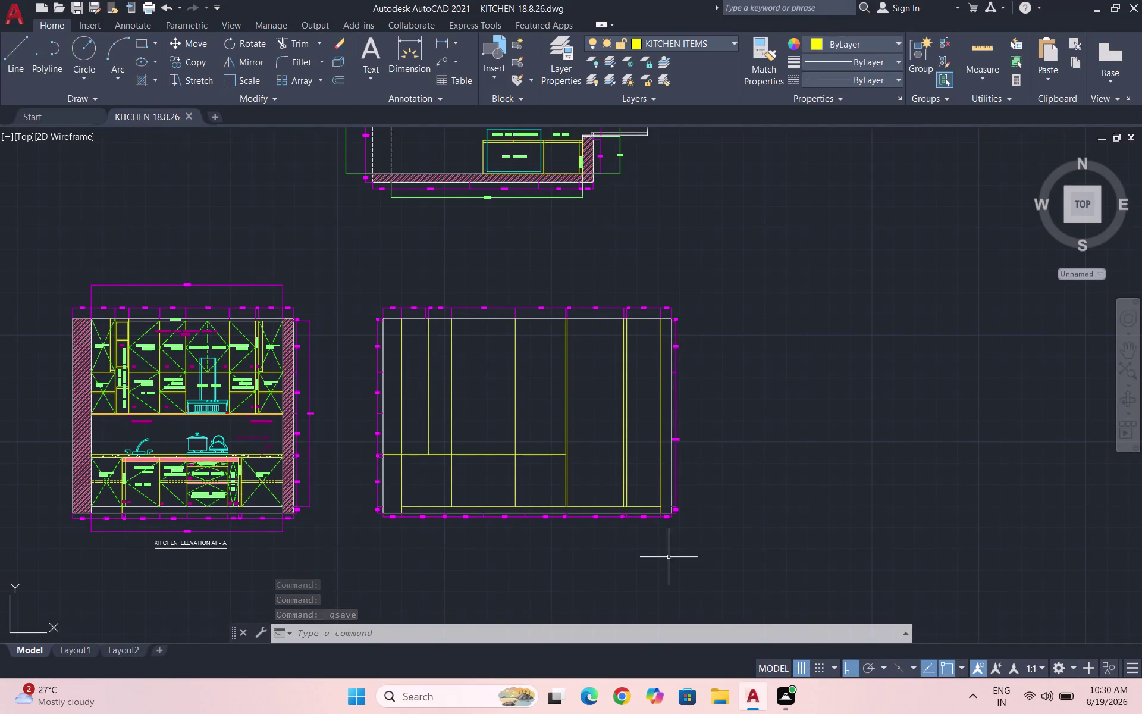
Cancel the running command and start a trim, picking line pieces with a crossing drag.
key(Escape)
scroll(up, 3)
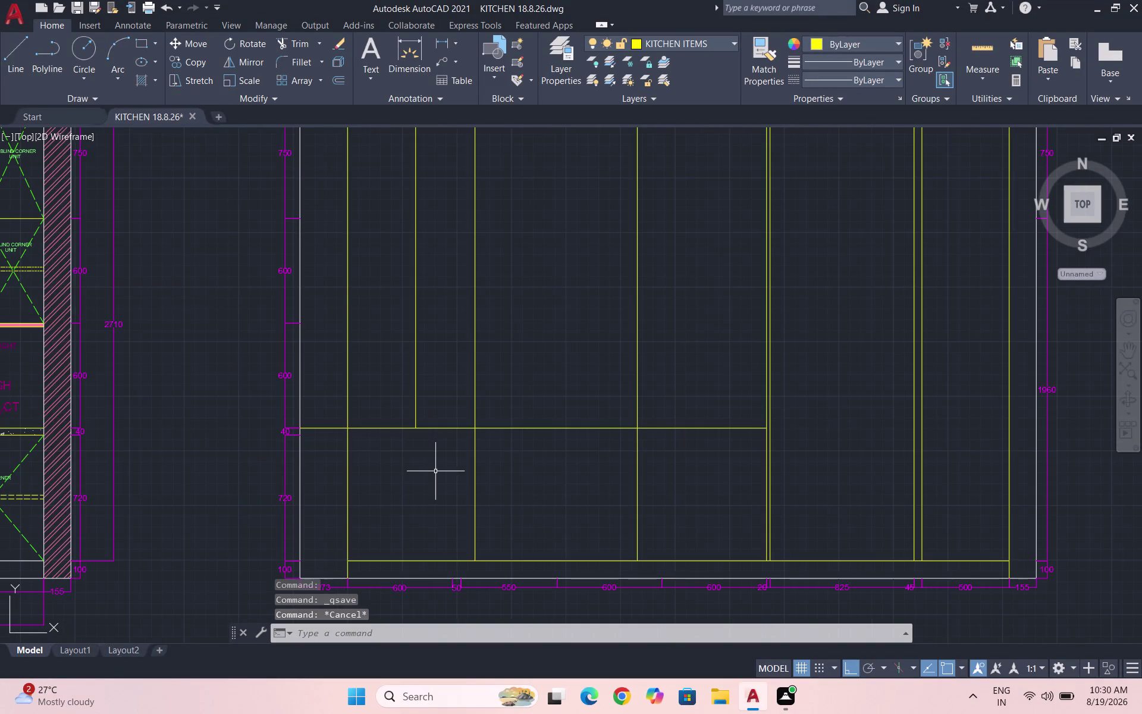
scroll(down, 3)
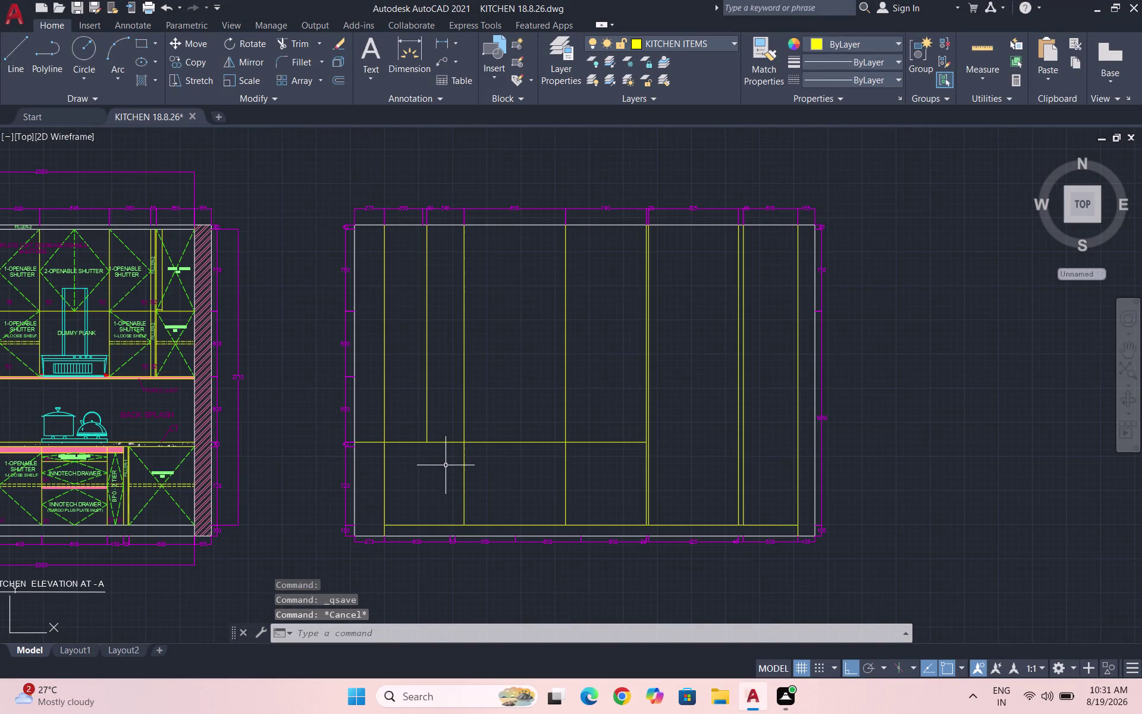
text(TR)
key(Return)
key(Return)
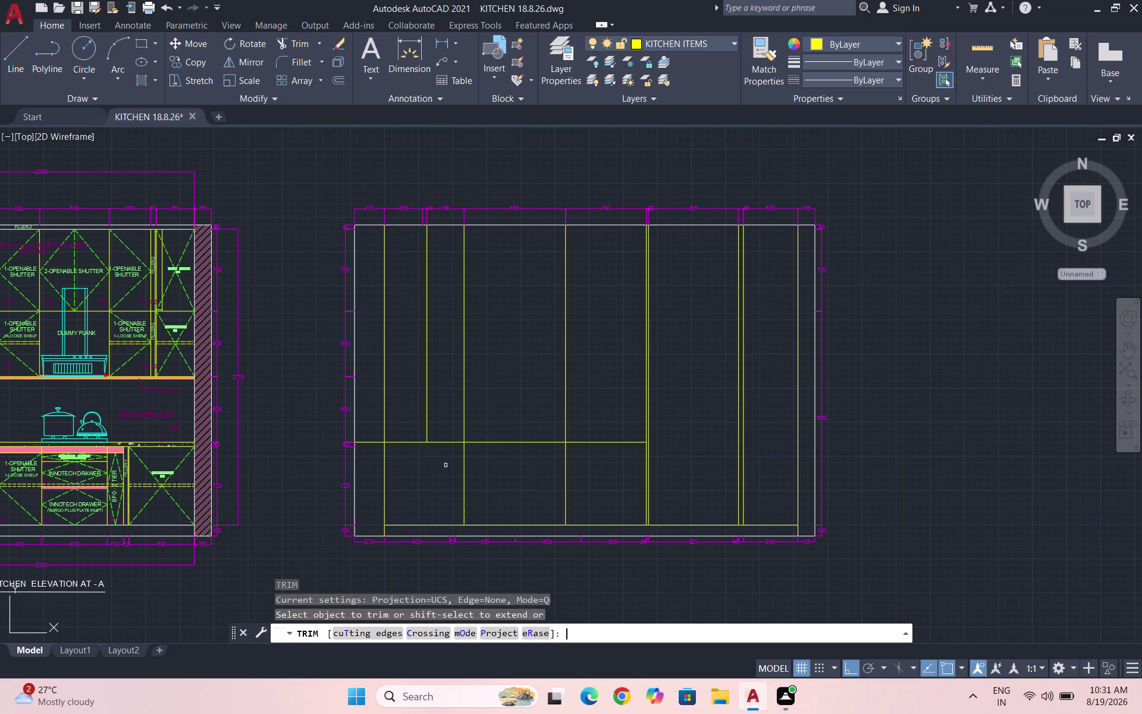
drag(583, 473, 415, 497)
Abandon the trim and save the drawing.
key(Escape)
key(Escape)
key(Escape)
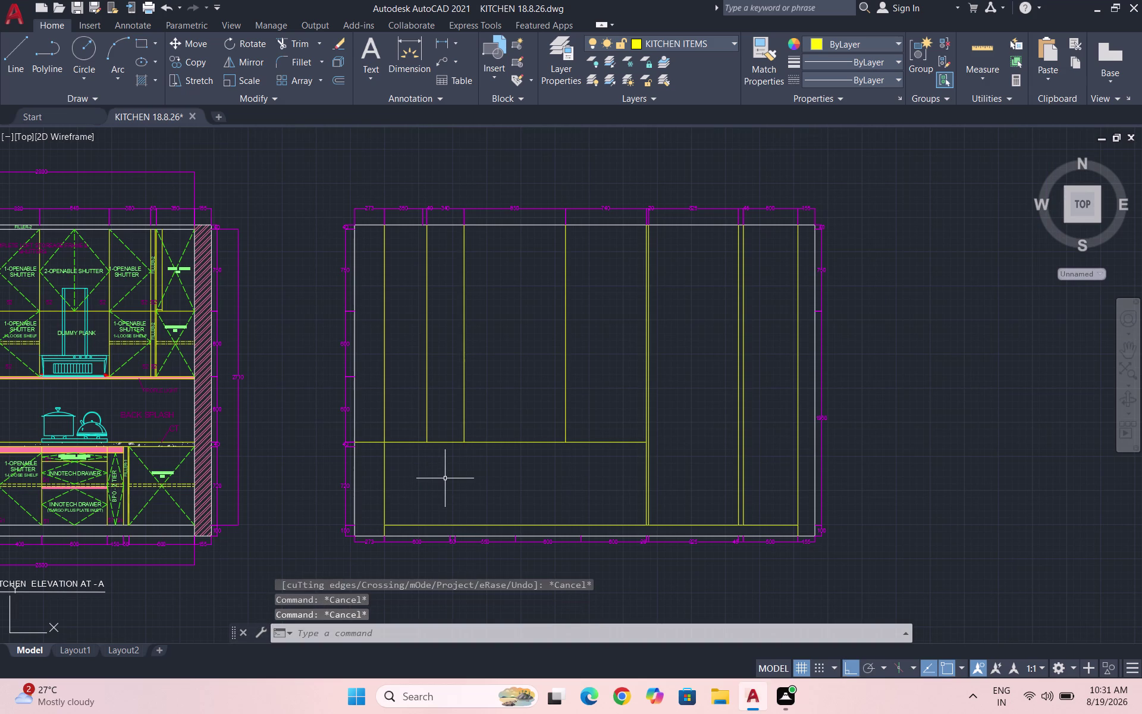
key(ctrl+s)
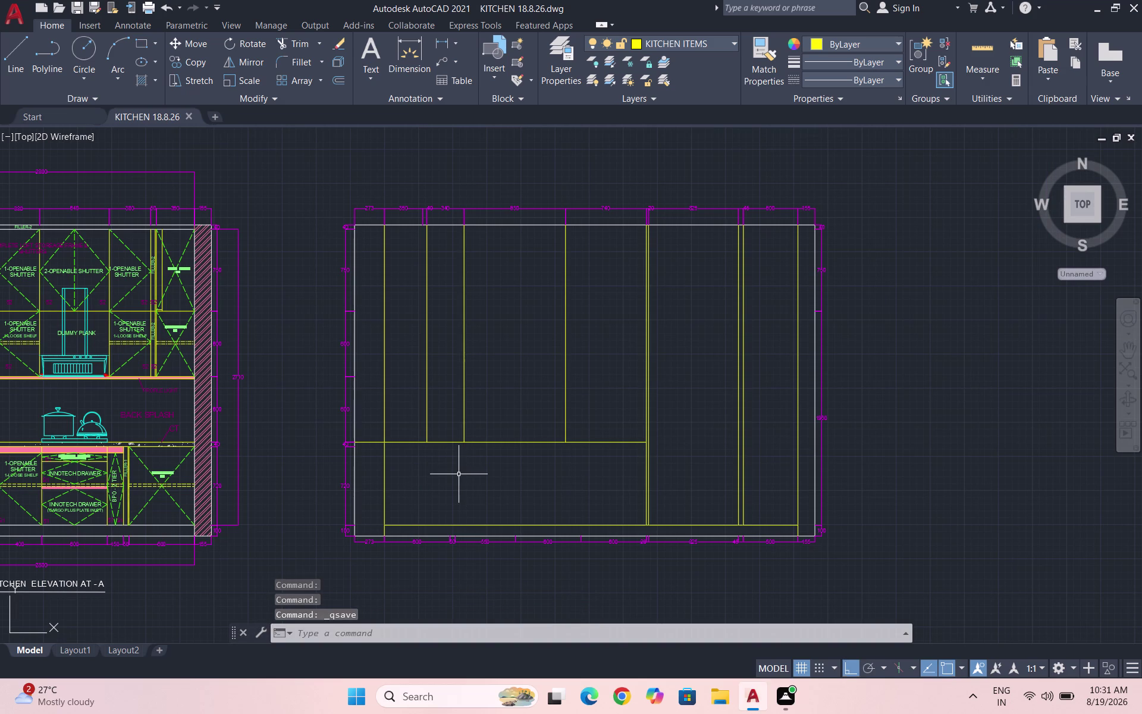
key(Escape)
key(ctrl+s)
Draw a horizontal line from elevation B's right edge to its left edge.
key(l)
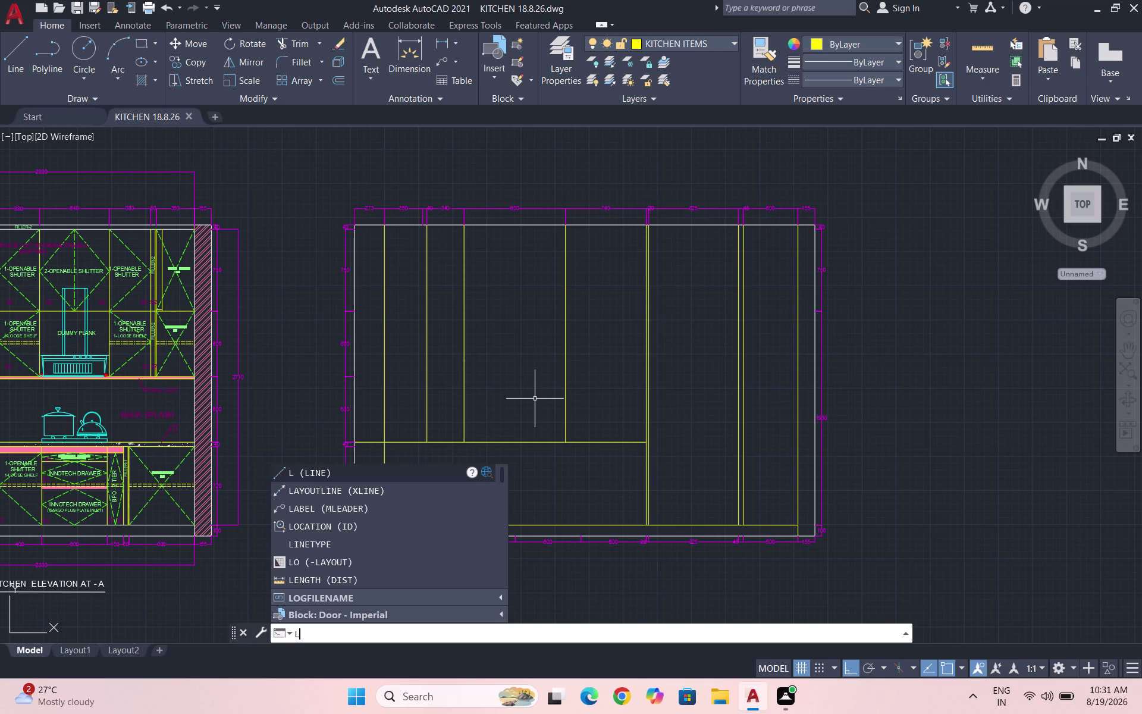
key(Return)
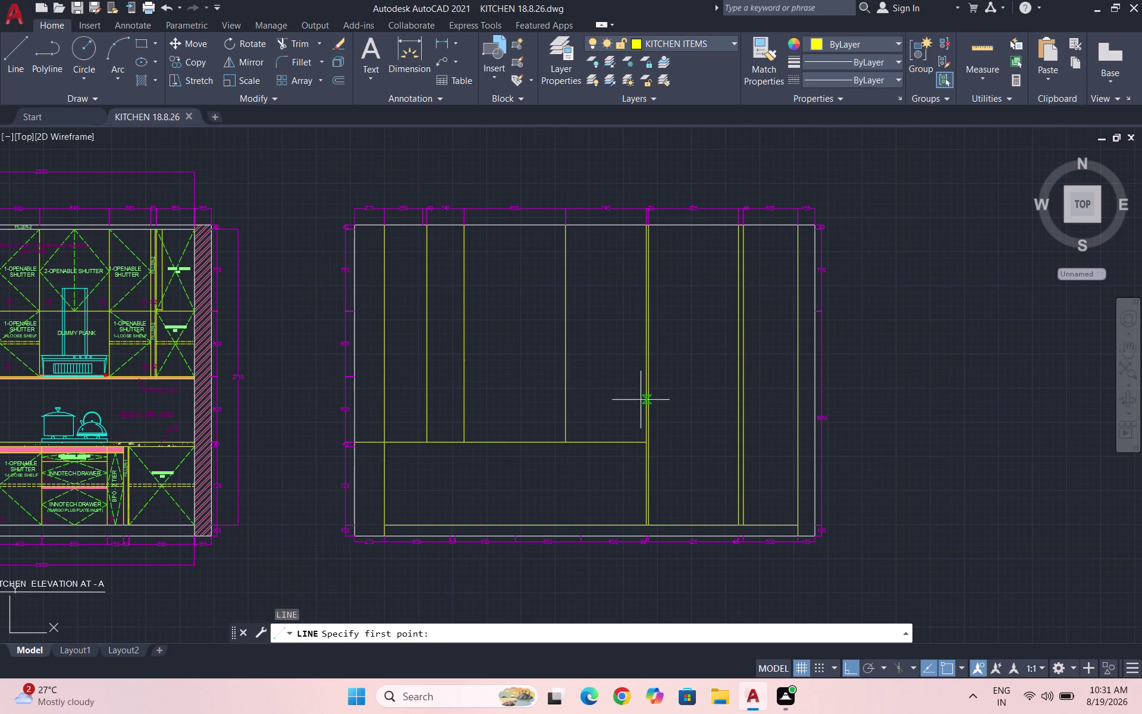
scroll(up, 3)
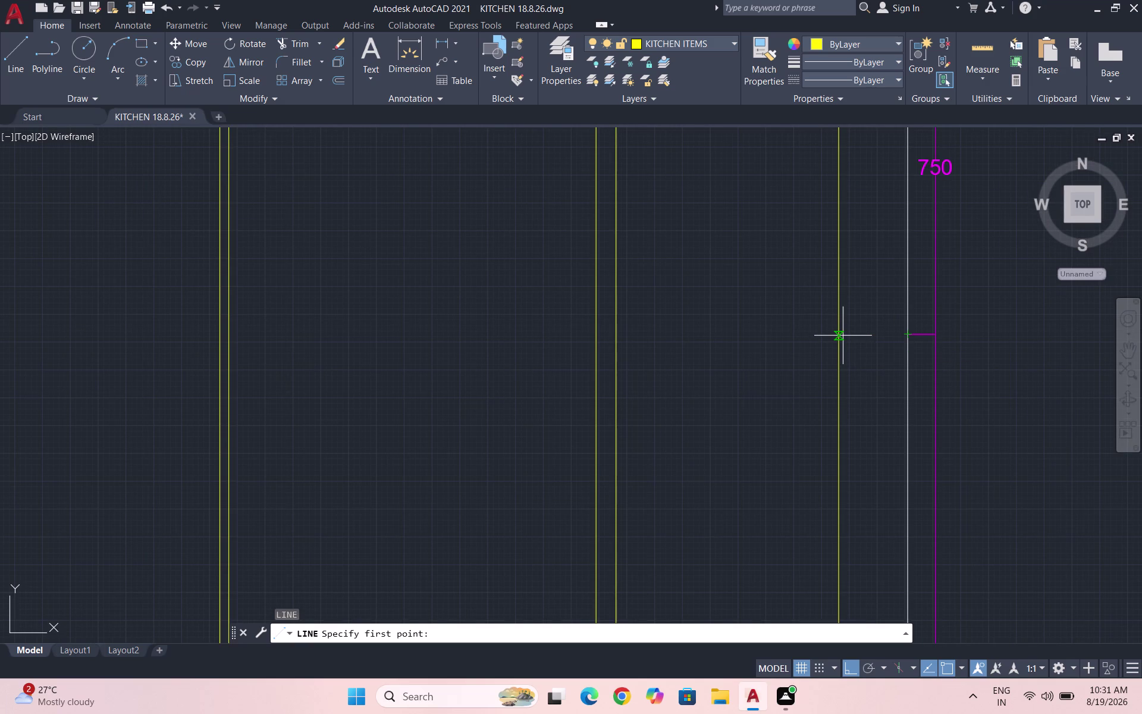
click(908, 336)
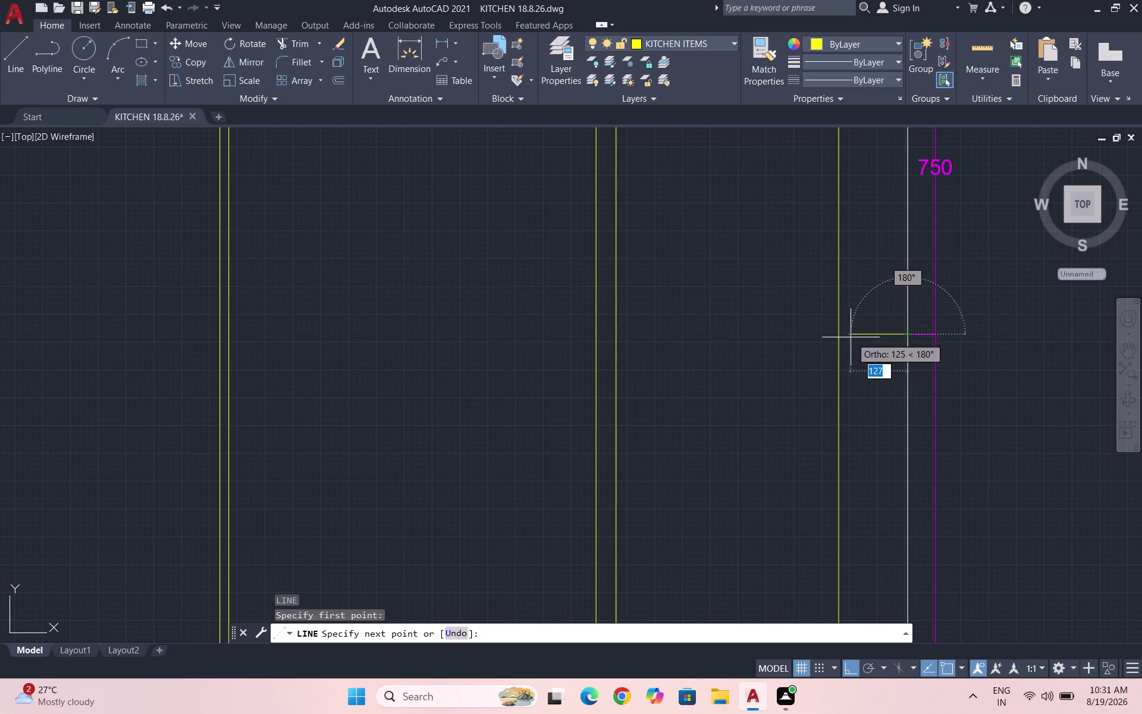
double_click(841, 338)
scroll(down, 3)
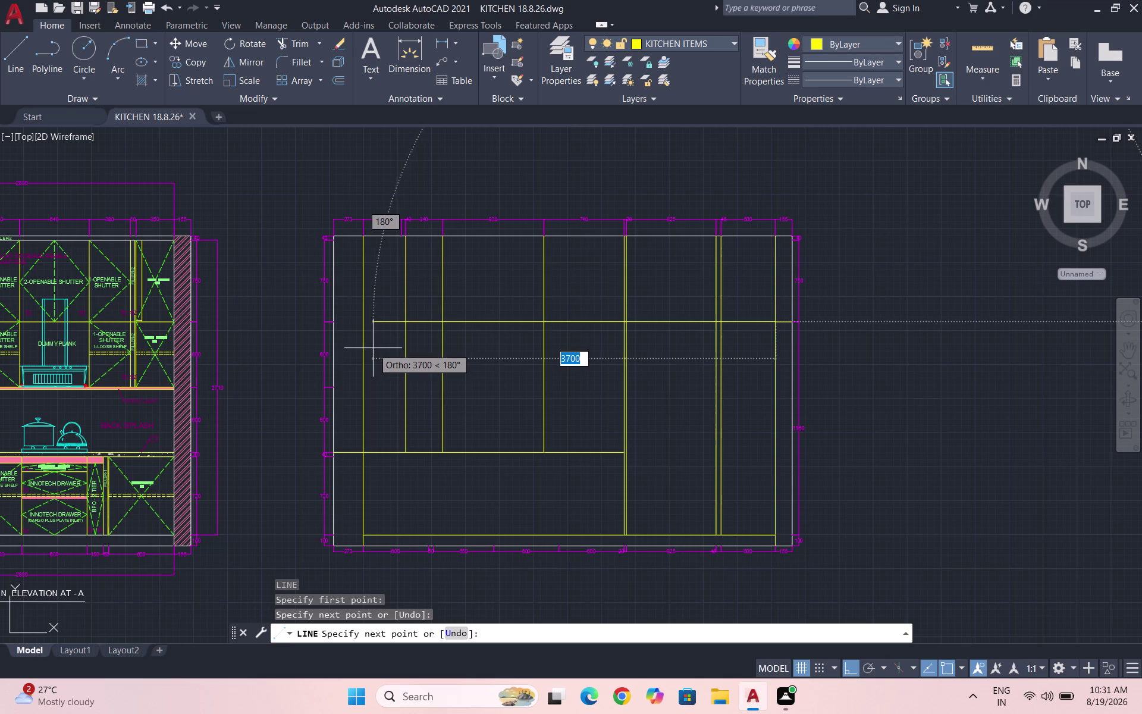
scroll(up, 3)
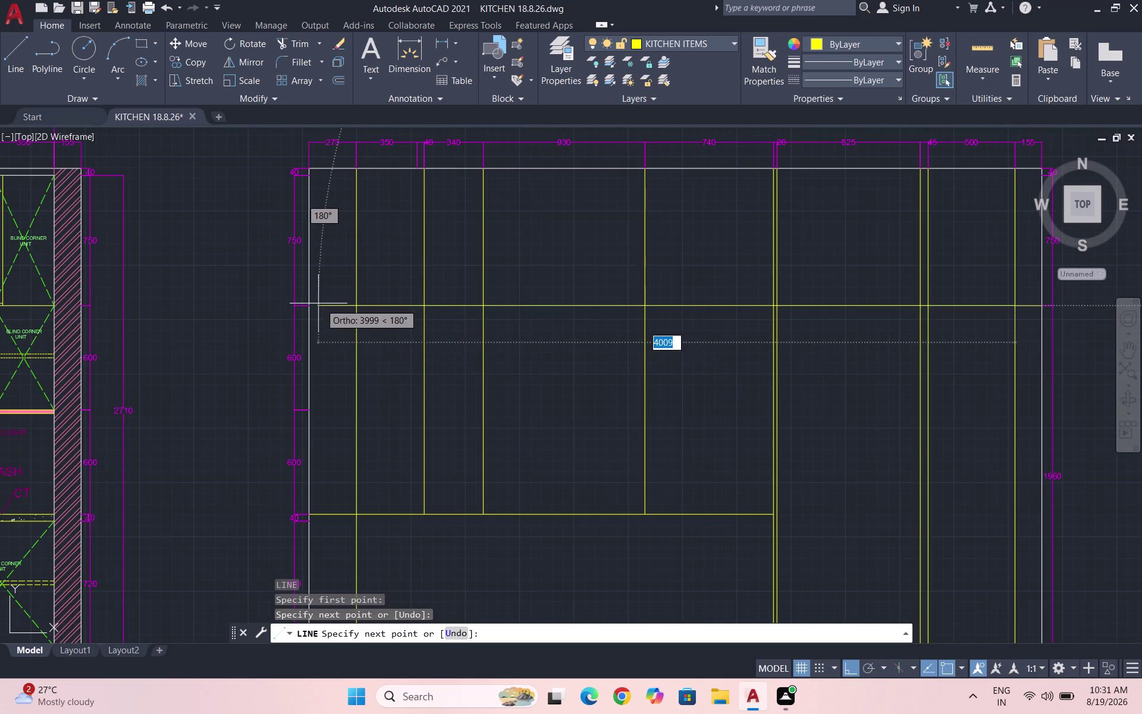
click(356, 308)
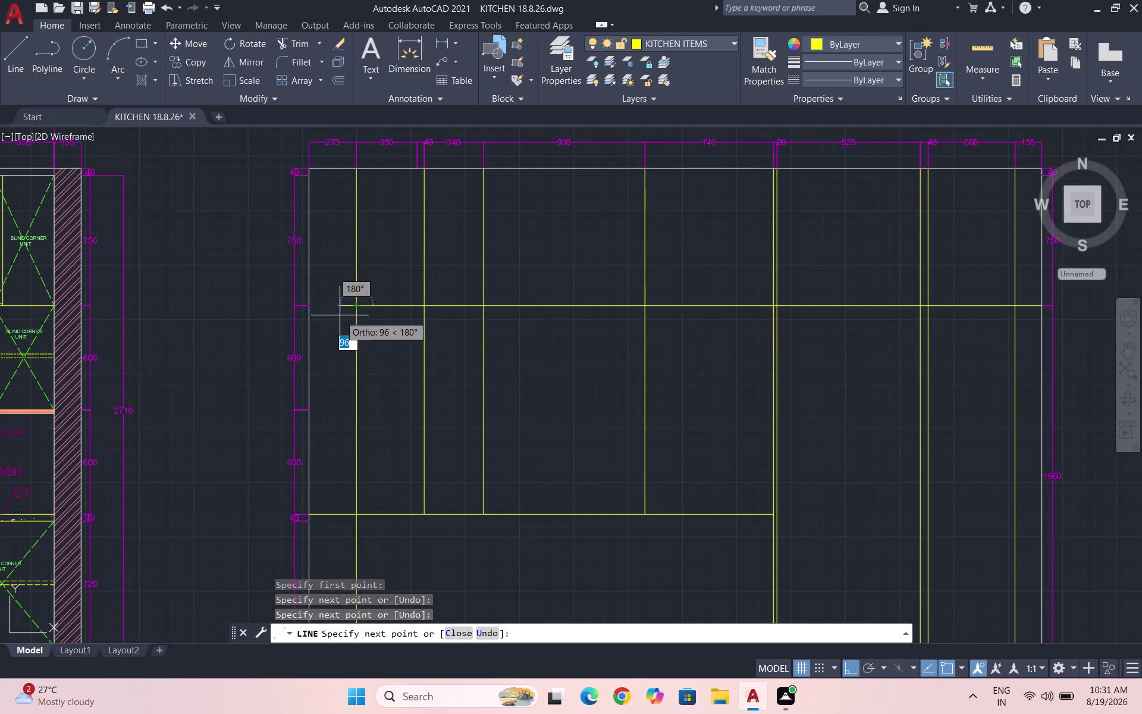
key(Escape)
scroll(down, 3)
scroll(up, 3)
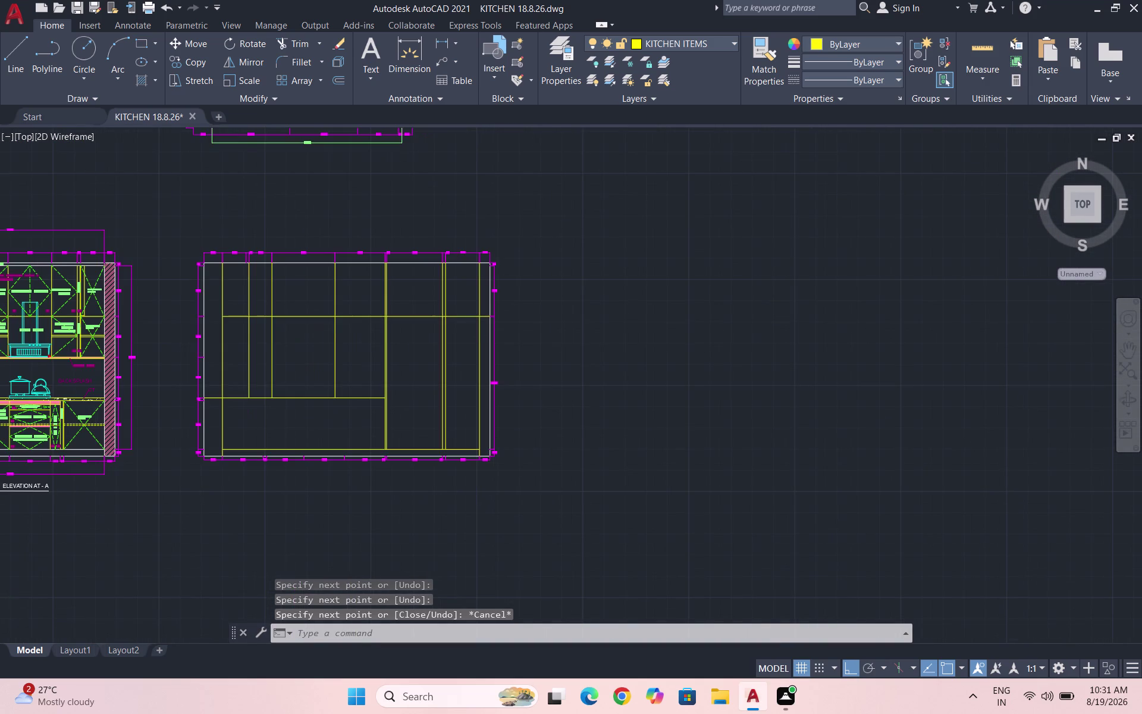
Start a TRIM with the default settings.
key(t)
key(r)
key(Return)
key(Return)
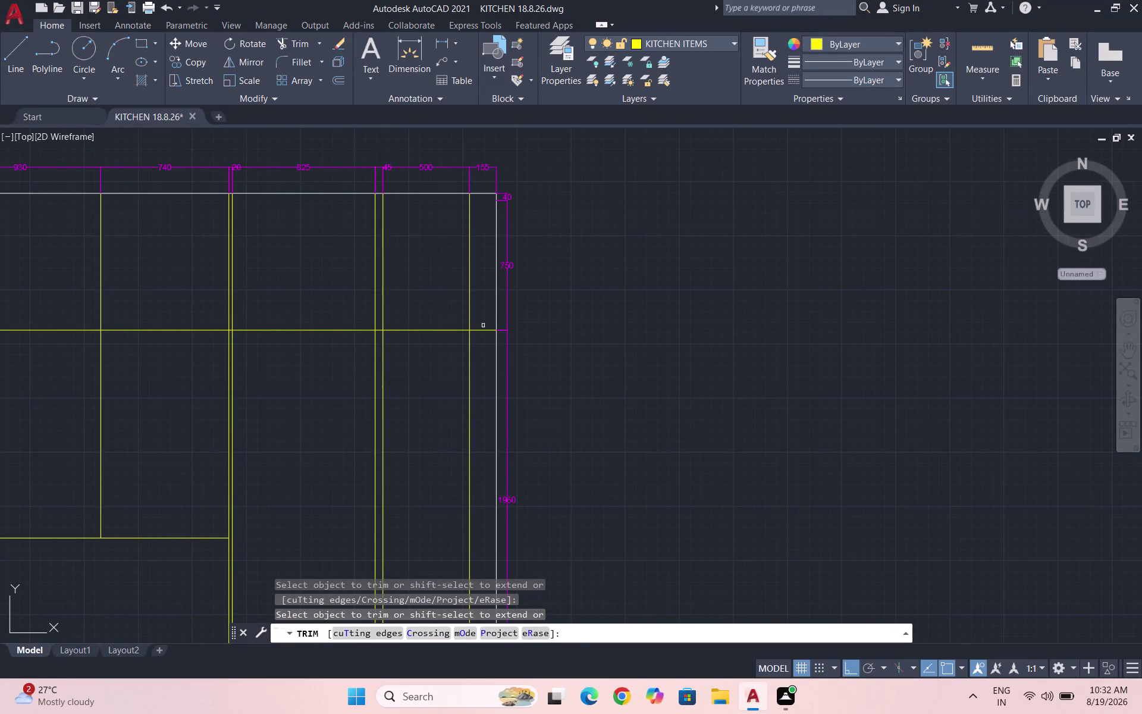
Trim away a line piece at the right end and end trimming.
click(482, 332)
key(Escape)
scroll(down, 3)
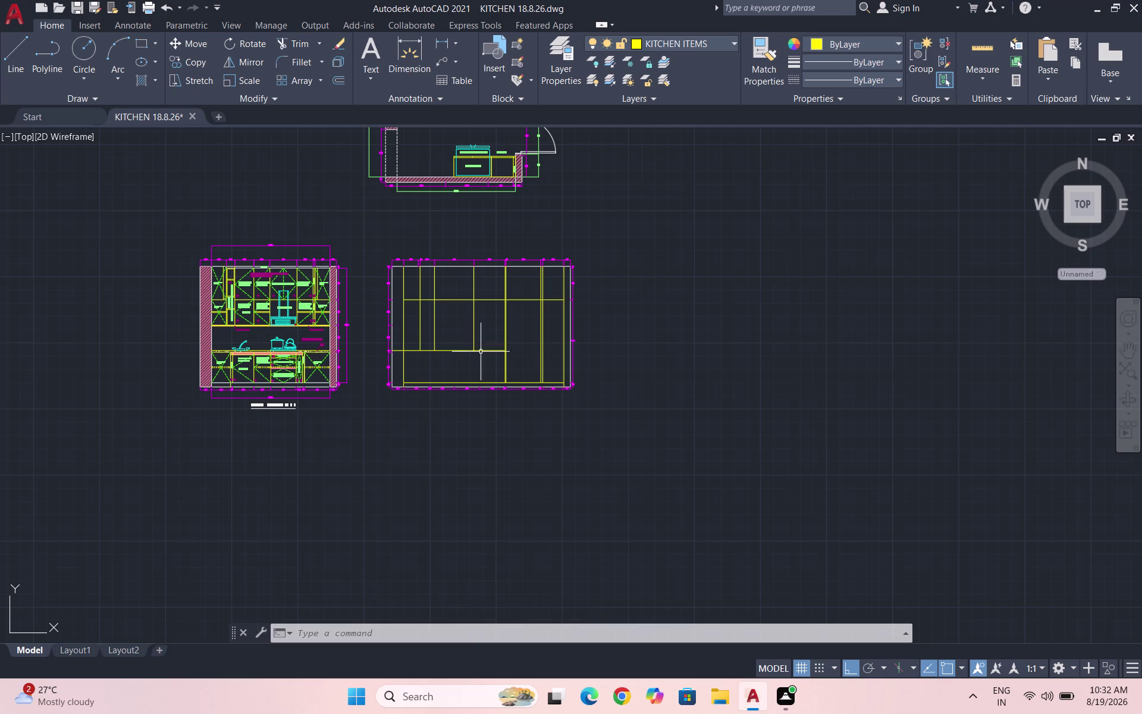
scroll(up, 3)
scroll(up, 3)
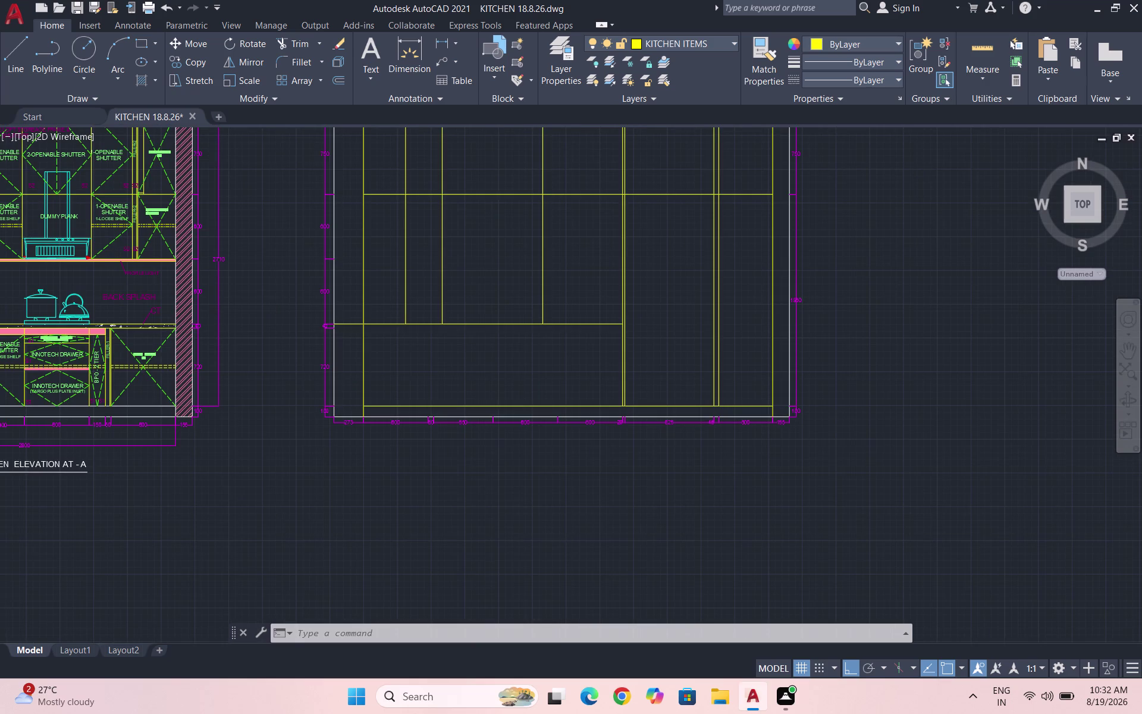
Draw a line 40 below the horizontal, from the left edge to the 600 divider.
key(l)
key(Return)
scroll(up, 3)
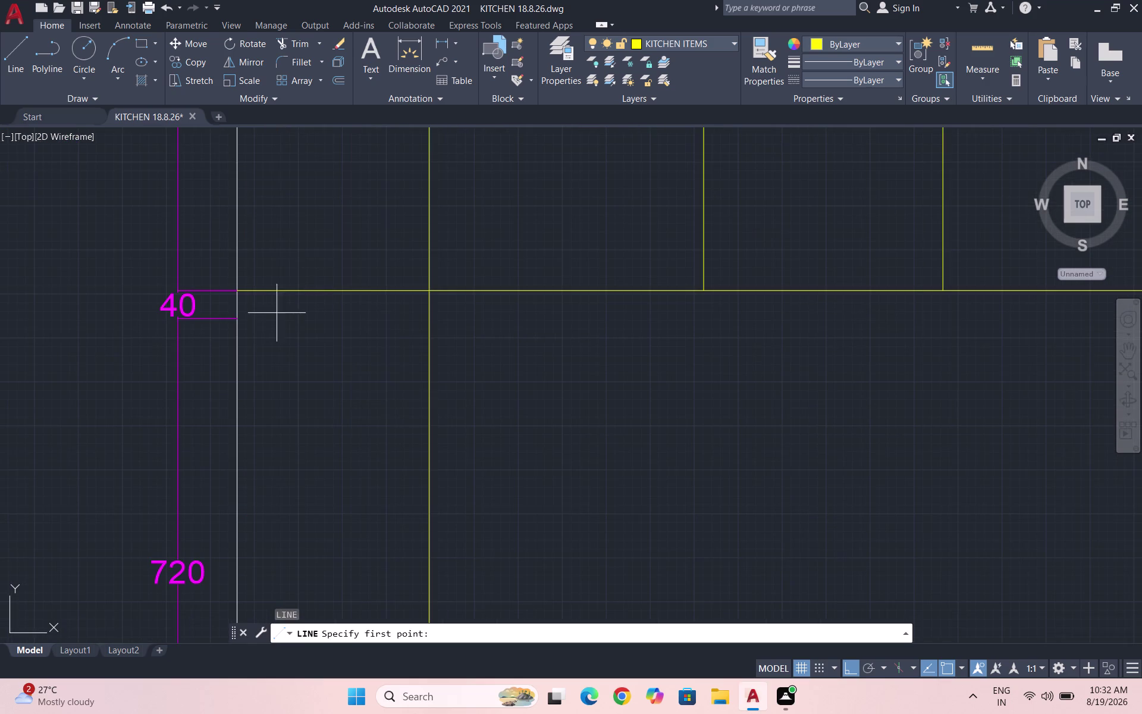
click(232, 319)
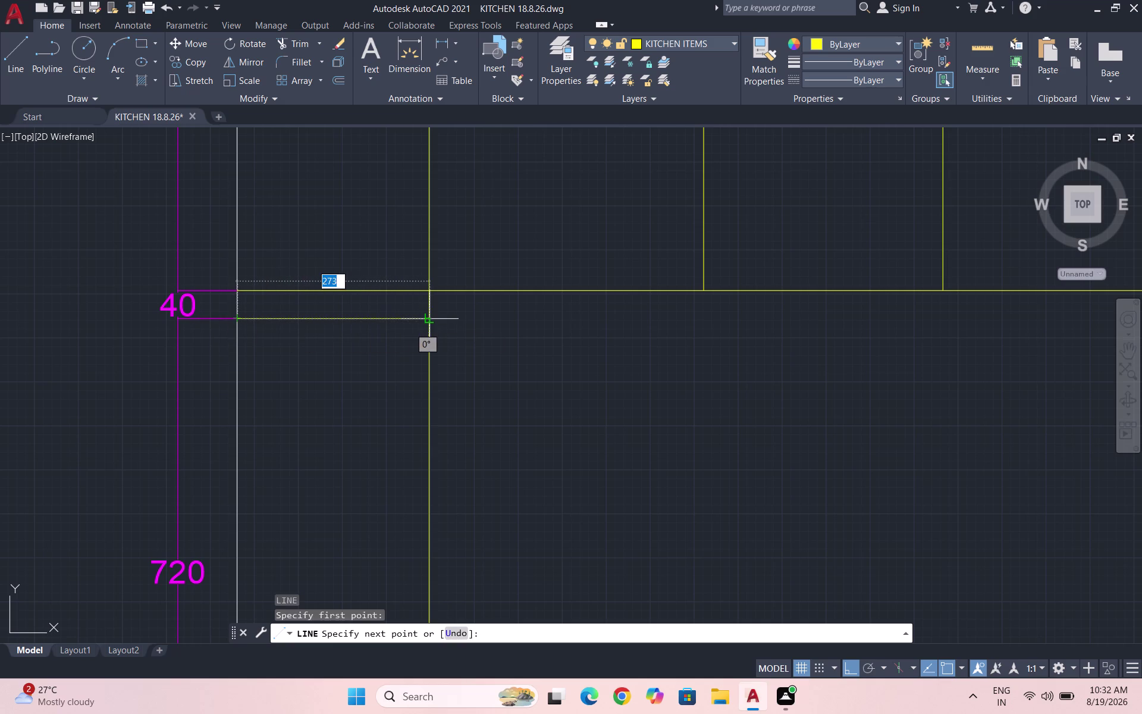
double_click(428, 319)
scroll(down, 3)
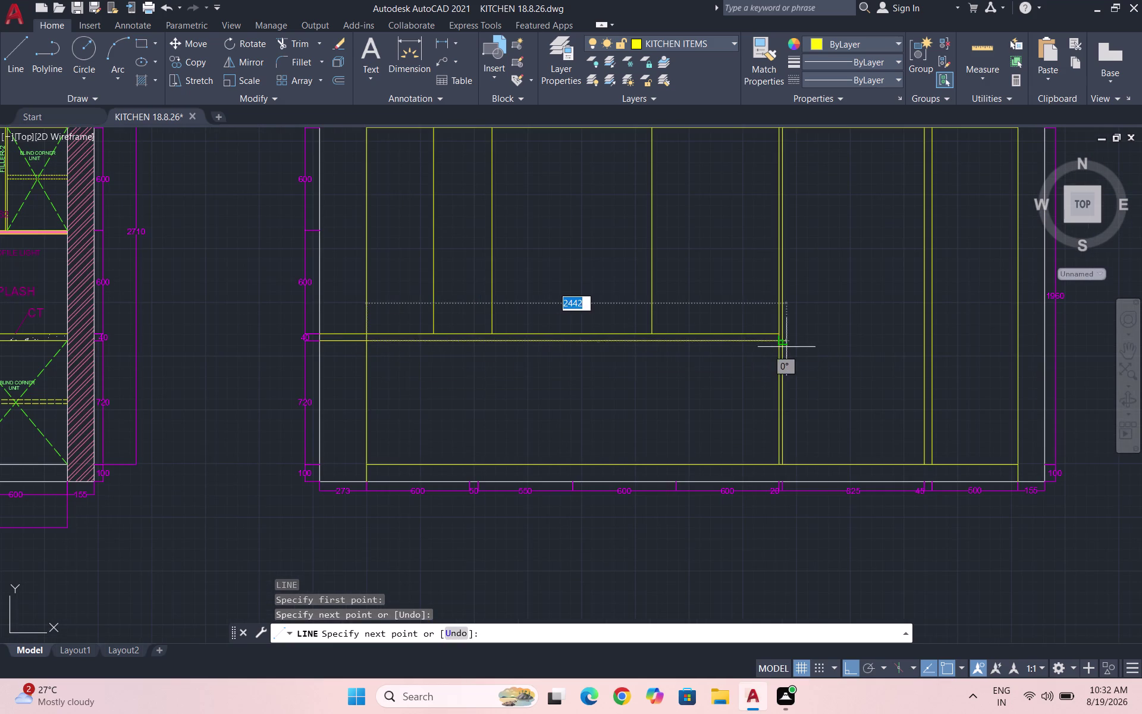
scroll(up, 3)
click(812, 327)
key(Escape)
scroll(down, 3)
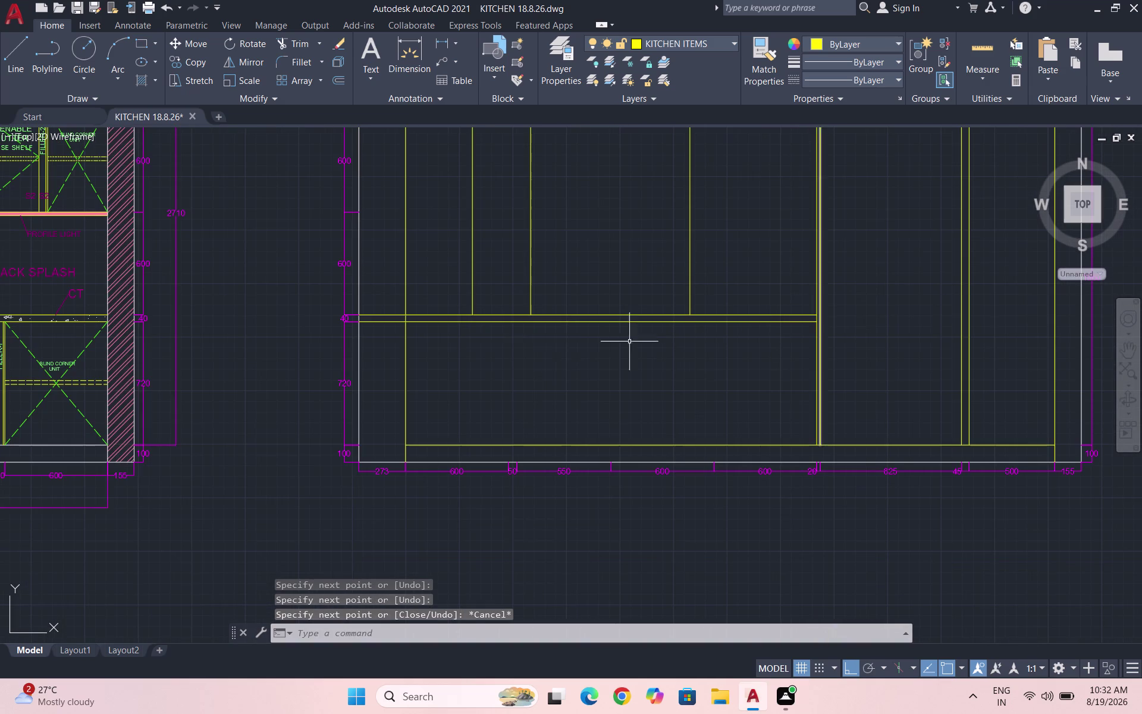
Trim the band's stub past the left inner vertical.
text(TR)
key(Return)
key(Return)
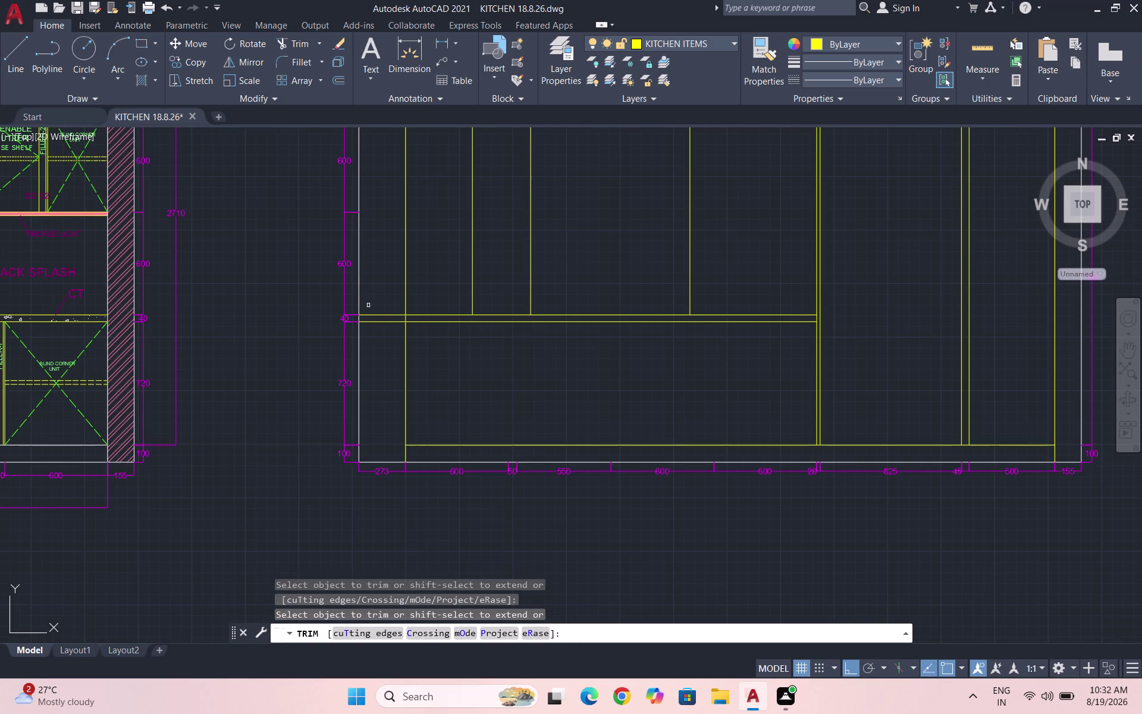
drag(385, 311, 386, 349)
key(Escape)
key(Escape)
key(Escape)
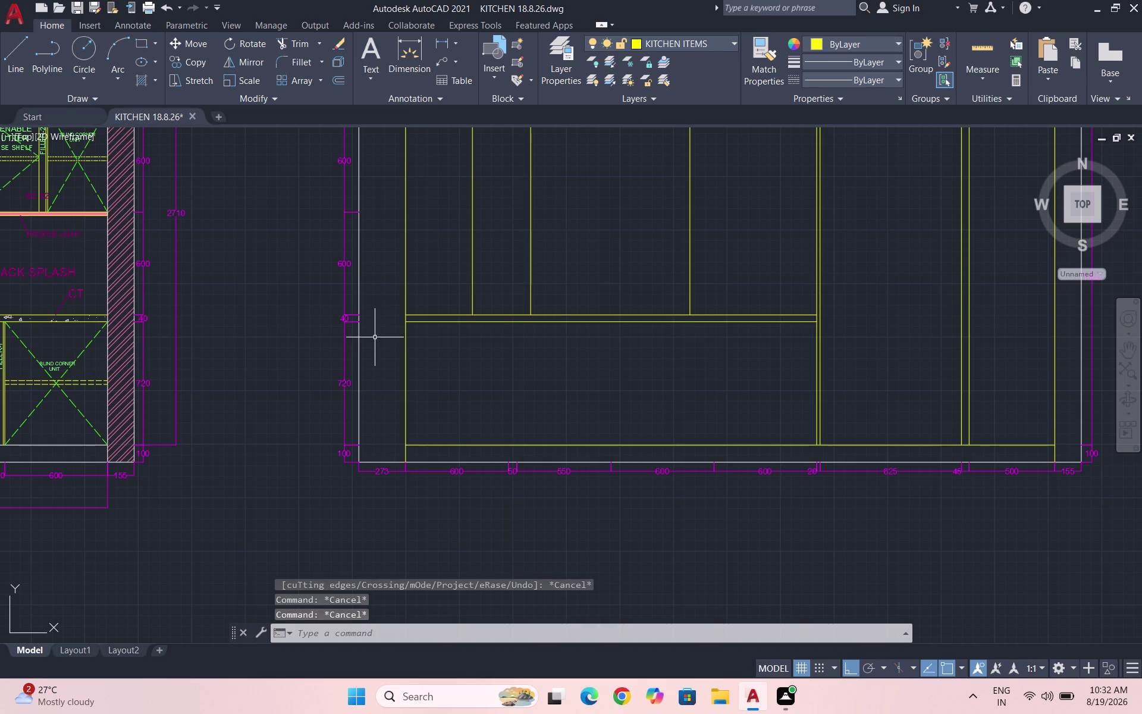
scroll(down, 3)
scroll(up, 3)
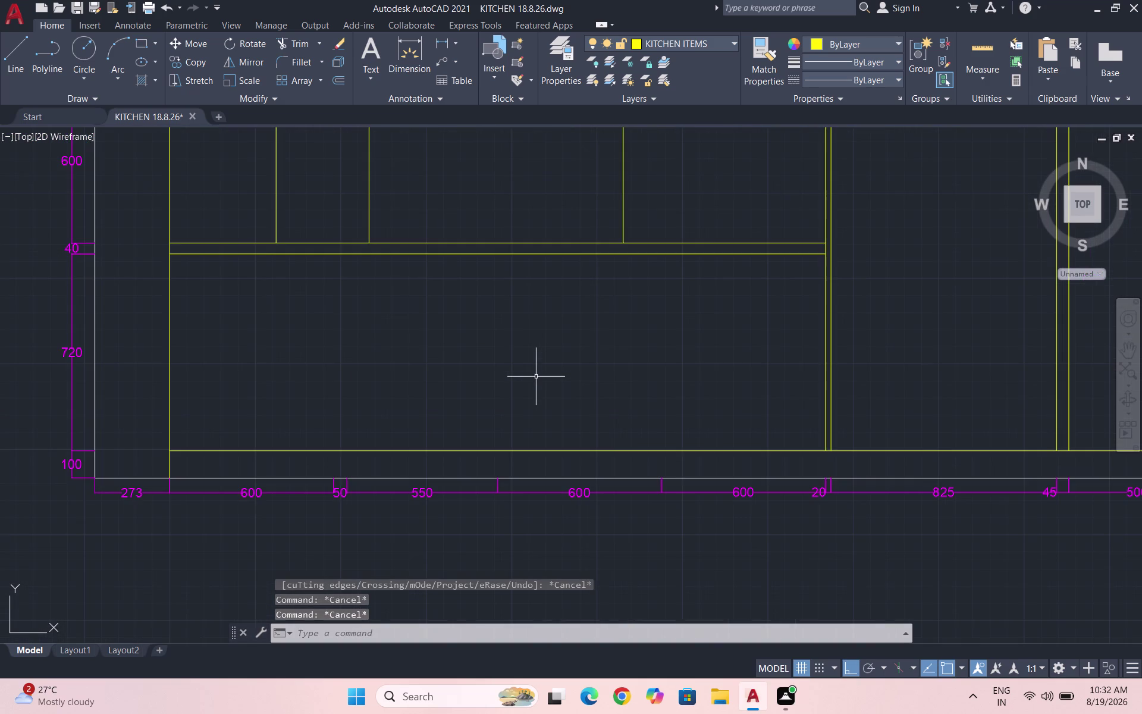
Draw a vertical divider from the base line up to just under the 40 band.
key(l)
key(Return)
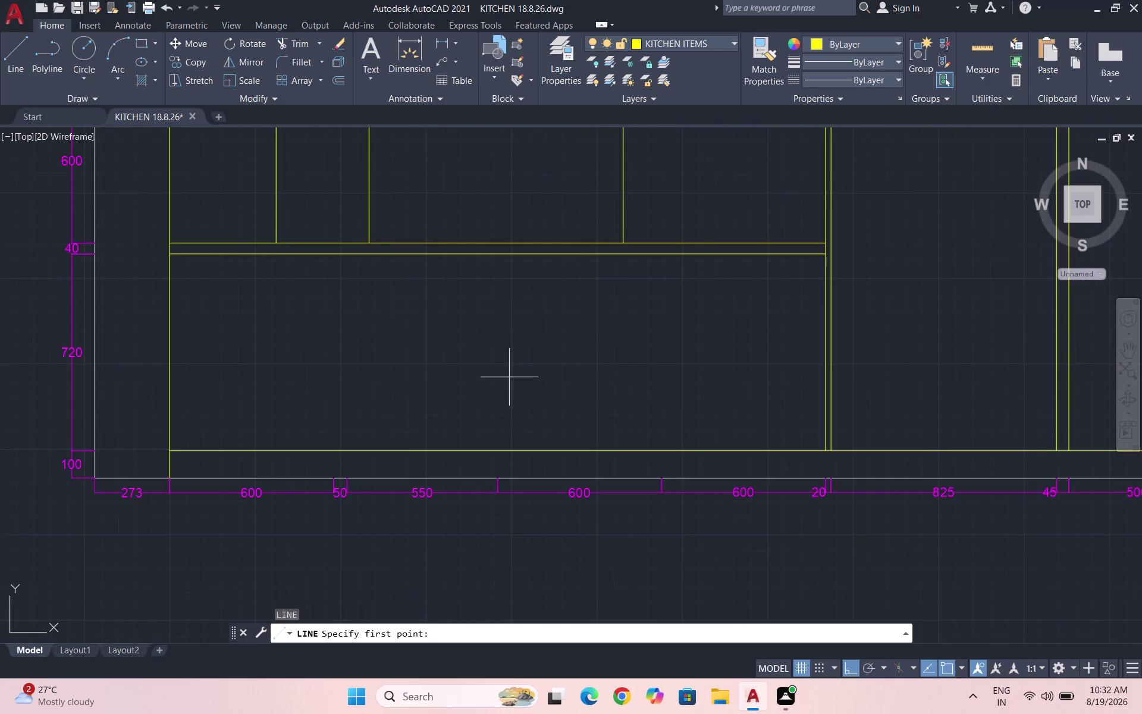
click(334, 451)
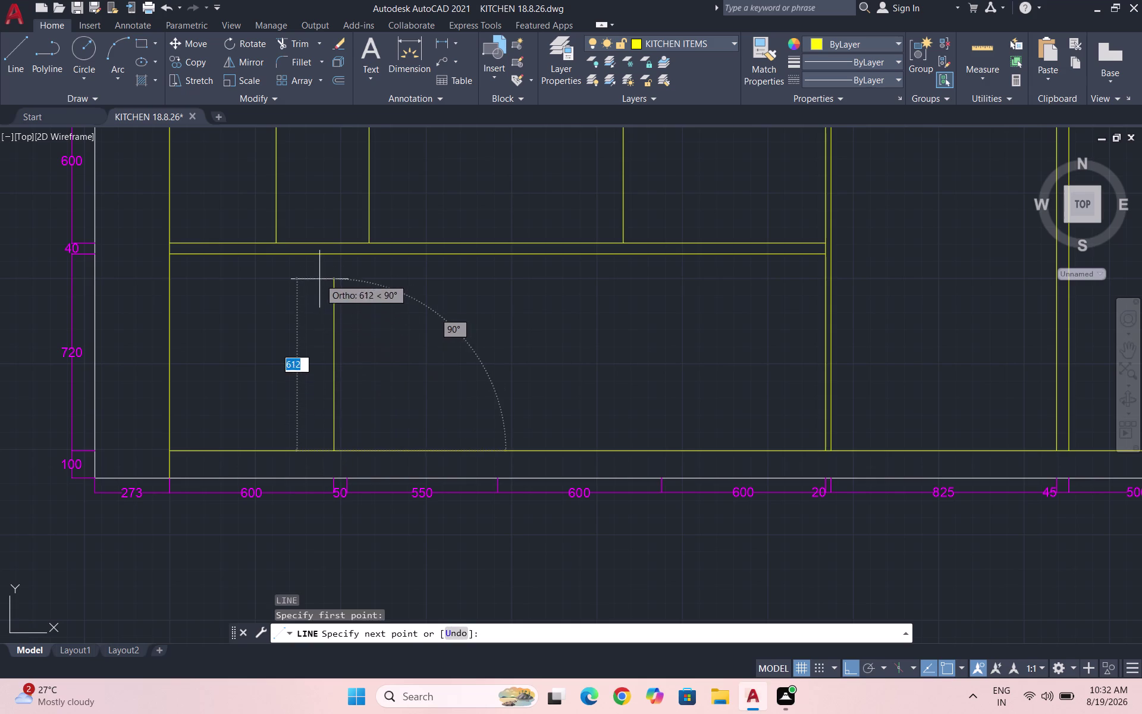
click(335, 258)
key(Escape)
Draw a second divider 50 across and a short line beside it.
key(space)
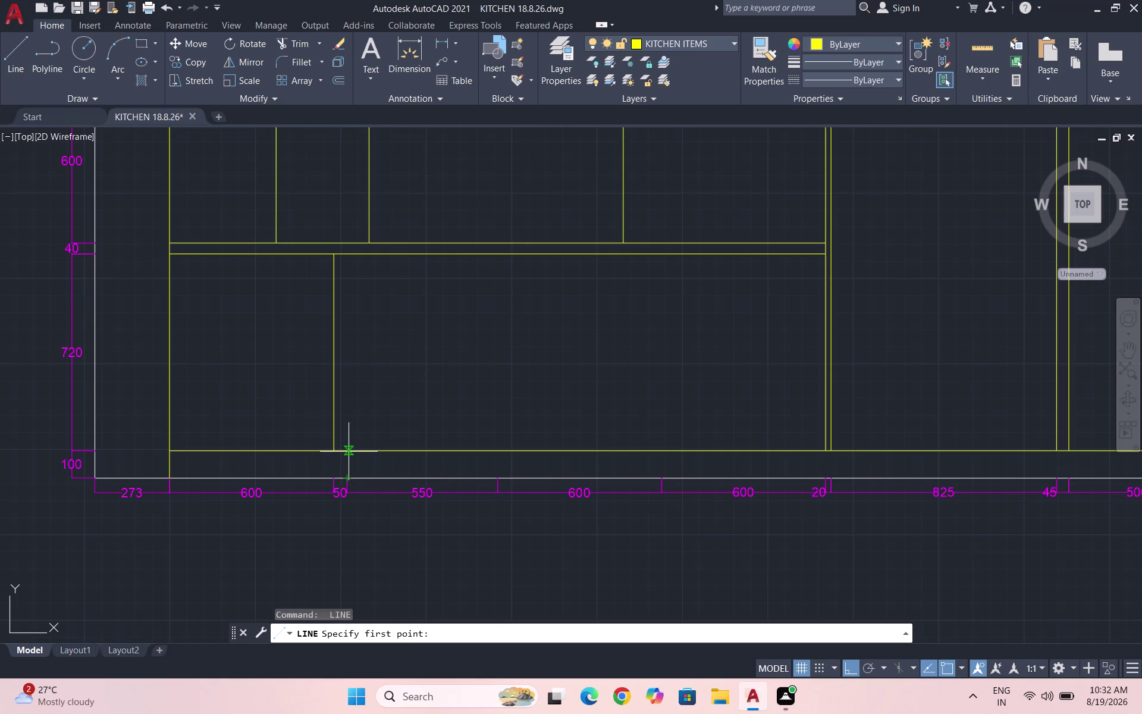
click(348, 479)
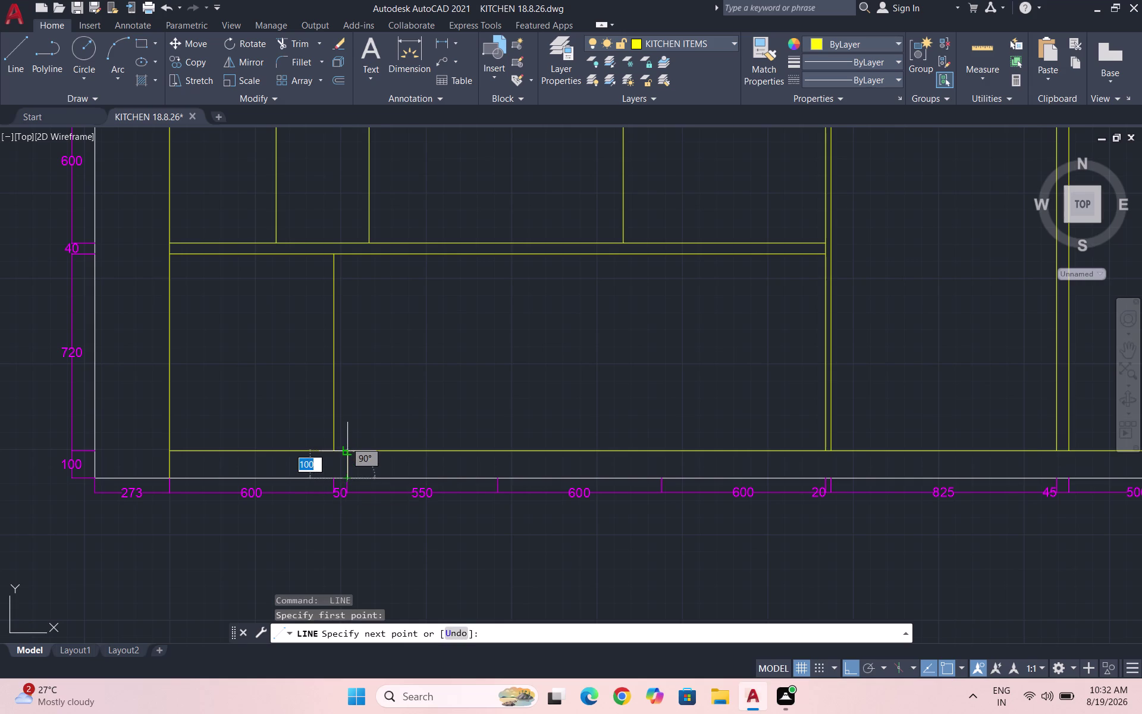
click(346, 448)
click(347, 250)
key(space)
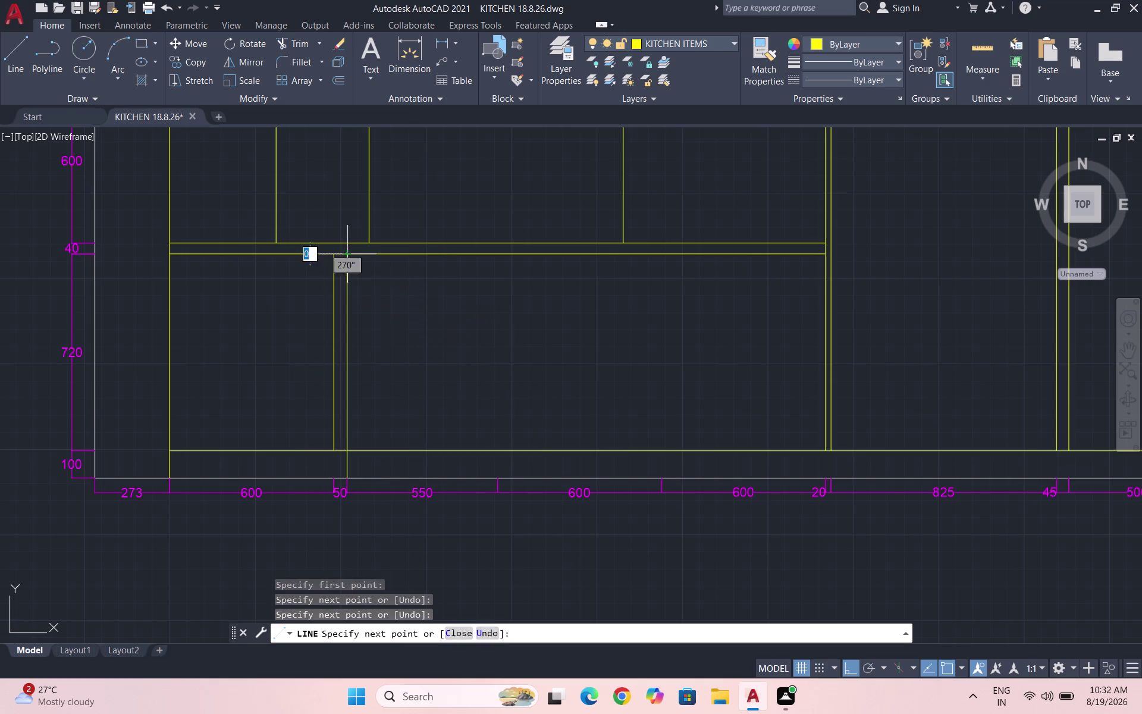
scroll(up, 3)
key(space)
click(324, 374)
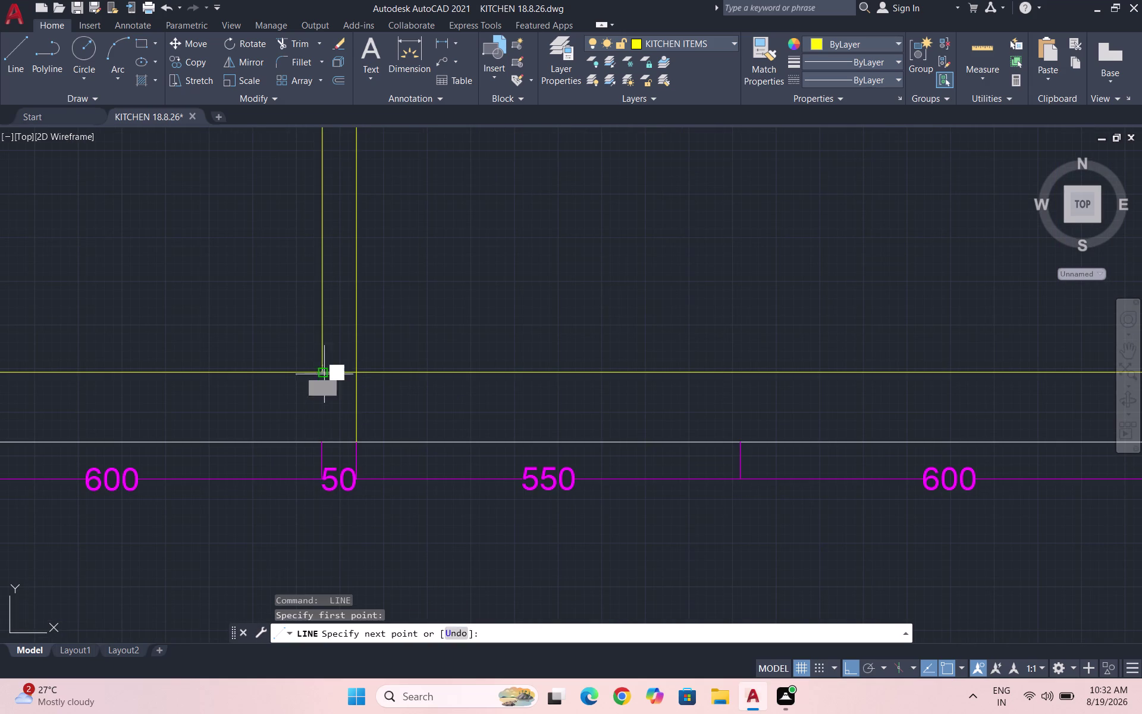
click(322, 441)
key(space)
scroll(down, 3)
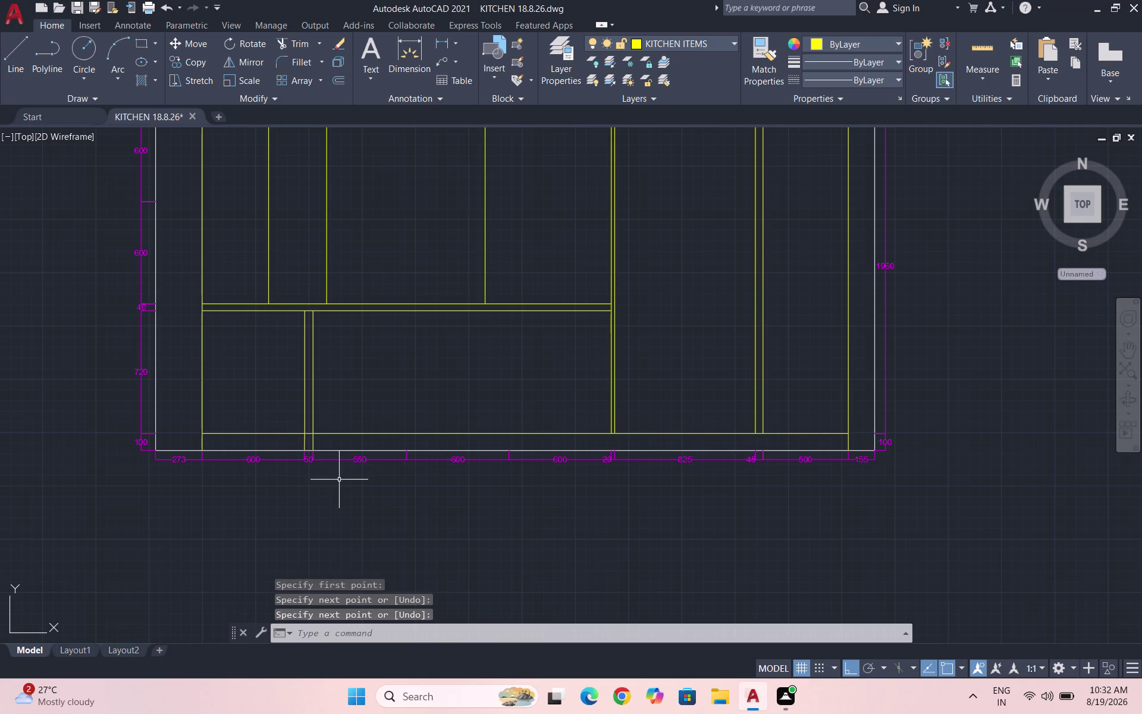
Attempt a line from the bottom rail, then cancel it.
key(space)
scroll(up, 3)
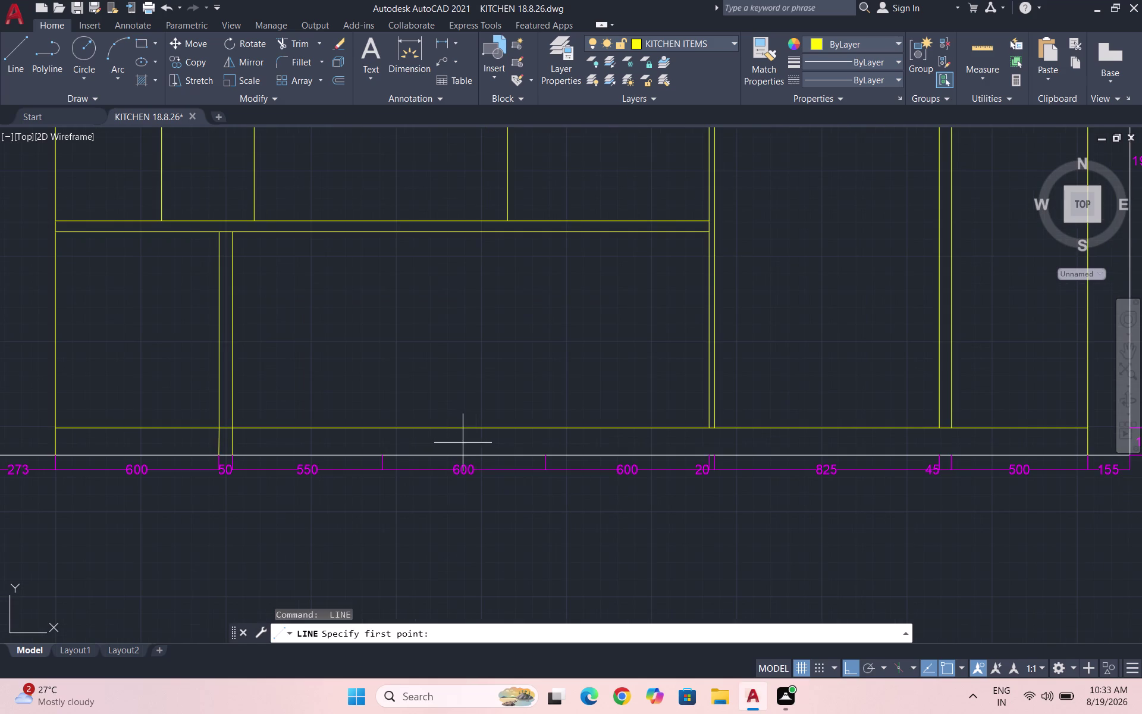
click(381, 451)
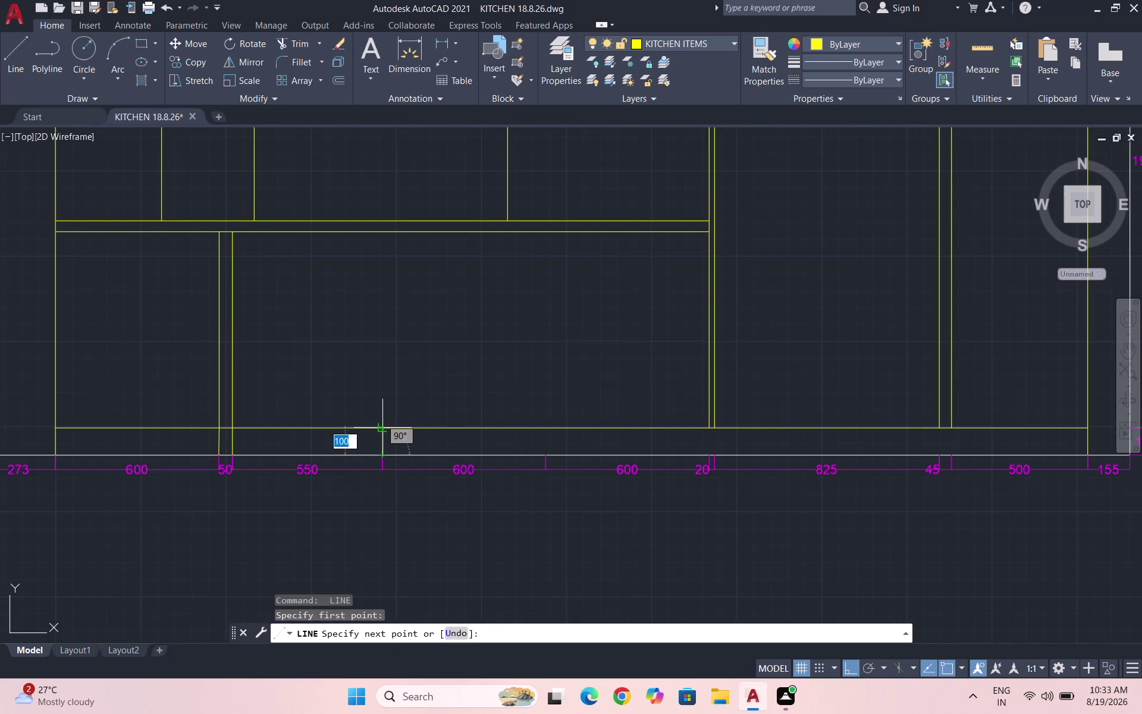
click(381, 429)
key(space)
click(377, 433)
key(space)
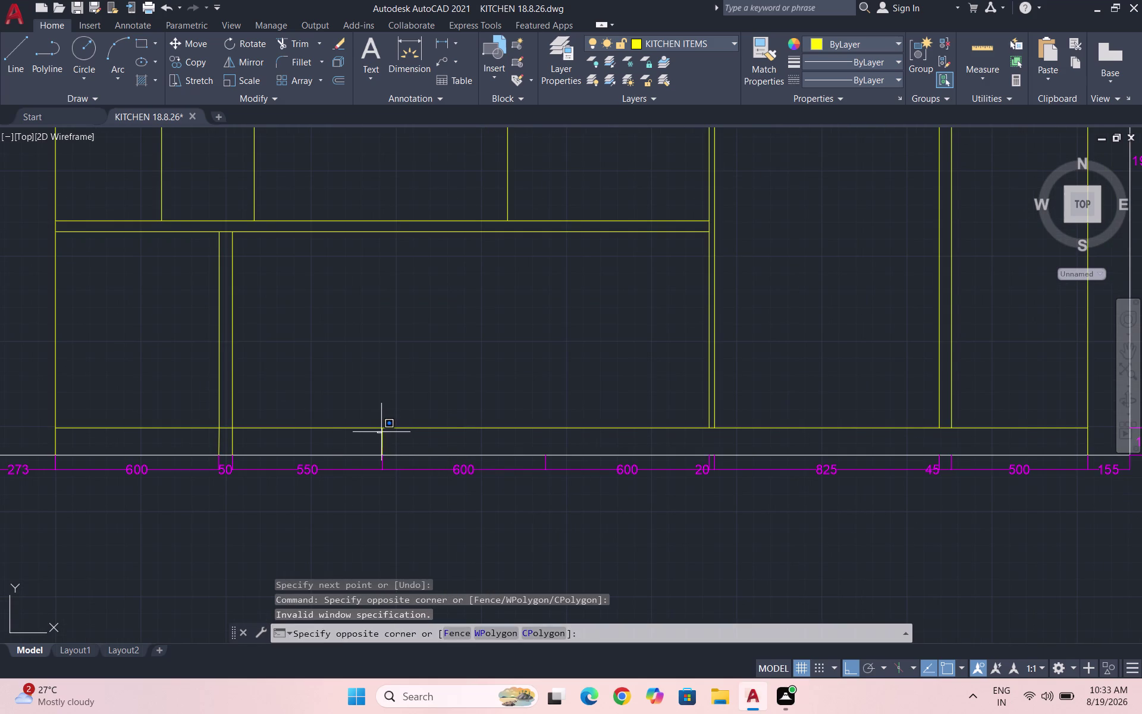
key(space)
key(space)
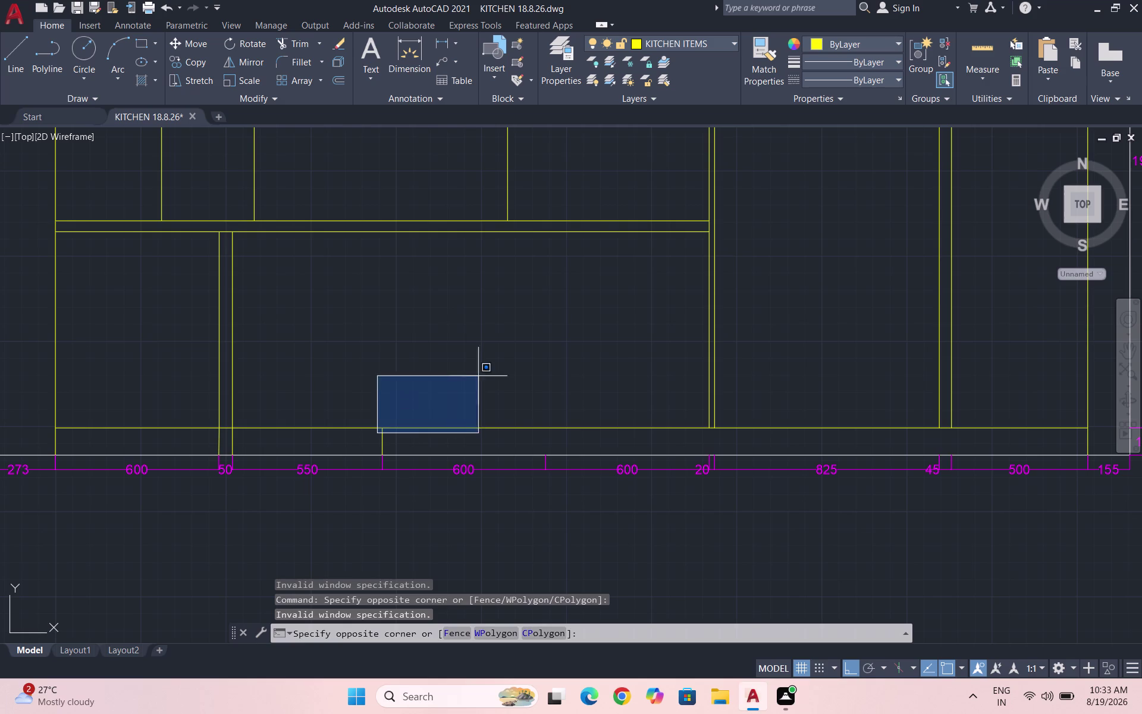
key(Escape)
Draw the first partition line from the bottom rail up to the upper band.
key(l)
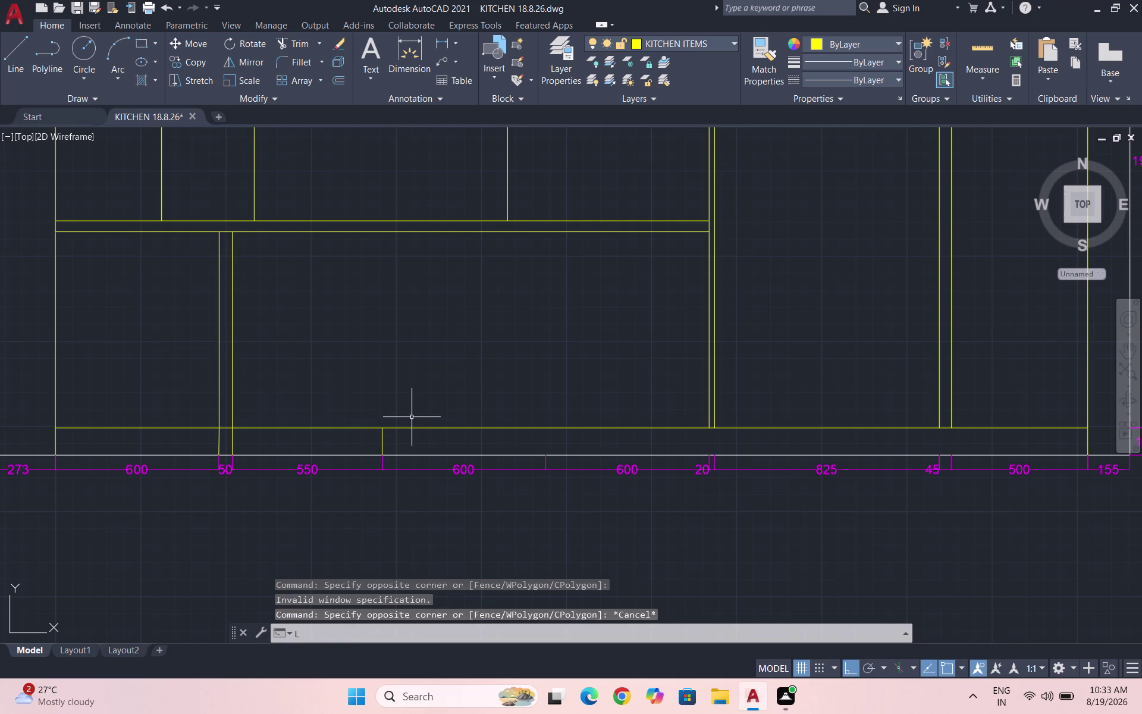
key(Return)
click(379, 430)
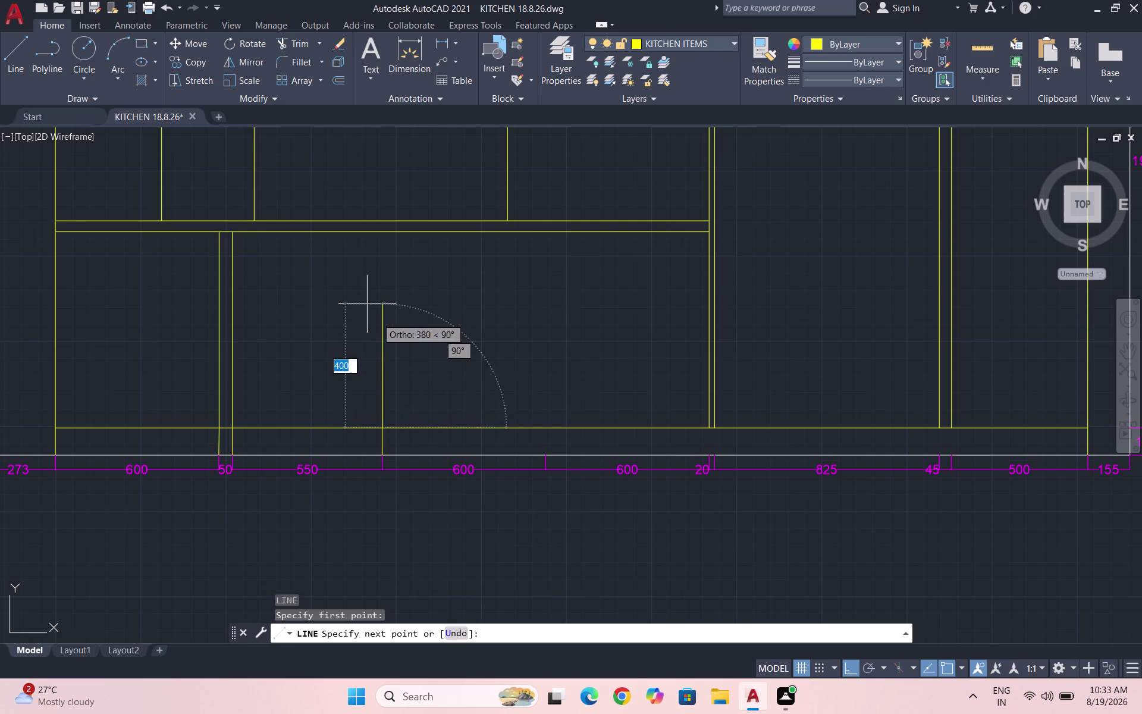
click(385, 232)
key(space)
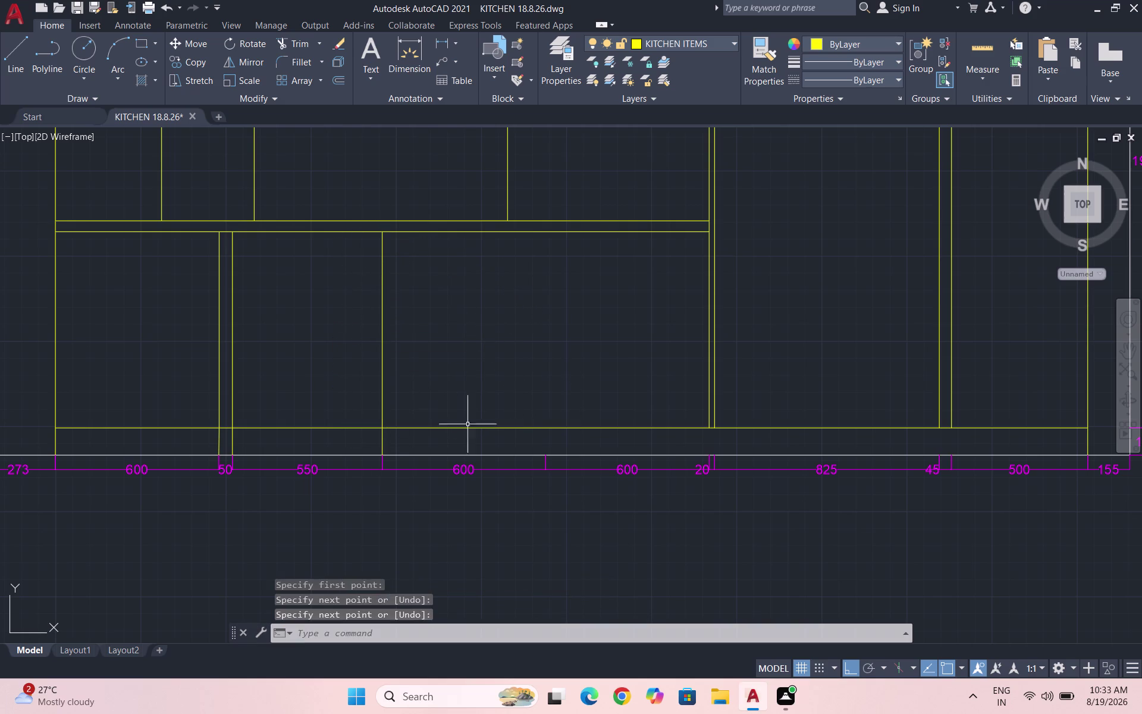
Attempt the second partition line from the bottom rail, then cancel it.
key(space)
click(541, 453)
click(545, 429)
key(space)
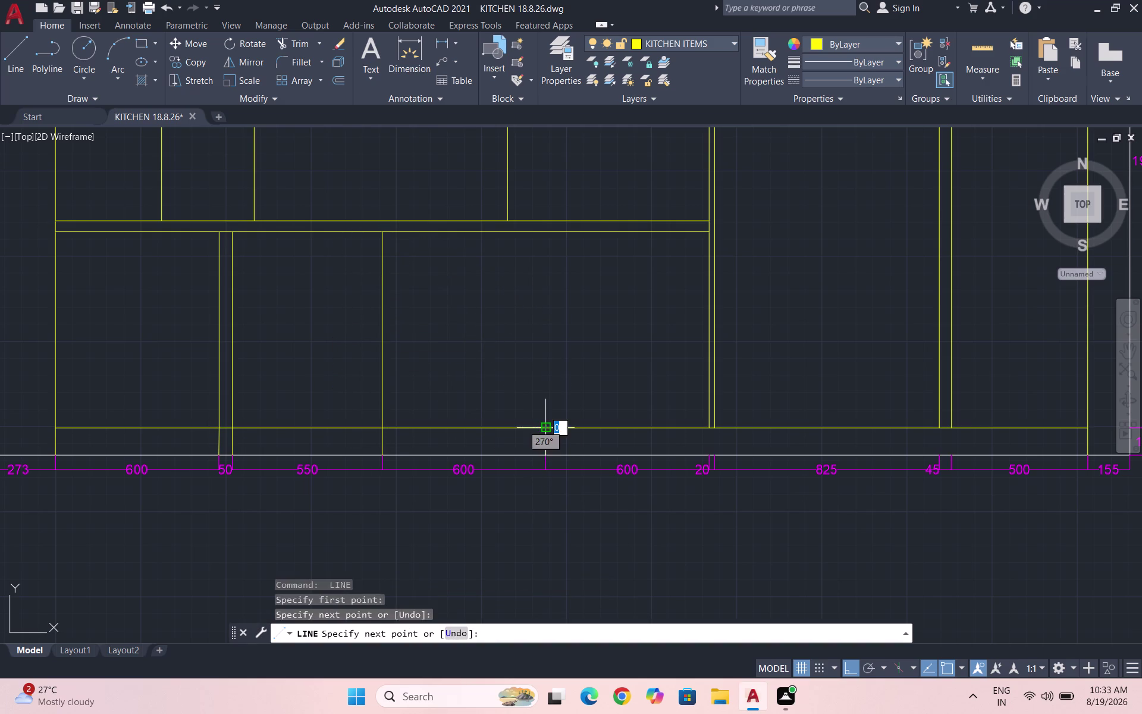
key(space)
drag(544, 428, 549, 423)
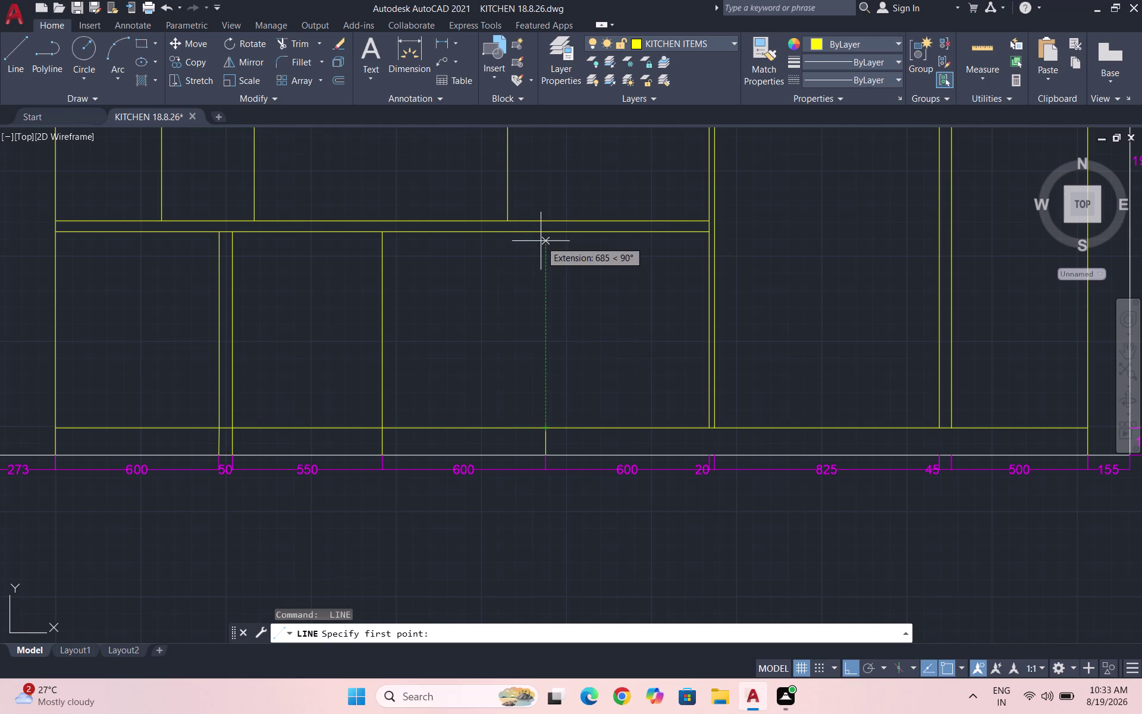
key(space)
key(space)
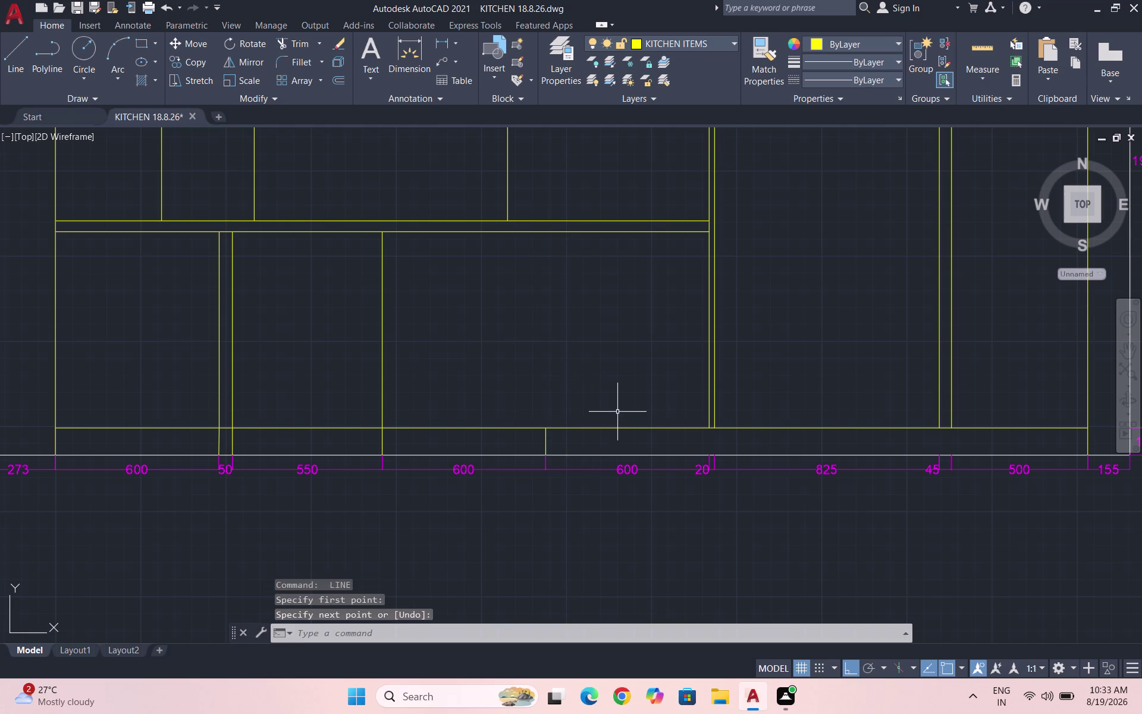
key(Escape)
Draw the second partition line from the bottom rail up to the upper band.
key(space)
click(546, 425)
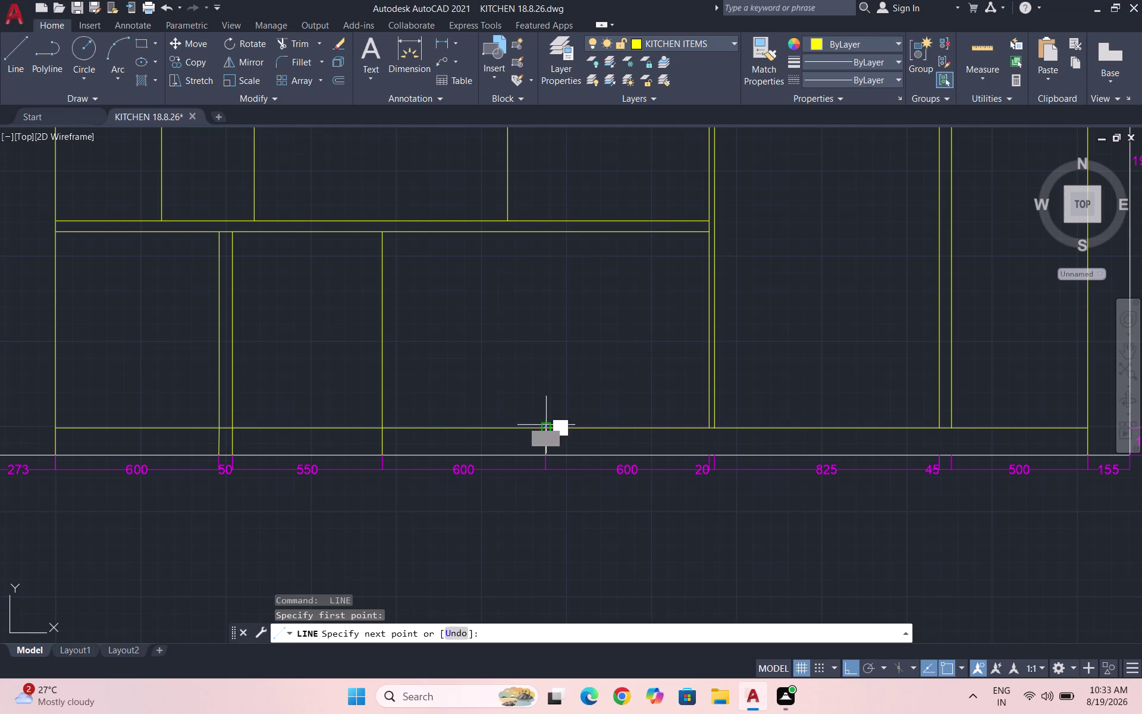
click(546, 232)
key(space)
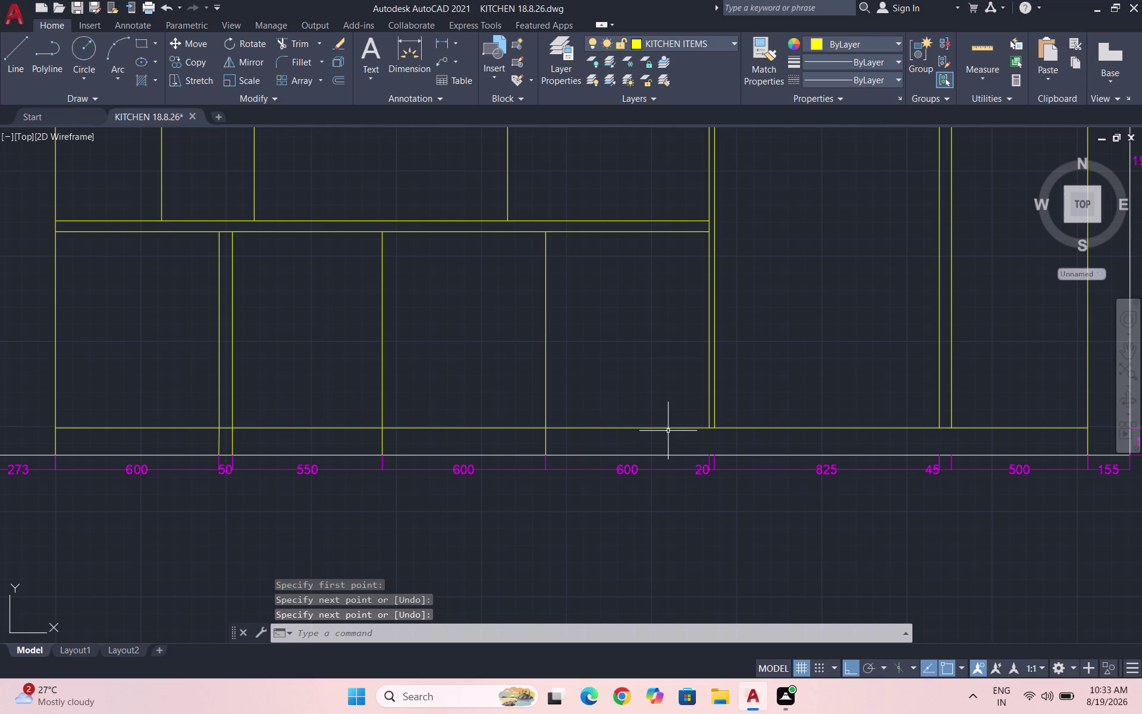
Clear leftover commands and save the drawing.
key(Escape)
key(Escape)
key(Escape)
key(ctrl+s)
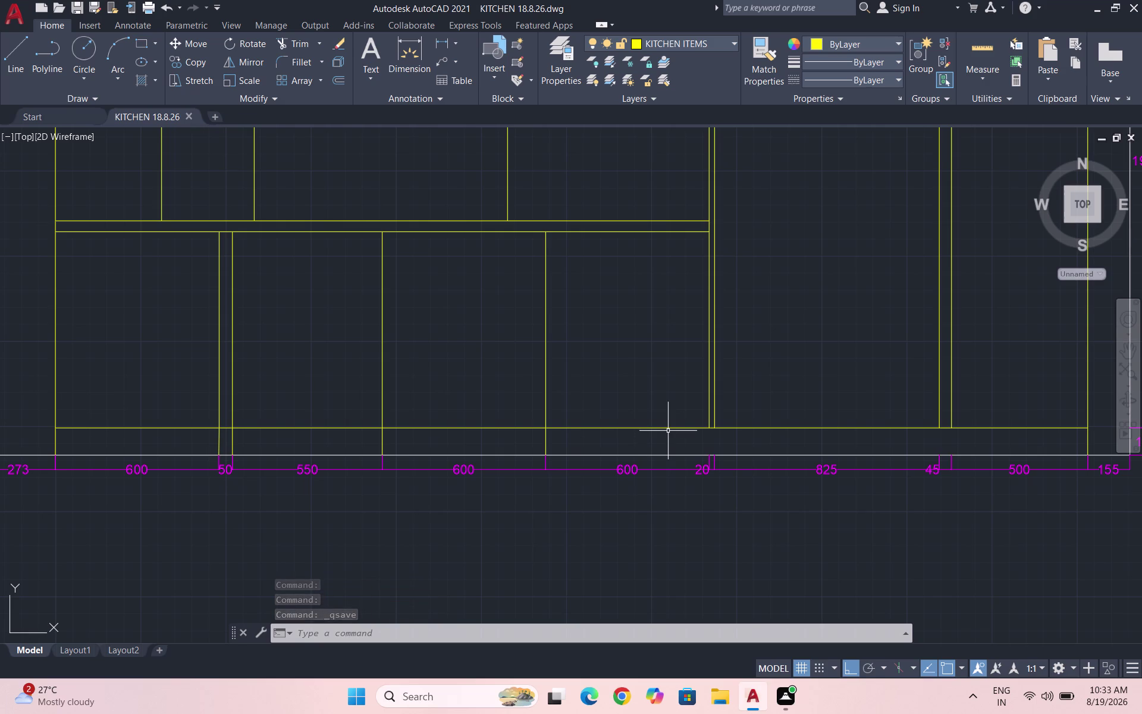
scroll(down, 3)
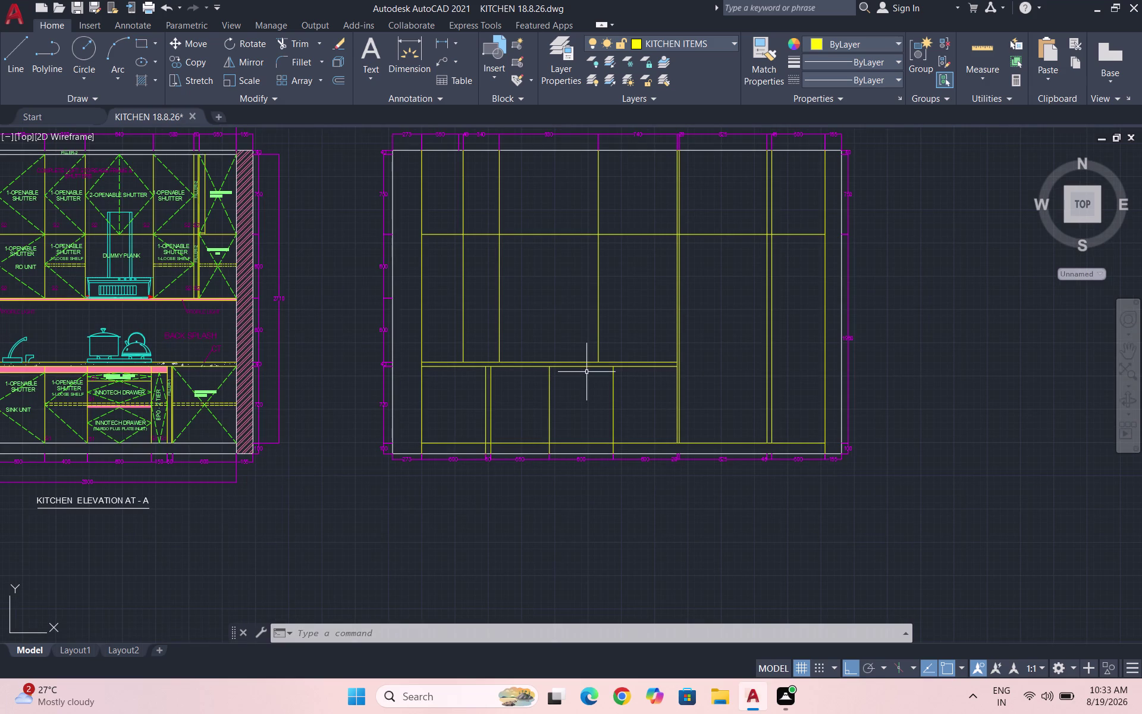
Draw a horizontal line from elevation B's left outer edge to the tall unit's side.
key(l)
key(Return)
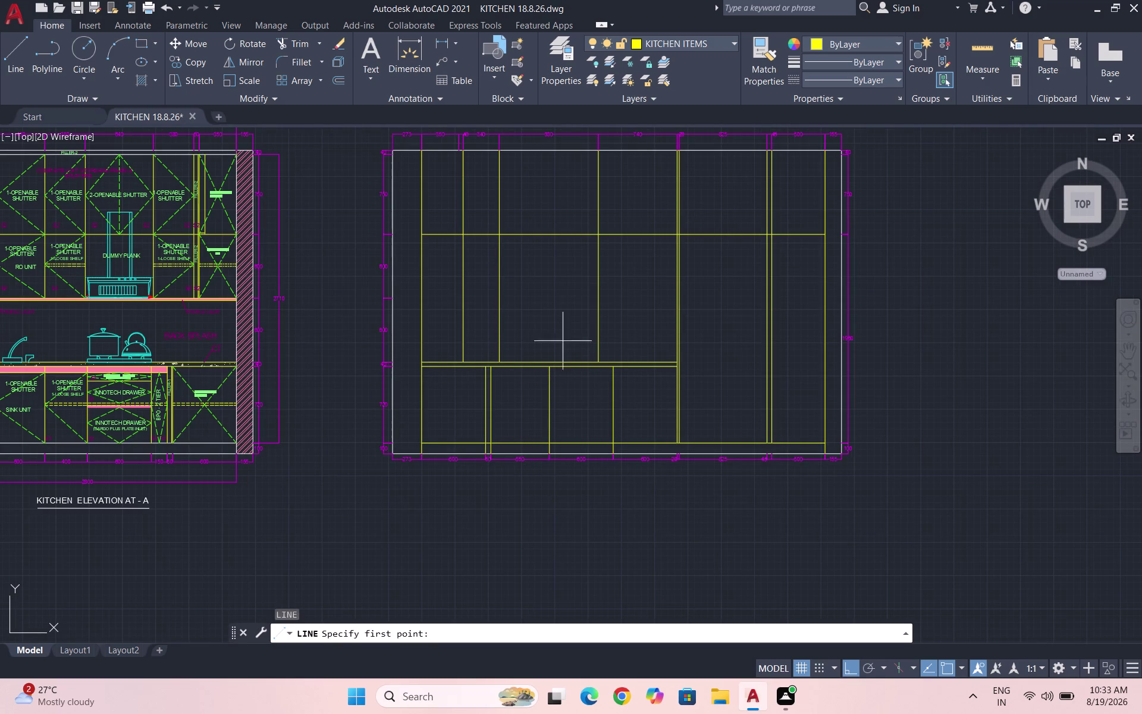
scroll(up, 3)
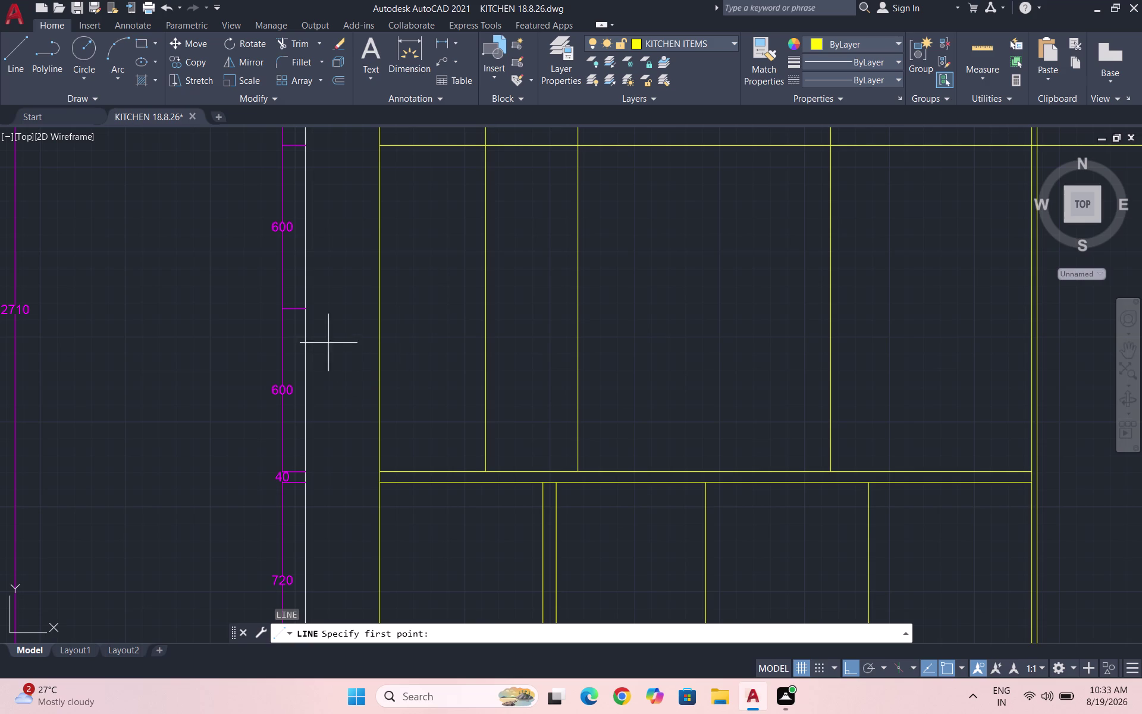
click(302, 308)
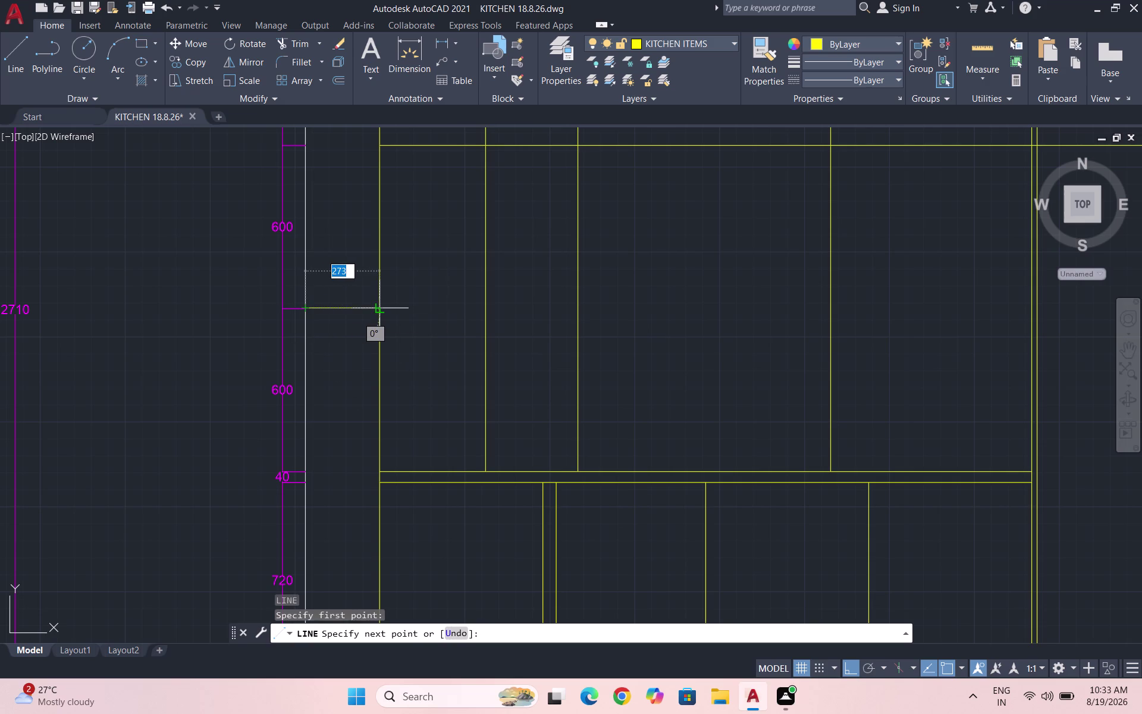
click(380, 309)
click(386, 310)
scroll(down, 3)
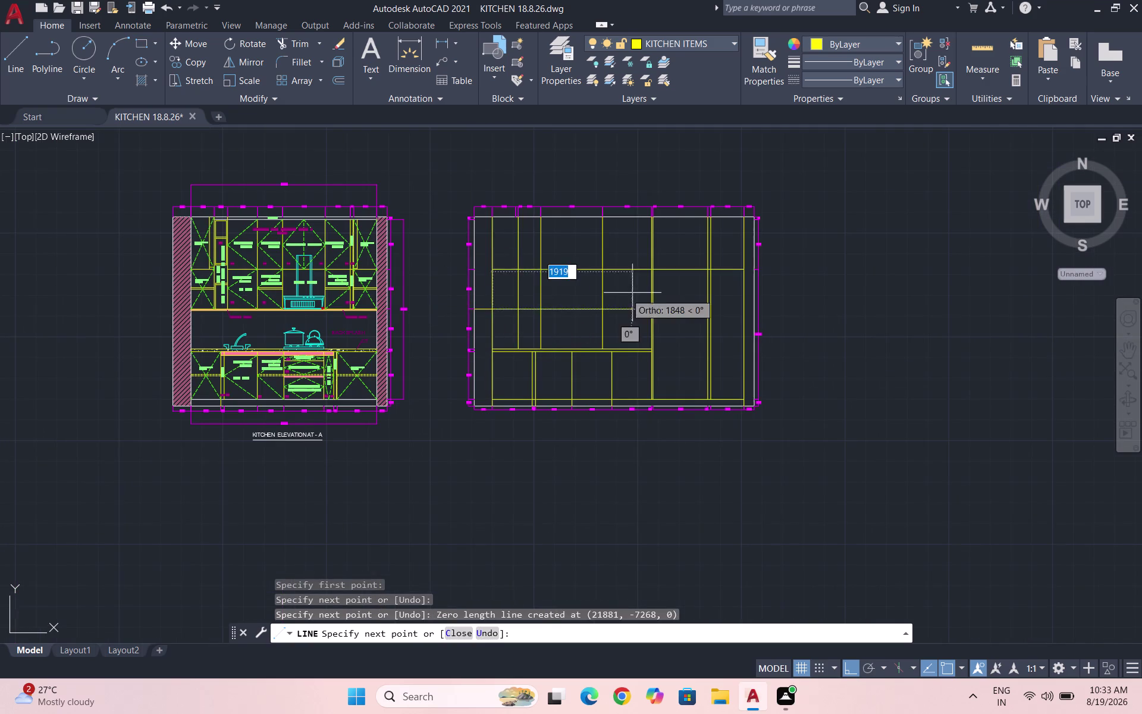
scroll(up, 3)
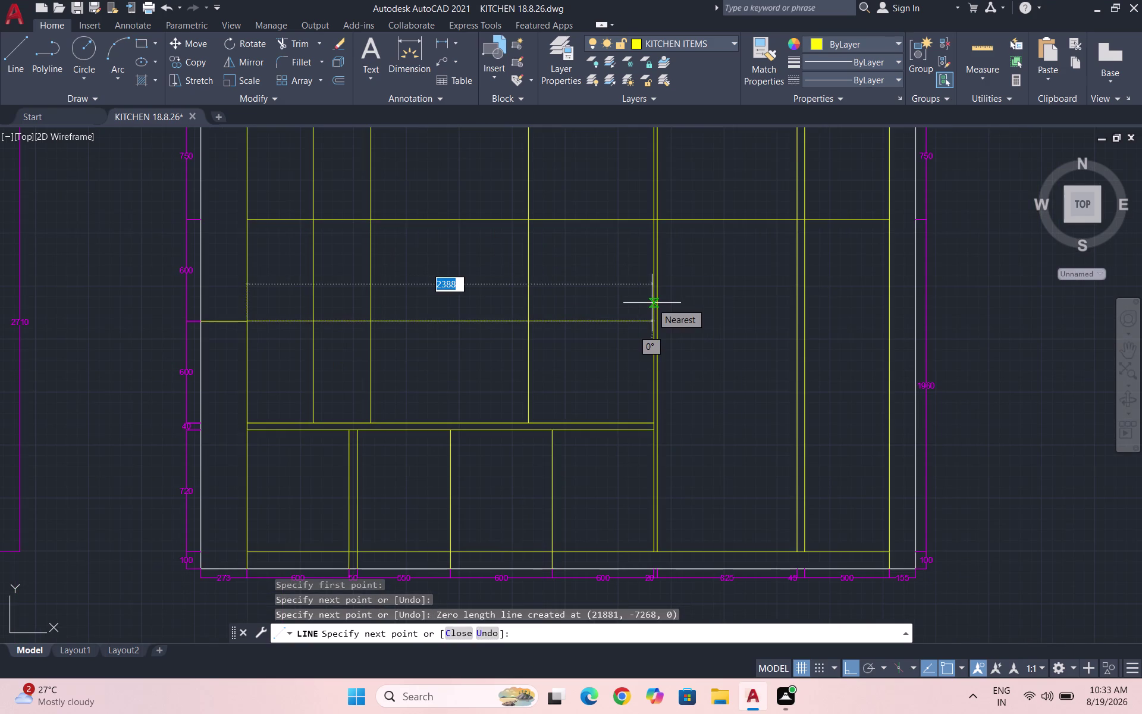
scroll(up, 3)
click(654, 353)
key(Escape)
scroll(down, 3)
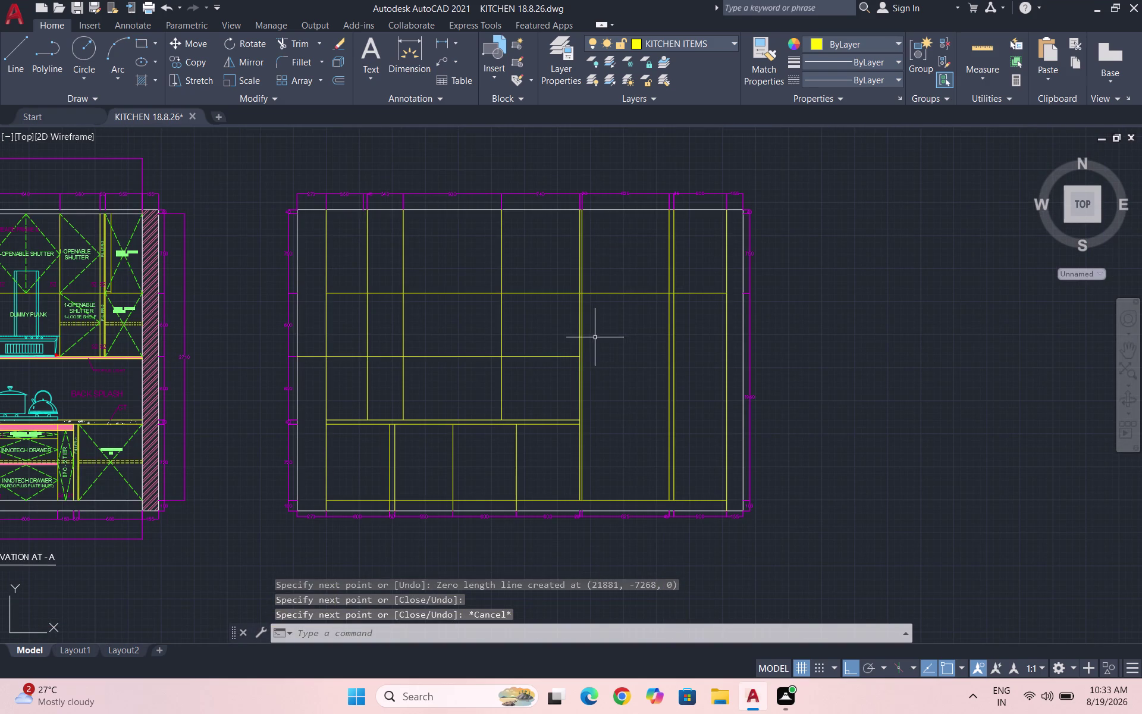
Trim the horizontal line between the two uprights of the tall opening.
scroll(up, 3)
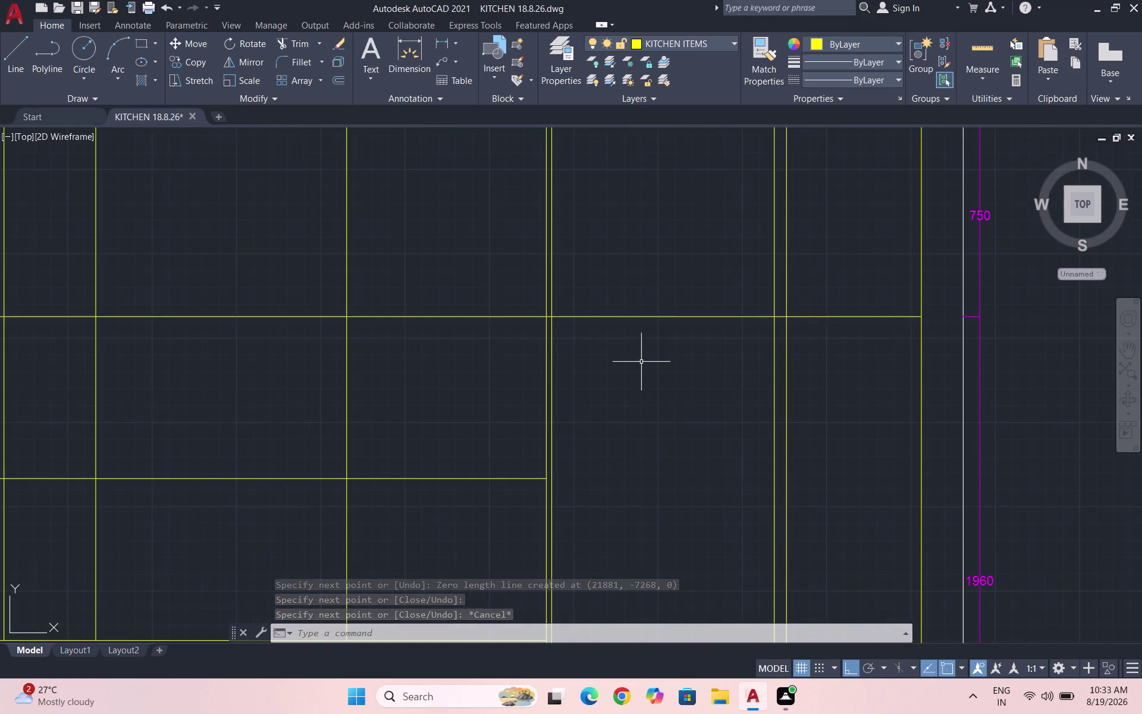
text(TR)
key(Return)
key(Return)
drag(647, 339, 623, 276)
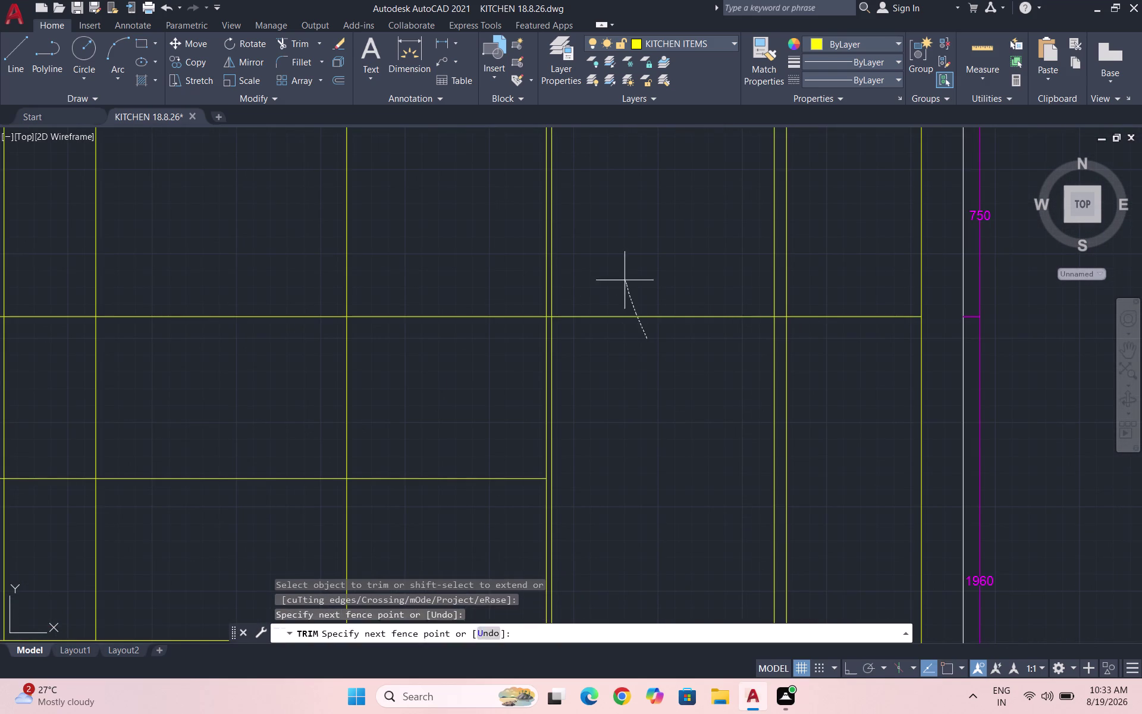
drag(623, 276, 621, 274)
key(Escape)
key(Escape)
key(Escape)
Start a line from the left upright across the opening, then cancel it.
key(l)
key(Return)
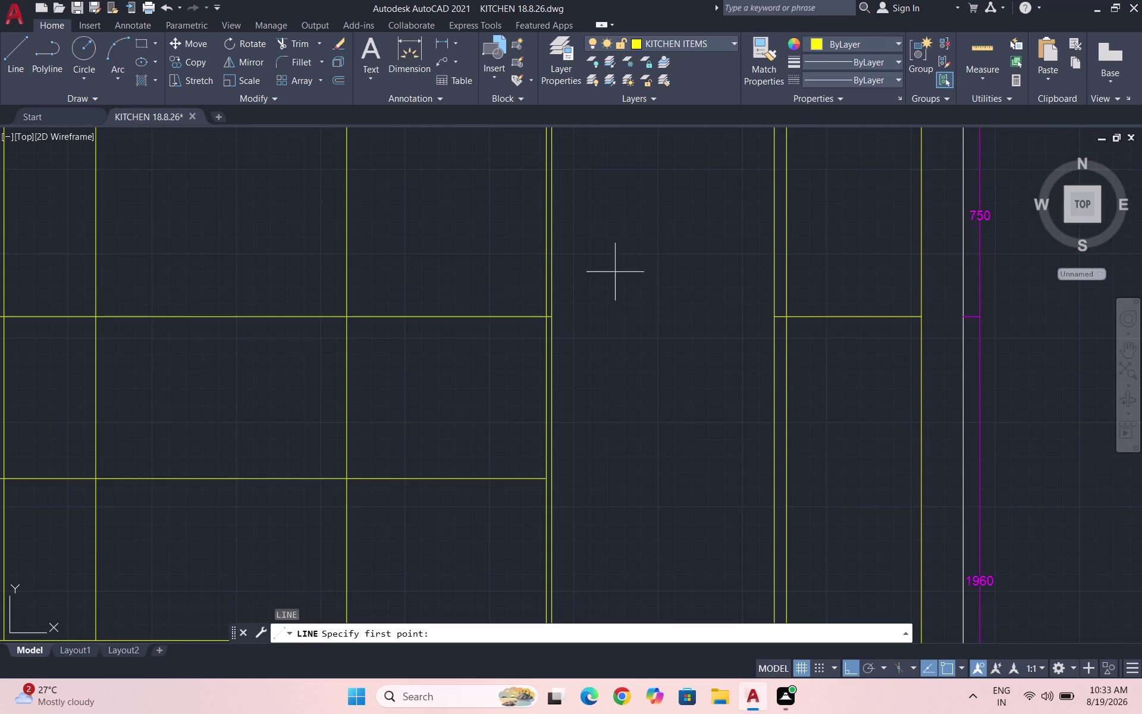
scroll(up, 3)
click(505, 330)
scroll(down, 3)
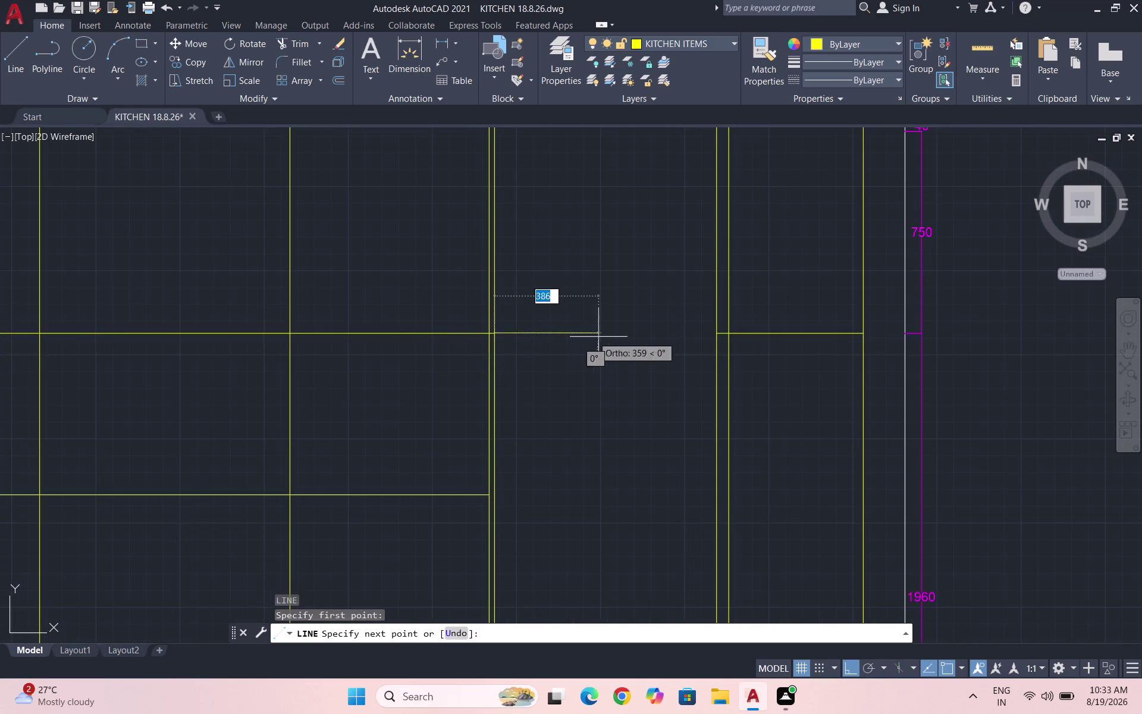
scroll(up, 3)
click(724, 333)
key(Escape)
drag(652, 366, 645, 354)
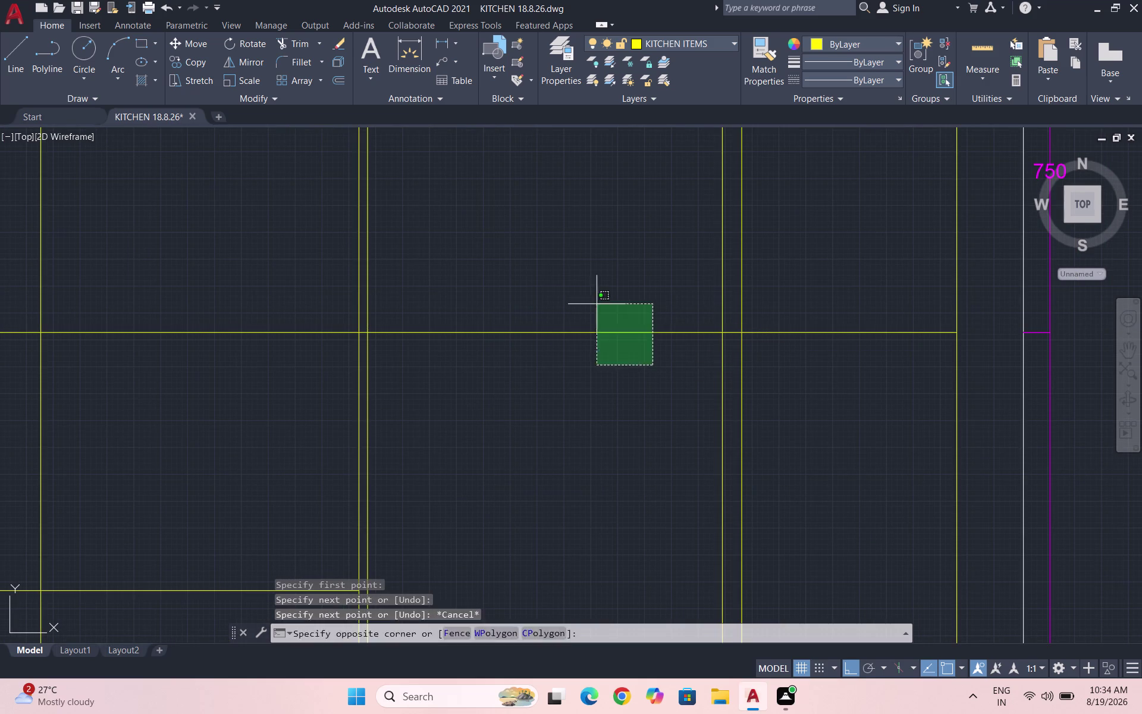
click(584, 298)
Offset the band line 20 units to place a copy just below it.
key(o)
key(Return)
key(2)
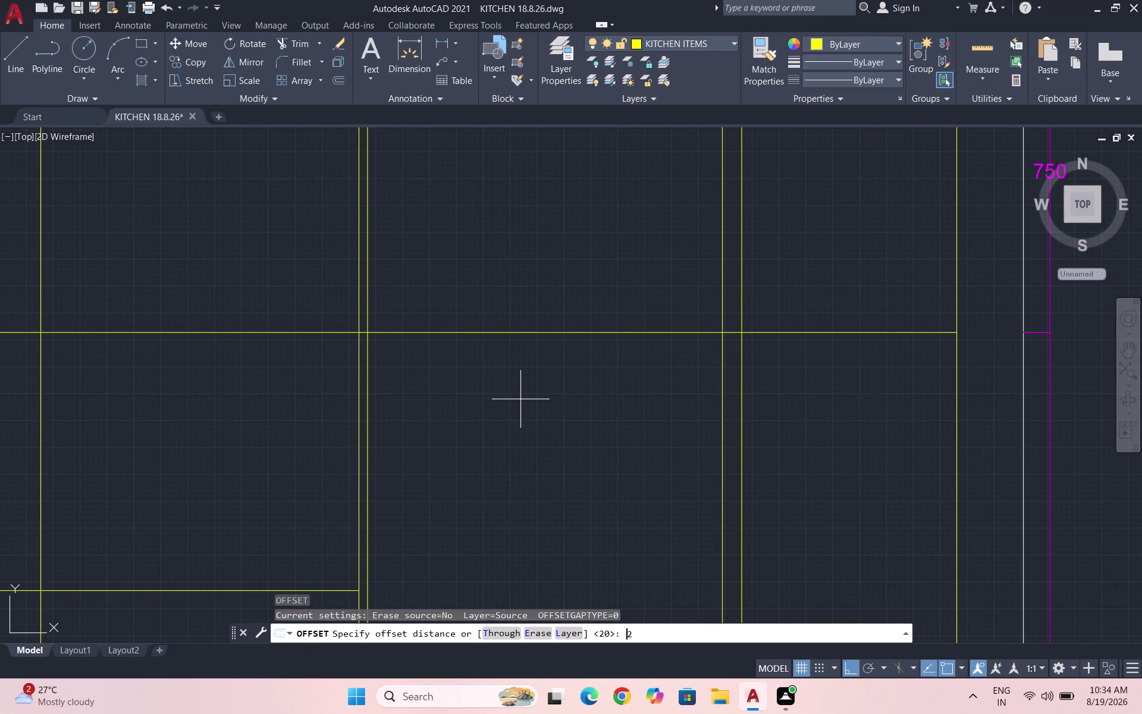
key(0)
key(Return)
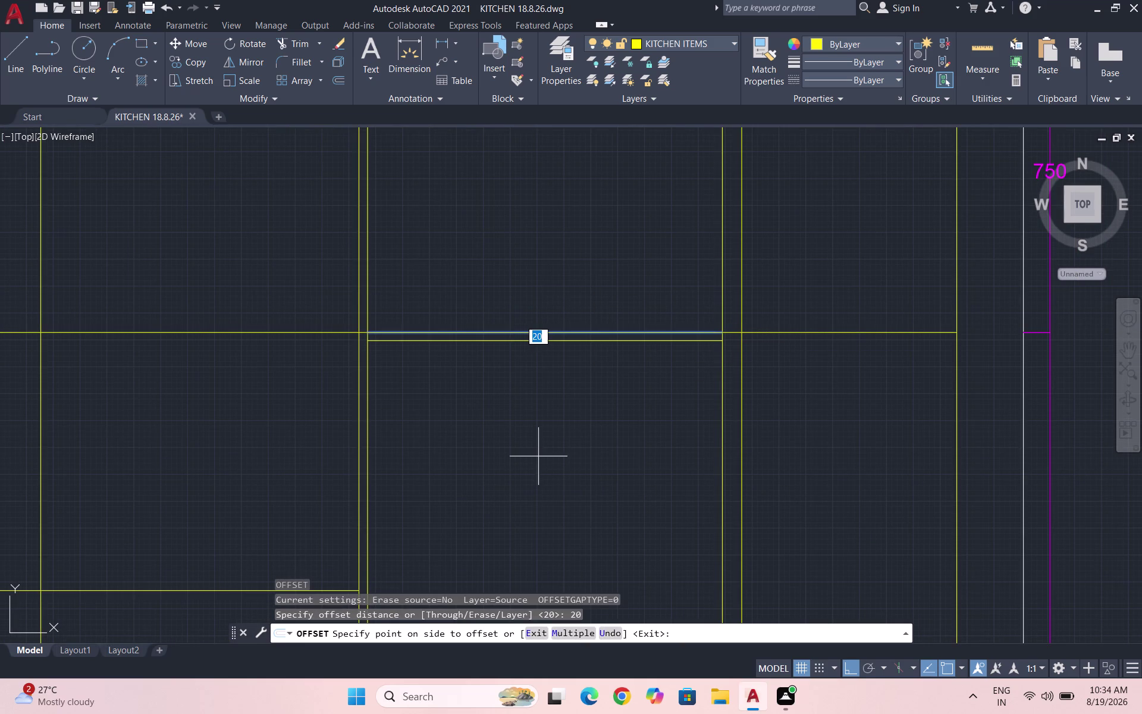
click(538, 456)
key(Escape)
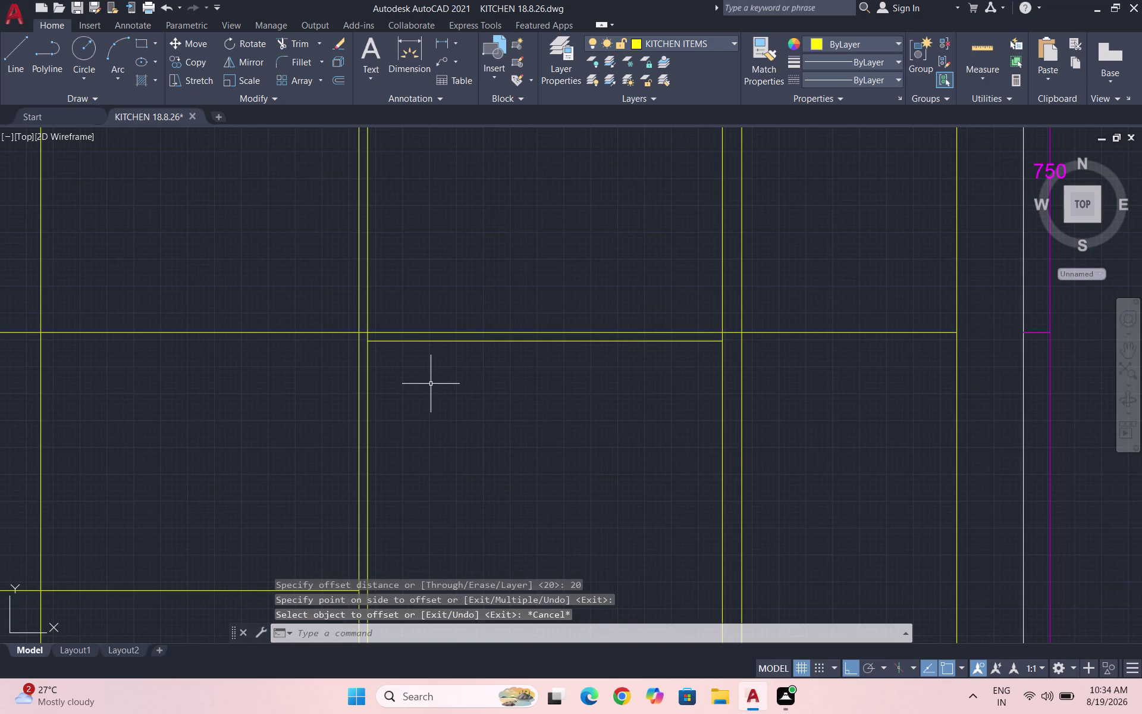
key(Escape)
Start the Extend command with EX, then cancel it.
text(EX)
key(Return)
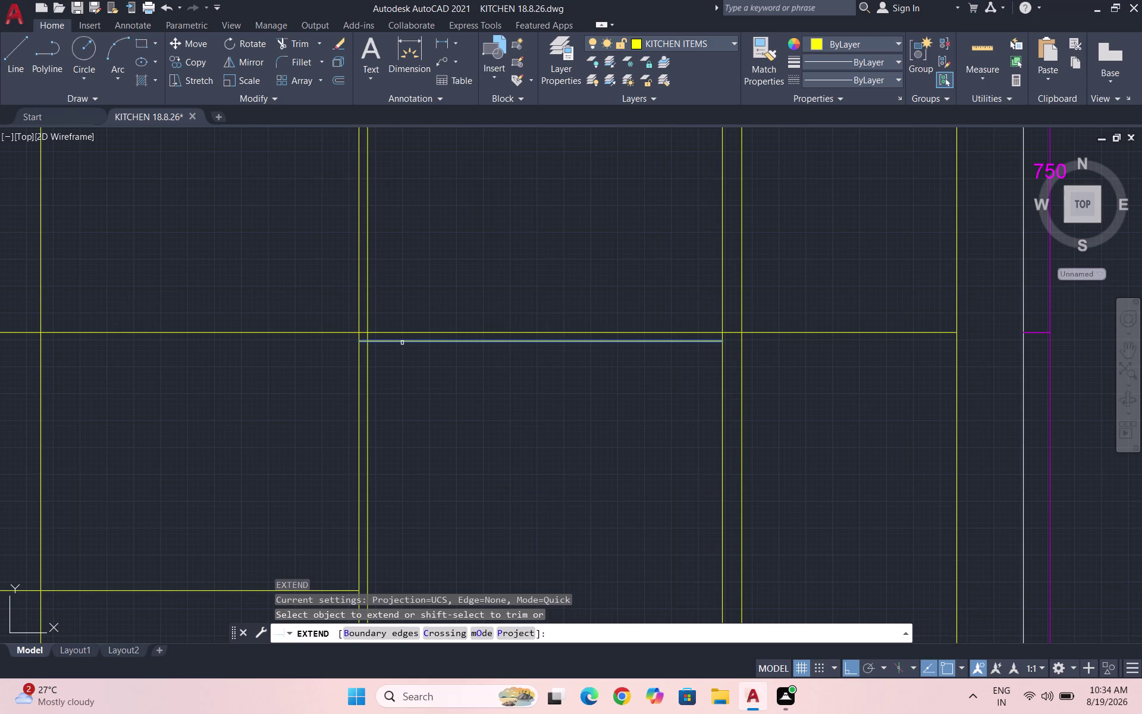
scroll(down, 3)
key(Escape)
scroll(down, 3)
scroll(up, 3)
Offset the upright 20 units to place a copy beside it.
key(o)
key(Return)
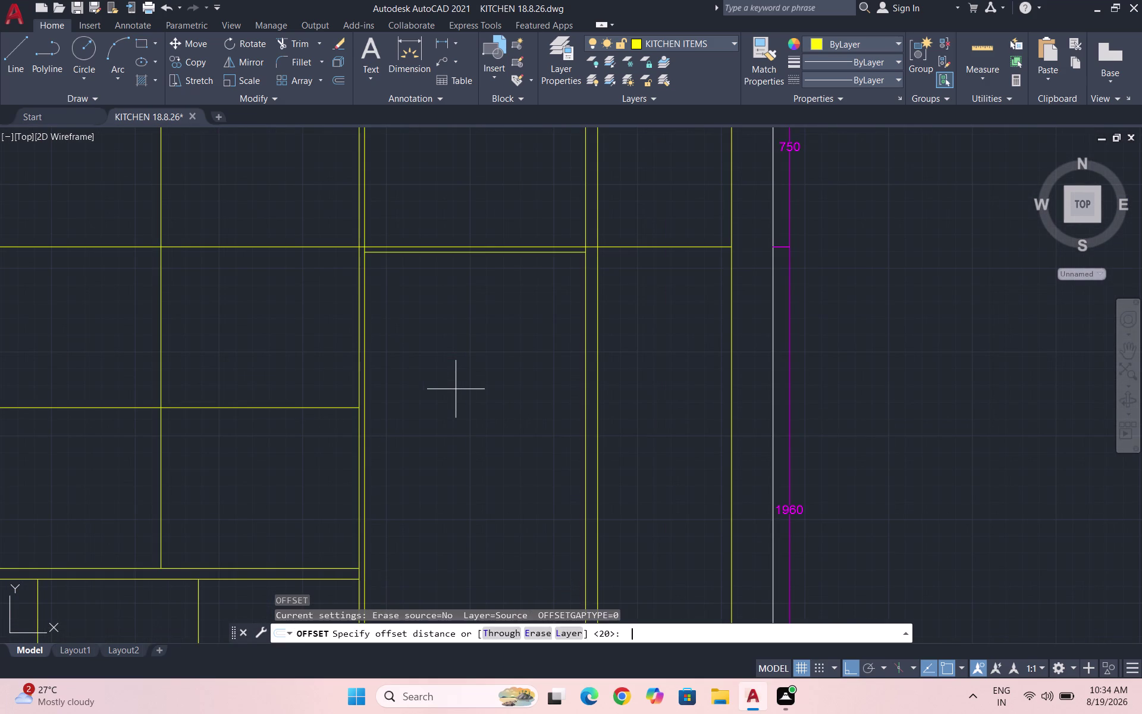
key(Return)
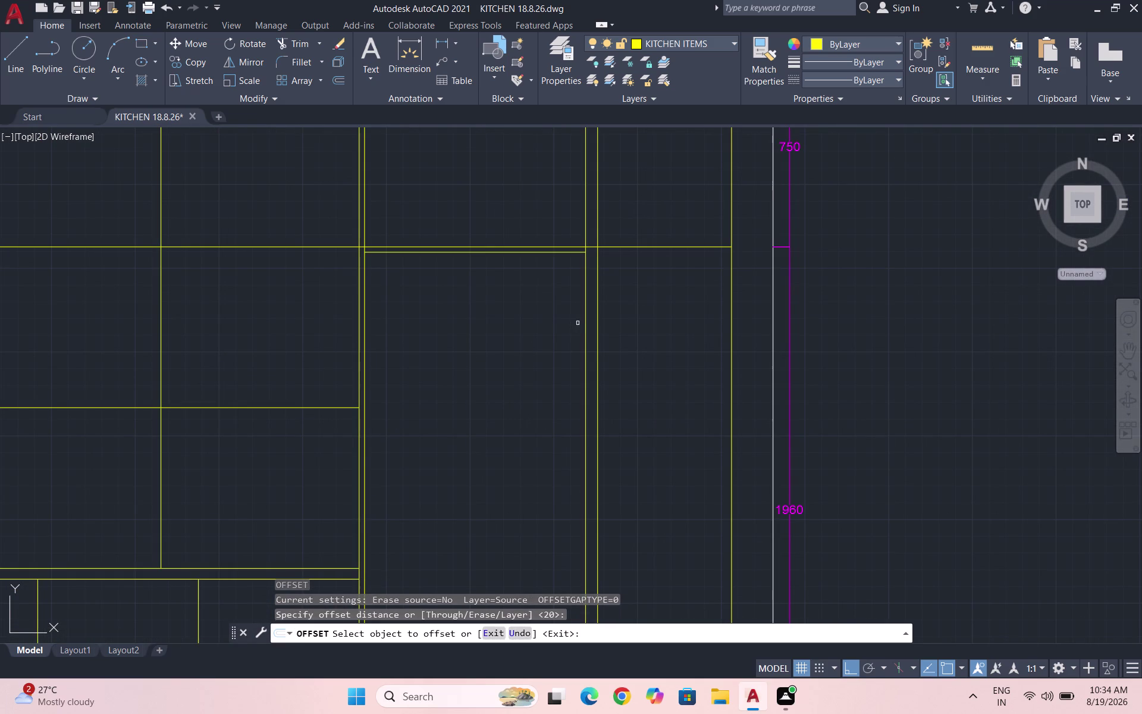
drag(583, 324, 570, 328)
click(547, 338)
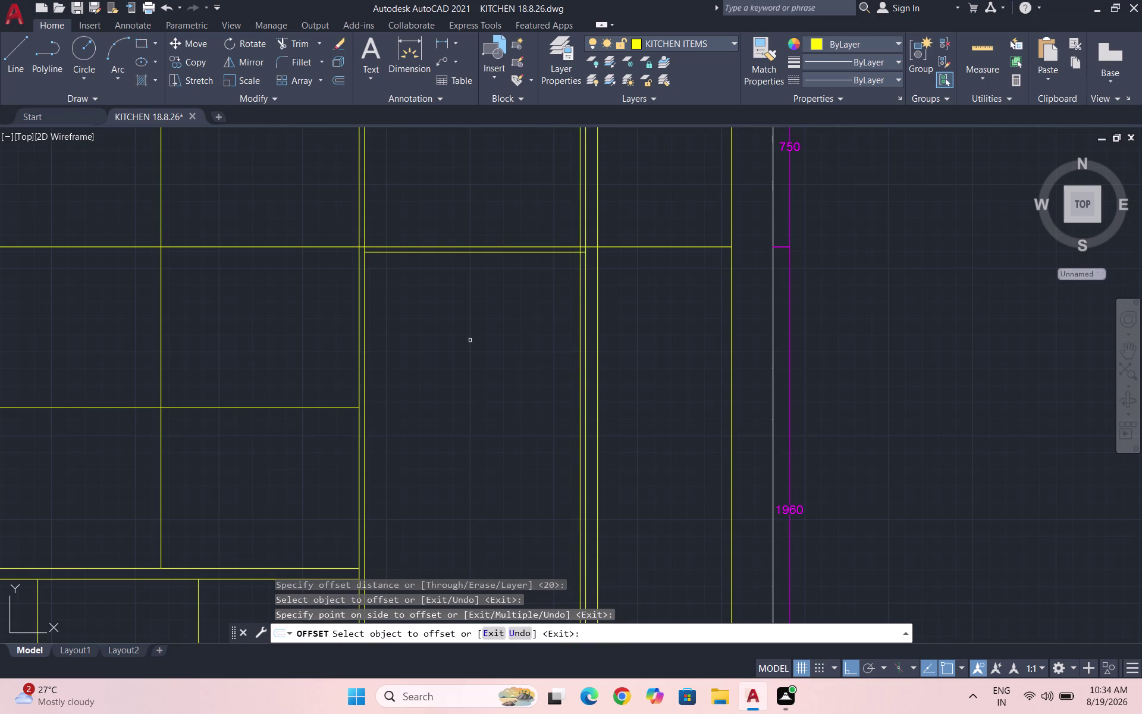
scroll(down, 3)
key(Escape)
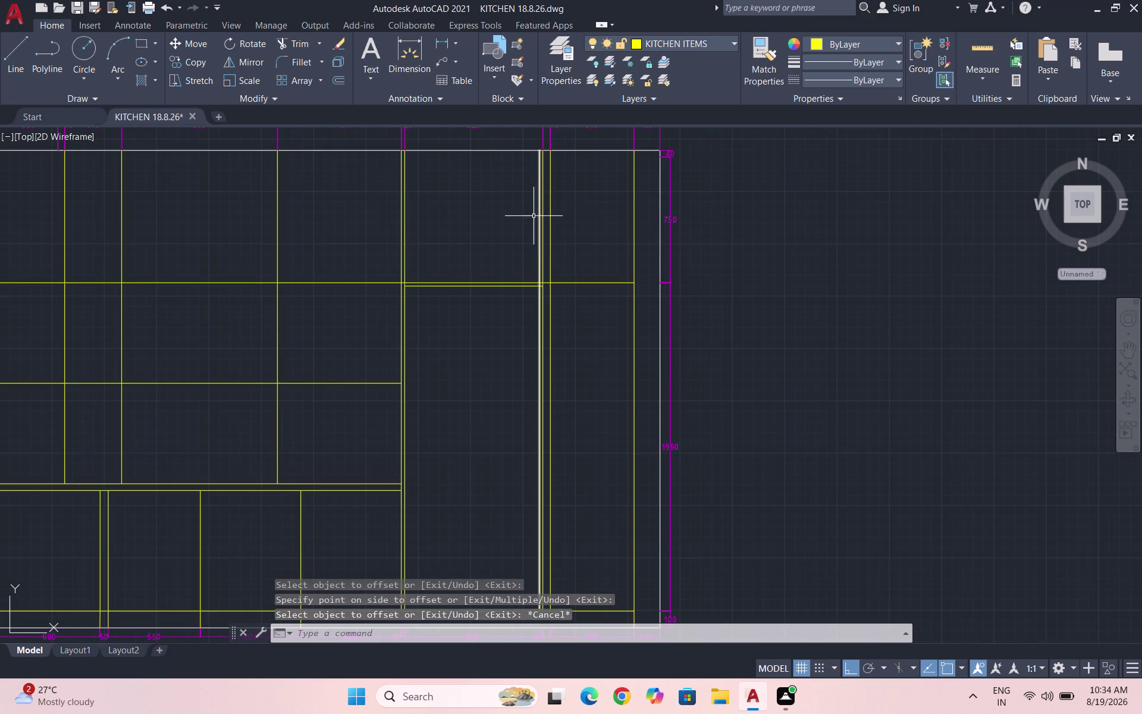
Trim the overshooting line ends at the corner inside the cabinet opening.
text(TR)
key(Return)
key(Return)
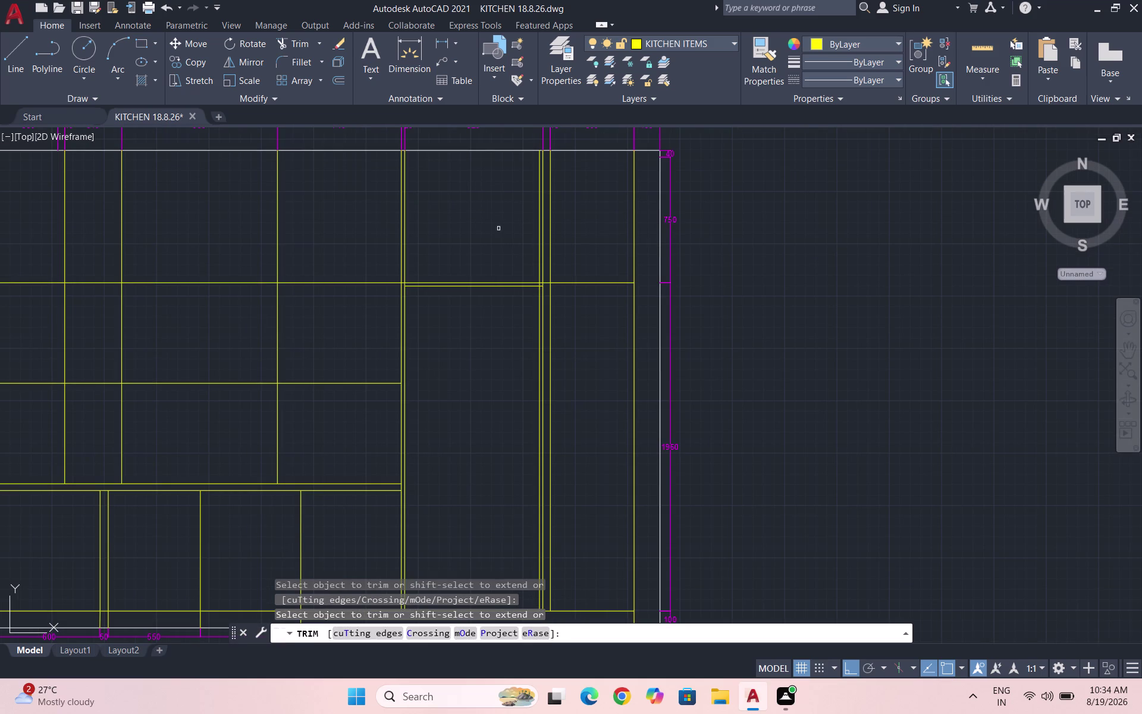
click(539, 260)
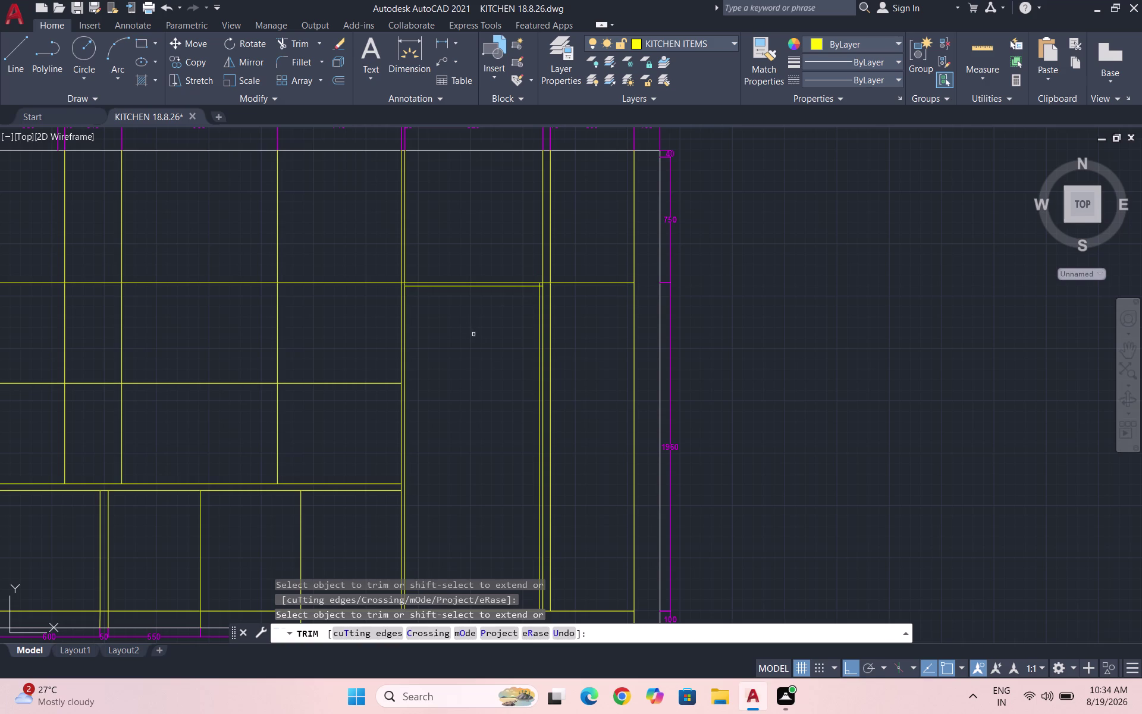
scroll(up, 3)
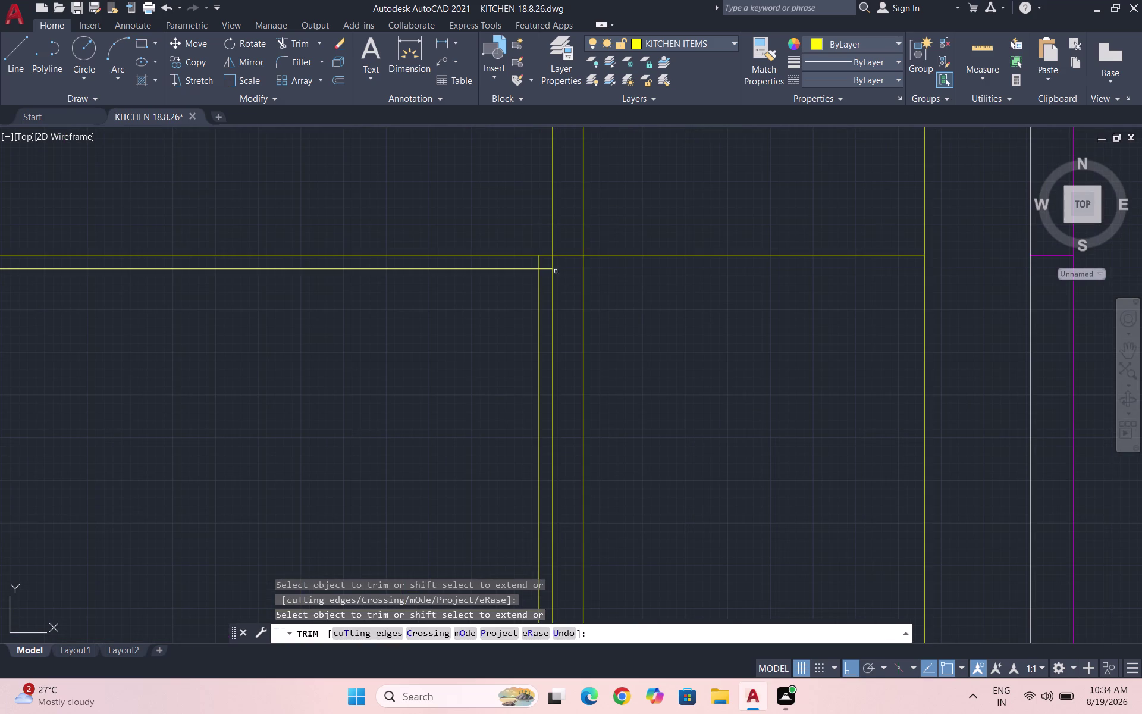
click(539, 261)
click(547, 269)
Trim the line end at the opening's top corner and end trimming.
scroll(down, 3)
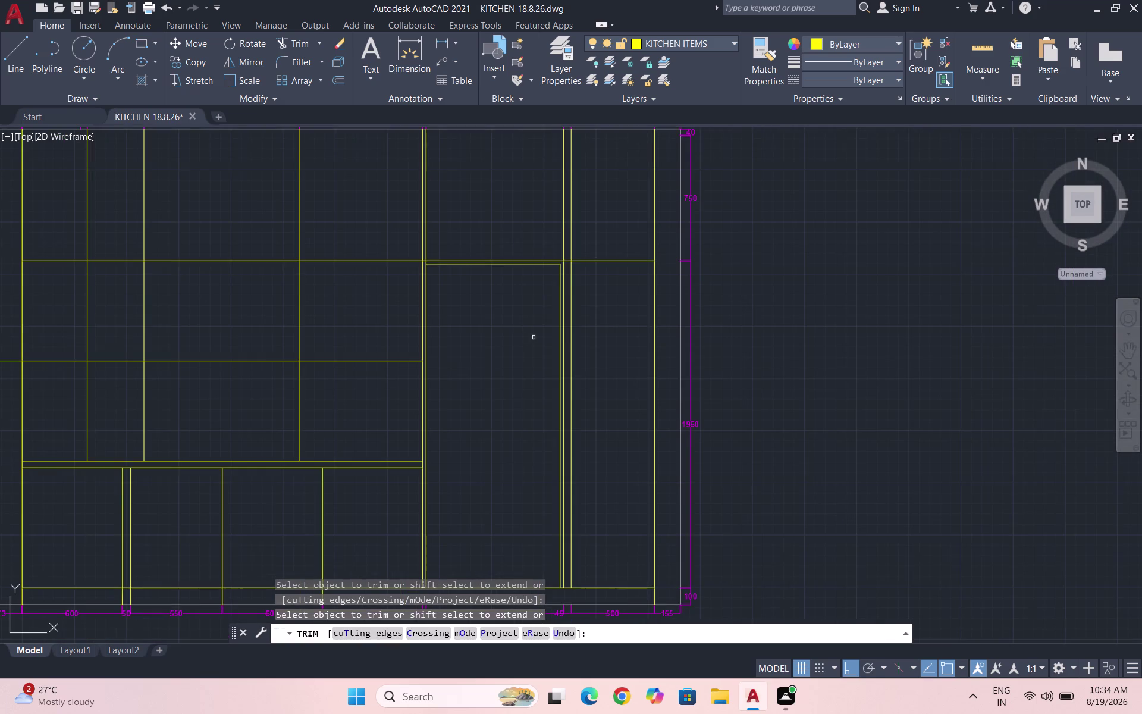
scroll(up, 3)
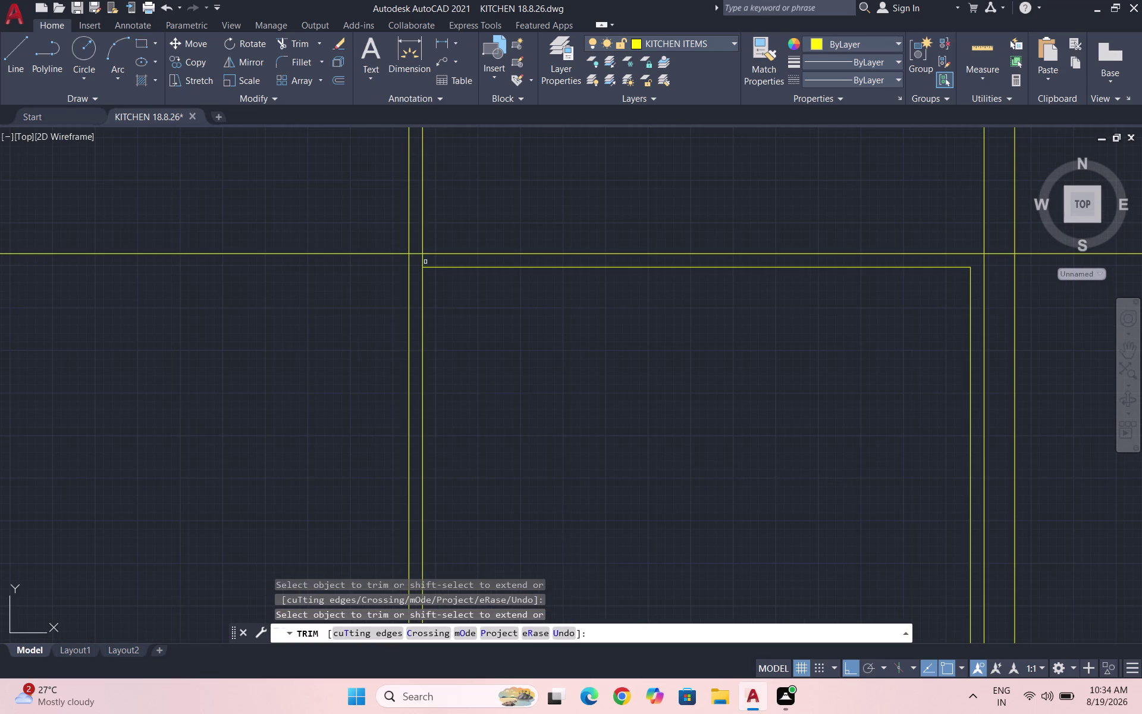
click(422, 257)
scroll(down, 3)
key(Escape)
key(Escape)
key(Escape)
key(Escape)
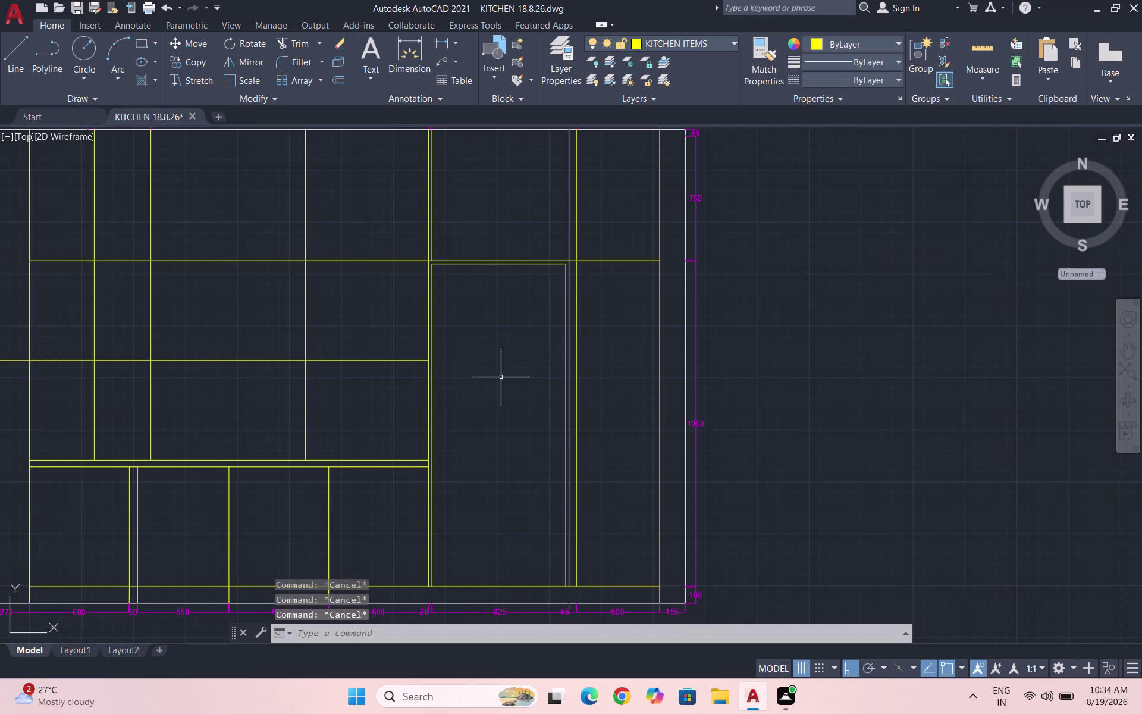
scroll(down, 3)
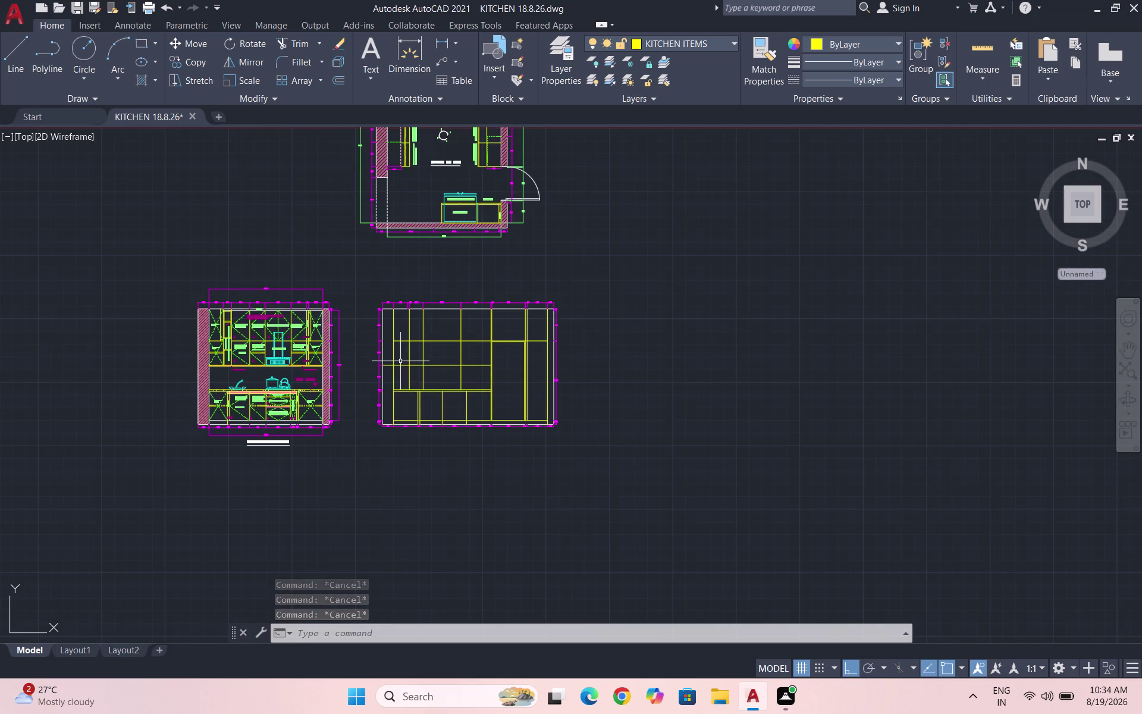
Start a trim with a drag near the stray line, then cancel it.
scroll(up, 3)
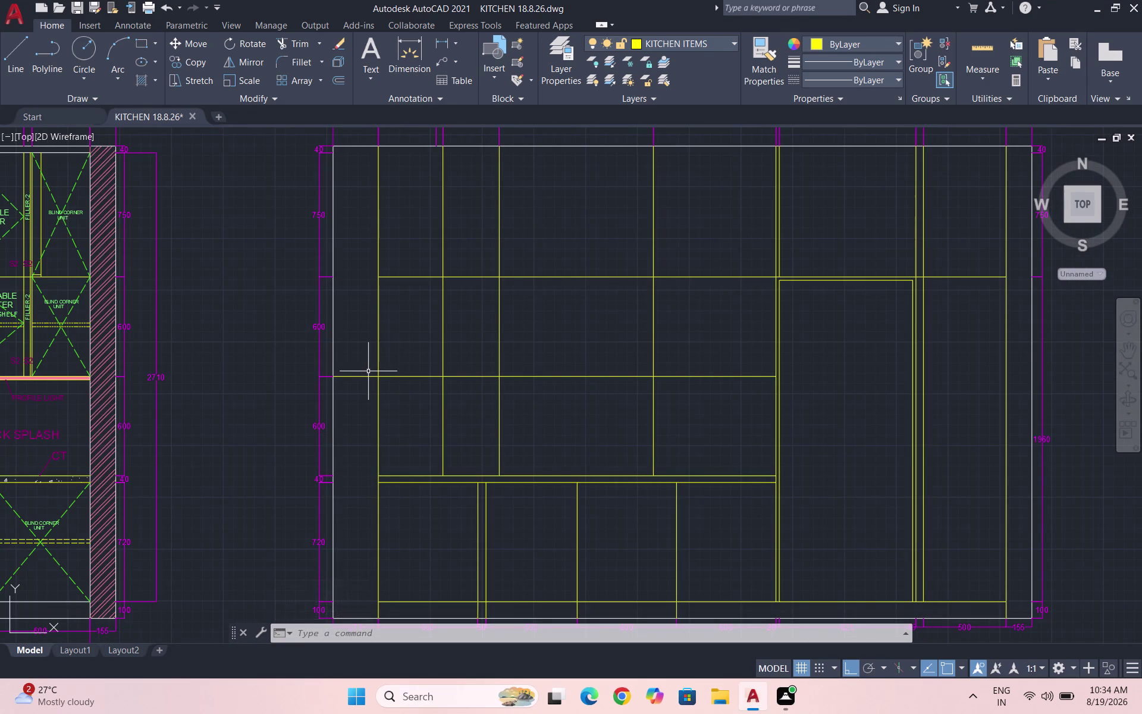
text(TR)
key(Return)
key(Return)
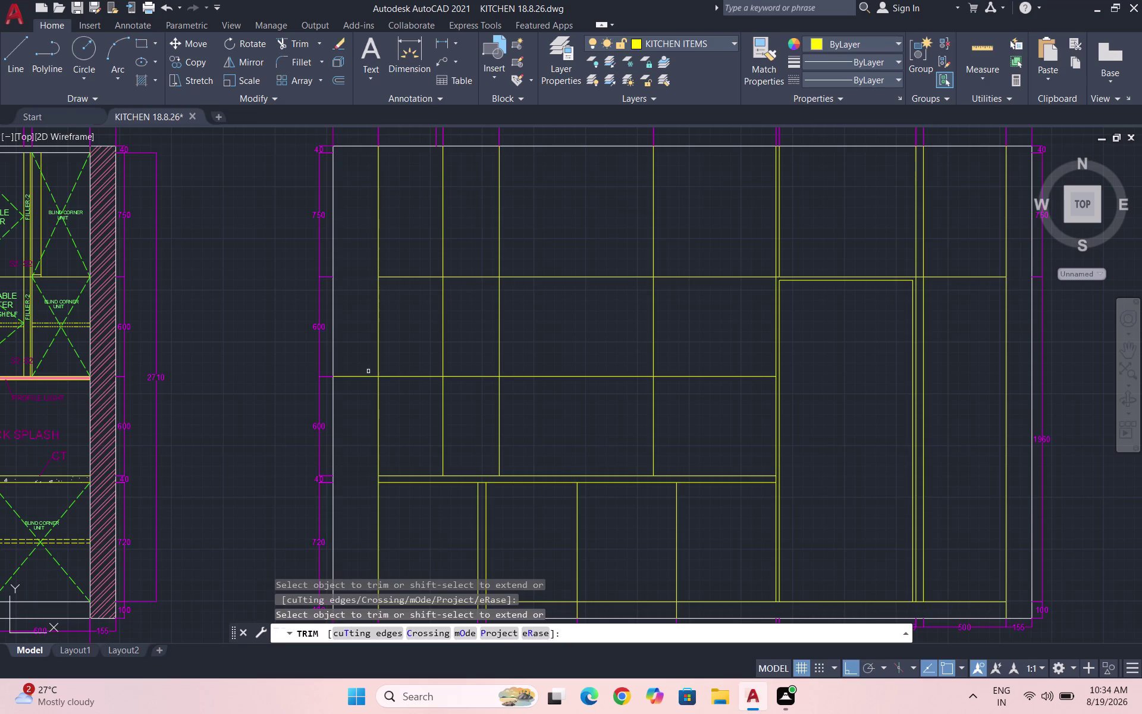
drag(364, 365, 344, 405)
key(Escape)
key(Escape)
key(Escape)
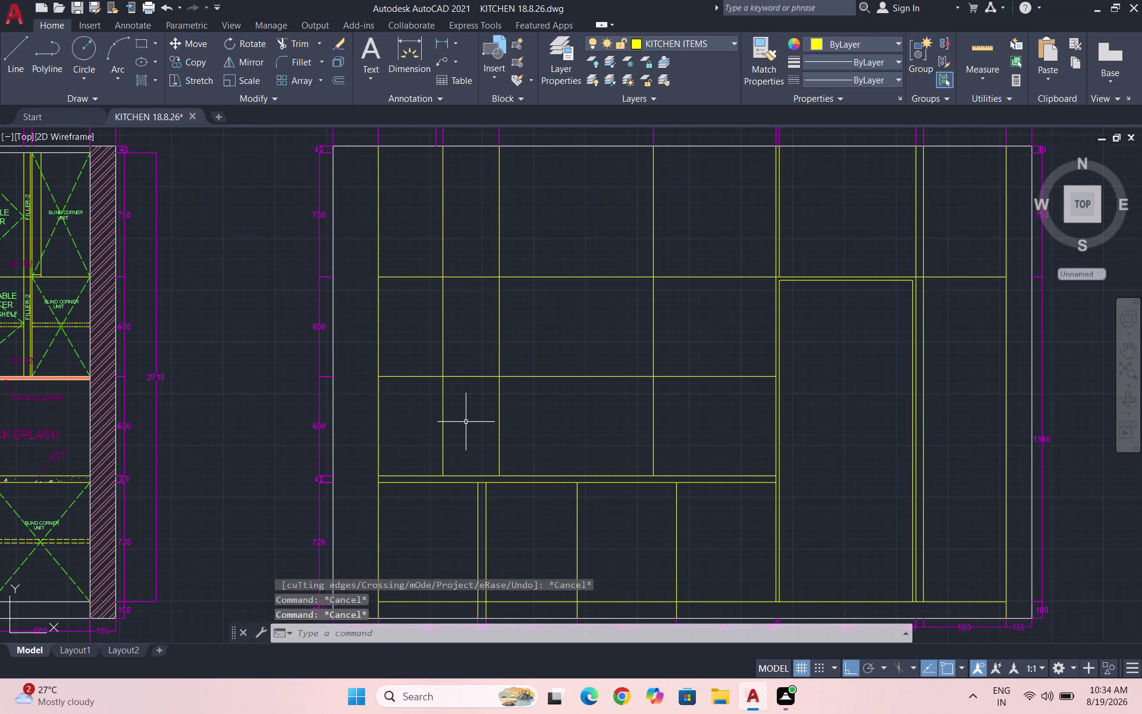
Fence-trim the lower part of the stray vertical line in the middle cabinet row.
scroll(down, 3)
scroll(up, 3)
scroll(up, 3)
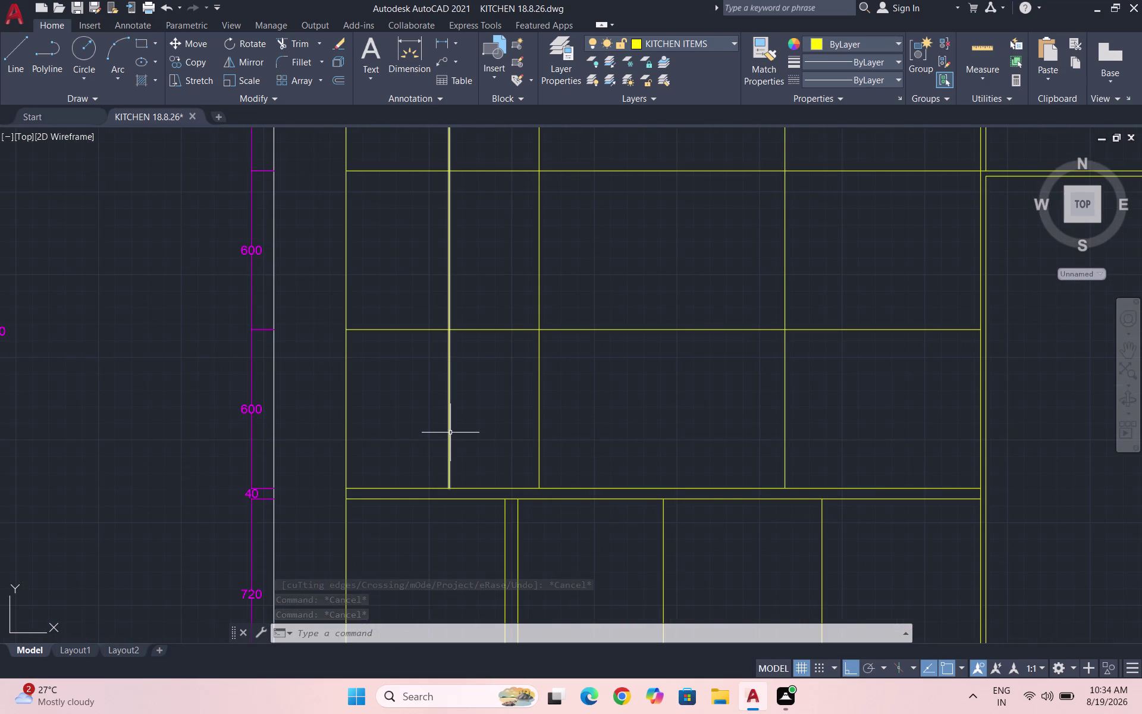
text(TR)
key(Return)
key(Return)
drag(443, 431, 419, 435)
drag(471, 424, 484, 419)
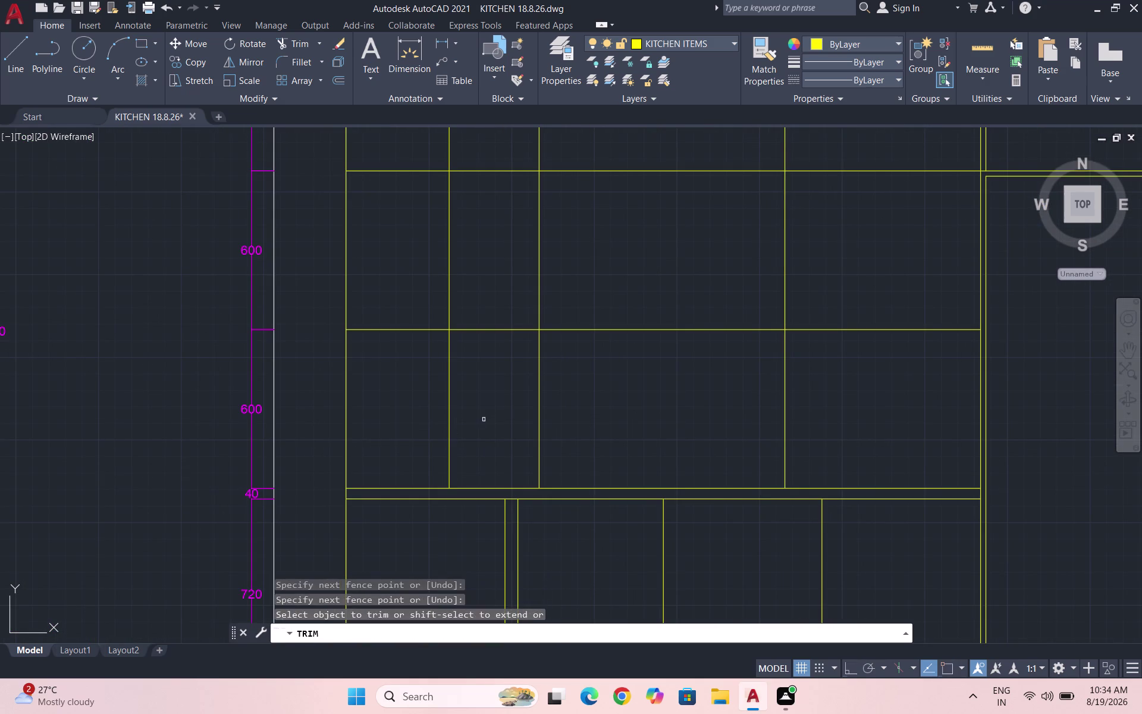
drag(472, 423, 425, 433)
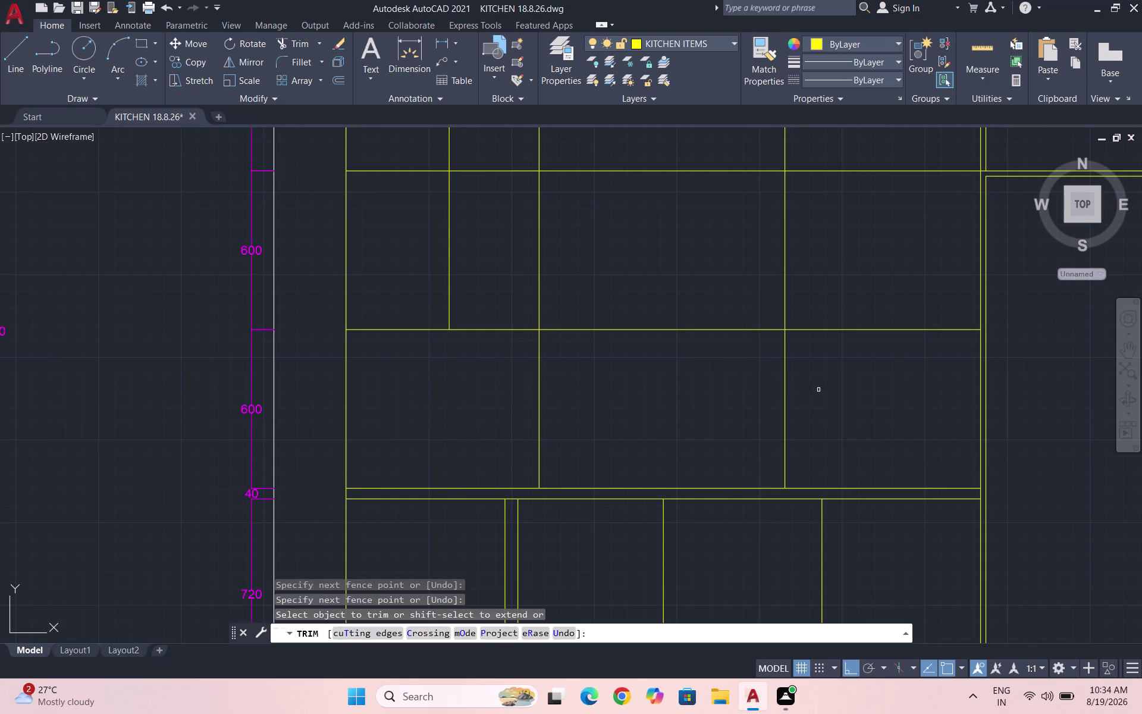
scroll(down, 3)
key(Escape)
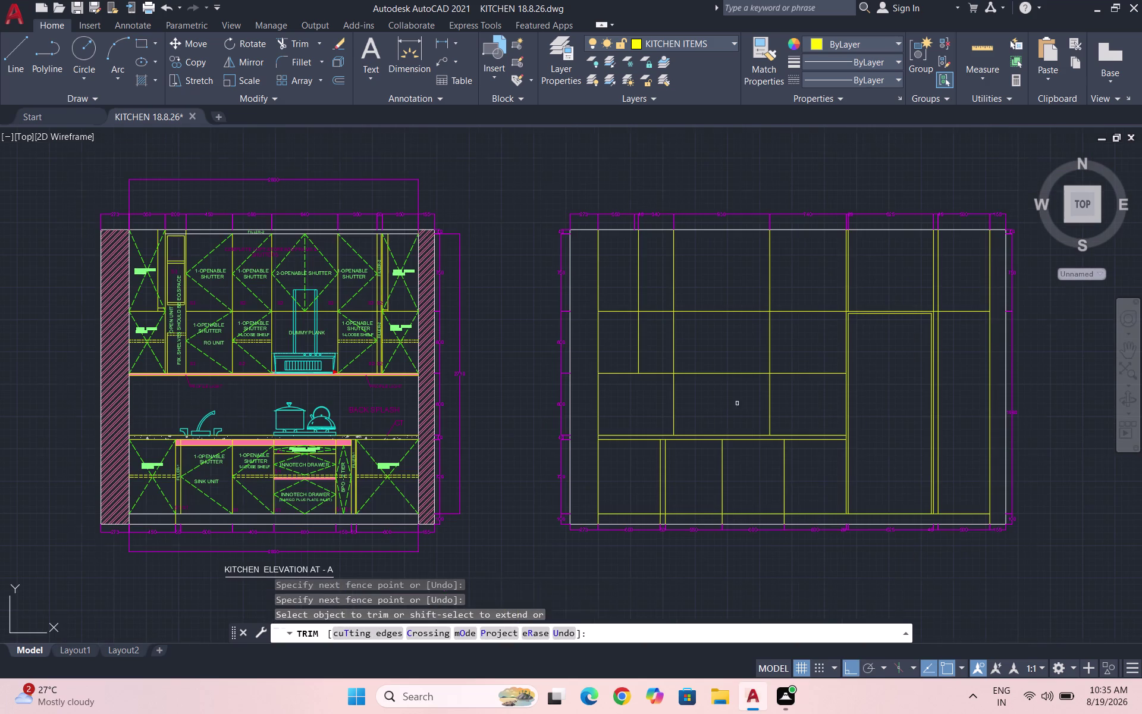
key(Escape)
Save the drawing with Ctrl+S and open the layer list.
key(Escape)
key(ctrl+s)
key(Escape)
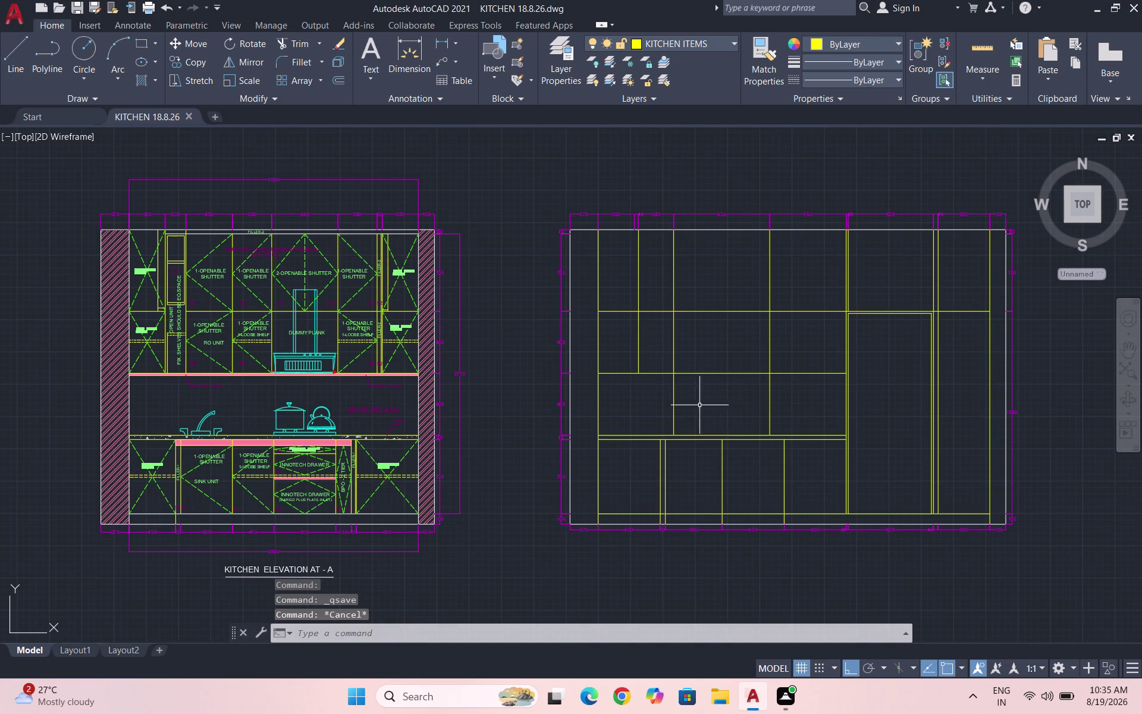
scroll(up, 3)
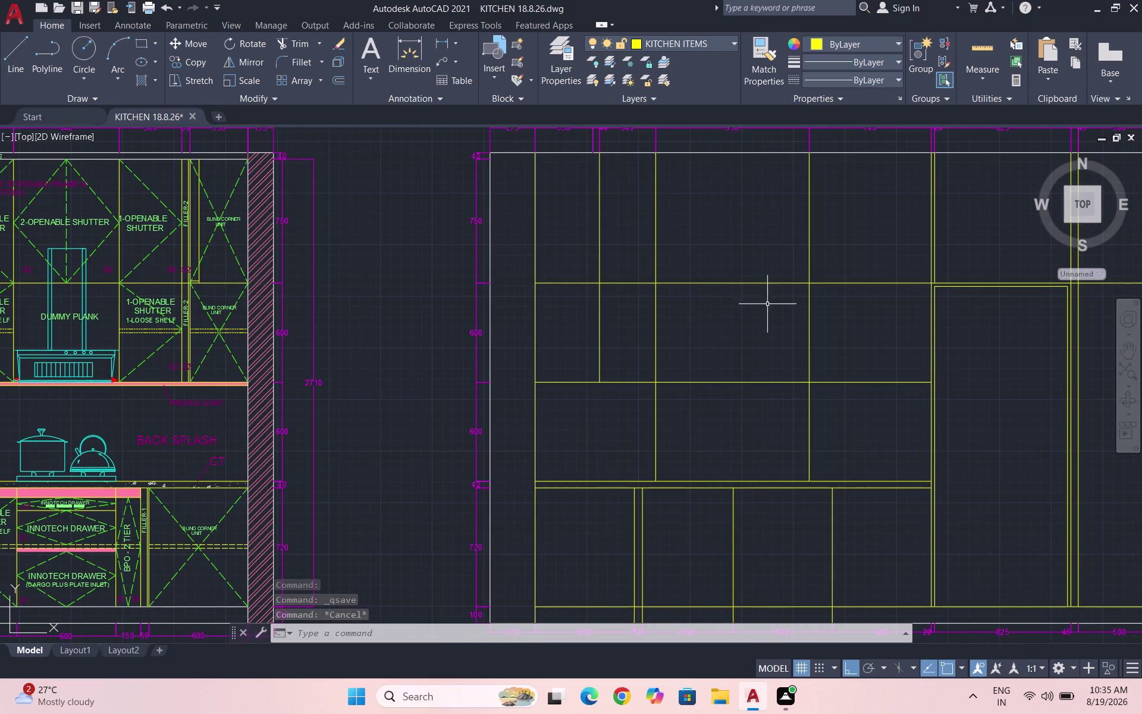
click(691, 44)
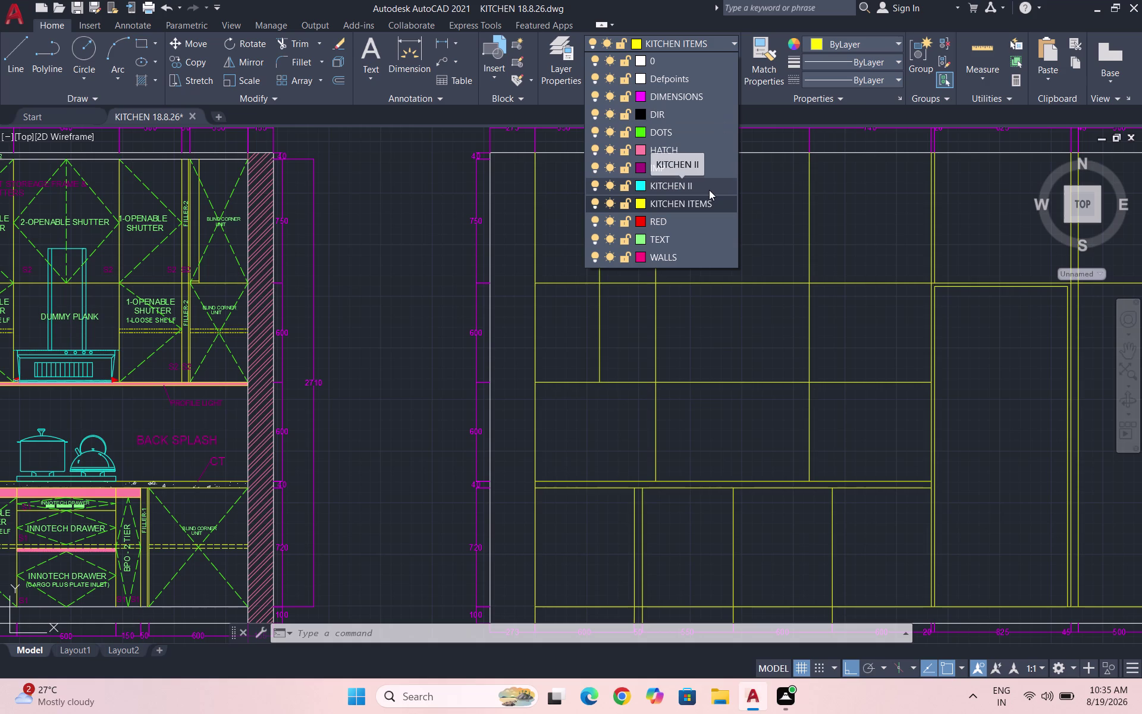
Make KITCHEN II the current layer.
click(633, 44)
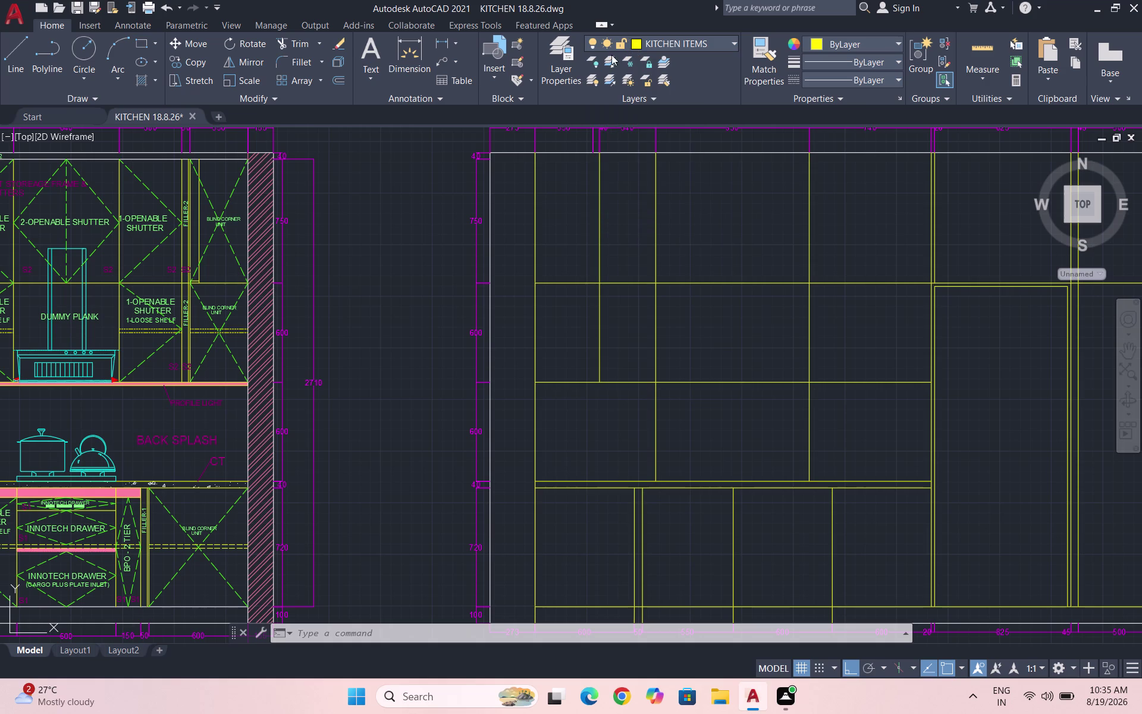
click(634, 43)
click(678, 186)
scroll(down, 3)
scroll(up, 3)
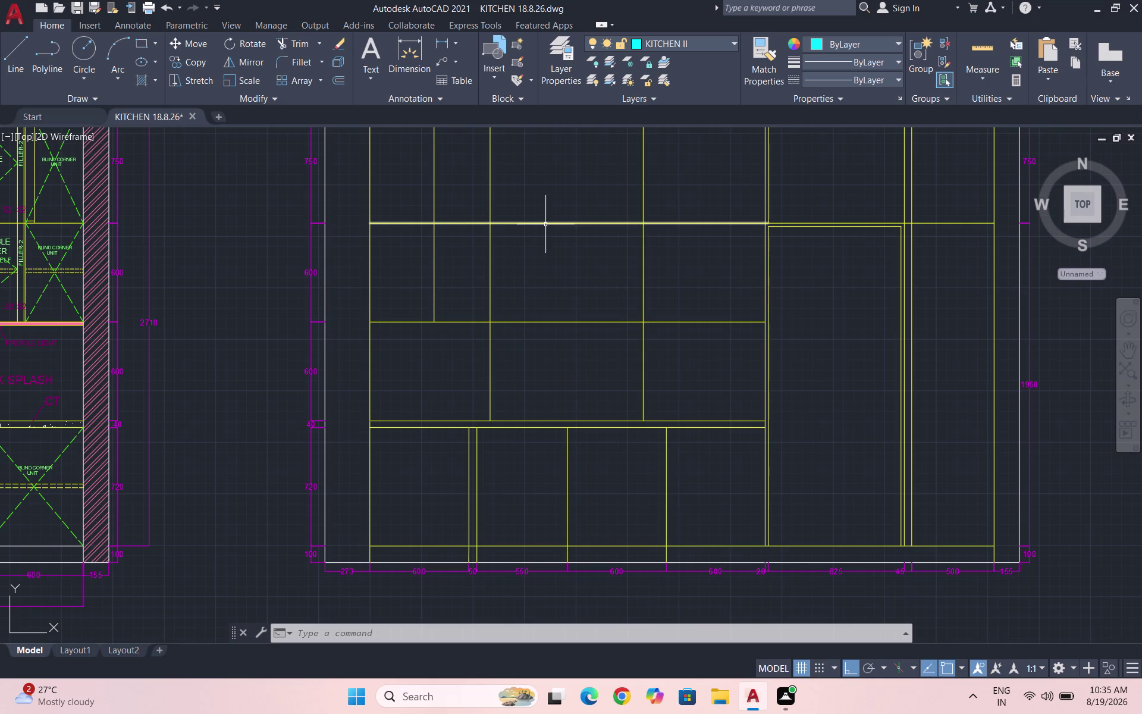
Draw a first trial rectangle from the panel corner to just above the shelf.
text(REC)
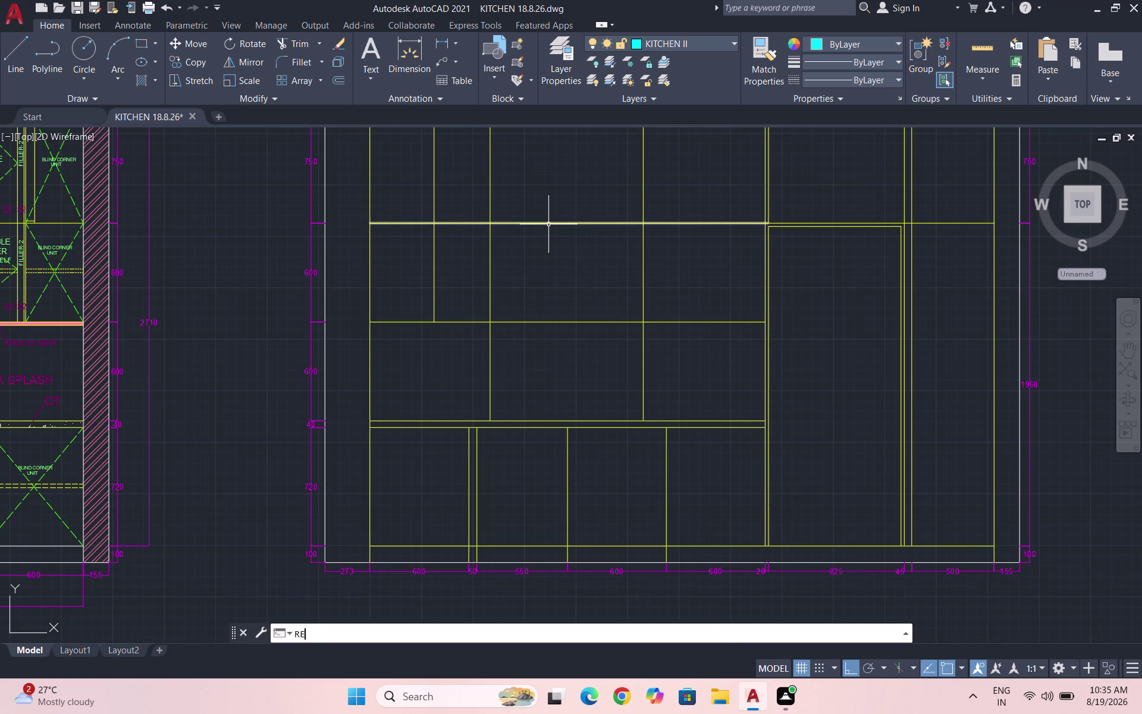
key(Return)
scroll(up, 3)
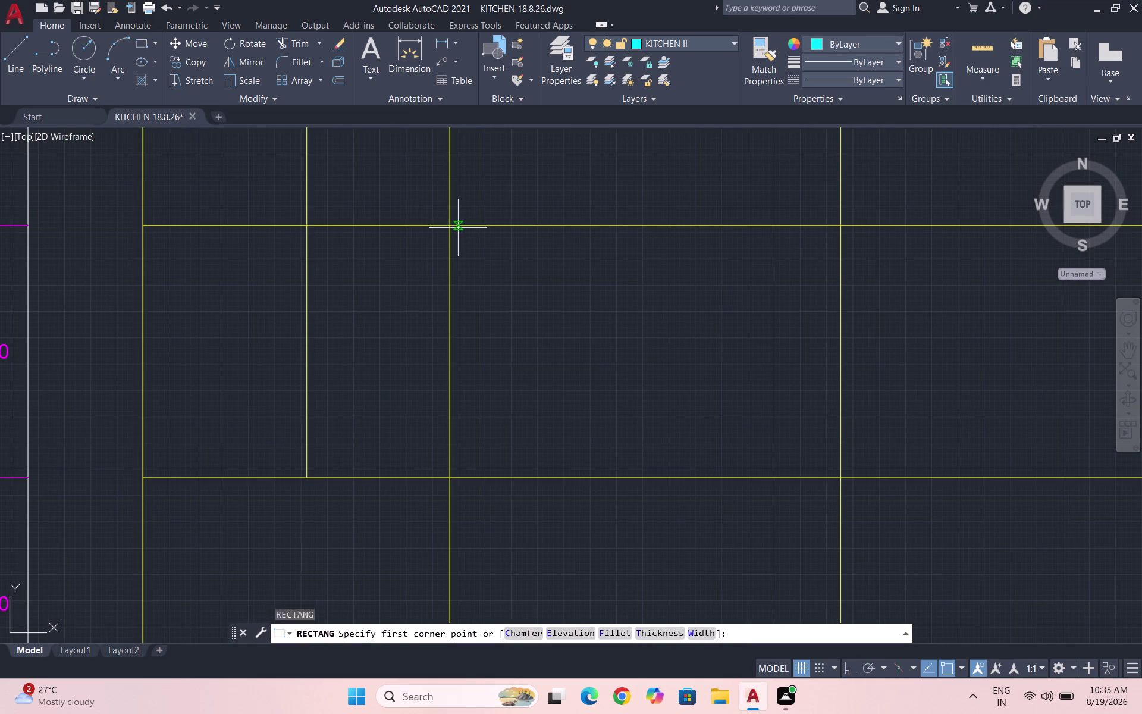
scroll(up, 3)
click(458, 244)
scroll(down, 3)
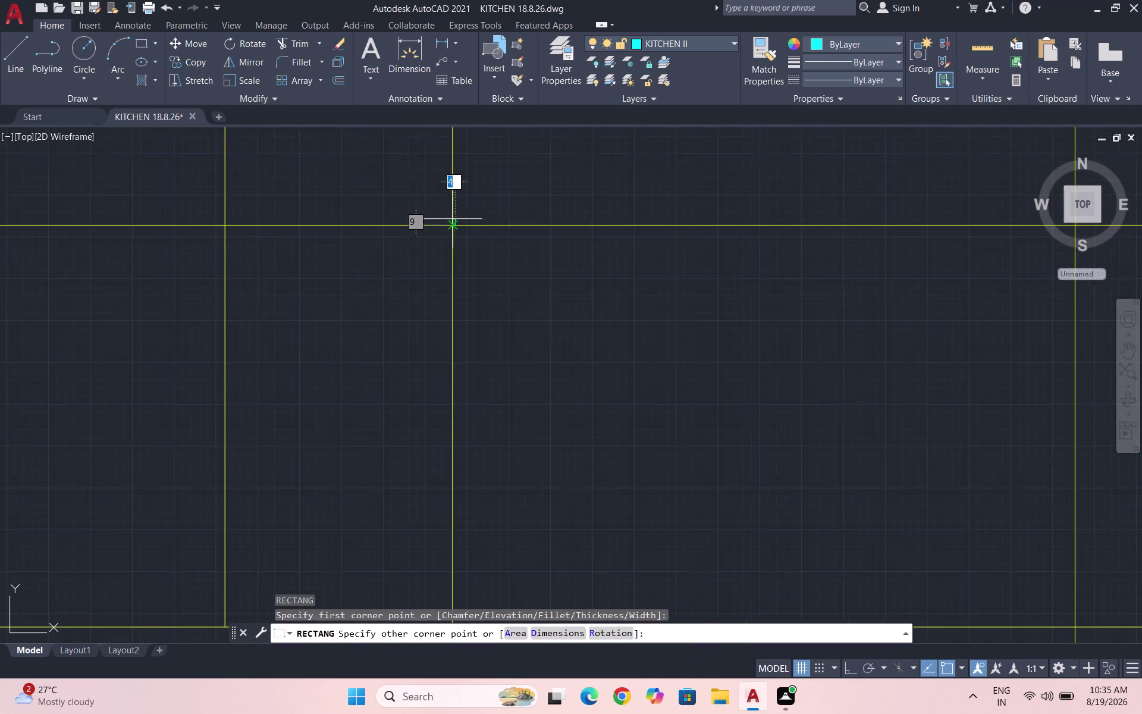
scroll(down, 3)
scroll(up, 3)
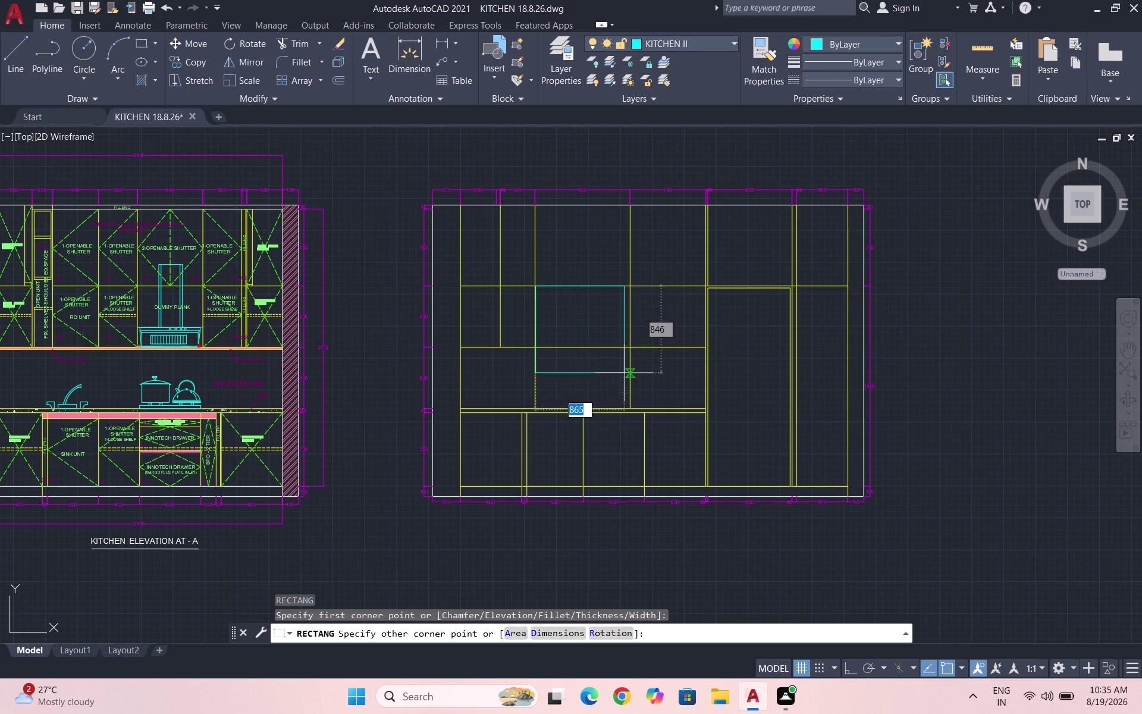
scroll(up, 3)
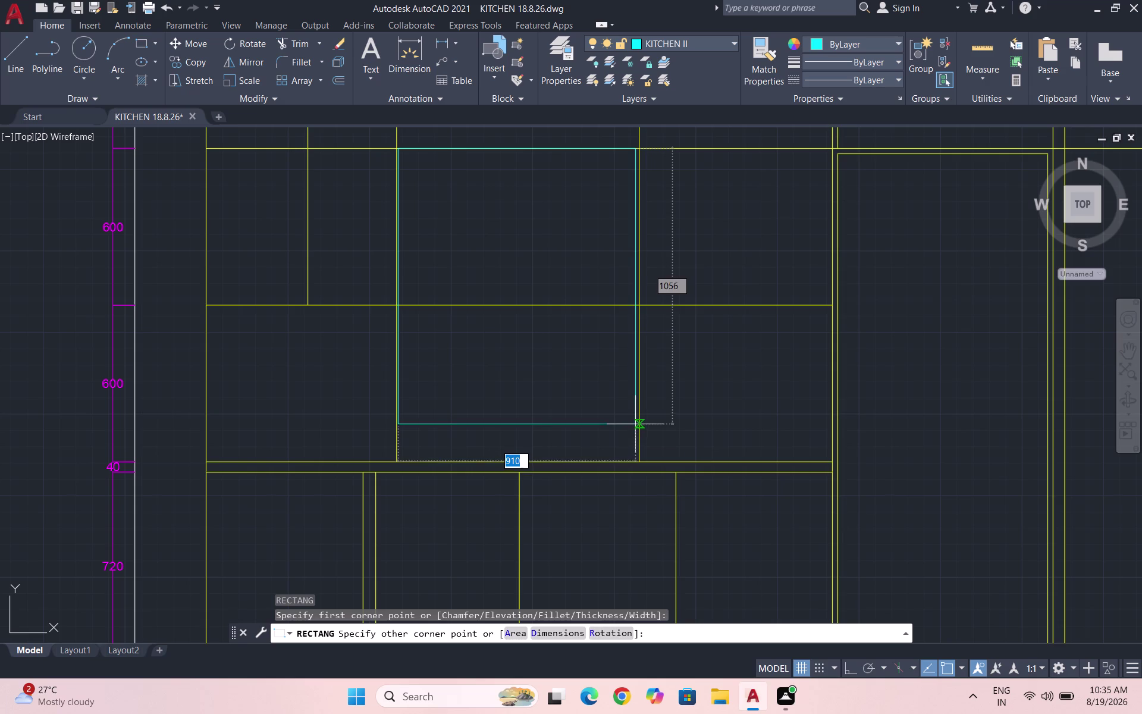
scroll(up, 3)
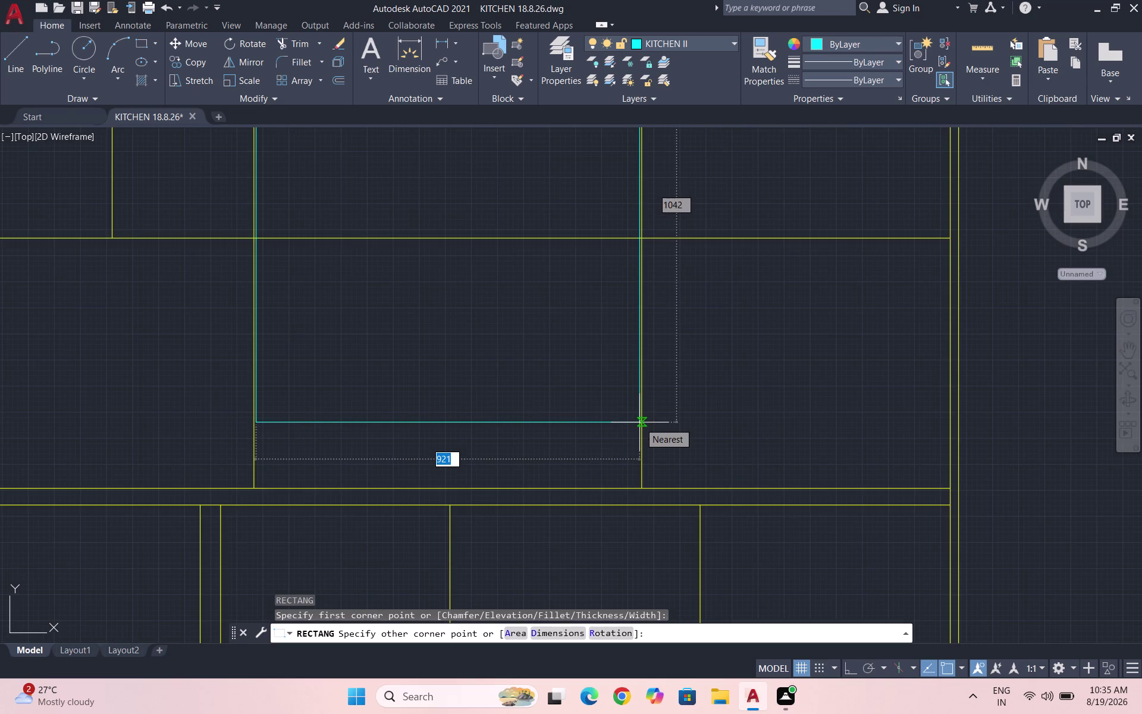
click(639, 422)
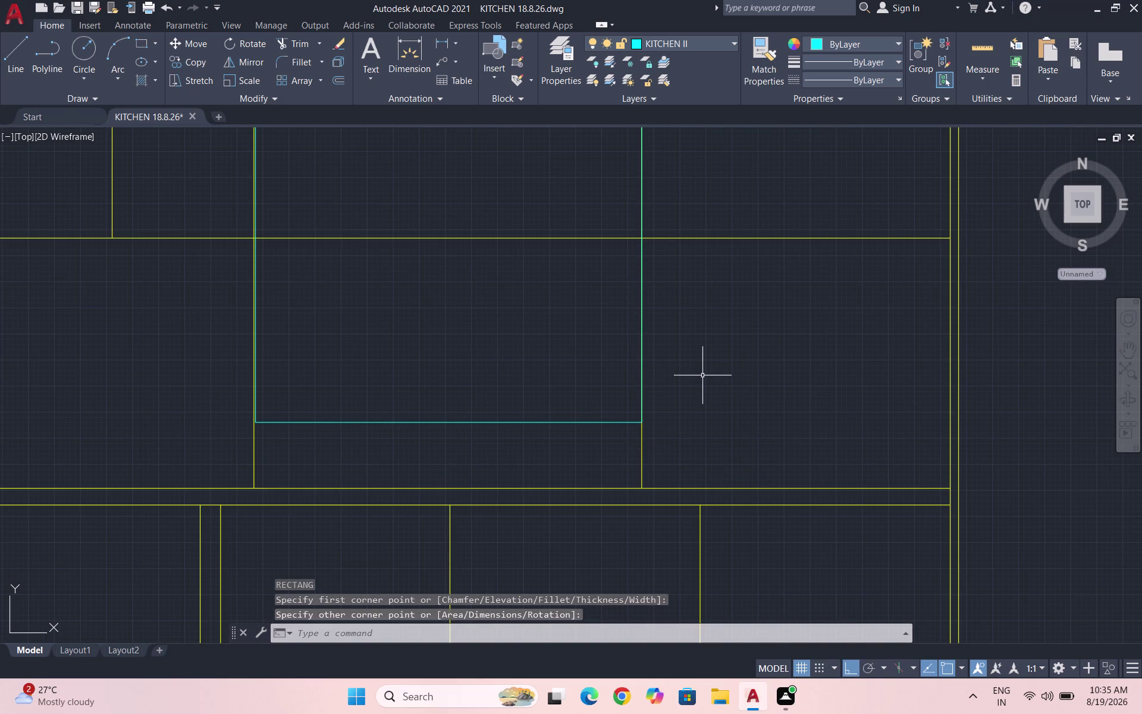
Undo the first trial rectangle and clear the command line.
key(ctrl+z)
key(space)
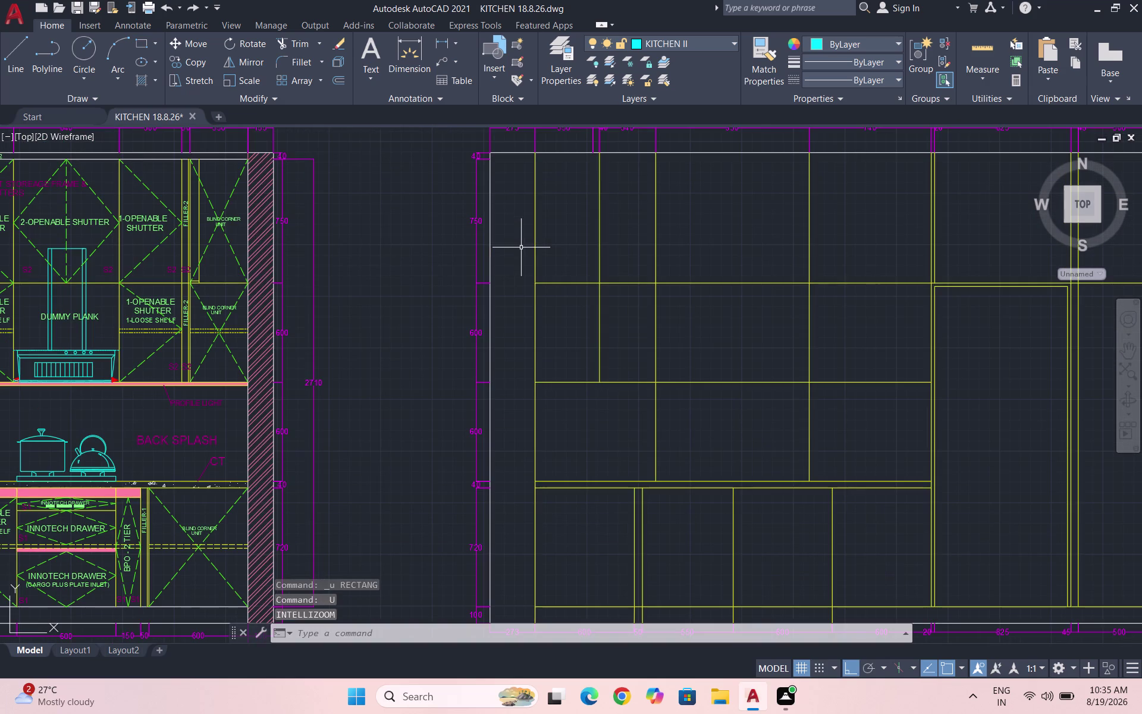
scroll(down, 3)
key(Escape)
key(Escape)
Draw a second trial rectangle inside the cabinet opening.
text(RE)
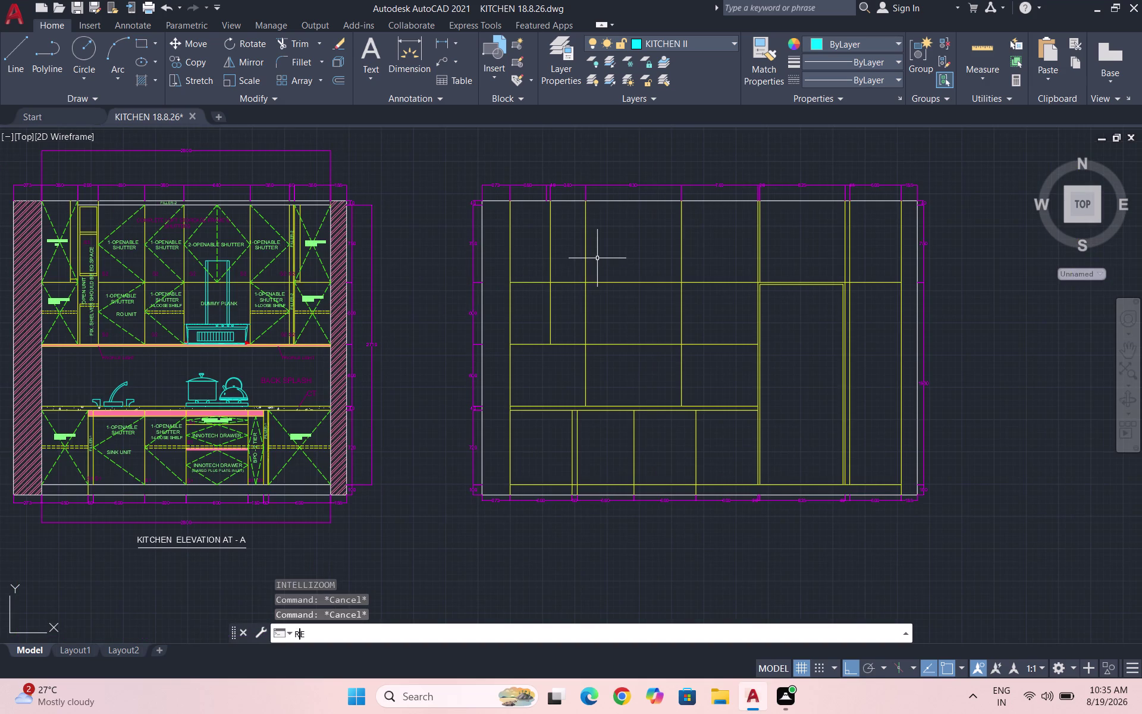
text(C)
key(Return)
scroll(up, 3)
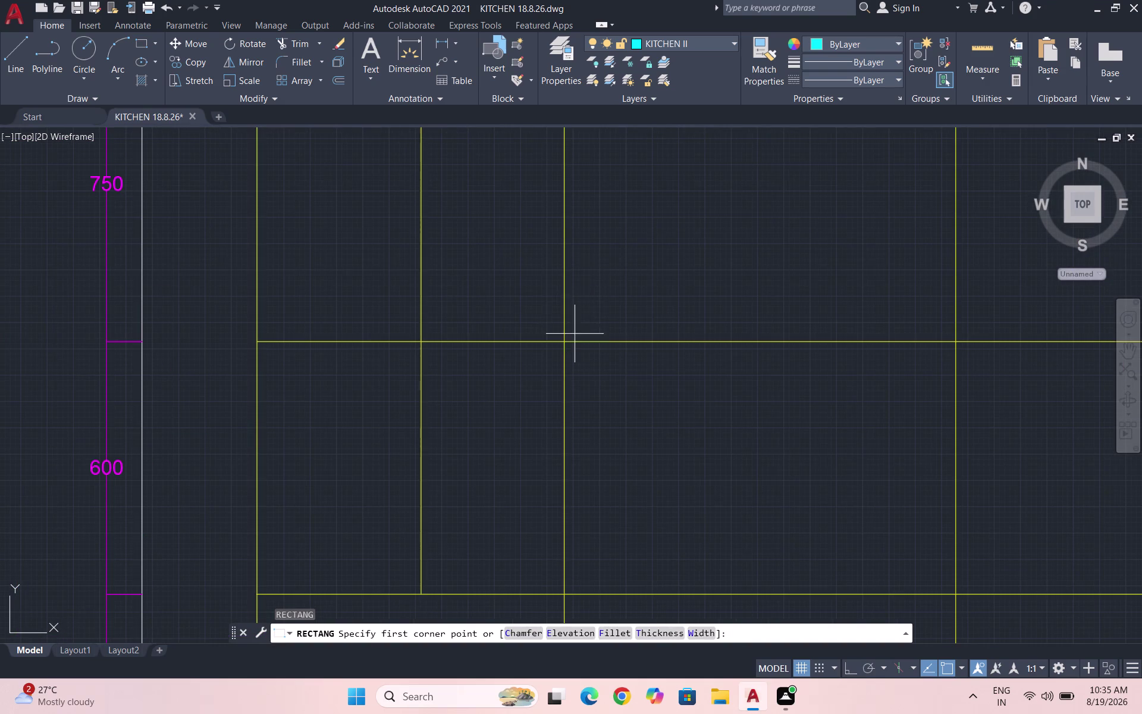
scroll(up, 3)
click(558, 351)
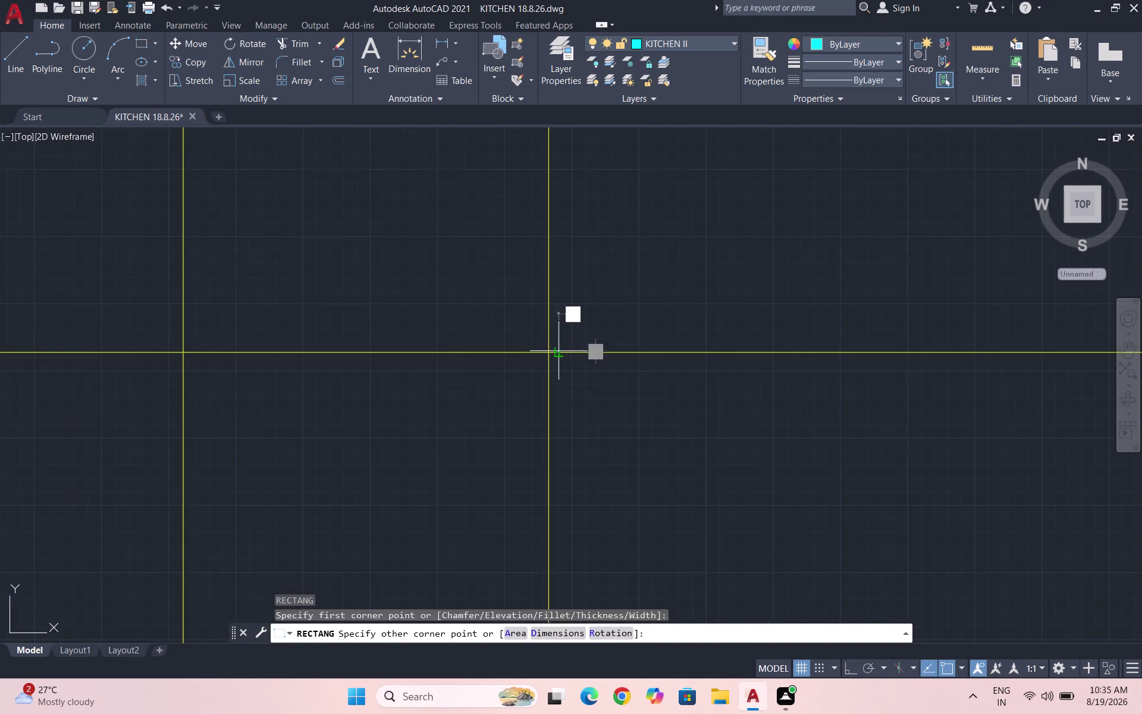
scroll(down, 3)
scroll(down, 3)
scroll(down, 3)
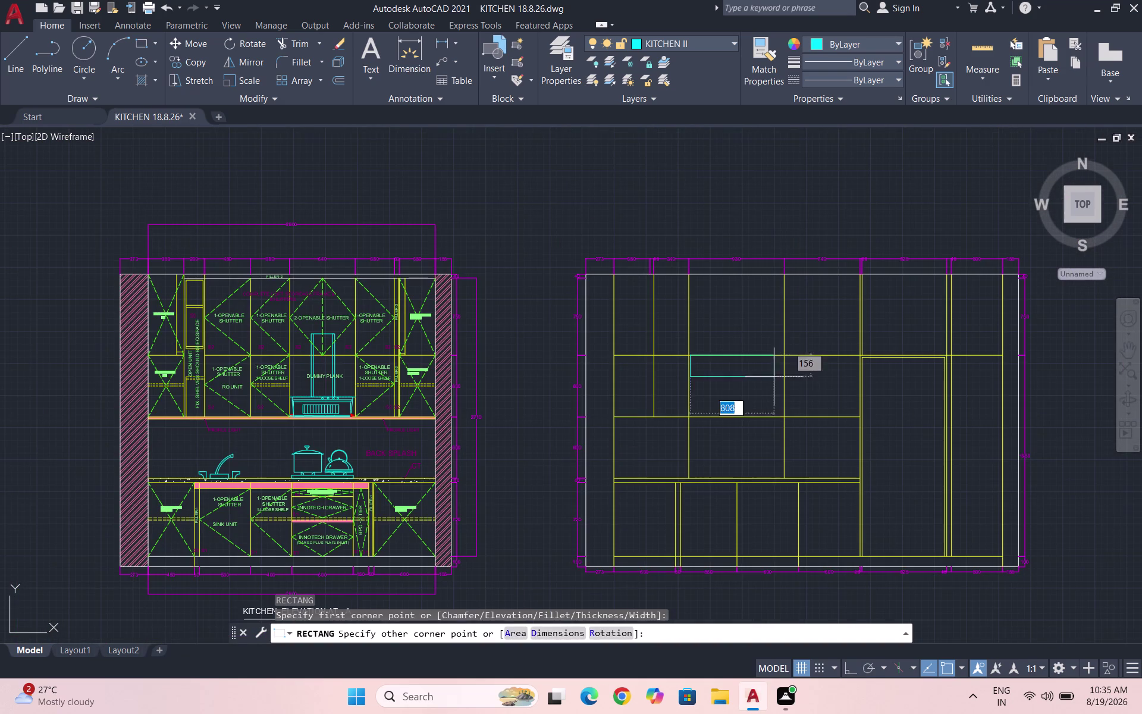
scroll(up, 3)
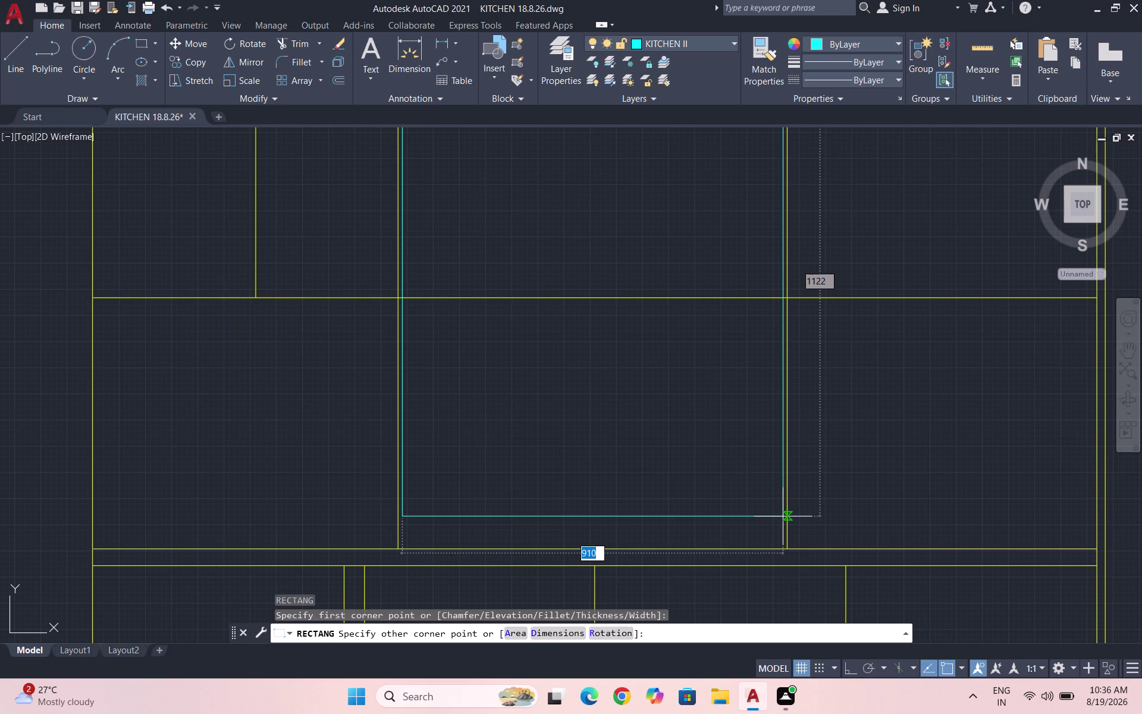
scroll(up, 3)
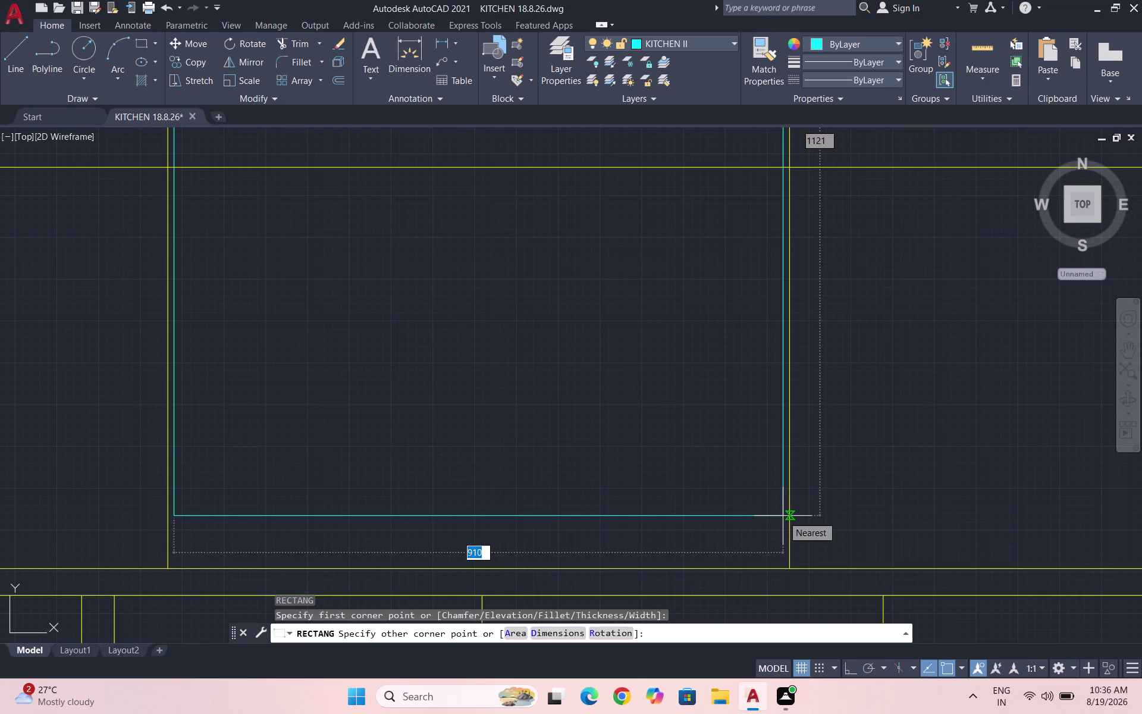
click(783, 515)
Undo the second rectangle and cancel the prompt.
key(ctrl+z)
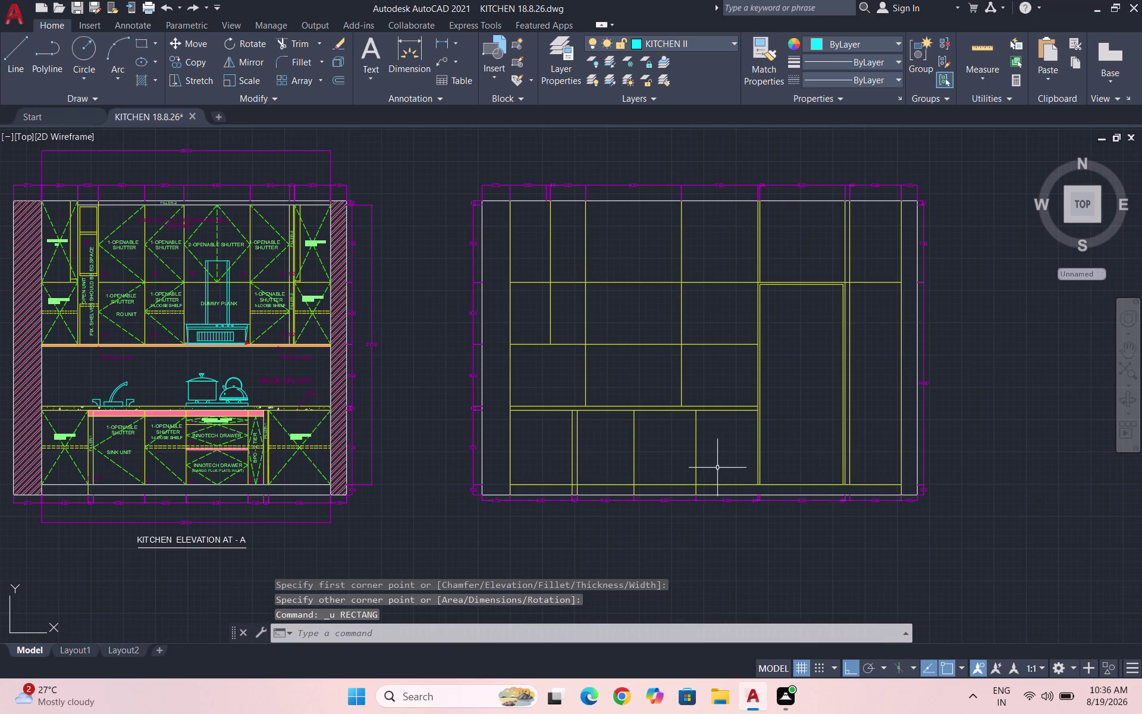
key(space)
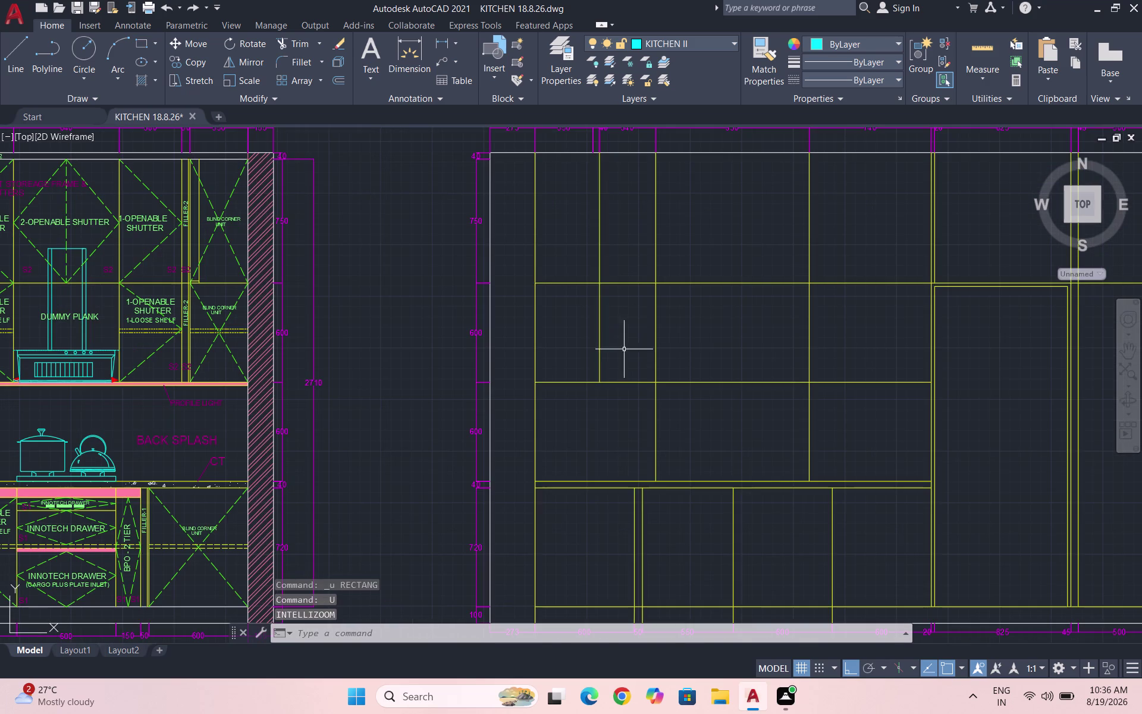
scroll(down, 3)
key(Escape)
key(Escape)
Draw a third trial rectangle in the upper cabinet opening.
text(REC)
key(Return)
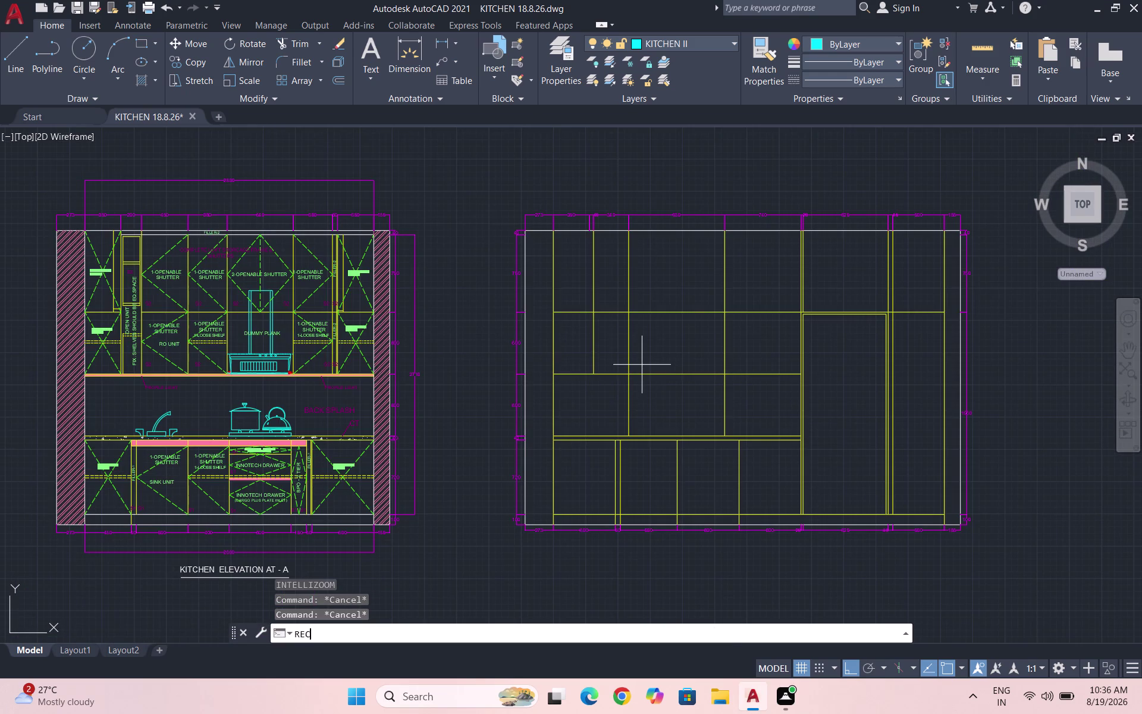
scroll(up, 3)
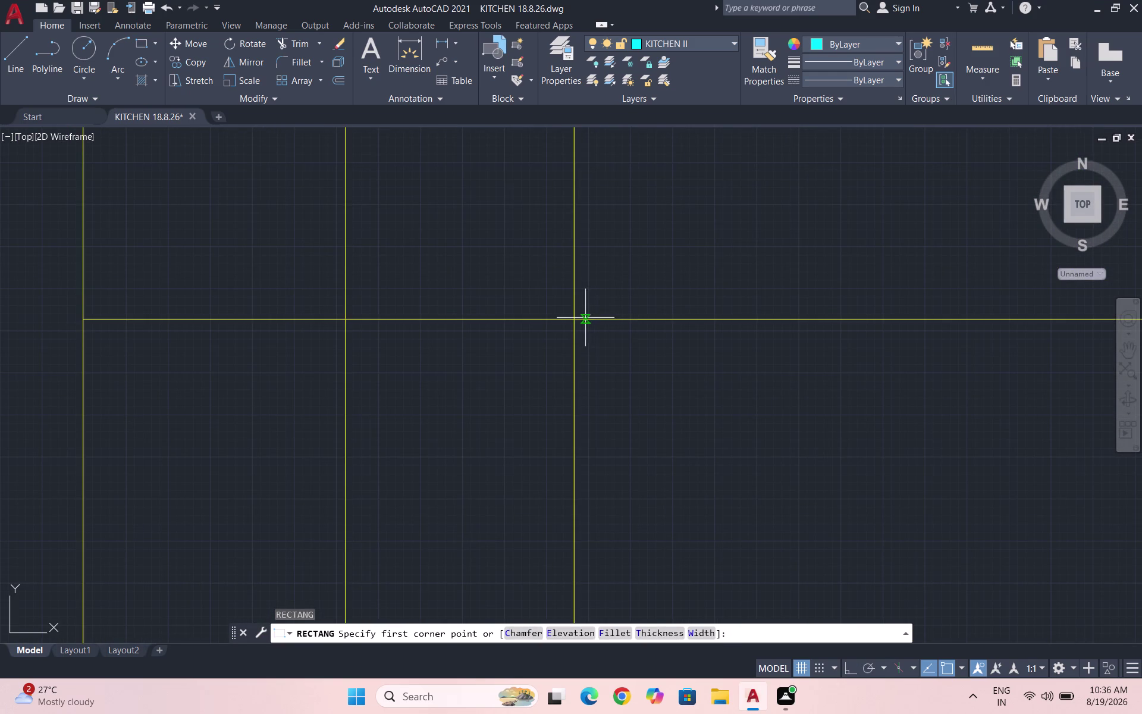
click(581, 319)
scroll(down, 3)
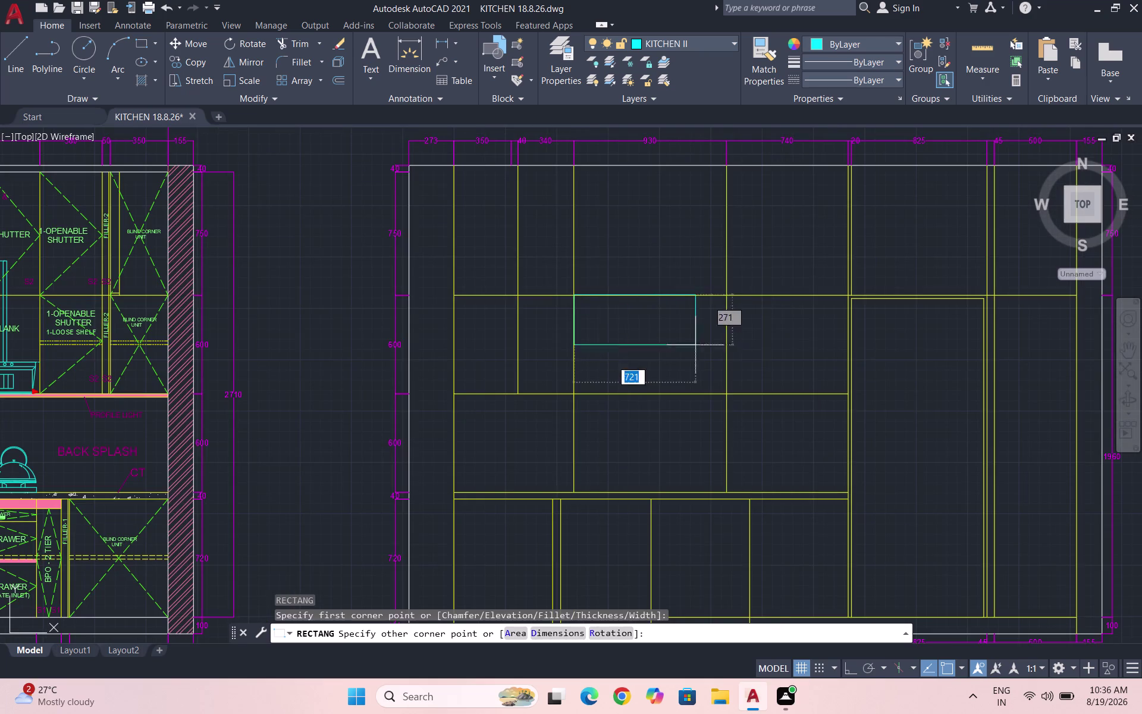
scroll(up, 3)
scroll(down, 3)
scroll(up, 3)
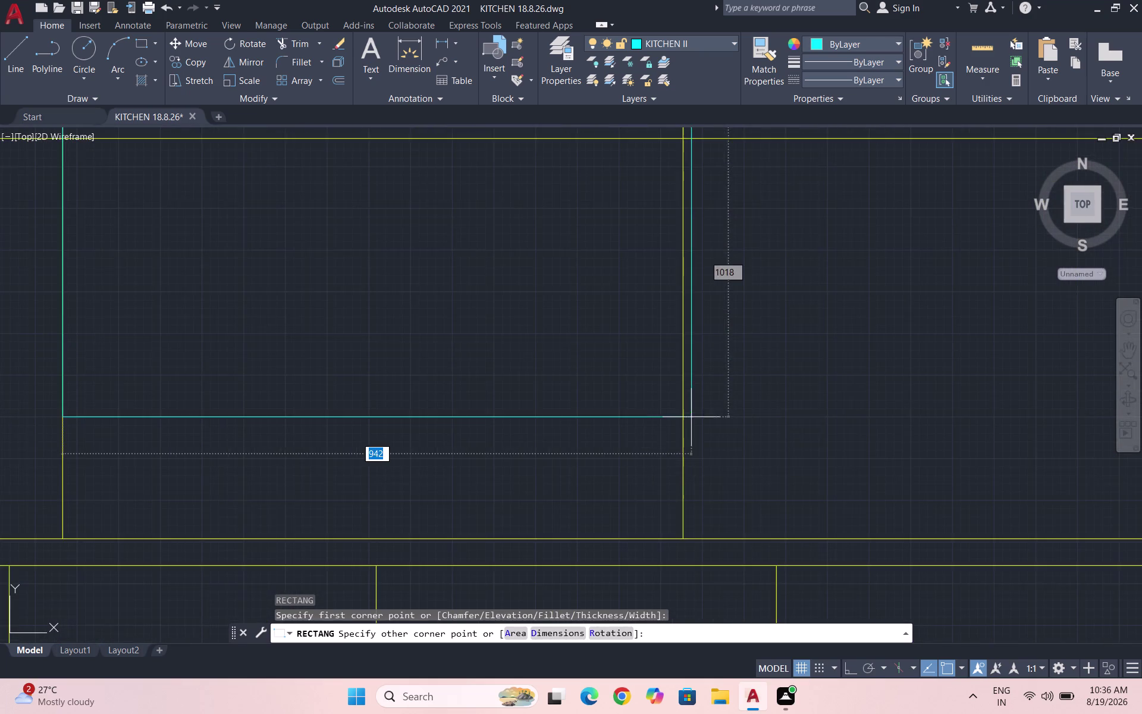
scroll(down, 3)
scroll(up, 3)
scroll(up, 3)
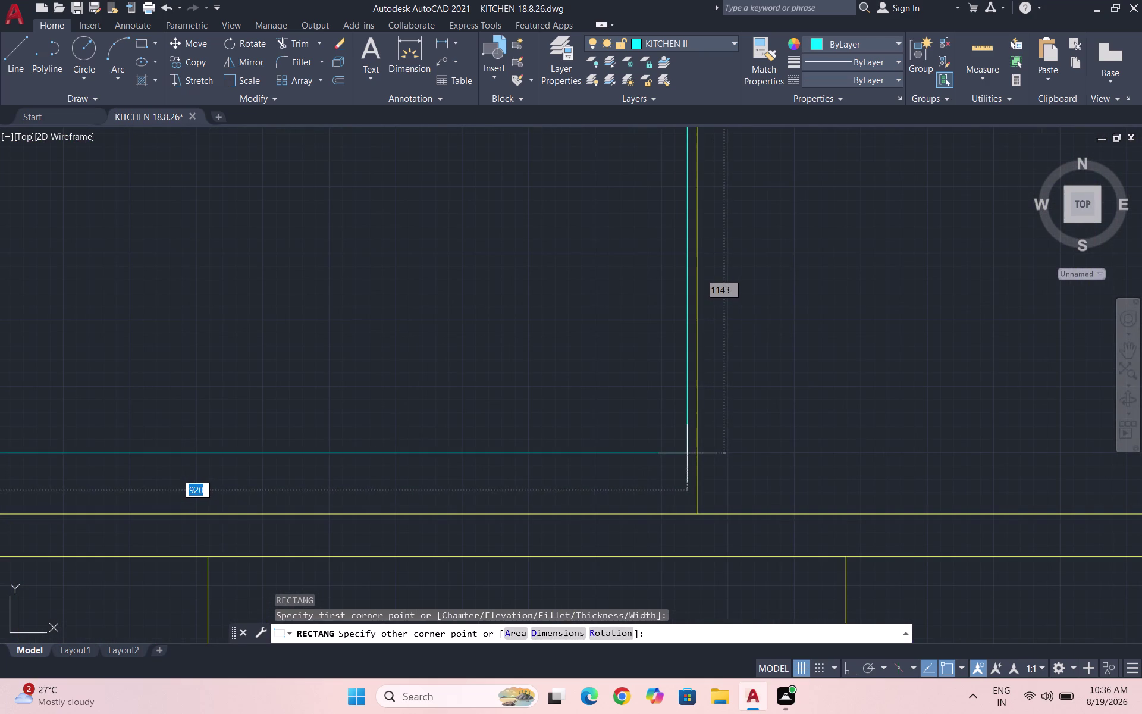
click(687, 454)
Undo the third rectangle.
scroll(down, 3)
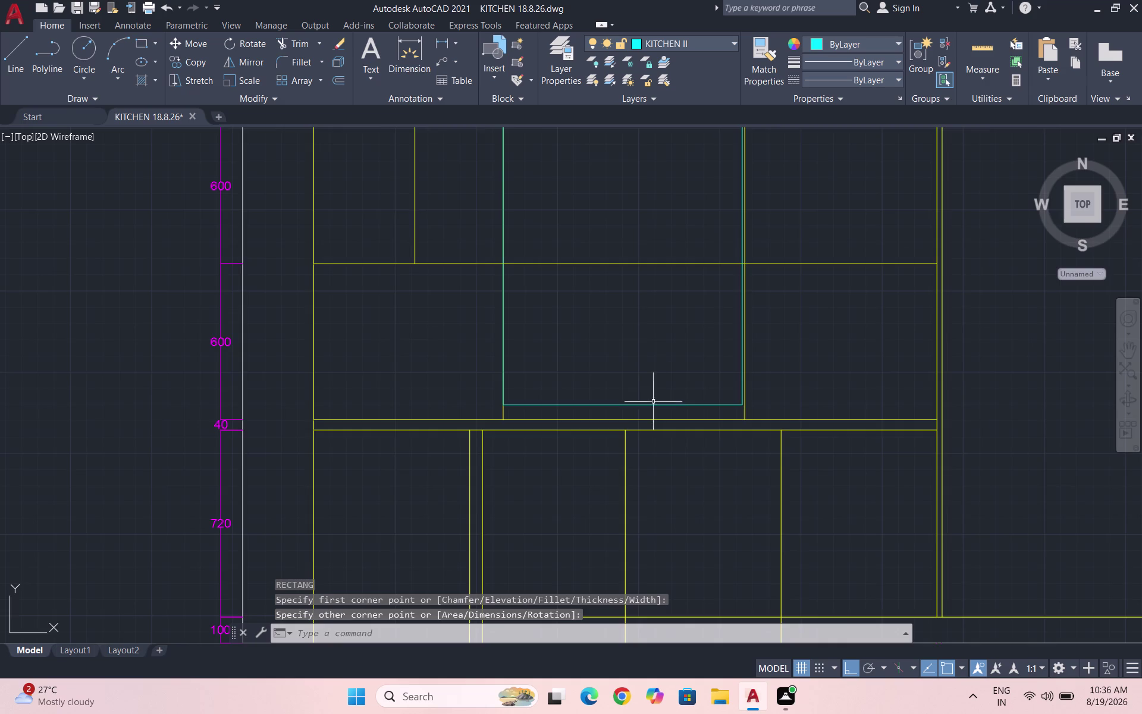
scroll(down, 3)
key(ctrl+z)
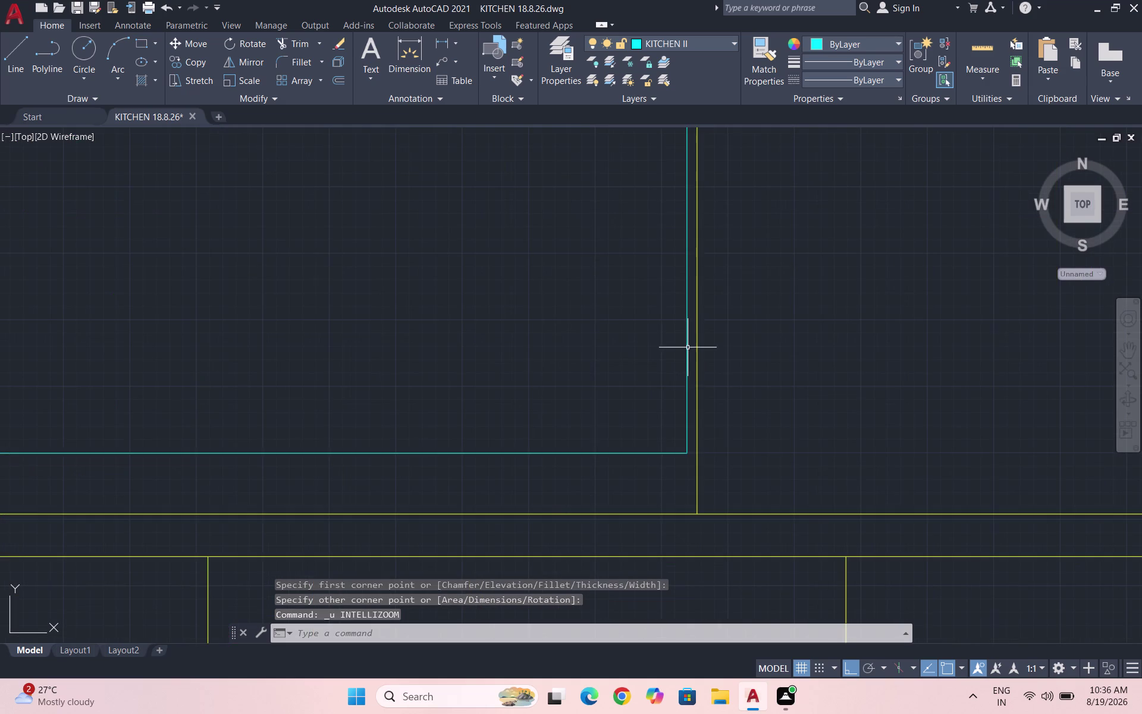
key(ctrl+z)
Draw the final rectangle from the cabinet line to a corner inside the opening.
text(RE)
key(c)
key(Return)
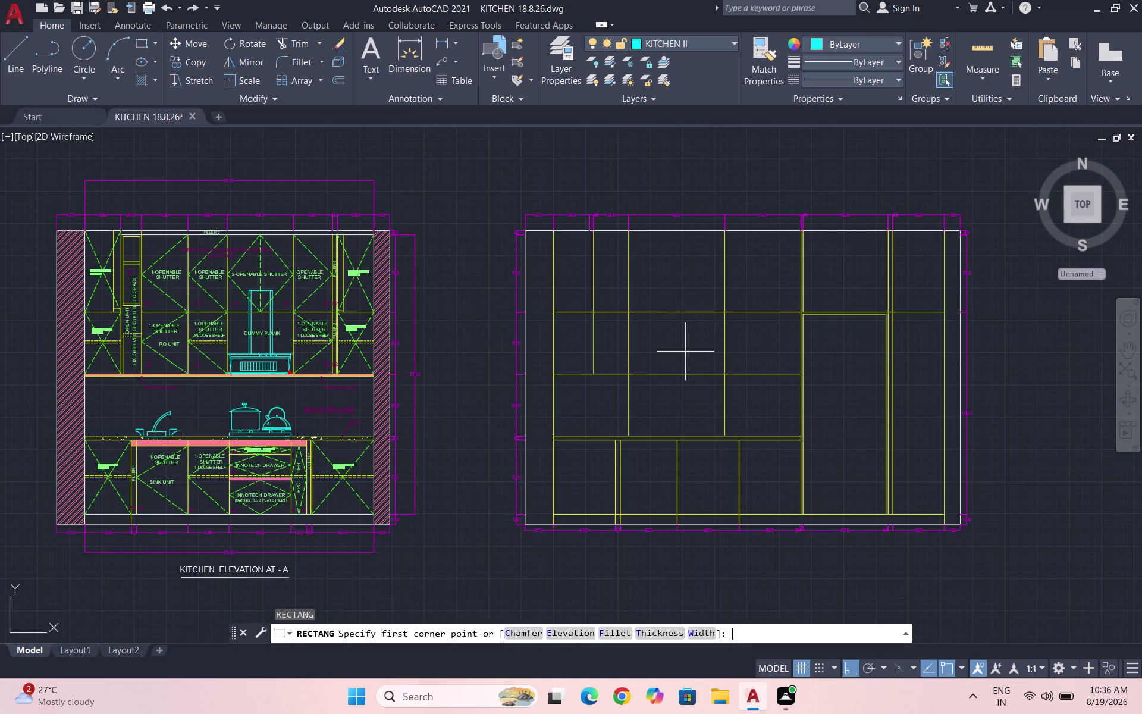
scroll(up, 3)
scroll(up, 3)
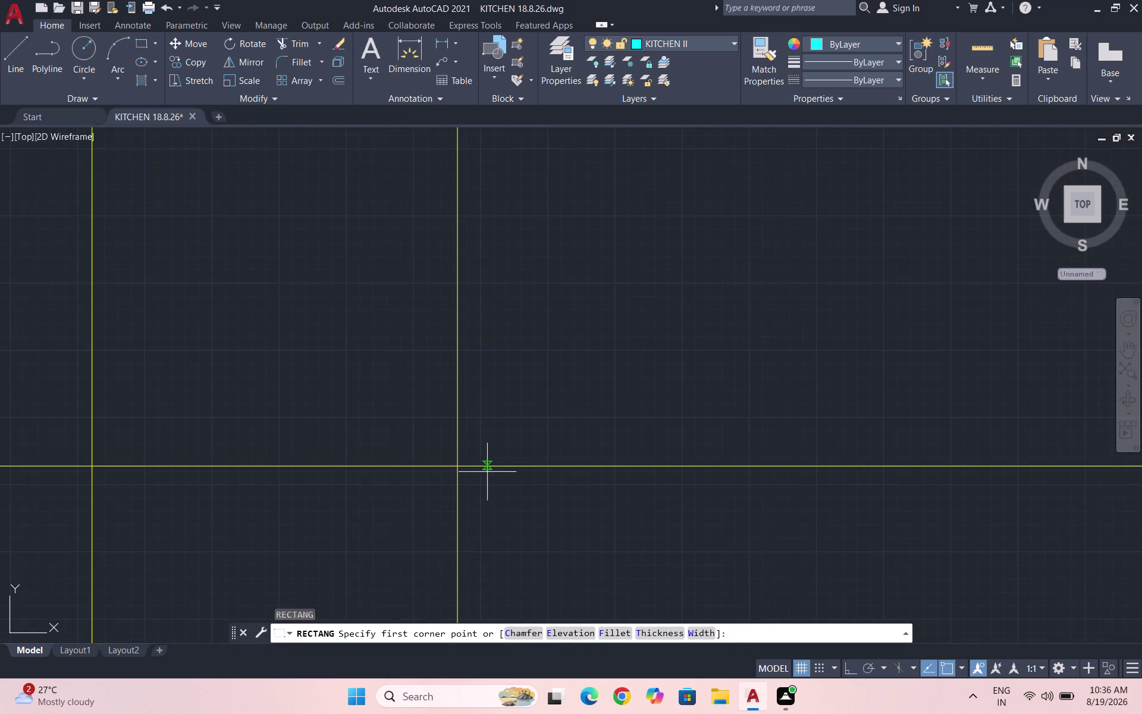
click(480, 467)
scroll(down, 3)
scroll(down, 3)
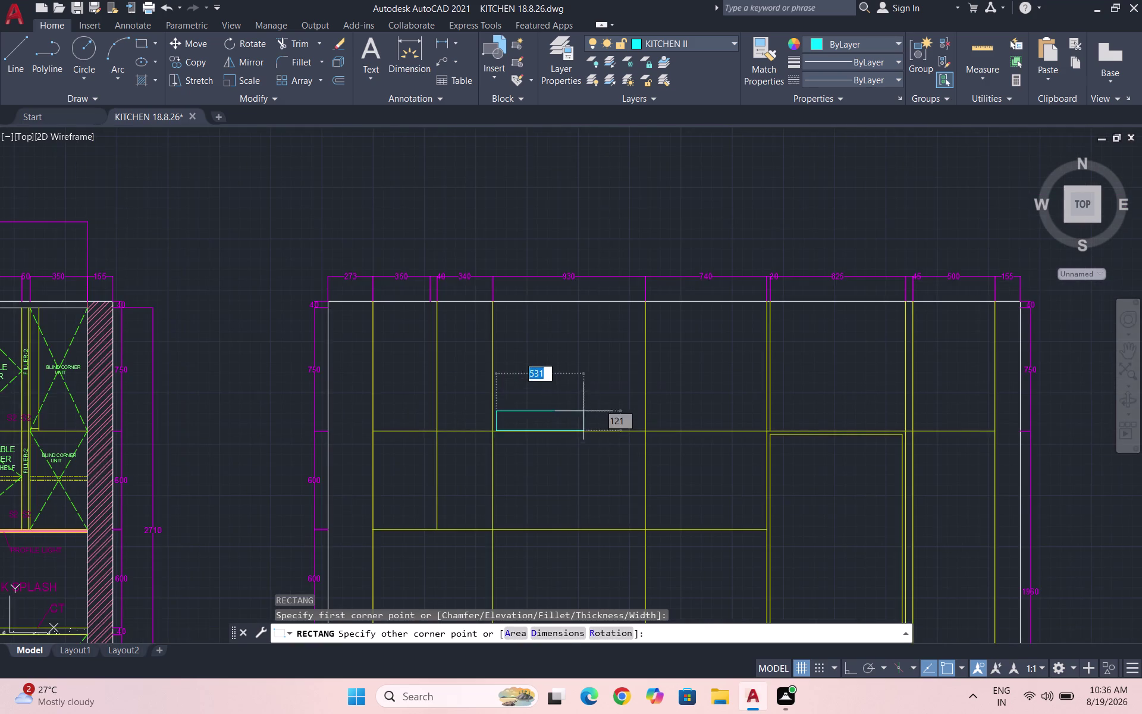
scroll(down, 3)
scroll(up, 3)
scroll(up, 3)
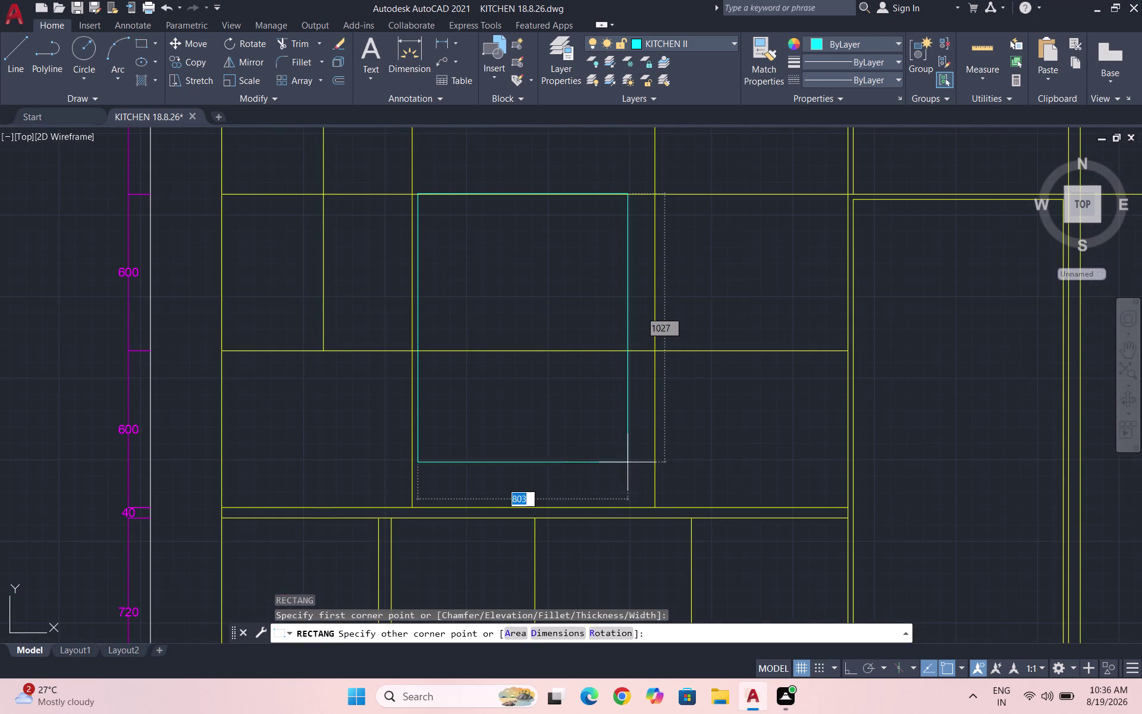
scroll(up, 3)
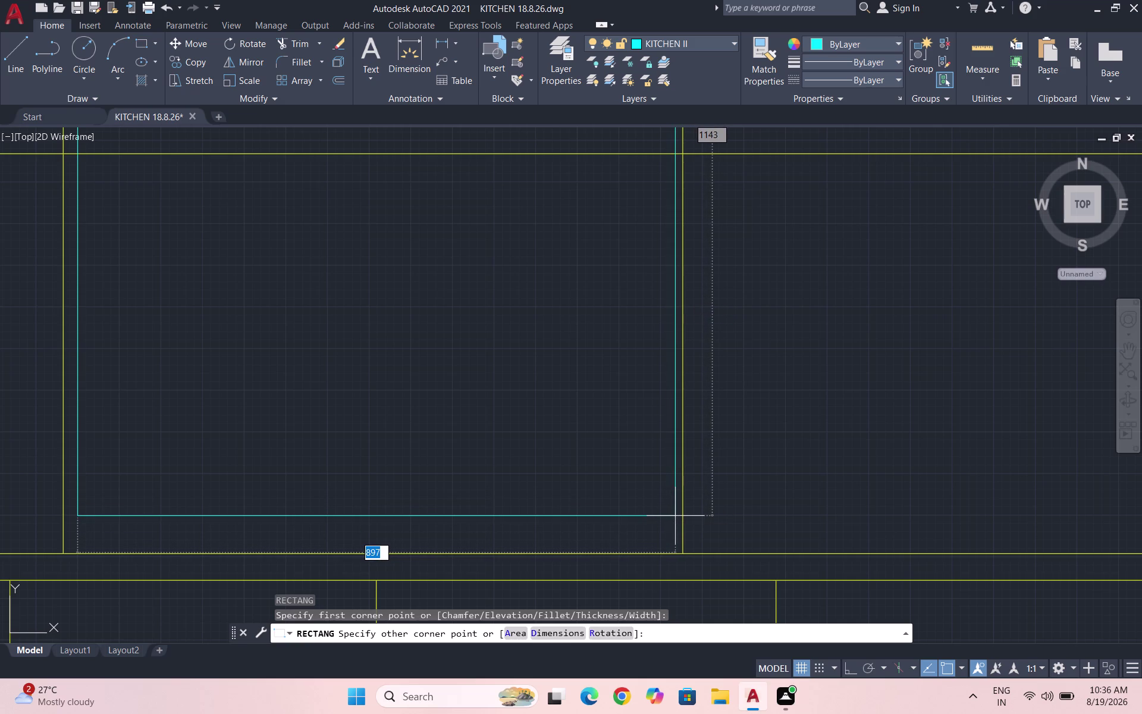
click(675, 516)
End the rectangle command, keeping the final rectangle in the opening.
scroll(down, 3)
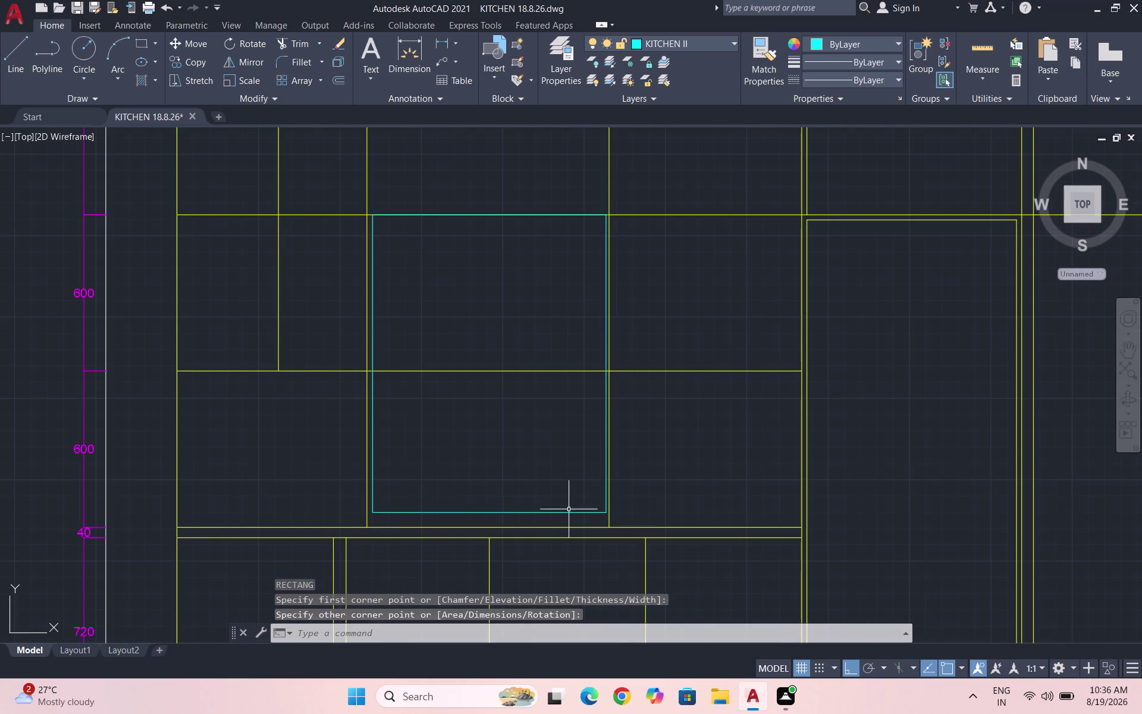
key(Escape)
key(Escape)
key(Escape)
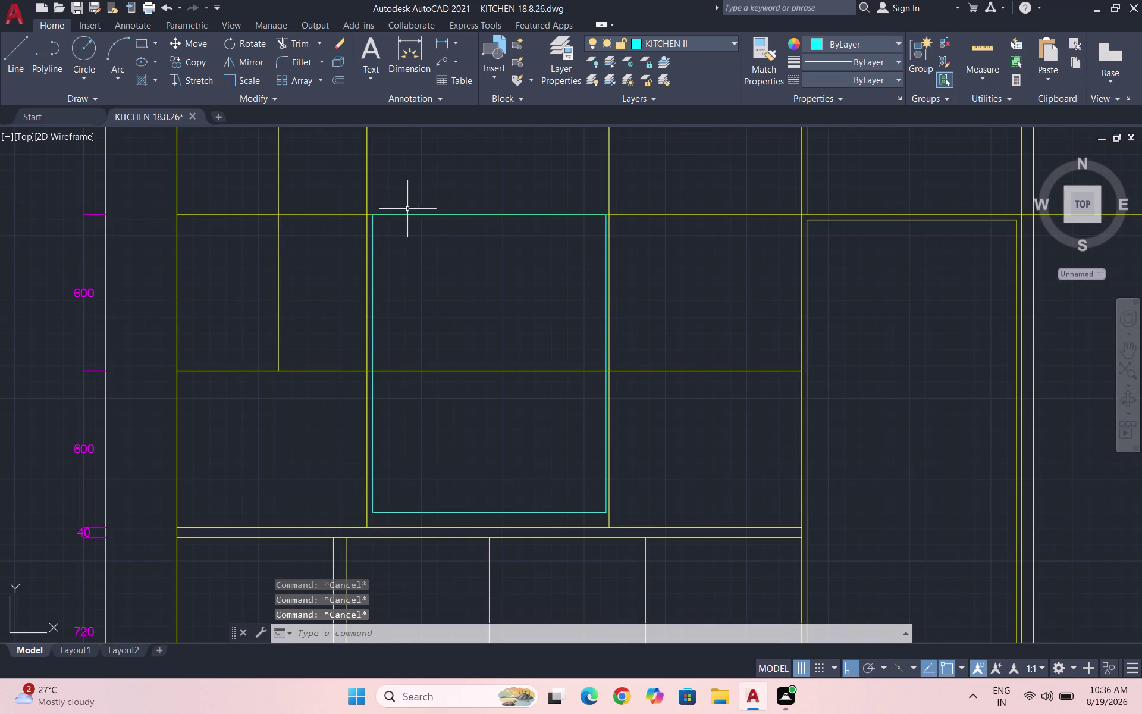
scroll(up, 3)
scroll(up, 3)
scroll(up, 3)
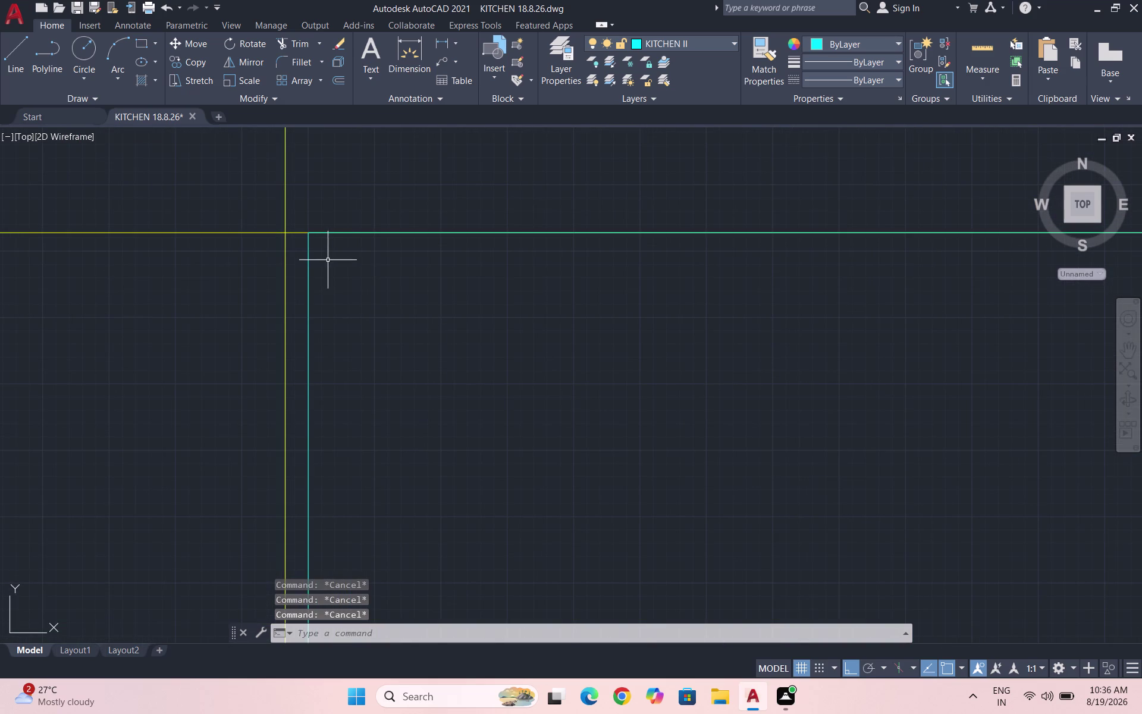
Nudge the cyan rectangle slightly left using its corner as base point.
click(328, 259)
click(299, 249)
key(m)
key(Return)
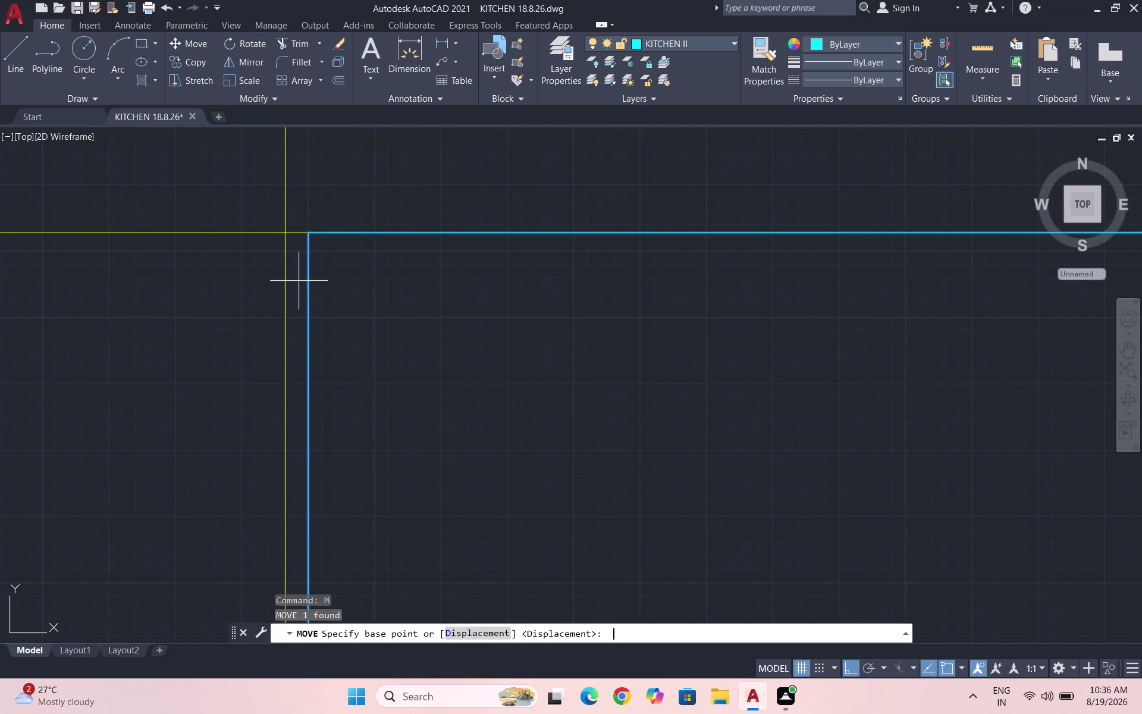
click(307, 234)
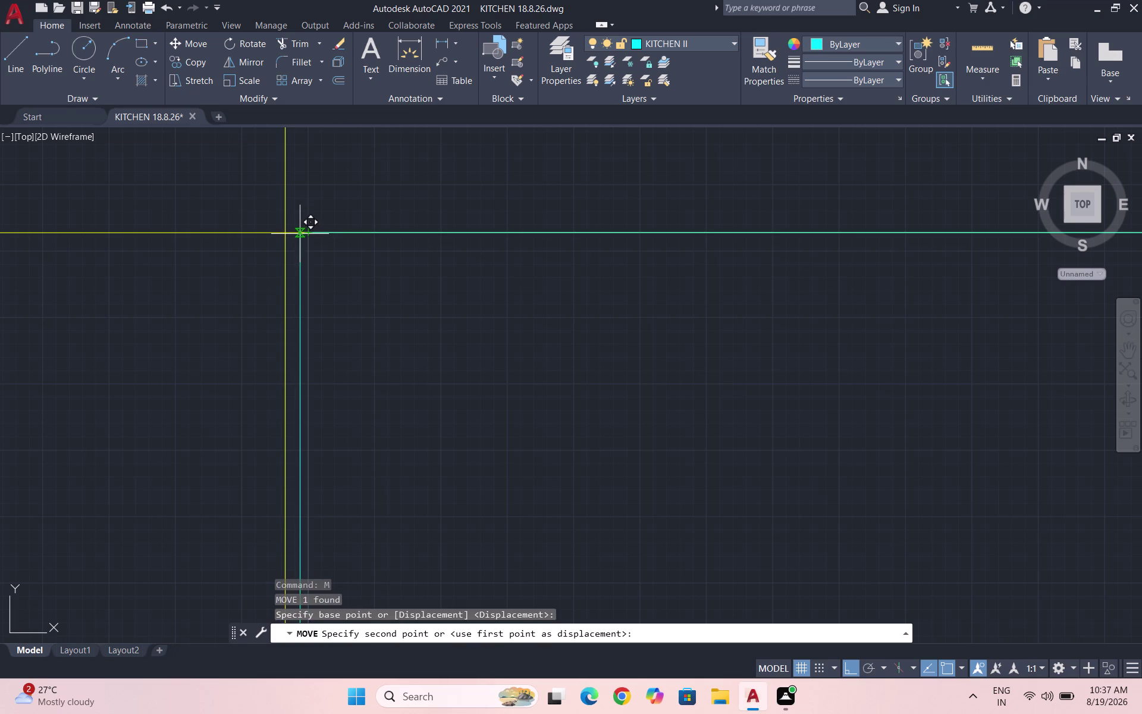
click(302, 233)
Move the rectangle by its top-left corner to line up with the cabinet line.
scroll(up, 3)
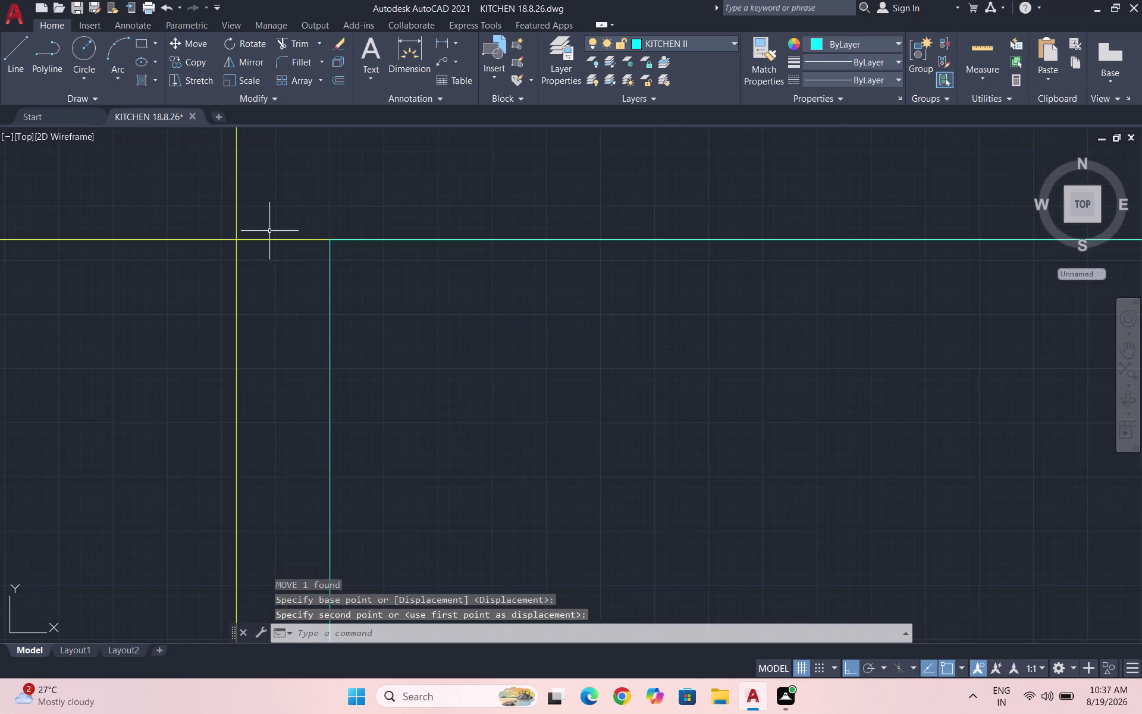
scroll(up, 3)
drag(414, 341, 387, 327)
click(341, 321)
key(m)
key(Return)
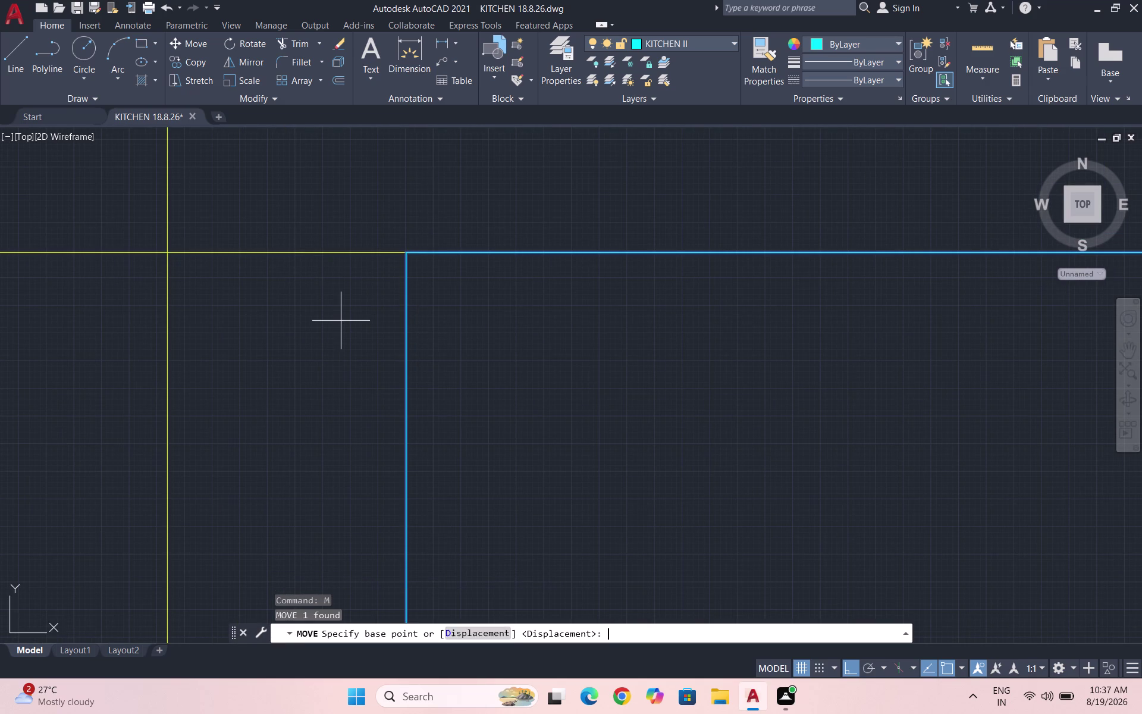
click(405, 253)
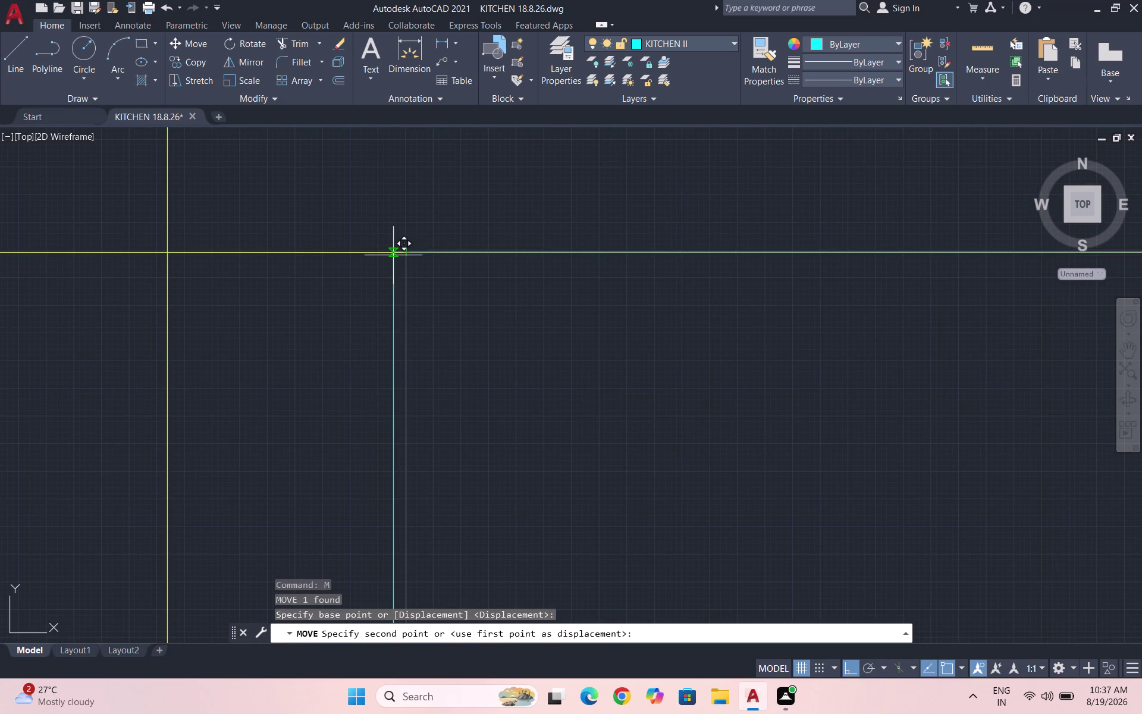
click(392, 252)
scroll(down, 3)
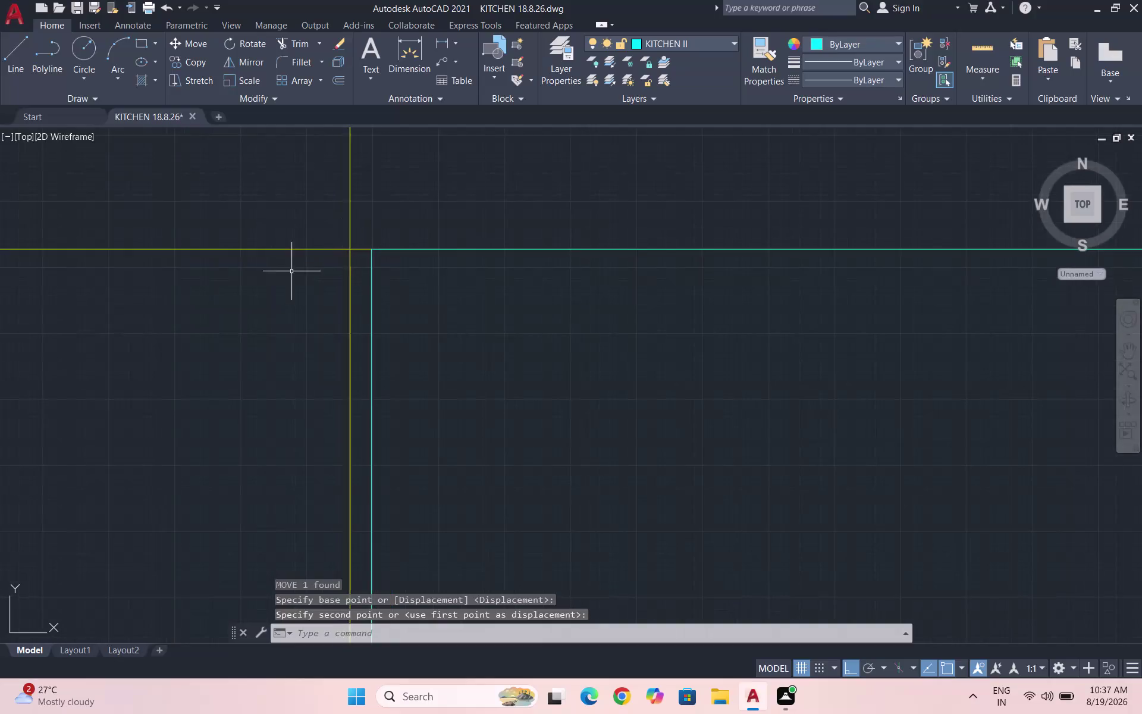
scroll(down, 3)
key(Escape)
key(Escape)
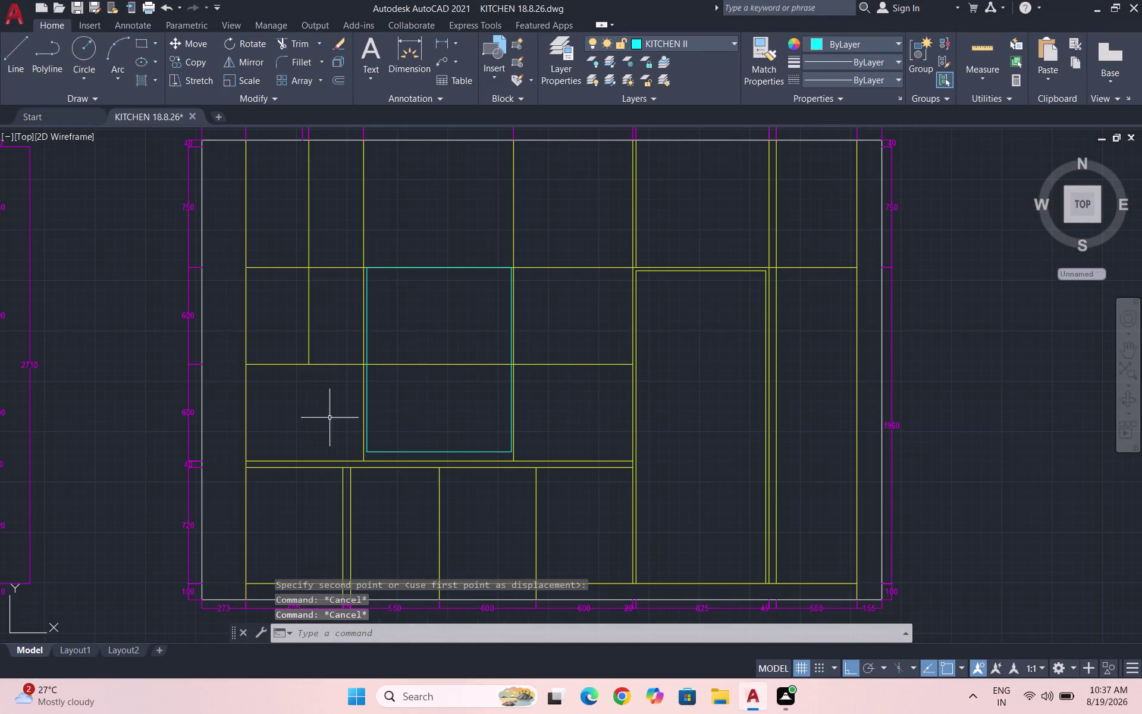
Trim two line segments with TRIM, using all objects as cutting edges.
scroll(up, 3)
text(TR)
key(Return)
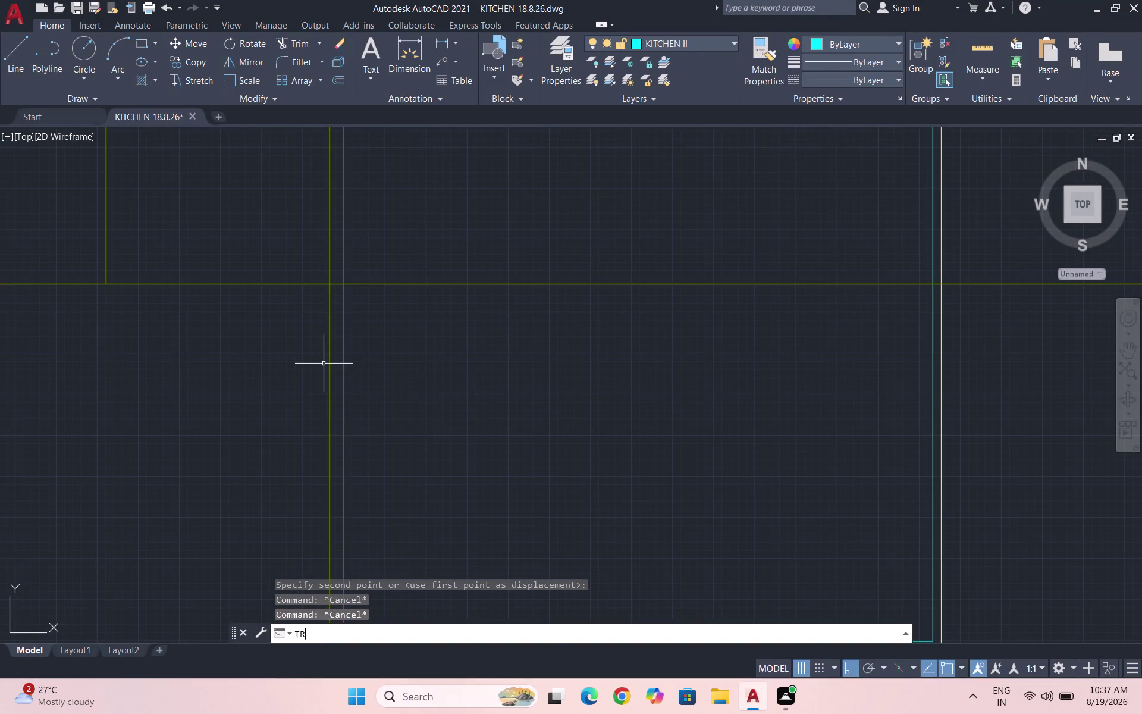
key(Return)
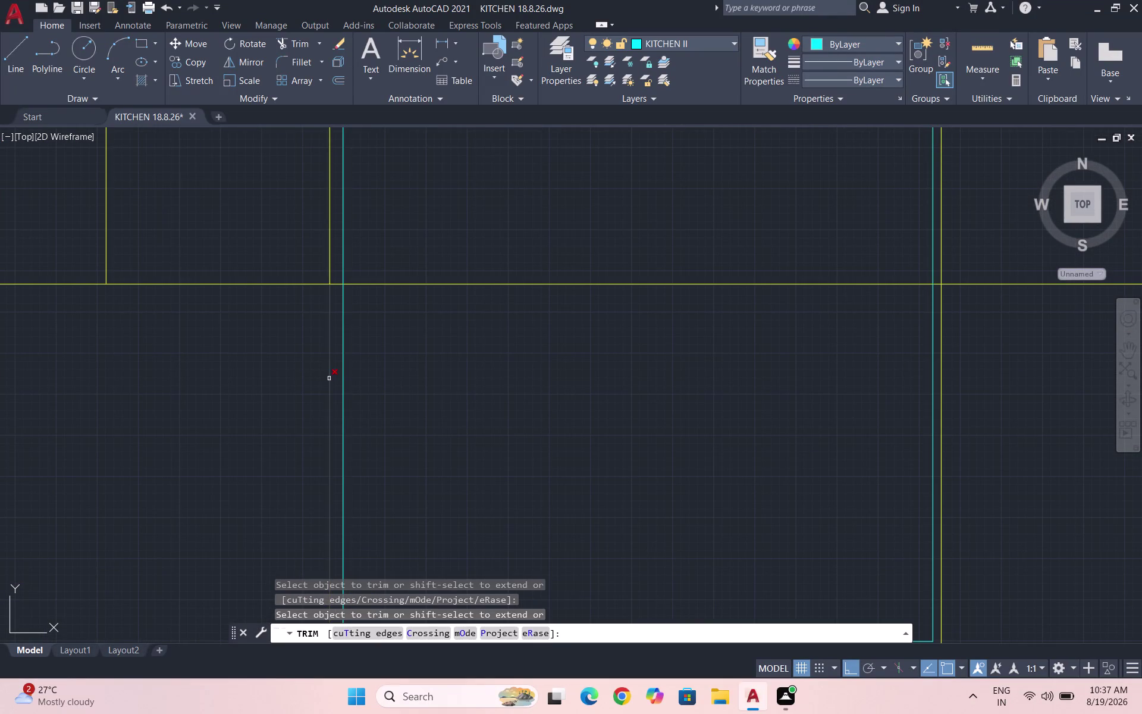
click(329, 378)
scroll(down, 3)
scroll(up, 3)
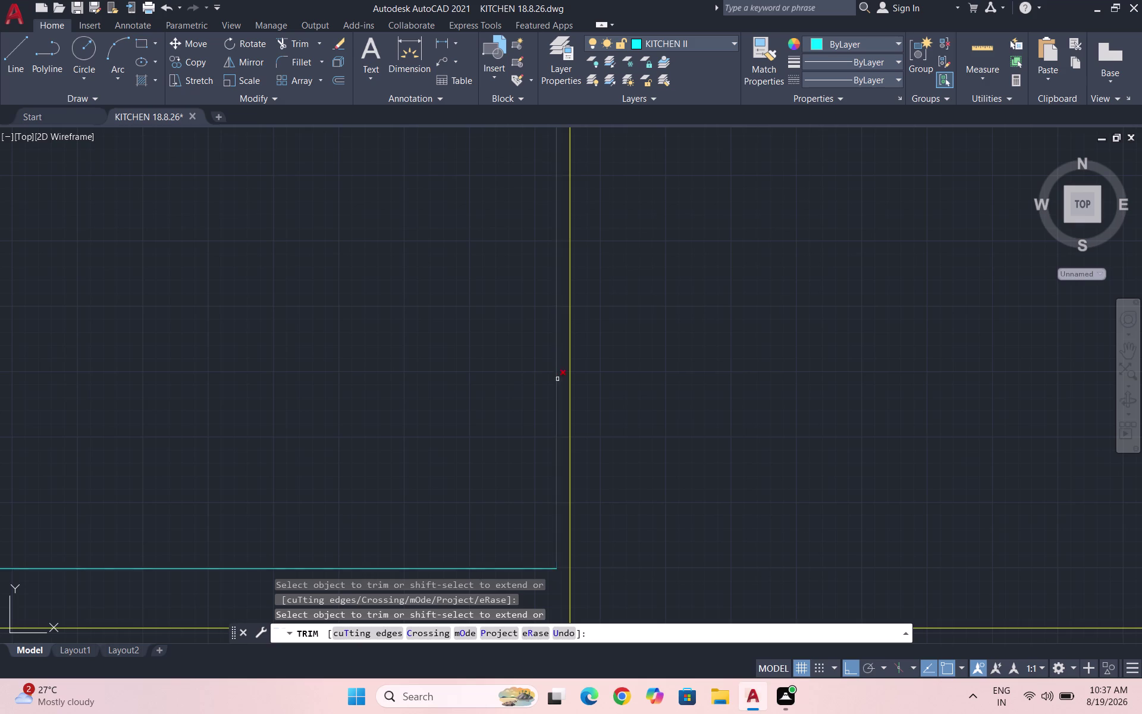
click(571, 376)
scroll(down, 3)
key(Escape)
key(Escape)
key(Escape)
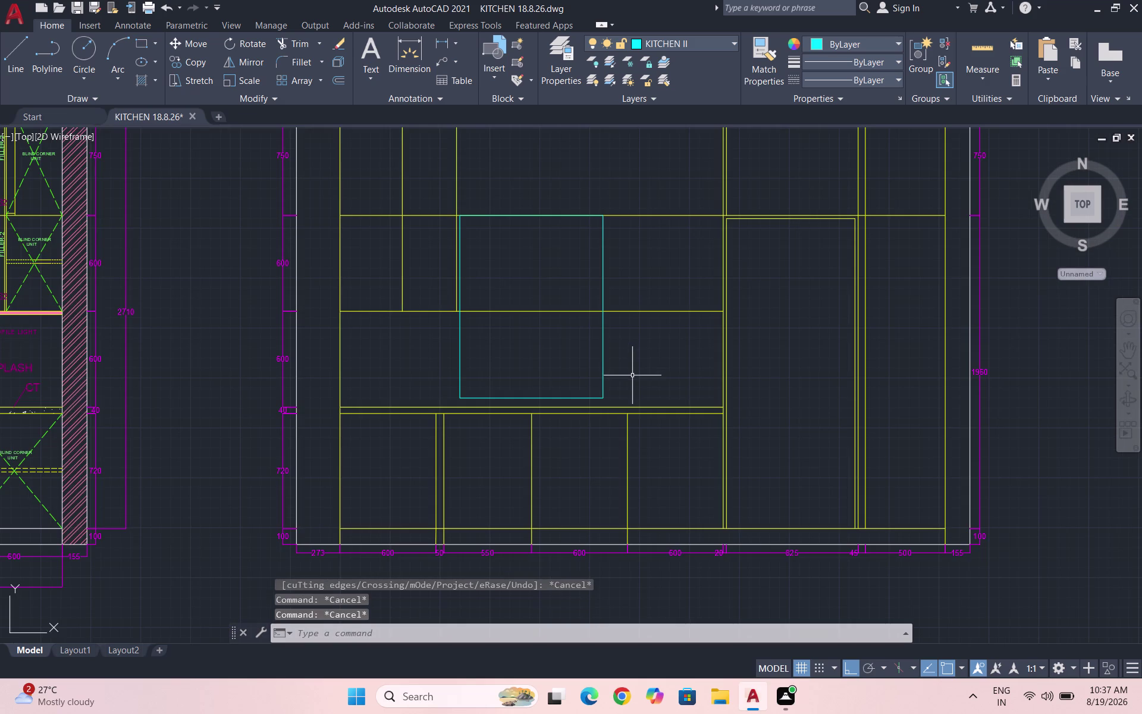
Save the kitchen drawing.
key(ctrl+s)
key(ctrl+s)
scroll(up, 3)
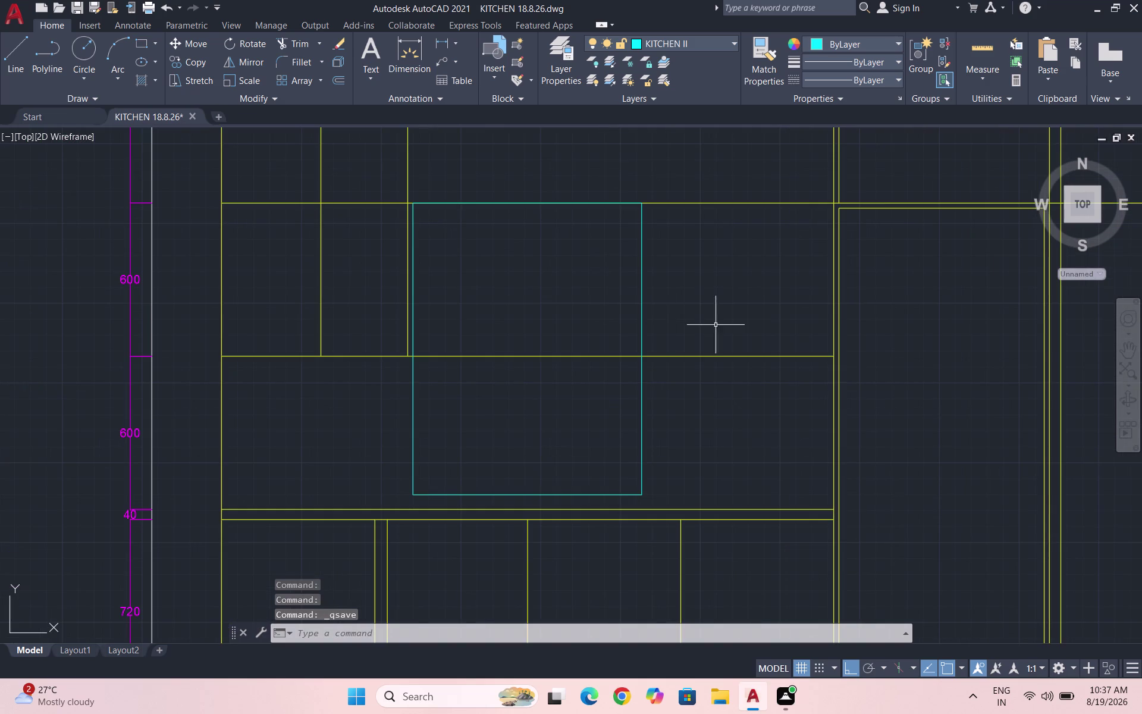
Try offsetting with distances 10 and 30, then cancel the offset.
click(670, 301)
click(585, 295)
key(o)
key(Return)
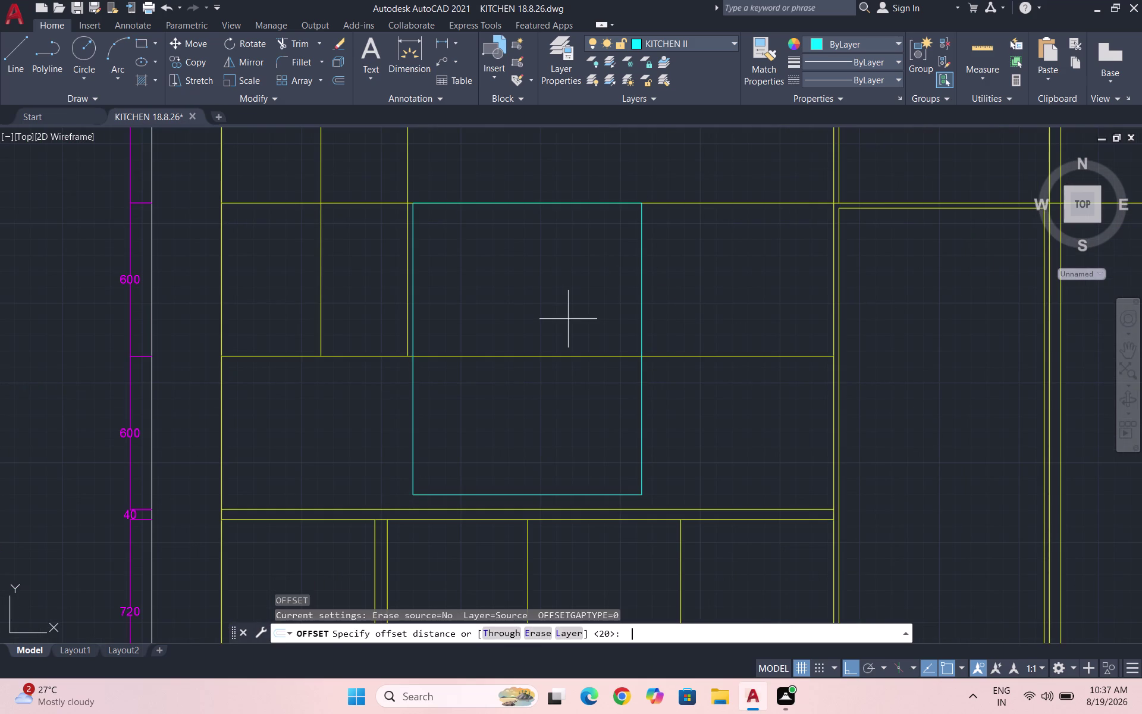
text(10)
key(Return)
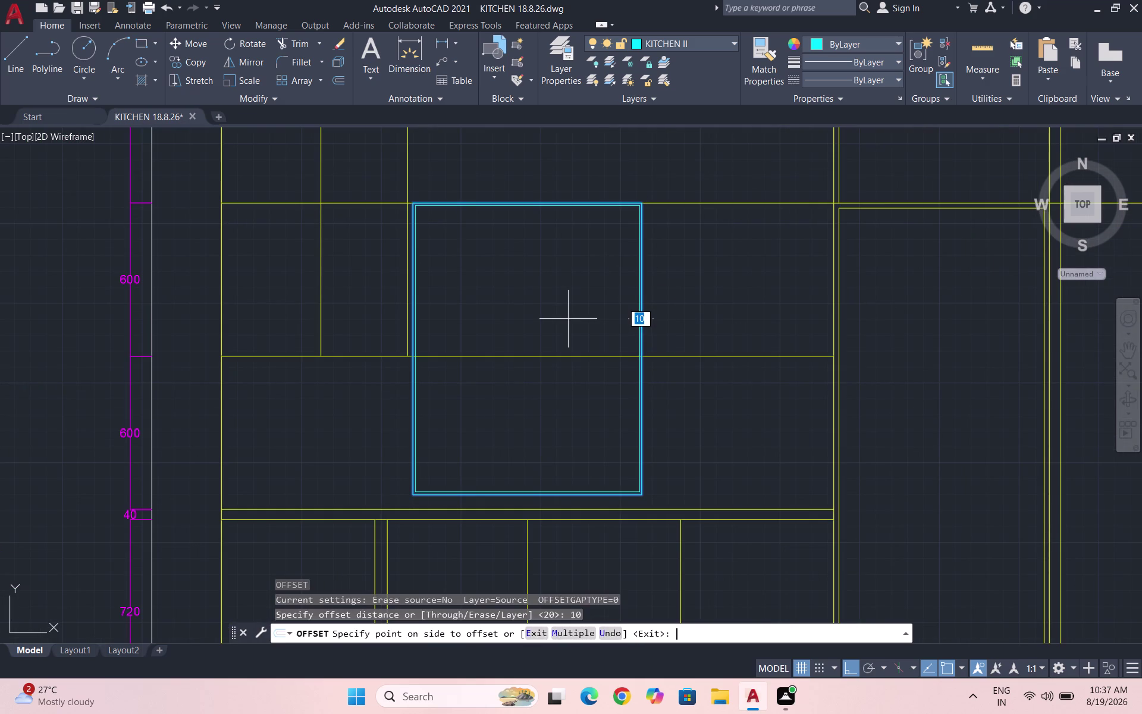
text(30)
key(Return)
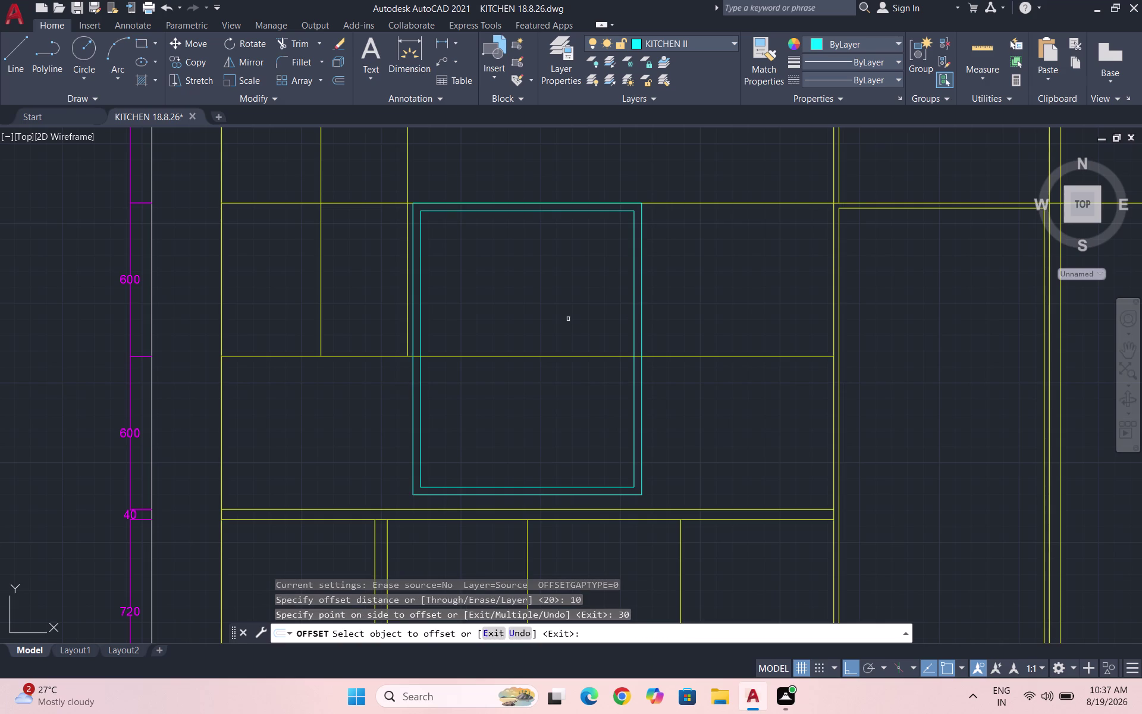
scroll(down, 3)
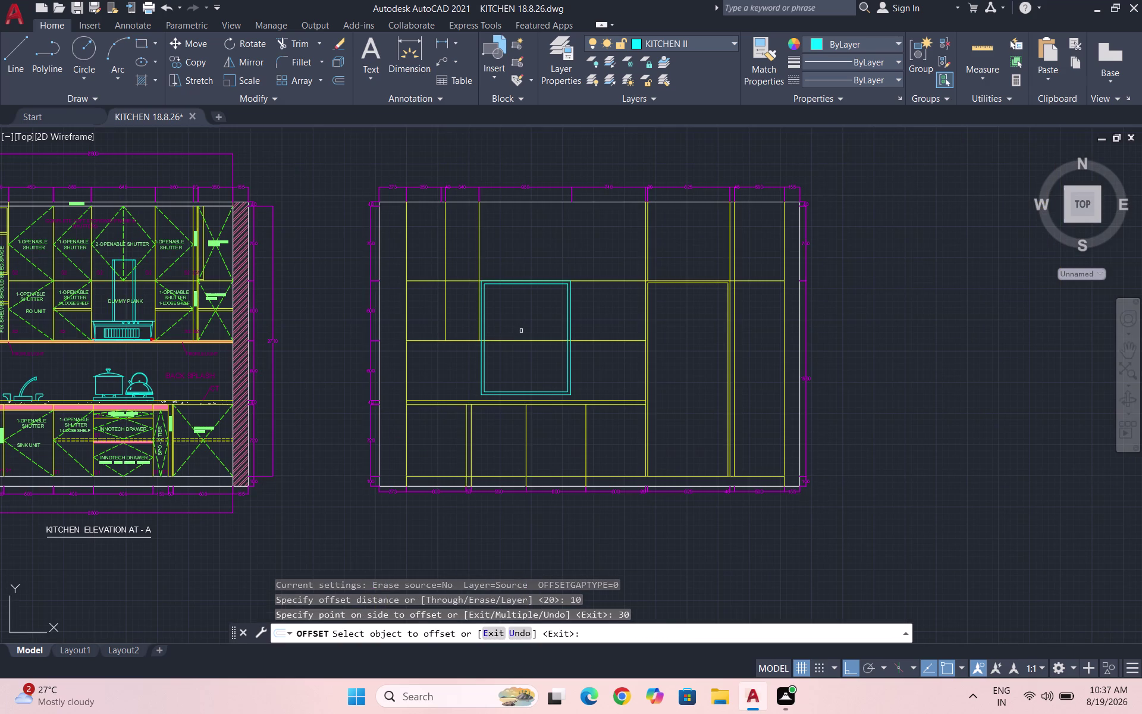
scroll(up, 3)
scroll(up, 3)
key(Escape)
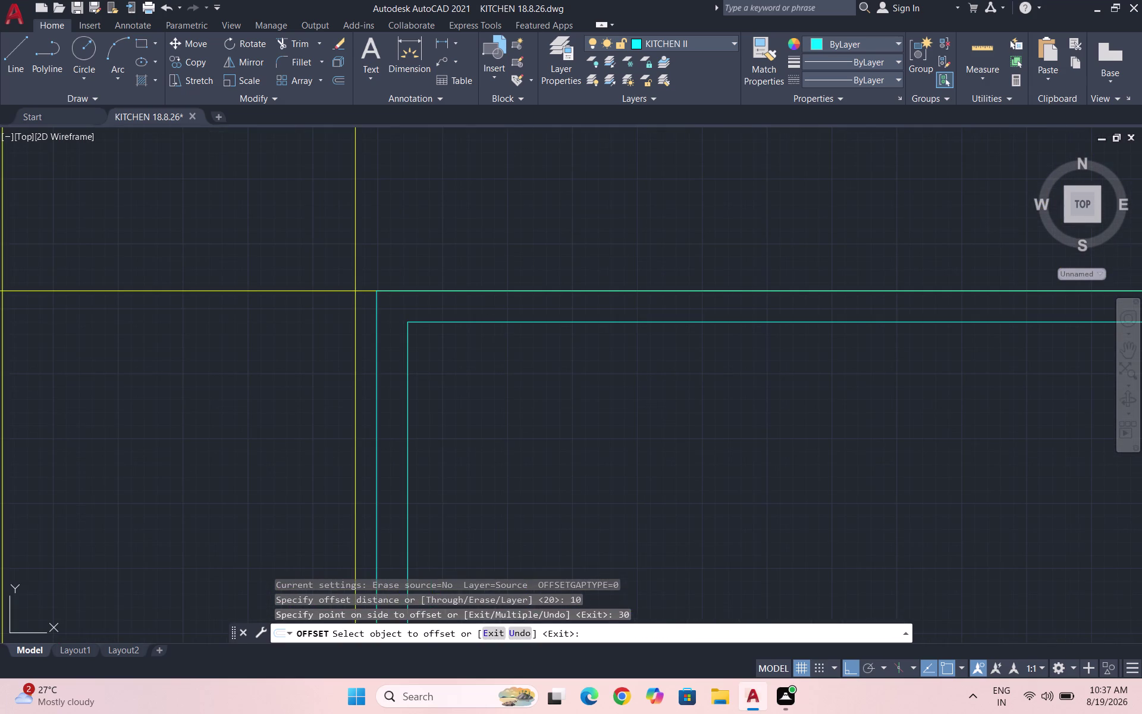
Select and delete the unwanted earlier inner frame.
click(464, 317)
click(466, 352)
scroll(up, 3)
drag(449, 326, 362, 275)
click(332, 260)
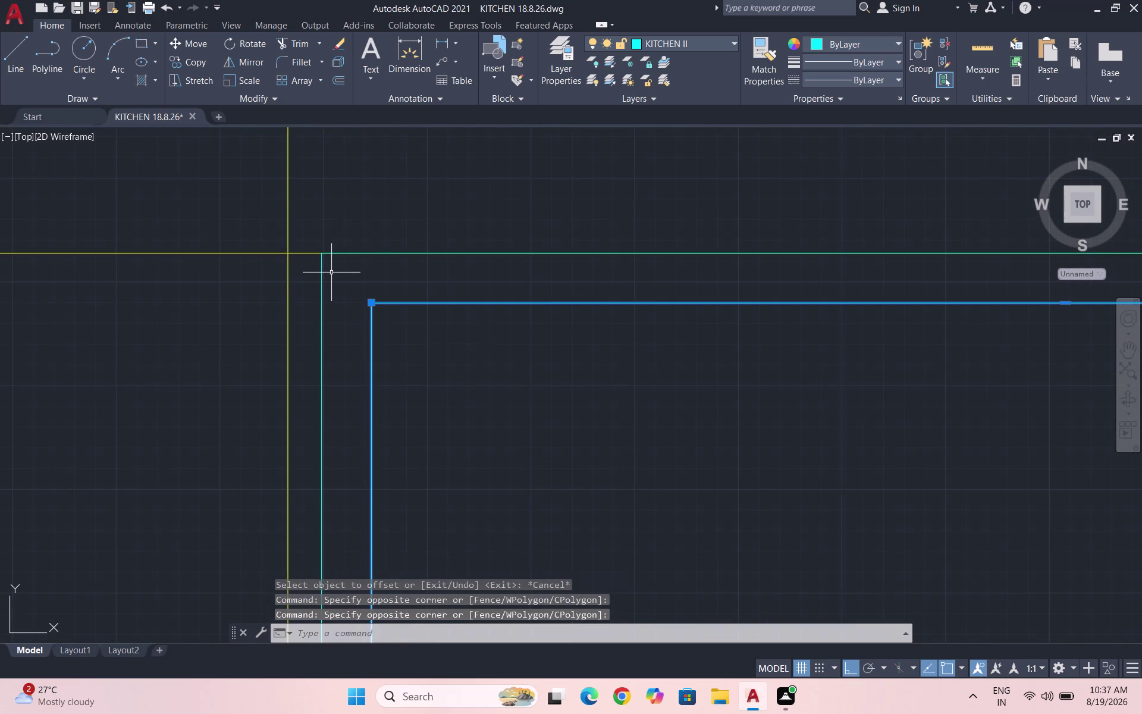
key(Delete)
key(Escape)
key(Escape)
Offset the opening outline 50 units inward to create the new frame.
key(o)
key(Return)
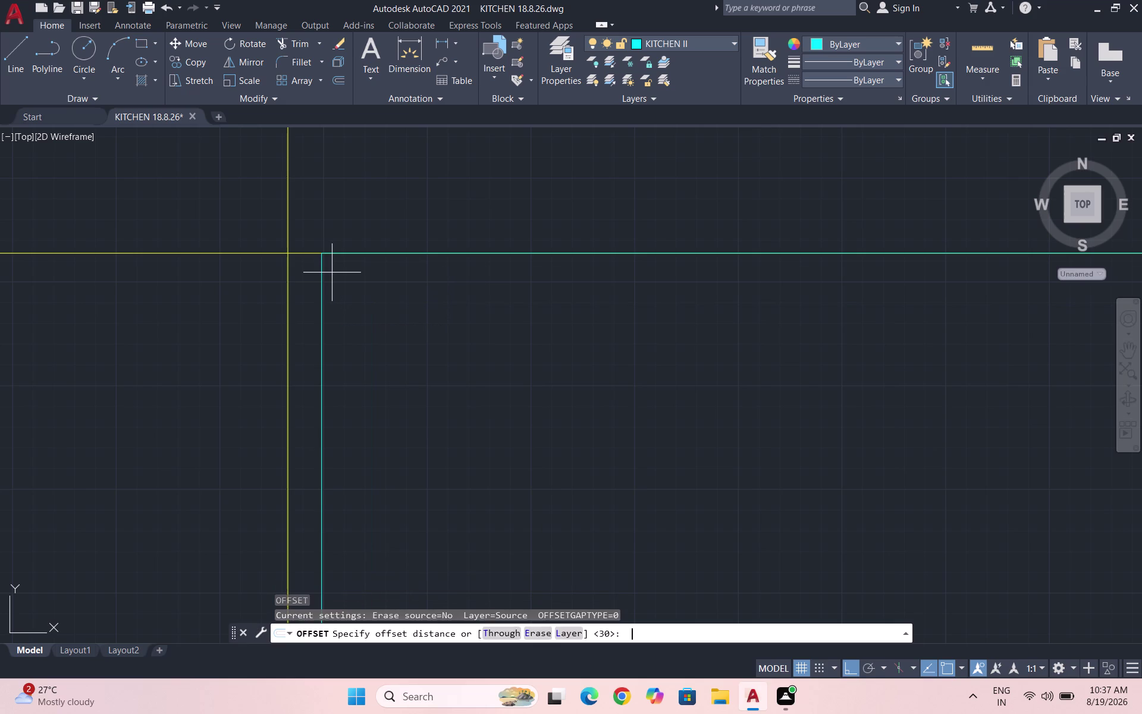
text(50)
key(Return)
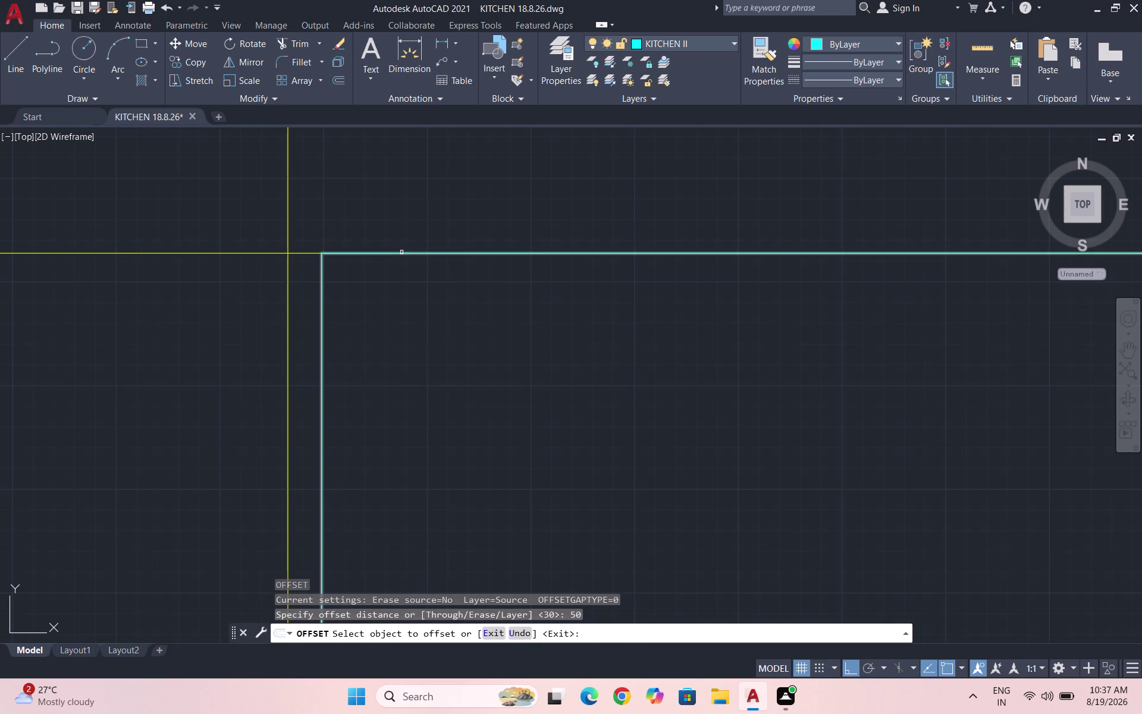
click(400, 253)
scroll(down, 3)
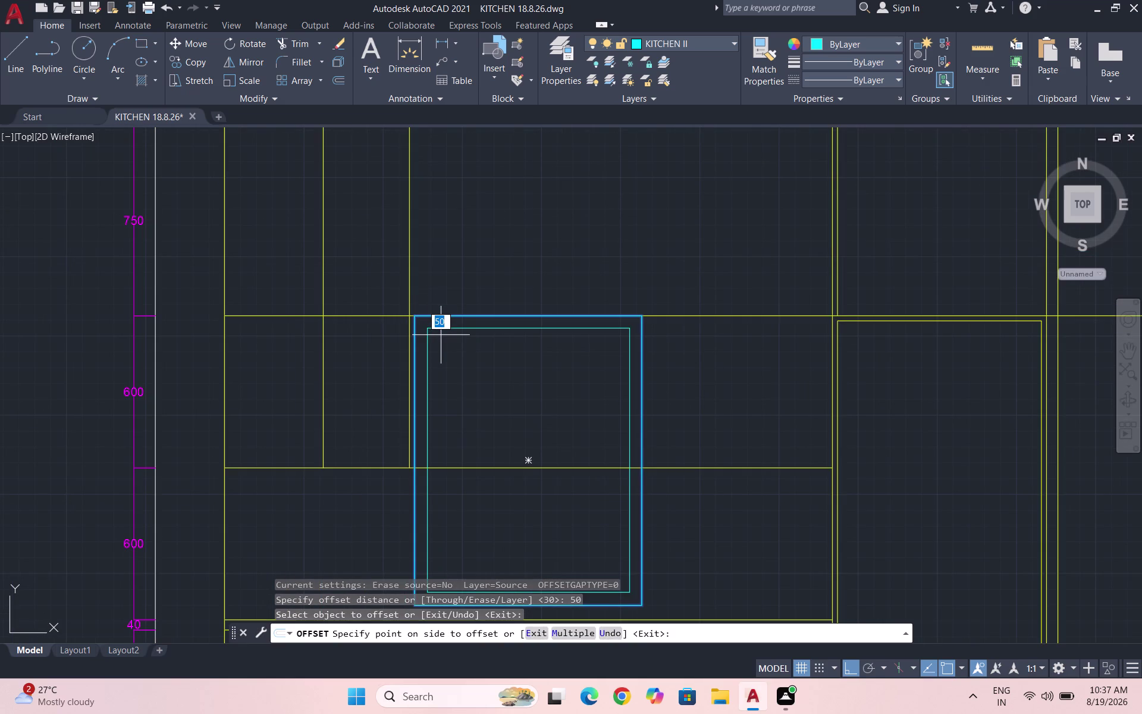
click(442, 335)
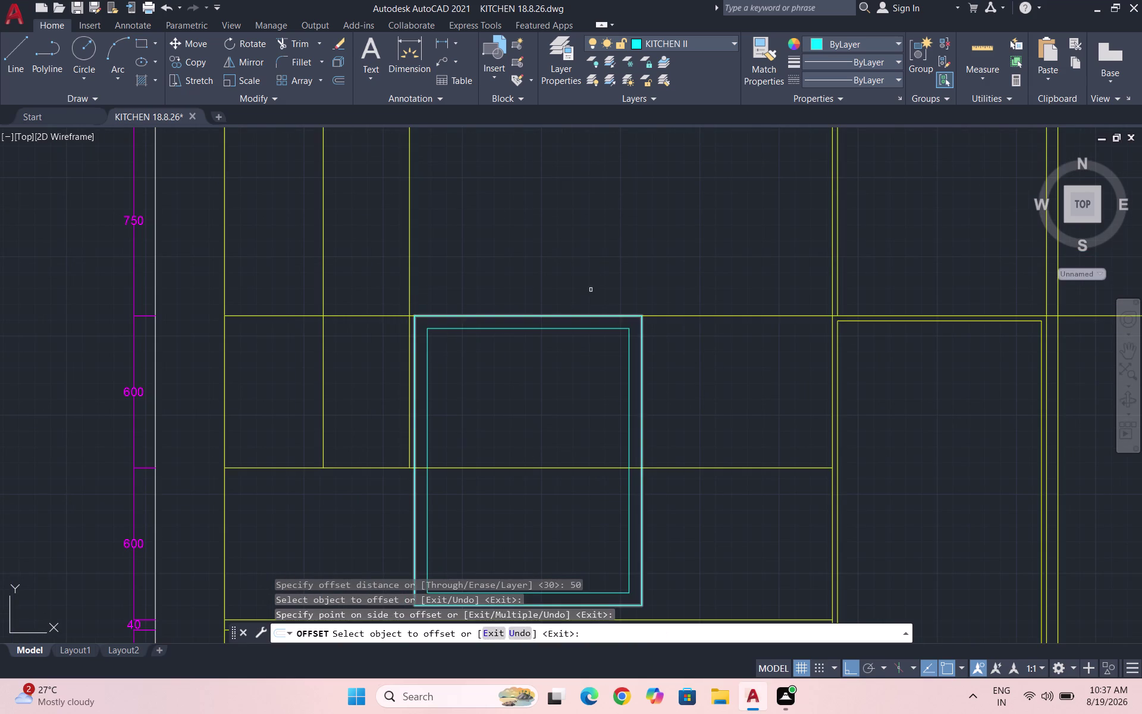
scroll(down, 3)
key(Escape)
key(Escape)
key(Escape)
key(l)
key(Return)
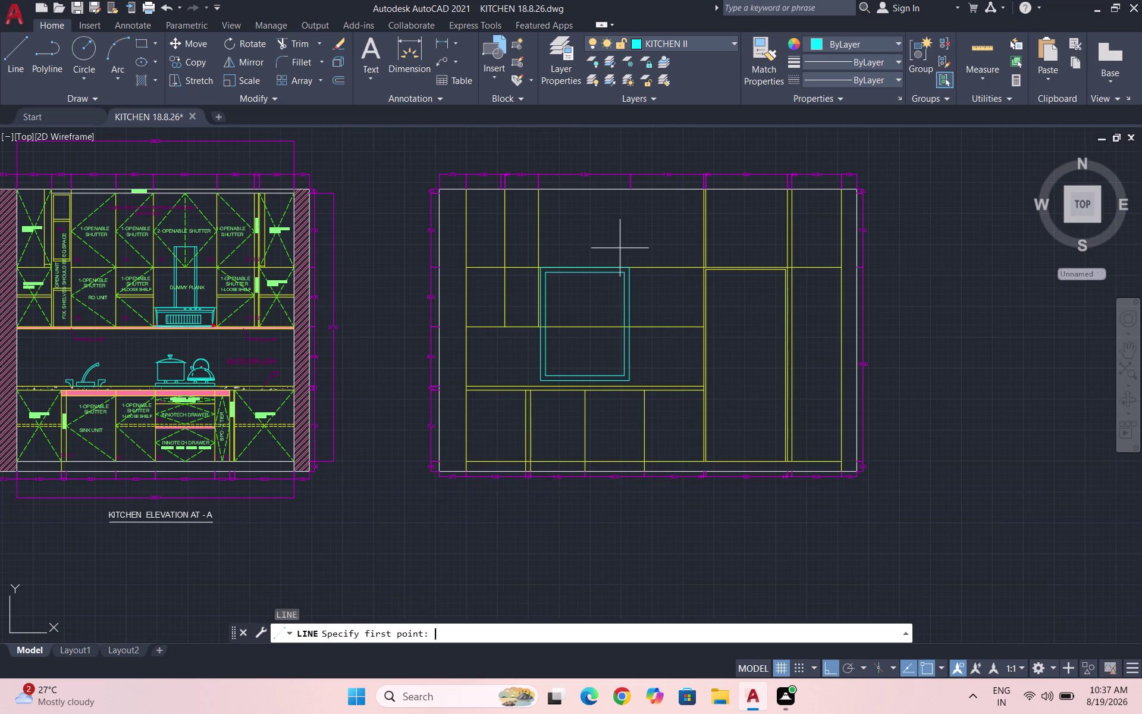
Draw the vertical centre line from the inner frame's bottom midpoint to its top.
scroll(up, 3)
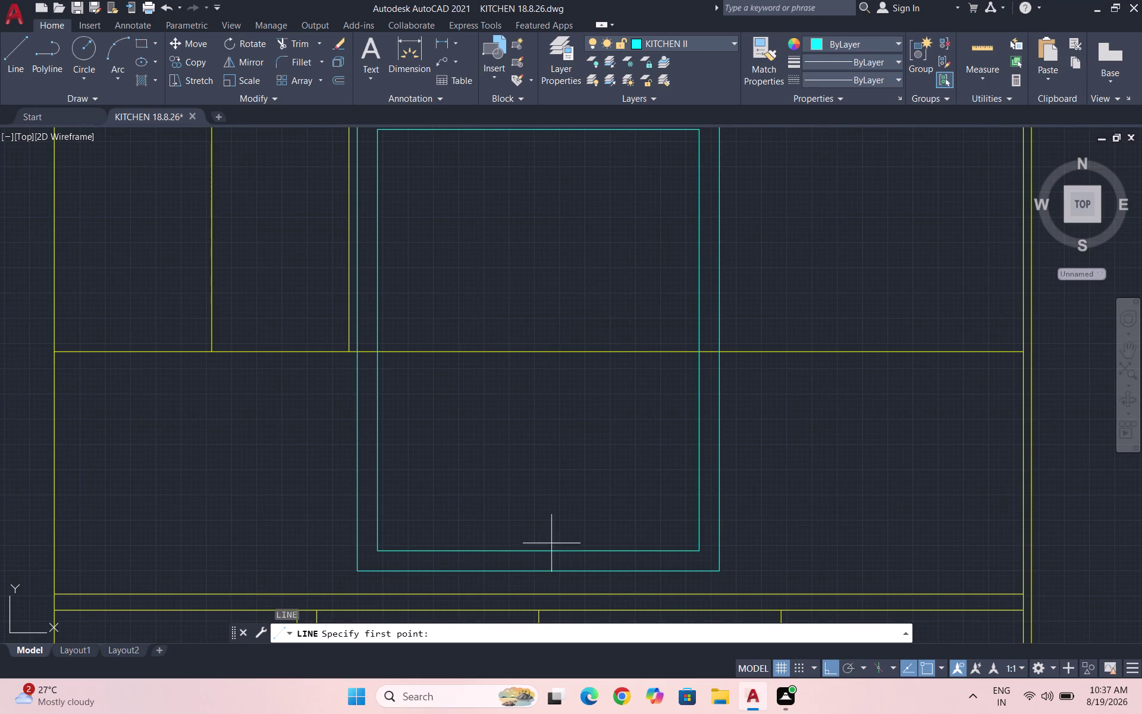
click(542, 552)
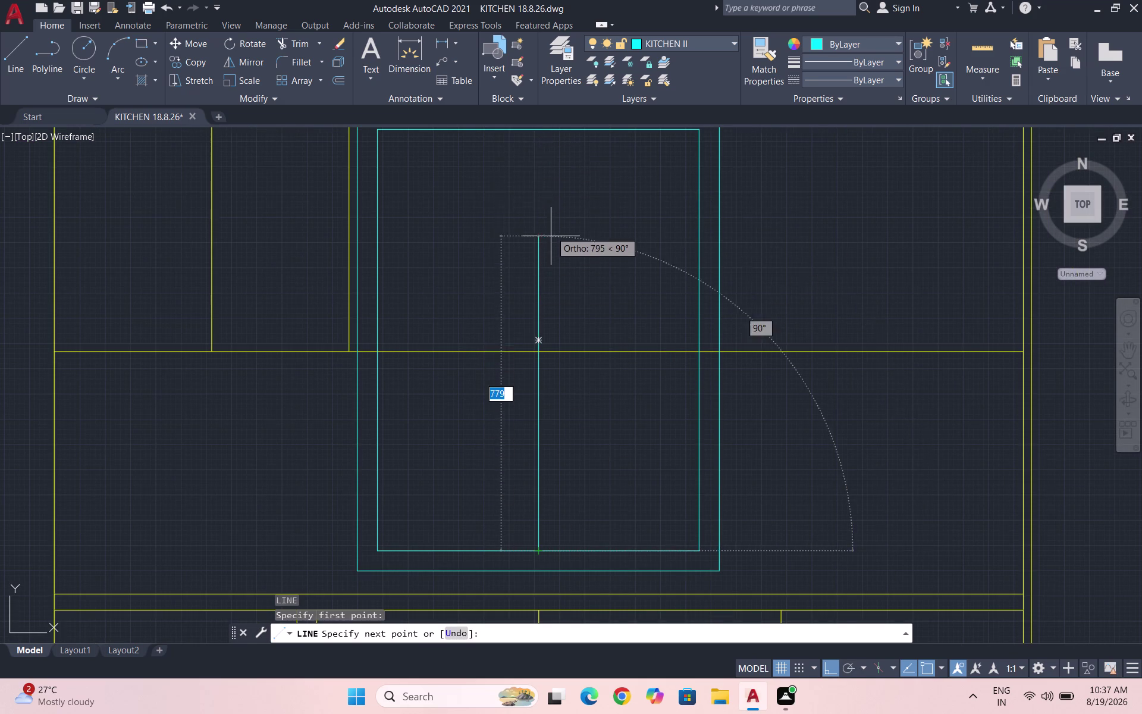
scroll(down, 3)
scroll(up, 3)
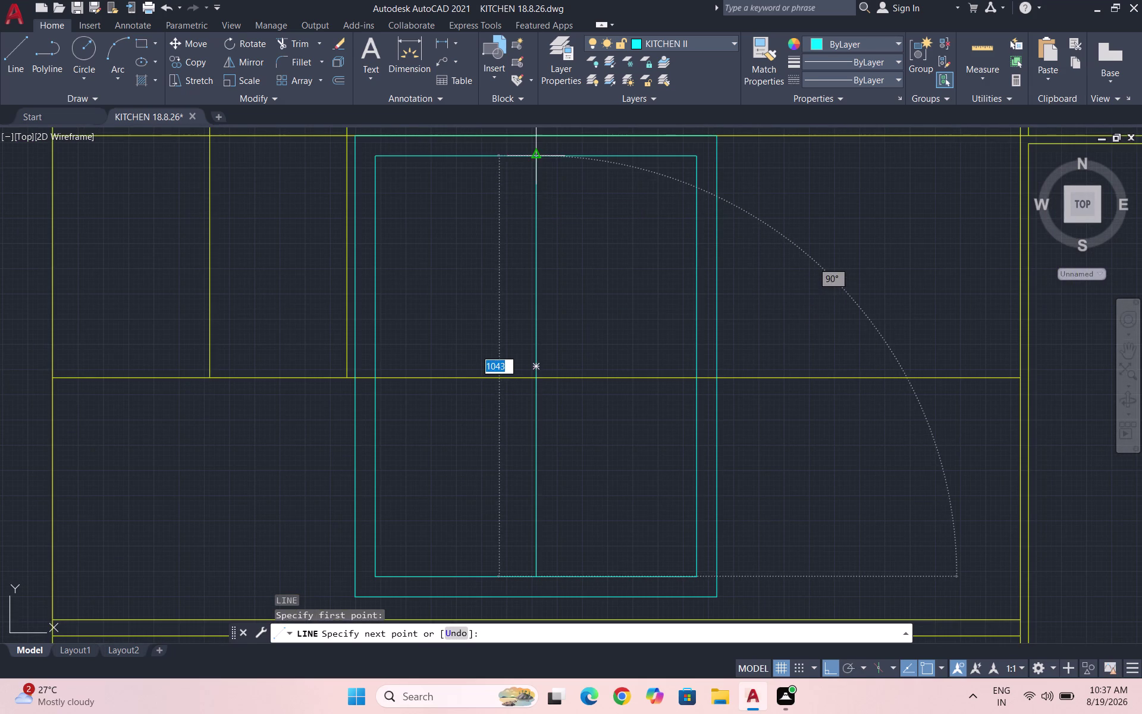
click(532, 155)
key(Escape)
Trim the shelf line inside both shutters and at the frame borders, then save.
text(TR)
key(Return)
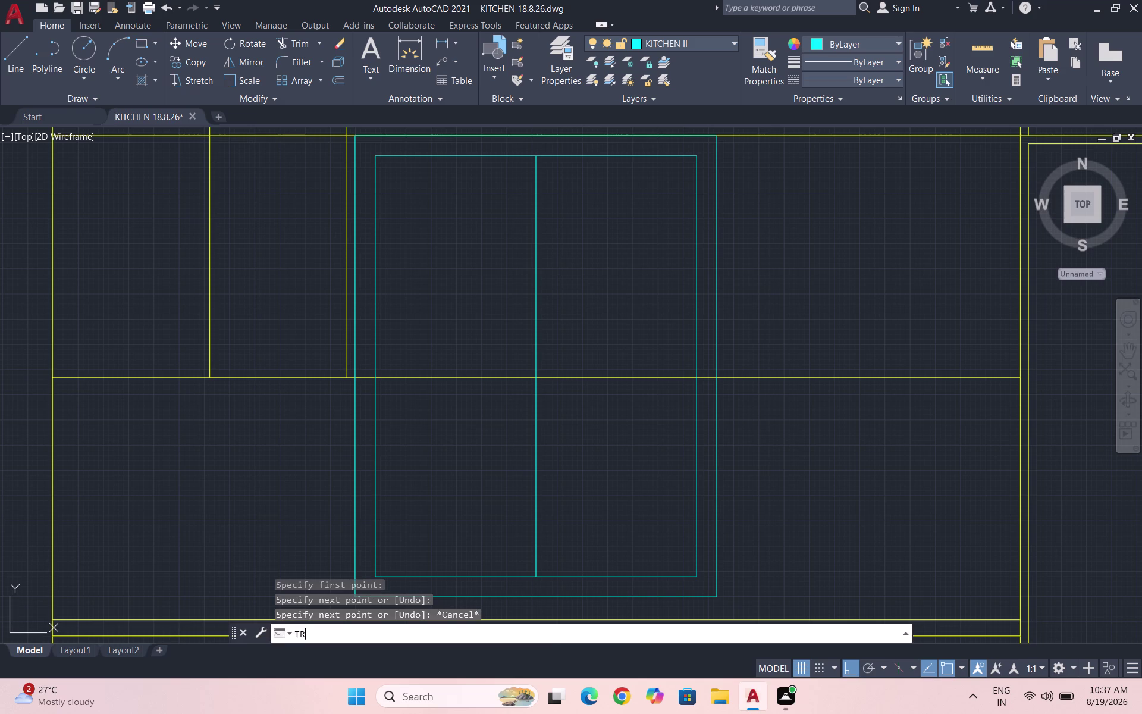
key(Return)
drag(479, 308, 492, 421)
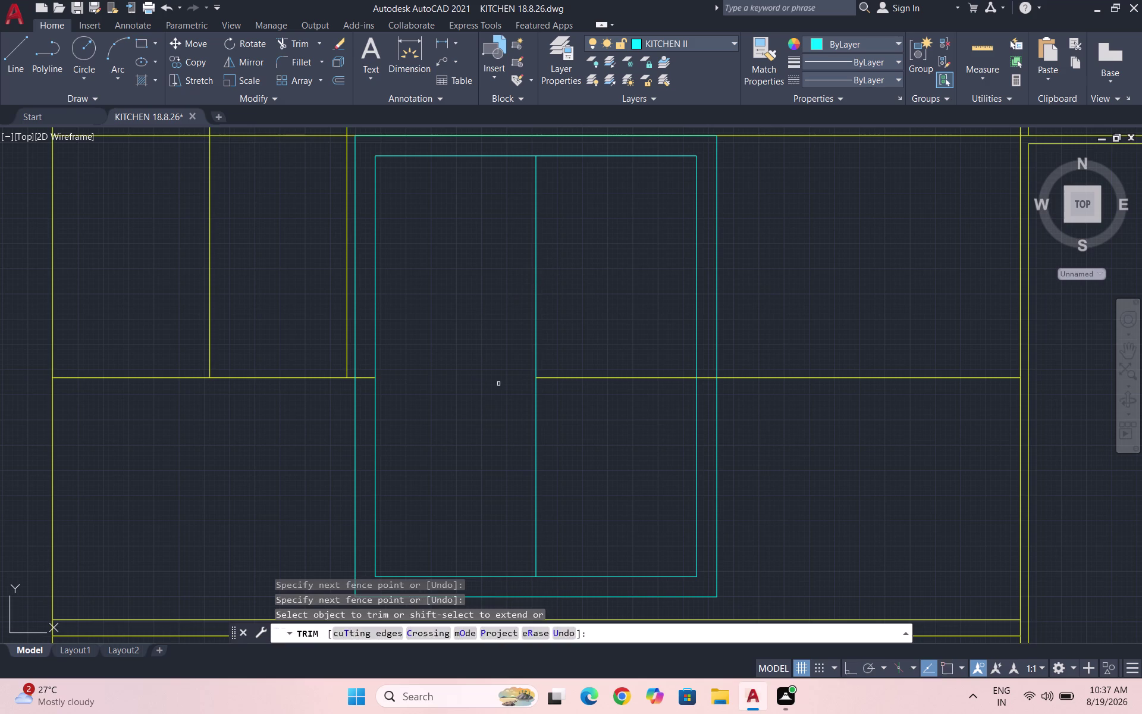
drag(643, 326, 616, 435)
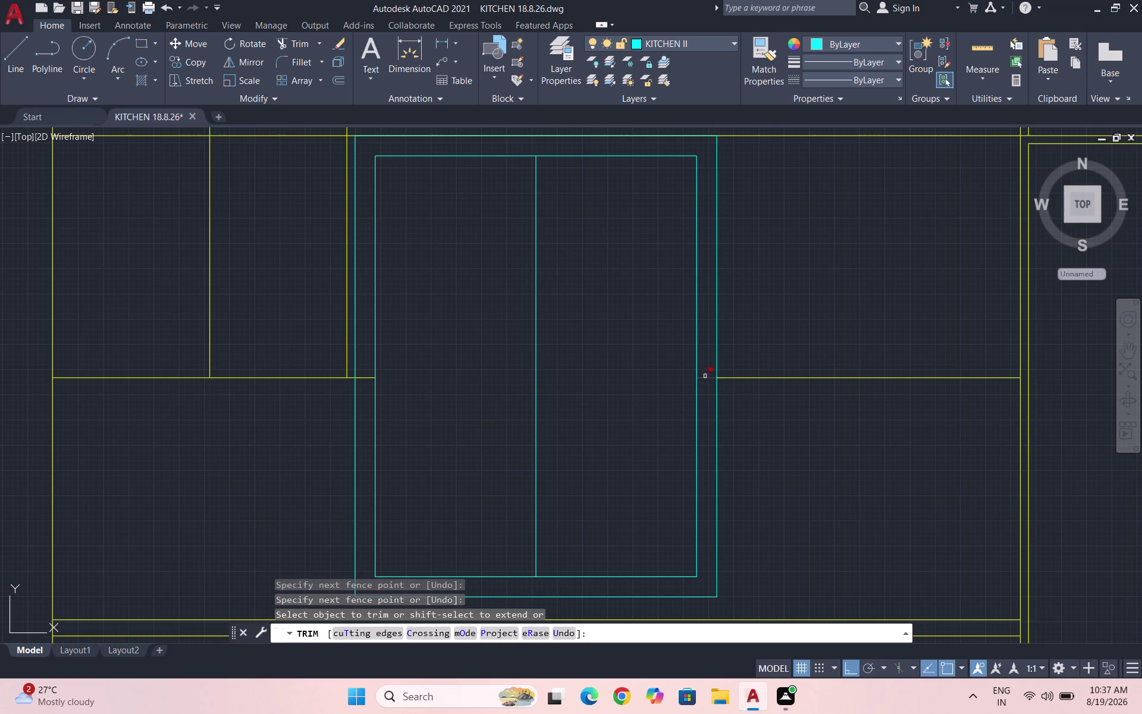
click(705, 375)
click(367, 379)
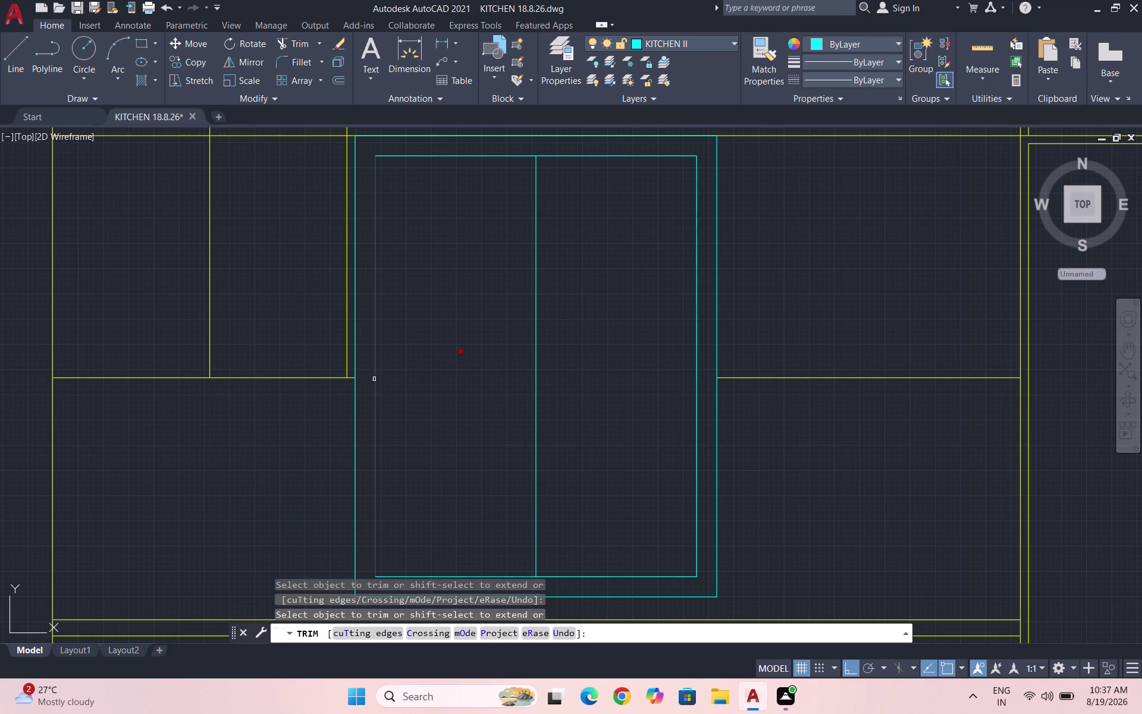
scroll(down, 3)
key(Escape)
key(Escape)
key(ctrl+s)
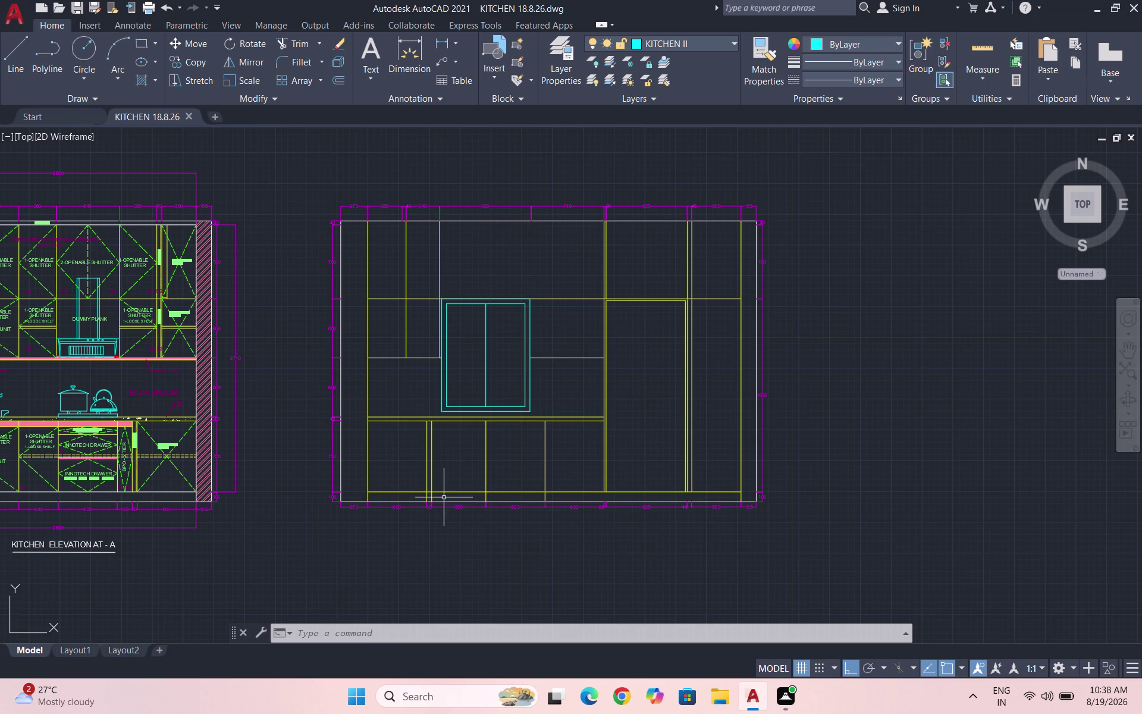
Trim the line stubs below the plinth line, undoing one mistaken trim, and save again.
scroll(down, 3)
scroll(up, 3)
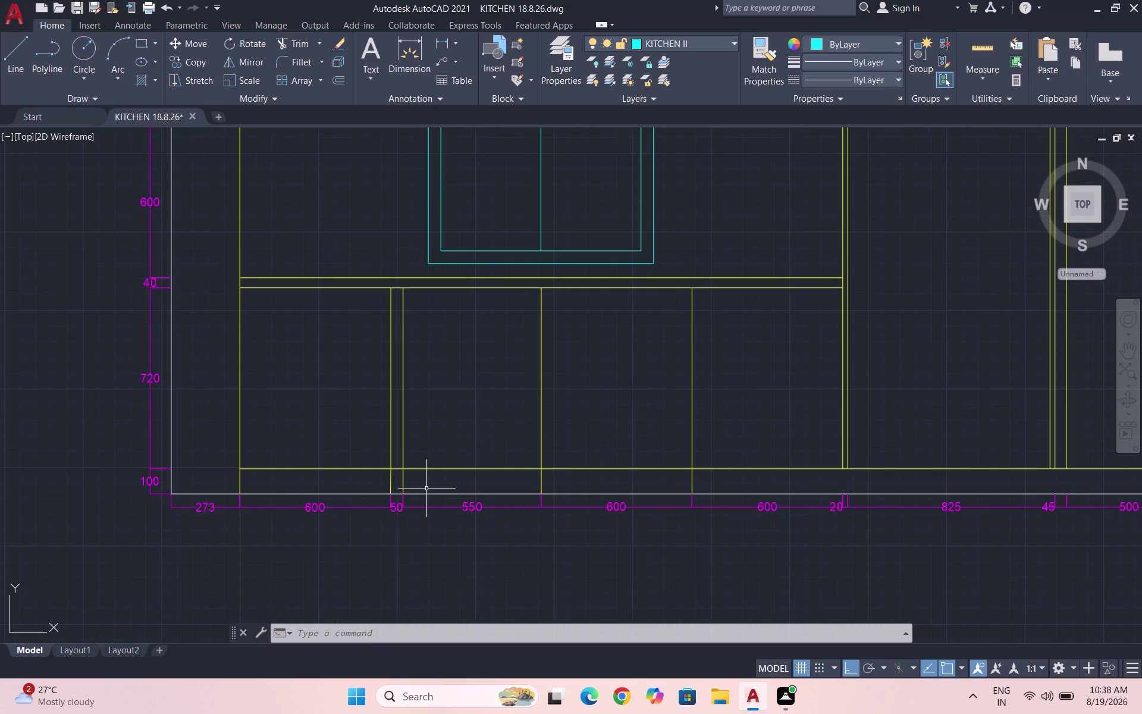
text(TR)
key(Return)
key(Return)
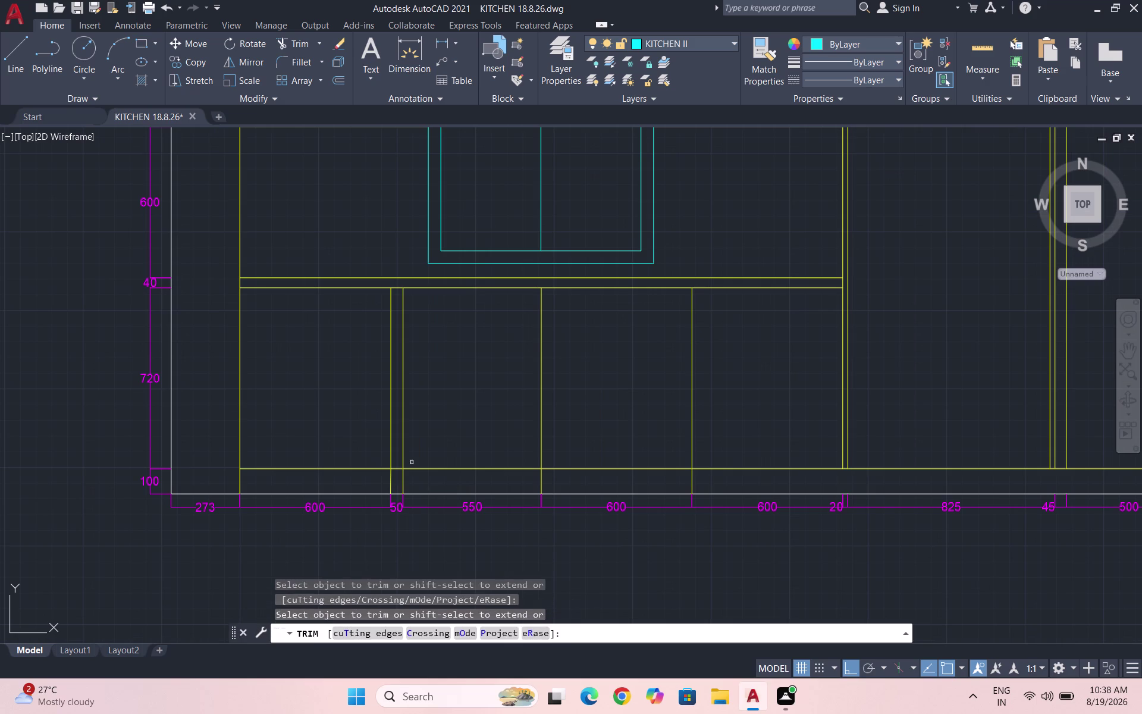
drag(376, 482, 491, 477)
click(655, 470)
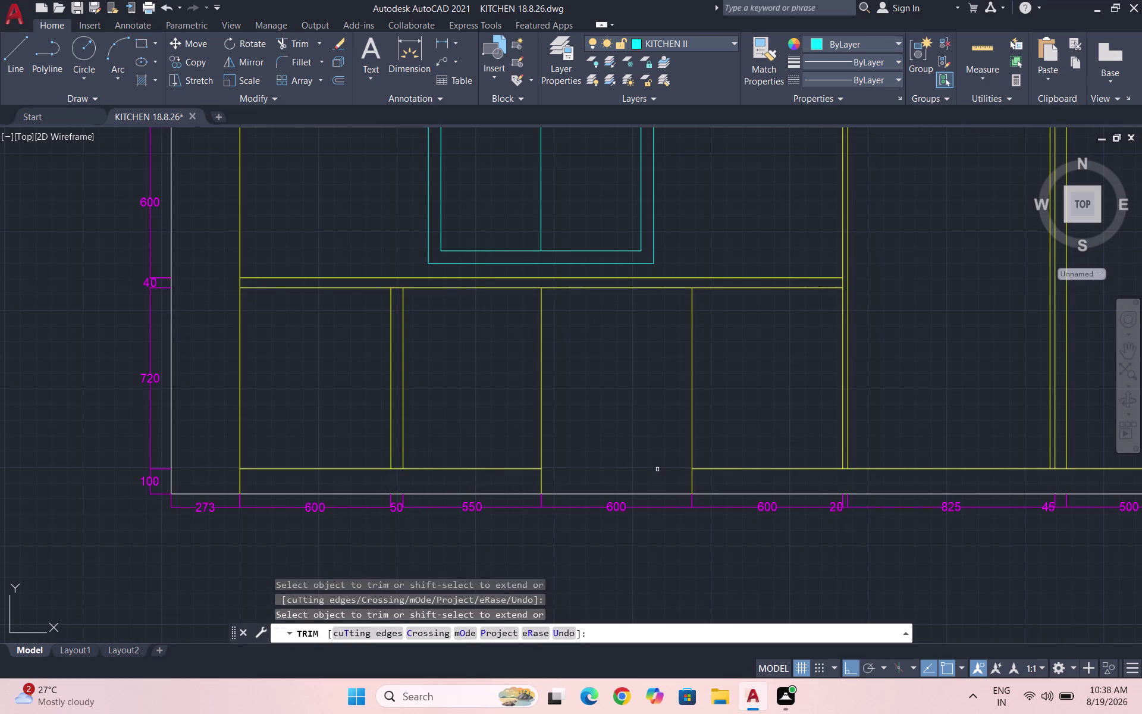
key(ctrl+z)
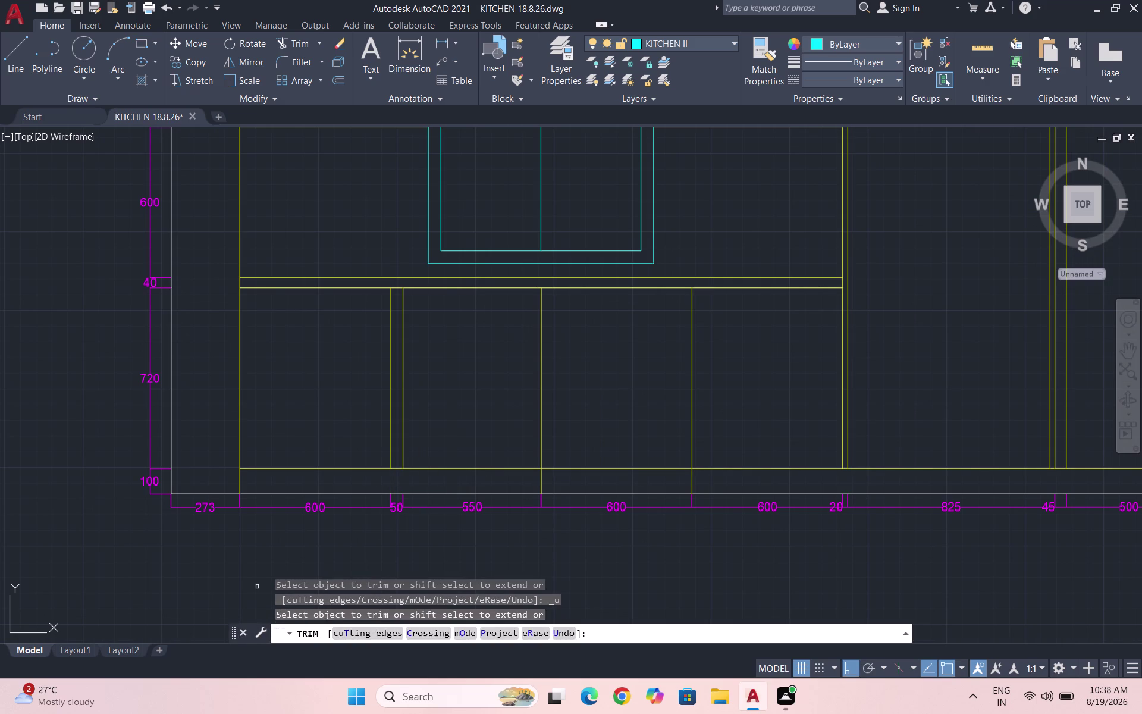
click(542, 482)
click(693, 482)
key(Escape)
key(Escape)
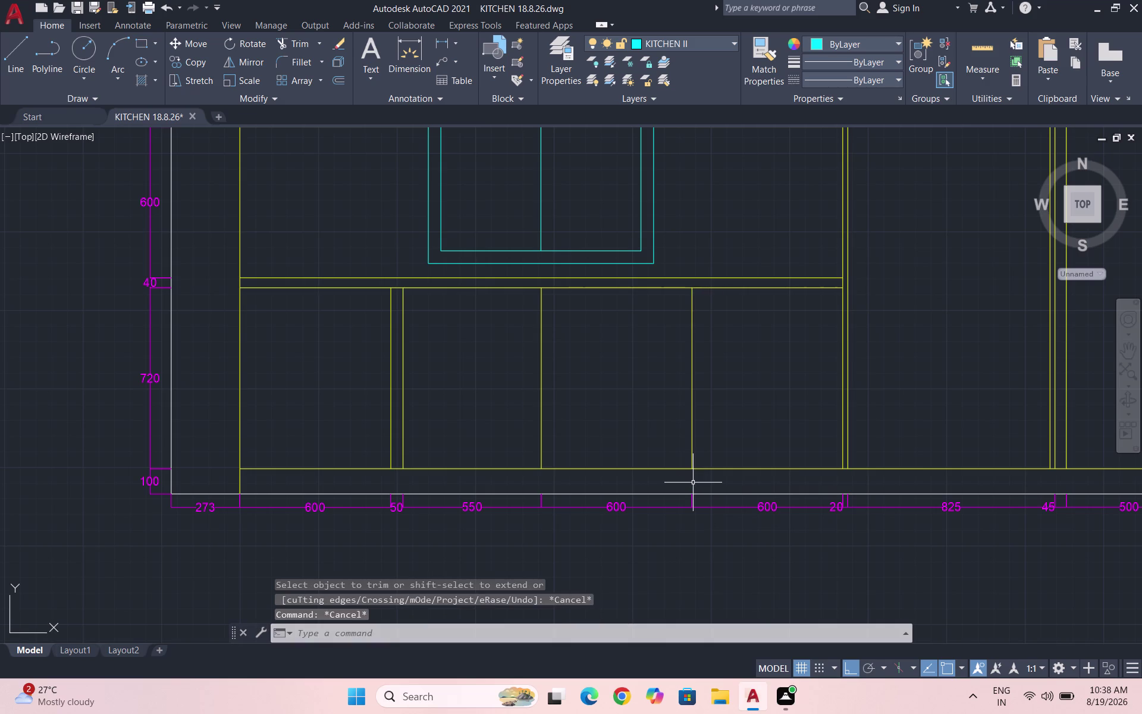
key(ctrl+s)
scroll(down, 3)
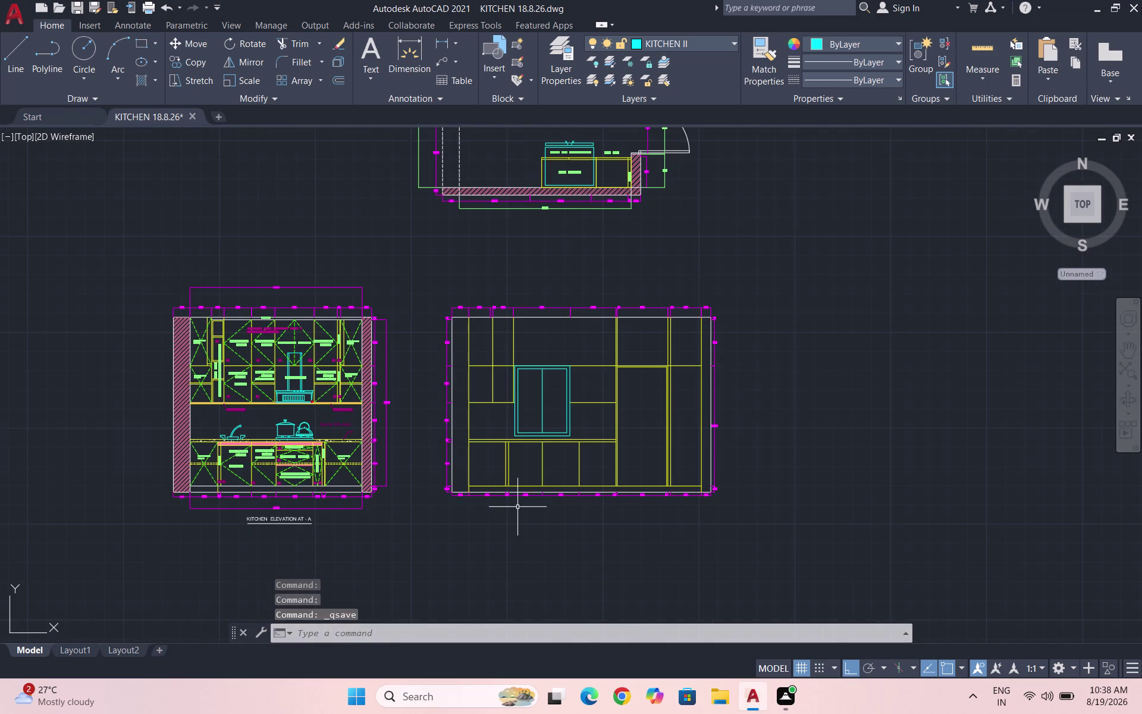
Extend the cabinet line and the tall unit's divider lines down toward the base line.
scroll(up, 3)
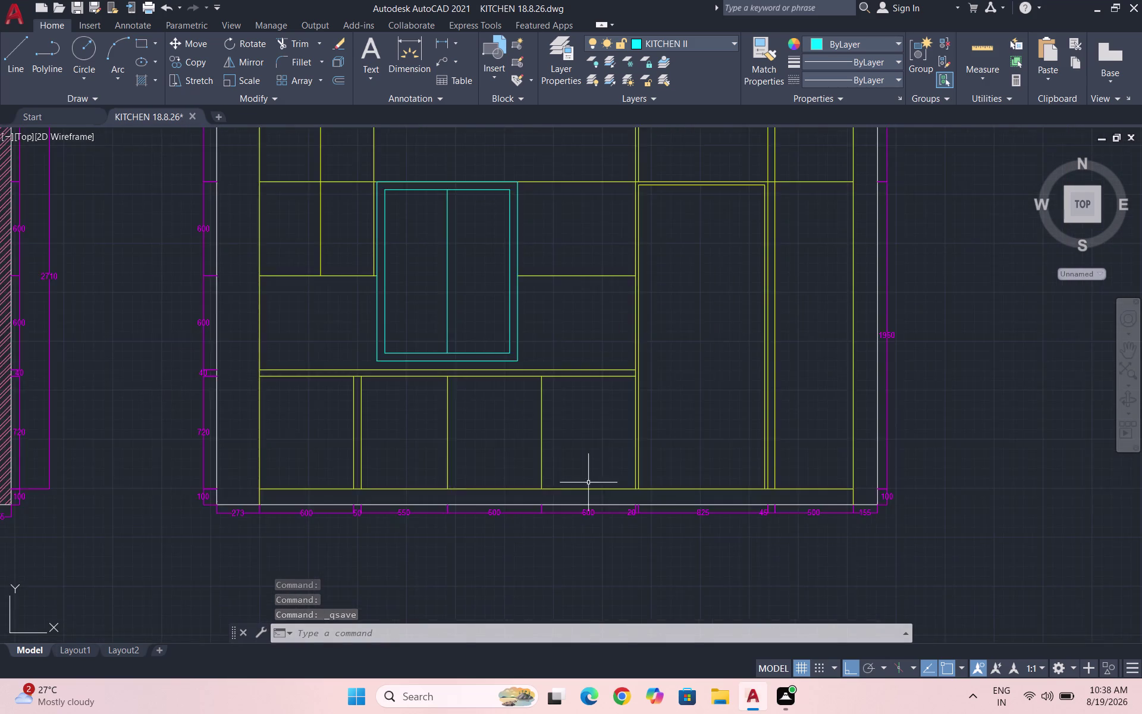
scroll(down, 3)
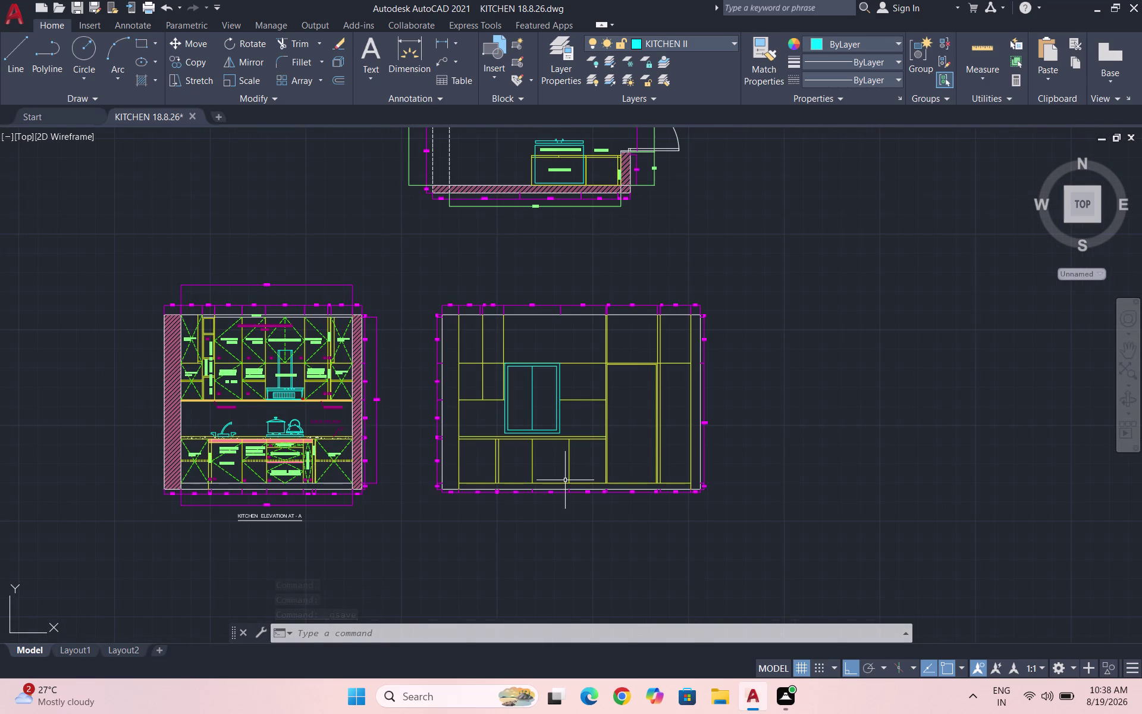
text(EX)
key(Return)
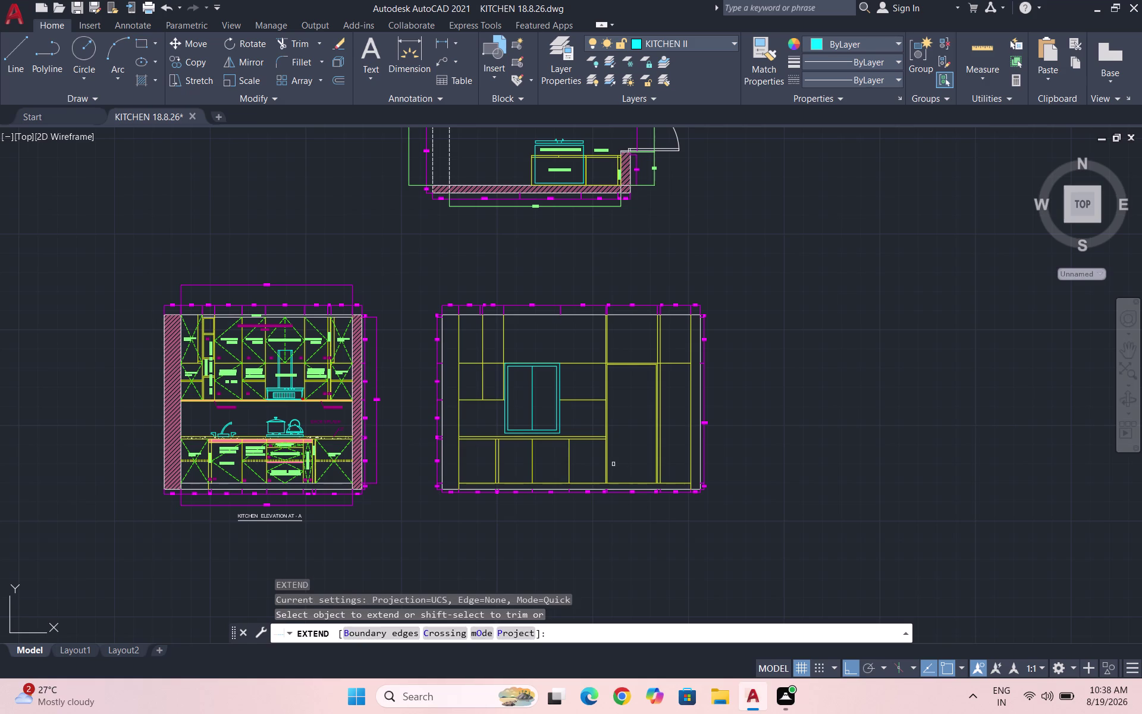
scroll(up, 3)
click(594, 488)
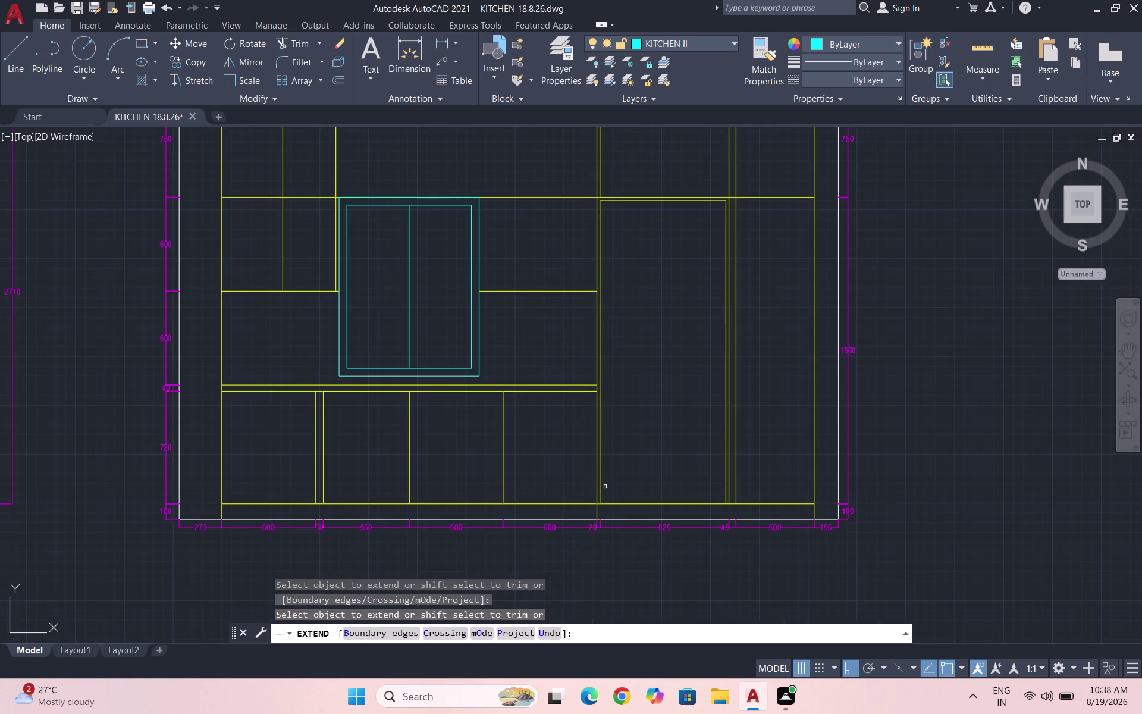
click(602, 489)
scroll(up, 3)
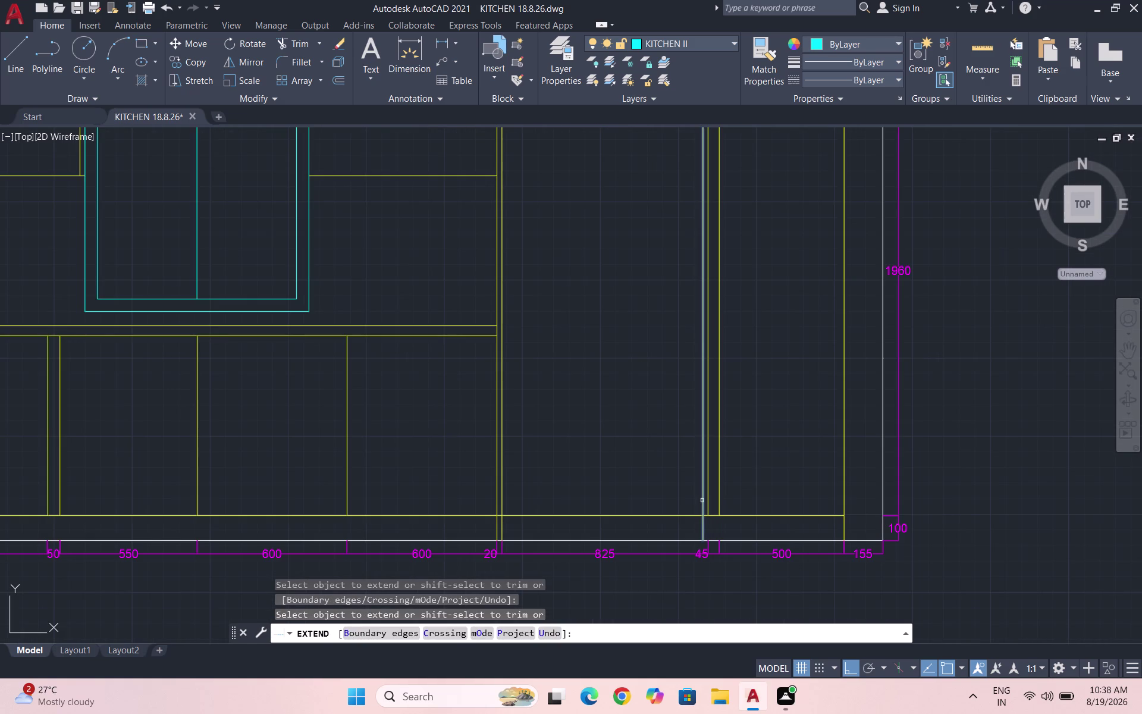
click(702, 500)
click(707, 501)
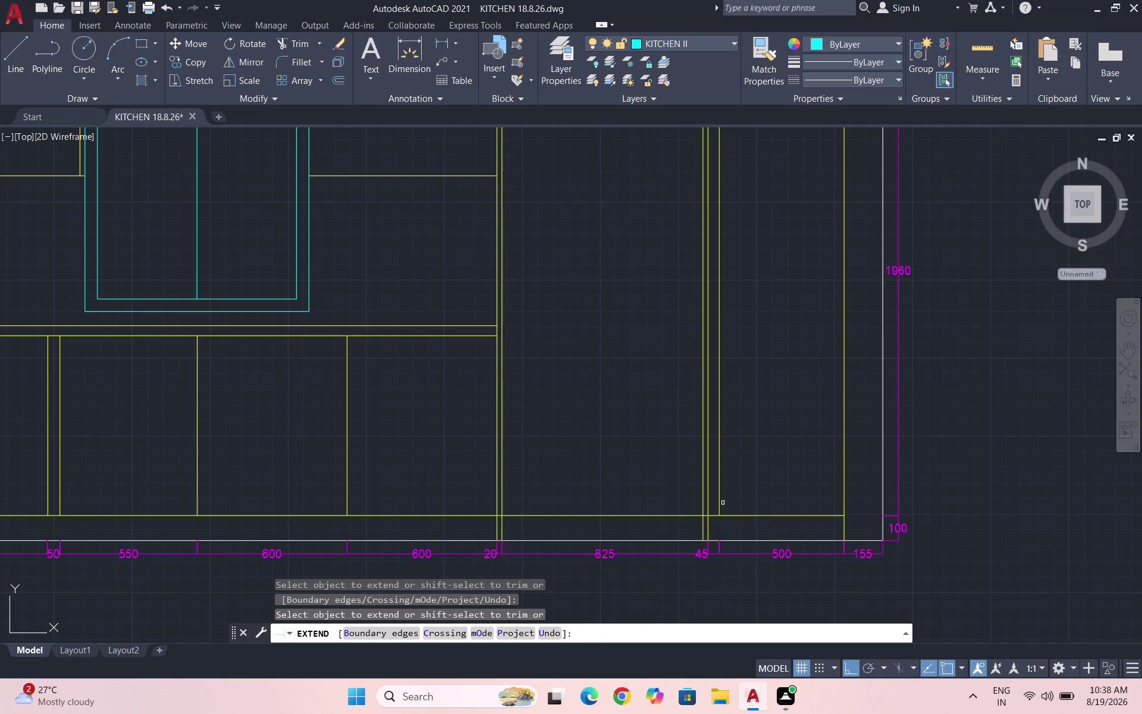
click(718, 509)
key(Escape)
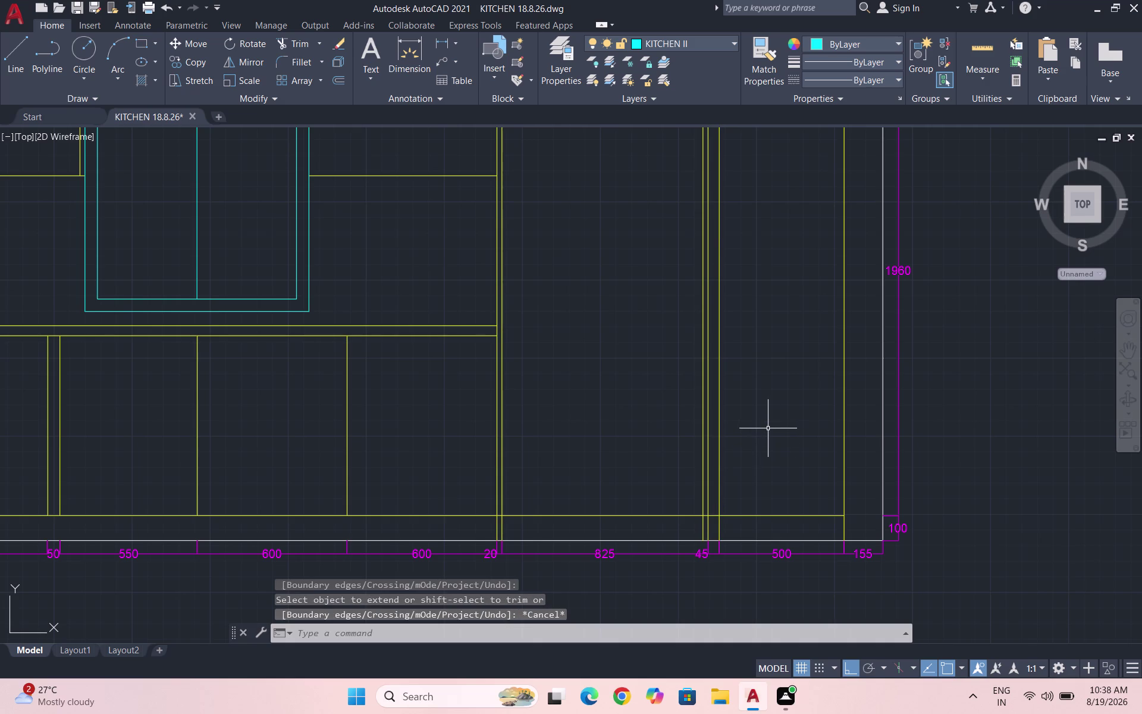
Extend the remaining lines down to the plinth using a fence.
key(space)
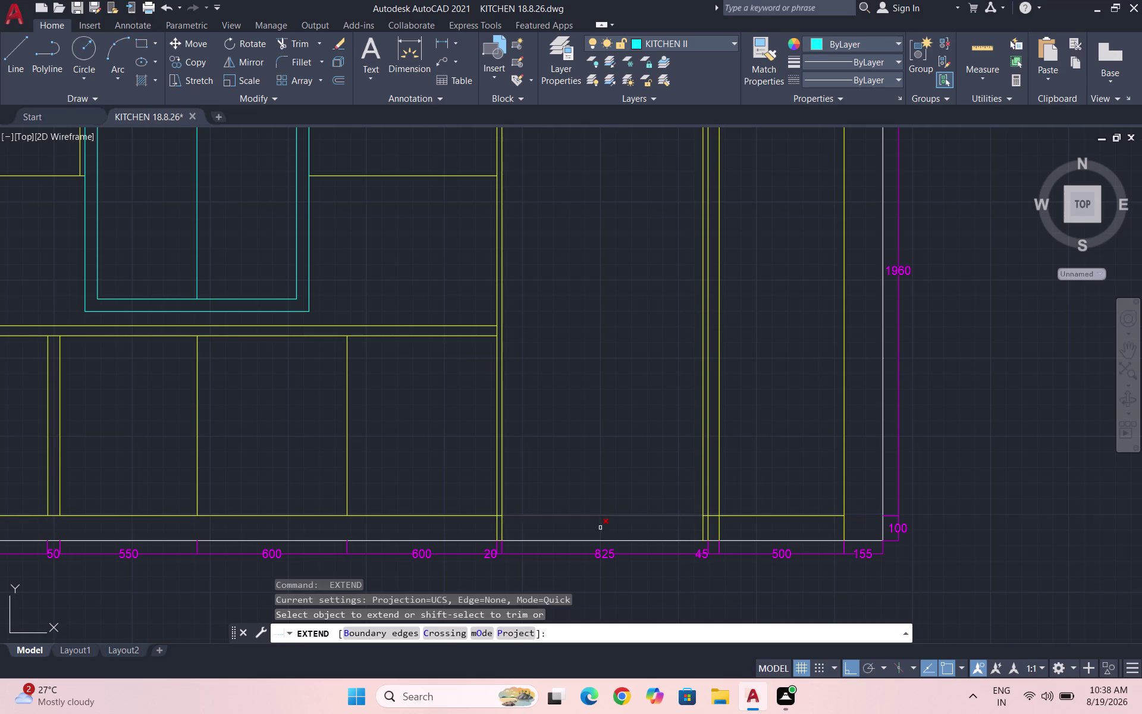
click(602, 518)
drag(599, 506, 598, 497)
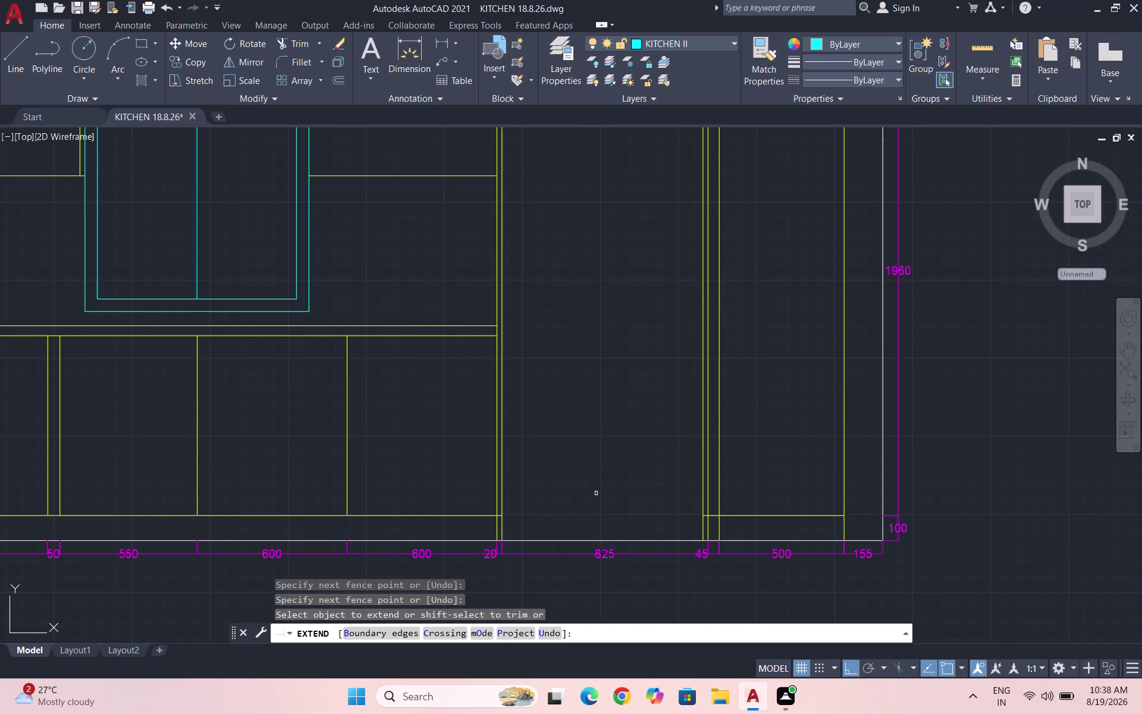
key(Escape)
scroll(down, 3)
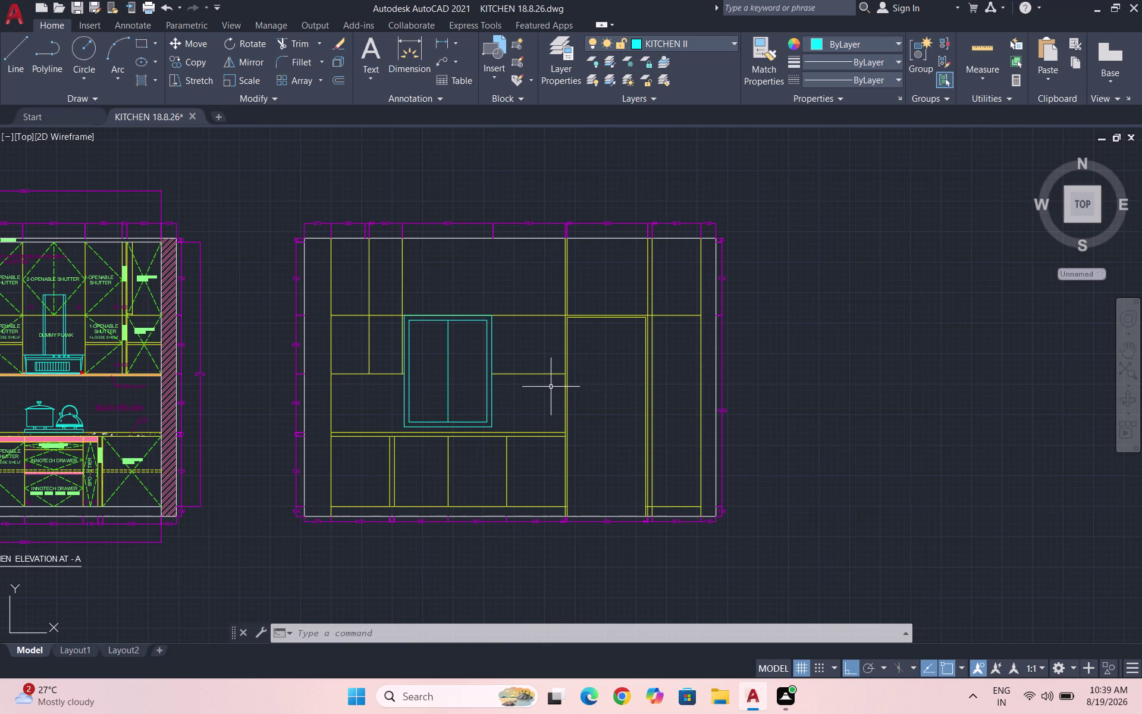
Abandon a first line attempt and make KITCHEN ITEMS the current layer.
scroll(up, 3)
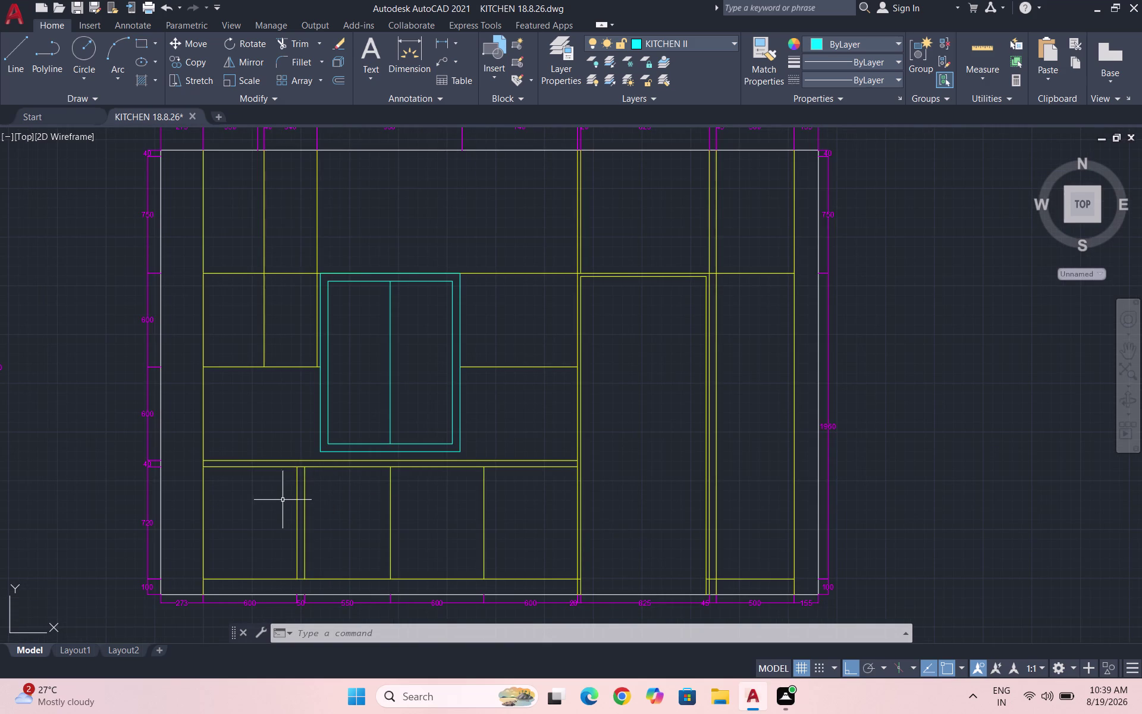
scroll(up, 3)
key(l)
key(Return)
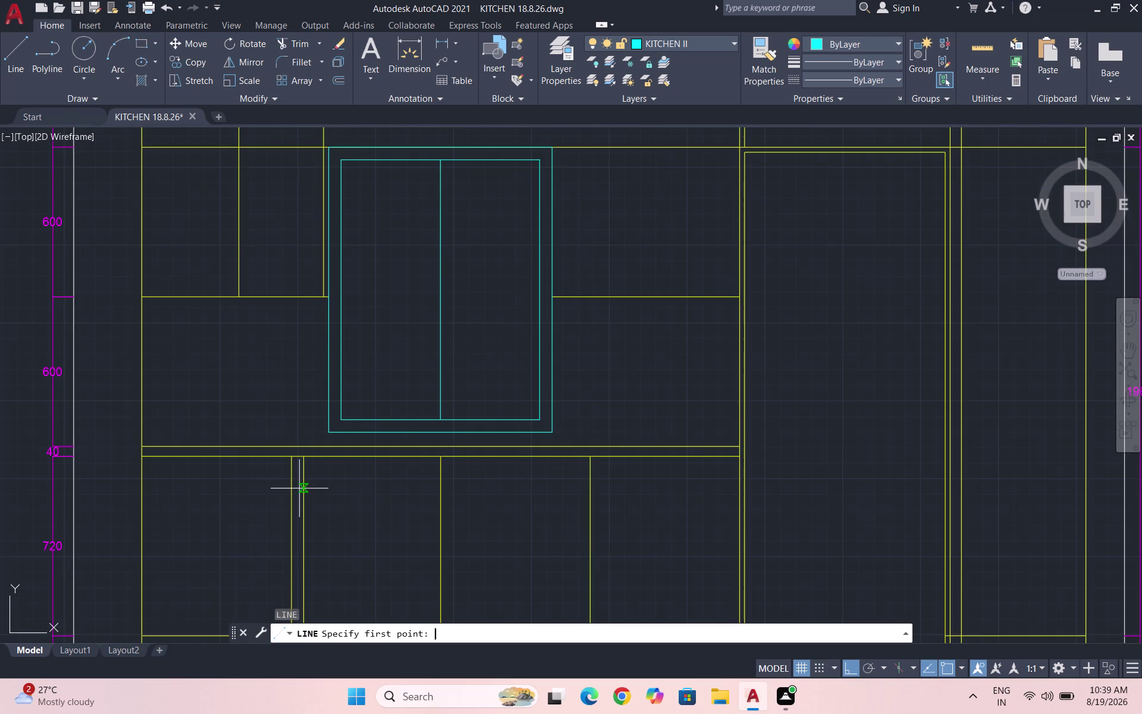
scroll(up, 3)
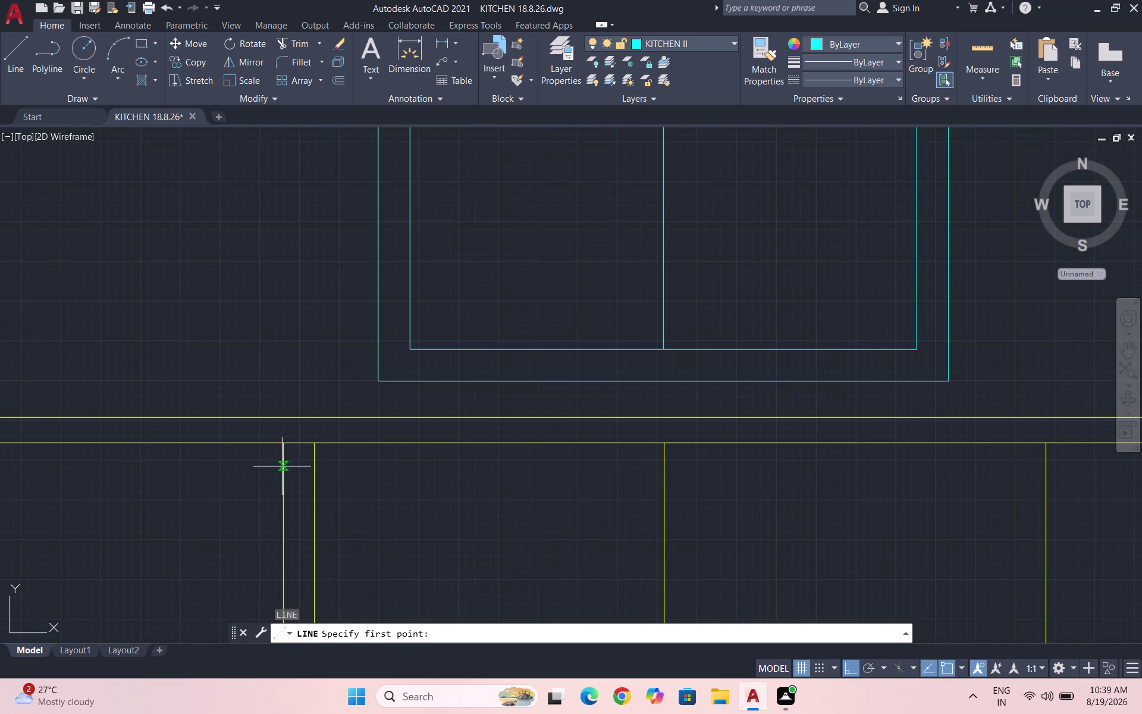
click(283, 468)
scroll(down, 3)
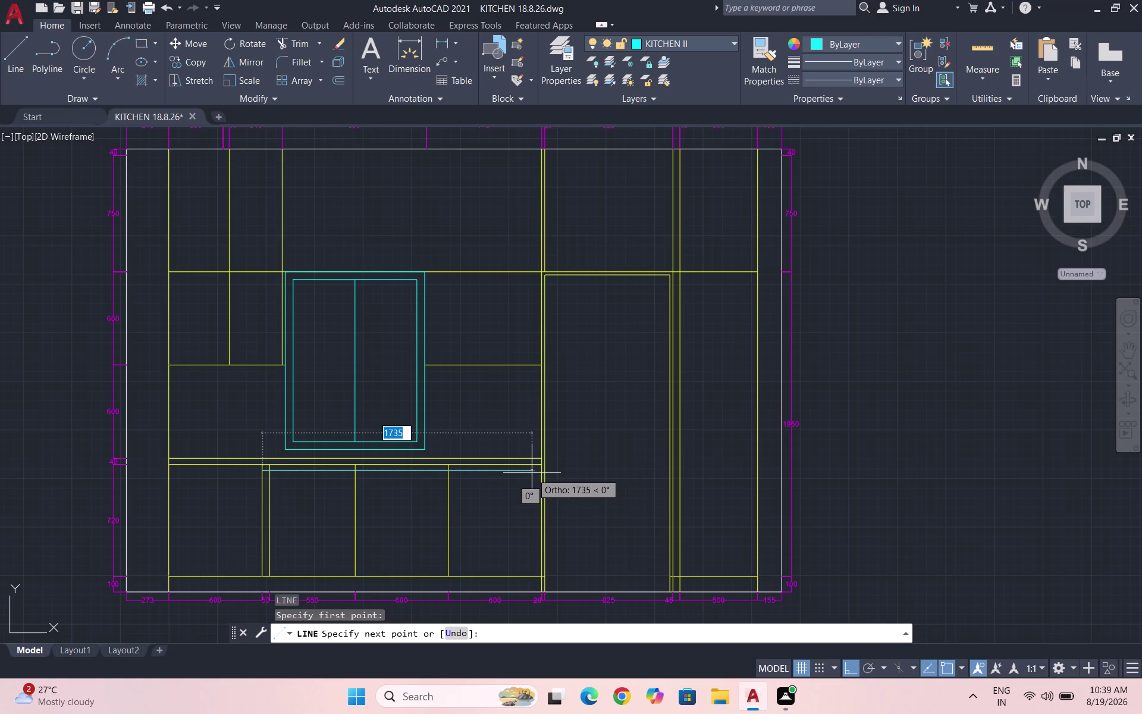
key(Escape)
click(684, 40)
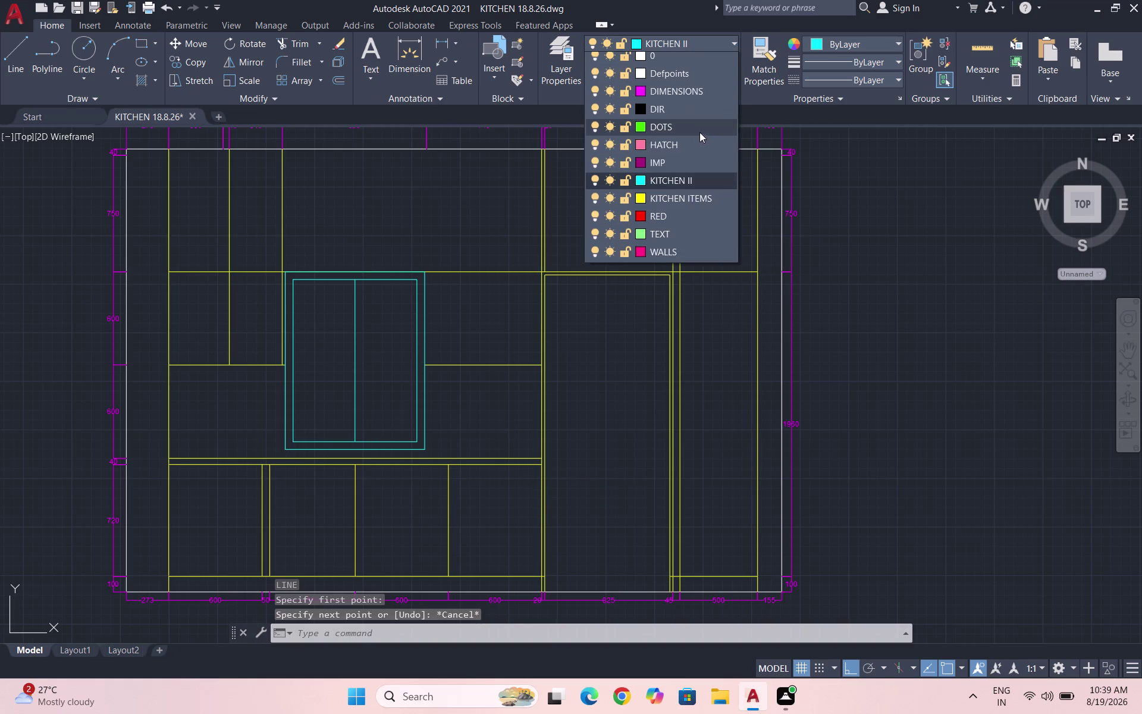
click(695, 199)
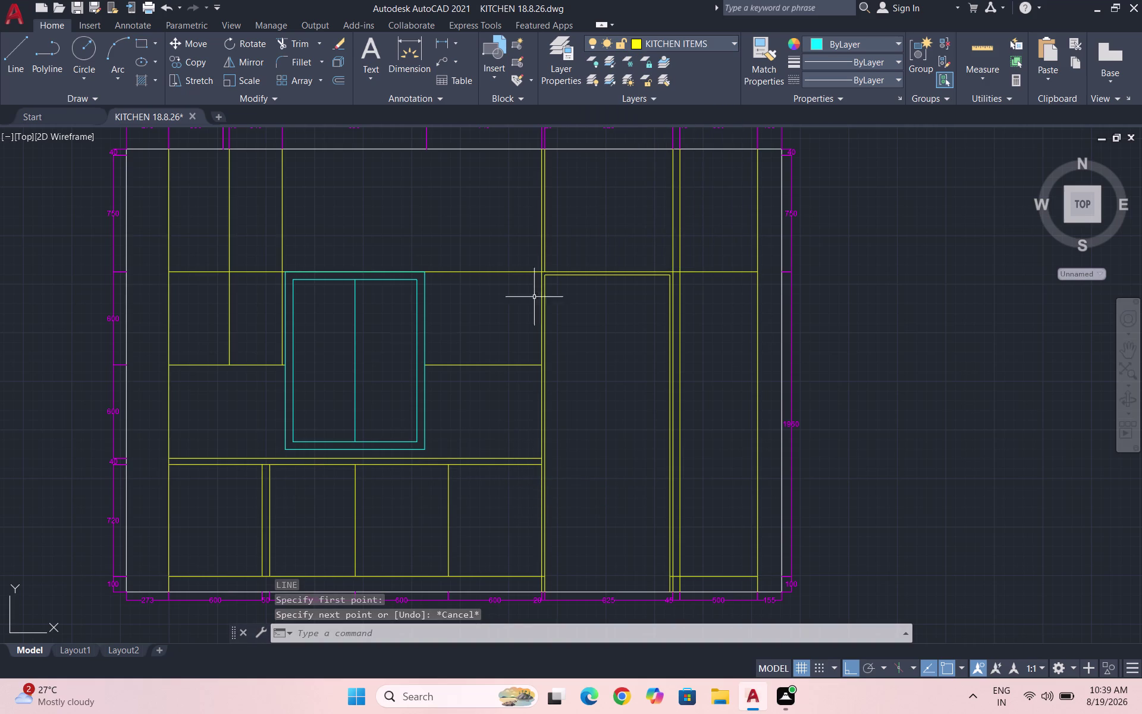
Draw the horizontal frame line along the top of the lower cabinets.
scroll(up, 3)
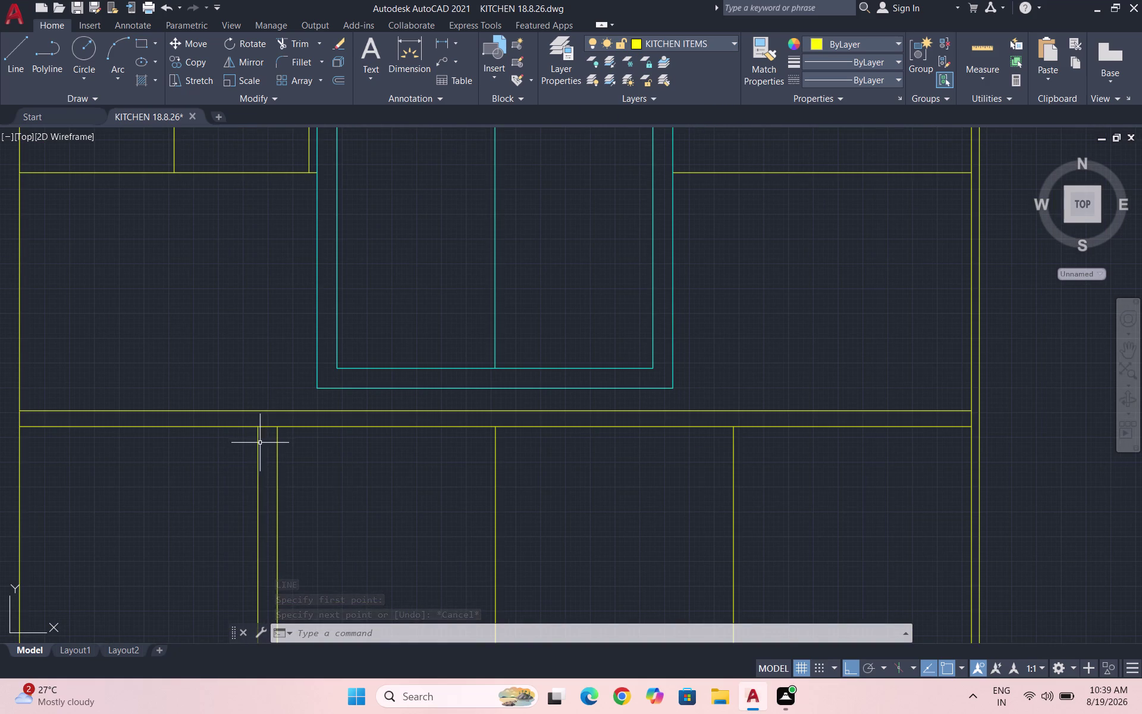
key(l)
key(Return)
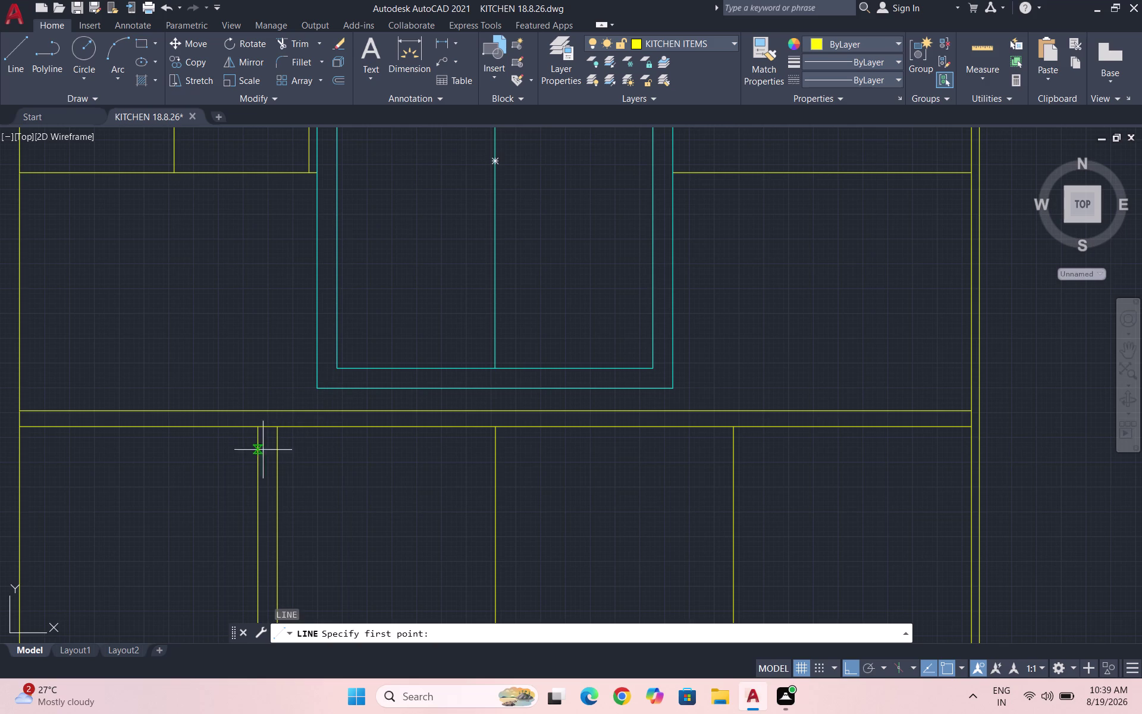
click(259, 451)
scroll(down, 3)
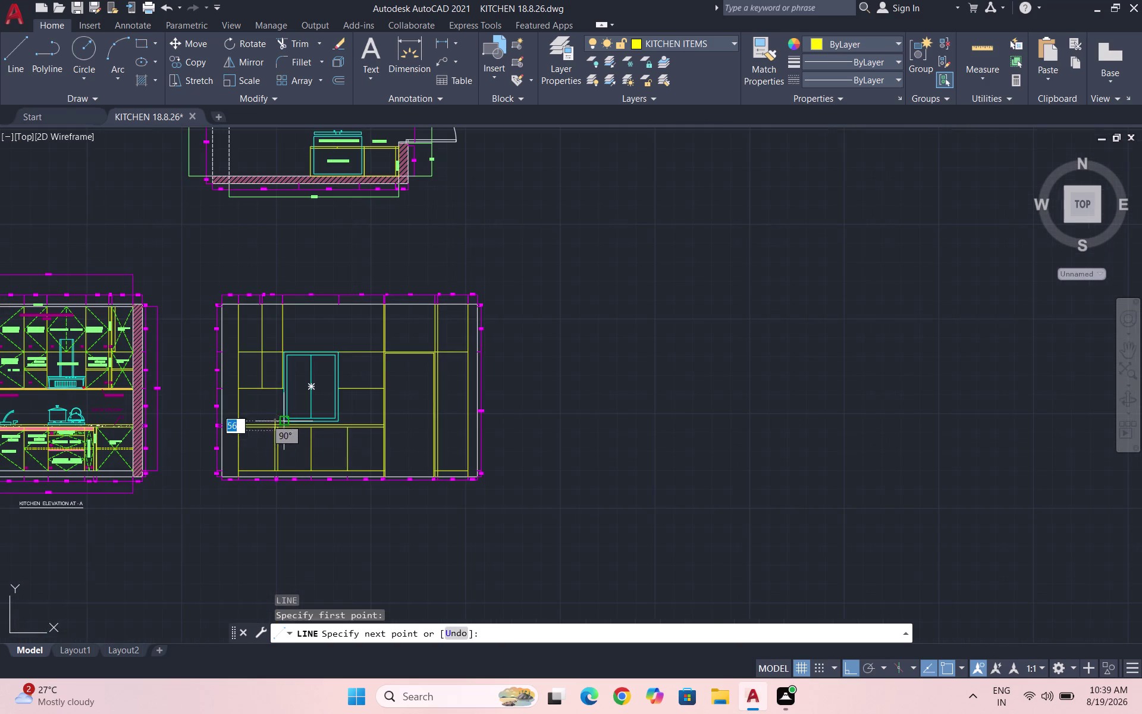
scroll(up, 3)
scroll(up, 3)
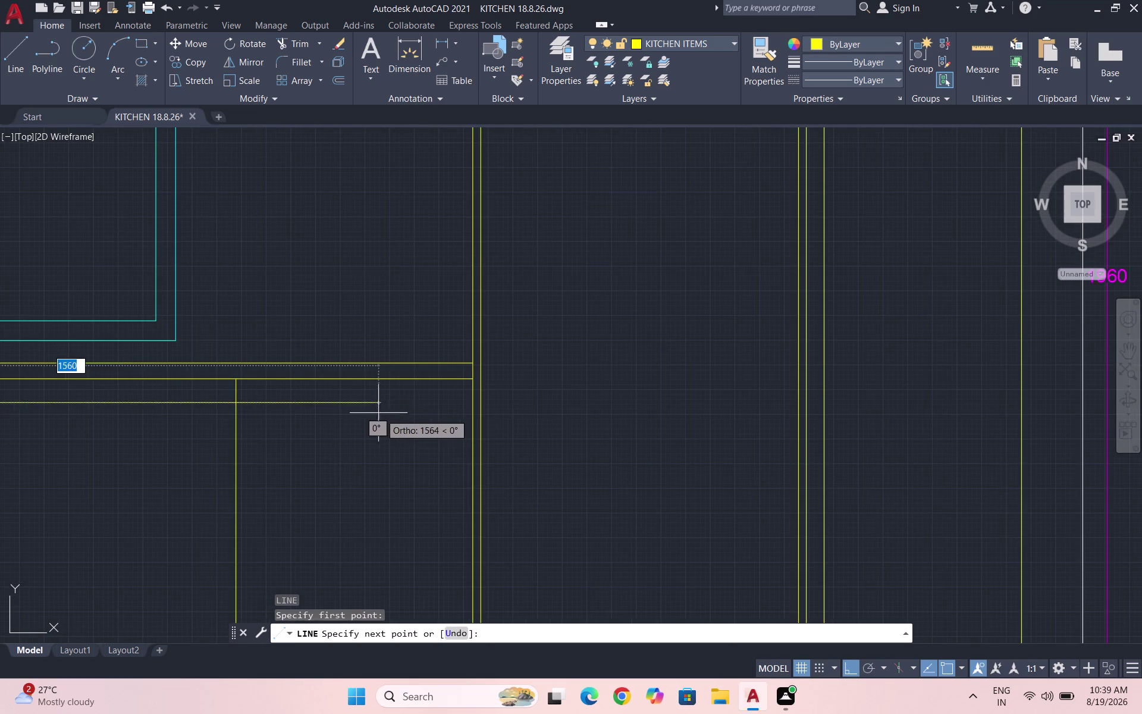
click(470, 404)
key(Escape)
scroll(down, 3)
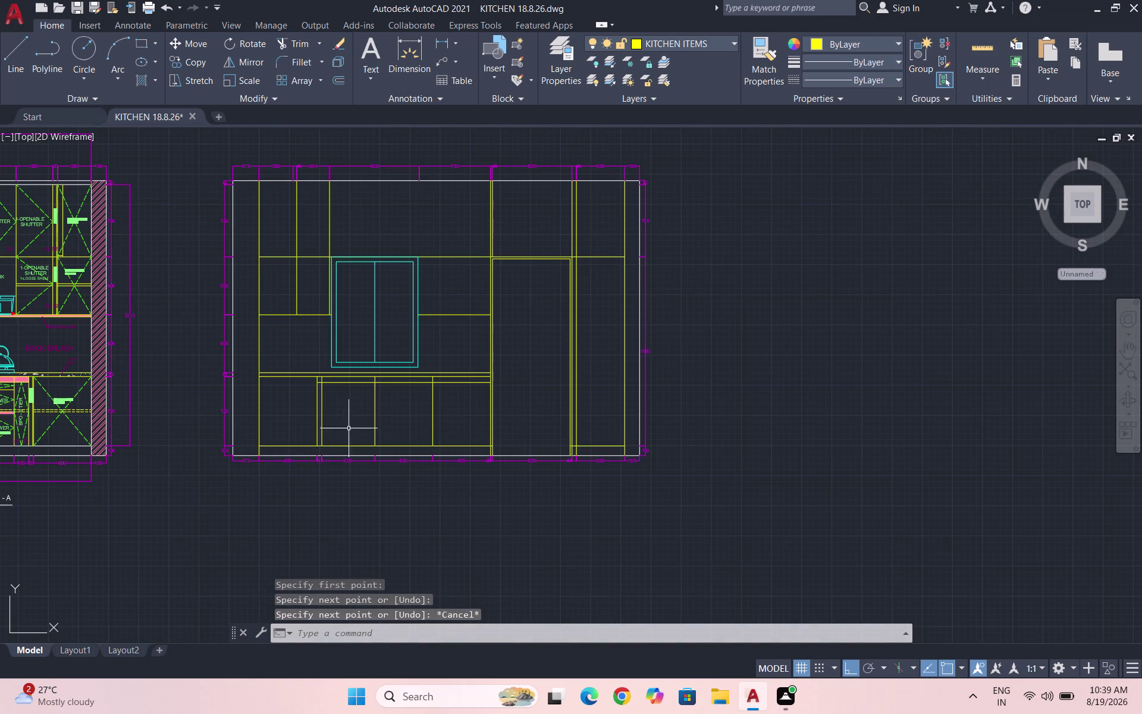
scroll(up, 3)
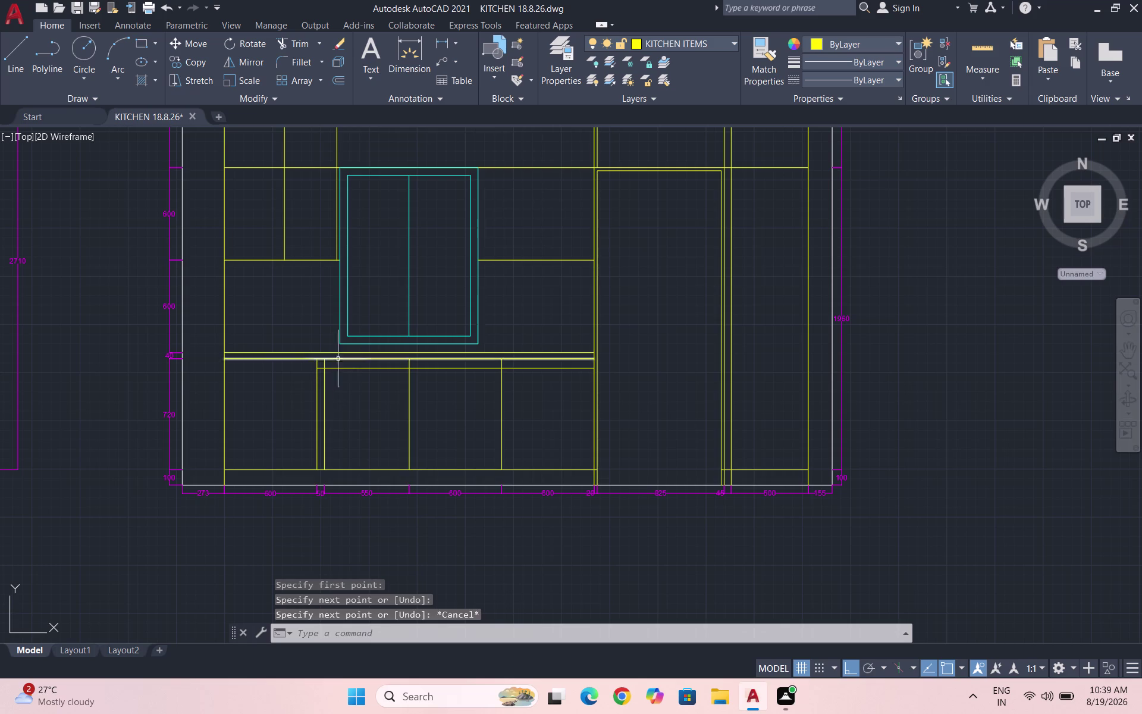
scroll(up, 3)
Fence-trim the divider overhangs so they stop below the band, then save the drawing.
text(TR)
key(Return)
key(Return)
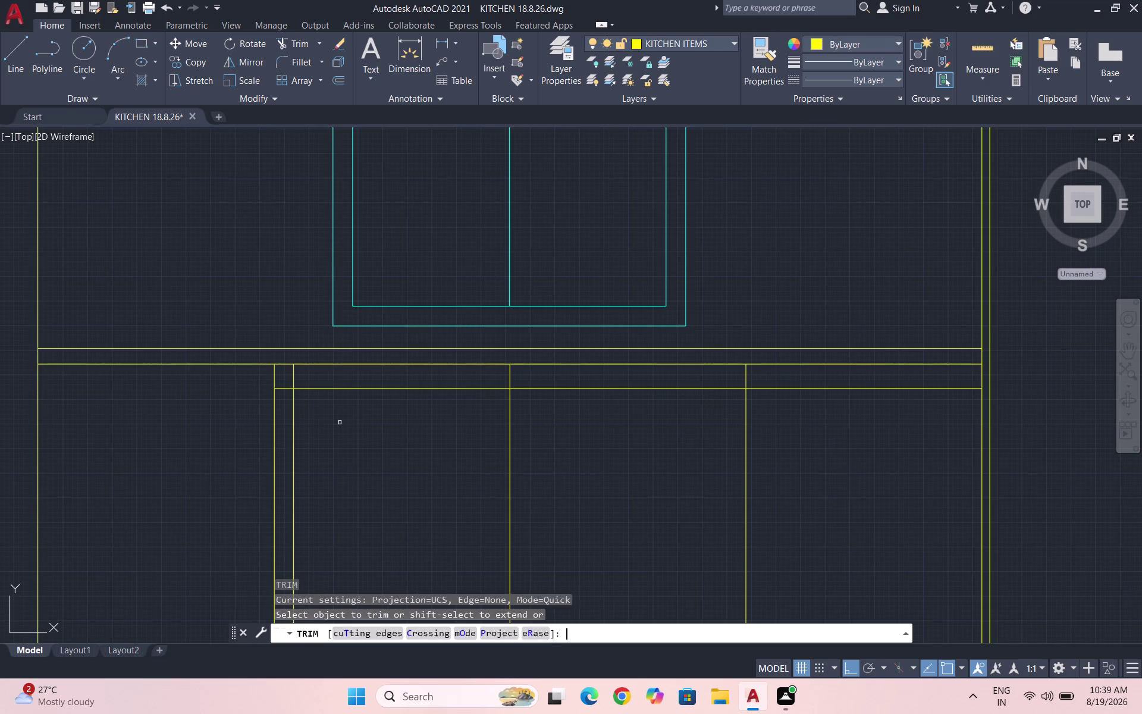
click(290, 378)
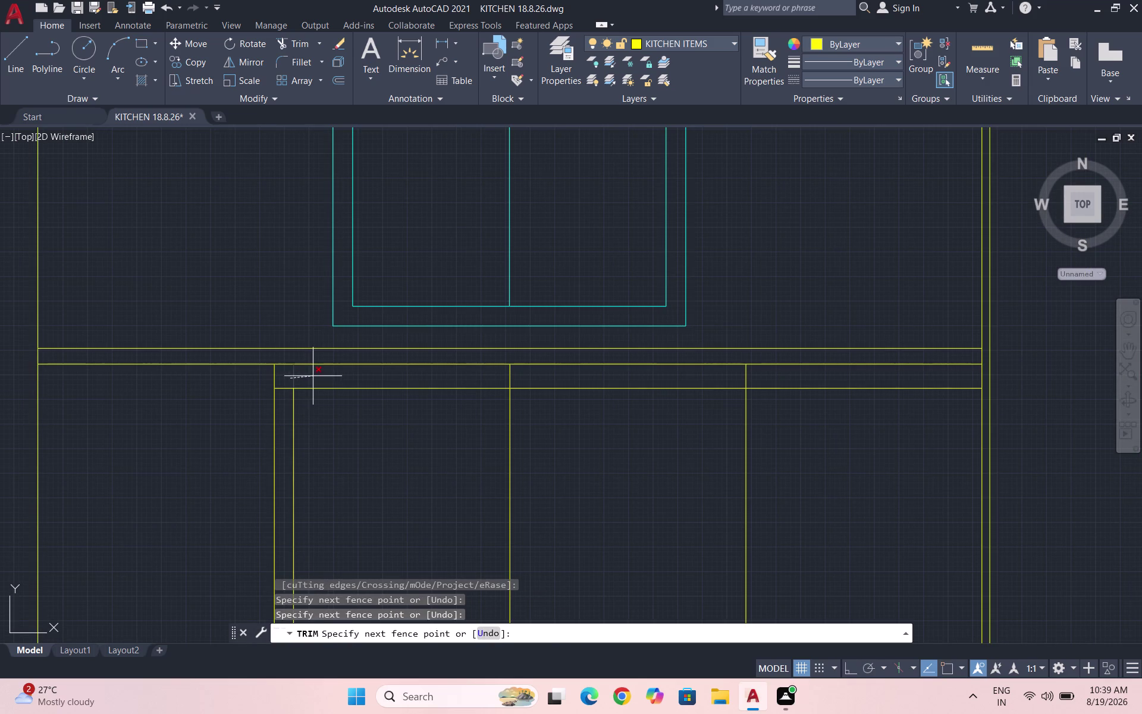
click(313, 376)
drag(513, 377, 520, 377)
drag(522, 377, 480, 380)
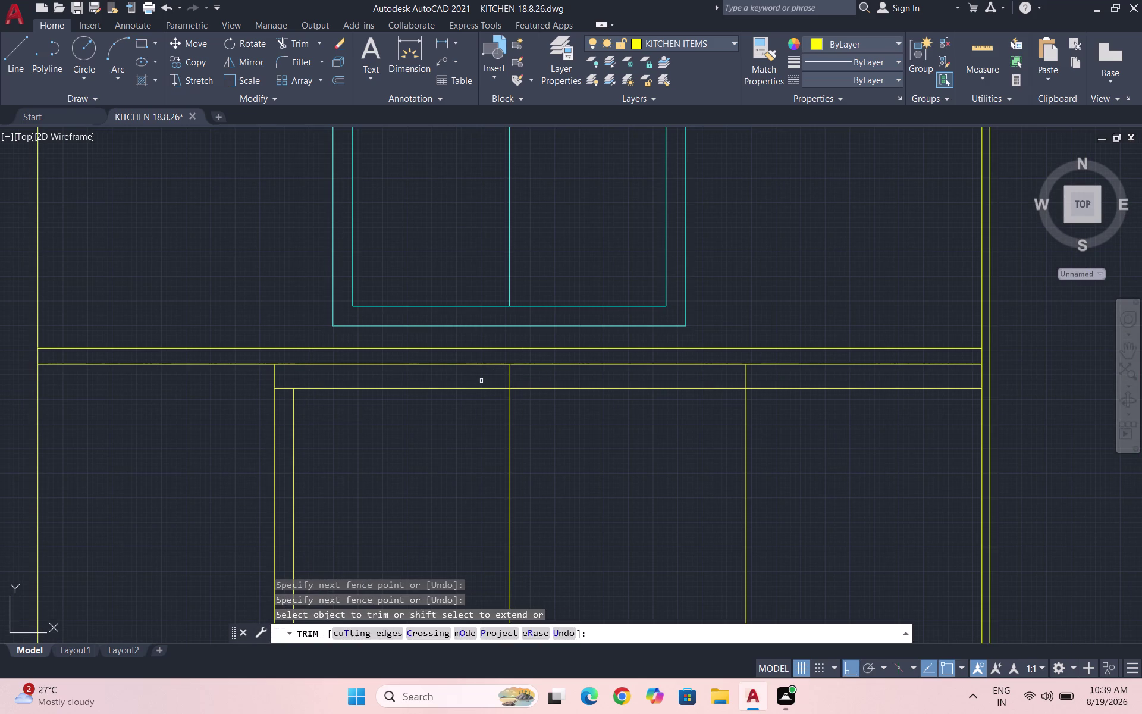
drag(481, 381, 480, 381)
drag(505, 377, 522, 376)
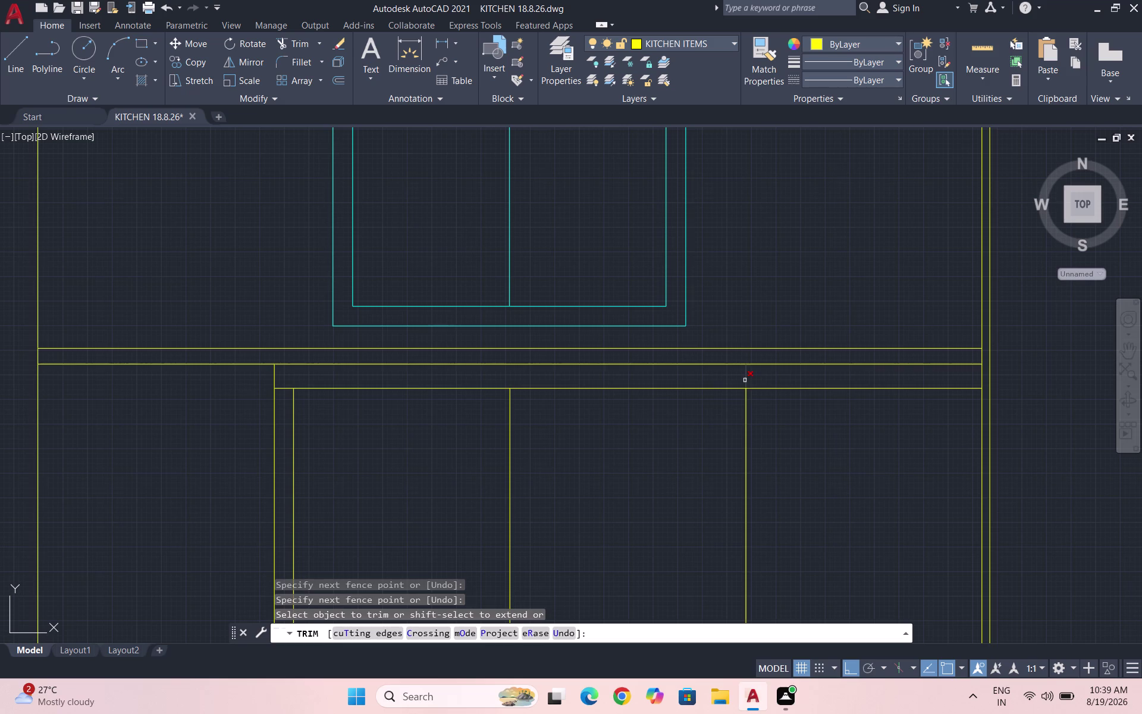
click(744, 379)
scroll(down, 3)
key(Escape)
key(Escape)
key(Escape)
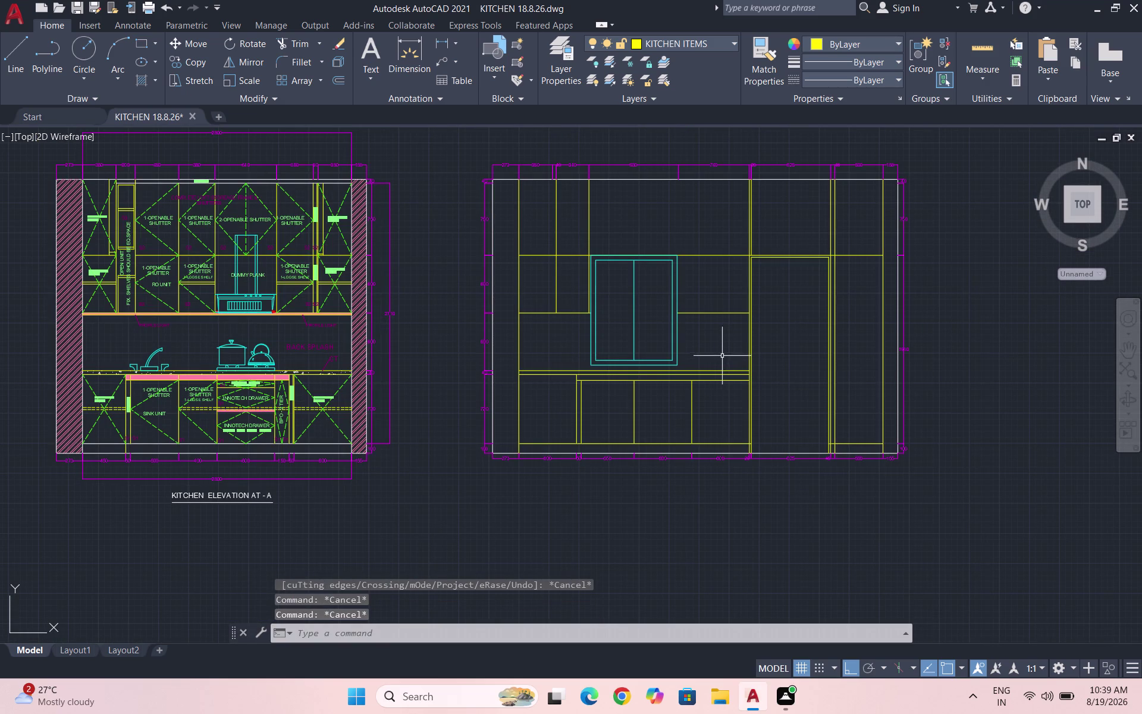
key(ctrl+s)
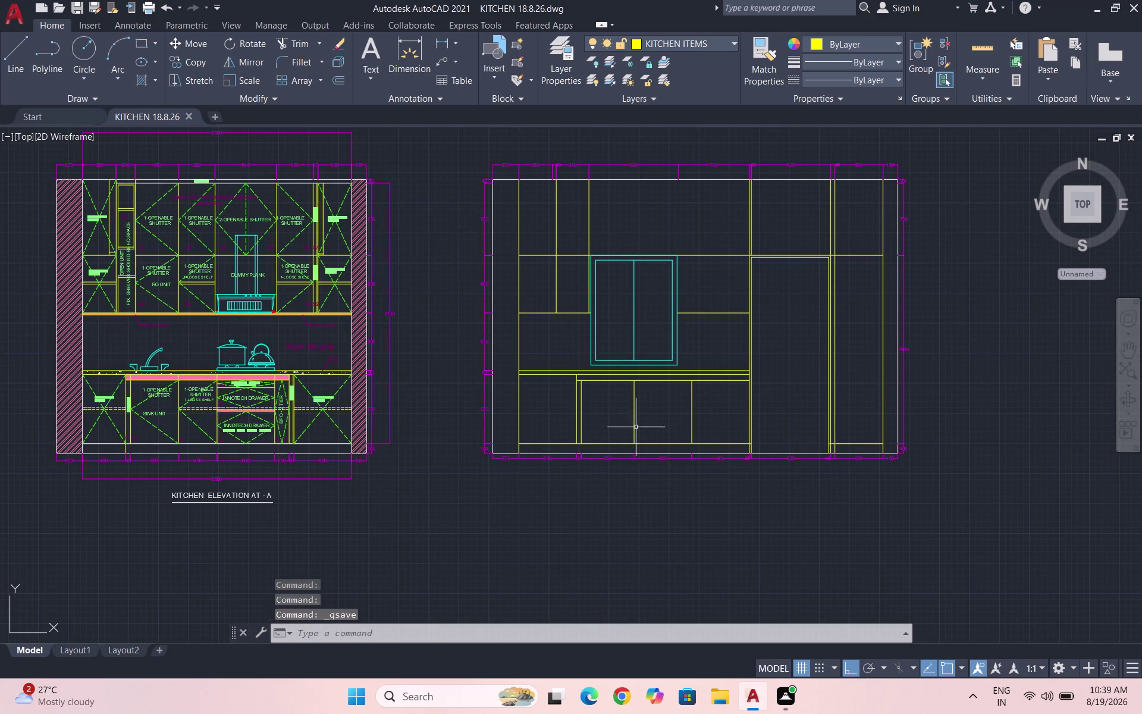
Draw a vertical line from the cabinet base up to the counter band.
scroll(up, 3)
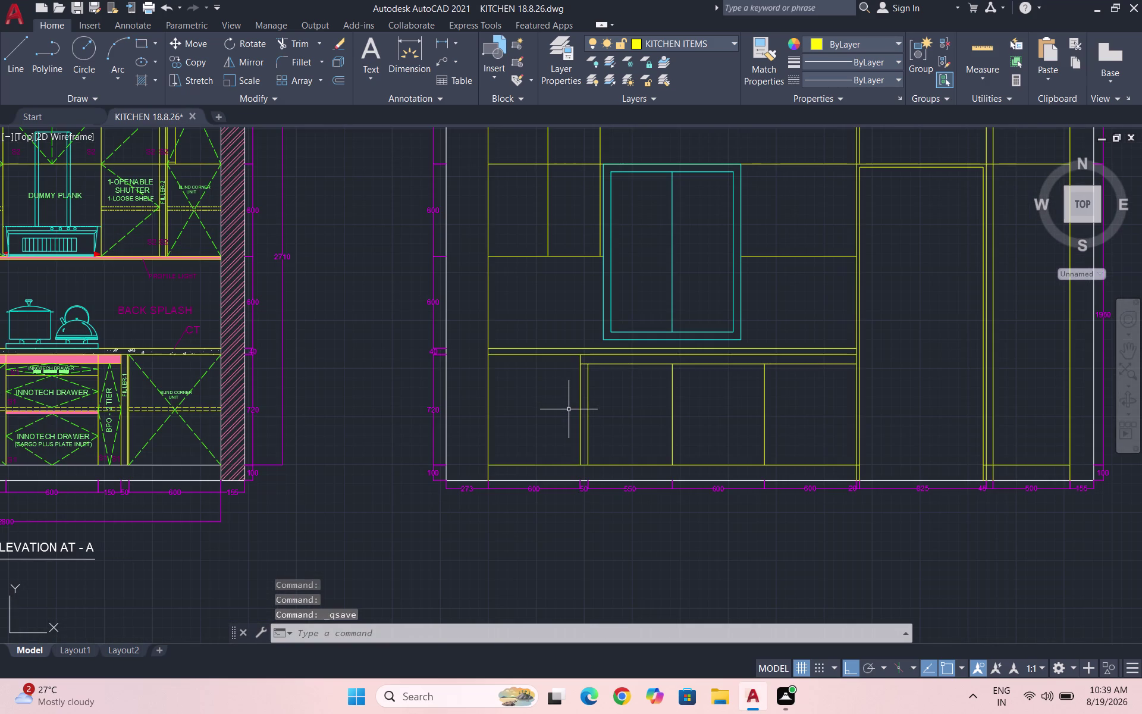
key(semicolon)
key(BackSpace)
key(BackSpace)
key(BackSpace)
key(BackSpace)
key(l)
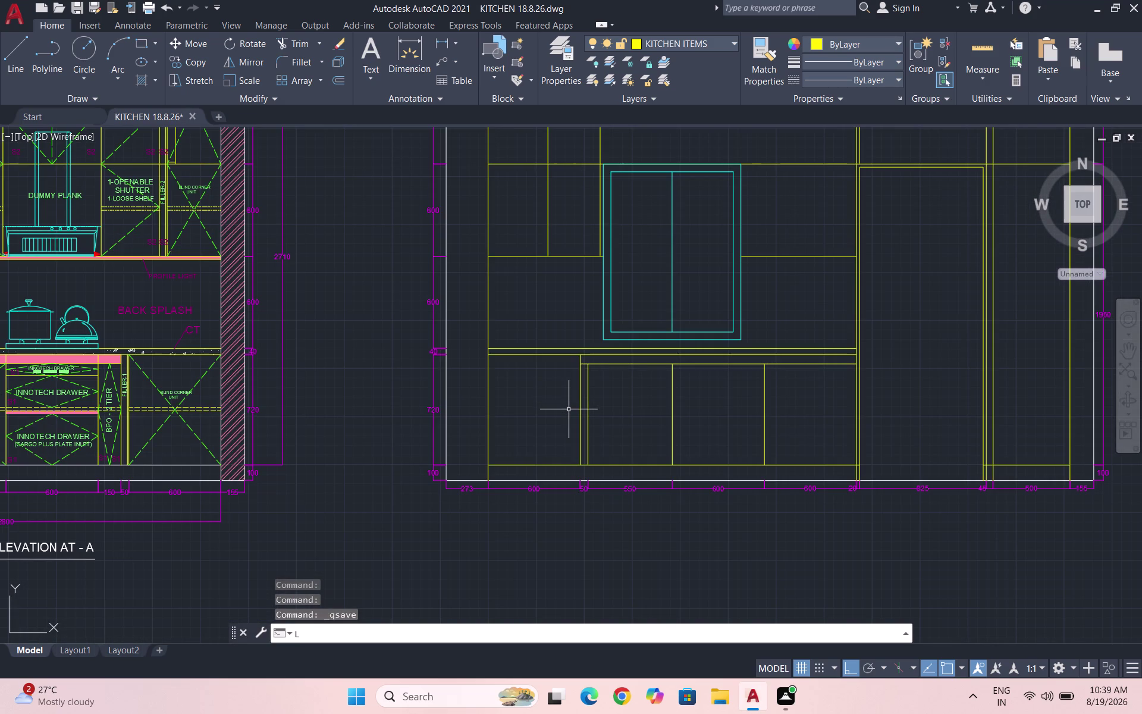
key(Return)
scroll(up, 3)
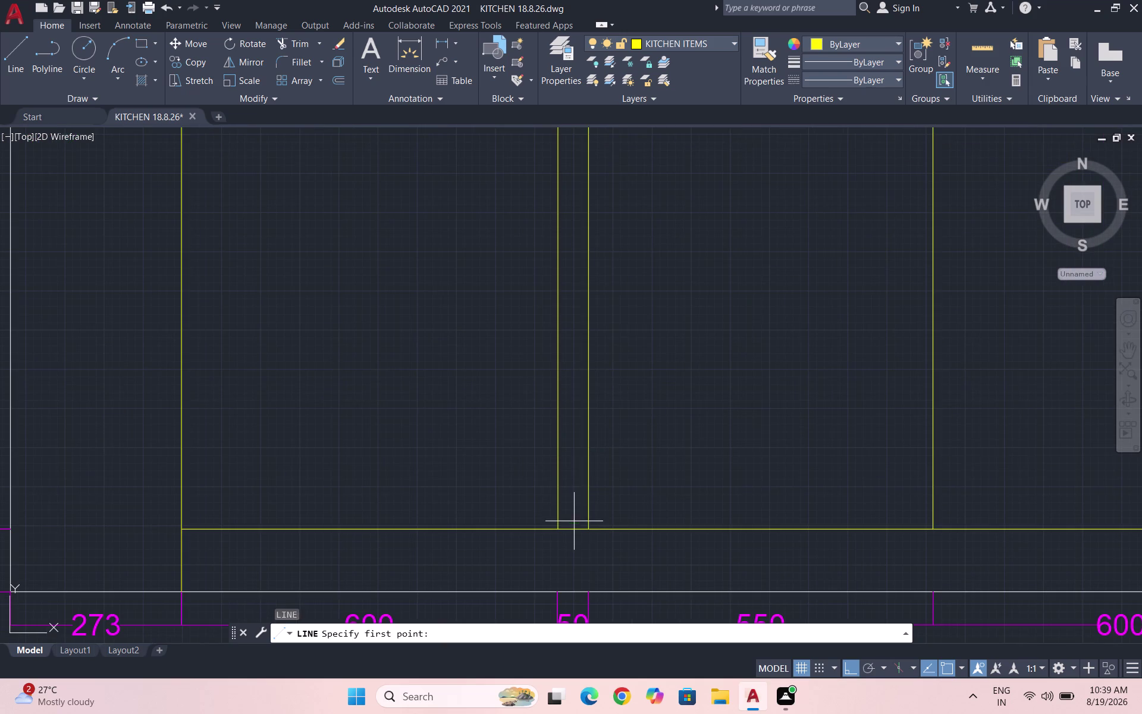
scroll(up, 3)
click(551, 537)
scroll(down, 3)
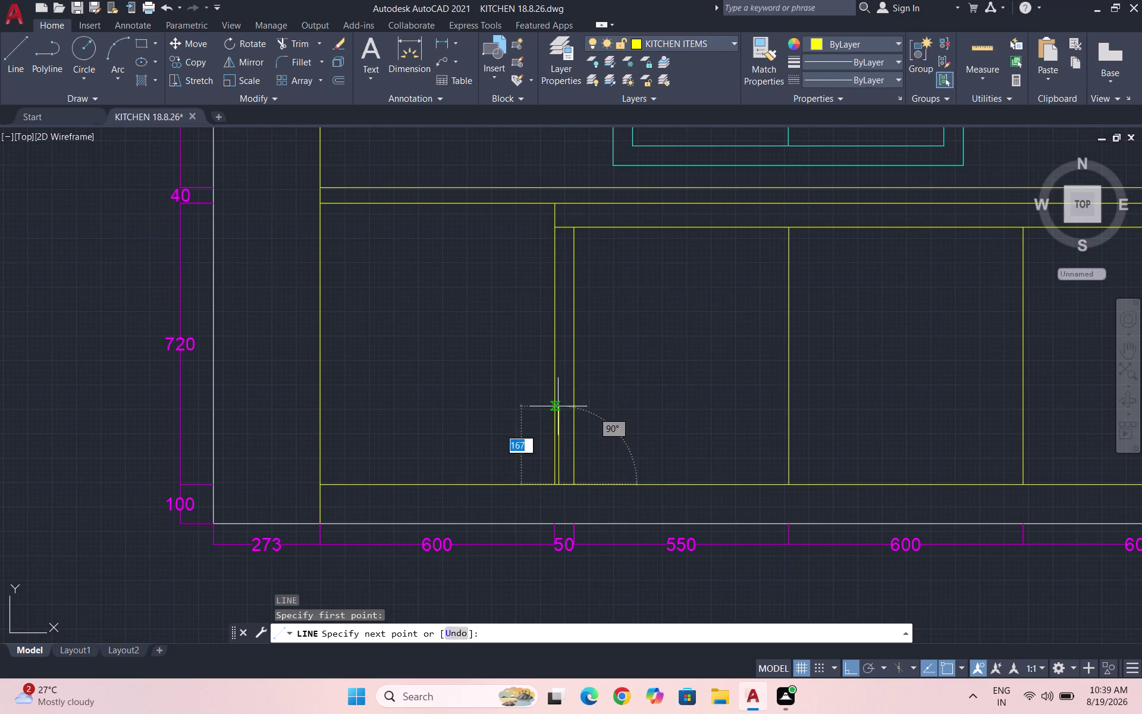
scroll(up, 3)
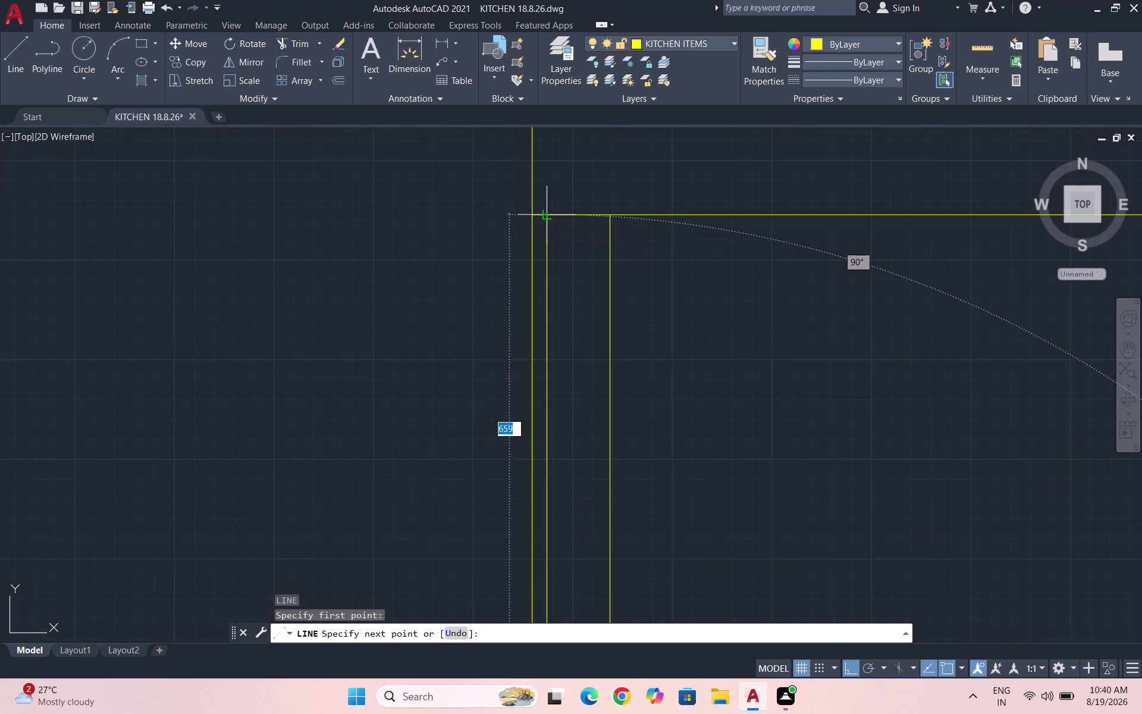
click(549, 217)
key(Escape)
scroll(down, 3)
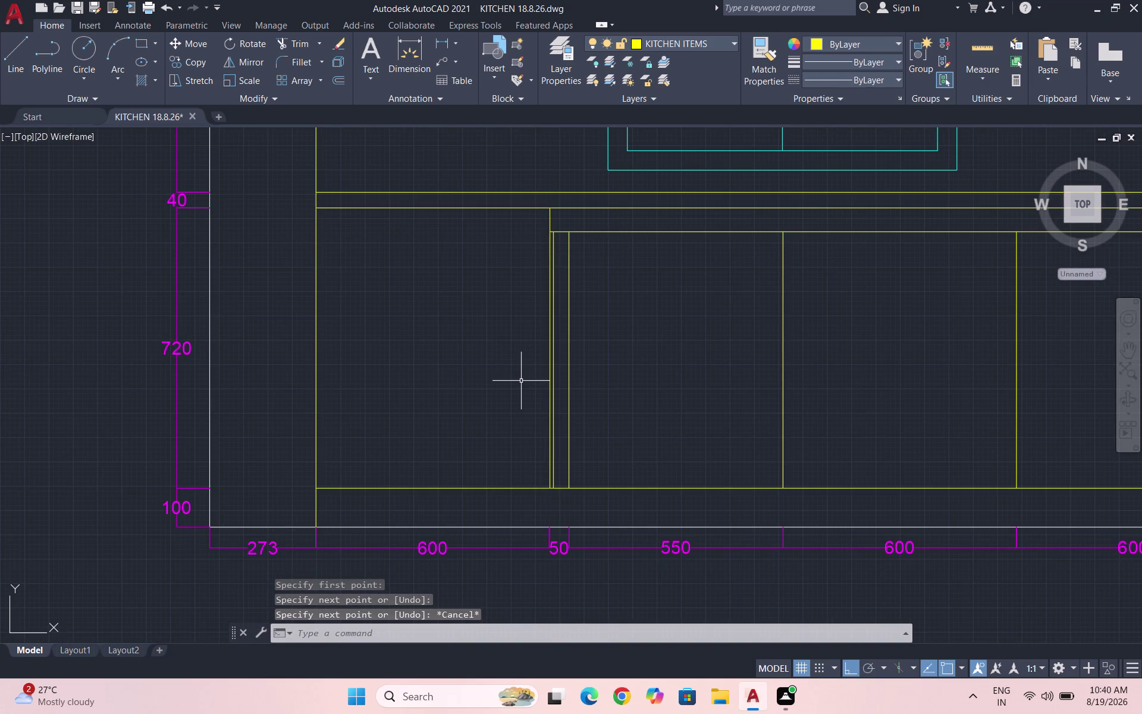
scroll(down, 3)
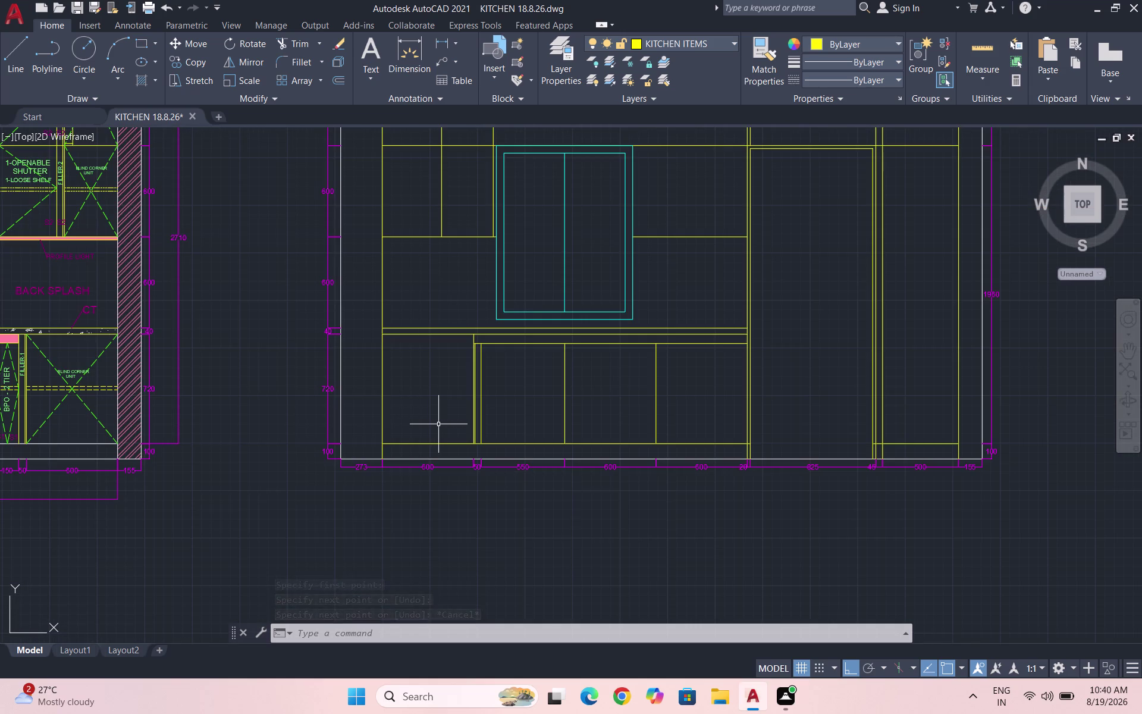
Start a line from a point on elevation B, then cancel it.
key(l)
key(Return)
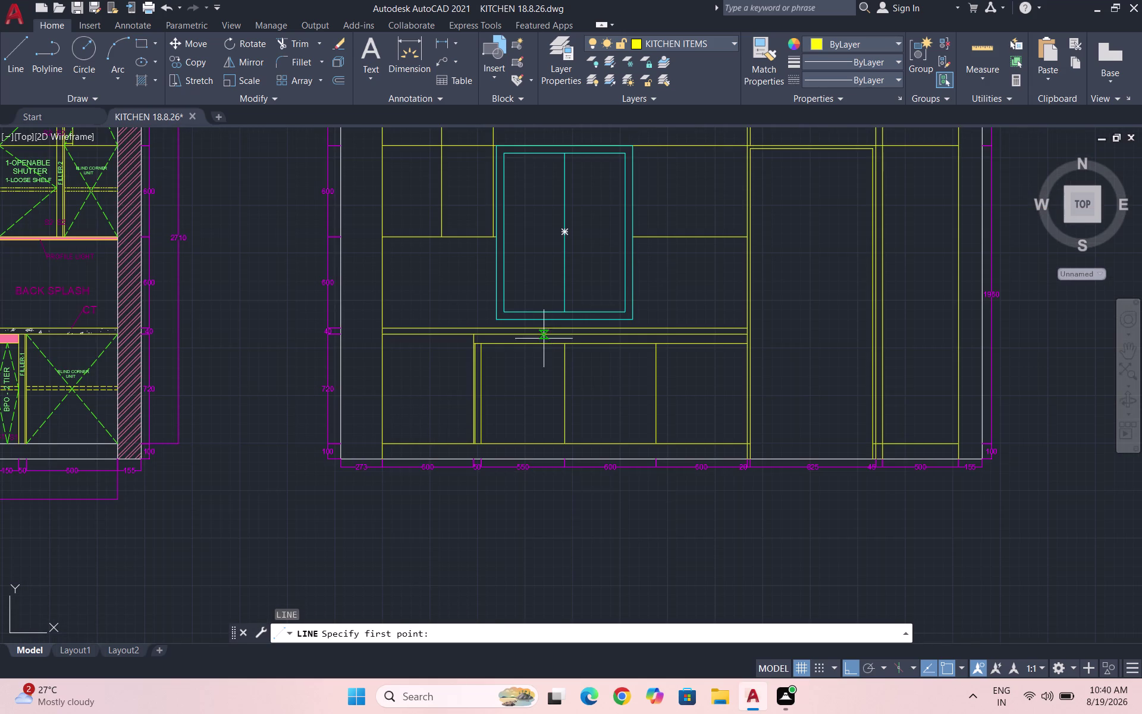
key(Escape)
key(Escape)
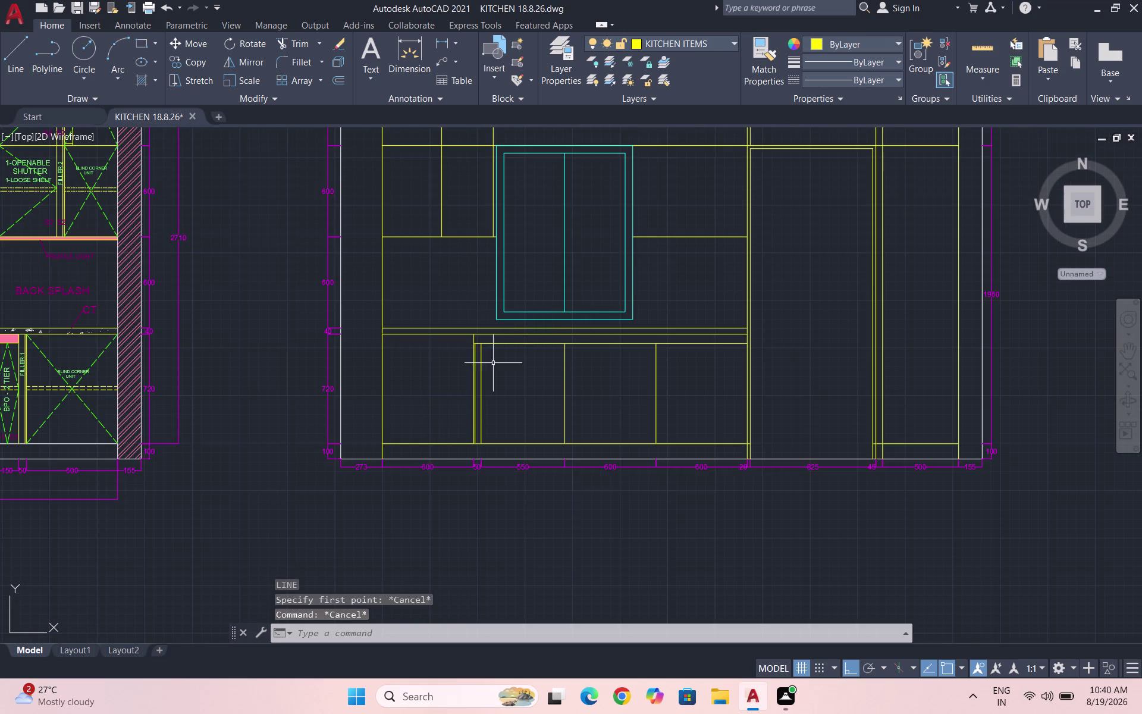
scroll(down, 3)
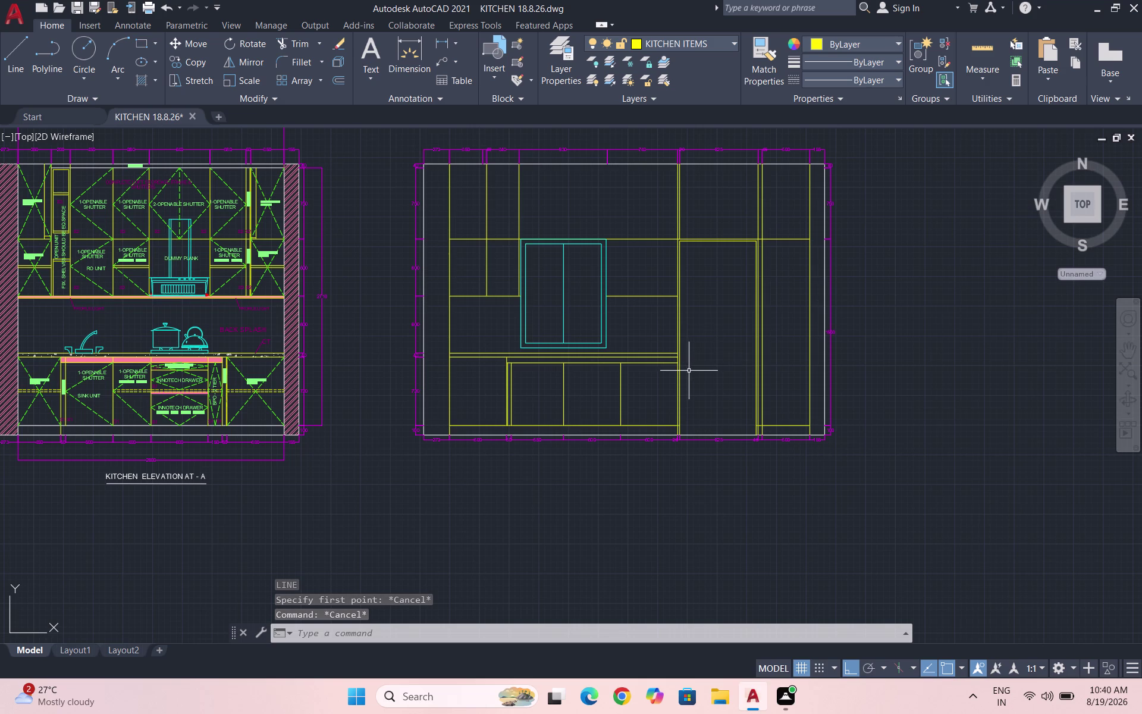
key(space)
scroll(up, 3)
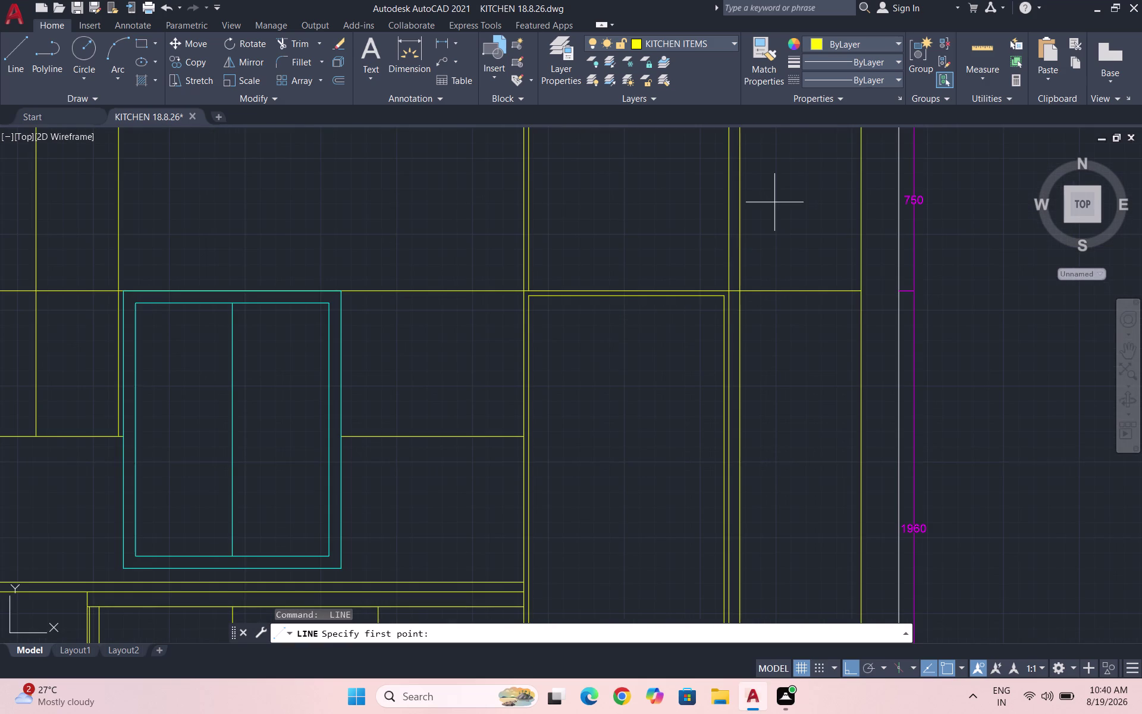
click(760, 290)
scroll(down, 3)
scroll(up, 3)
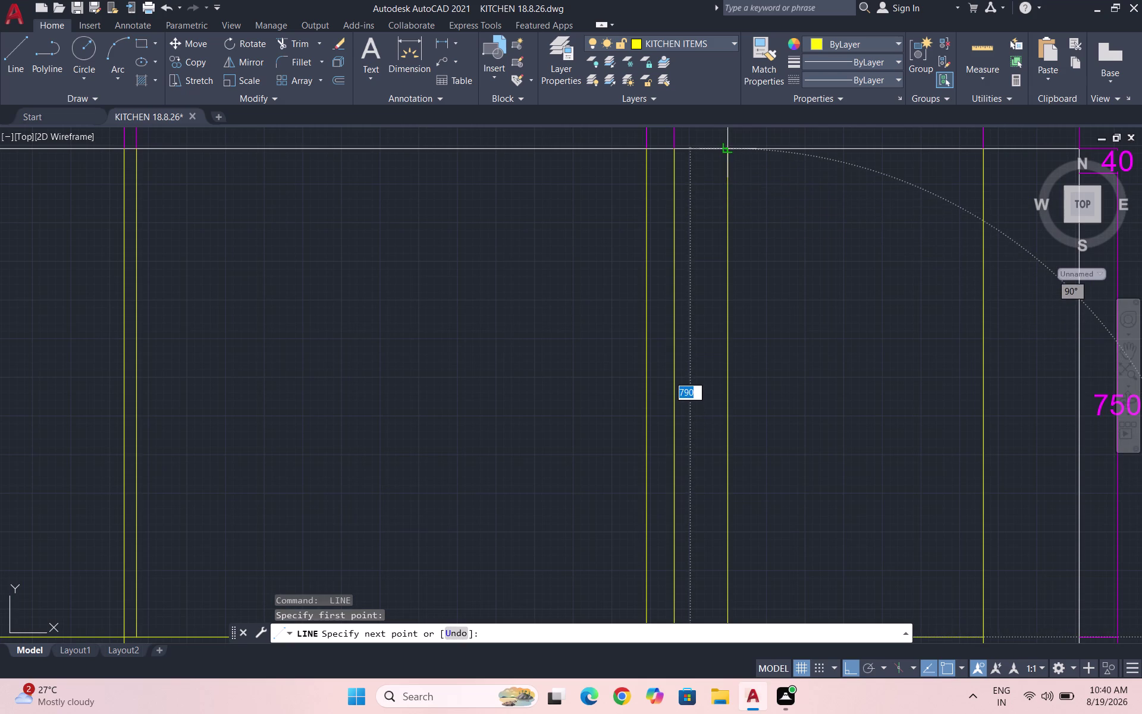
click(726, 147)
key(Escape)
Pick new line points along the top edge of elevation B.
key(space)
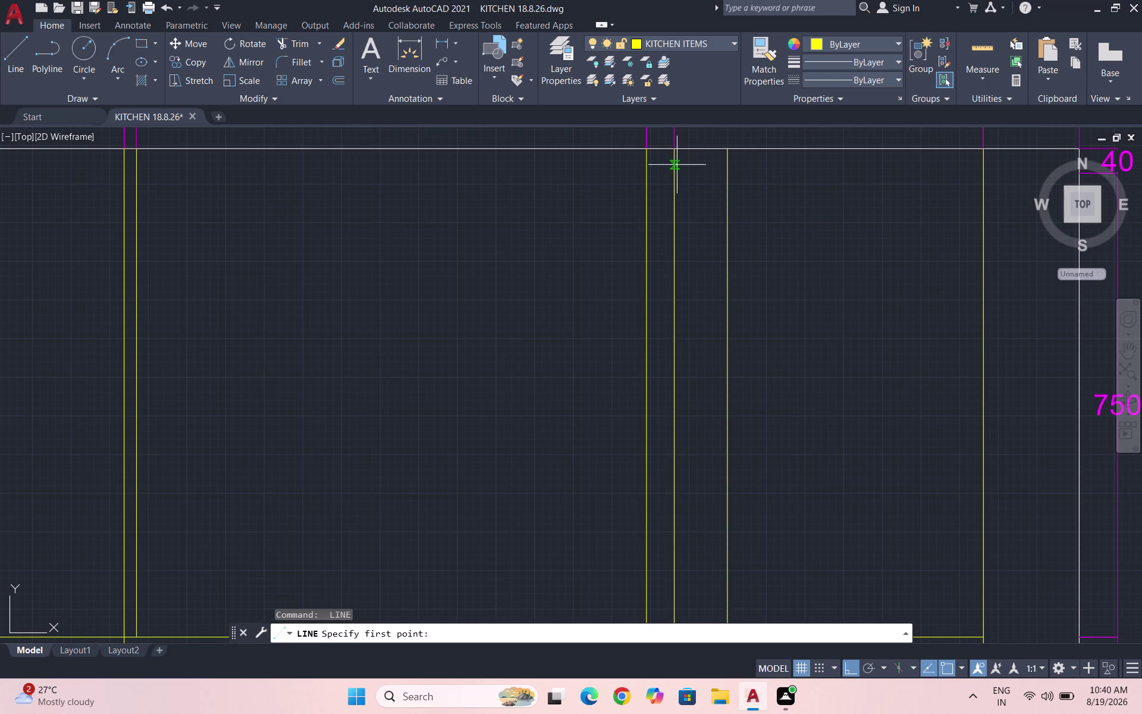
click(677, 165)
click(726, 167)
key(space)
scroll(down, 3)
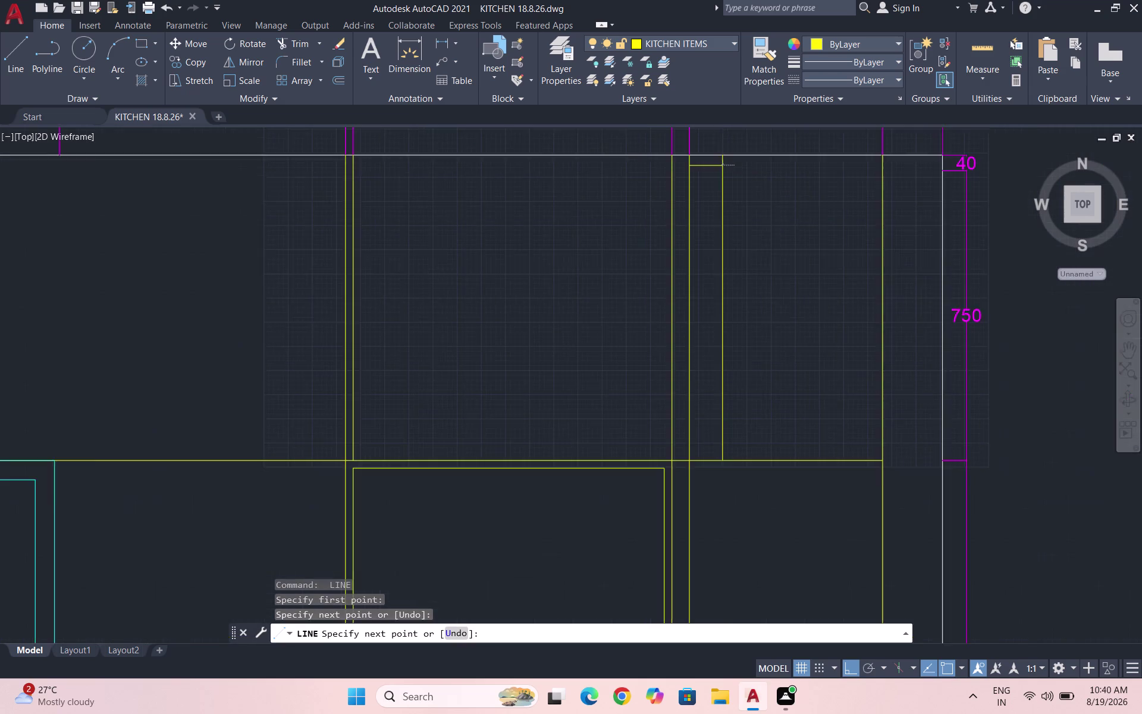
scroll(down, 3)
scroll(up, 3)
Draw a short horizontal line just below the top edge.
key(space)
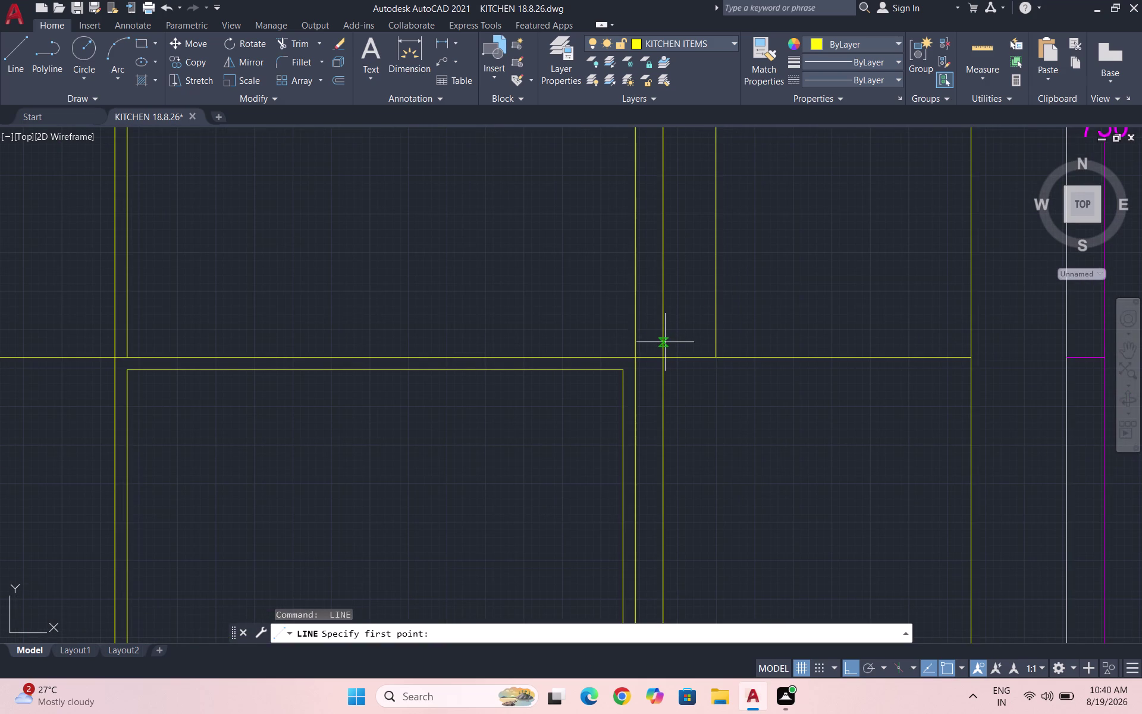
click(665, 346)
click(718, 340)
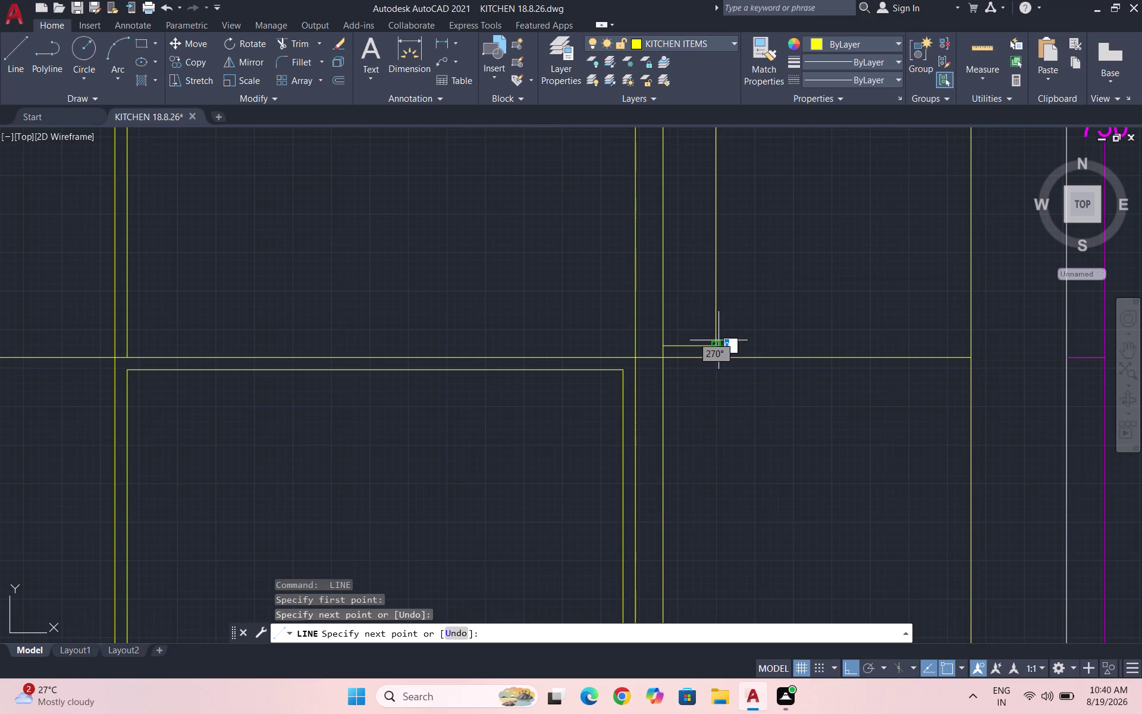
key(Escape)
scroll(down, 3)
scroll(up, 3)
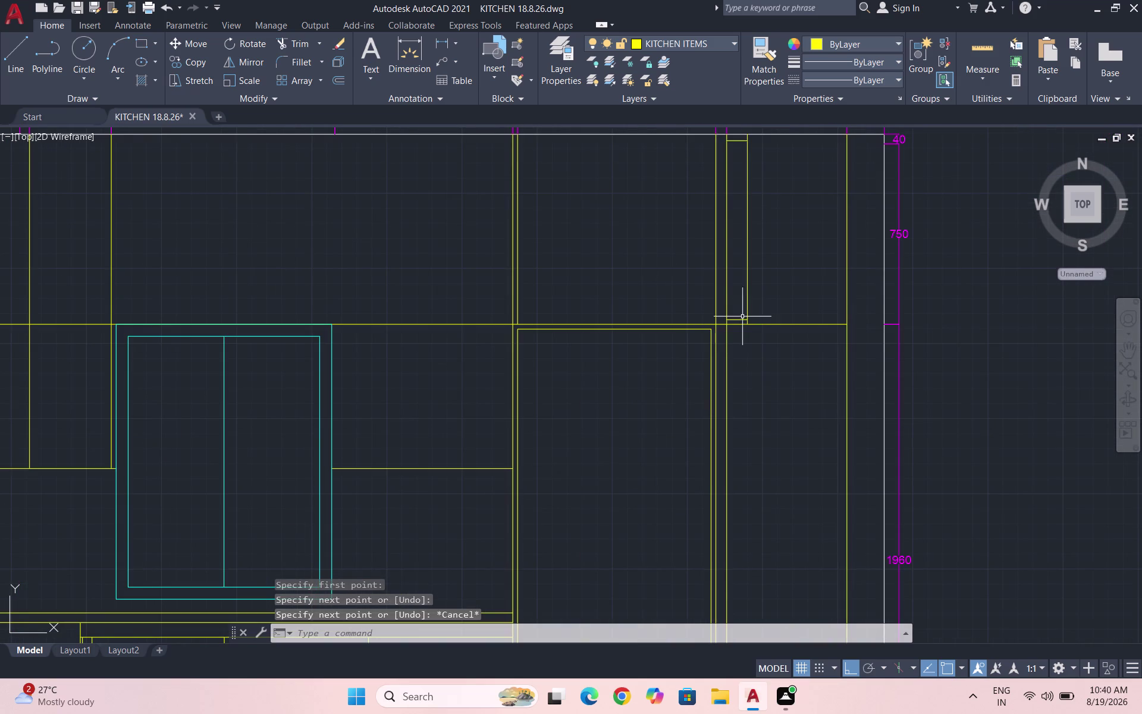
scroll(down, 3)
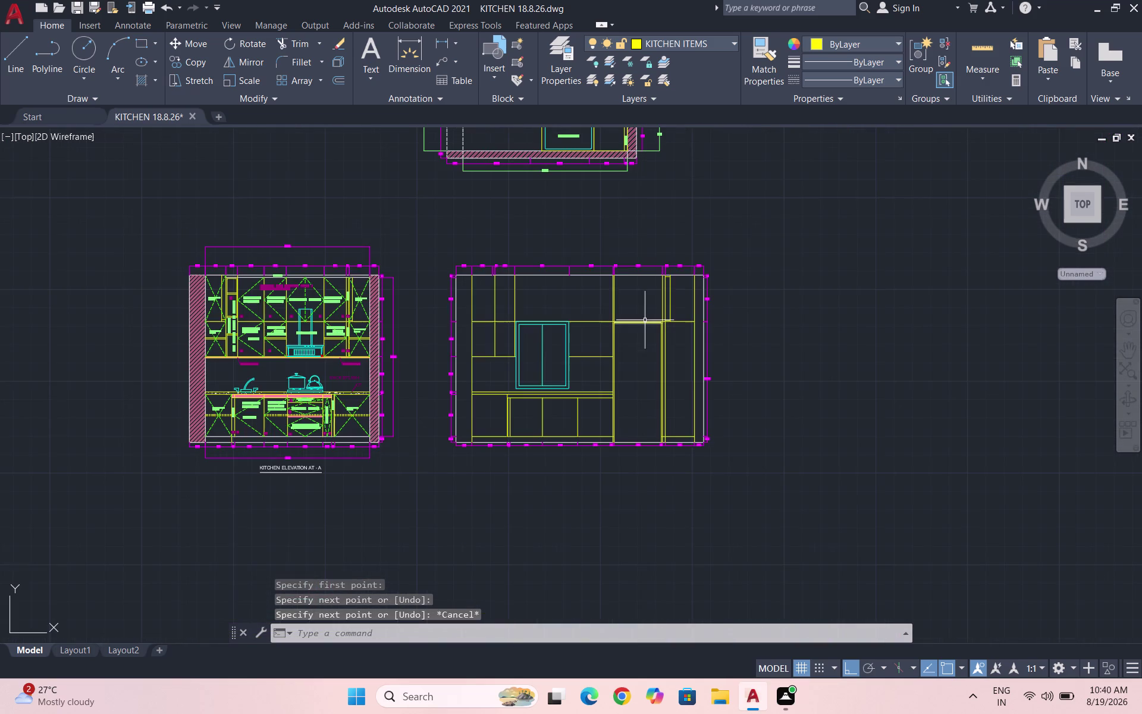
scroll(up, 3)
scroll(up, 3)
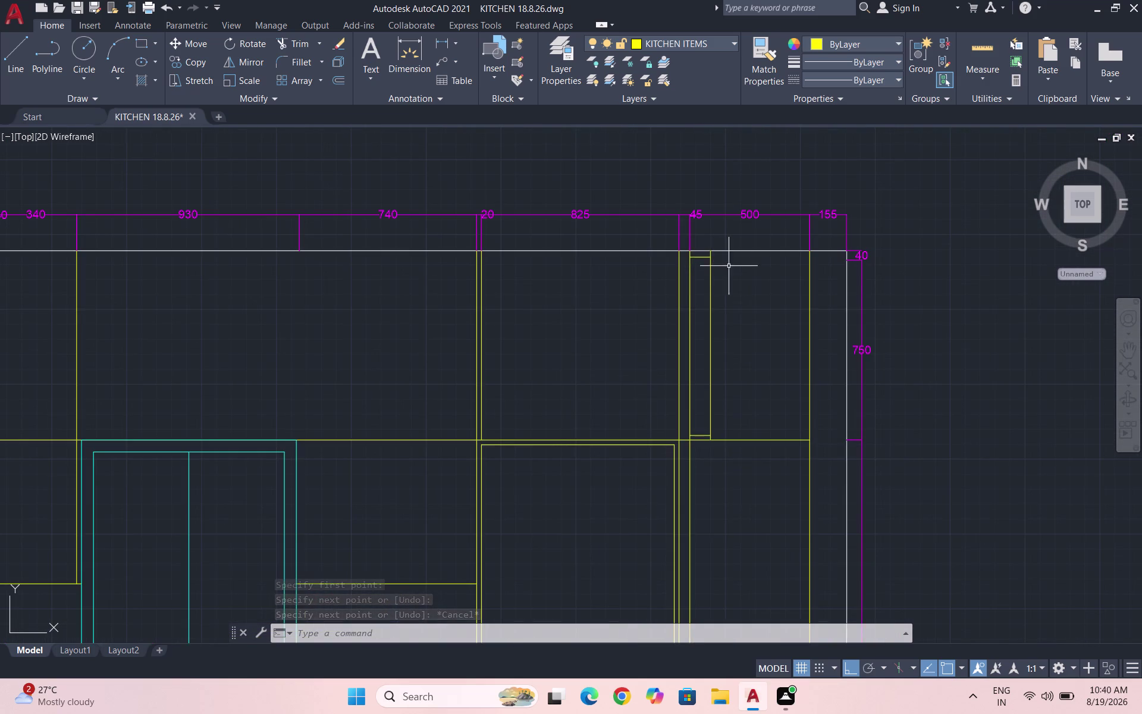
scroll(up, 3)
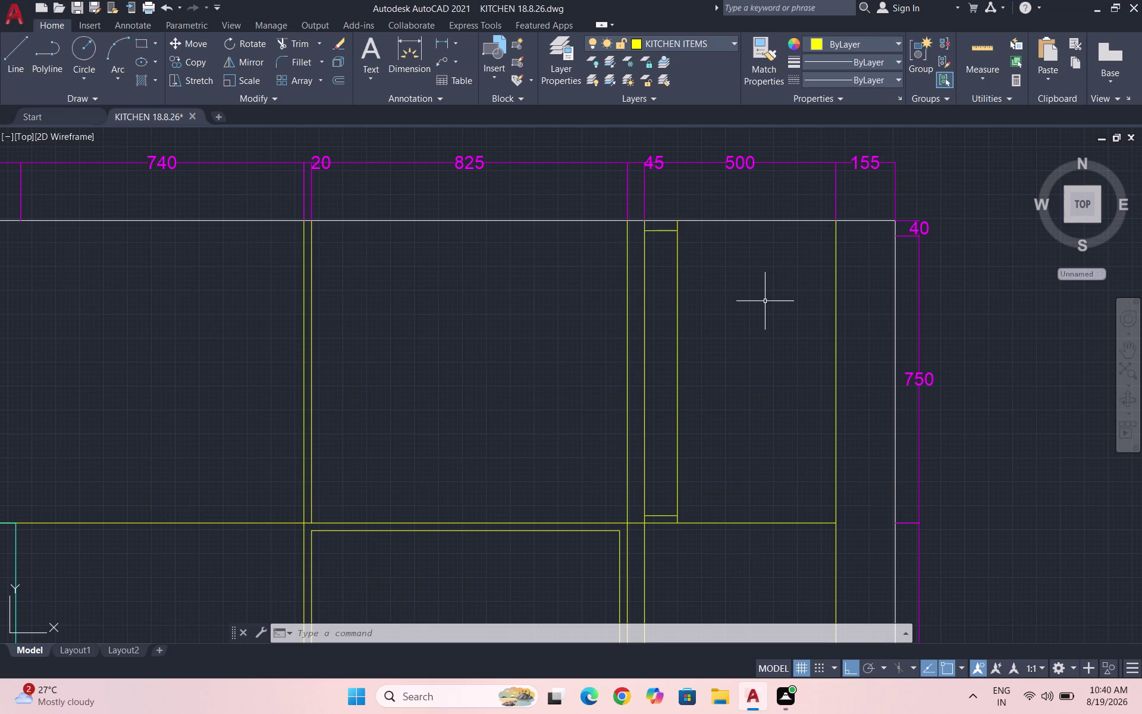
Draw a line from the top edge leftward across the elevation.
key(l)
key(Return)
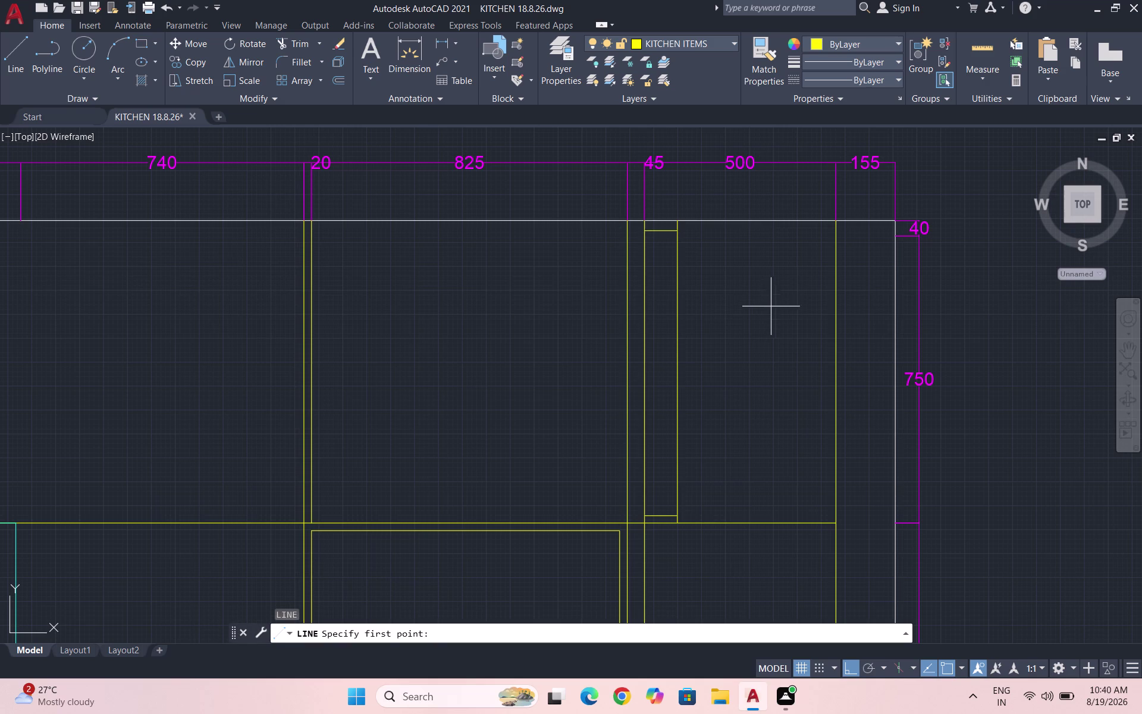
scroll(down, 3)
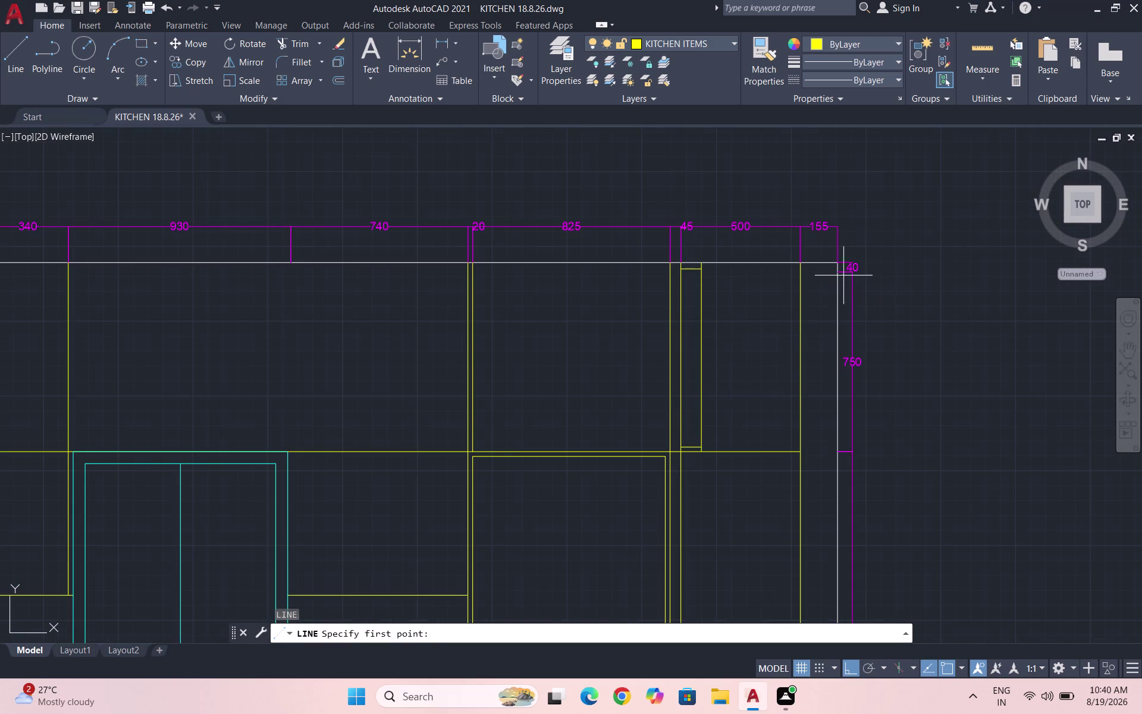
click(836, 272)
scroll(down, 3)
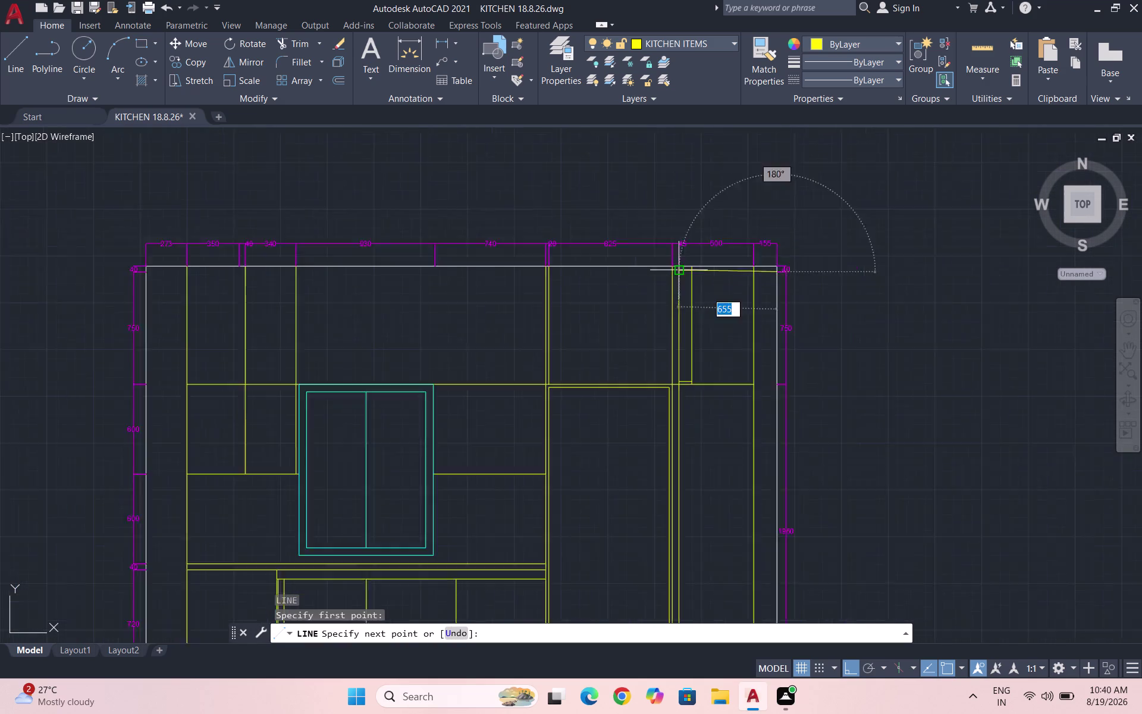
scroll(down, 3)
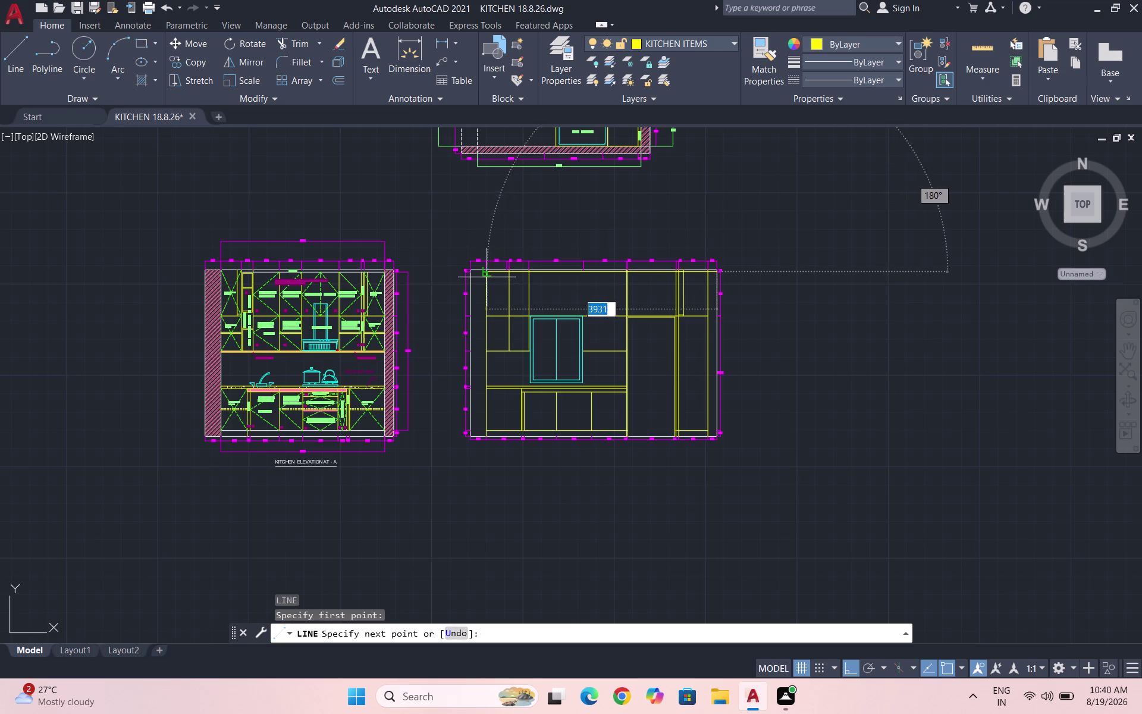
scroll(up, 3)
scroll(up, 3)
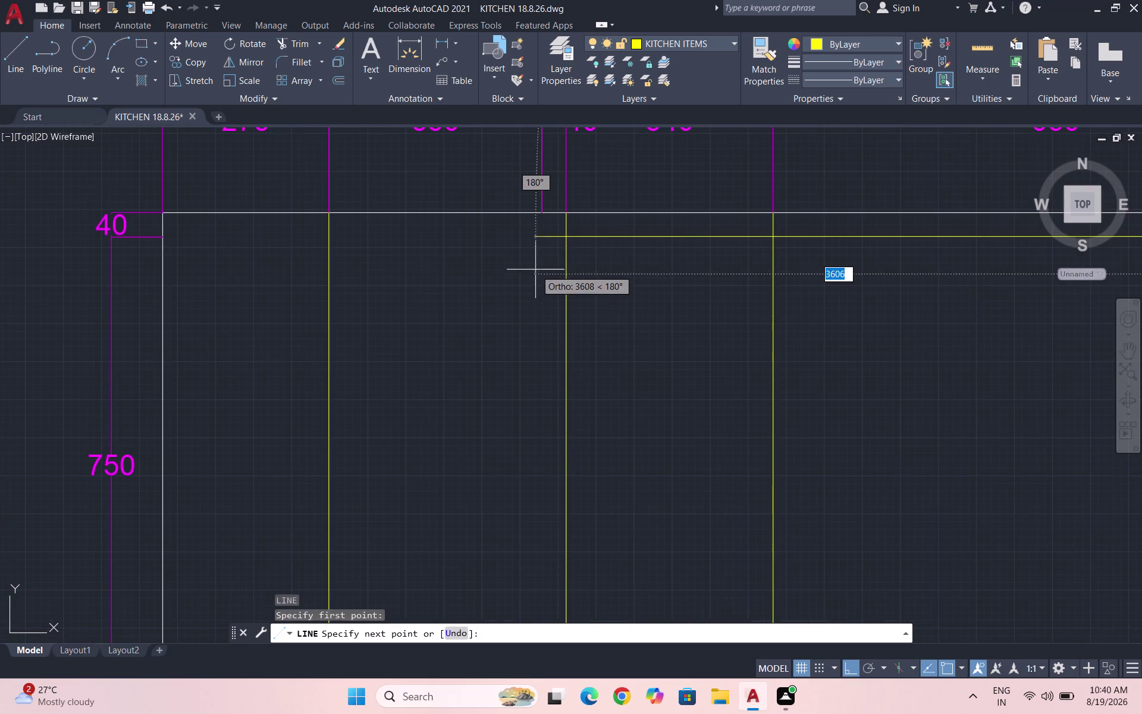
click(541, 235)
key(Escape)
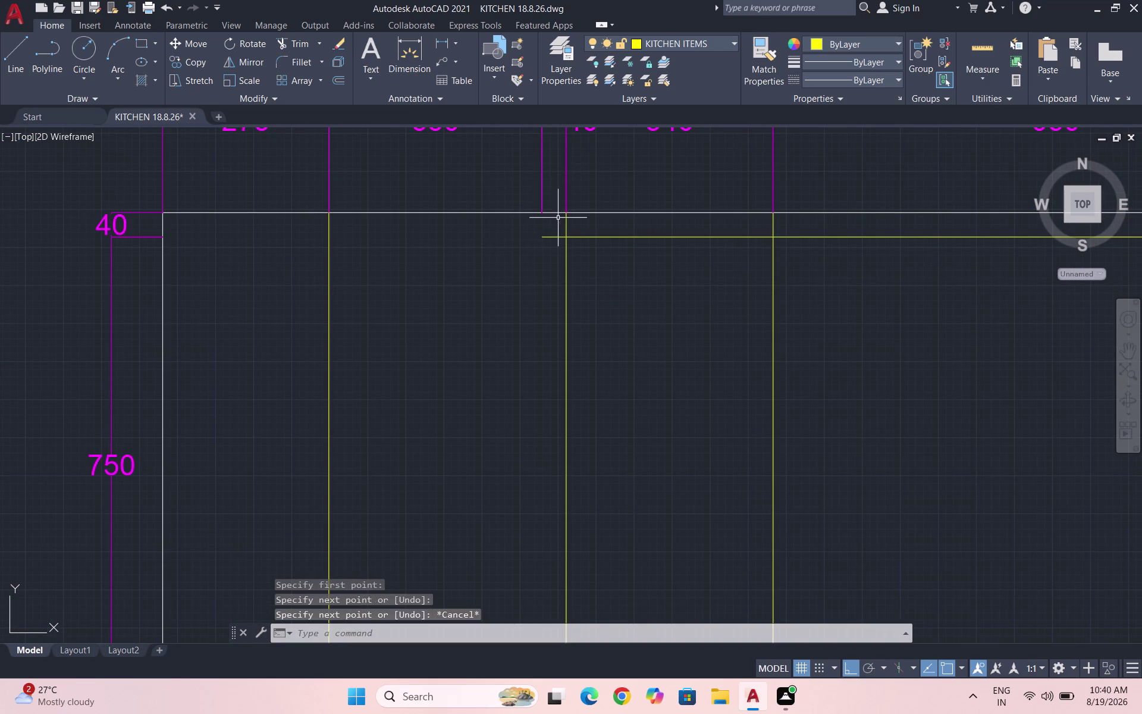
Draw a vertical line rising above the cyan window frame.
key(space)
click(545, 211)
scroll(down, 3)
scroll(up, 3)
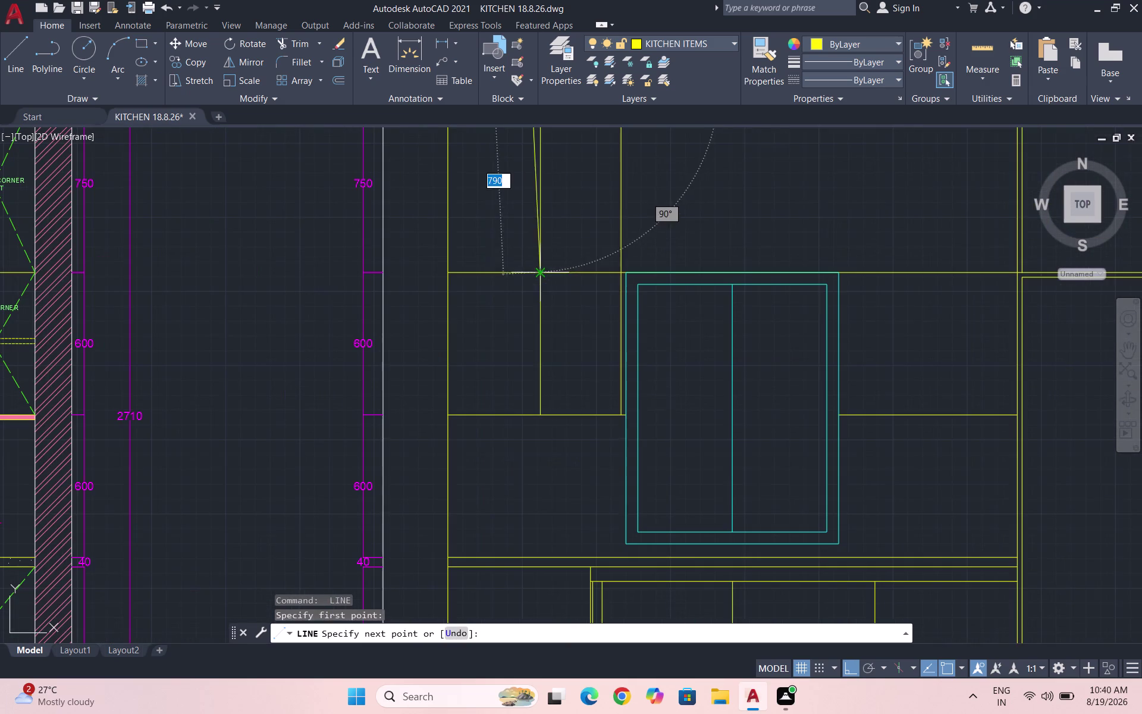
click(532, 414)
key(space)
scroll(down, 3)
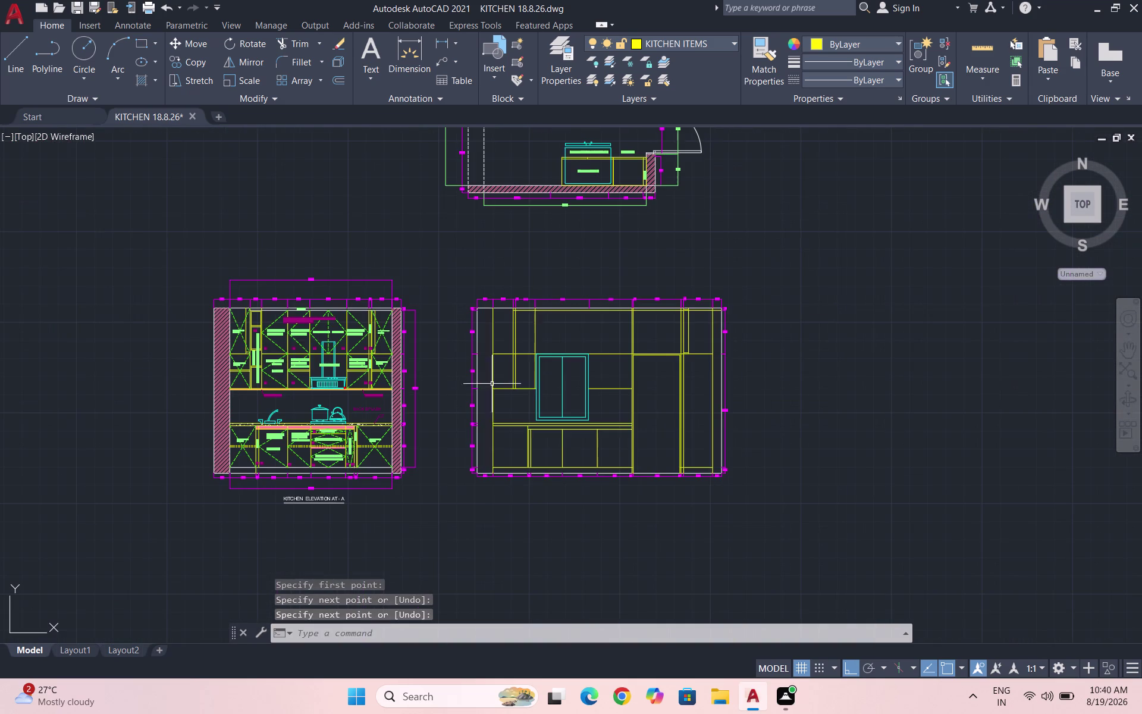
scroll(up, 3)
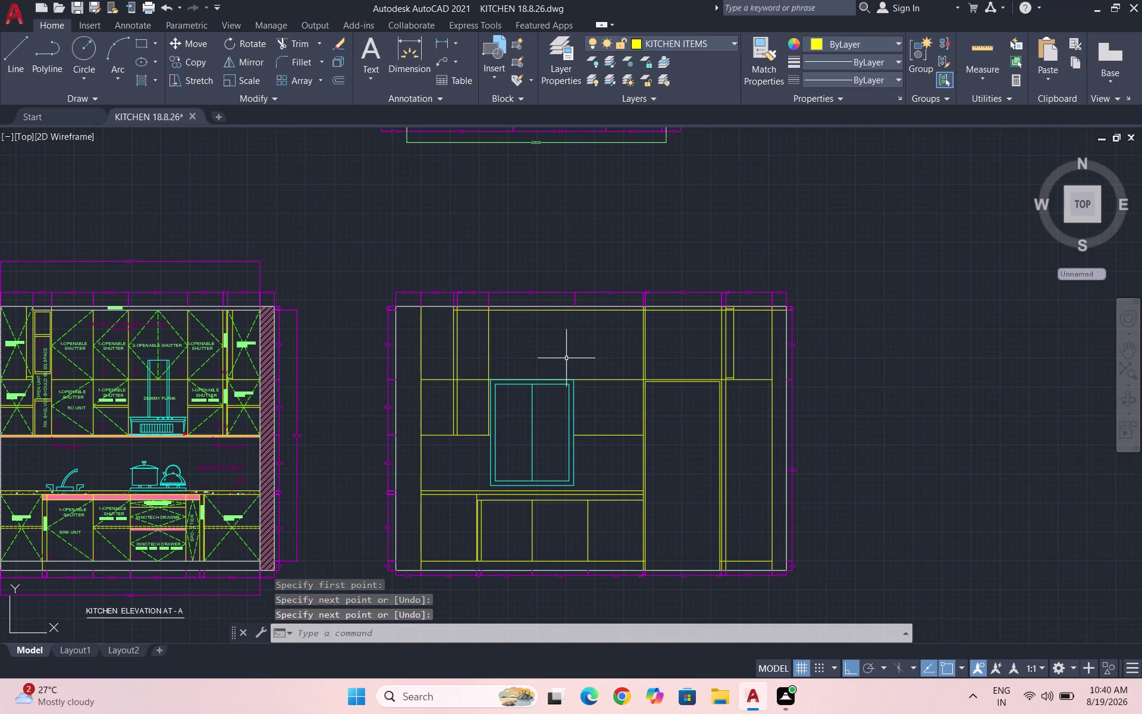
Trim three overhanging top segments, including the one atop the narrow column.
text(TR)
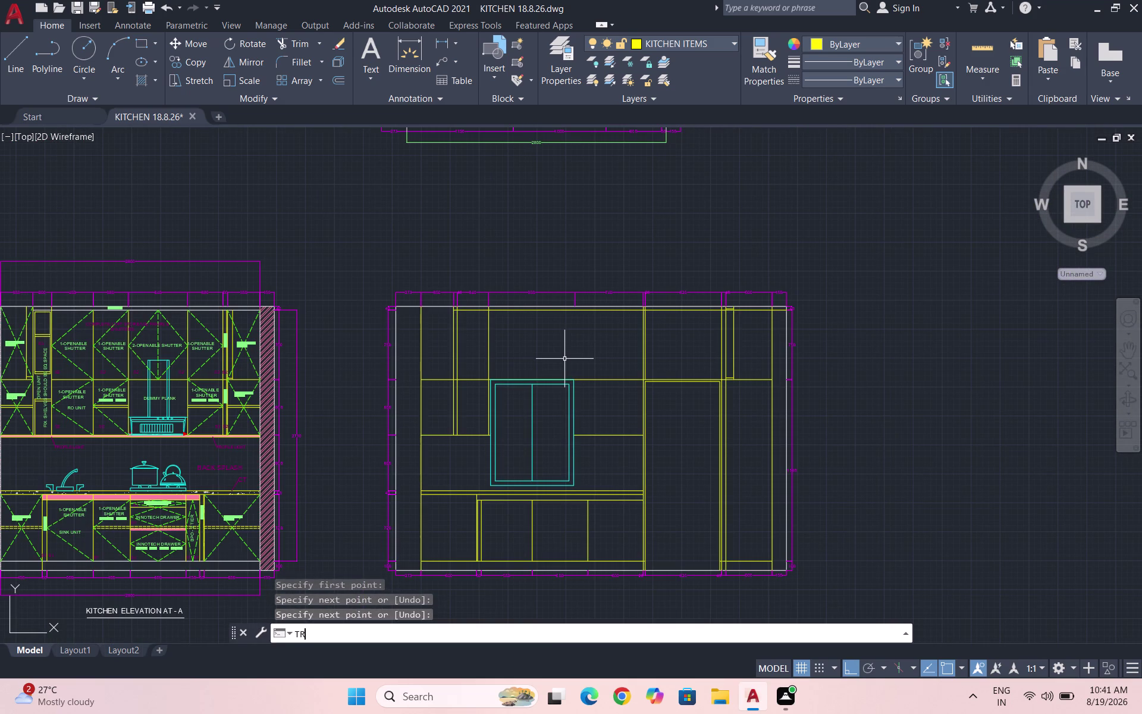
key(Return)
key(Return)
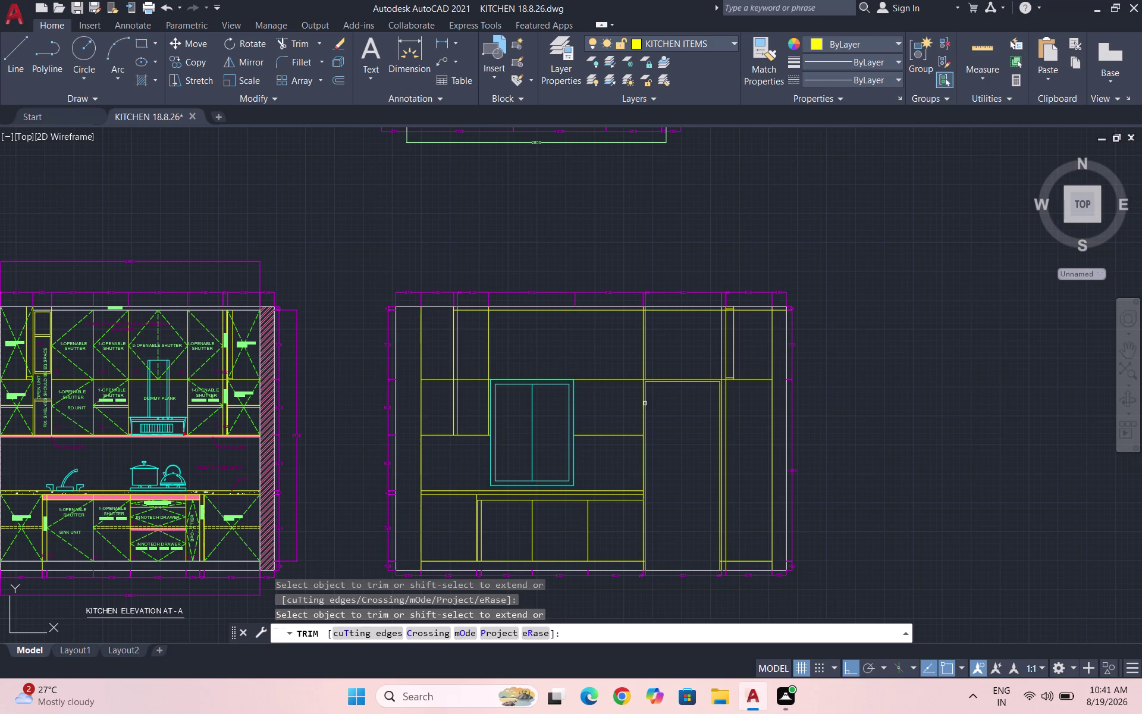
scroll(up, 3)
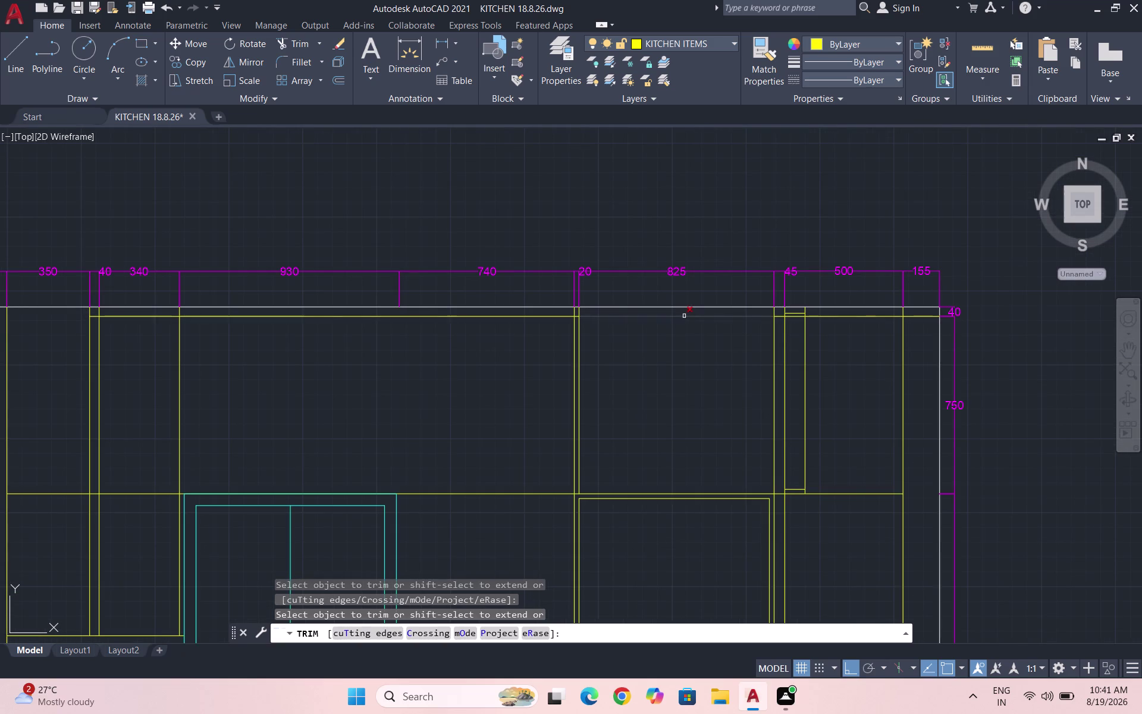
click(683, 317)
scroll(down, 3)
scroll(up, 3)
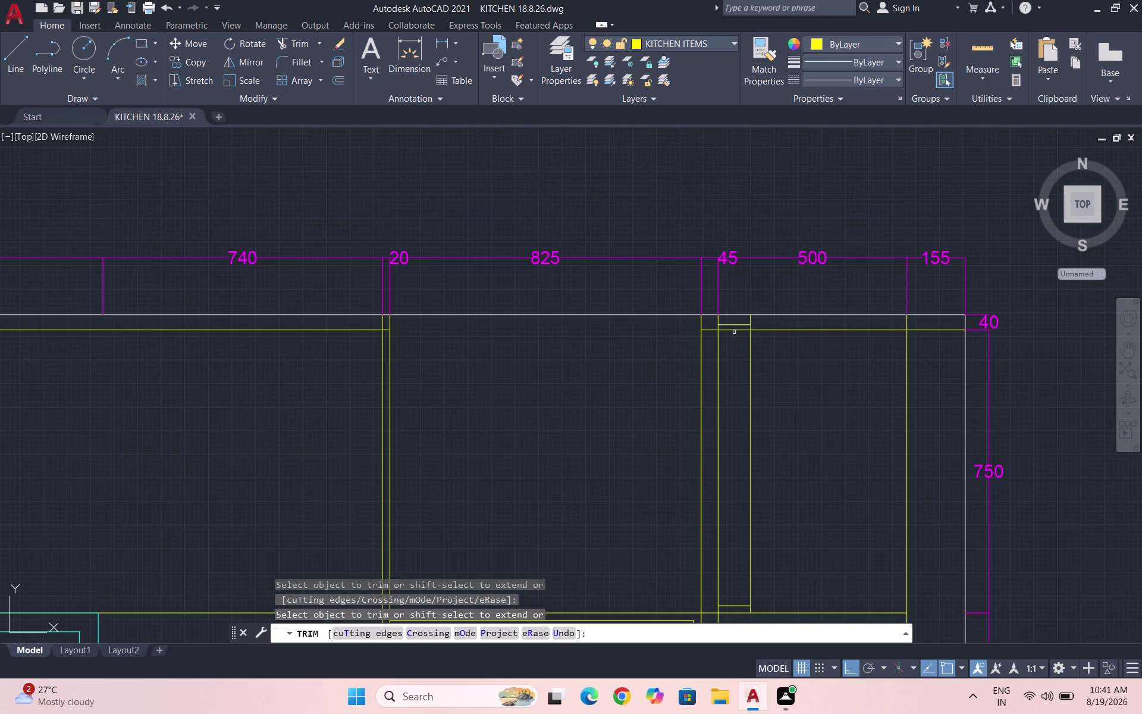
click(735, 325)
scroll(down, 3)
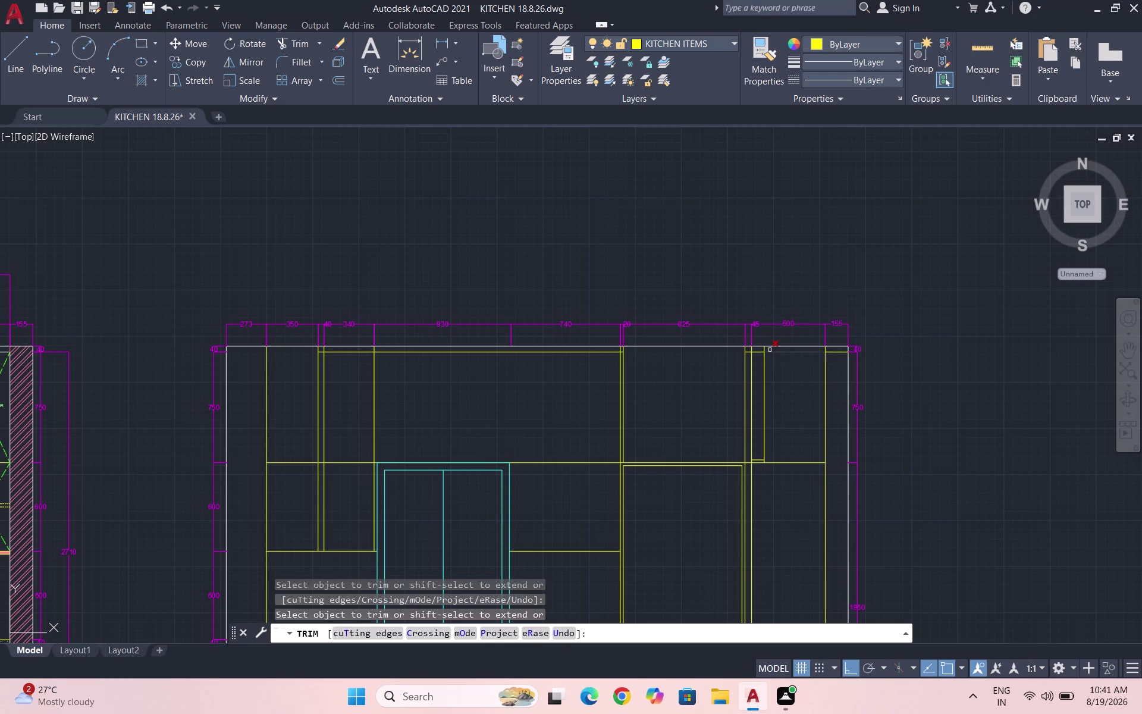
scroll(up, 3)
scroll(up, 3)
click(682, 355)
key(Escape)
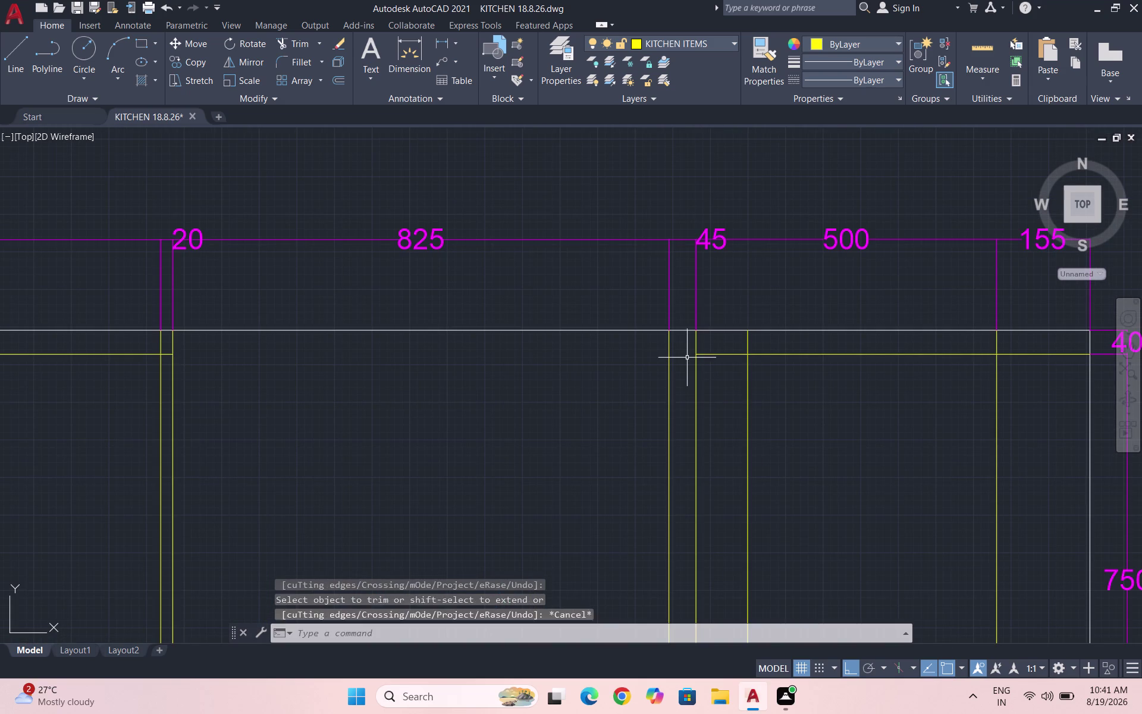
key(Escape)
key(Escape)
Draw a short horizontal line inside the top band.
key(l)
key(Return)
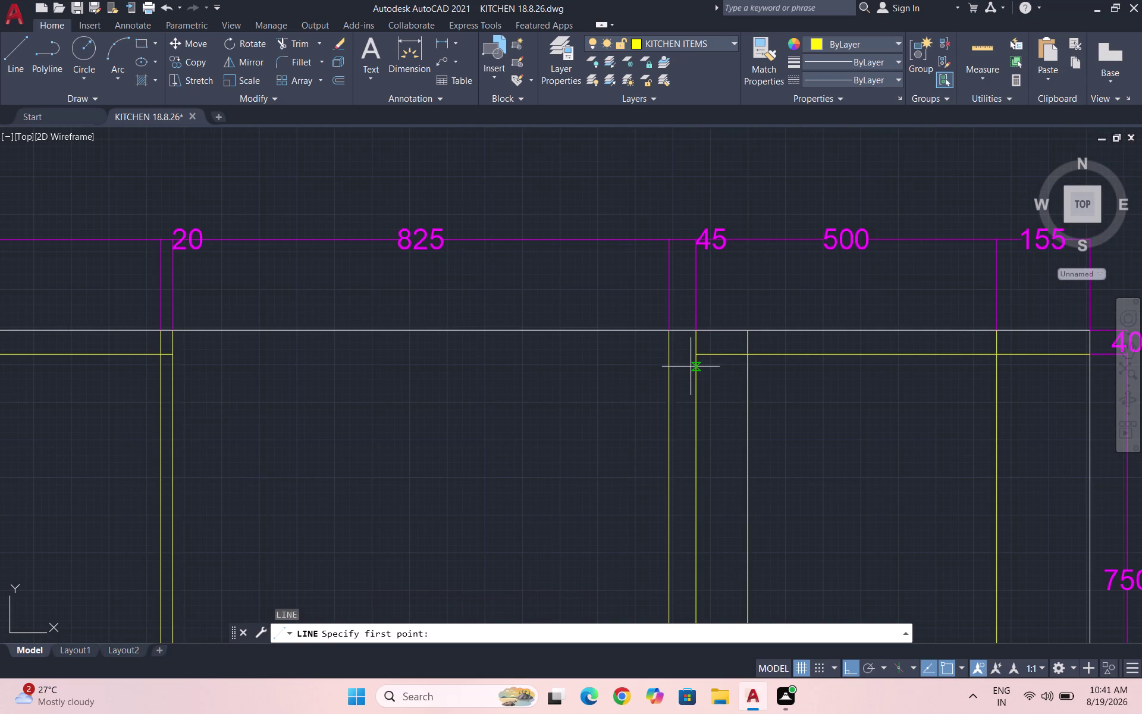
scroll(up, 3)
click(709, 340)
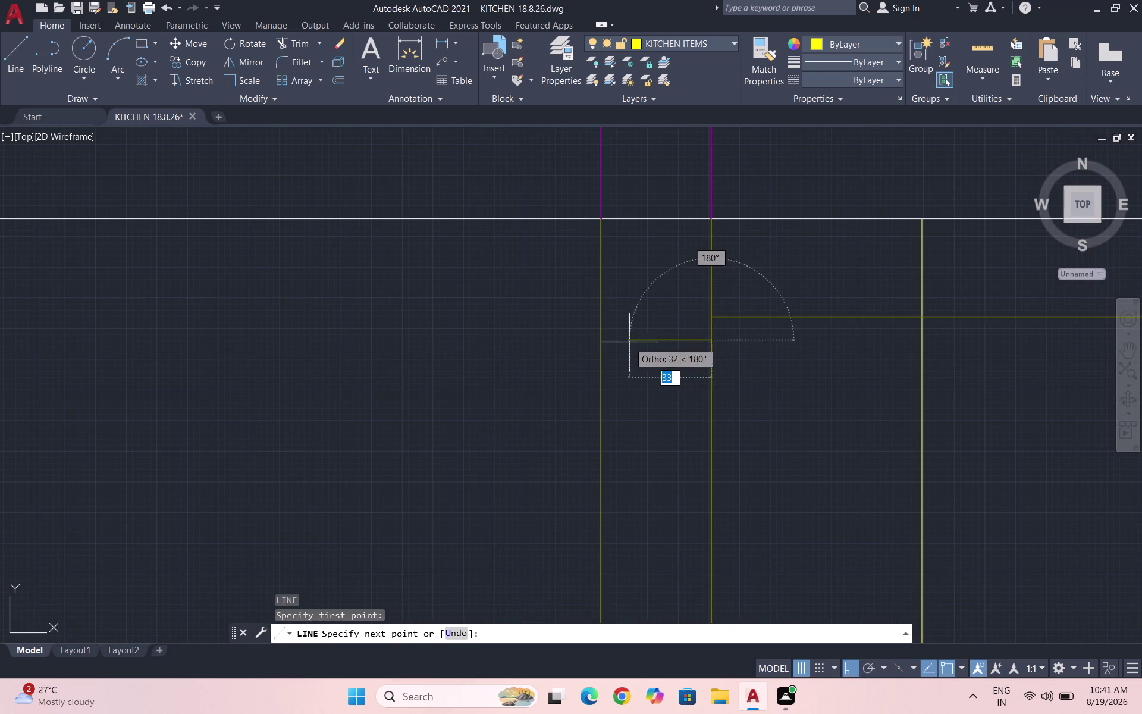
click(603, 342)
key(Escape)
scroll(down, 3)
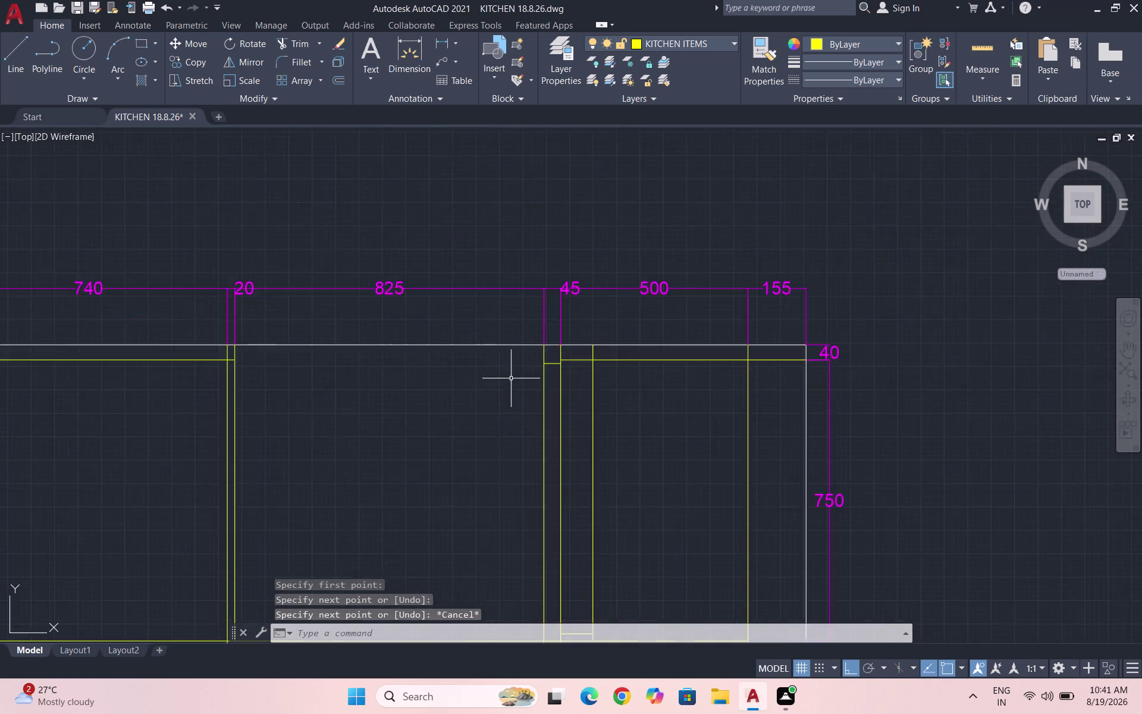
scroll(down, 3)
scroll(up, 3)
Trim the extra segment near the top right corner.
text(T)
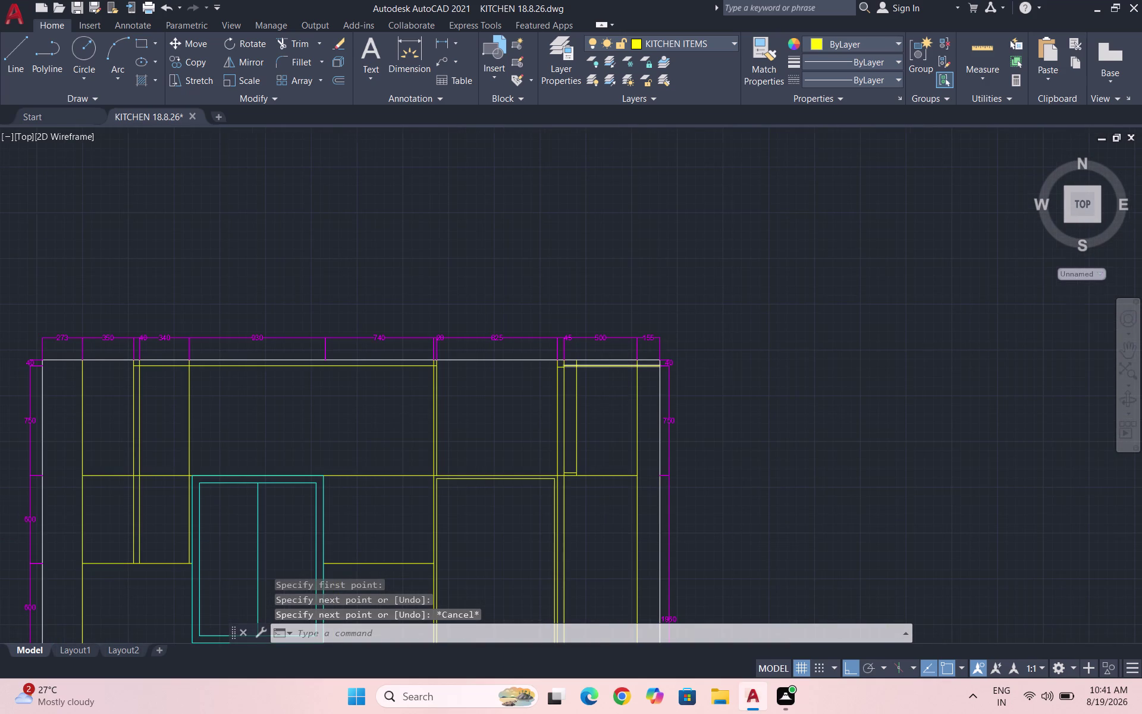
text(R)
key(Return)
key(Return)
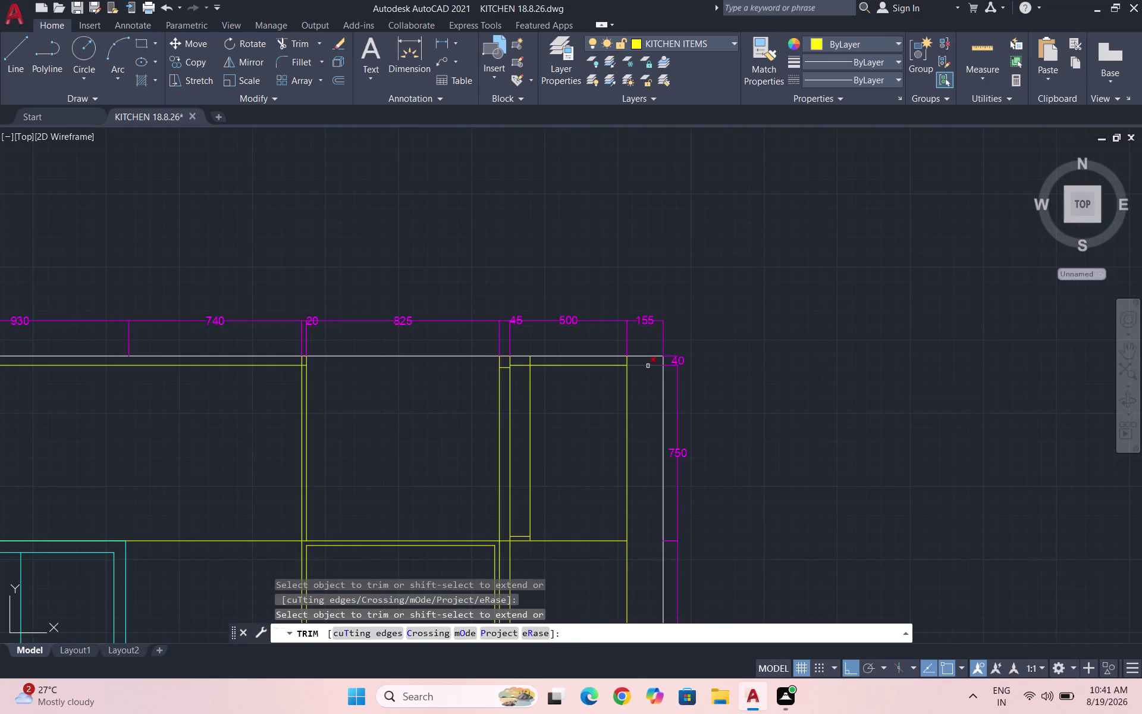
click(648, 366)
scroll(down, 3)
key(Escape)
key(Escape)
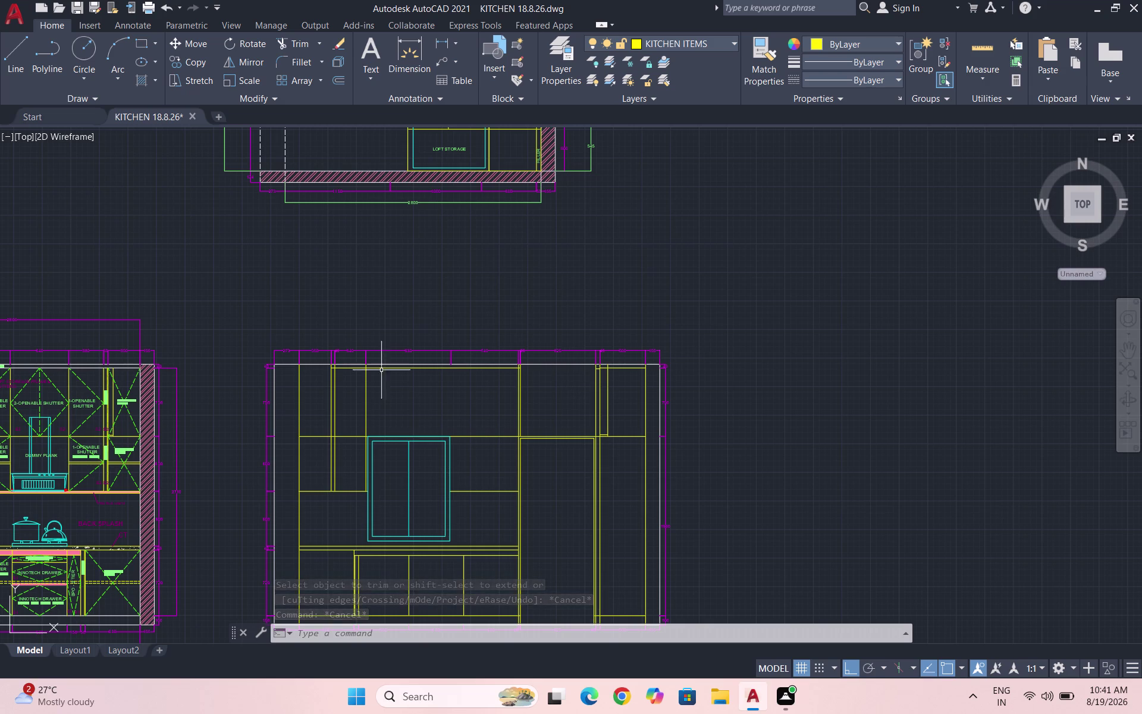
Trim the top line over the 340 bay and fence-trim nearby segments.
scroll(up, 3)
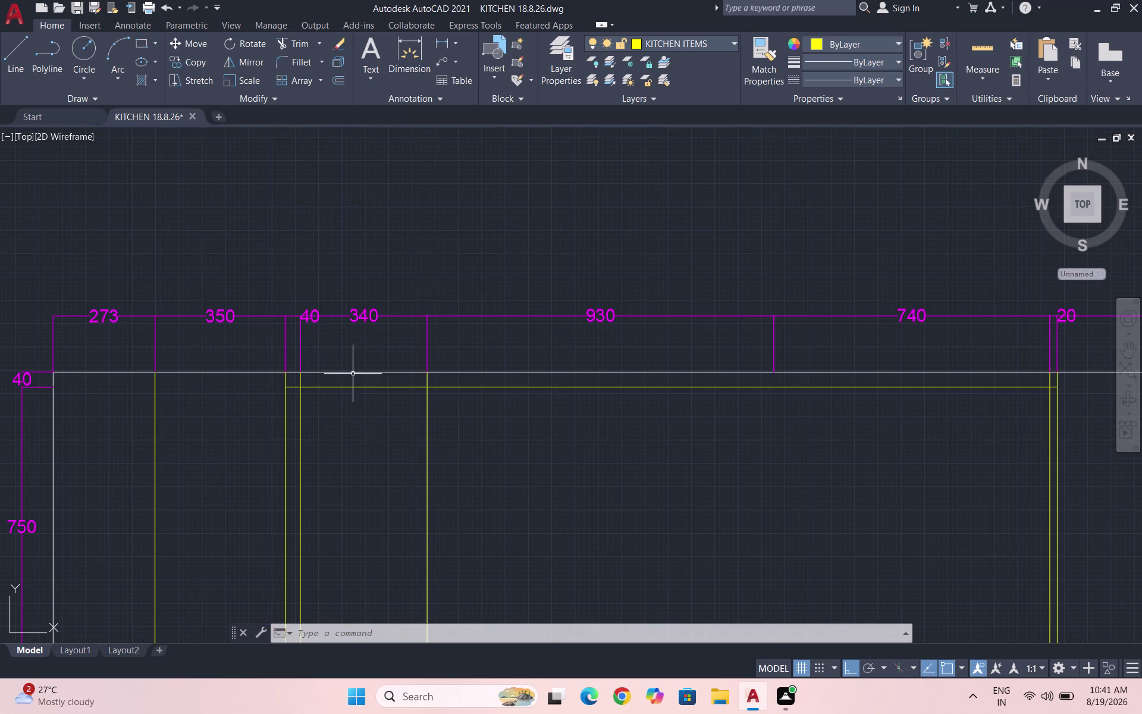
text(TR)
key(Return)
key(Return)
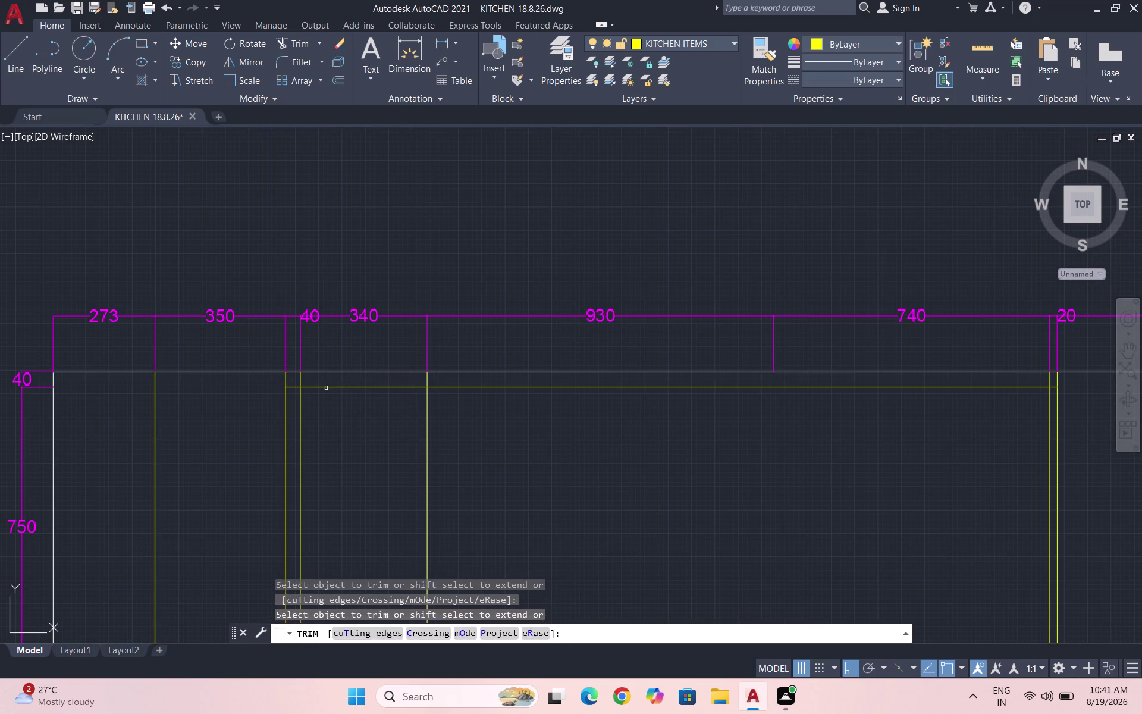
click(300, 382)
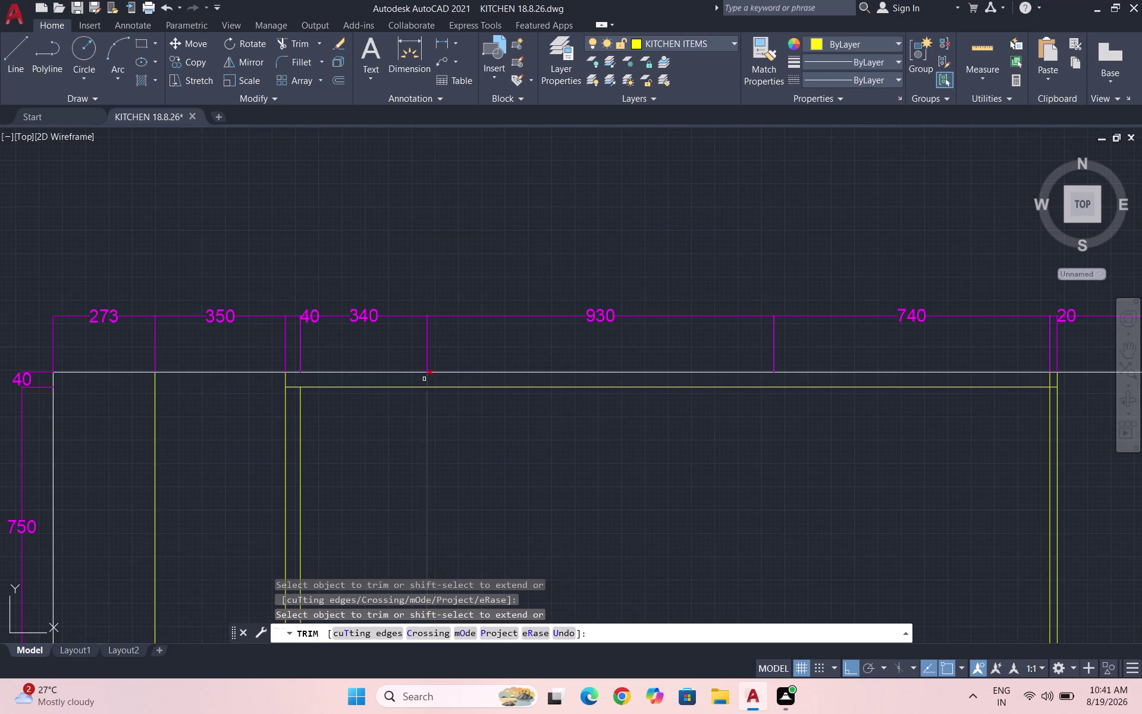
click(424, 379)
click(433, 378)
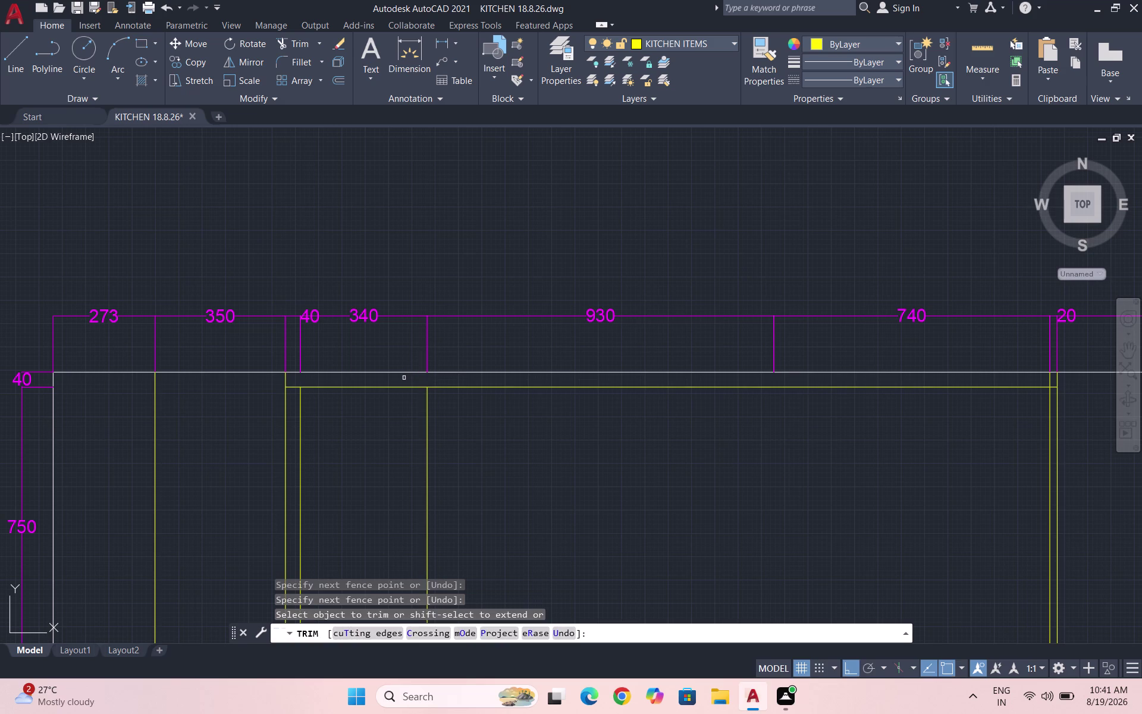
scroll(down, 3)
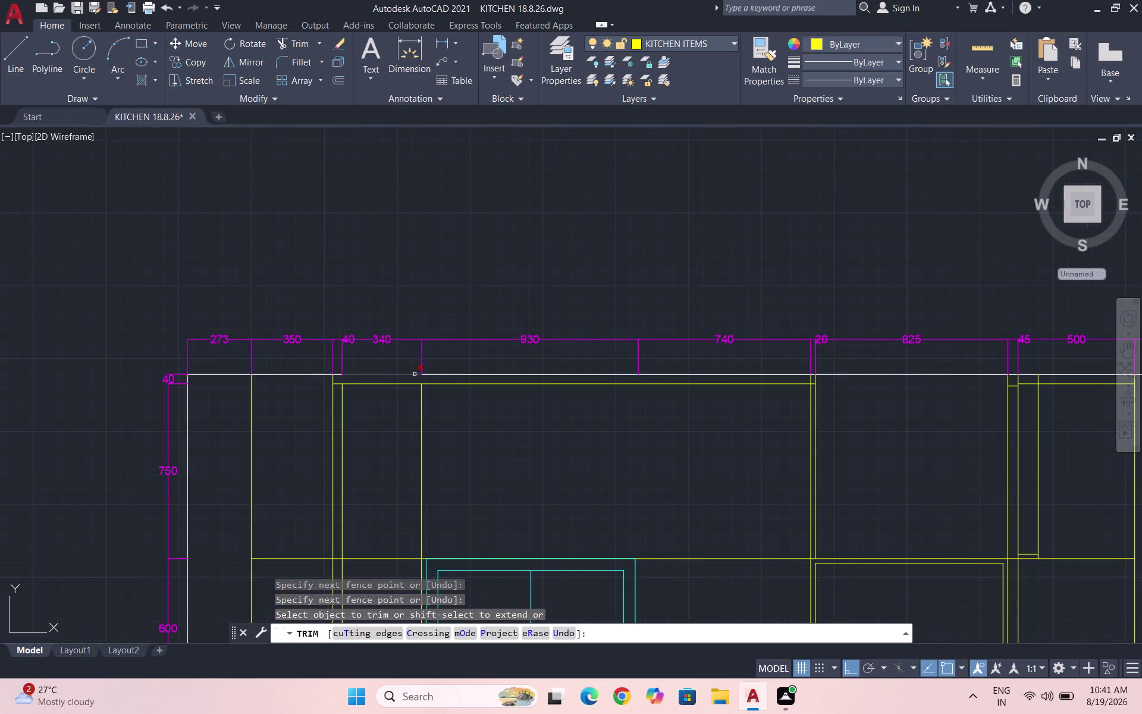
scroll(down, 3)
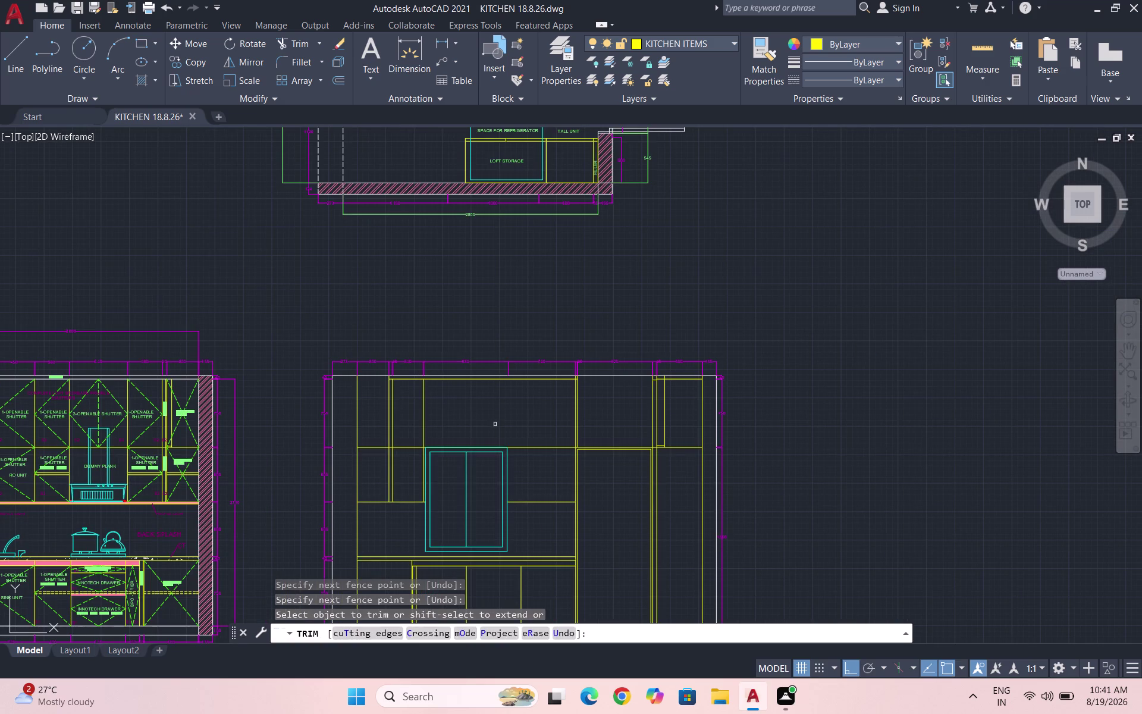
key(Escape)
Clear the command line and start a new LINE command with L.
key(Escape)
key(Escape)
key(Escape)
key(Escape)
key(l)
key(Return)
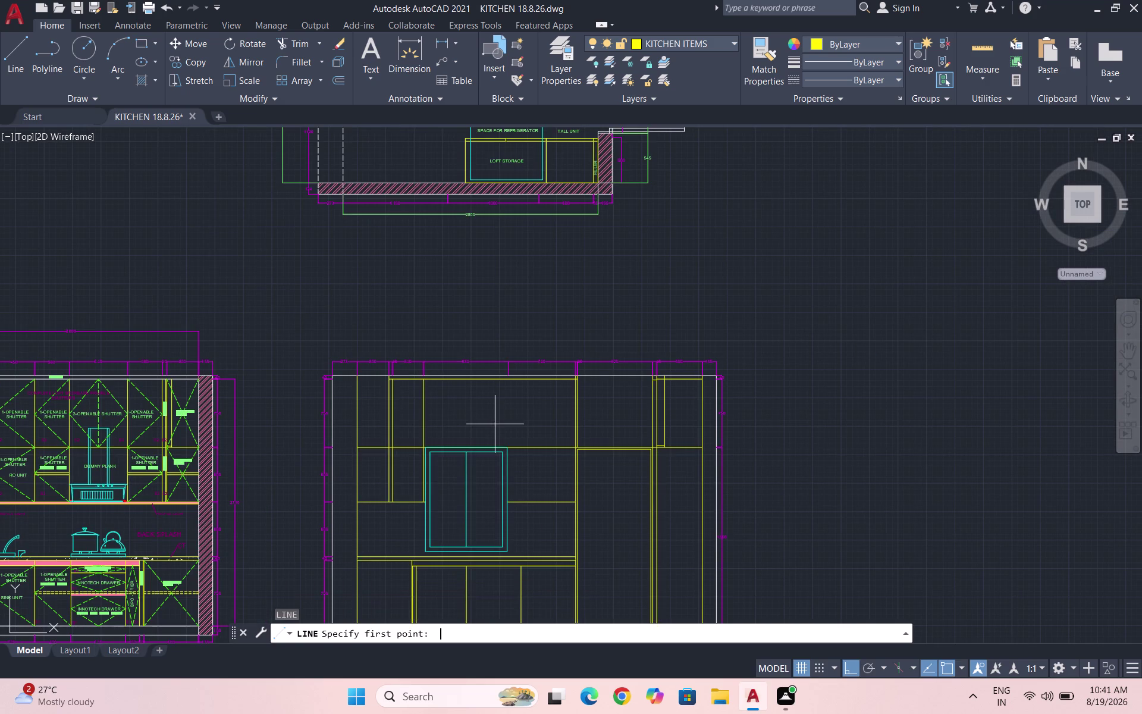
Draw a vertical divider from the top edge down to the shelf line.
scroll(up, 3)
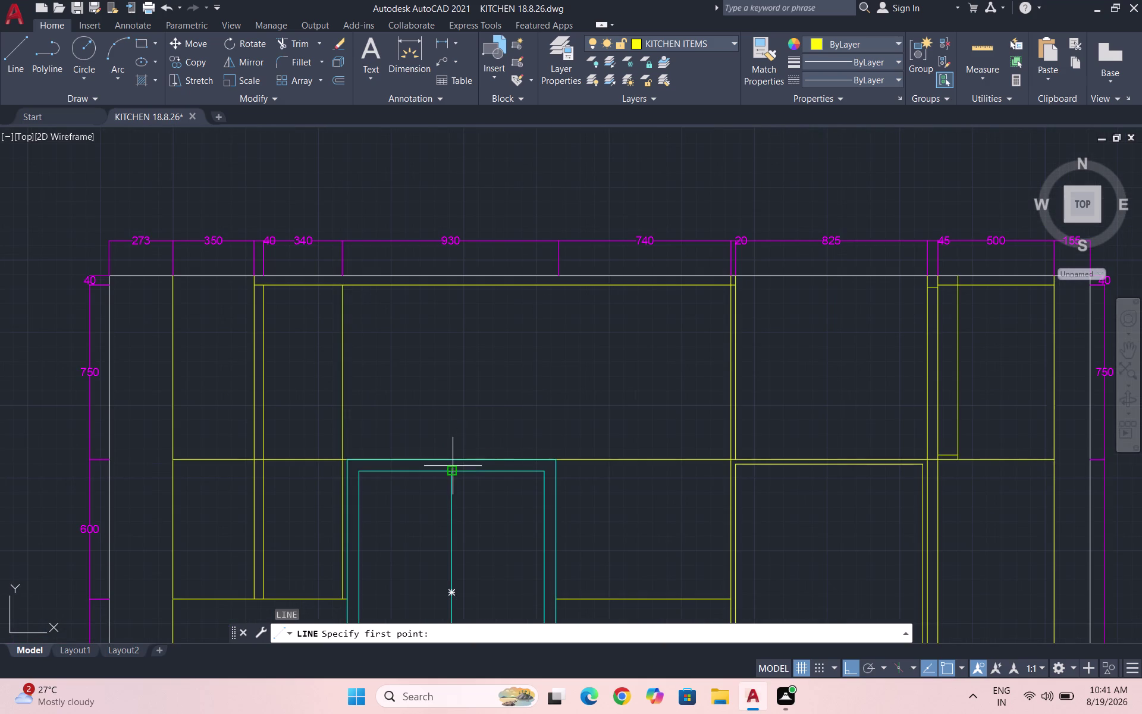
click(453, 462)
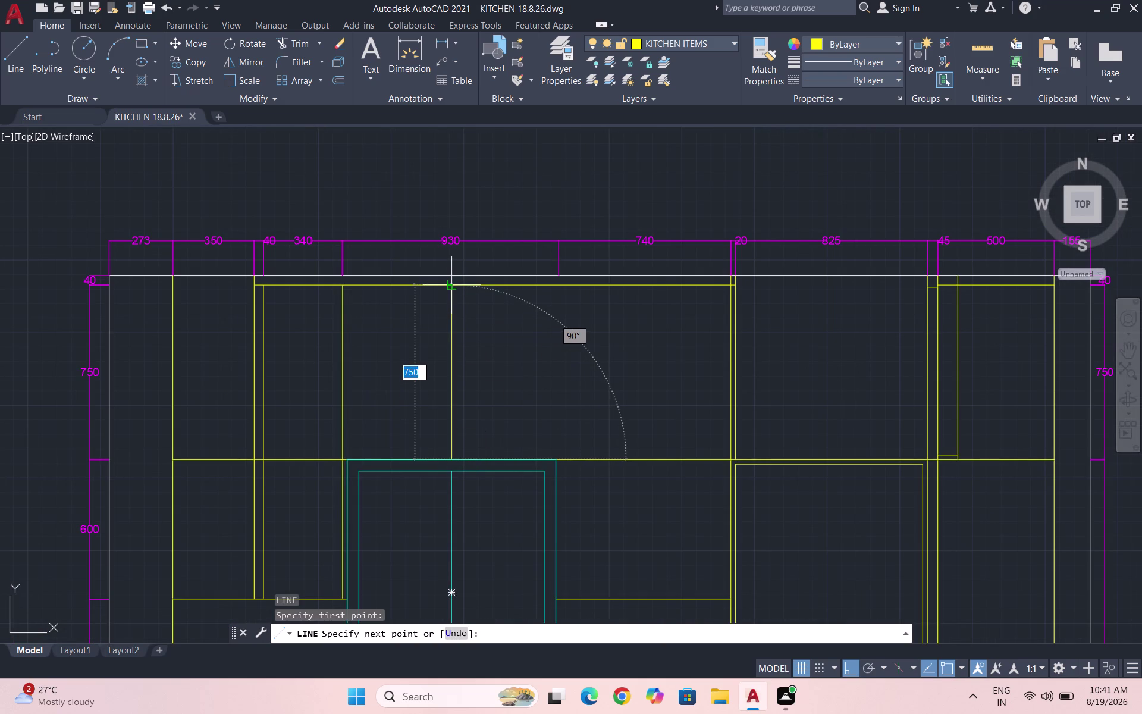
click(447, 288)
key(Escape)
key(space)
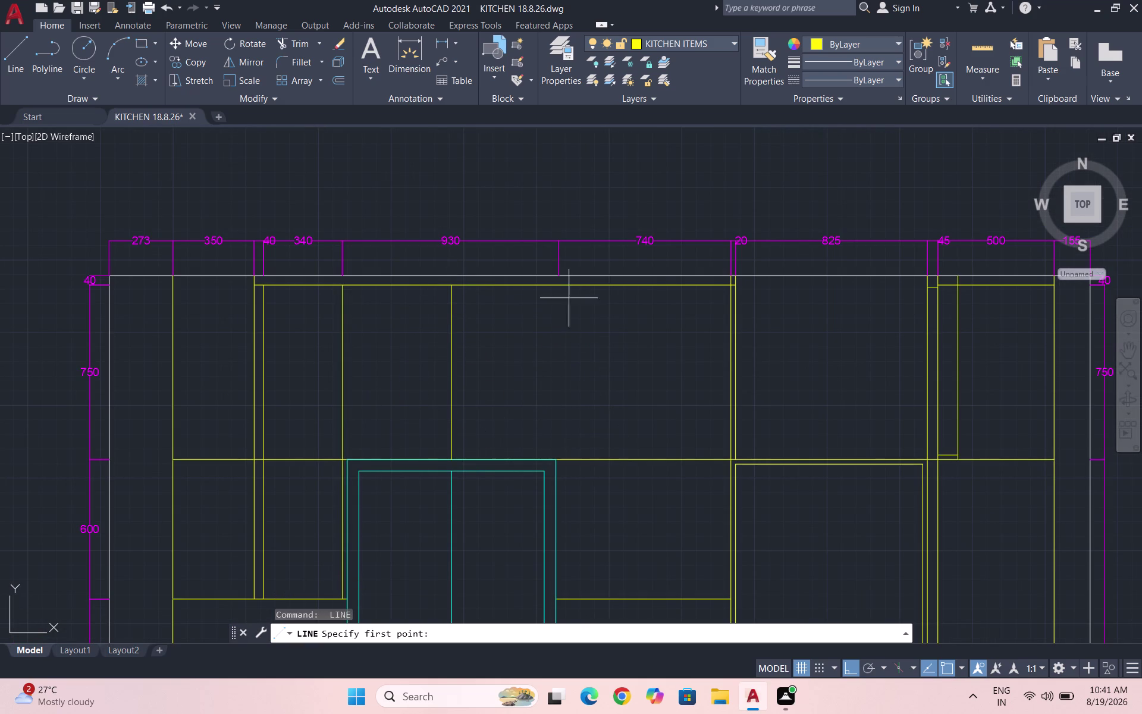
Draw a short vertical line down from the cabinet top edge.
scroll(up, 3)
click(551, 252)
click(551, 307)
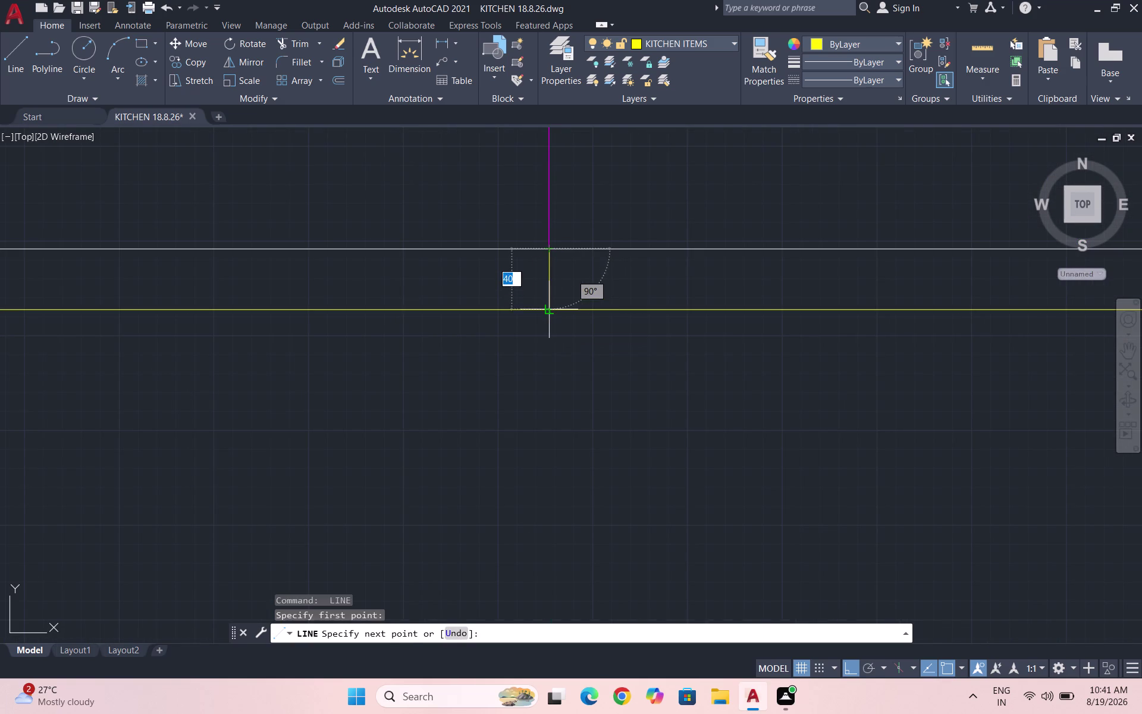
key(space)
key(space)
click(549, 307)
scroll(down, 3)
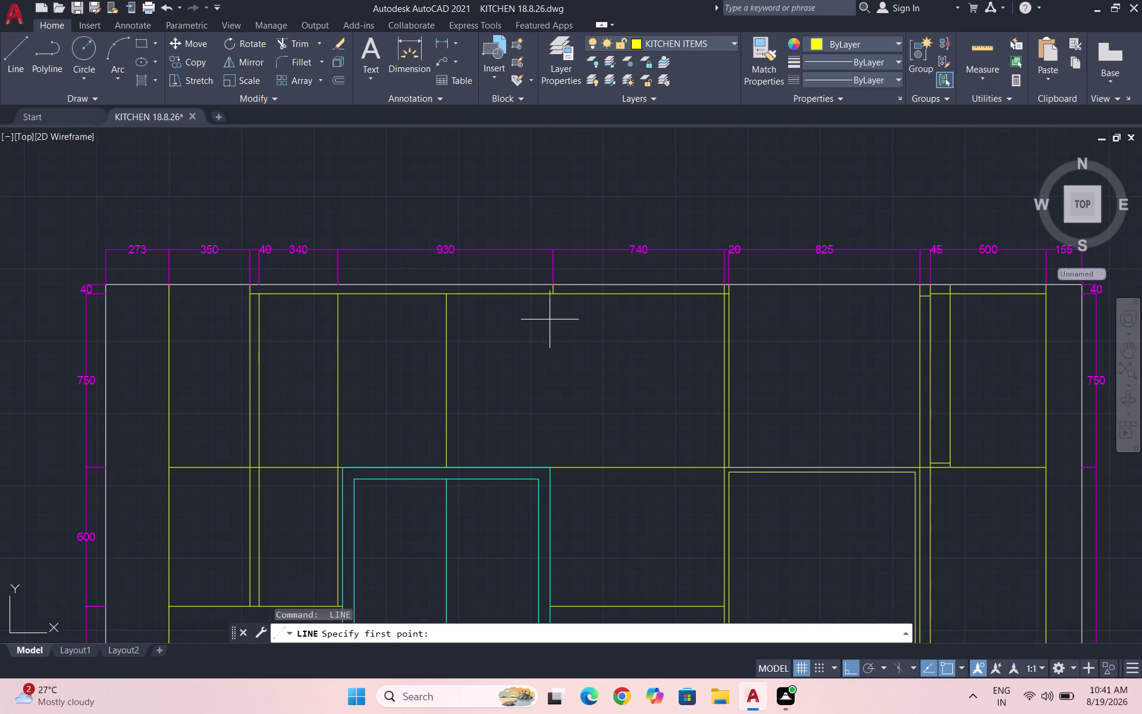
Draw a second vertical divider ending on the shelf line.
key(space)
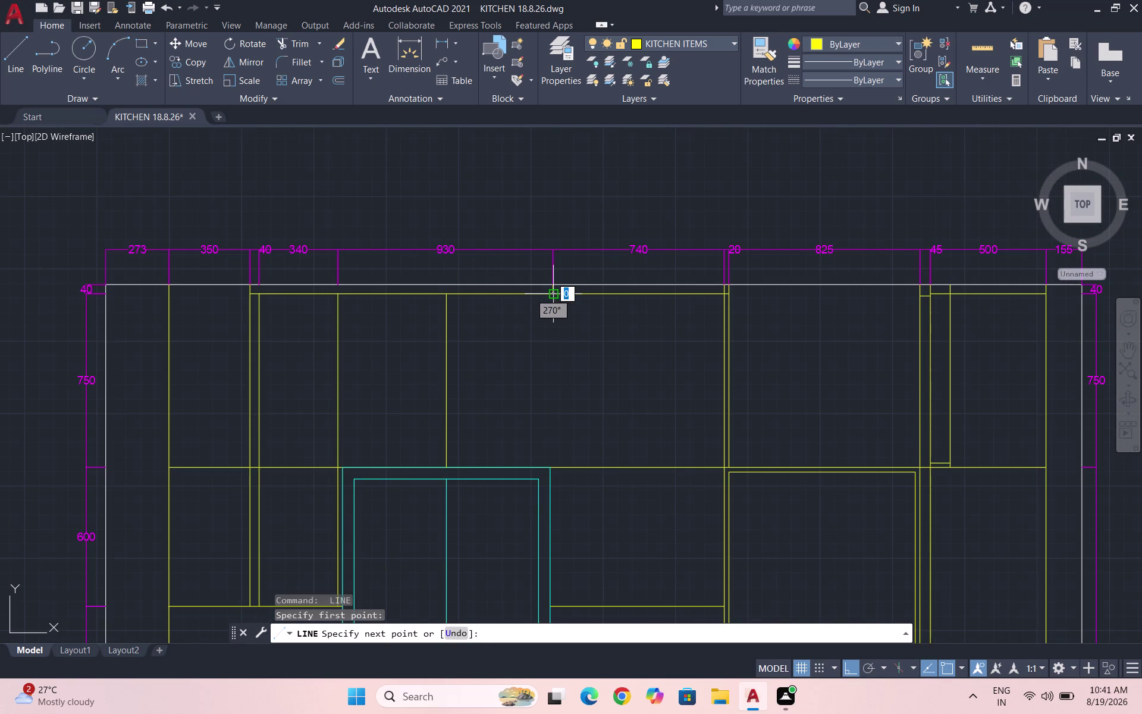
scroll(down, 3)
scroll(up, 3)
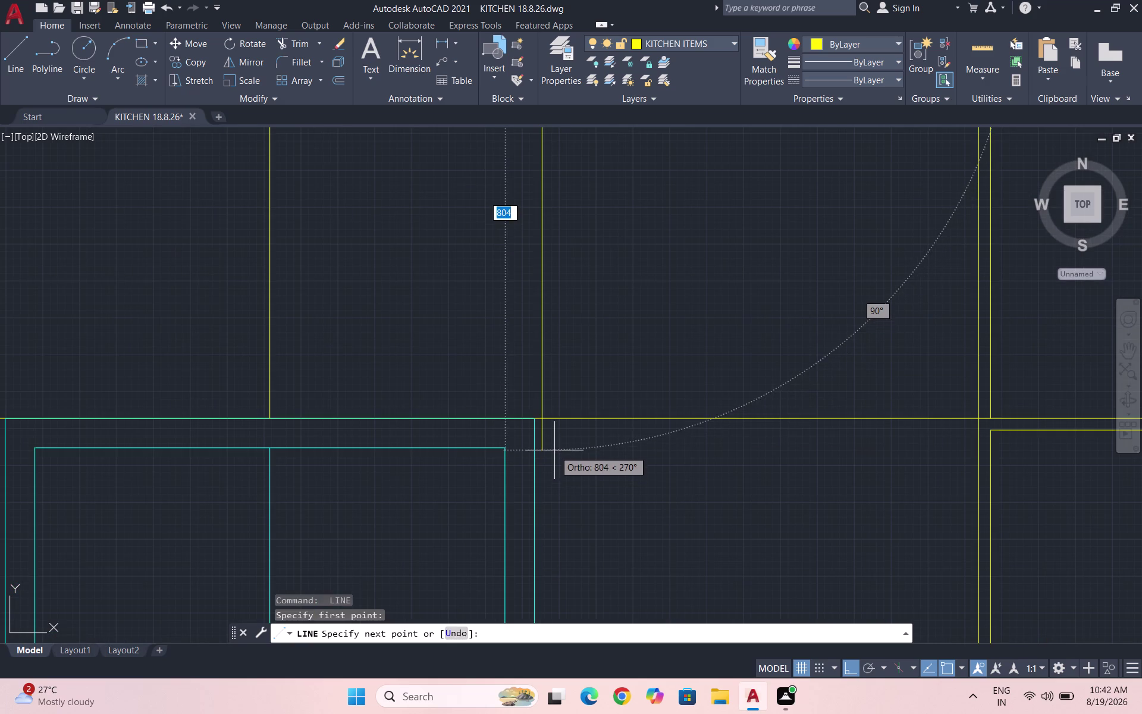
scroll(down, 3)
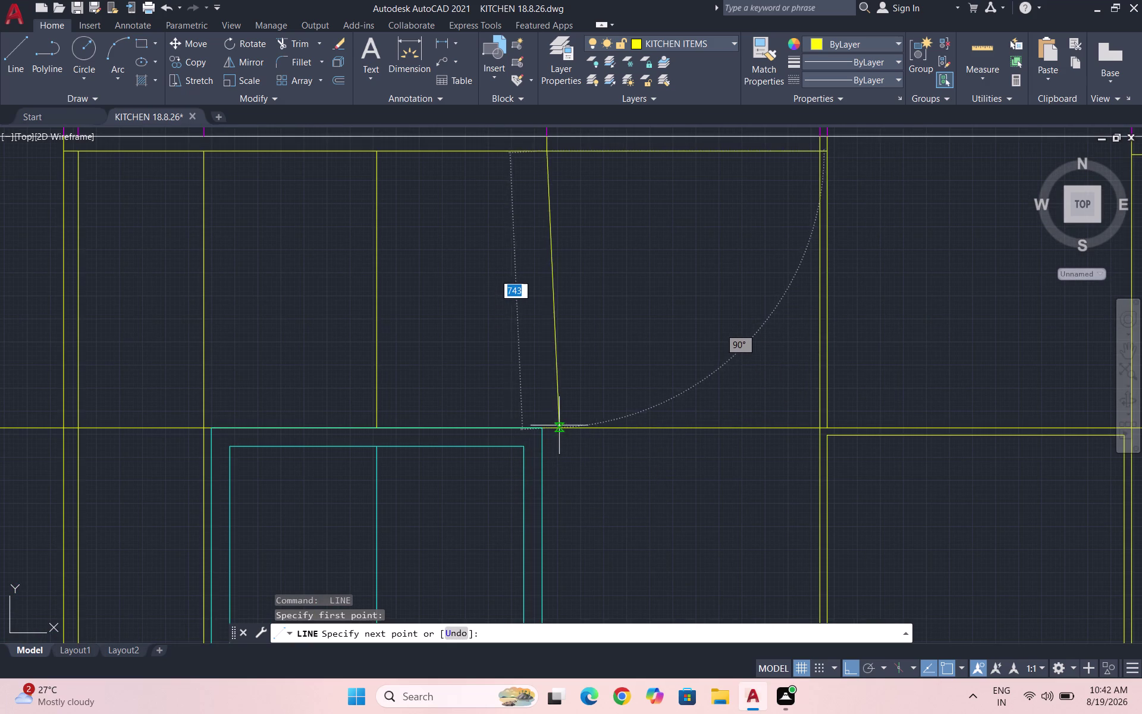
scroll(down, 3)
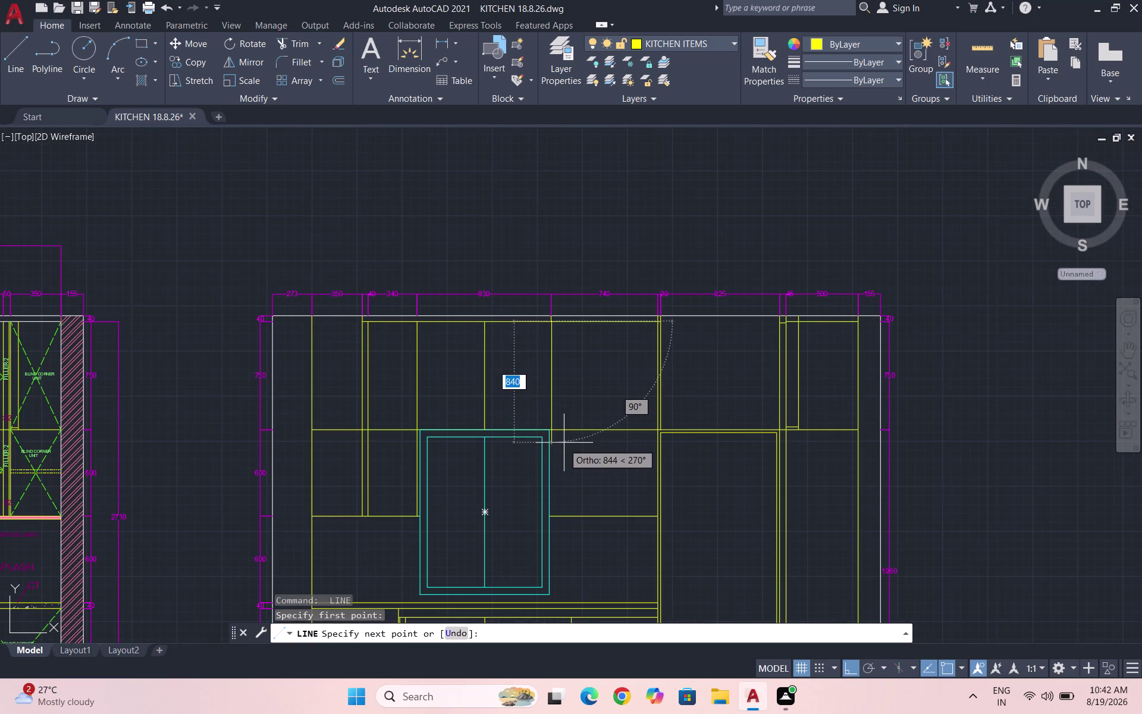
scroll(up, 3)
click(545, 535)
key(Escape)
scroll(down, 3)
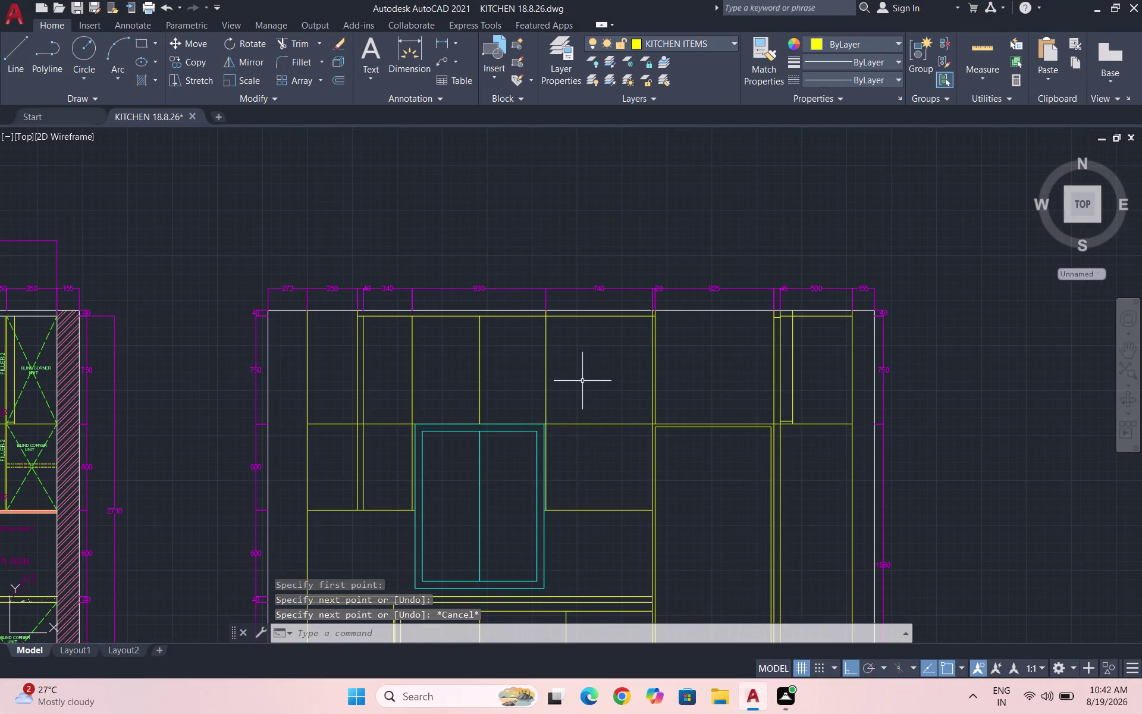
Start a divider on the top edge further right, then cancel it.
key(space)
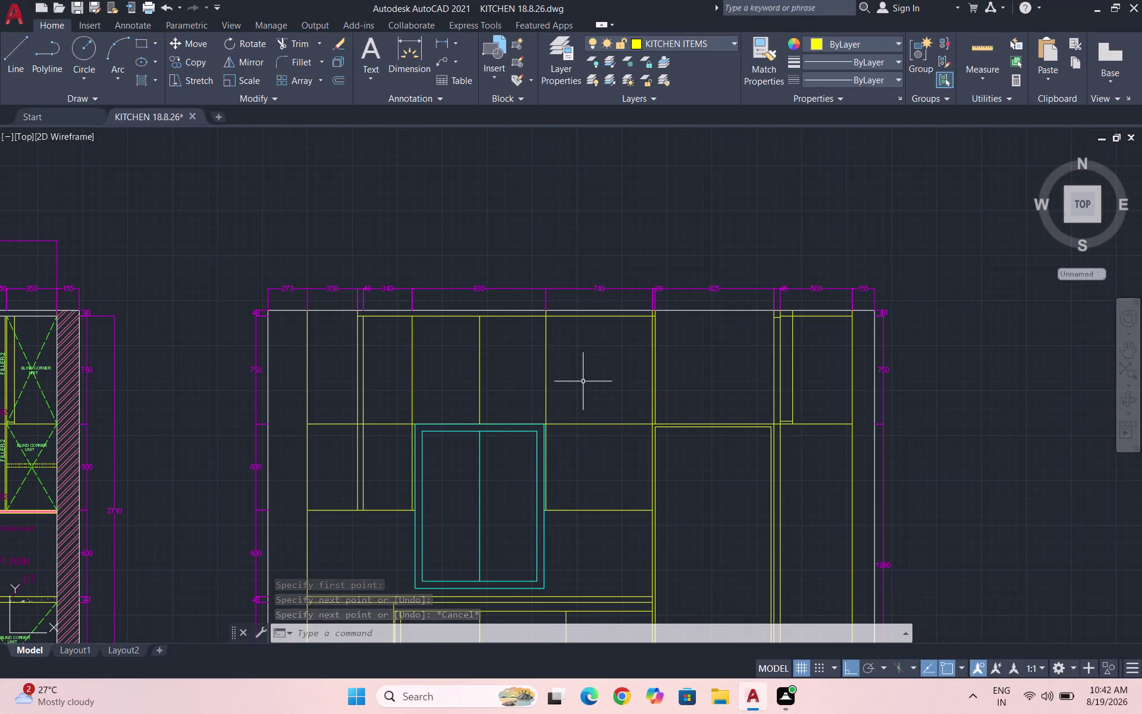
scroll(up, 3)
click(597, 307)
click(599, 317)
key(c)
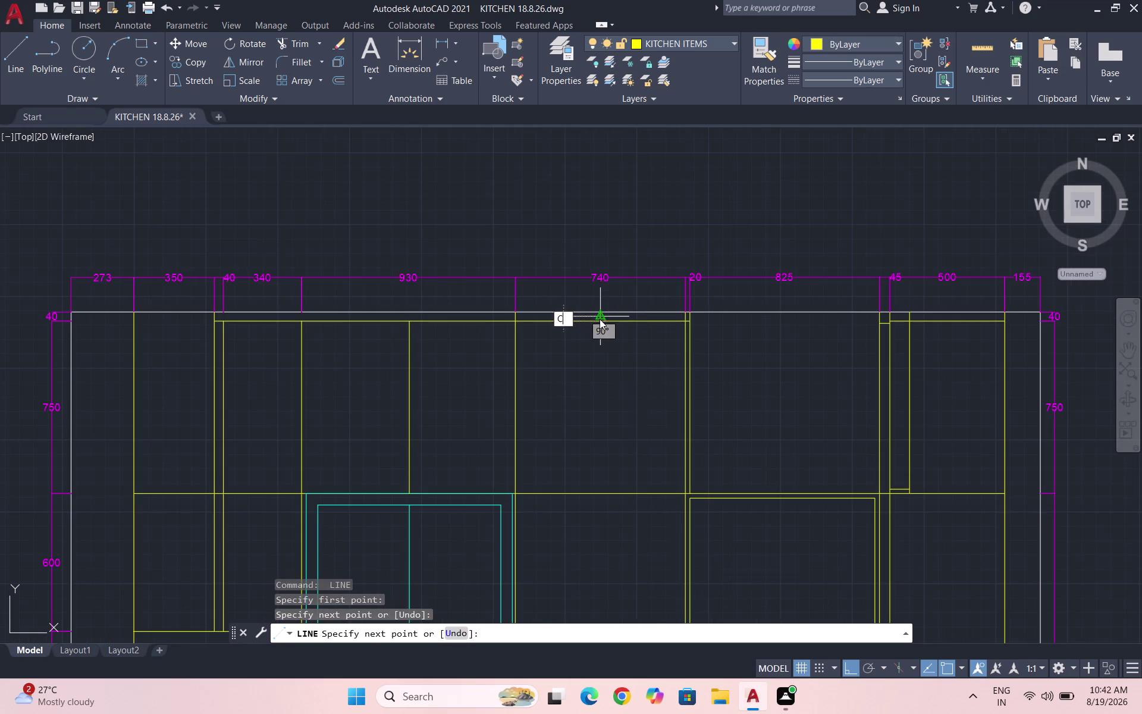
key(space)
key(Escape)
Redraw that right-hand vertical divider down to the shelf line.
scroll(up, 3)
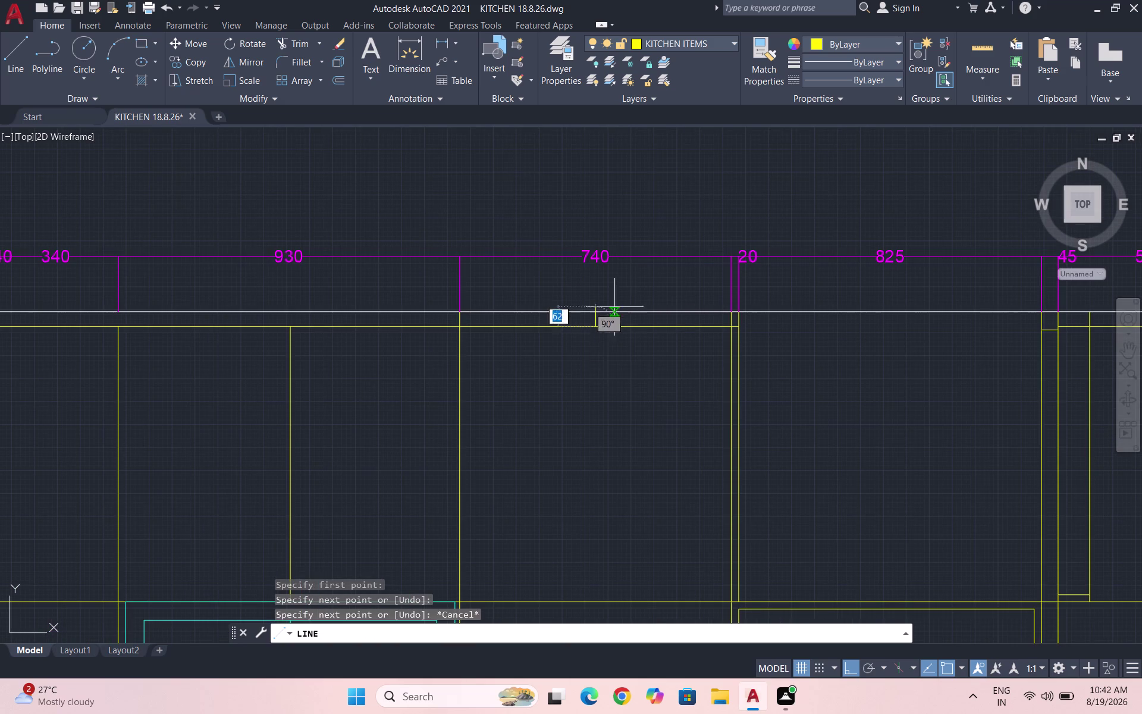
key(Escape)
key(space)
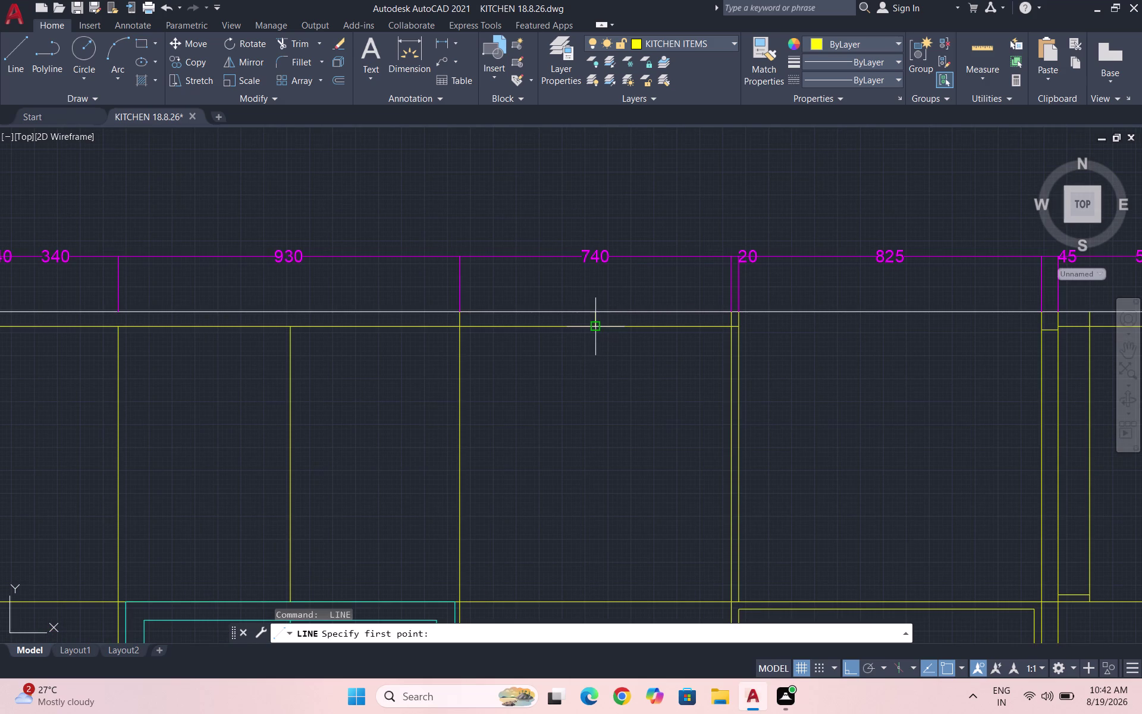
drag(595, 326, 593, 320)
scroll(down, 3)
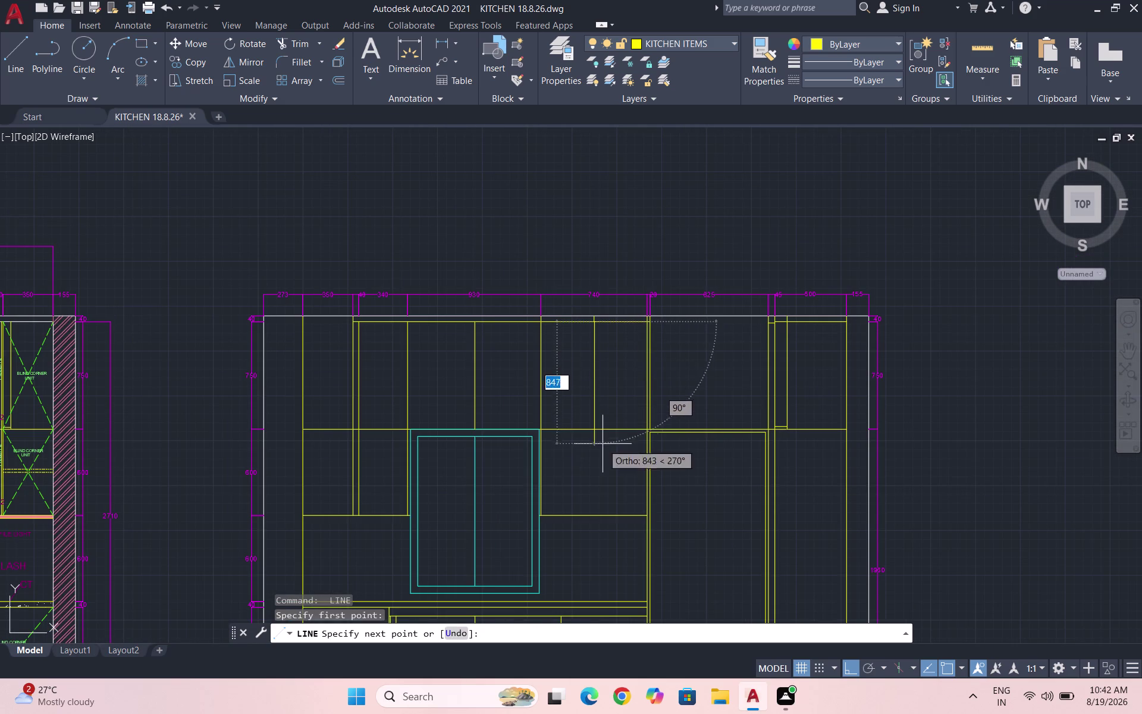
double_click(597, 514)
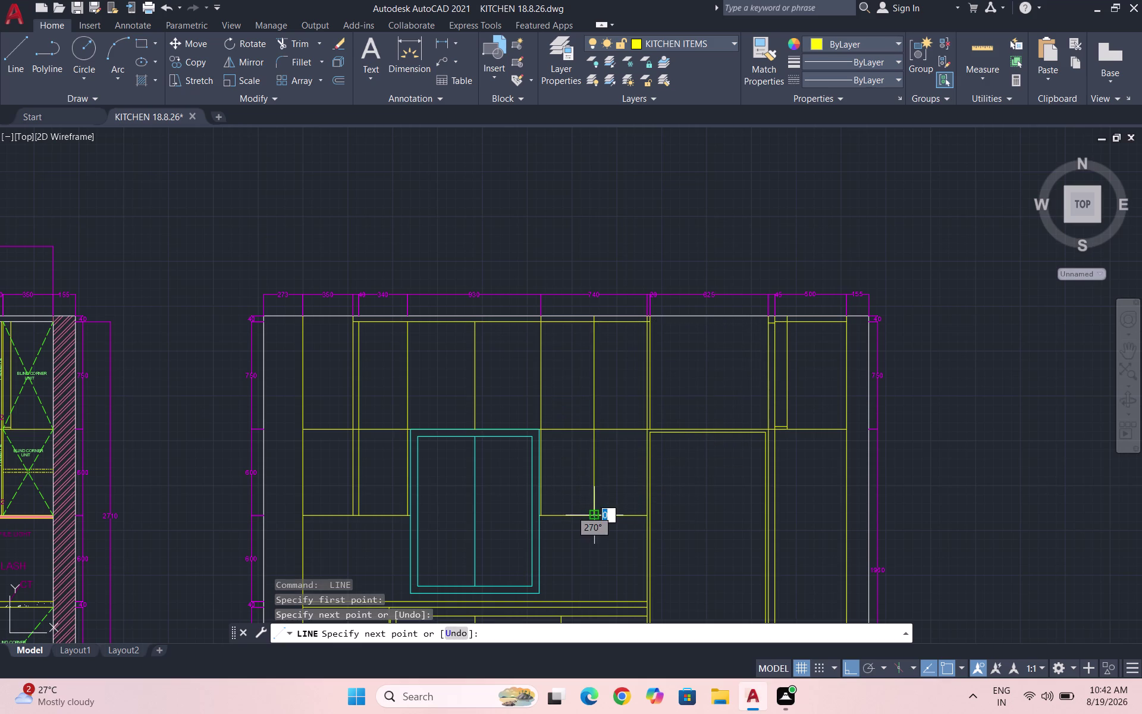
key(Escape)
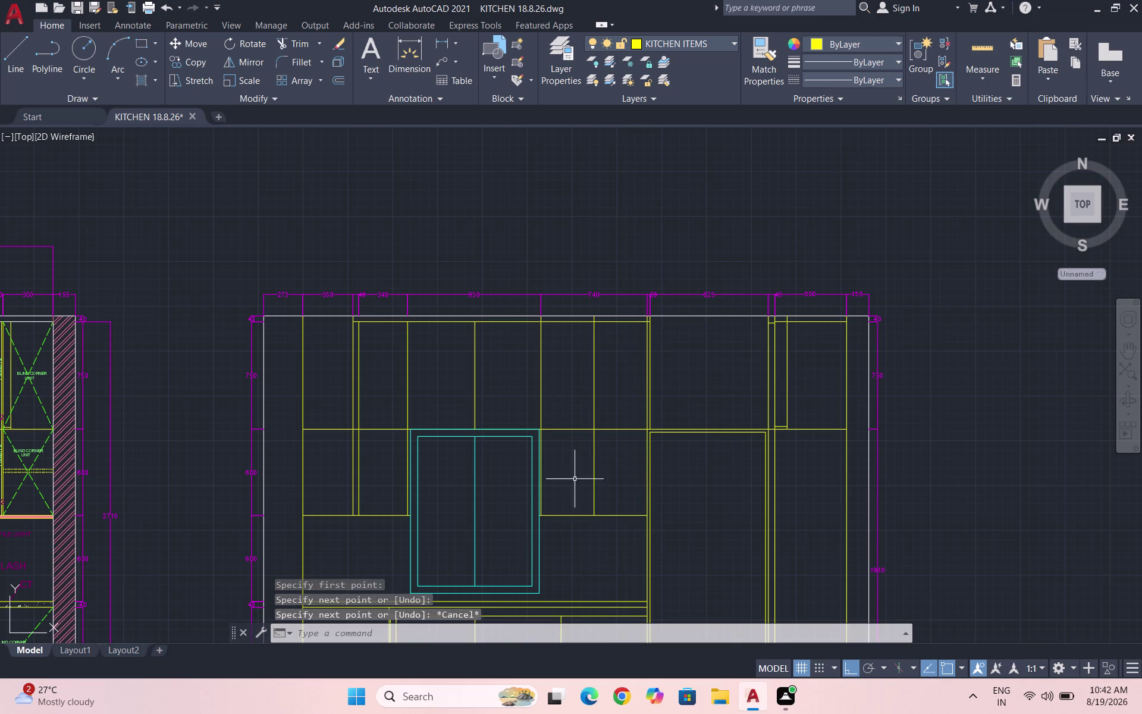
scroll(up, 3)
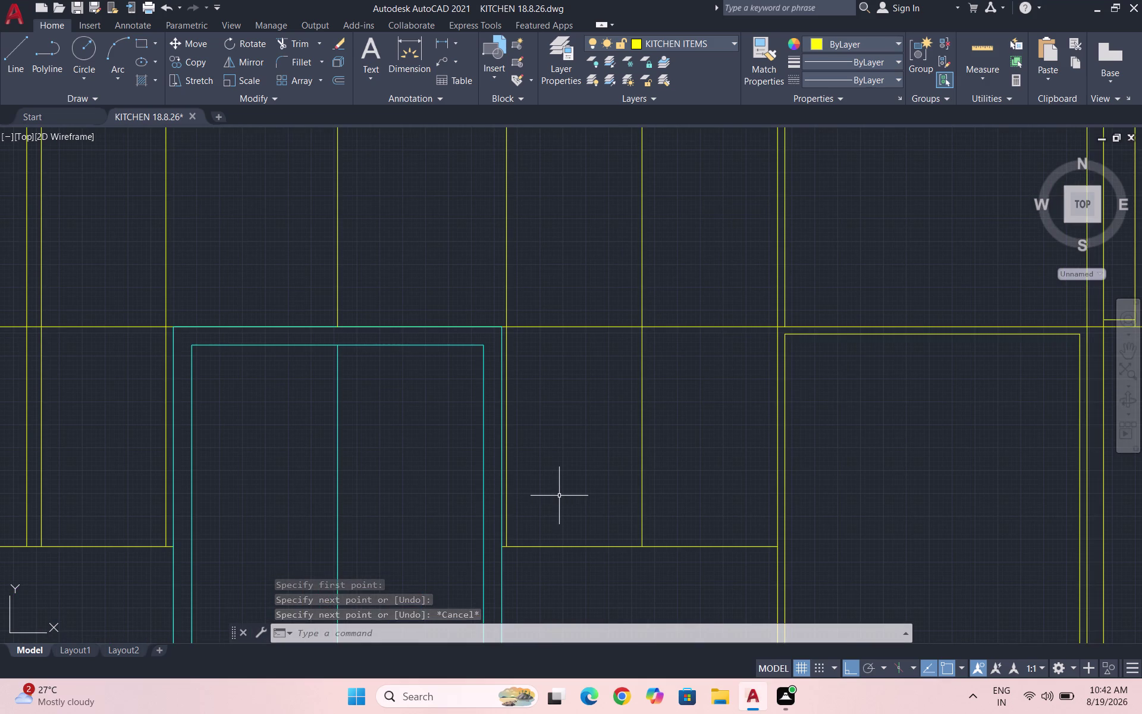
Draw a horizontal line from the cabinet corner to the right divider.
key(l)
key(Return)
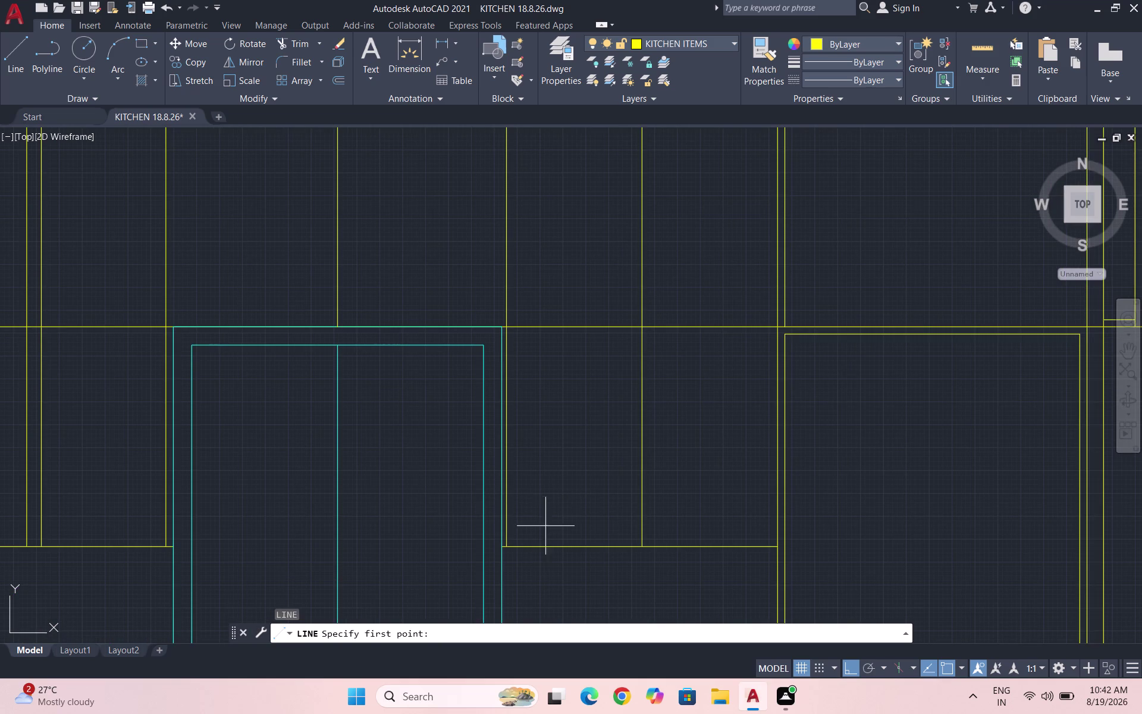
scroll(up, 3)
scroll(up, 3)
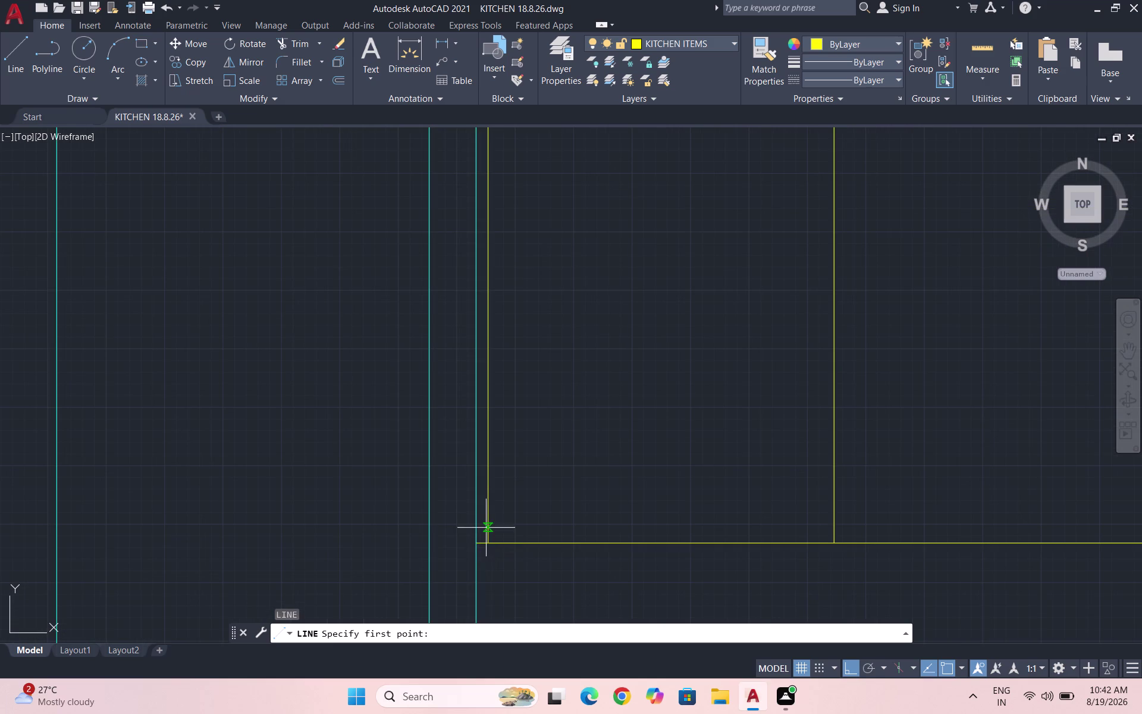
click(489, 529)
scroll(down, 3)
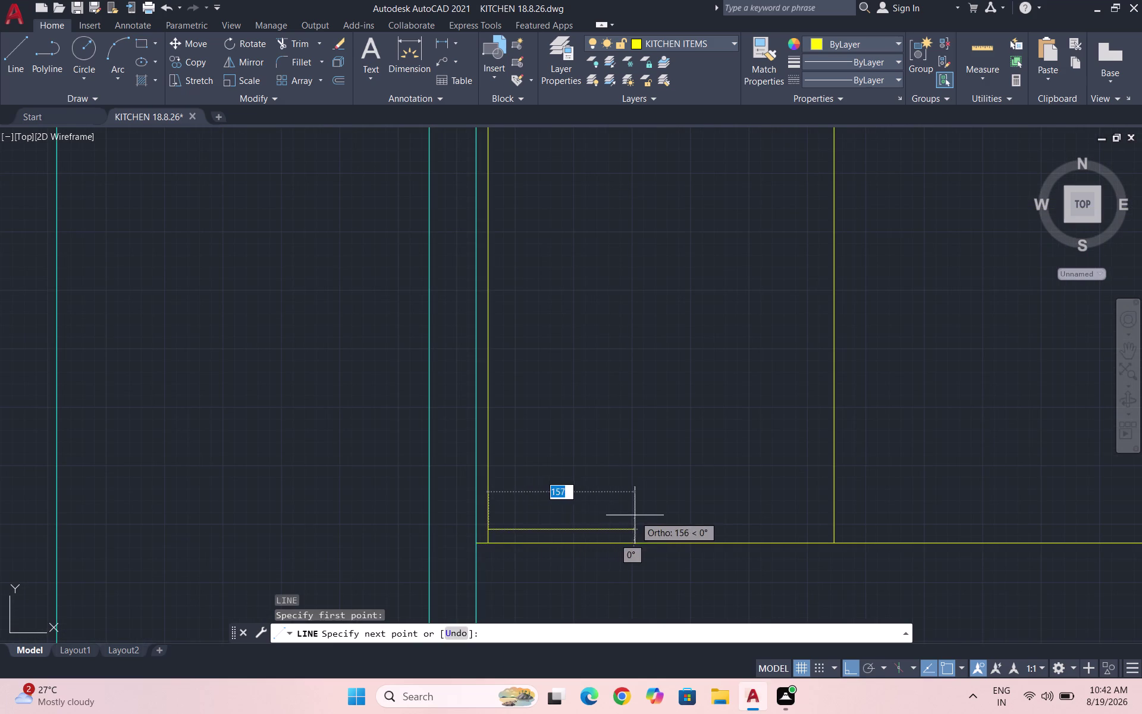
scroll(down, 3)
scroll(up, 3)
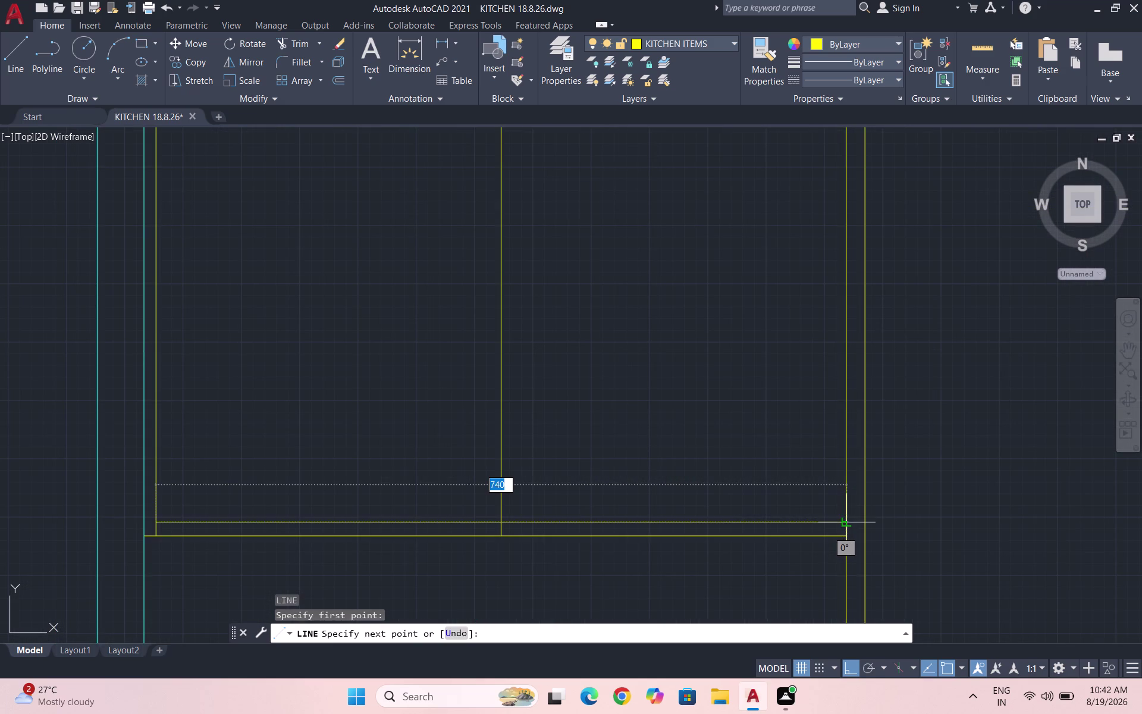
click(843, 521)
key(Escape)
Trim off the divider piece overhanging below the new horizontal line.
text(TR)
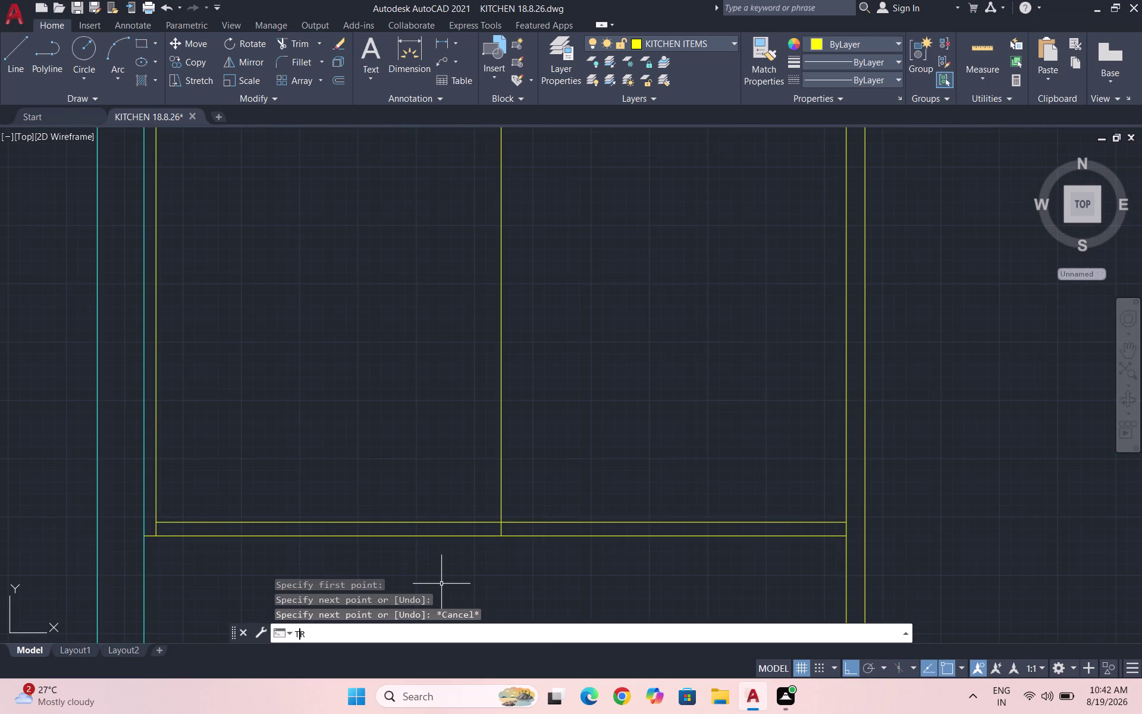
key(Return)
key(Return)
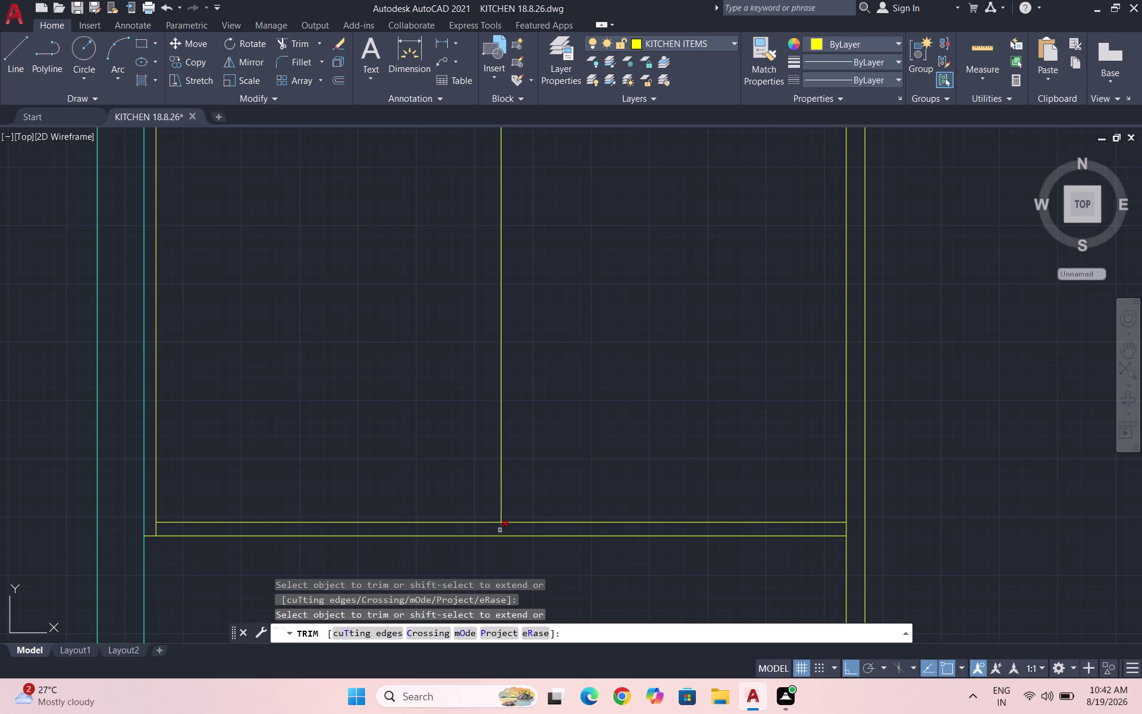
click(499, 530)
key(Escape)
scroll(down, 3)
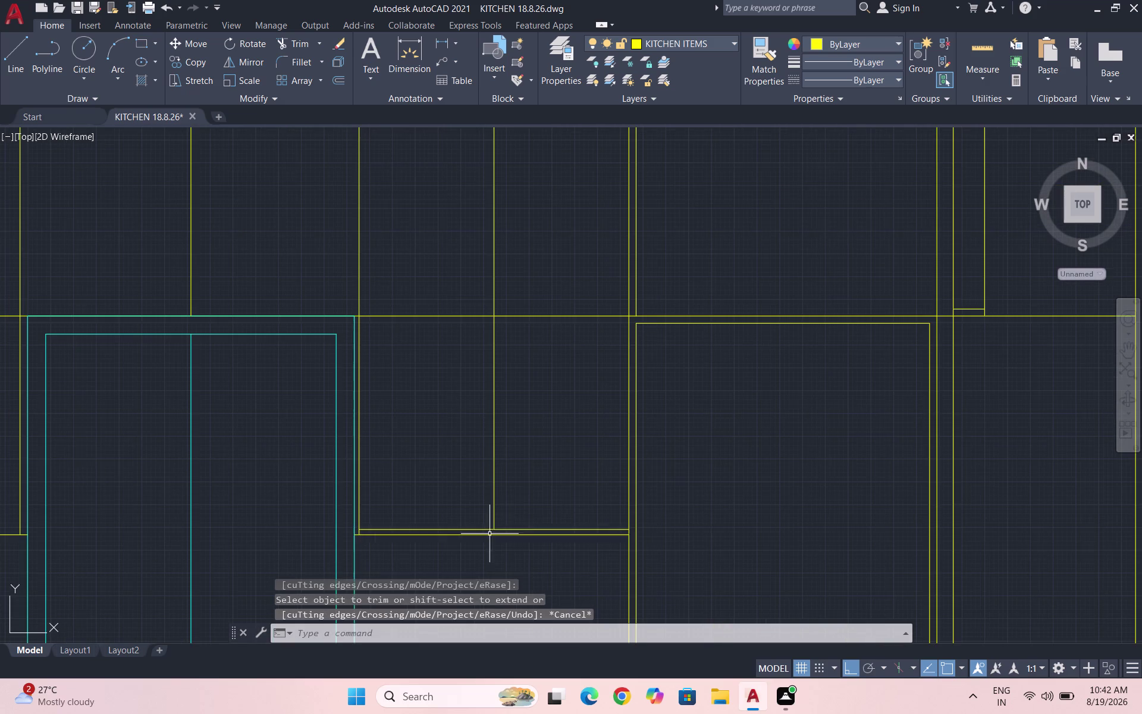
key(Escape)
key(Escape)
scroll(down, 3)
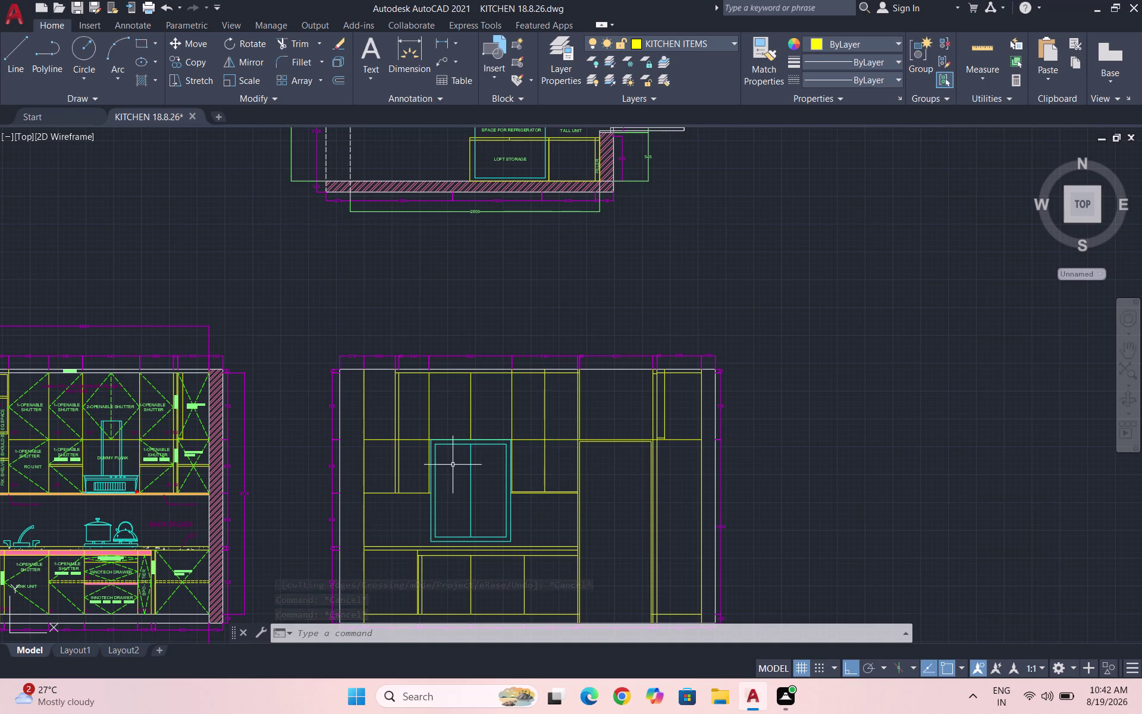
scroll(up, 3)
Extend the lower shelf line to the nearby divider using a fence.
text(EX)
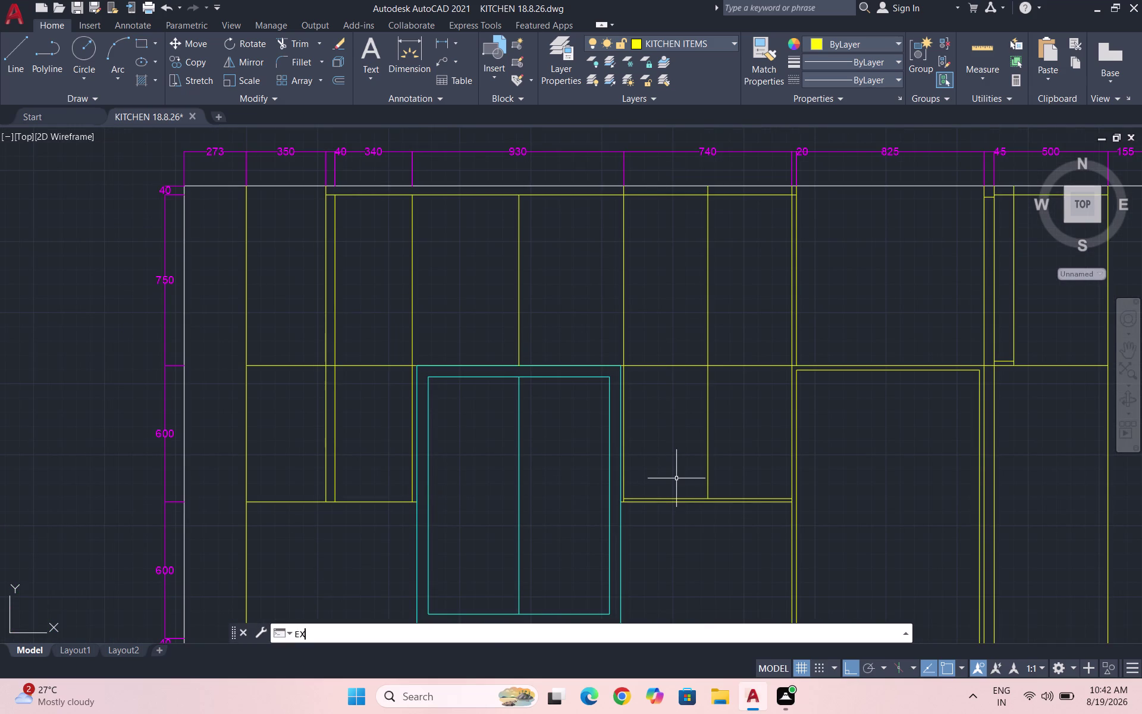
key(Return)
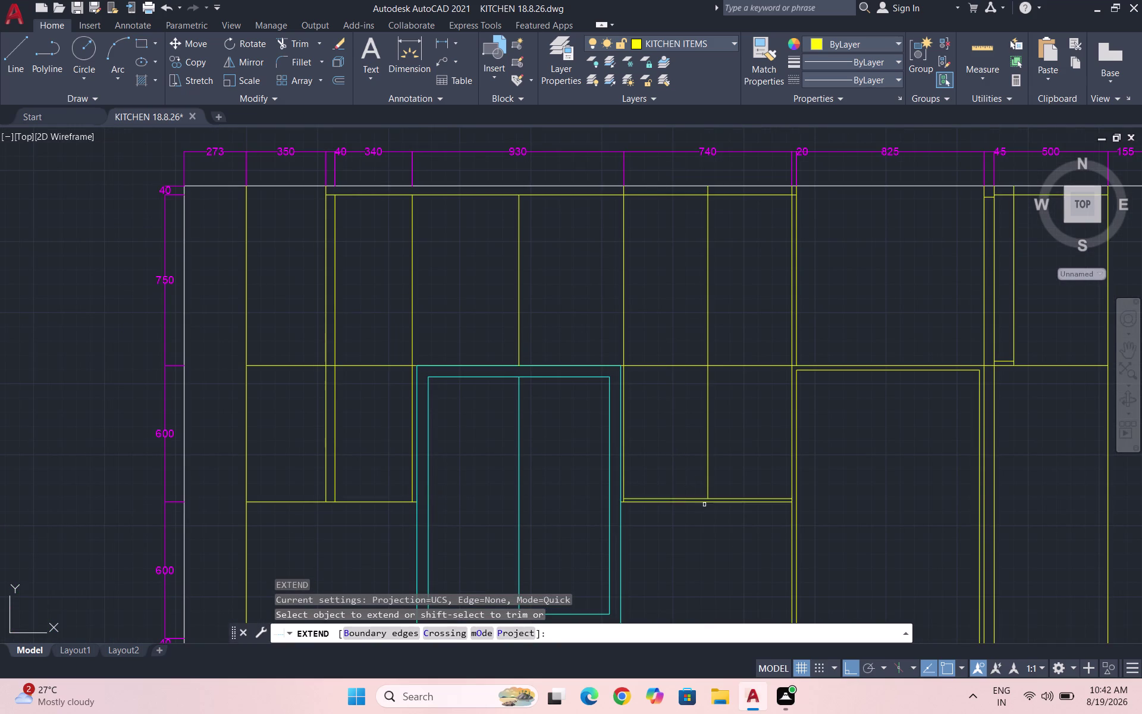
click(664, 498)
click(625, 500)
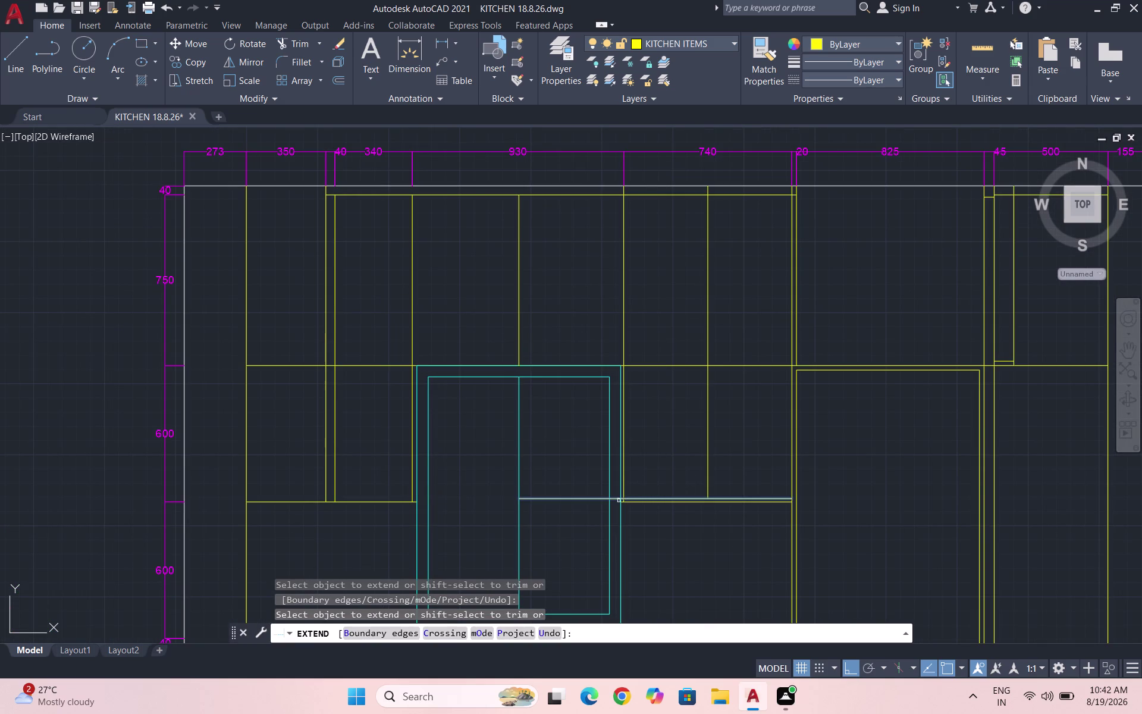
click(594, 500)
key(grave)
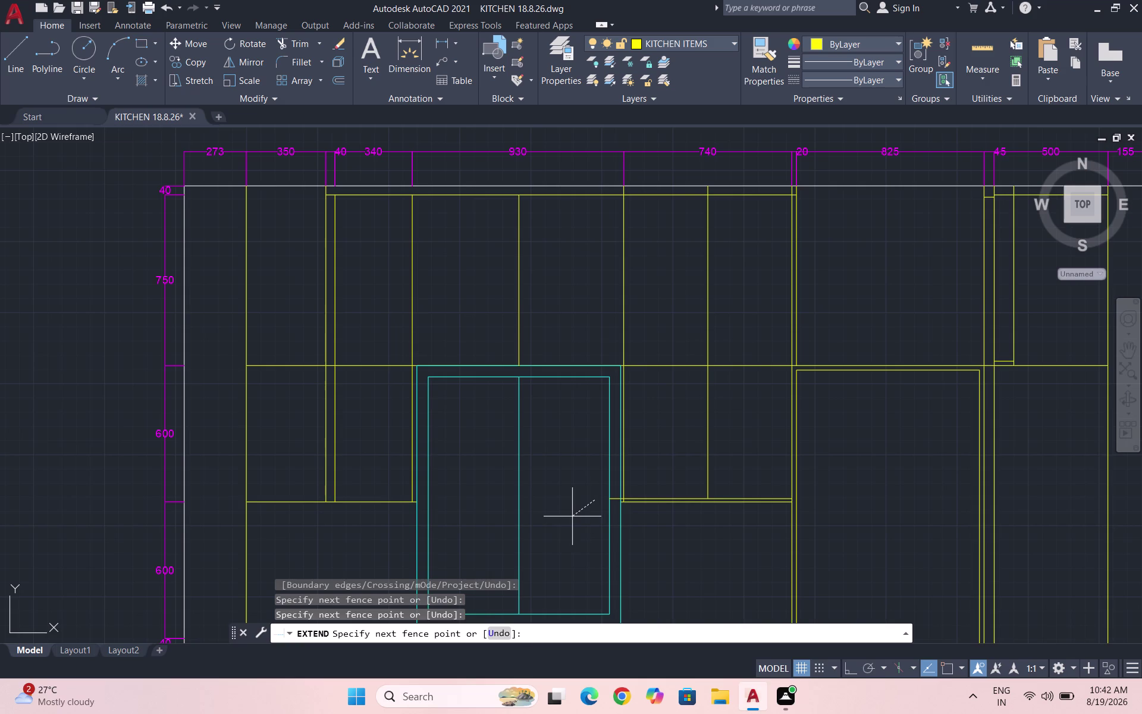
key(Escape)
Fence across further shelf line ends to extend them to their boundaries.
key(space)
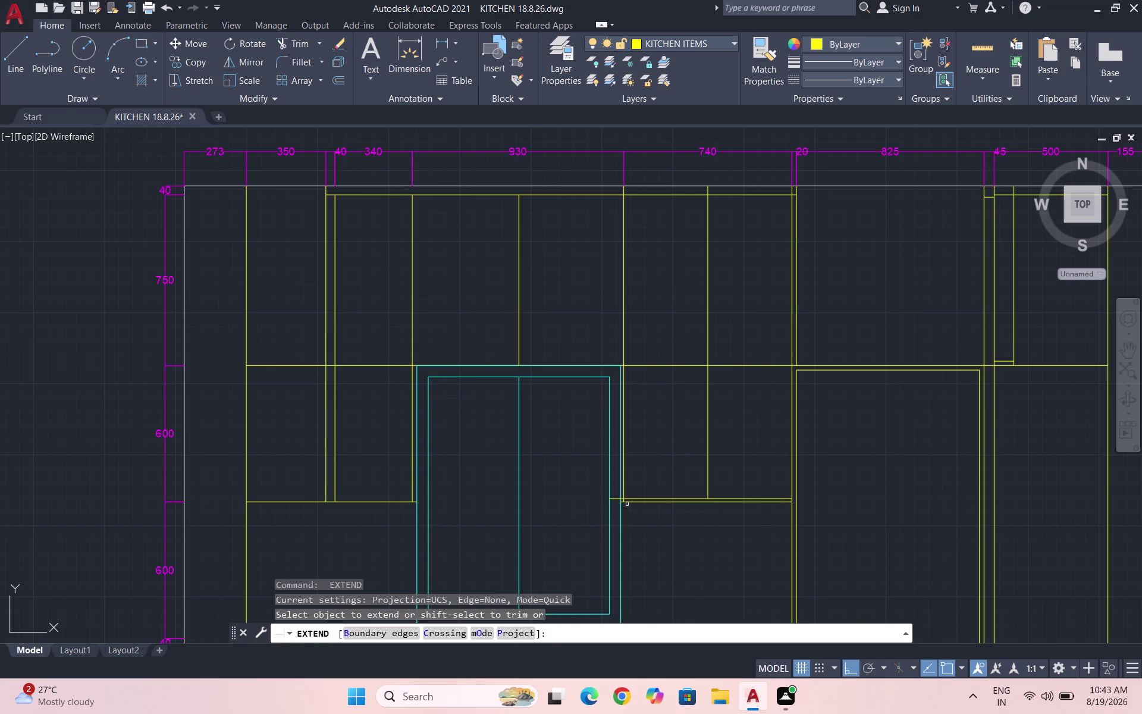
click(618, 499)
click(577, 496)
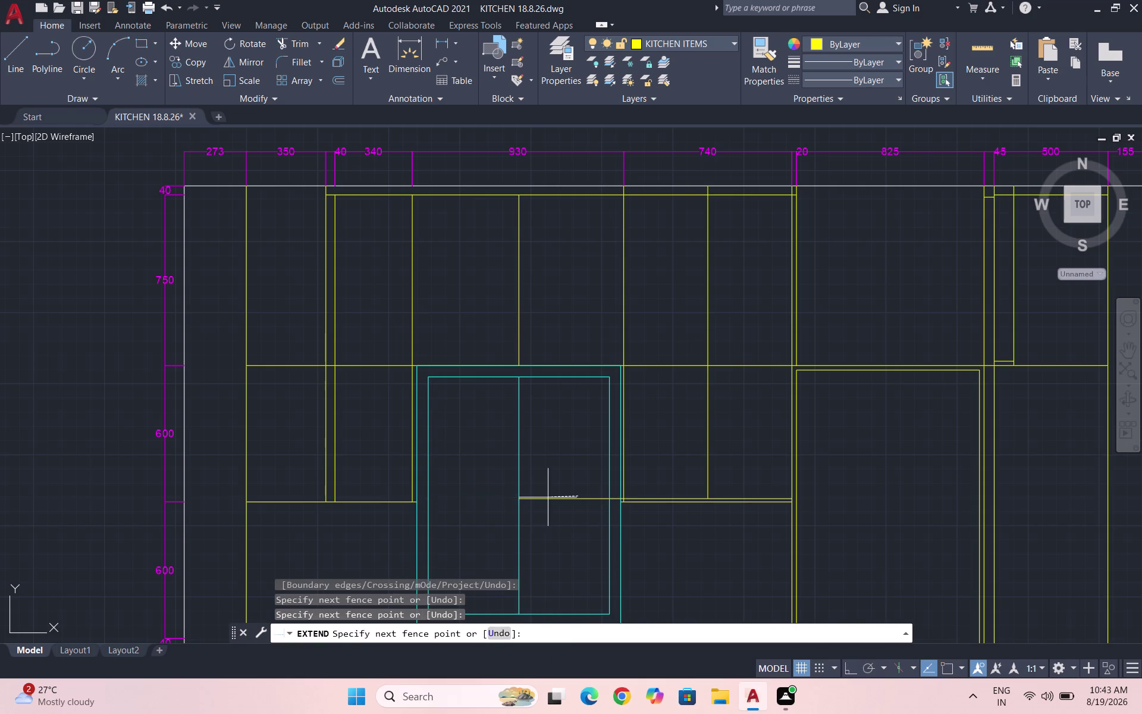
click(548, 497)
click(551, 499)
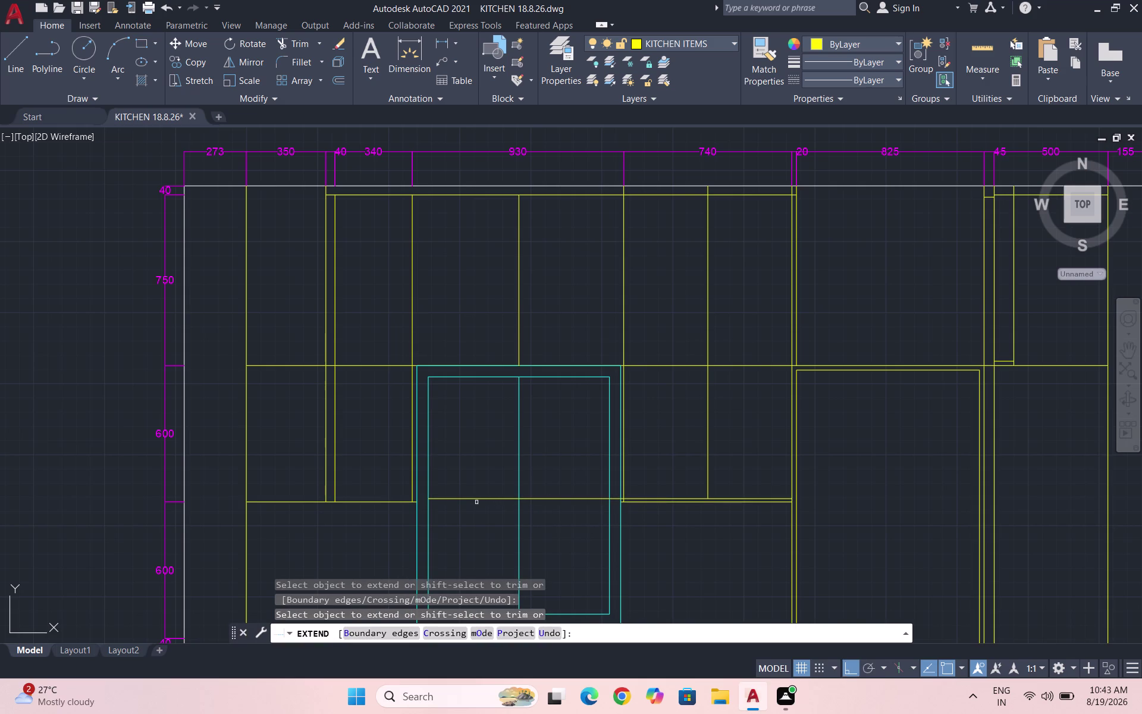
Extend the shelf lines across the opening to the left upright.
click(455, 501)
click(419, 498)
click(410, 497)
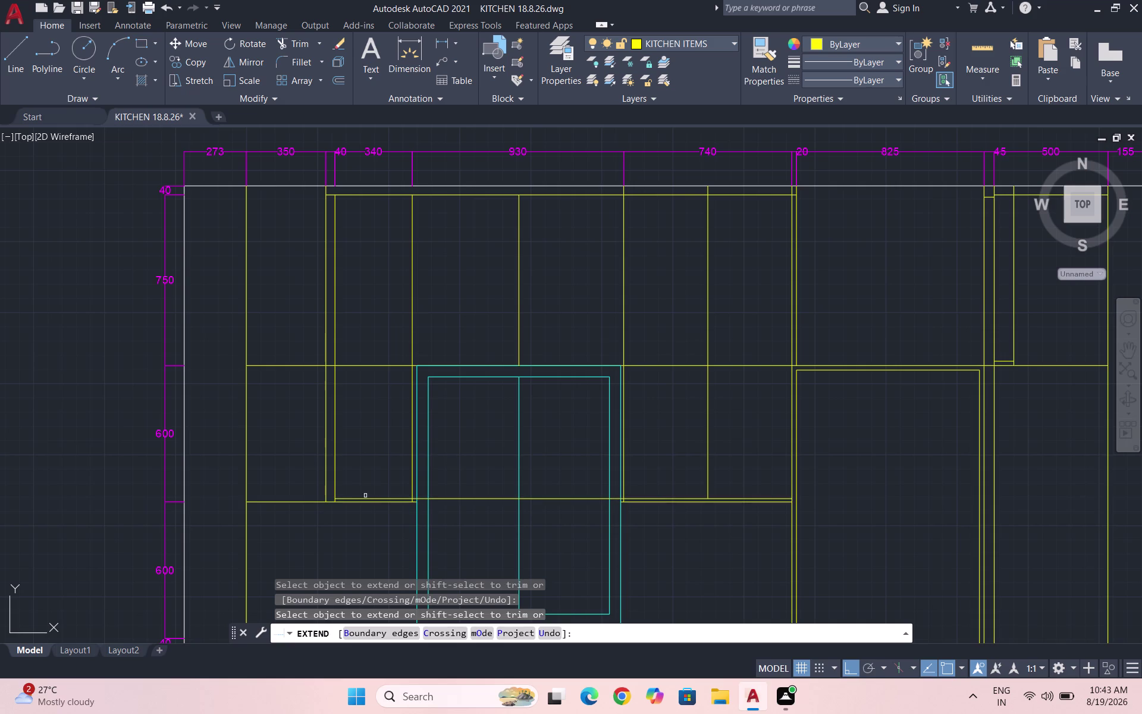
click(356, 499)
click(339, 498)
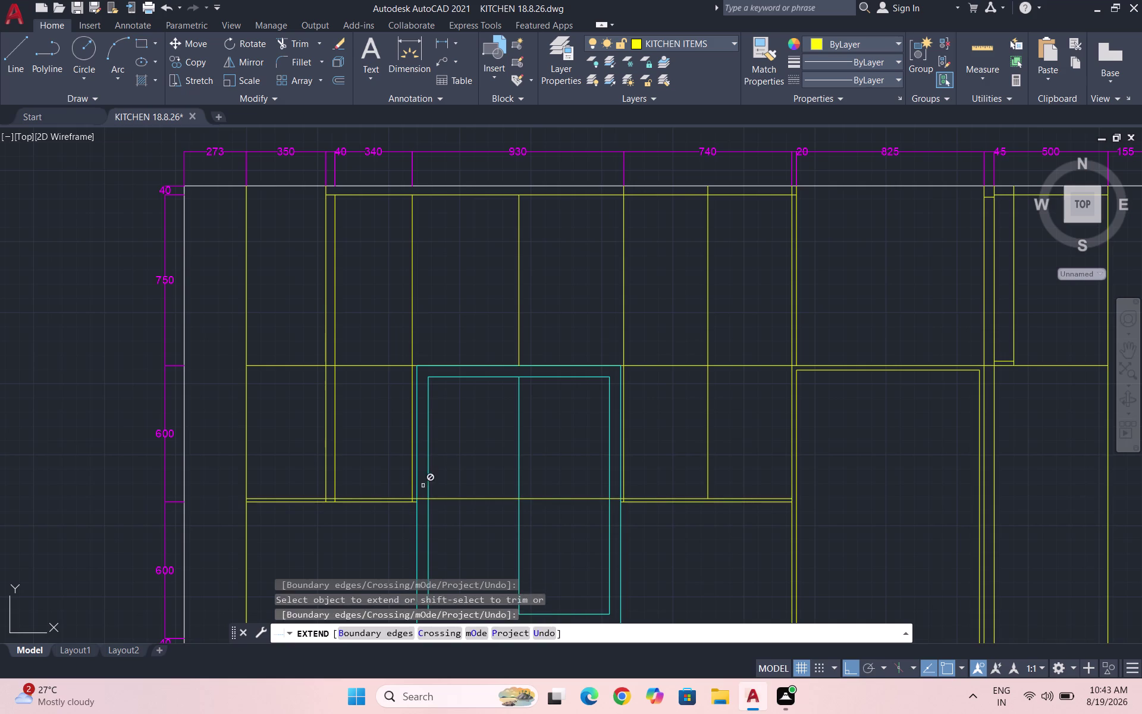
scroll(up, 3)
key(Escape)
key(Escape)
Trim the shelf line pieces beside, across and right of the opening.
text(TR)
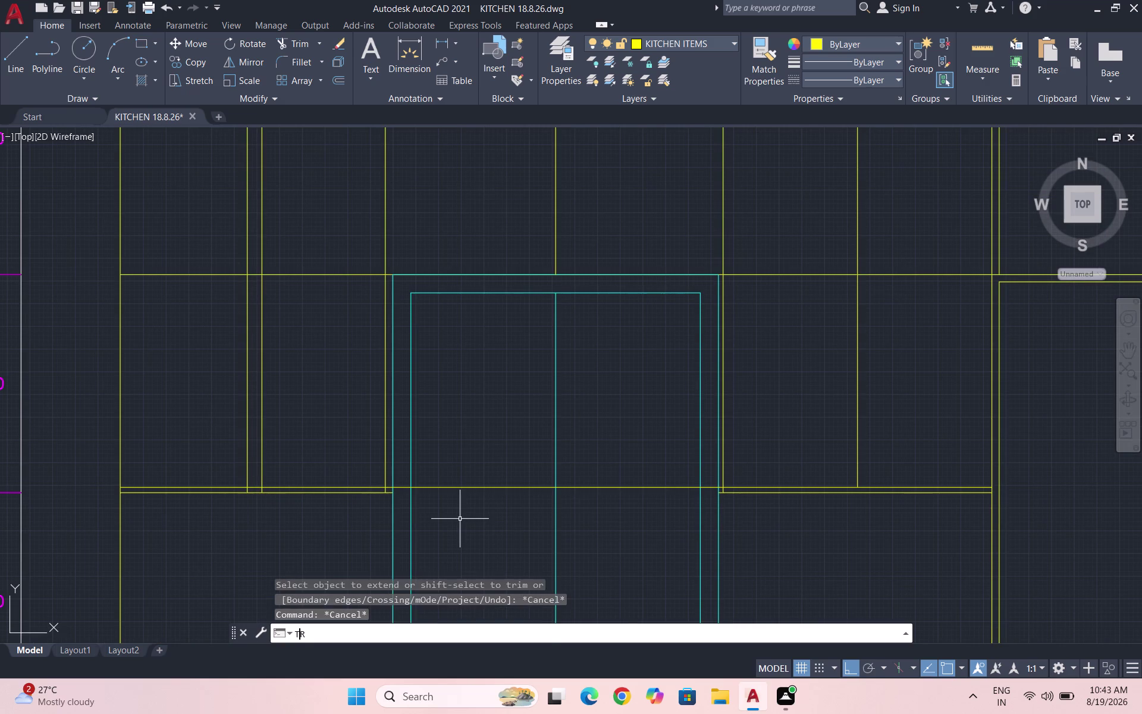
key(Return)
key(Return)
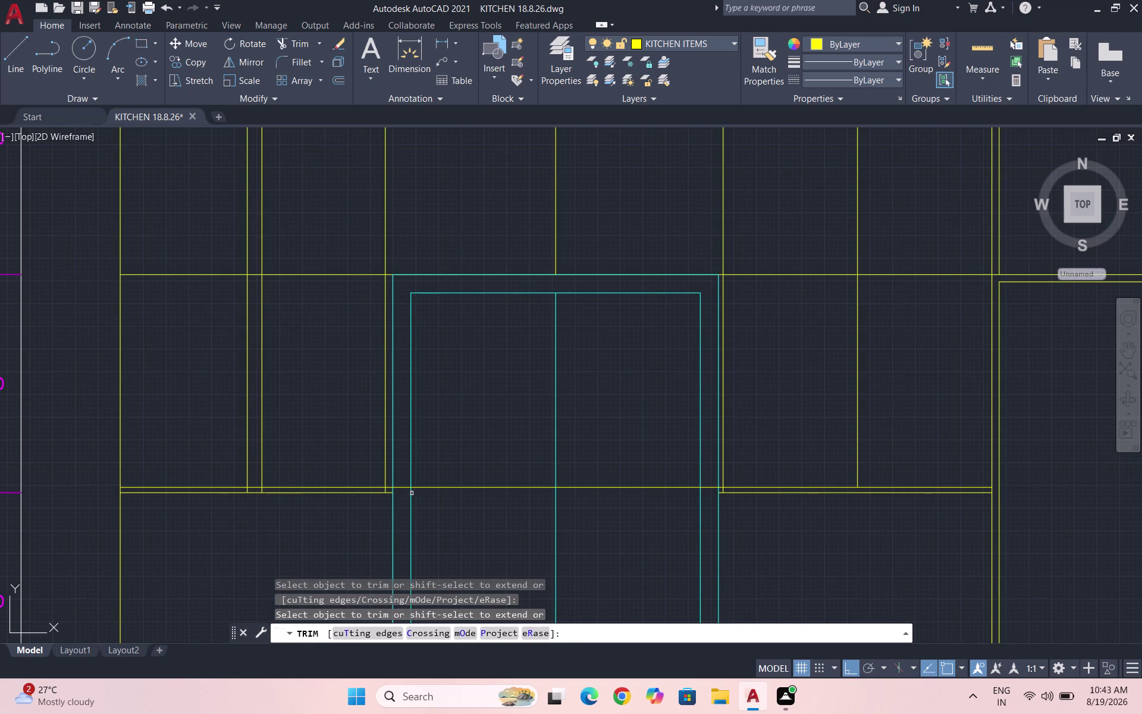
click(405, 489)
drag(450, 485, 451, 517)
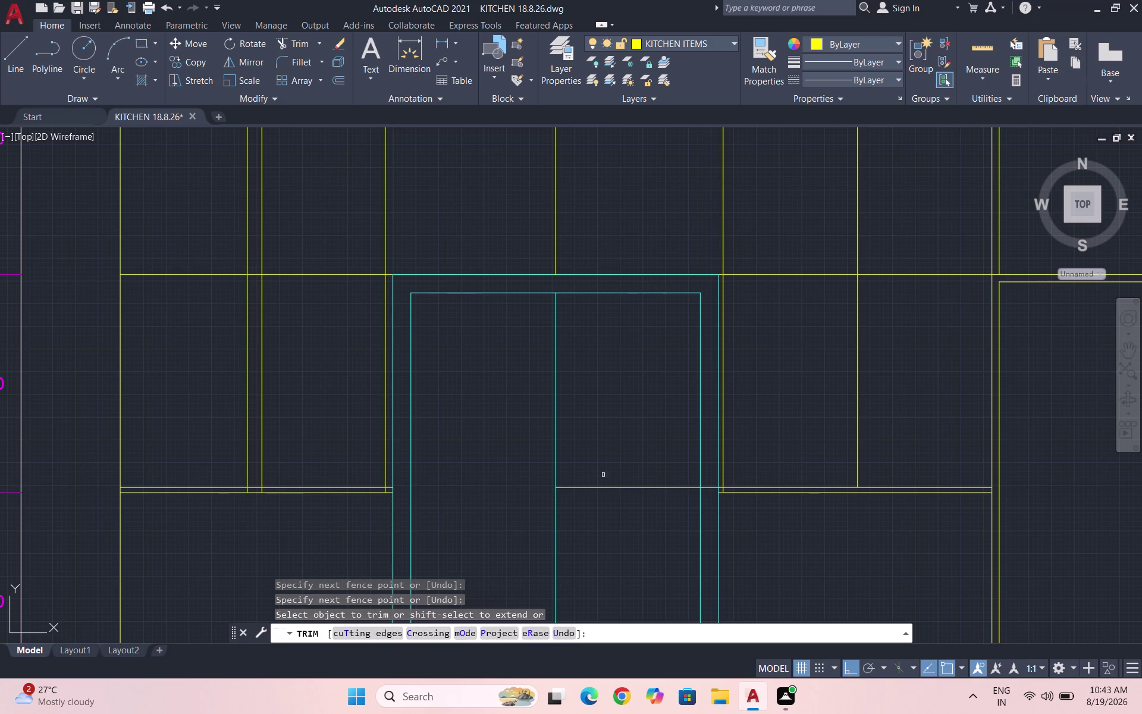
drag(612, 482, 612, 514)
click(709, 487)
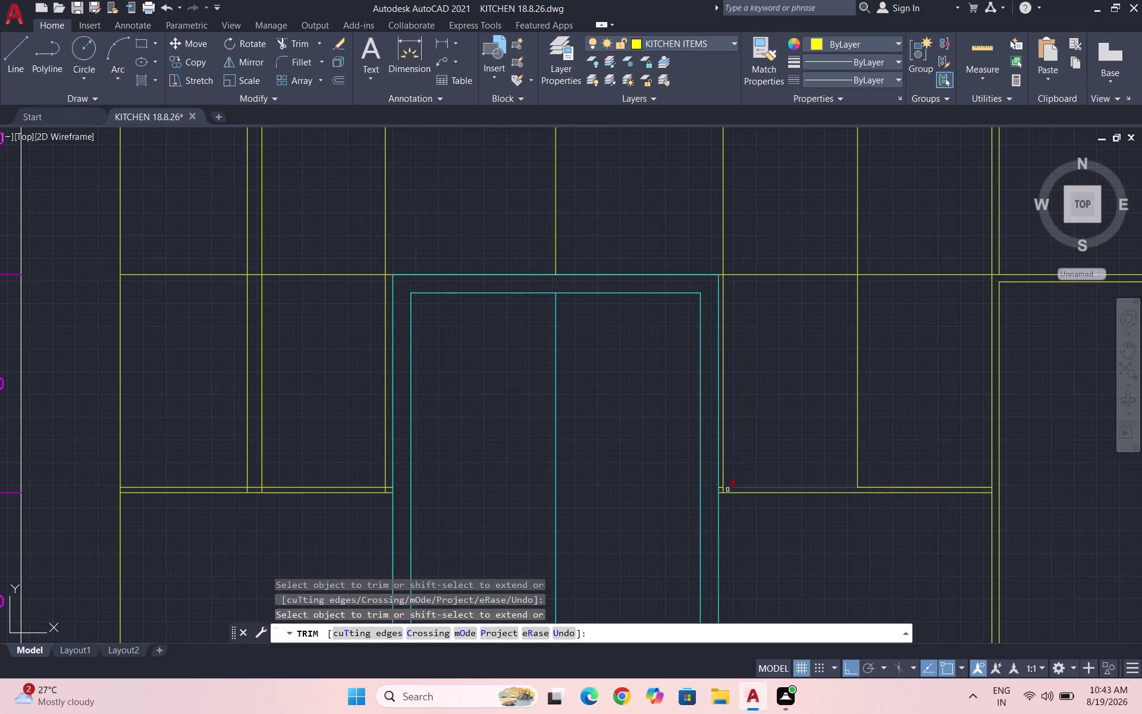
Trim the small overrun at the opening edge.
scroll(up, 3)
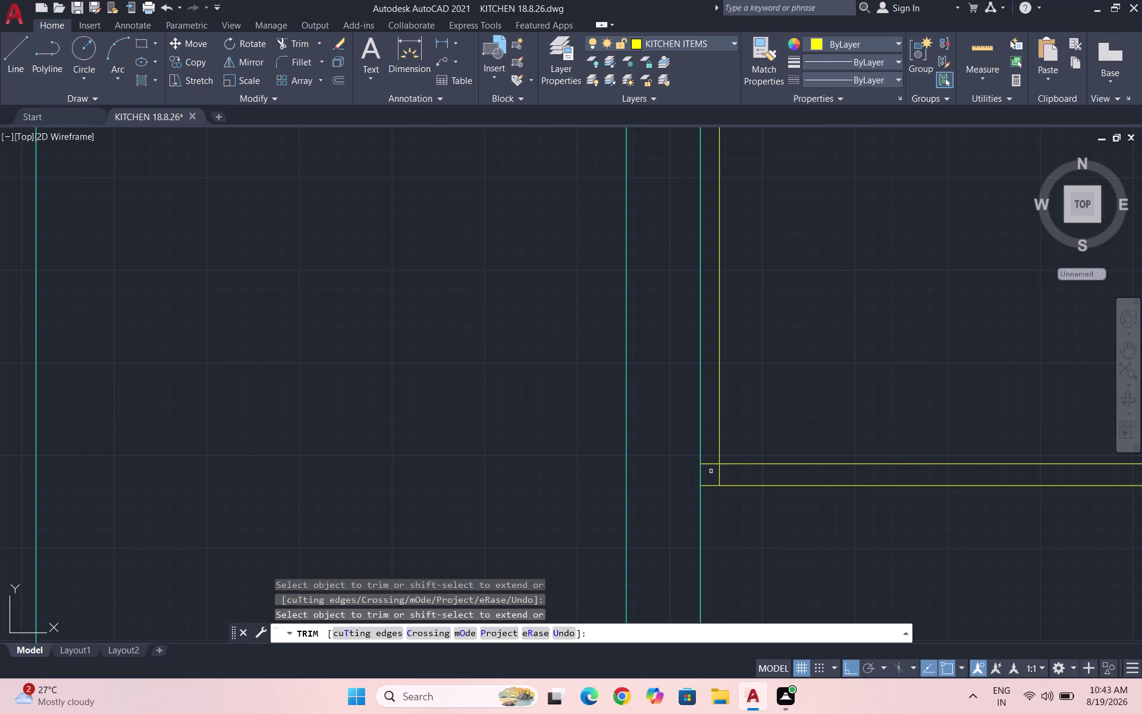
click(712, 465)
scroll(down, 3)
scroll(down, 3)
key(Escape)
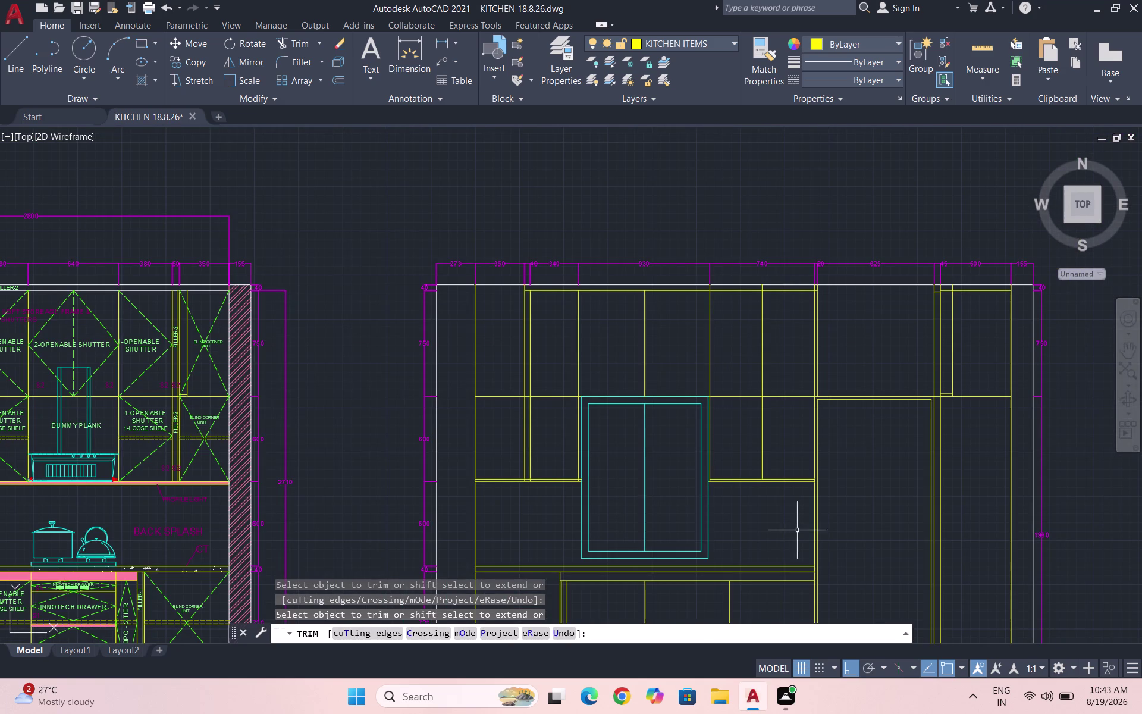
key(Escape)
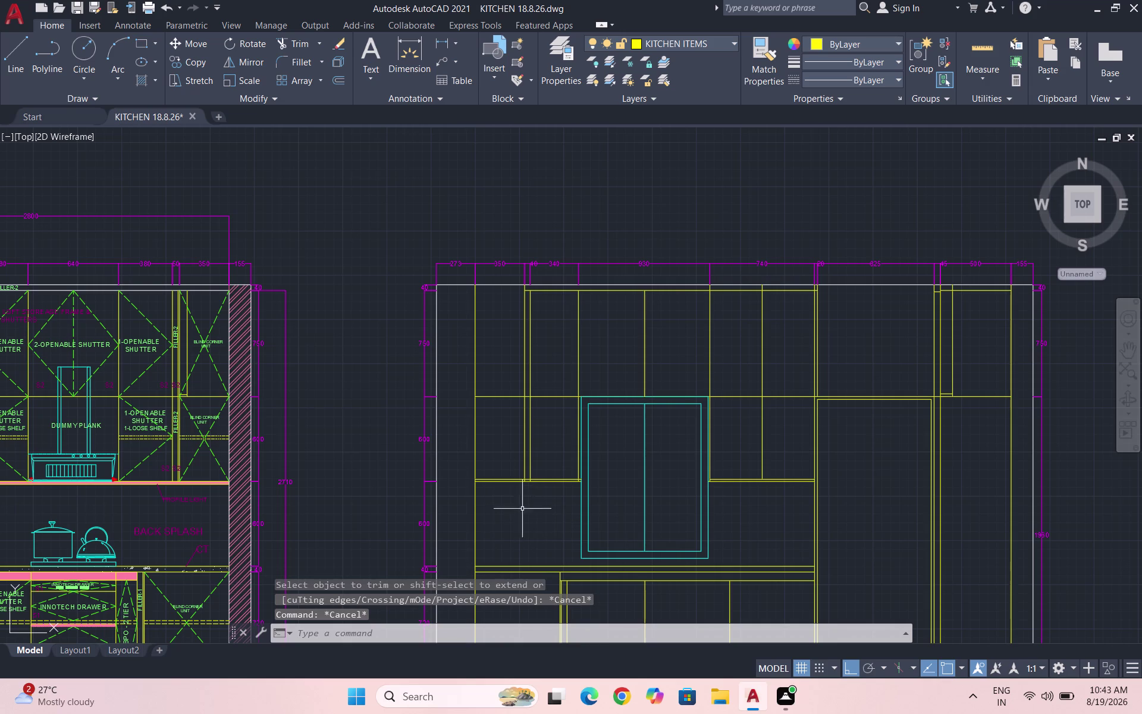
Trim the short shelf line segments between the upper cabinet uprights.
scroll(up, 3)
scroll(up, 3)
key(t)
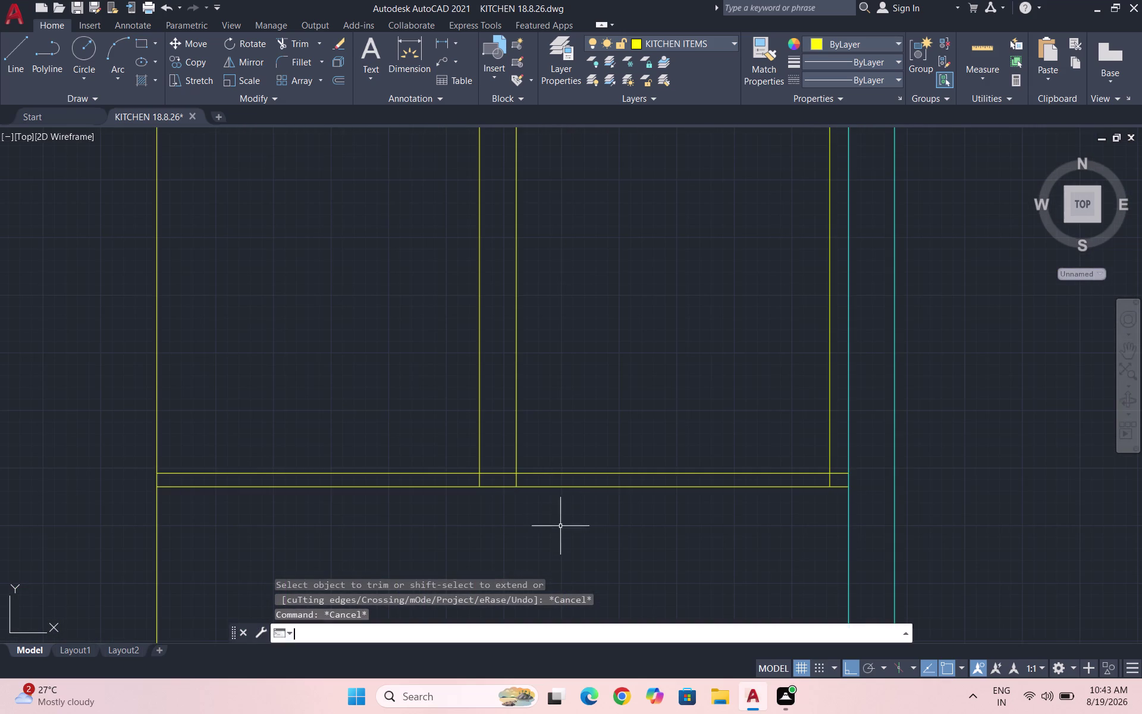
key(r)
key(Return)
key(Return)
scroll(up, 3)
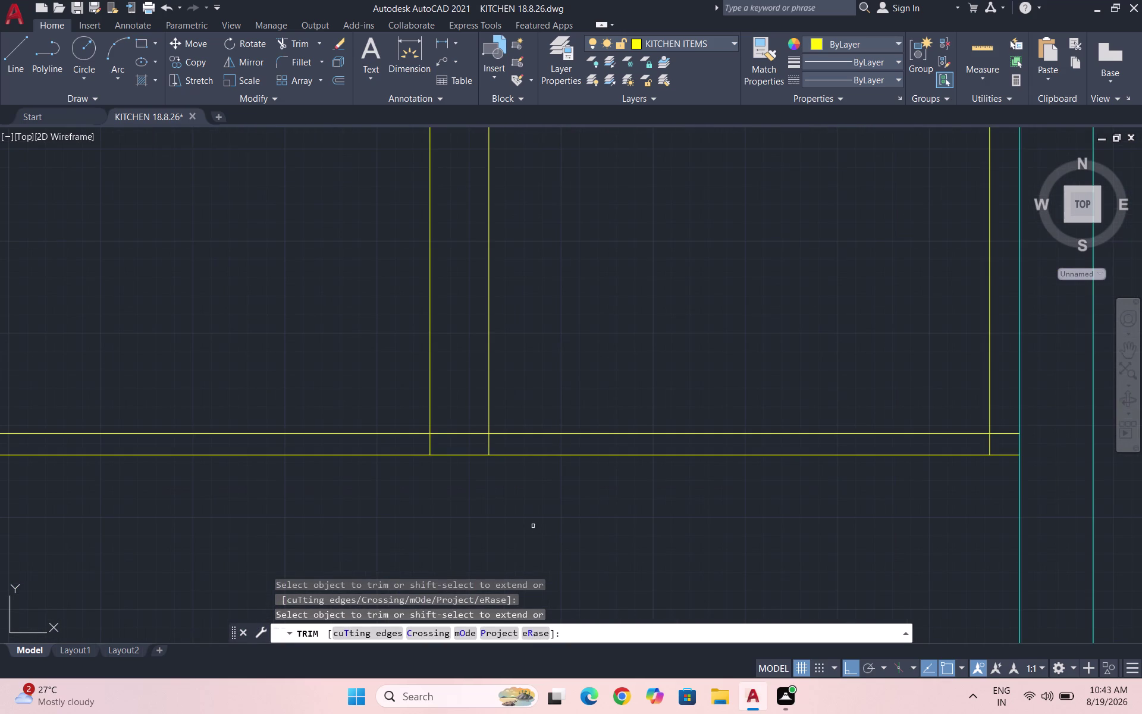
drag(429, 444, 502, 446)
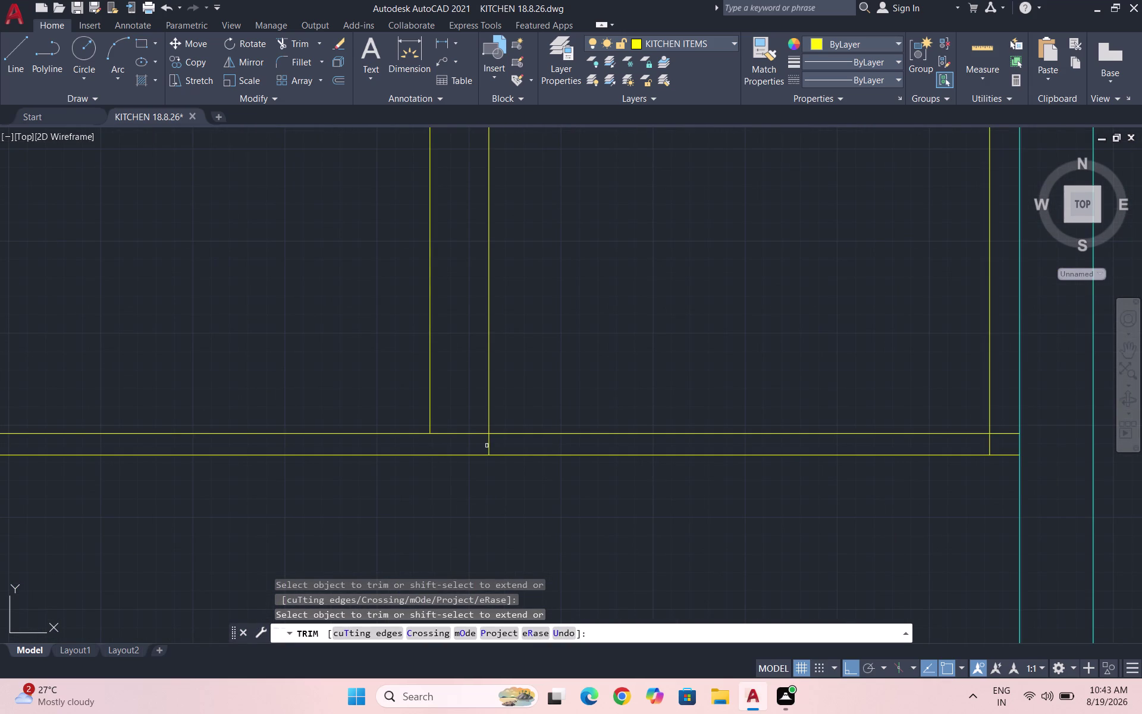
click(486, 445)
click(499, 444)
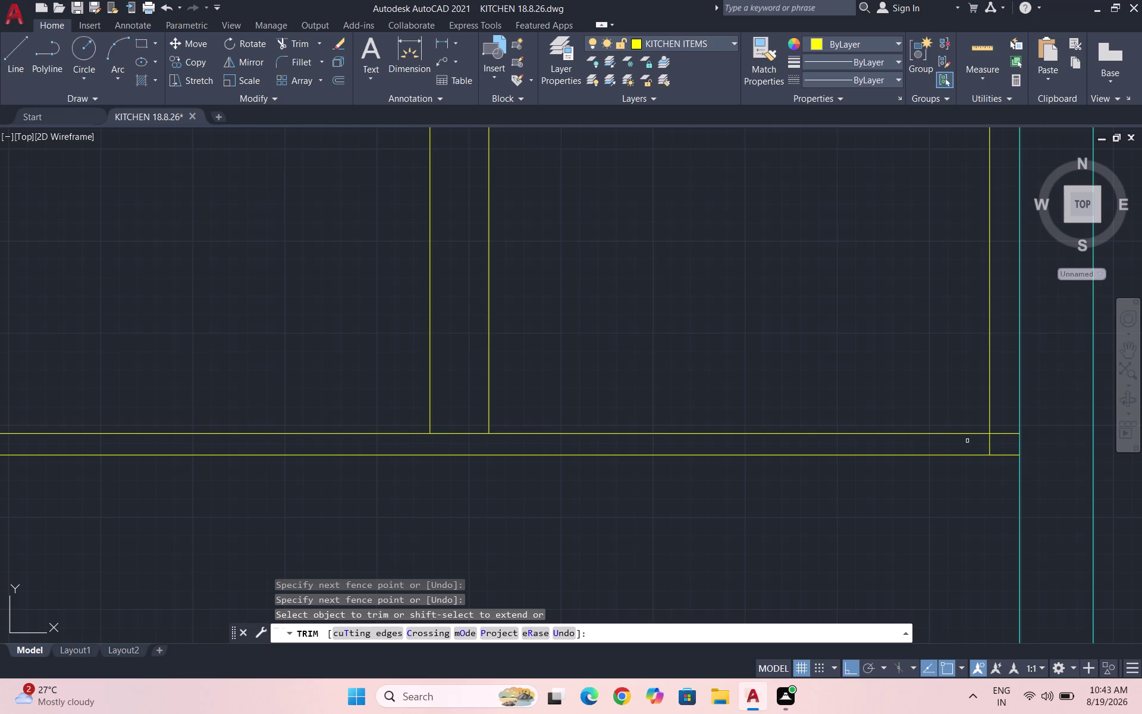
Trim the last overrunning line piece and save the drawing.
click(1002, 432)
scroll(down, 3)
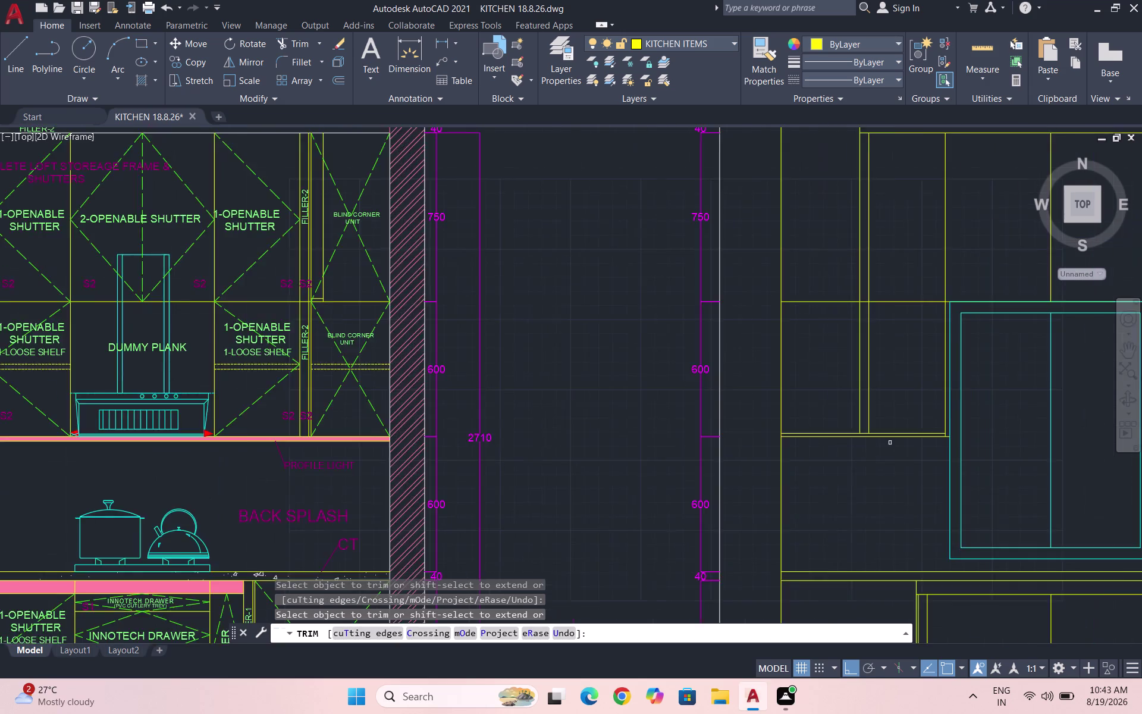
scroll(down, 3)
key(Escape)
key(Escape)
key(ctrl+s)
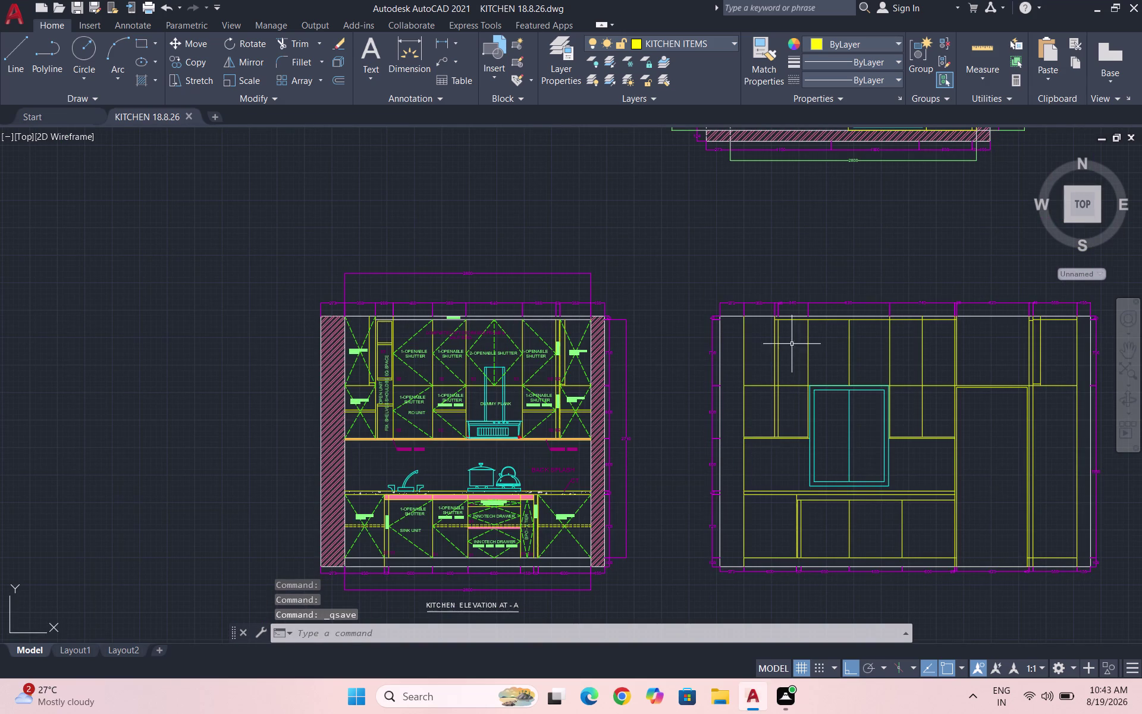
scroll(up, 3)
Draw a vertical line from the shelf intersection up to the top edge.
key(l)
key(Return)
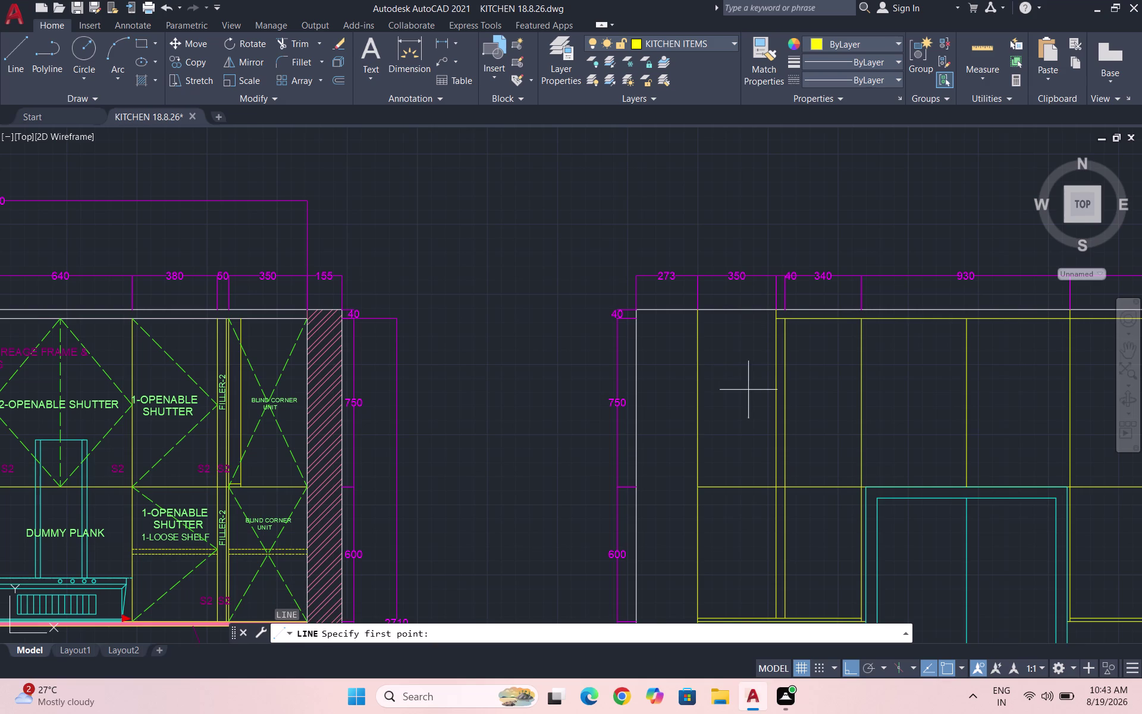
scroll(up, 3)
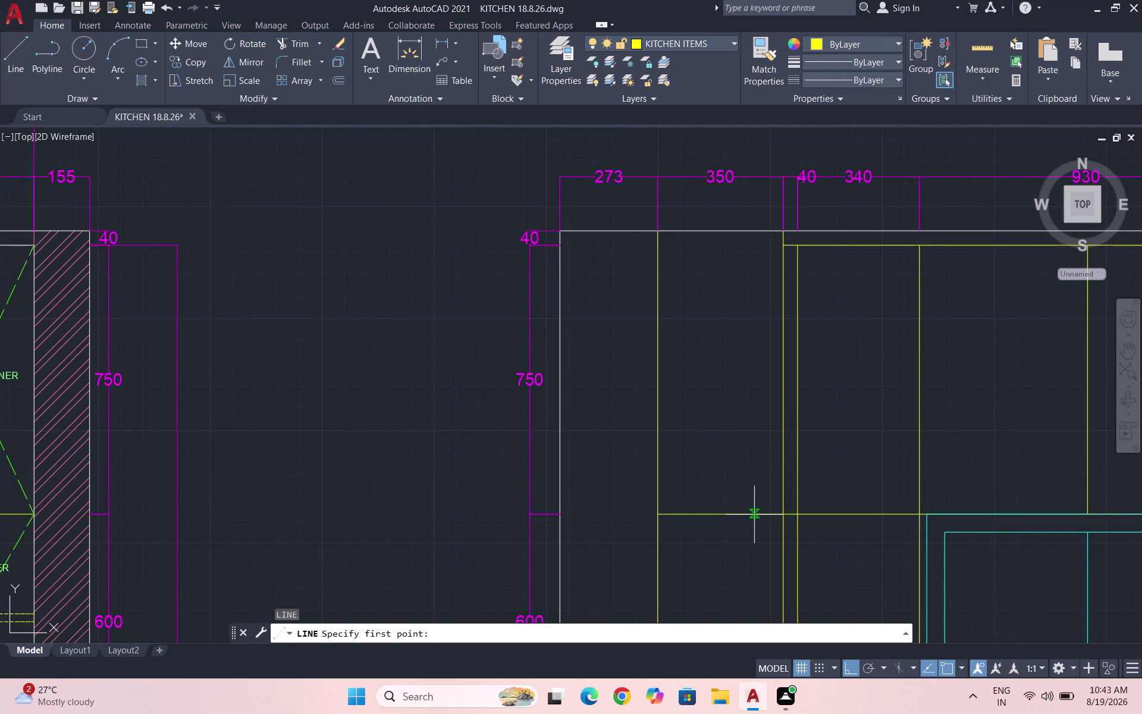
click(754, 514)
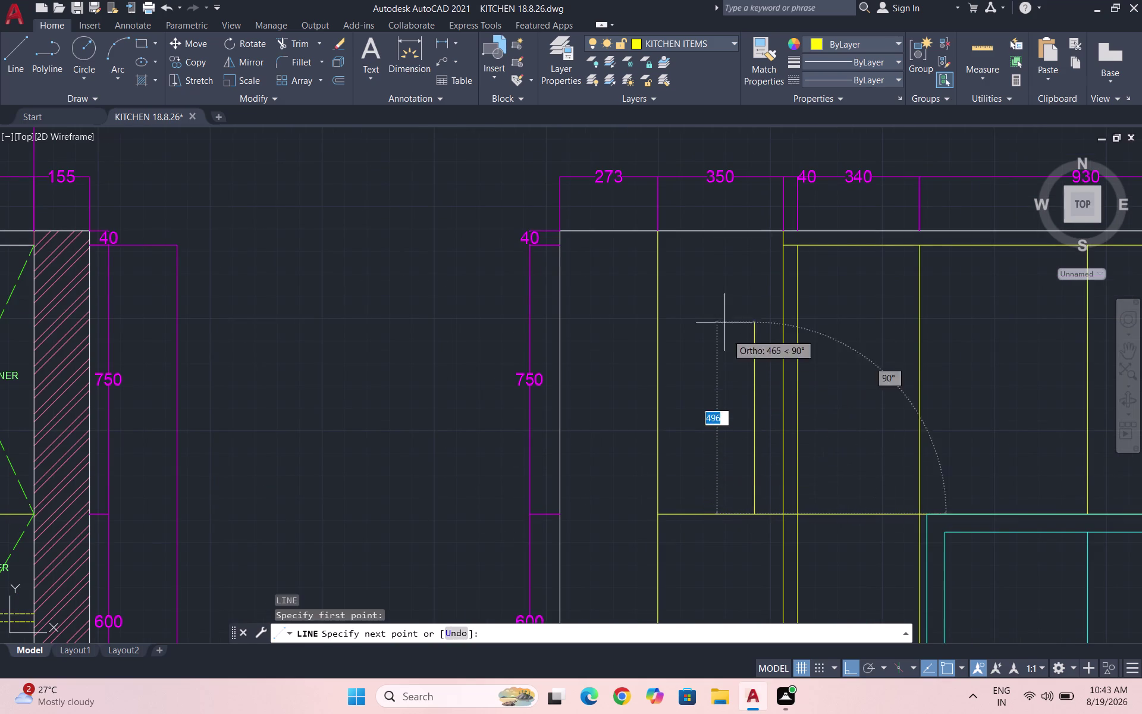
click(753, 234)
key(Escape)
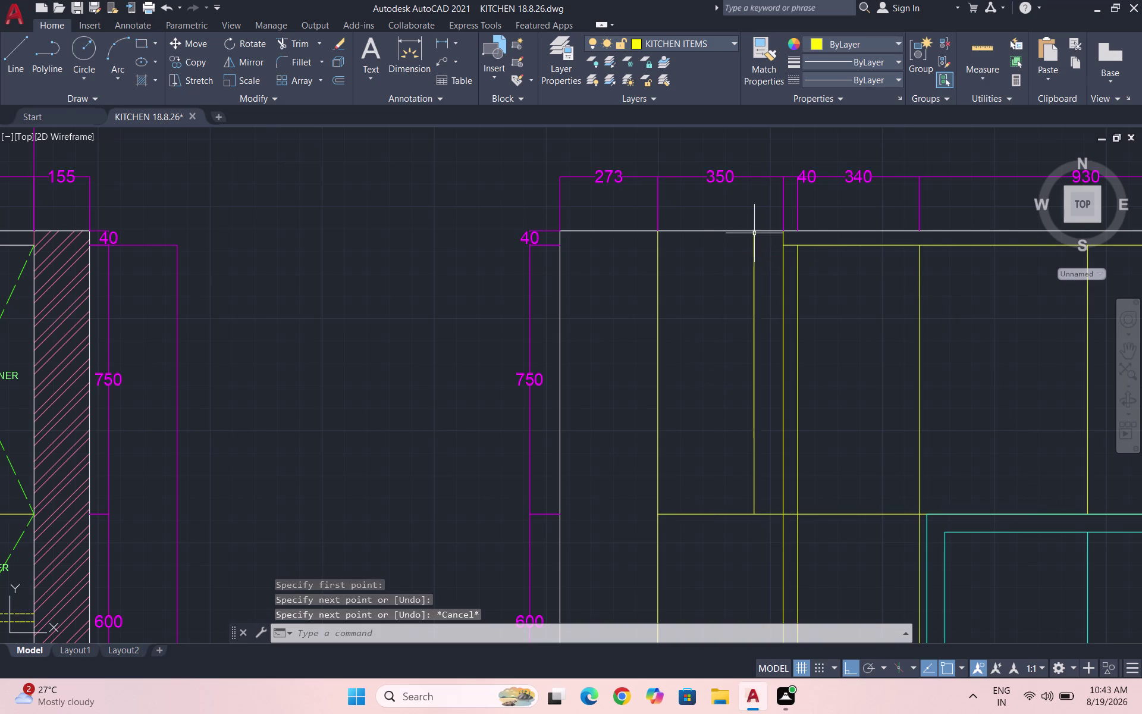
Draw a short horizontal line just below the top edge.
key(space)
scroll(up, 3)
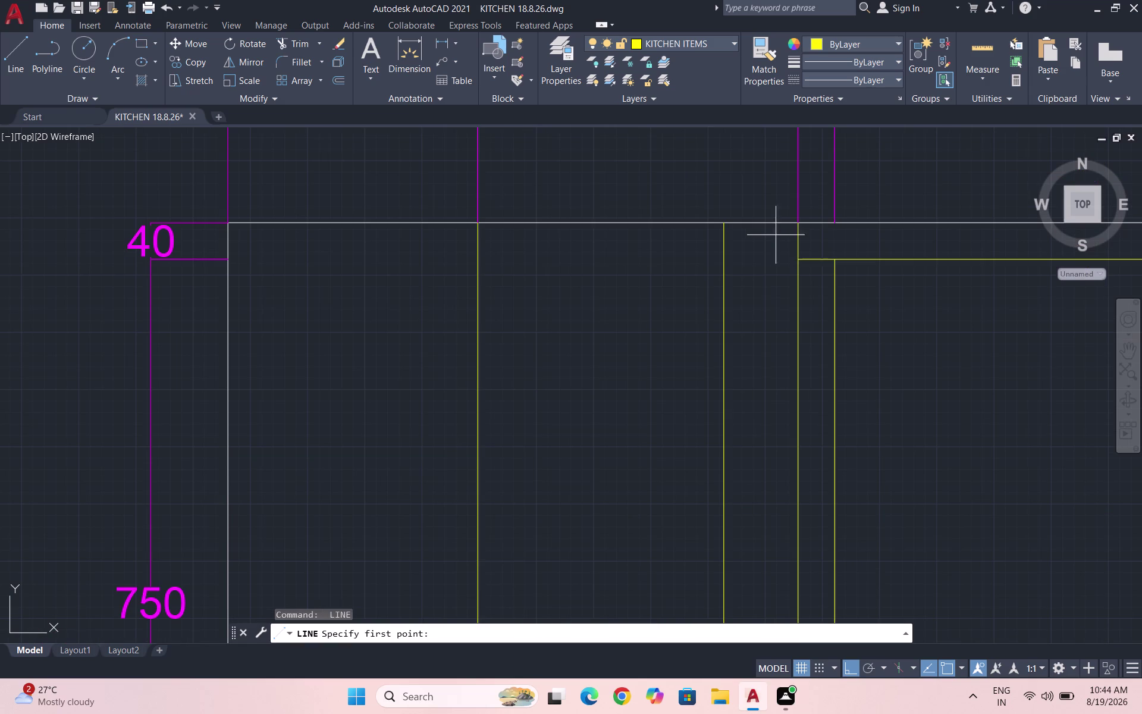
click(797, 243)
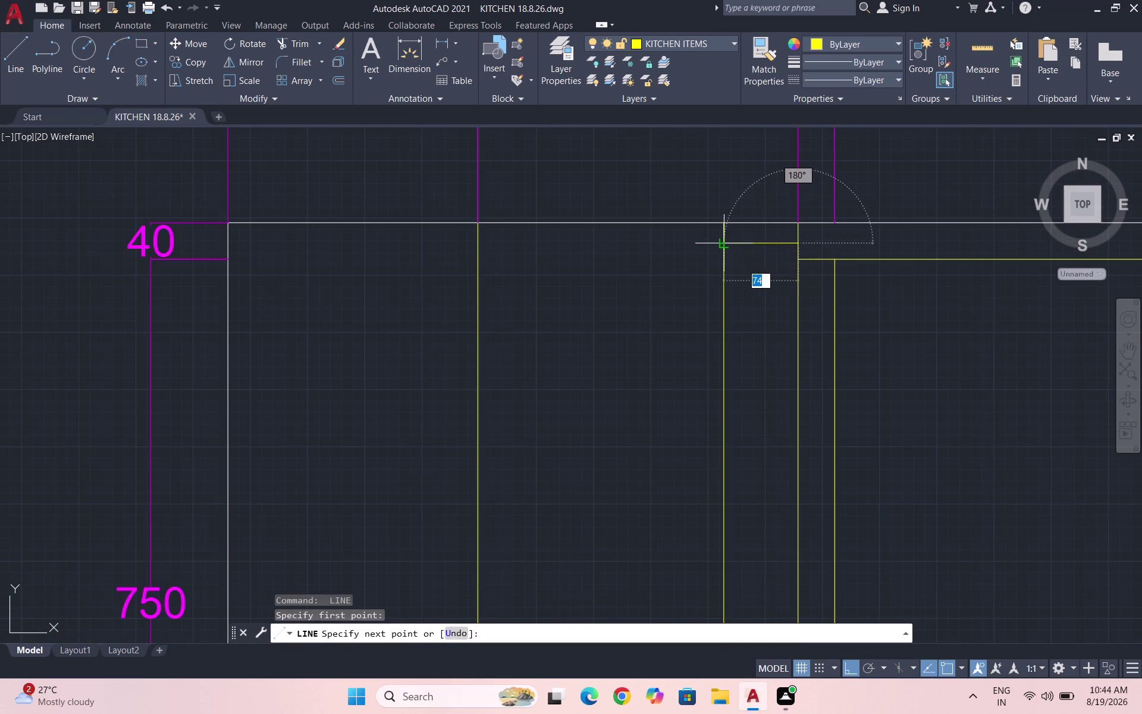
click(723, 245)
key(space)
scroll(down, 3)
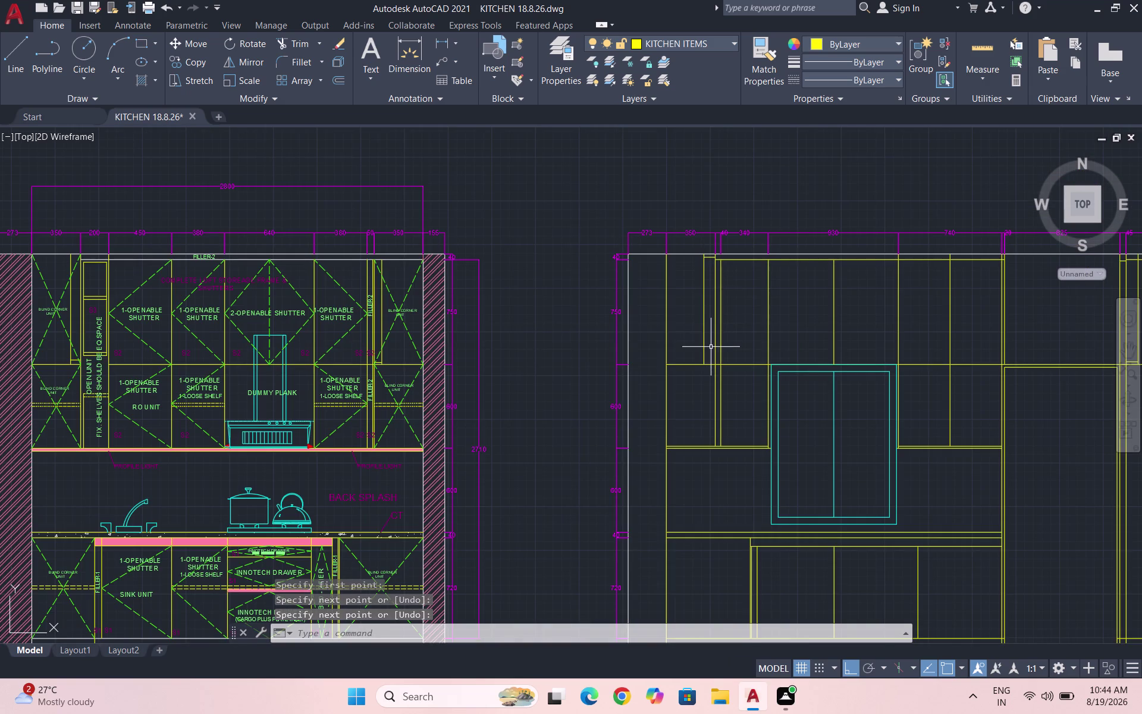
scroll(up, 3)
Draw a short horizontal line above the shelf and save the drawing.
key(space)
scroll(up, 3)
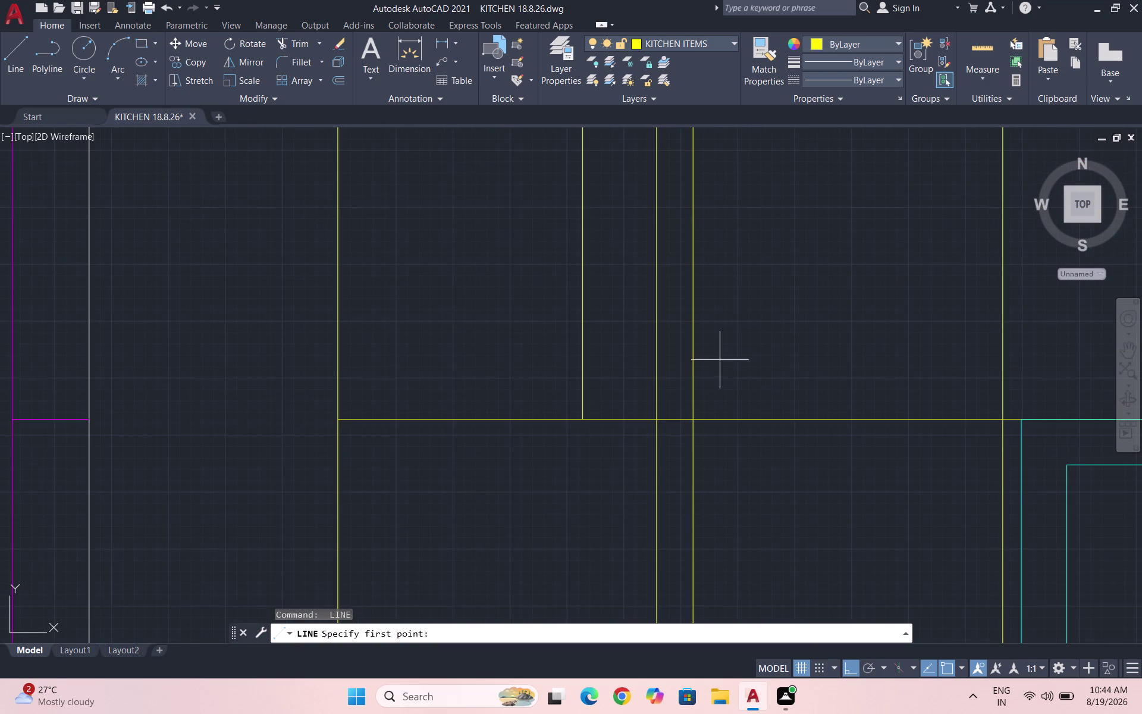
click(656, 409)
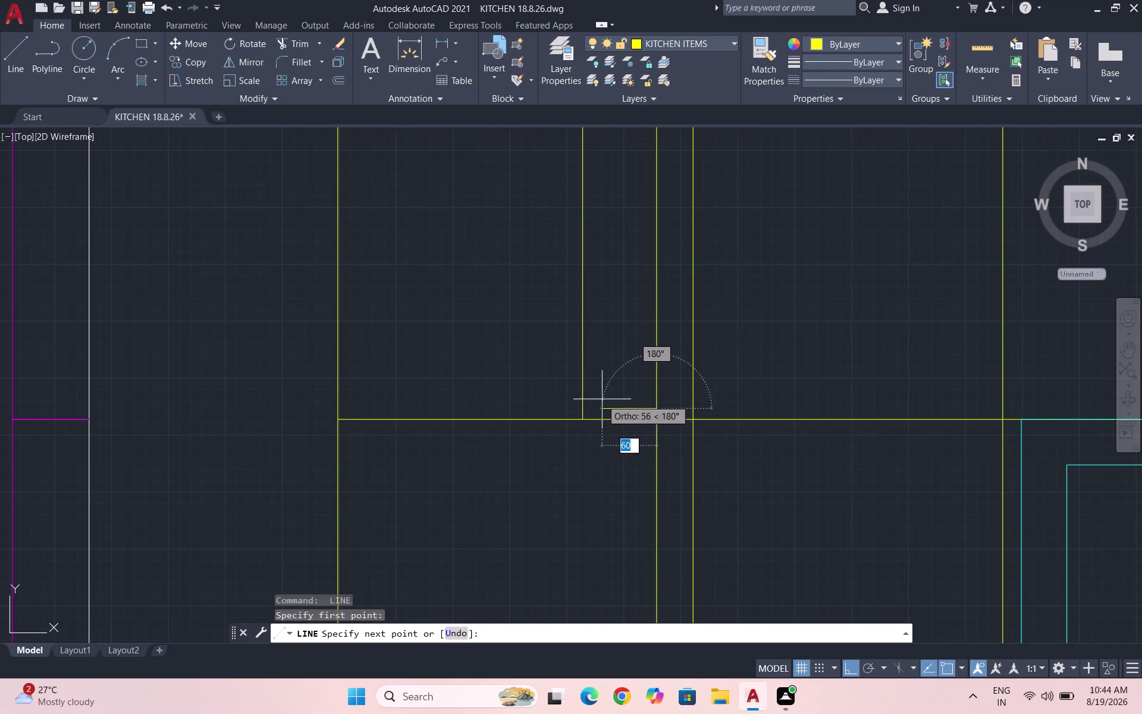
click(580, 411)
key(space)
scroll(down, 3)
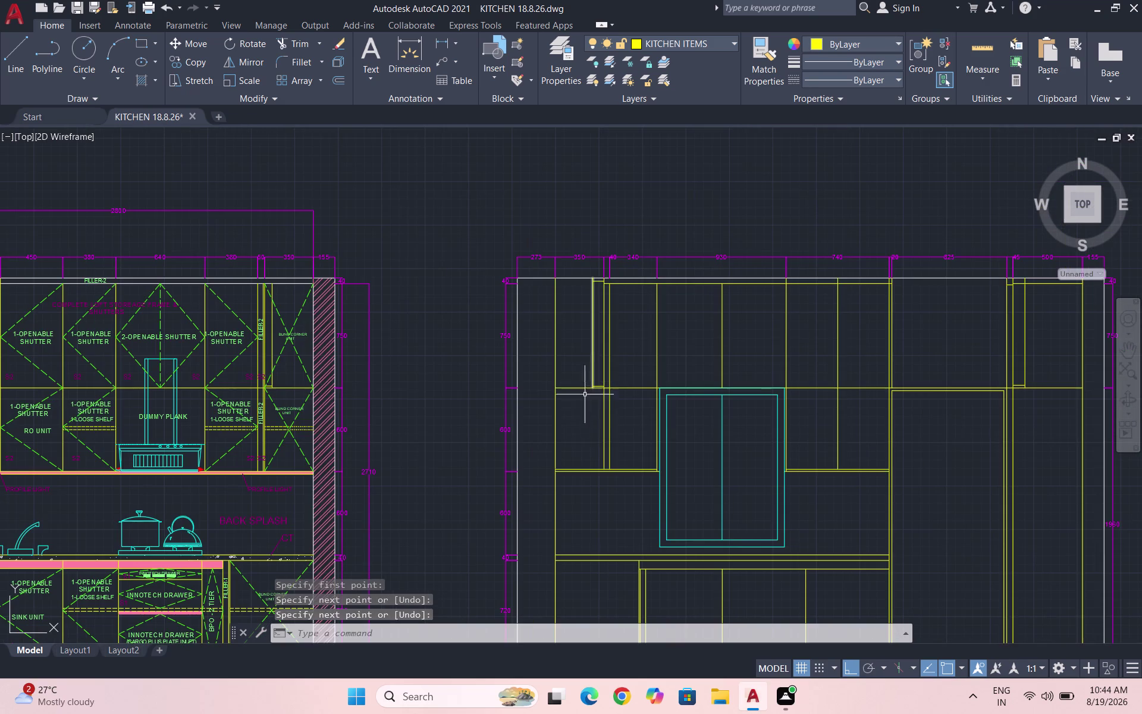
key(Escape)
key(Escape)
key(ctrl+s)
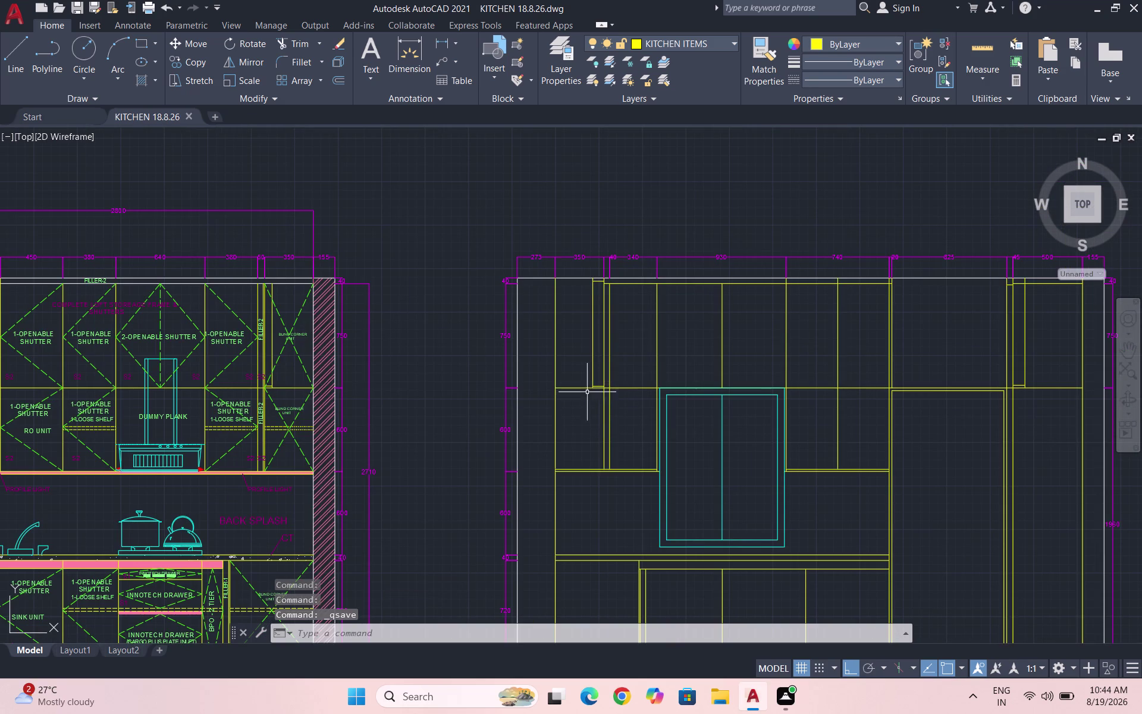
Select the new short line and begin moving it with M.
scroll(up, 3)
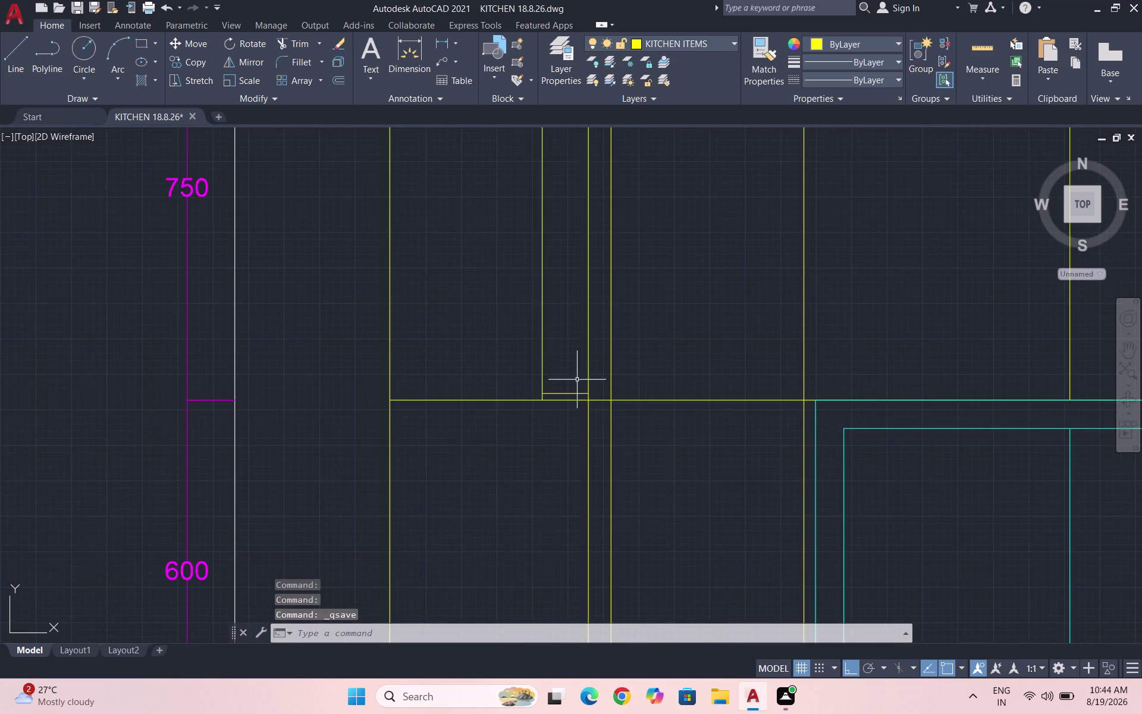
scroll(up, 3)
click(567, 421)
click(553, 391)
key(m)
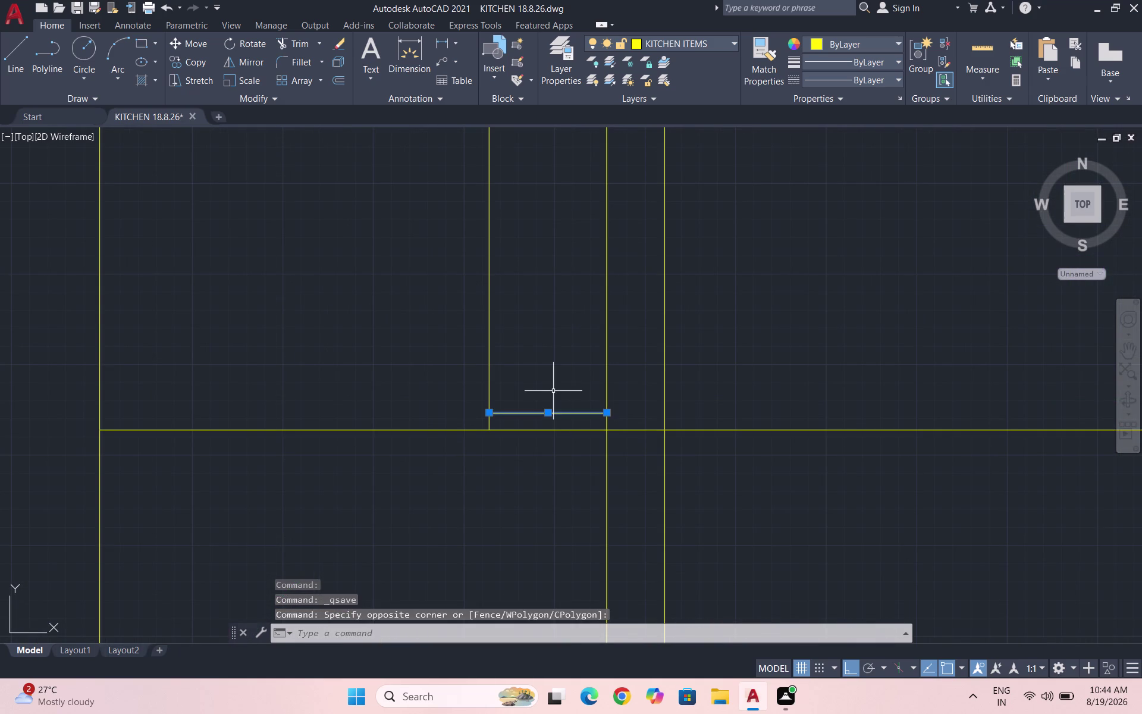
key(Return)
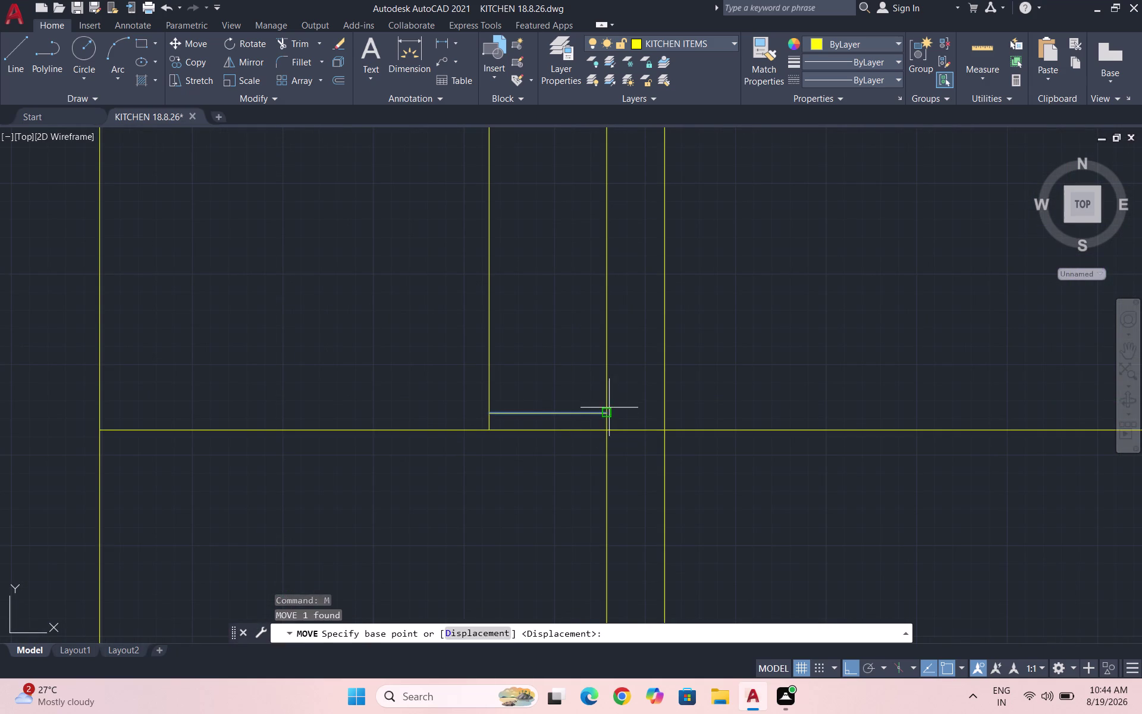
Shift the short line upward to its new spot and save KITCHEN 18.8.26.dwg.
click(607, 415)
click(608, 395)
scroll(down, 3)
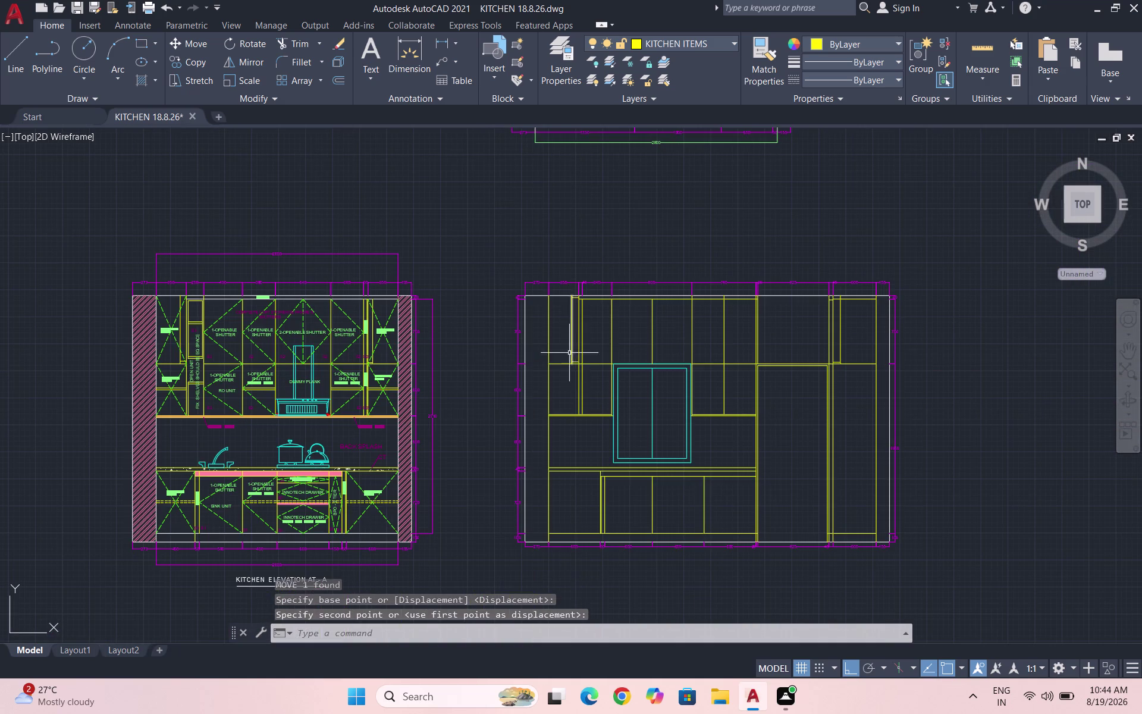
key(ctrl+s)
key(ctrl+s)
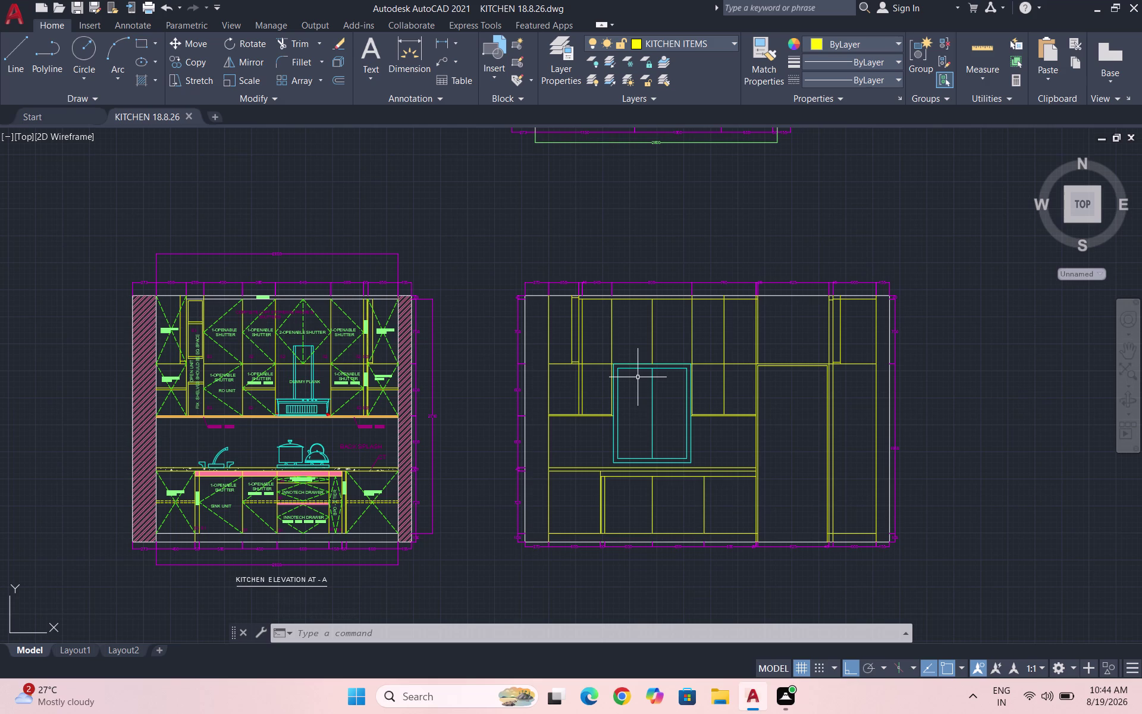
key(ctrl+s)
scroll(up, 3)
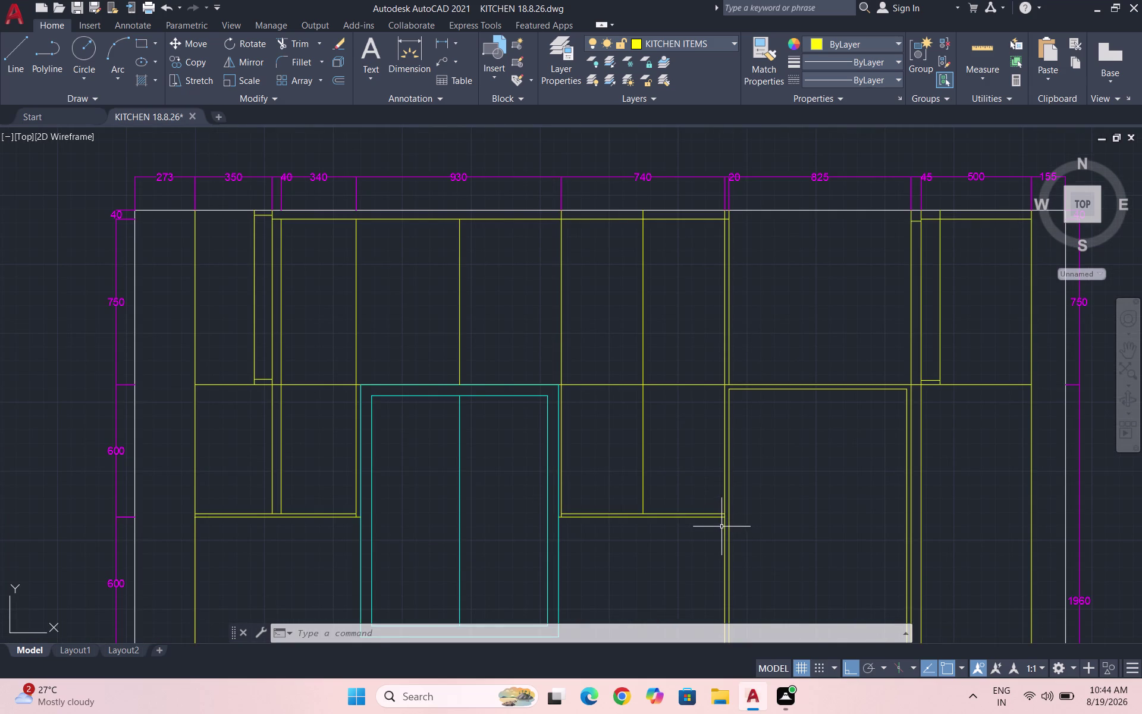
scroll(up, 3)
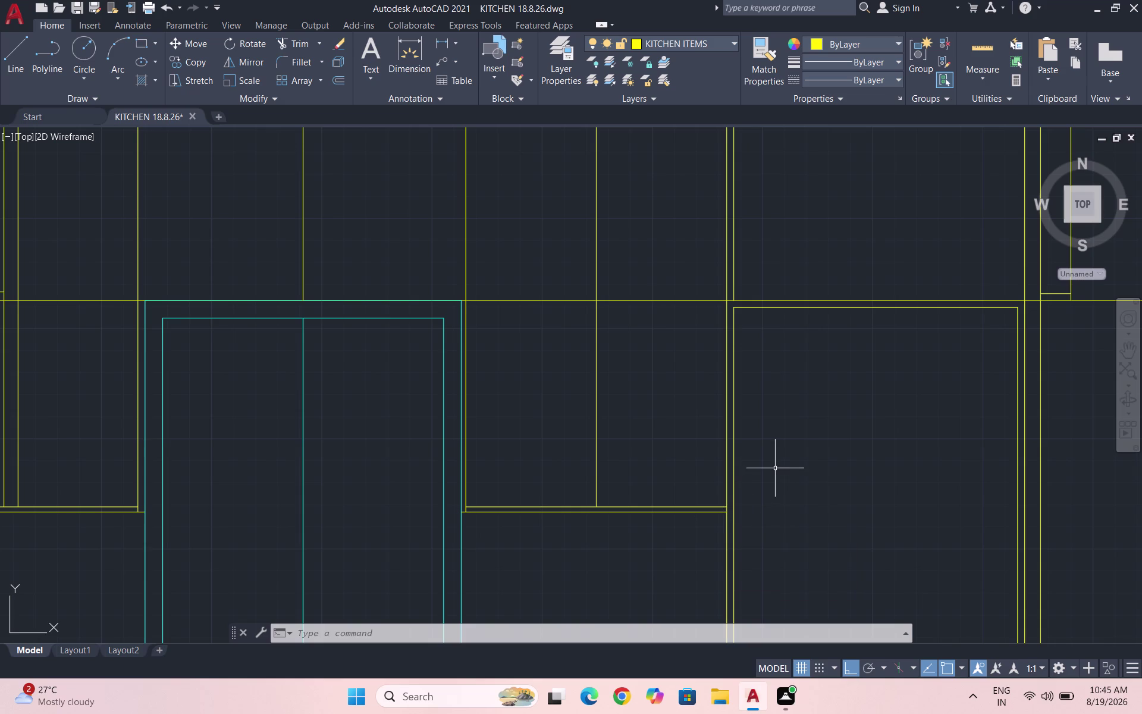
scroll(down, 3)
scroll(down, 3)
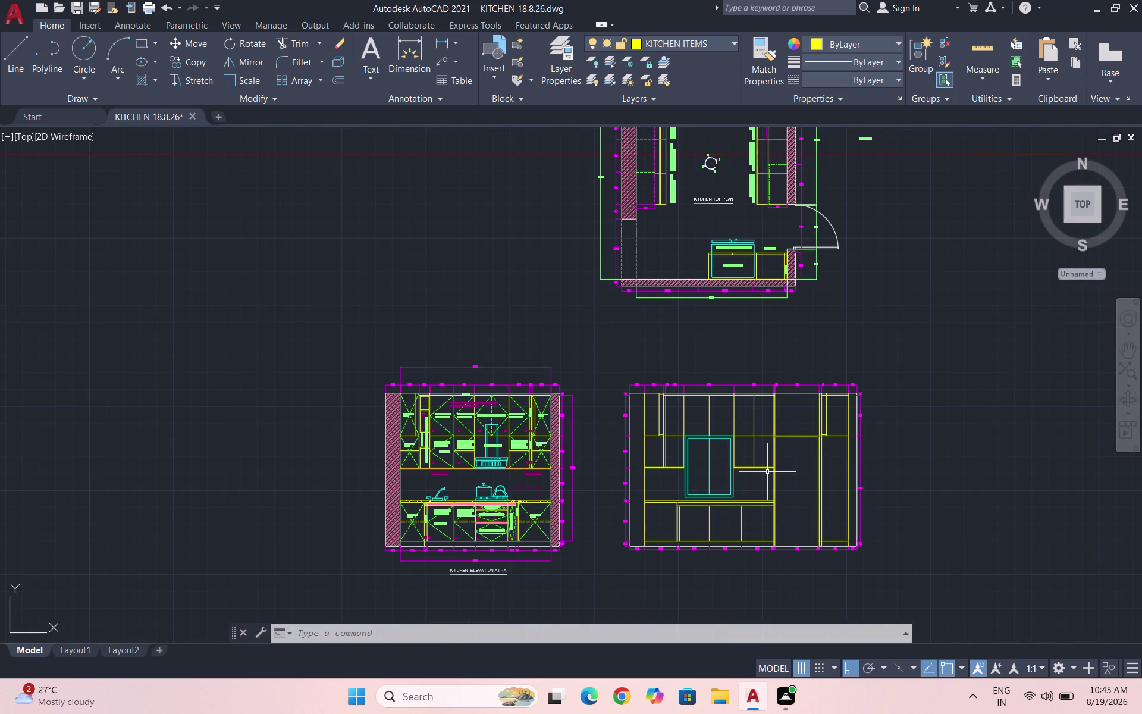
key(ctrl+s)
scroll(down, 3)
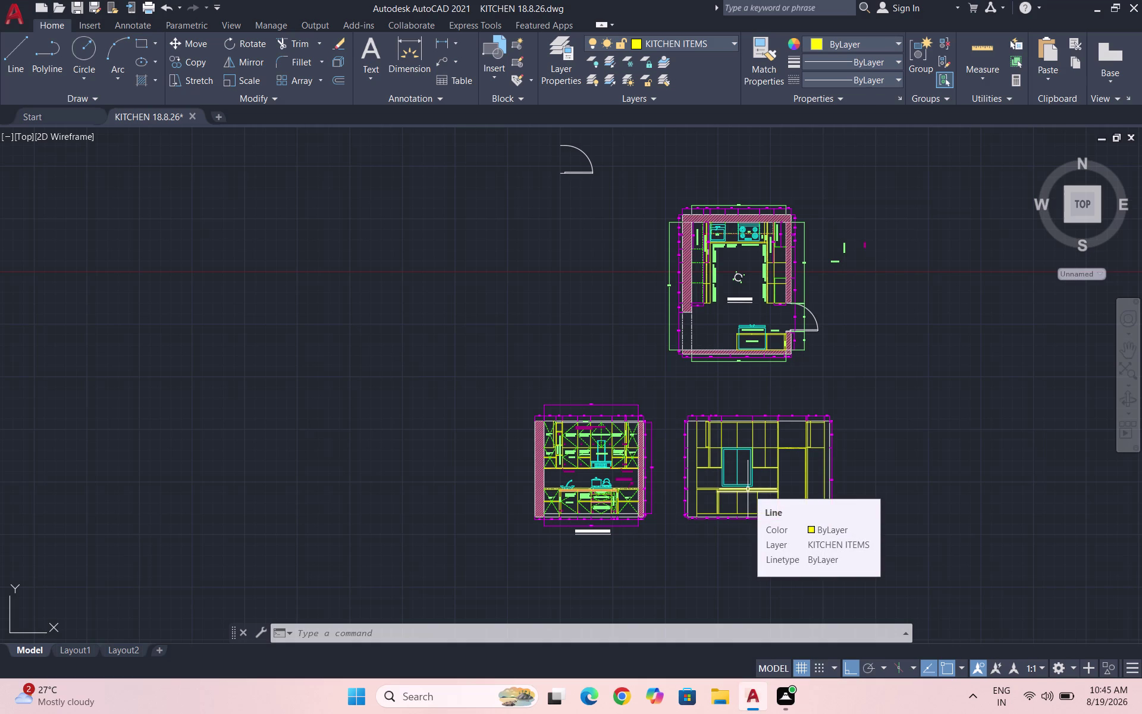
scroll(up, 3)
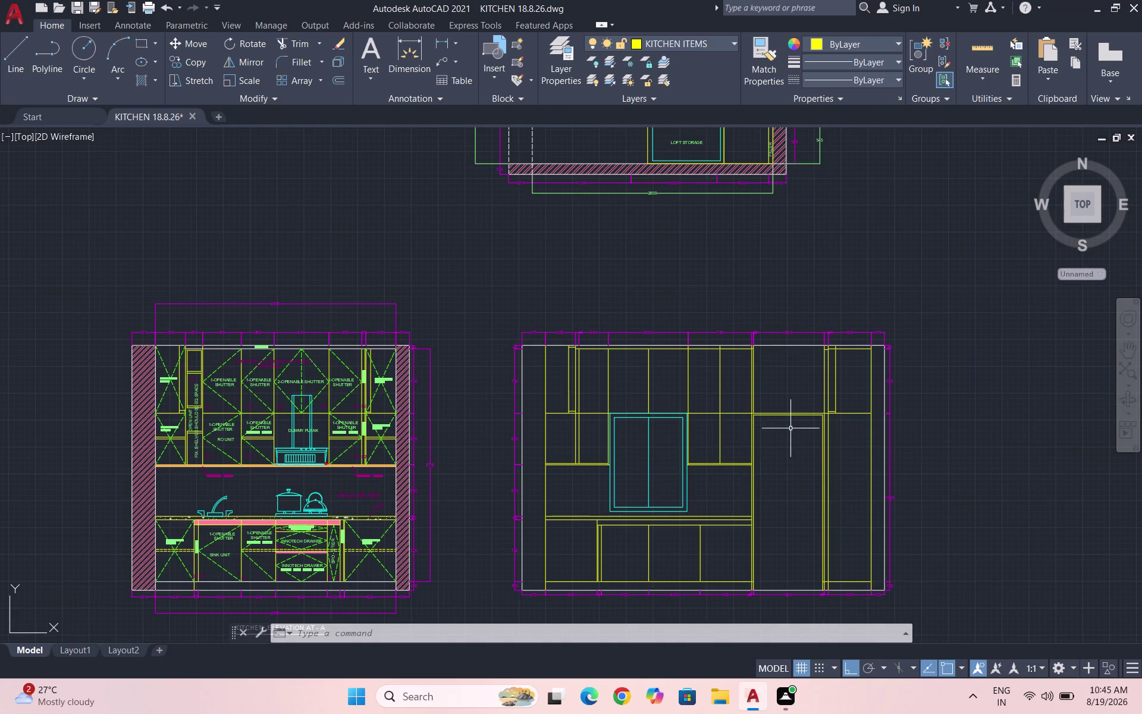
scroll(up, 3)
scroll(down, 3)
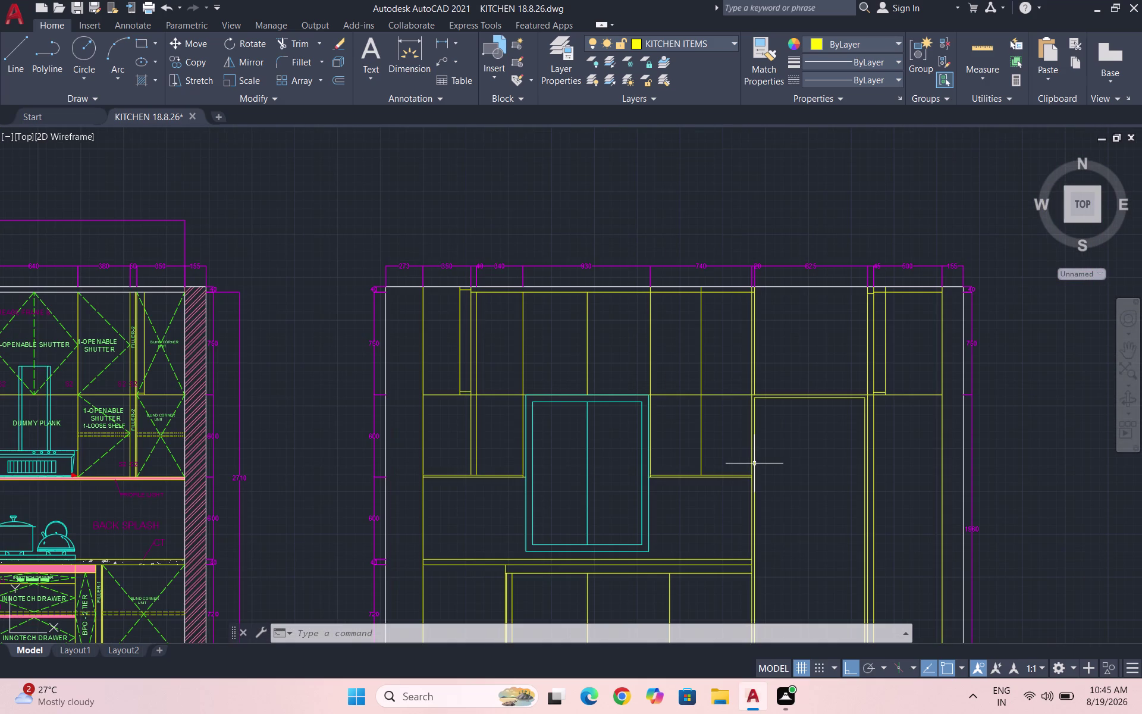
scroll(down, 3)
key(Escape)
key(Escape)
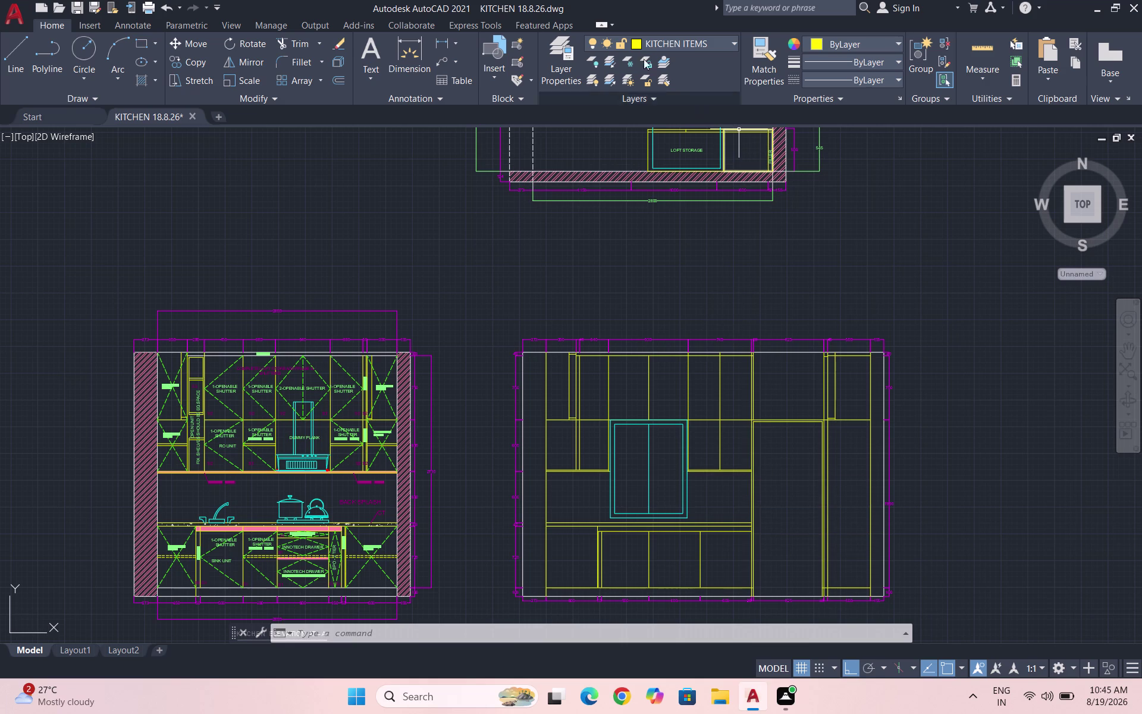
click(685, 42)
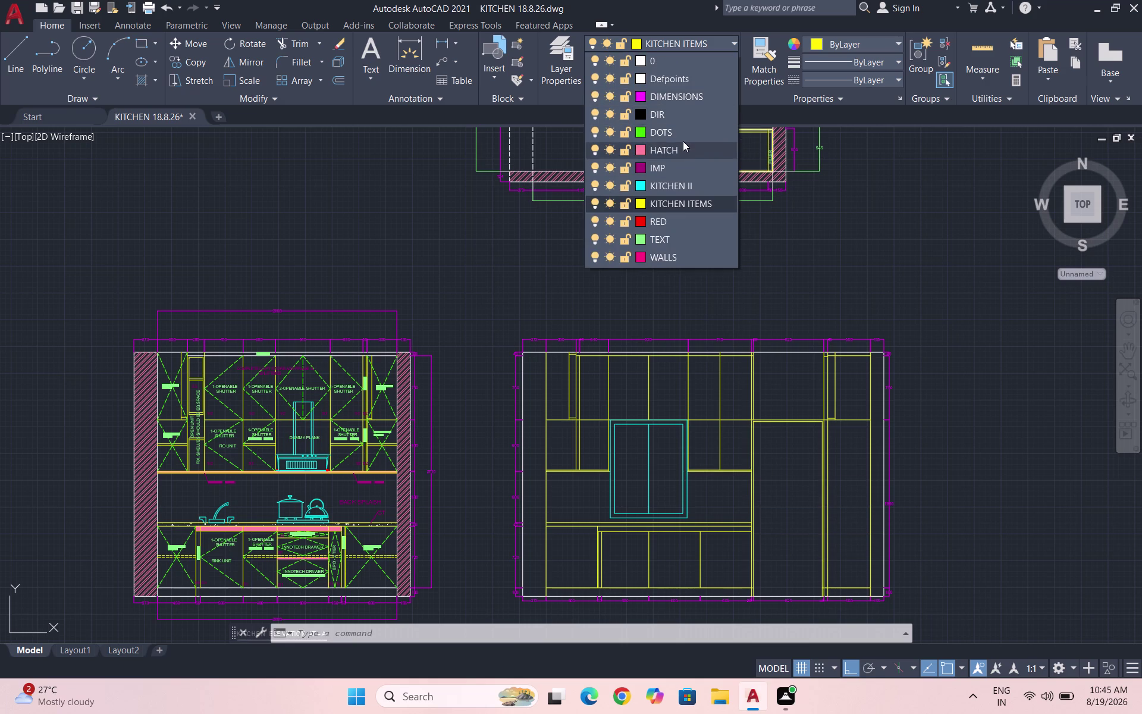
Make DOTS the current layer with the dashed ACAD_ISO02W100 linetype.
click(683, 134)
click(850, 83)
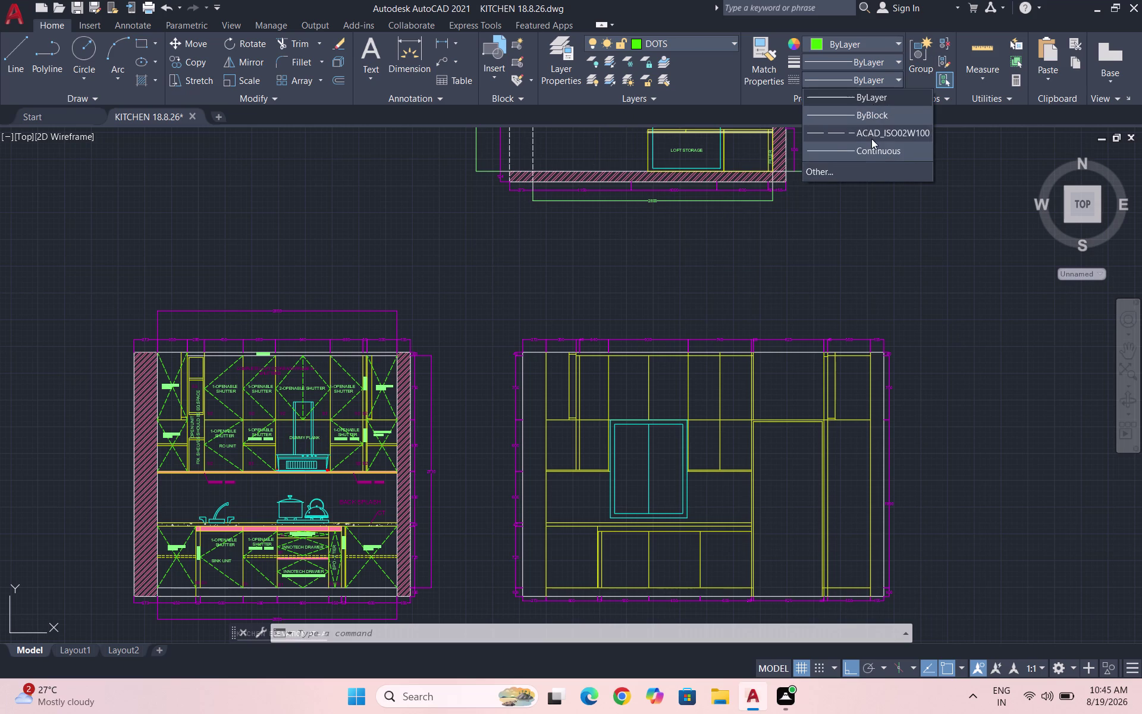
click(870, 127)
Set the linetype scale to 5 in Properties and start a new line.
text(PR)
key(Return)
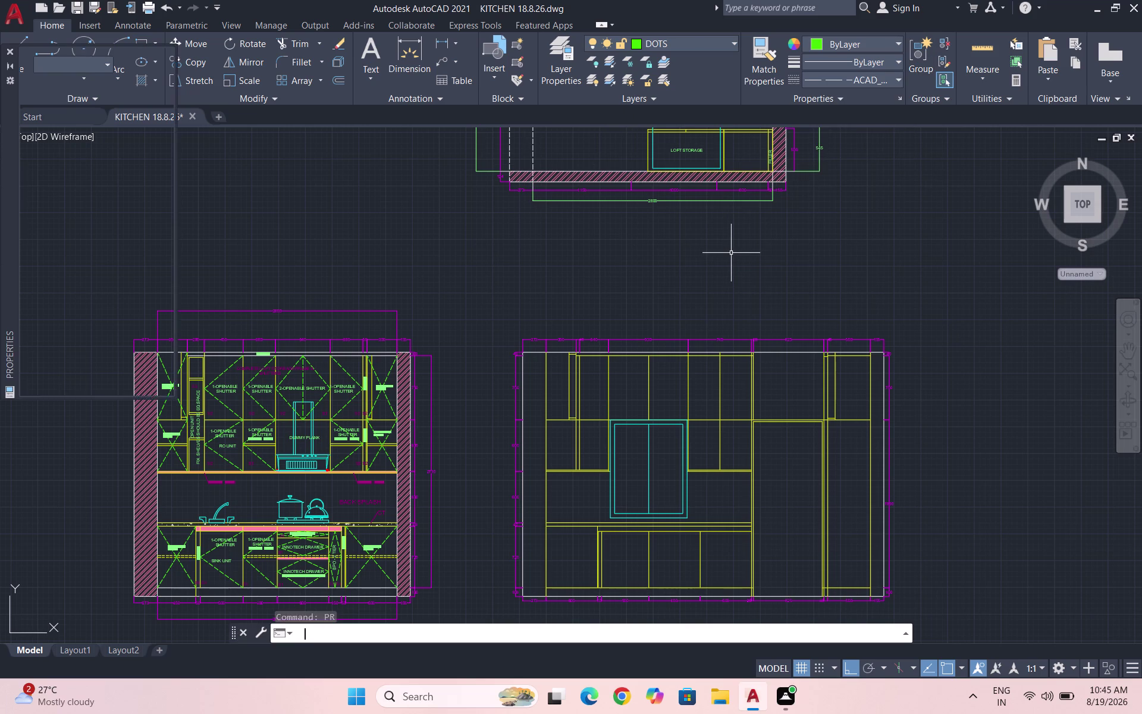
click(112, 141)
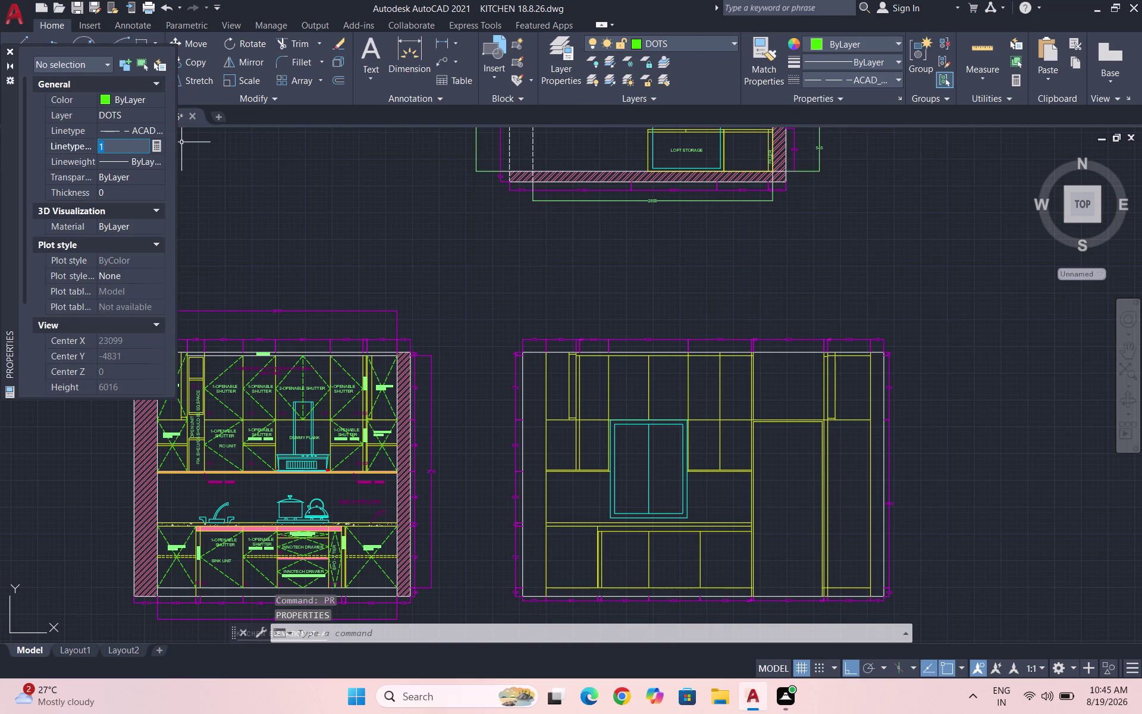
key(5)
key(Return)
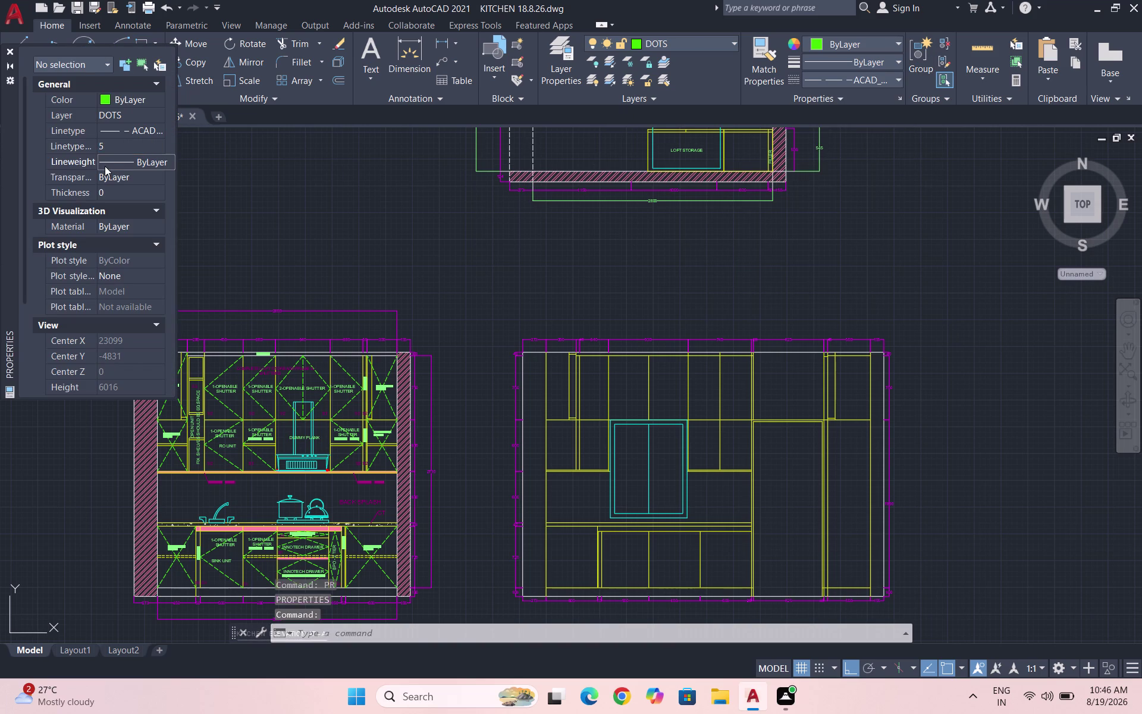
click(6, 48)
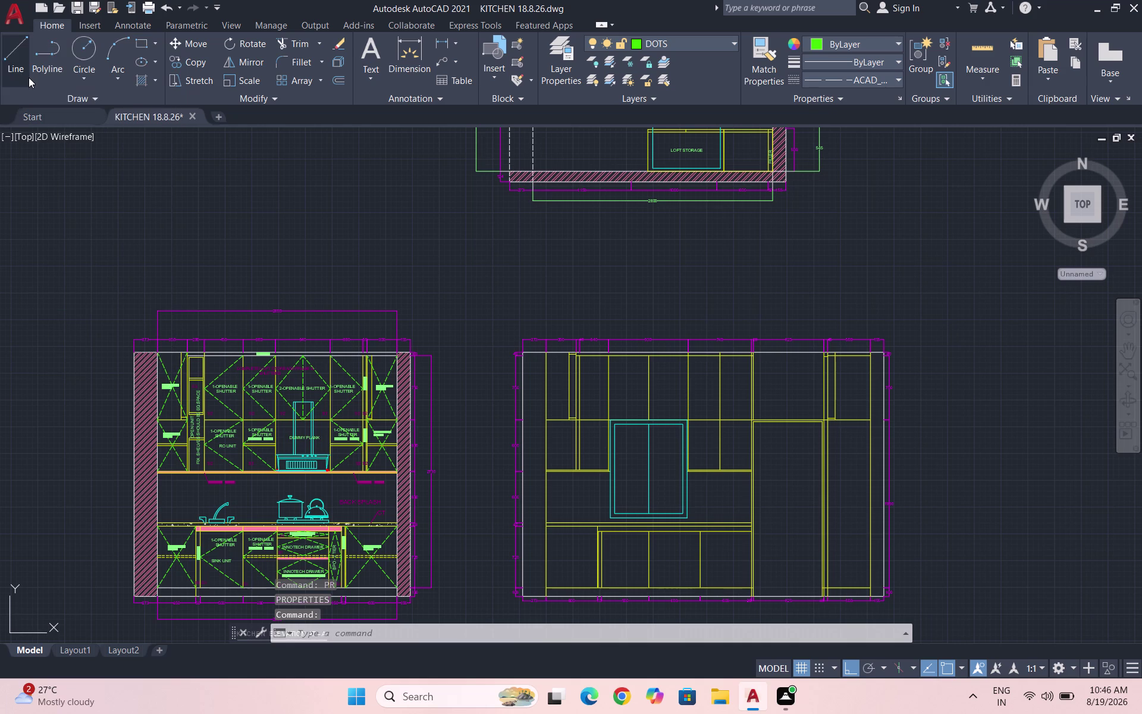
key(l)
key(Return)
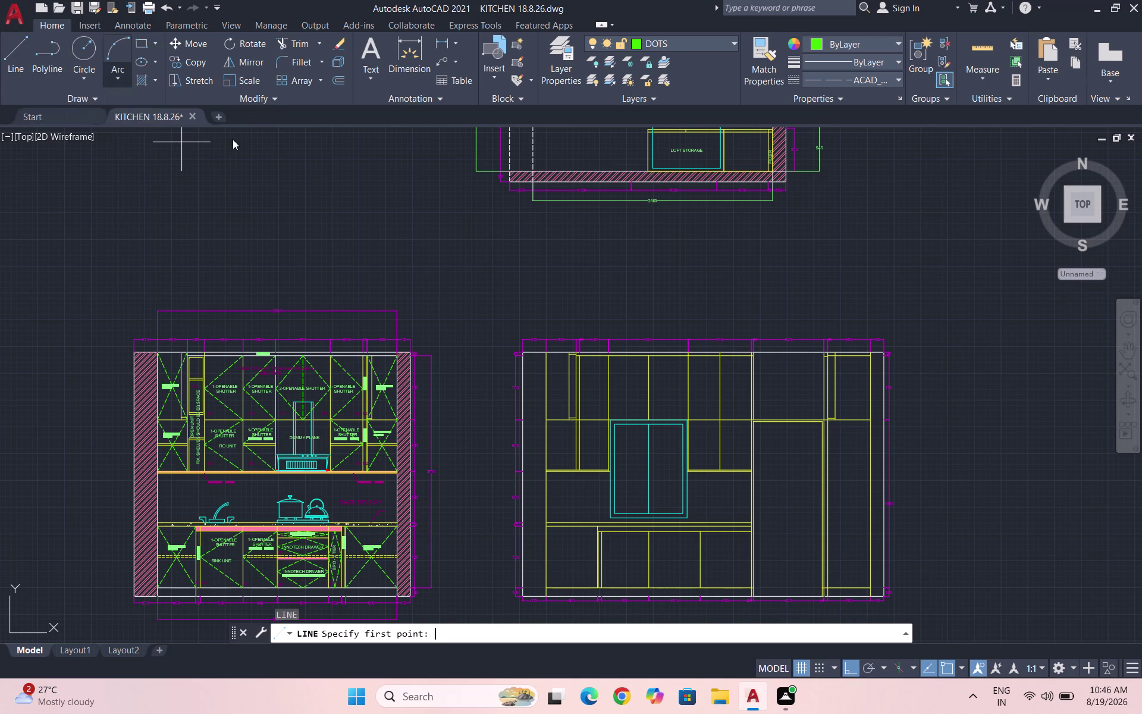
Draw a dashed X of two diagonals across the upper shutter.
scroll(up, 3)
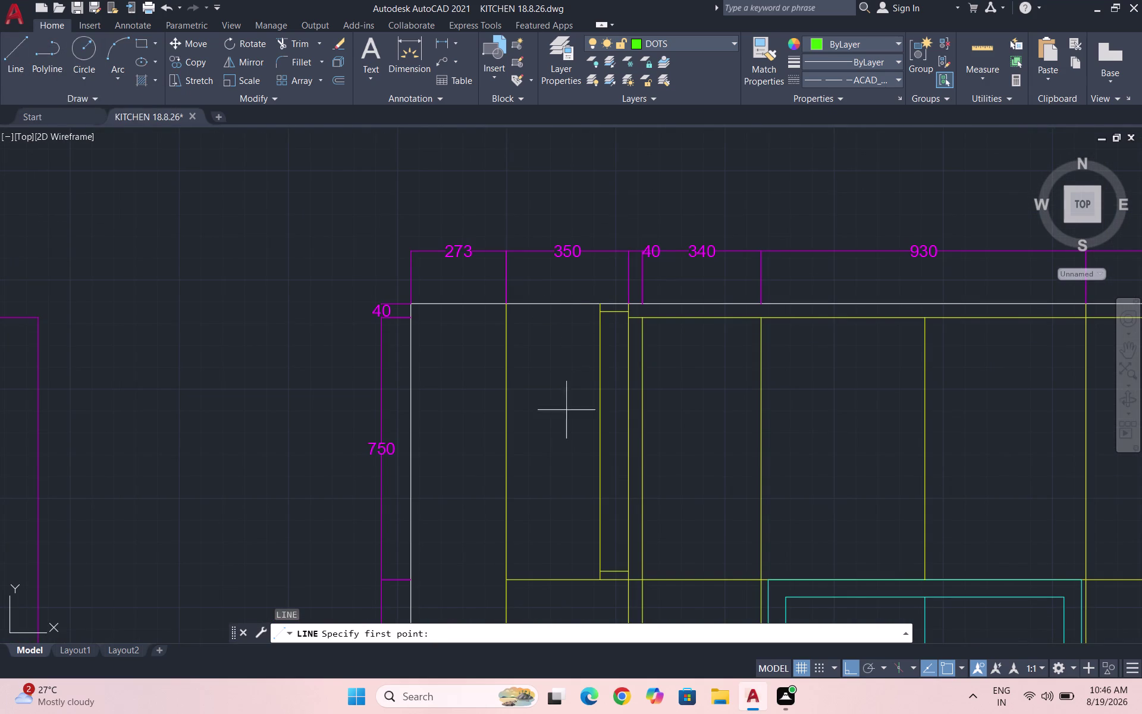
click(506, 576)
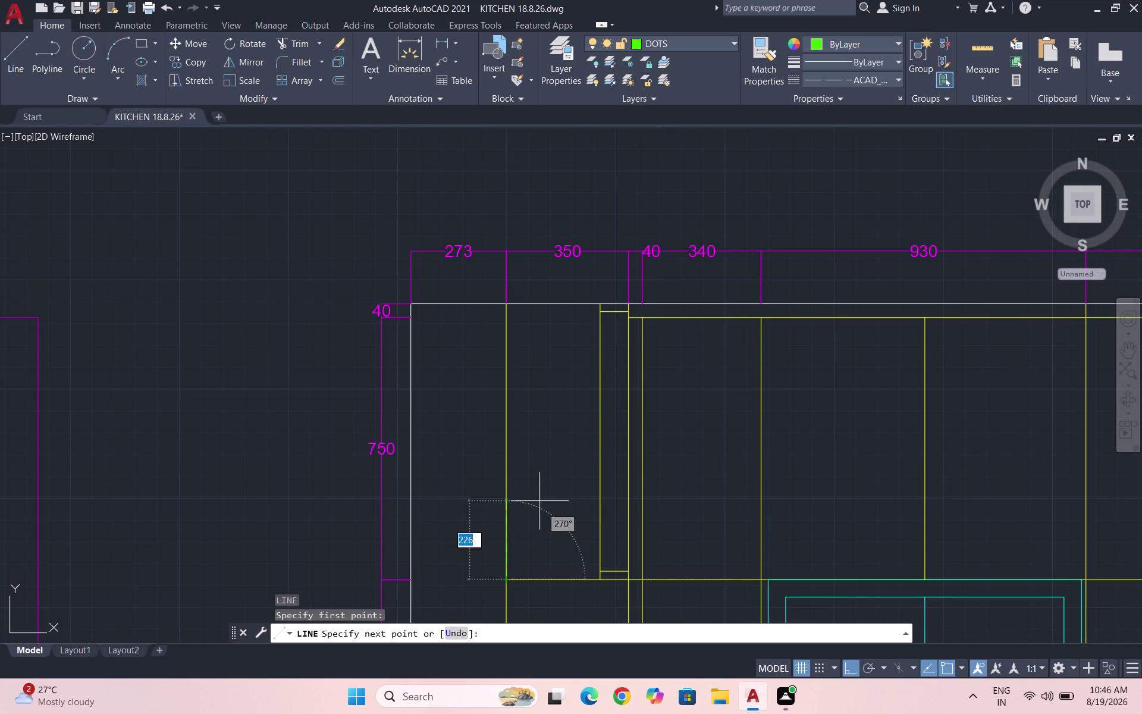
click(632, 310)
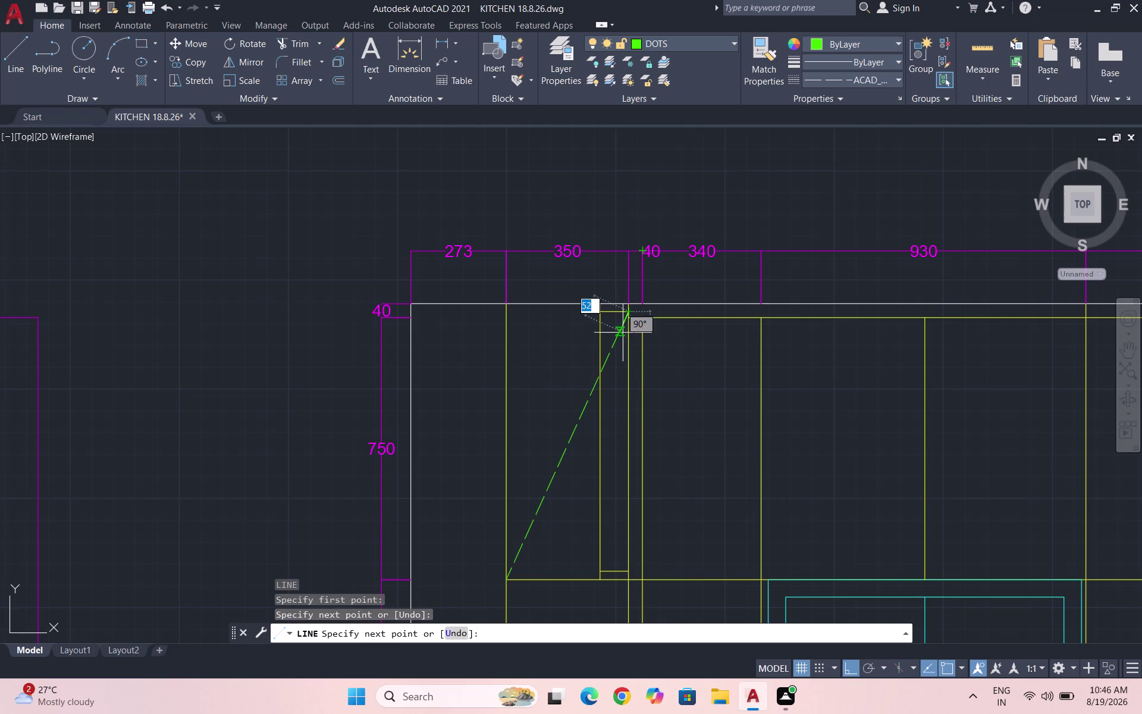
key(ctrl+z)
scroll(up, 3)
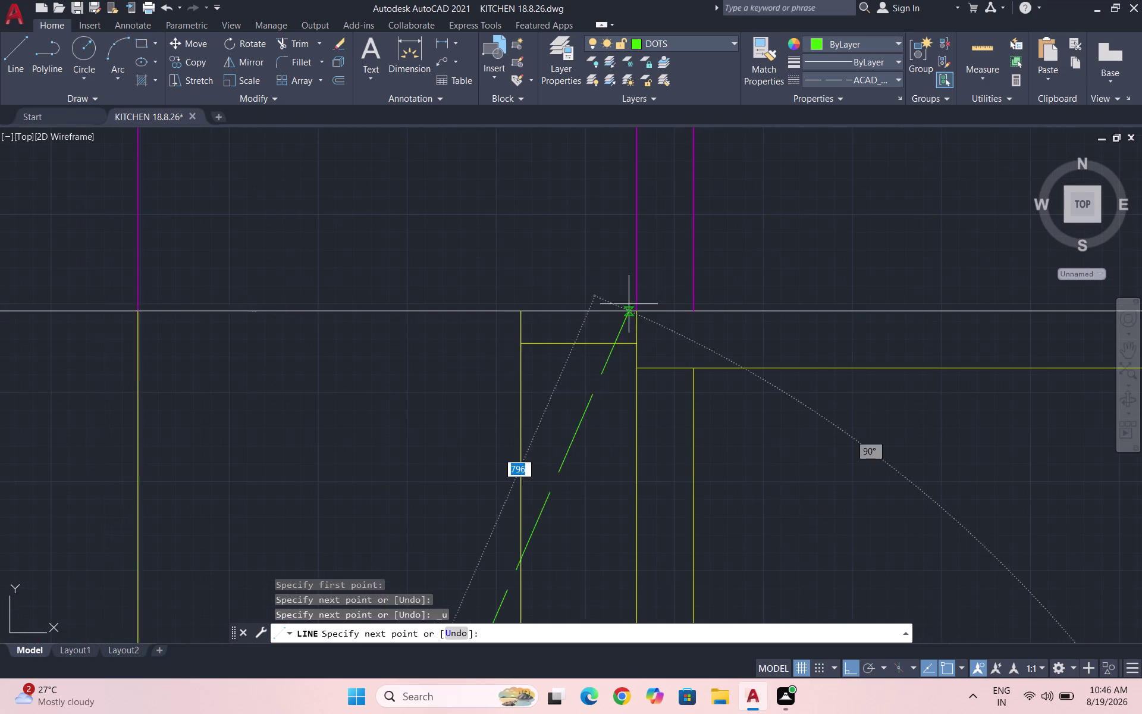
click(635, 309)
scroll(down, 3)
key(Escape)
scroll(down, 3)
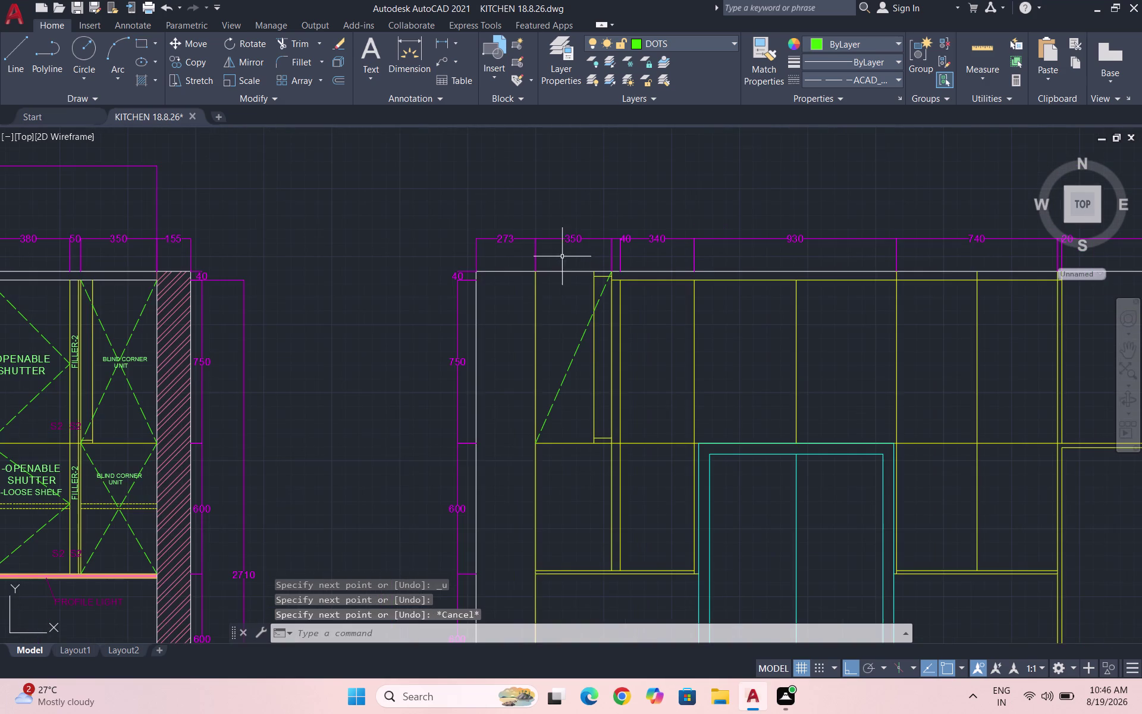
key(space)
click(615, 443)
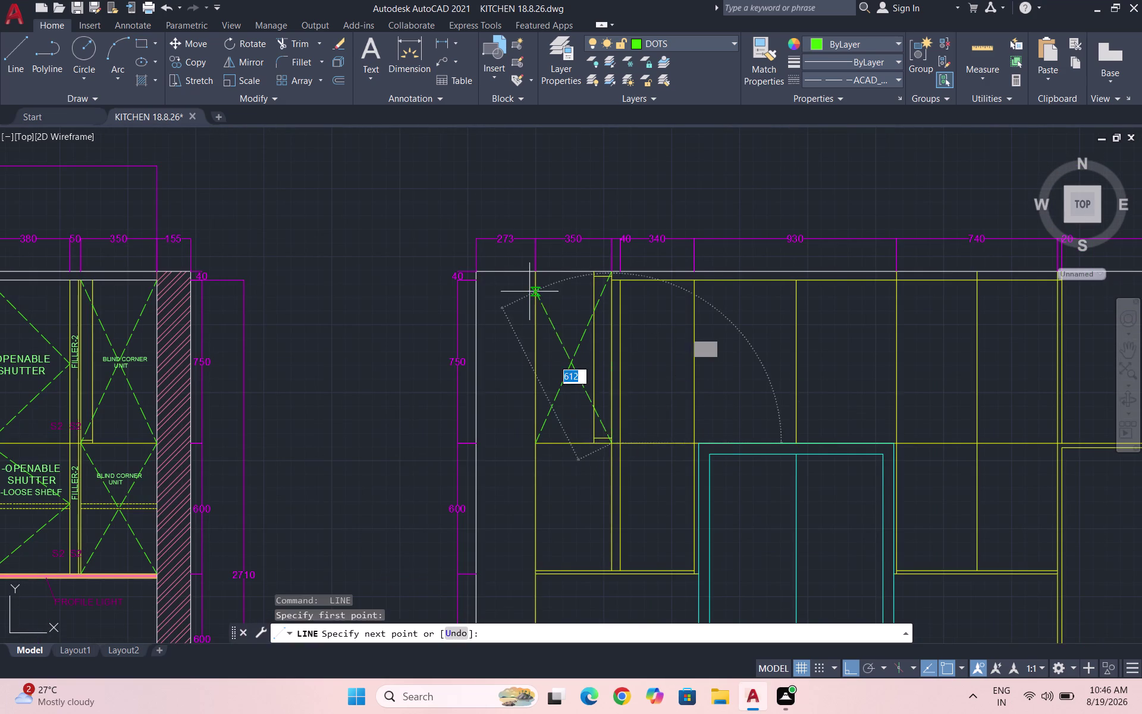
click(538, 271)
key(Escape)
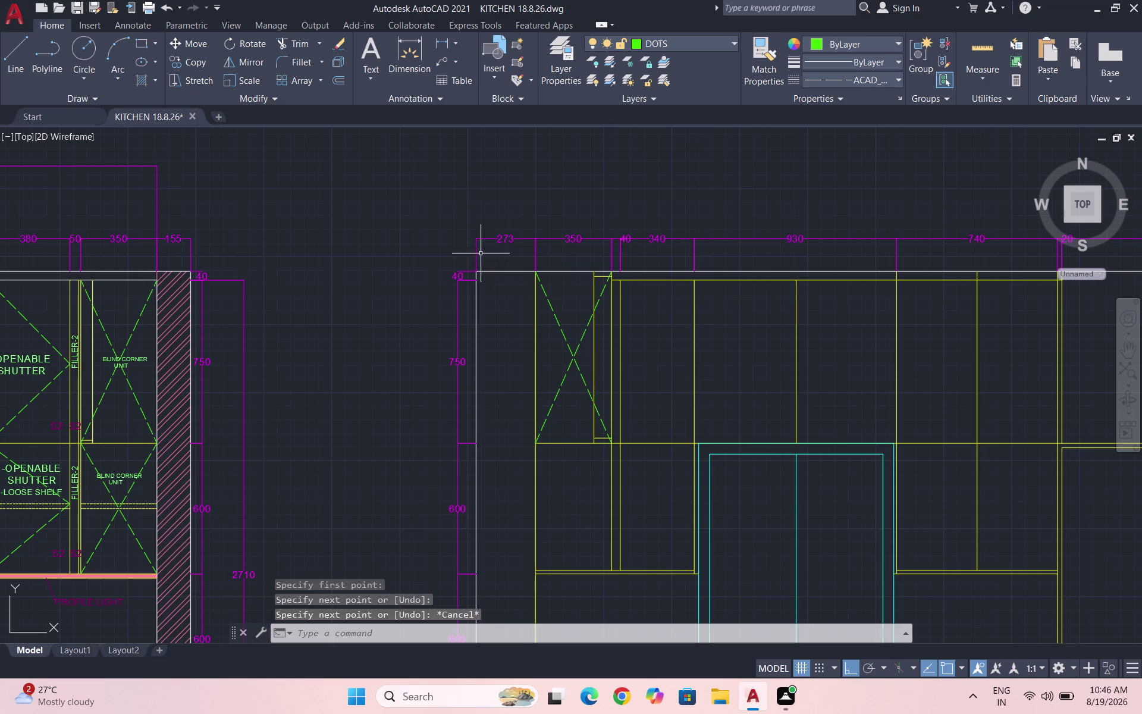
Draw a dashed X of two diagonals across the lower shutter.
key(space)
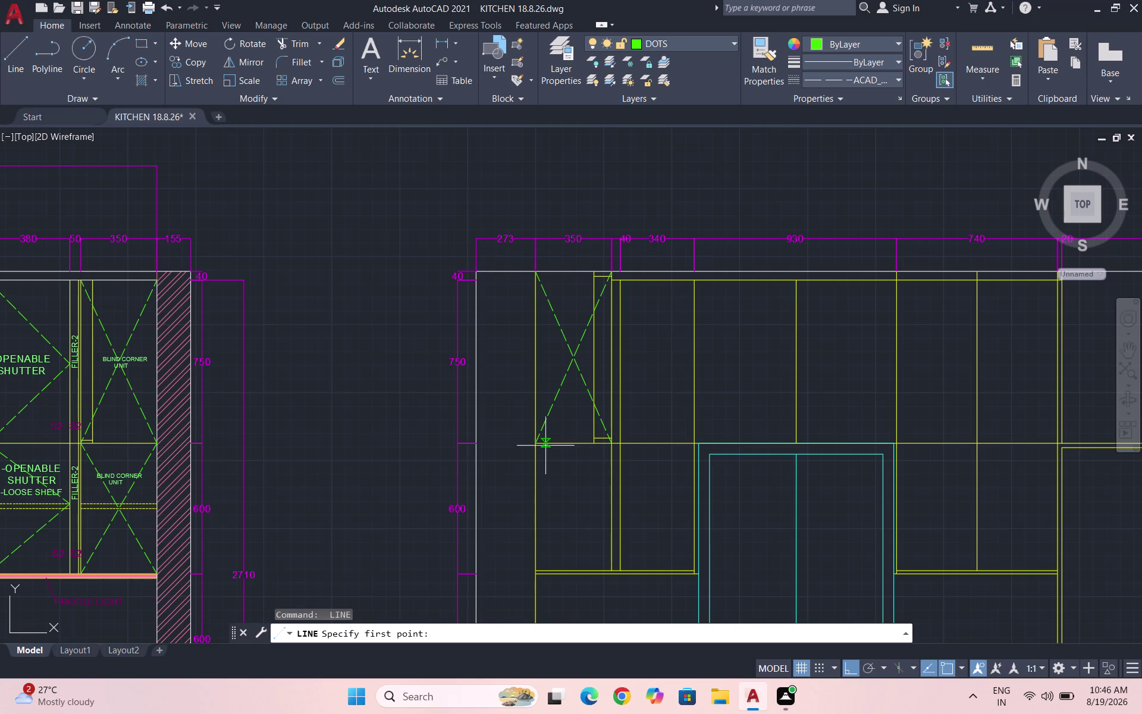
click(542, 444)
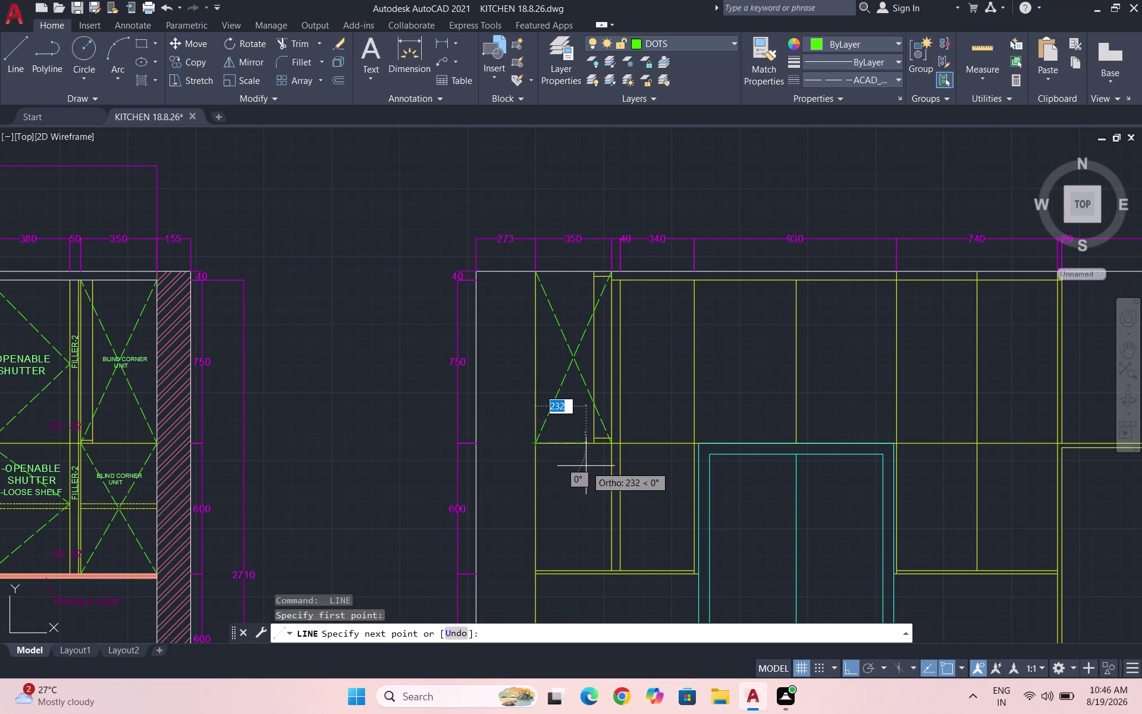
scroll(up, 3)
click(610, 575)
key(space)
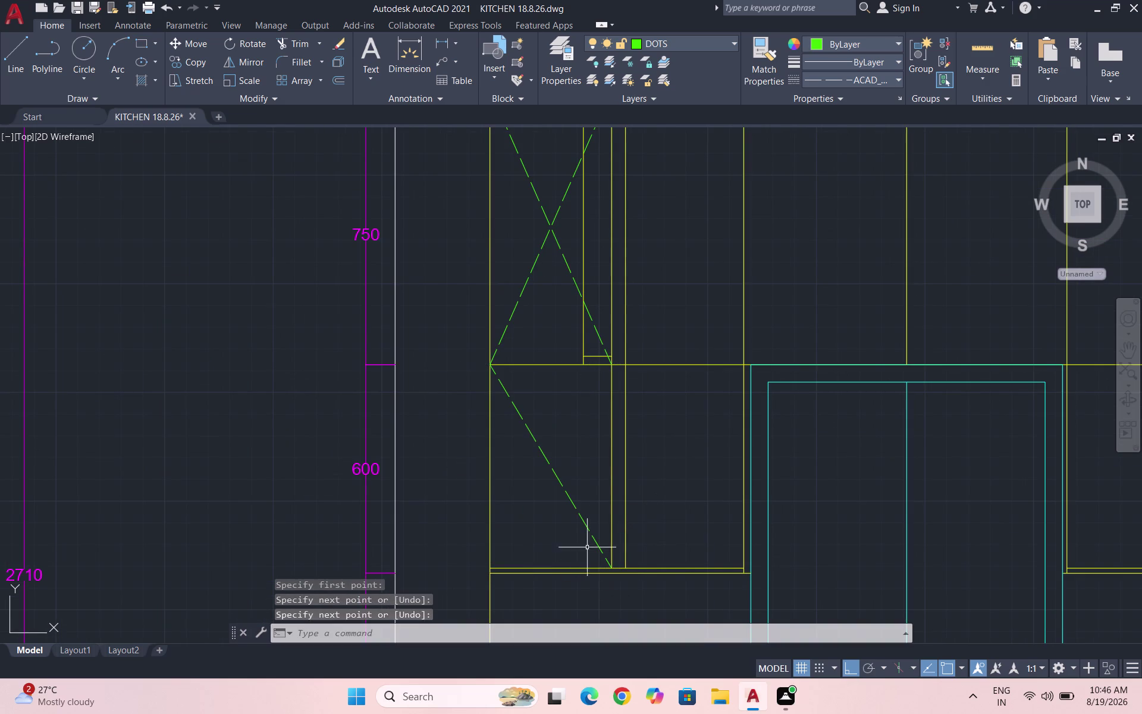
key(space)
drag(491, 567, 495, 561)
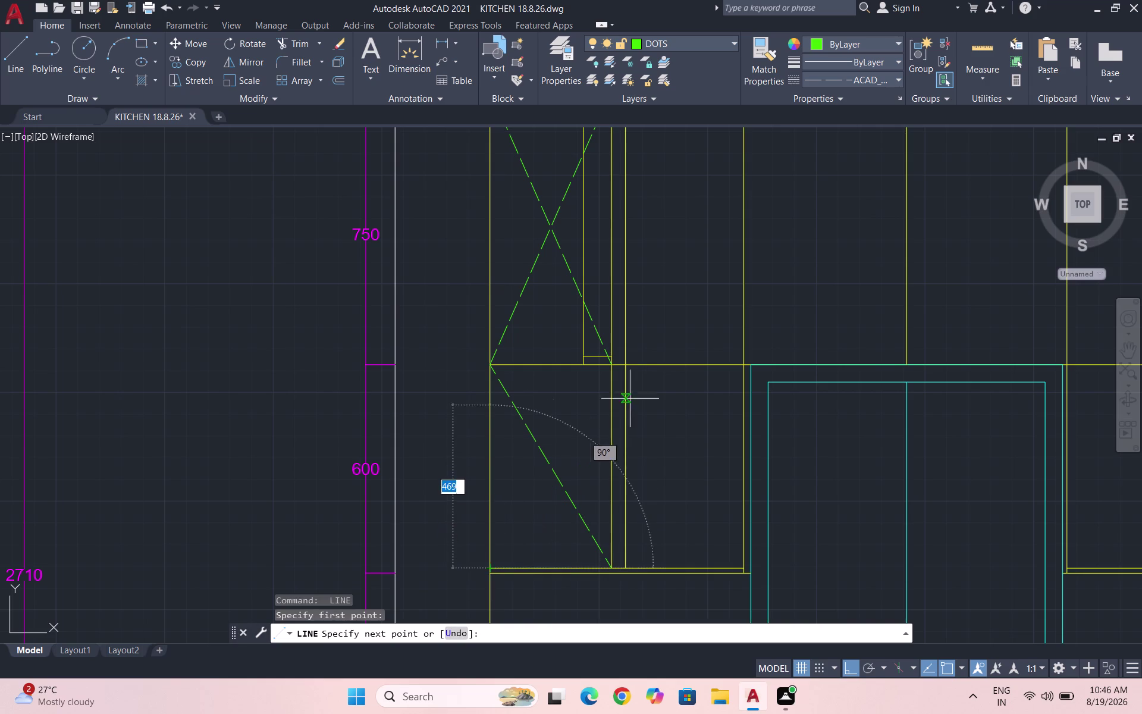
click(614, 364)
key(Escape)
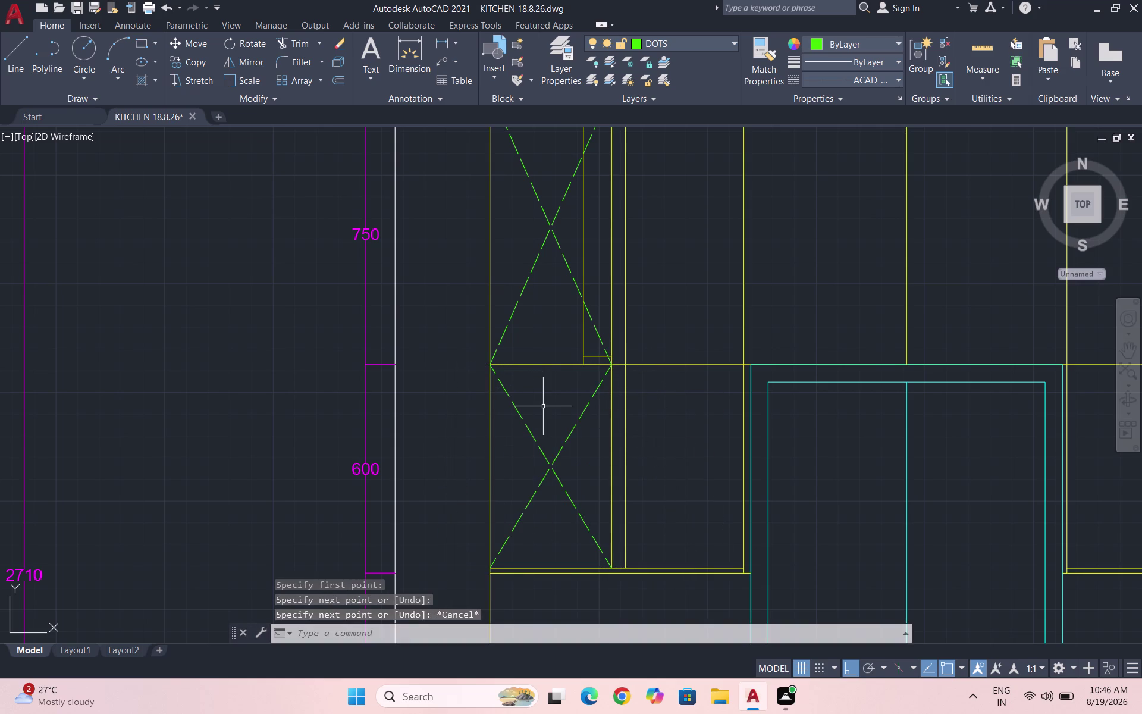
Draw a dashed marker line with two corners beside the lower X.
key(space)
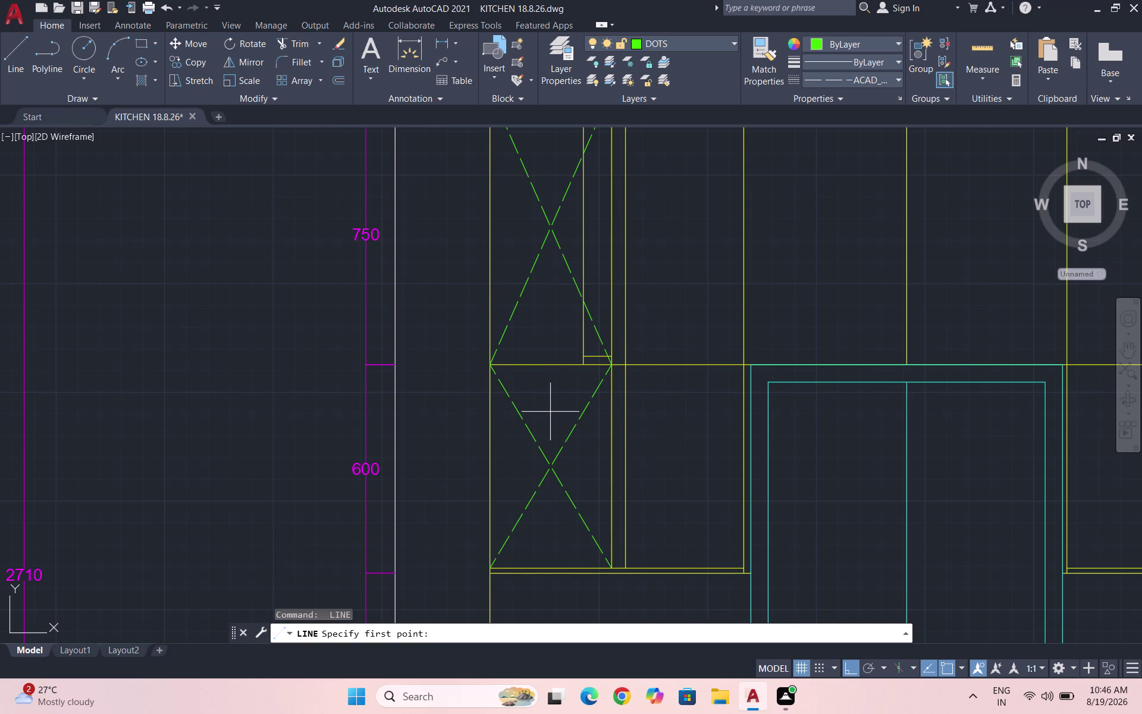
click(742, 369)
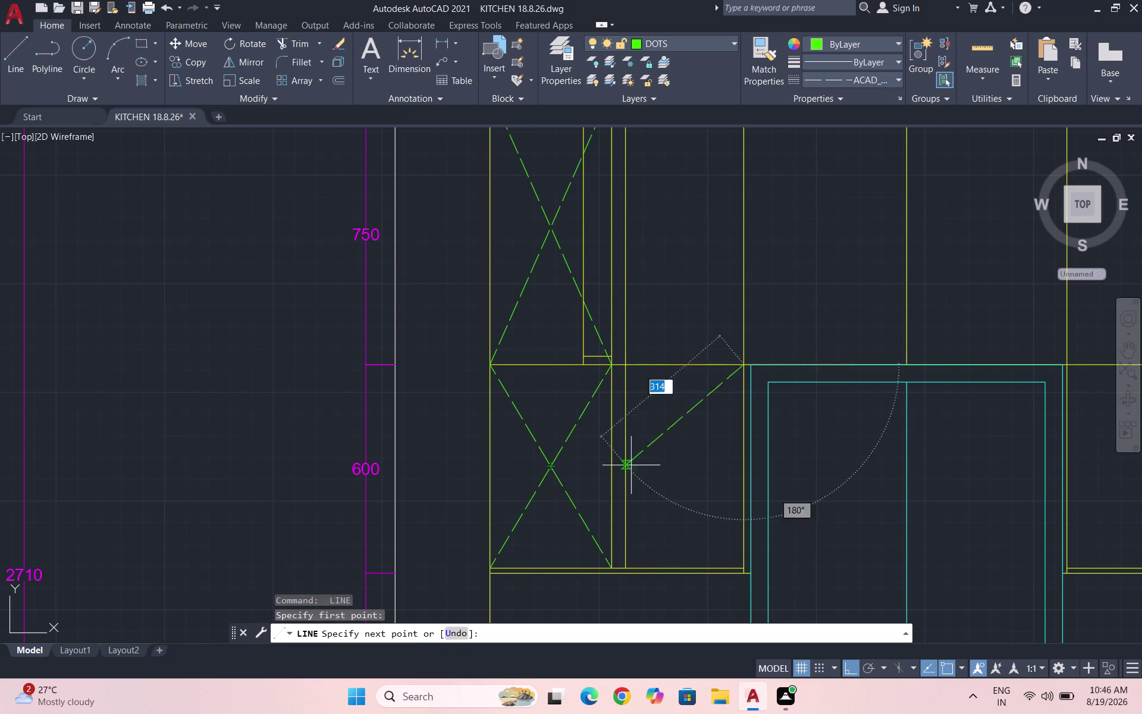
scroll(up, 3)
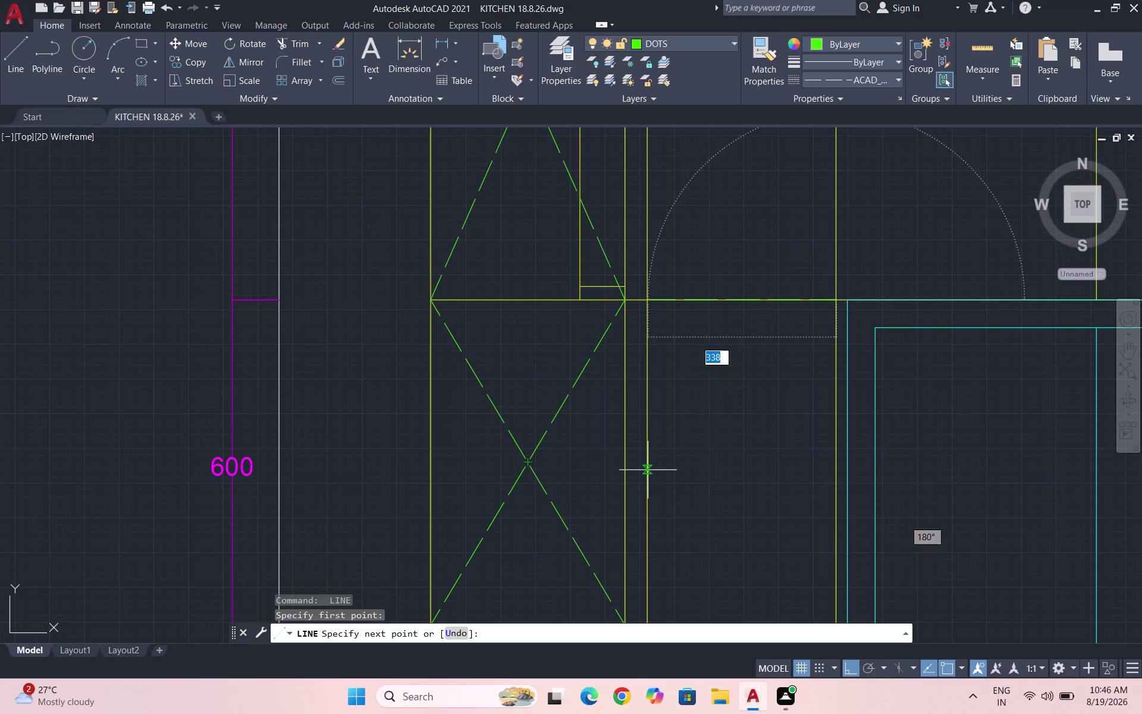
click(645, 472)
scroll(down, 3)
scroll(up, 3)
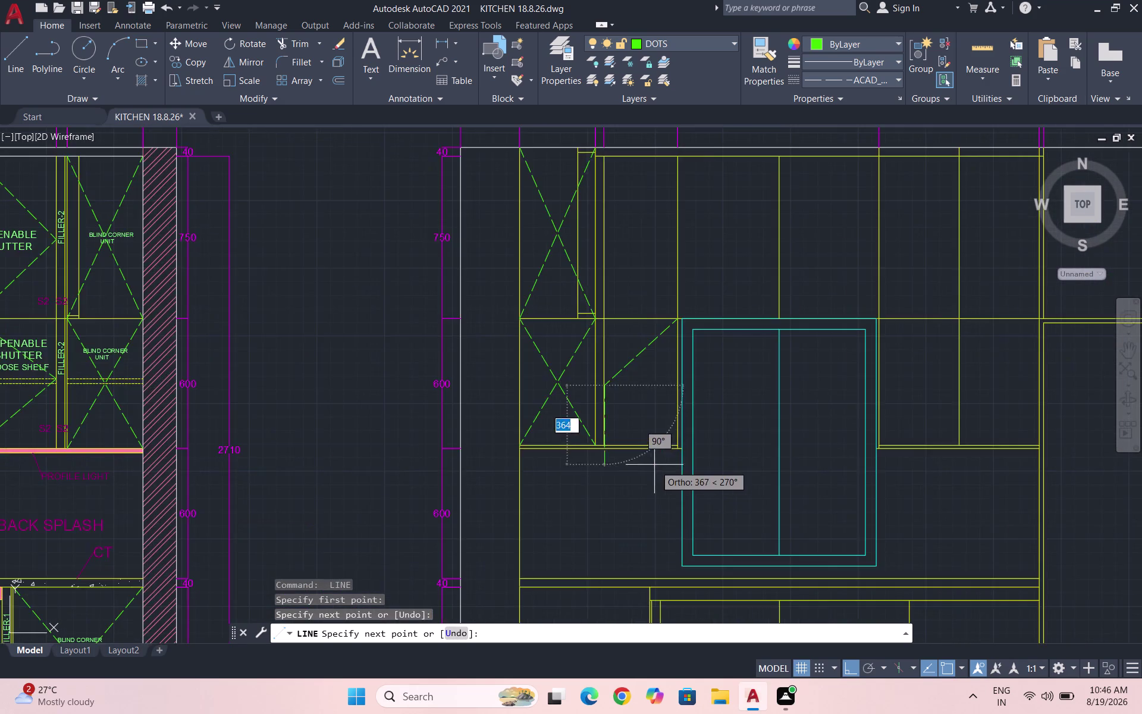
scroll(up, 3)
click(748, 393)
key(Escape)
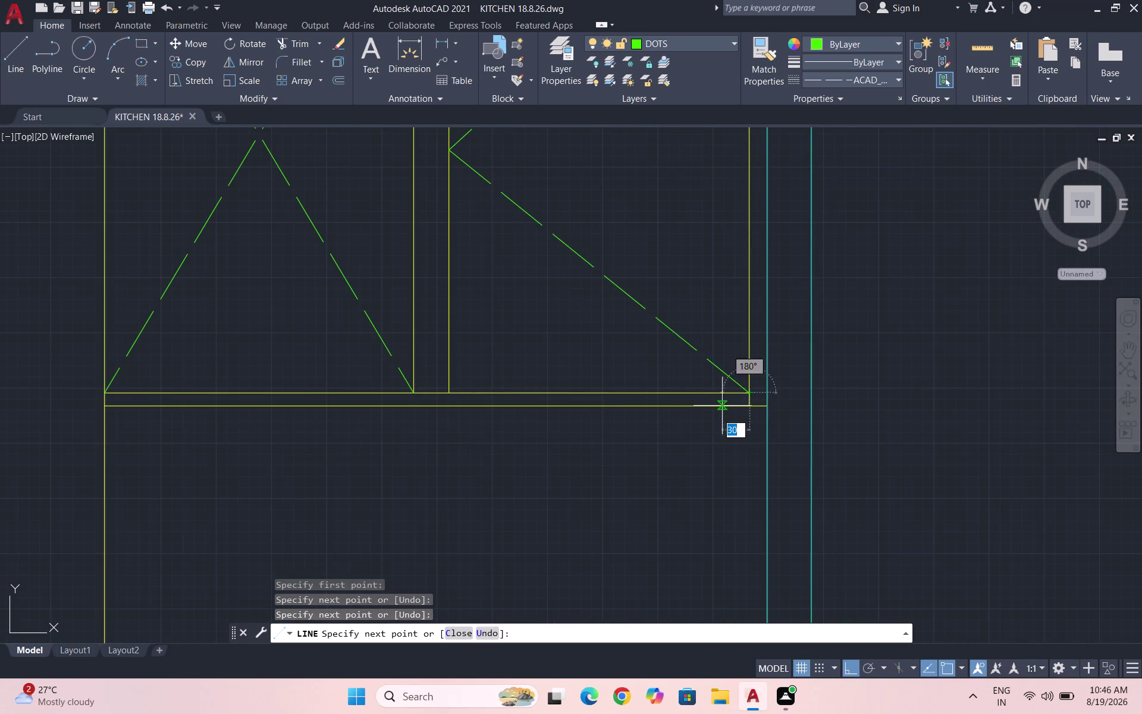
scroll(down, 3)
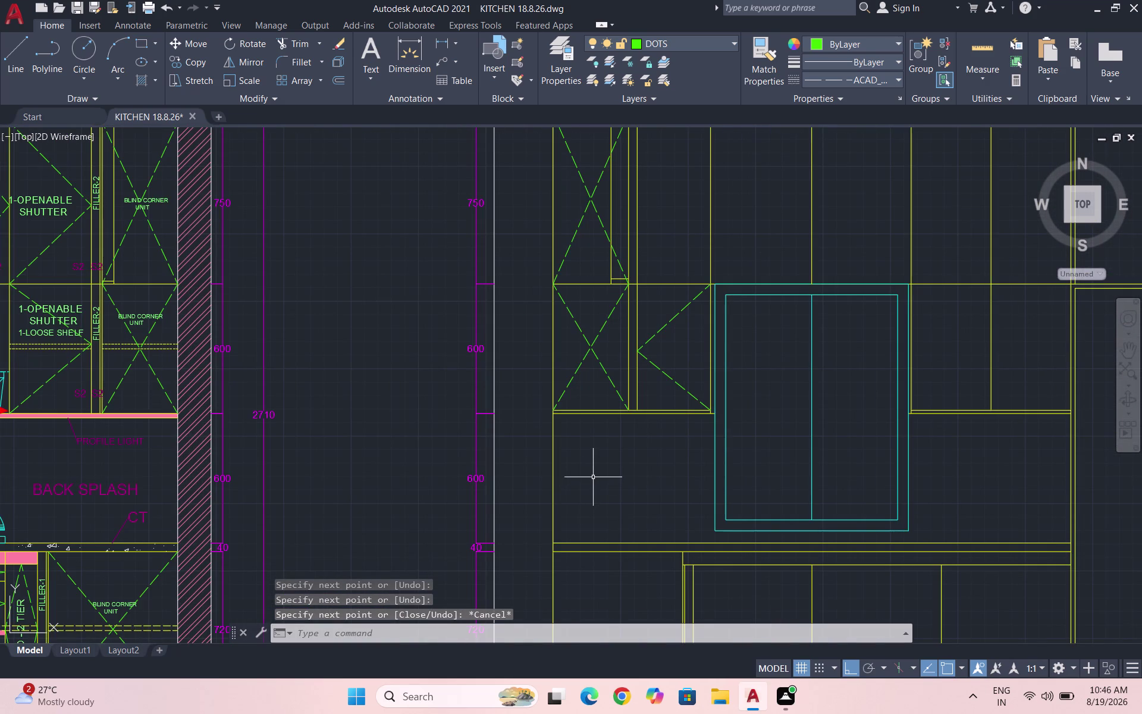
key(space)
scroll(down, 3)
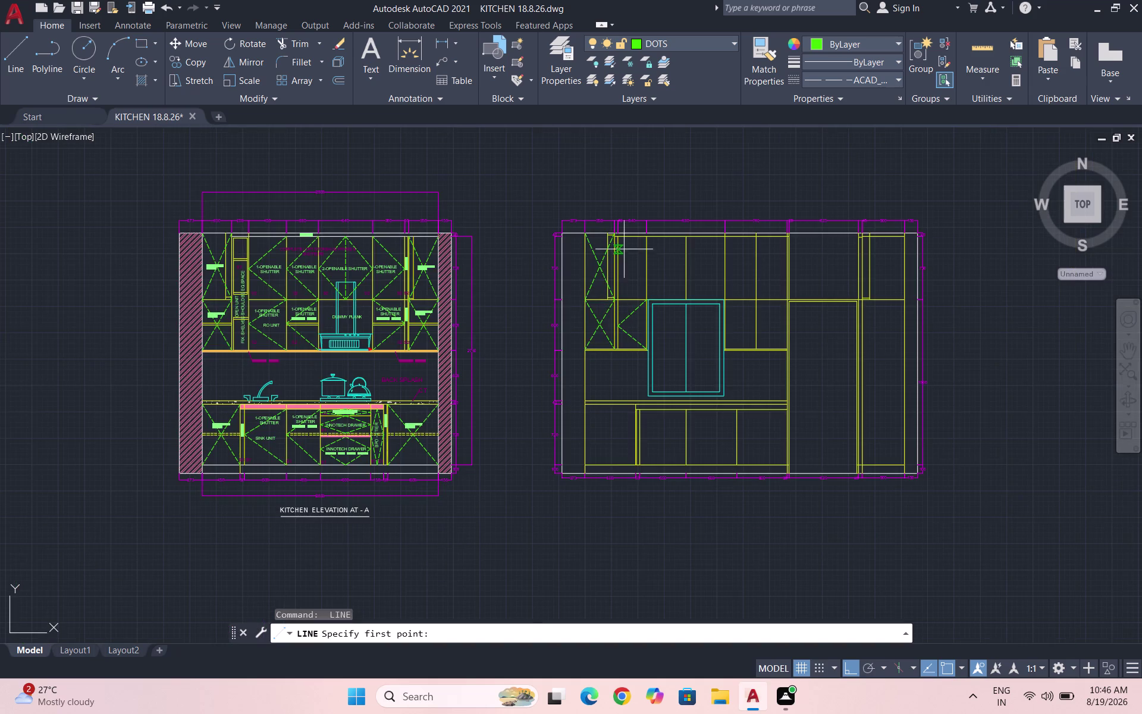
Draw the dashed side triangle marker in the narrow upper cabinet.
scroll(up, 3)
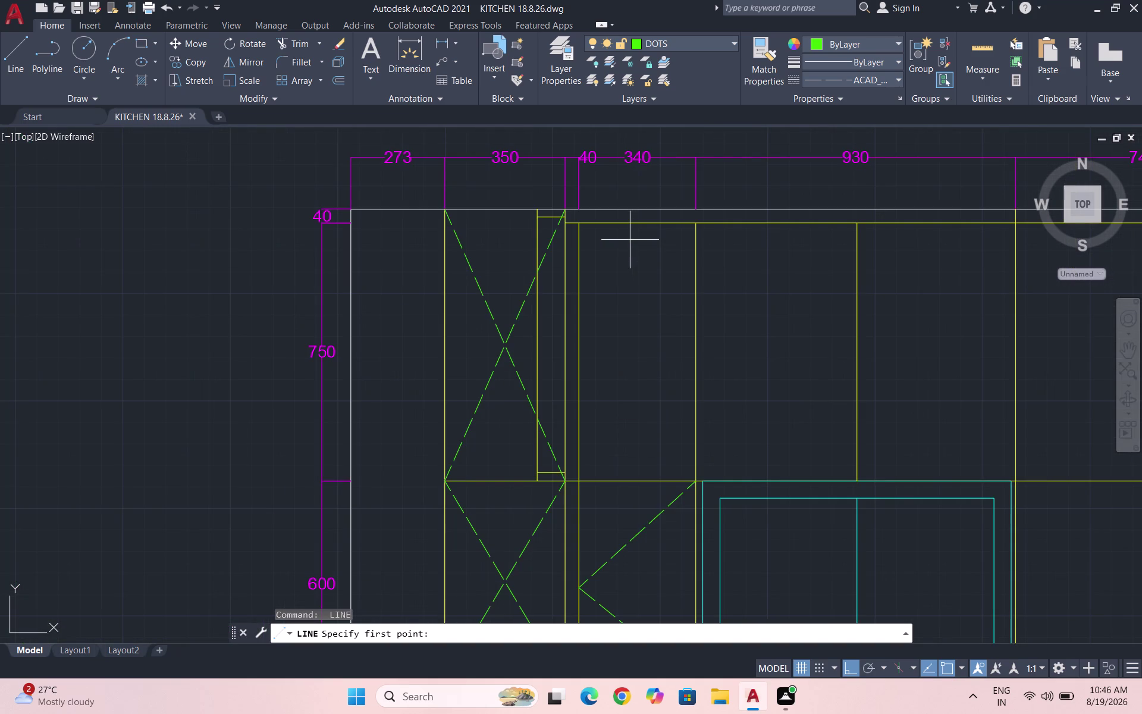
click(696, 221)
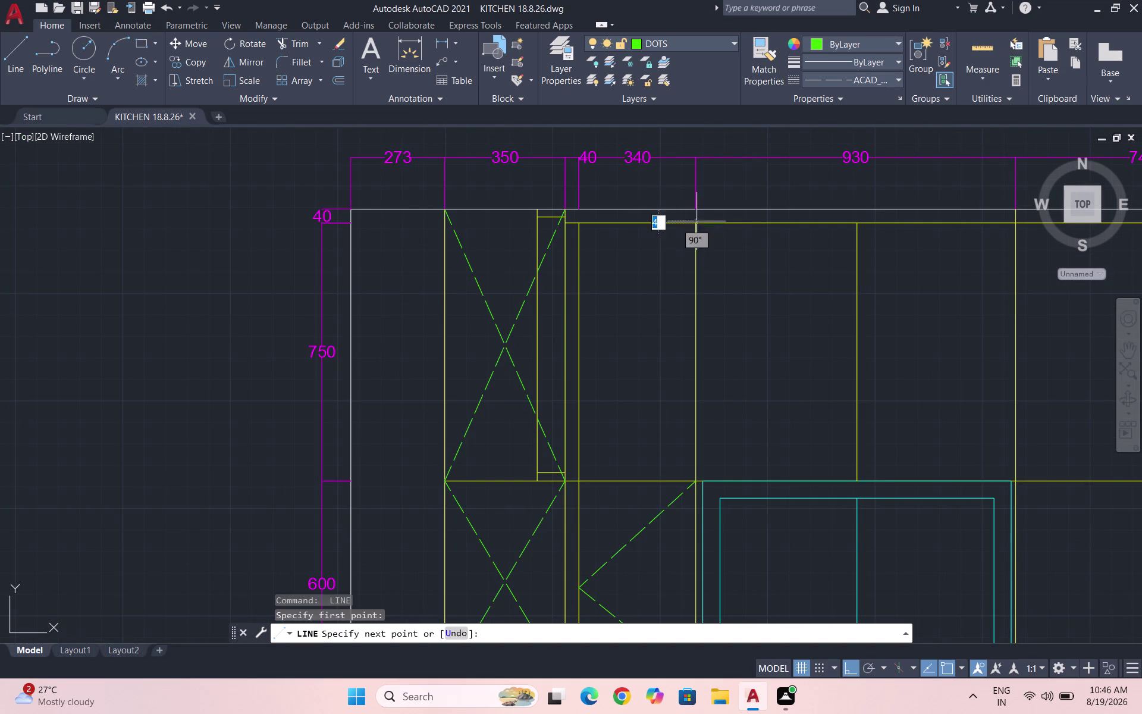
click(579, 352)
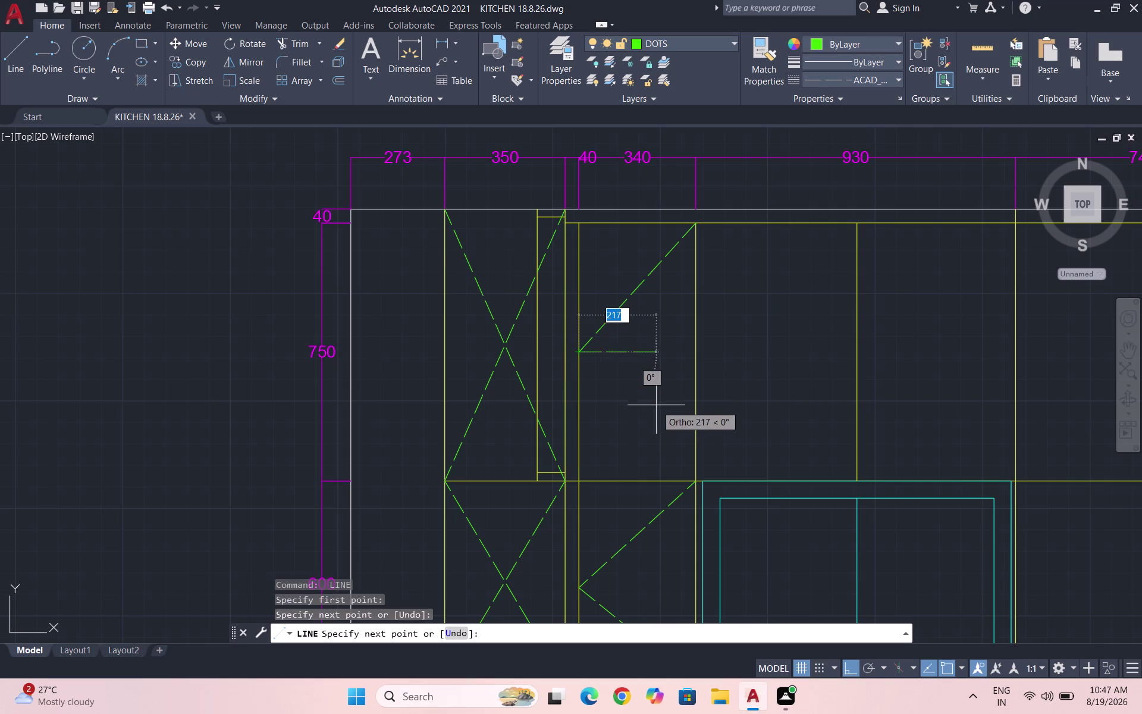
click(693, 481)
key(Escape)
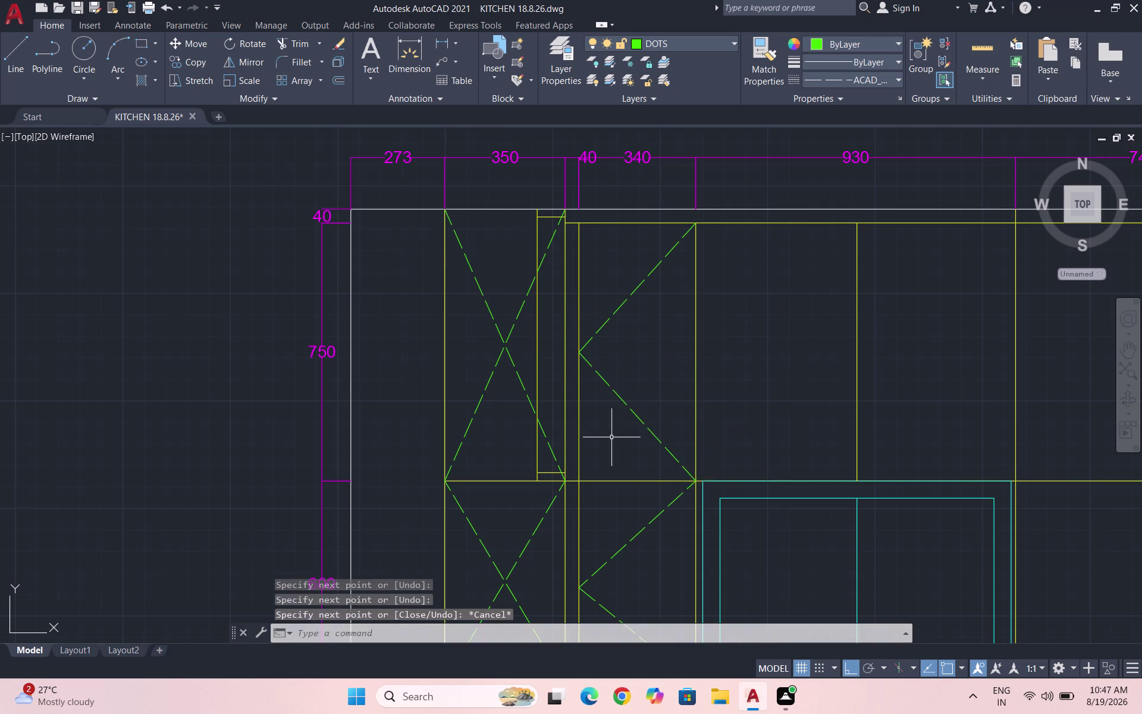
scroll(down, 3)
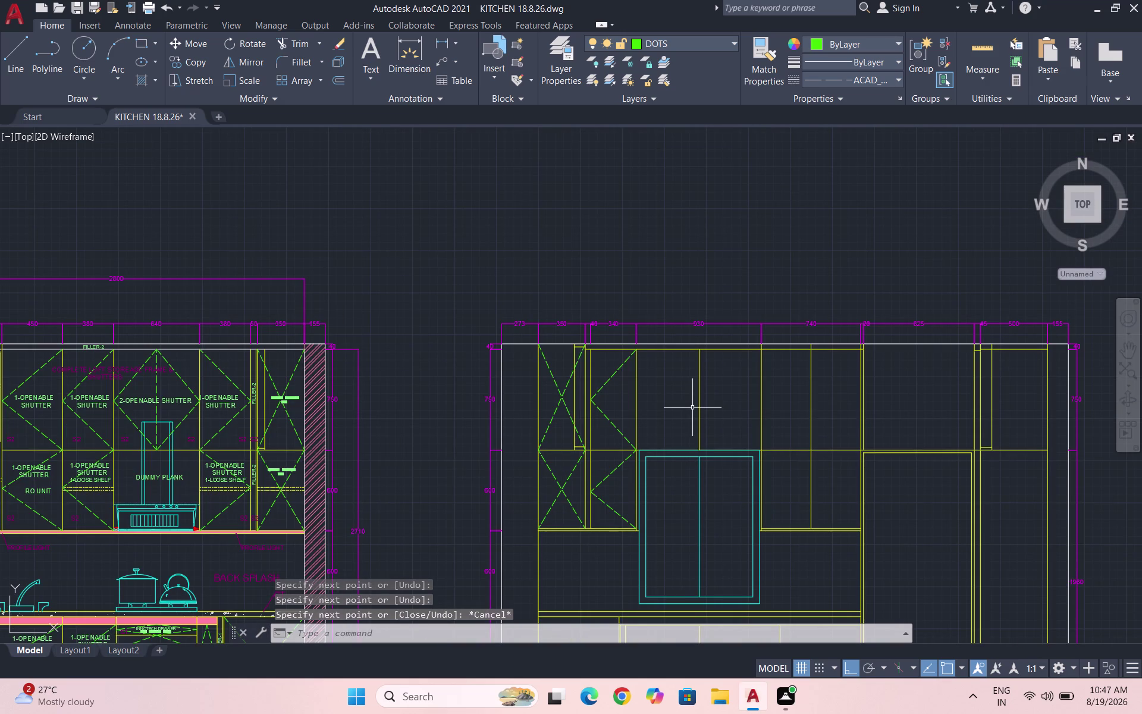
Draw a horizontal guide line across the upper cabinets.
key(space)
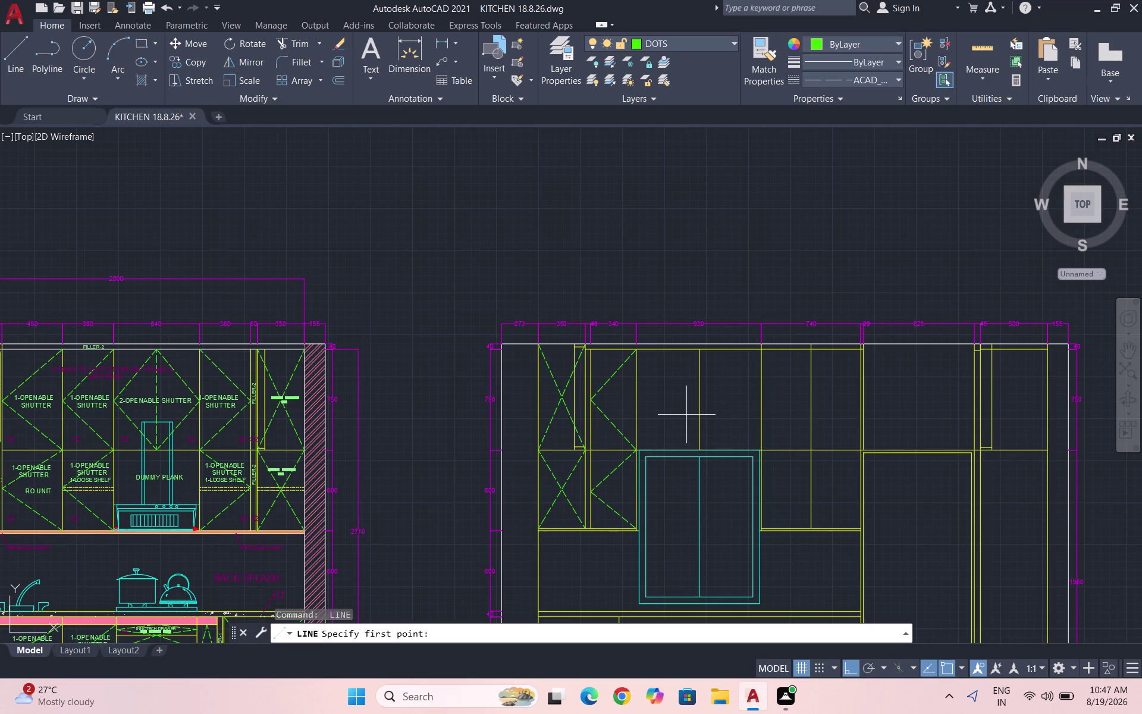
click(701, 353)
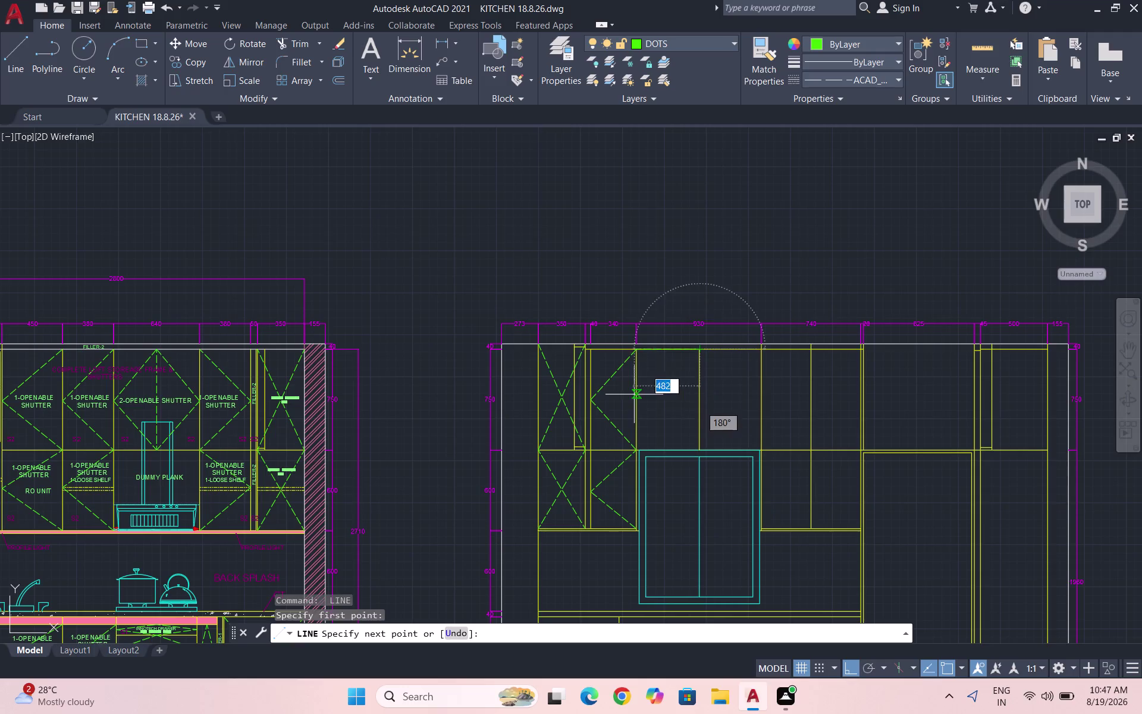
scroll(up, 3)
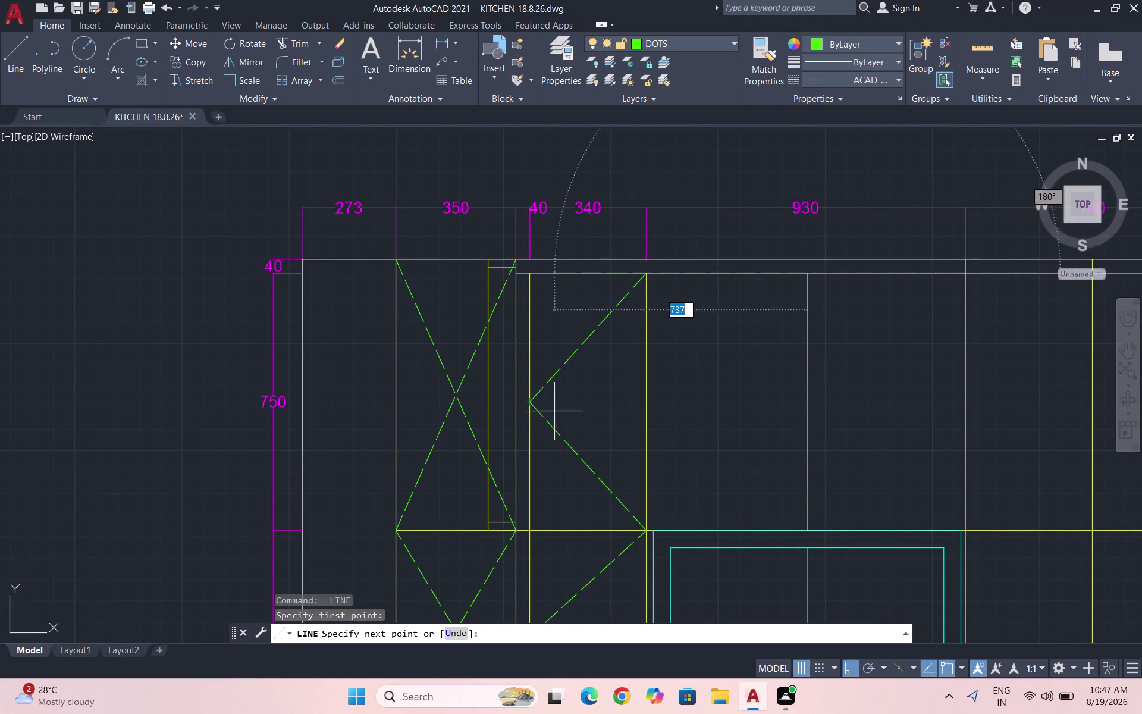
key(Escape)
key(space)
click(533, 402)
scroll(down, 3)
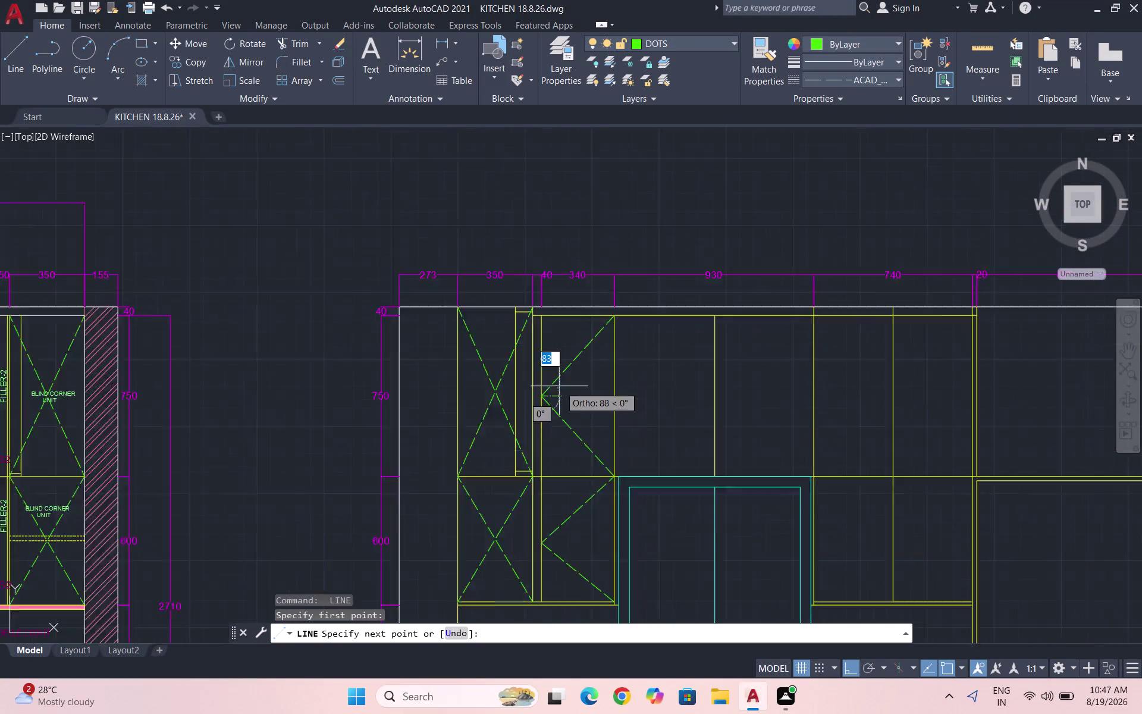
scroll(down, 3)
click(673, 394)
key(Escape)
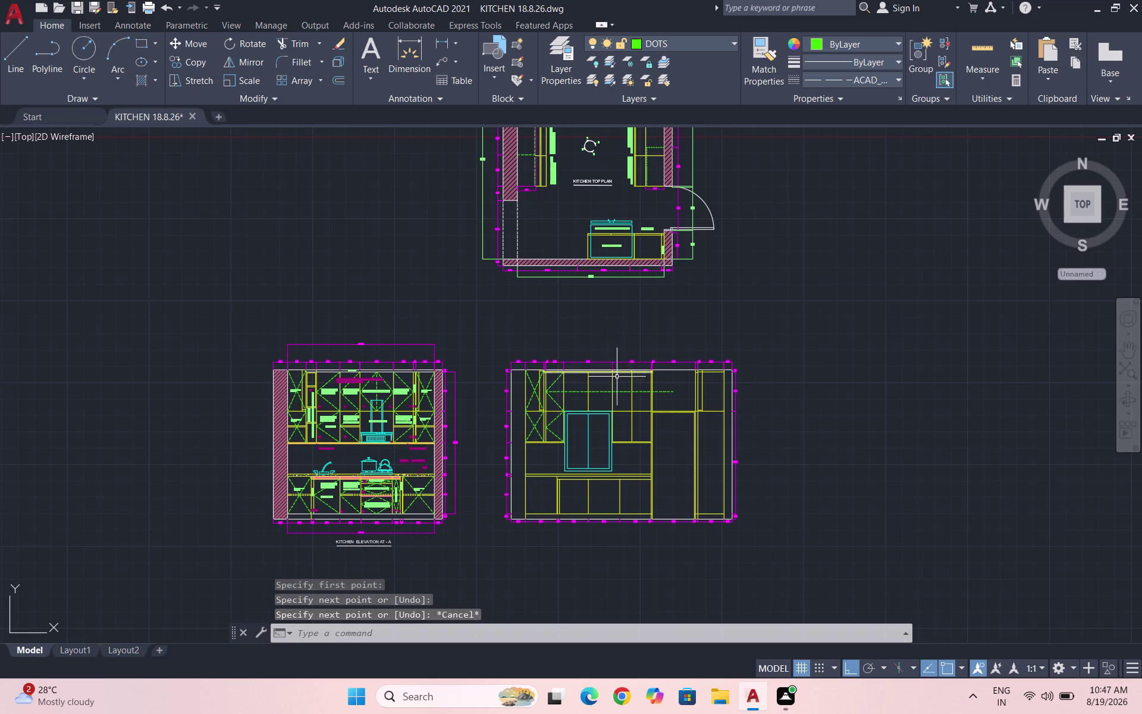
scroll(up, 3)
Draw a closed dashed diamond in the 930 cabinet, with side points on the guide.
key(space)
scroll(up, 3)
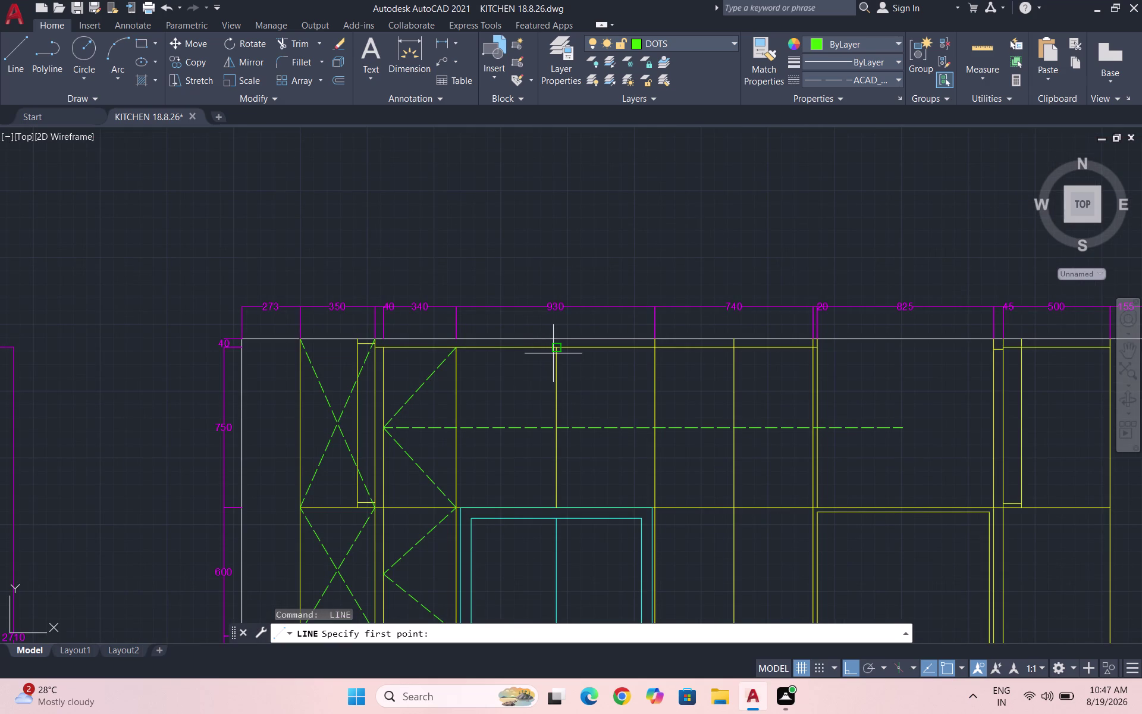
click(557, 350)
click(456, 427)
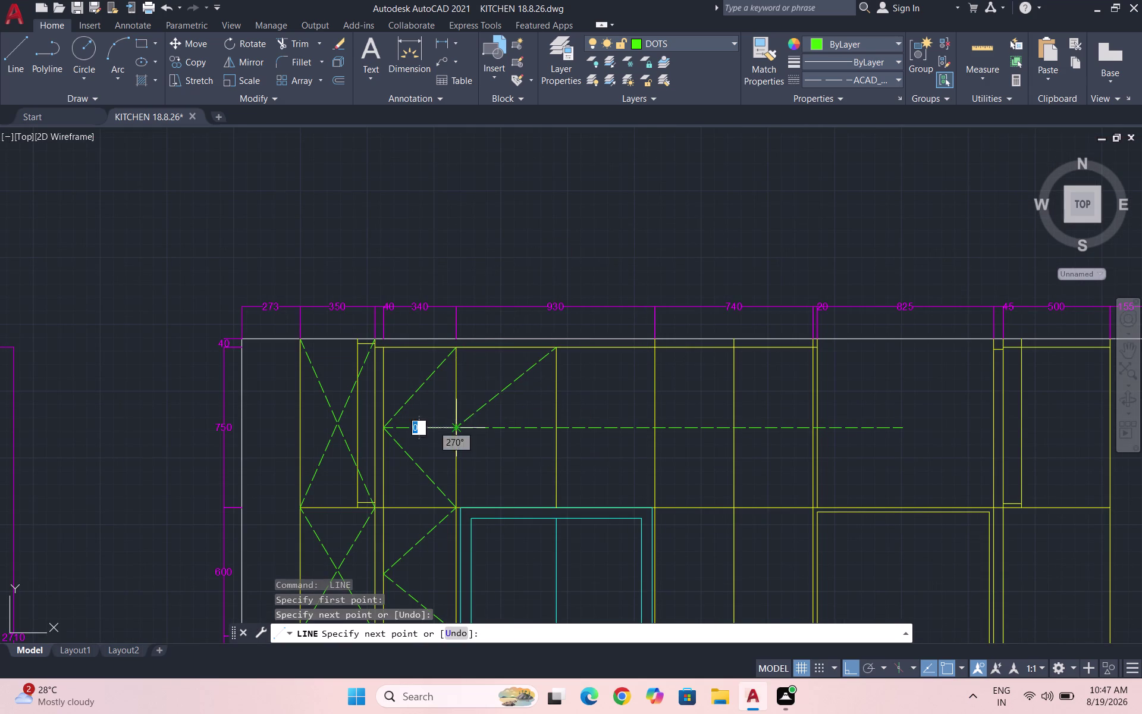
click(552, 511)
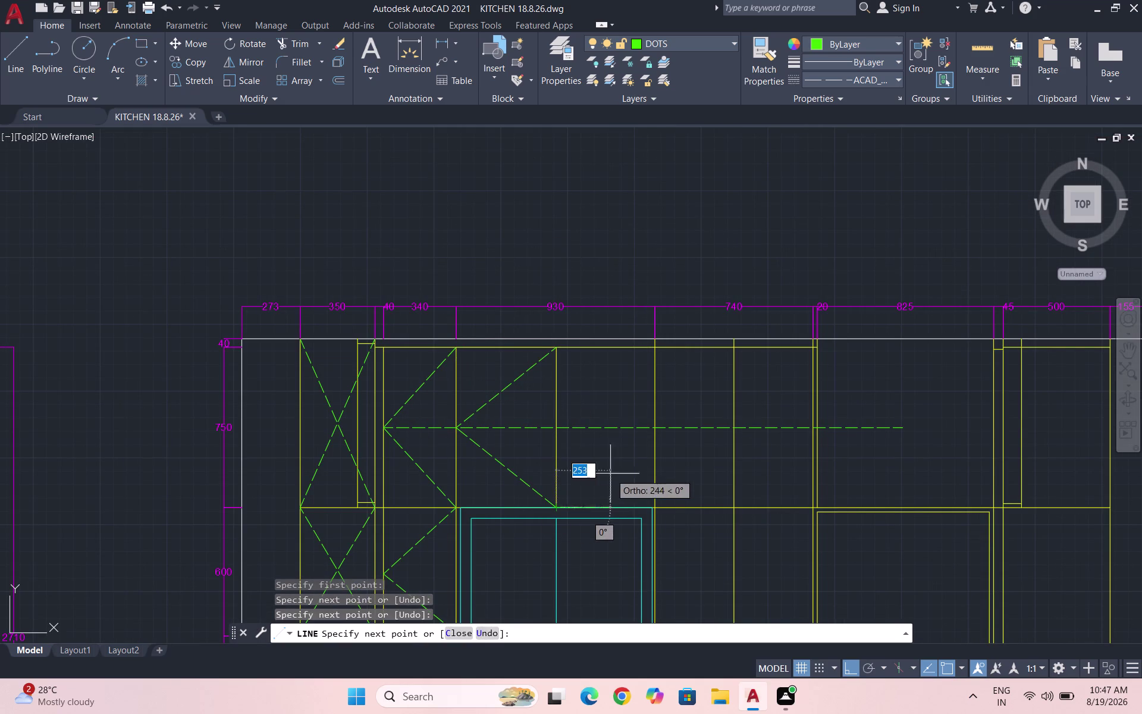
click(655, 427)
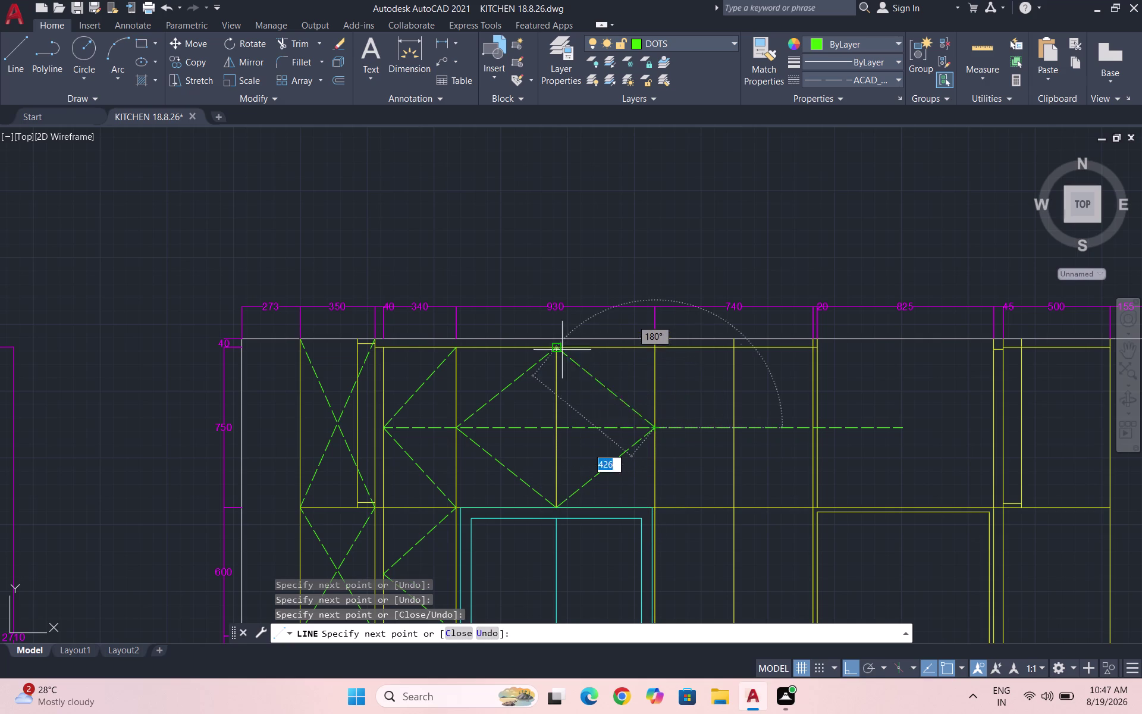
click(554, 347)
key(Escape)
scroll(down, 3)
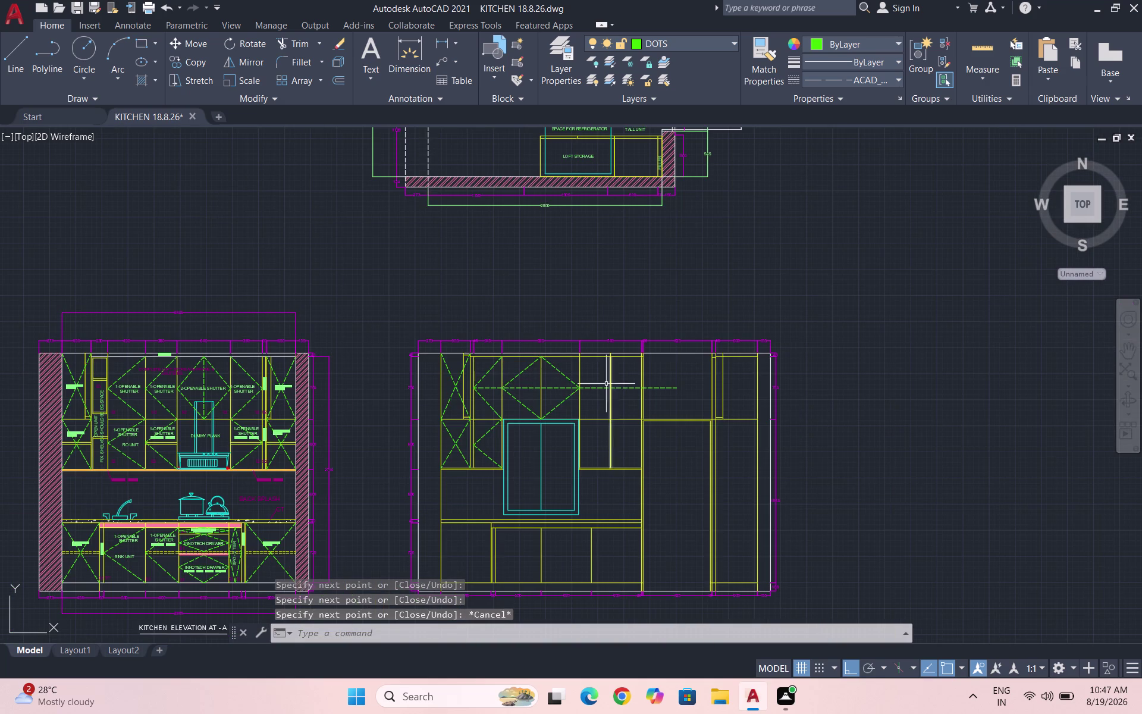
Draw the second dashed diamond in the 740 cabinet and select the guide line.
key(space)
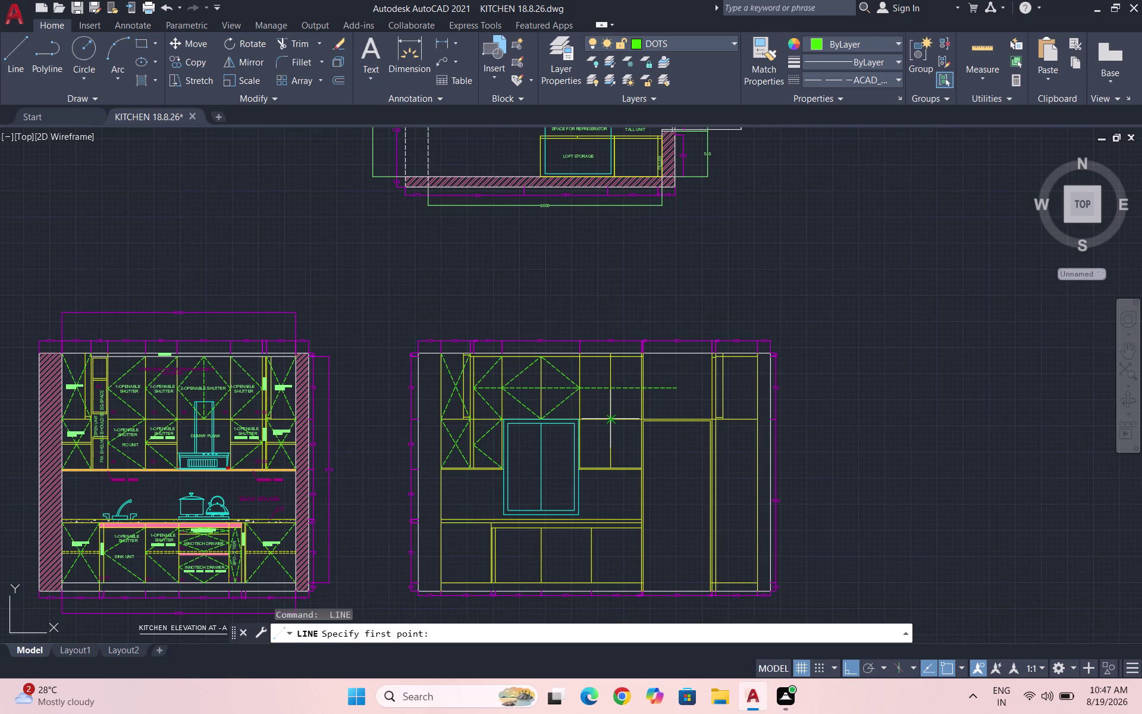
scroll(up, 3)
scroll(up, 3)
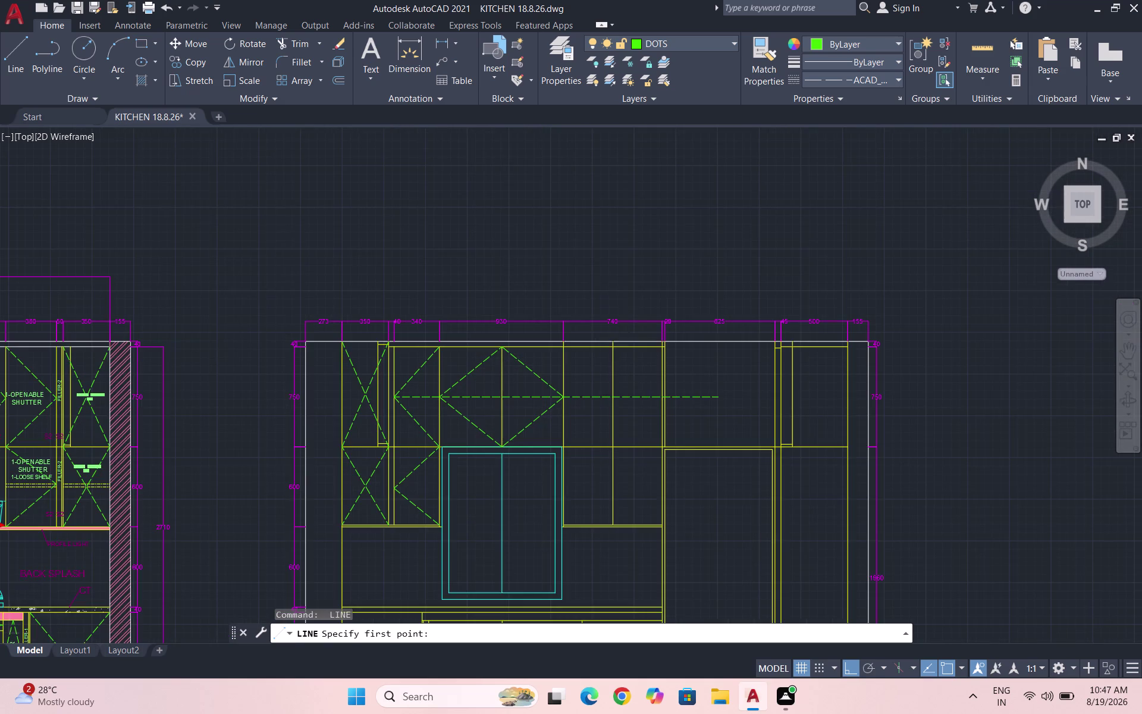
scroll(up, 3)
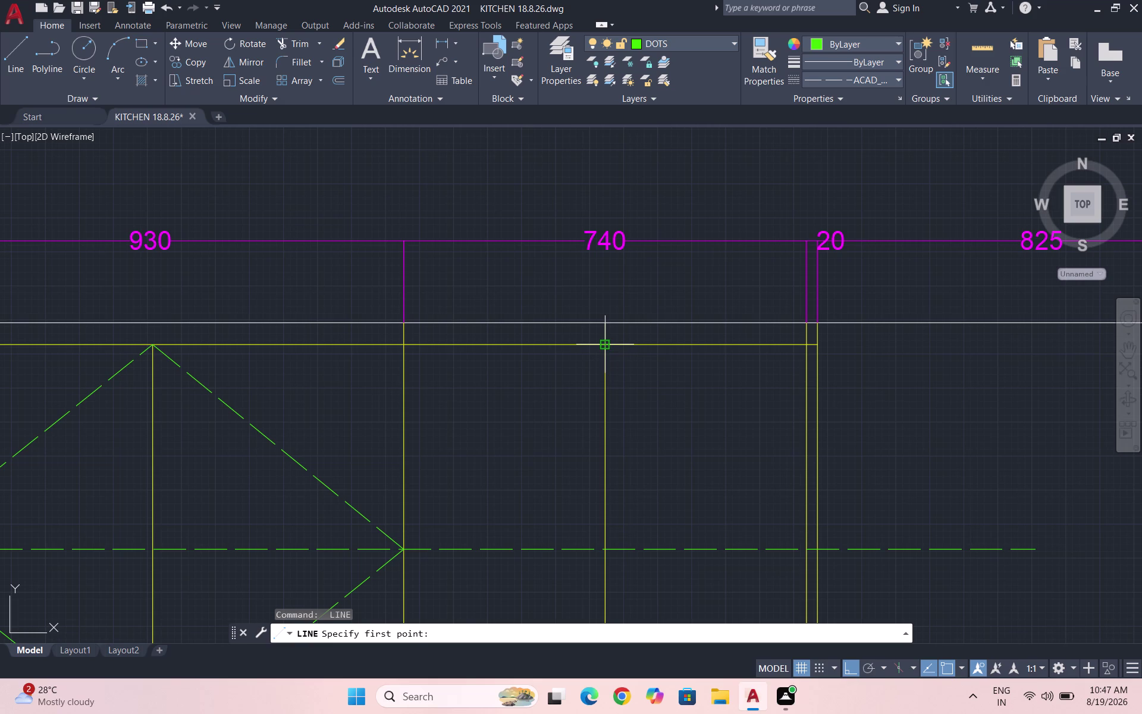
click(605, 347)
scroll(down, 3)
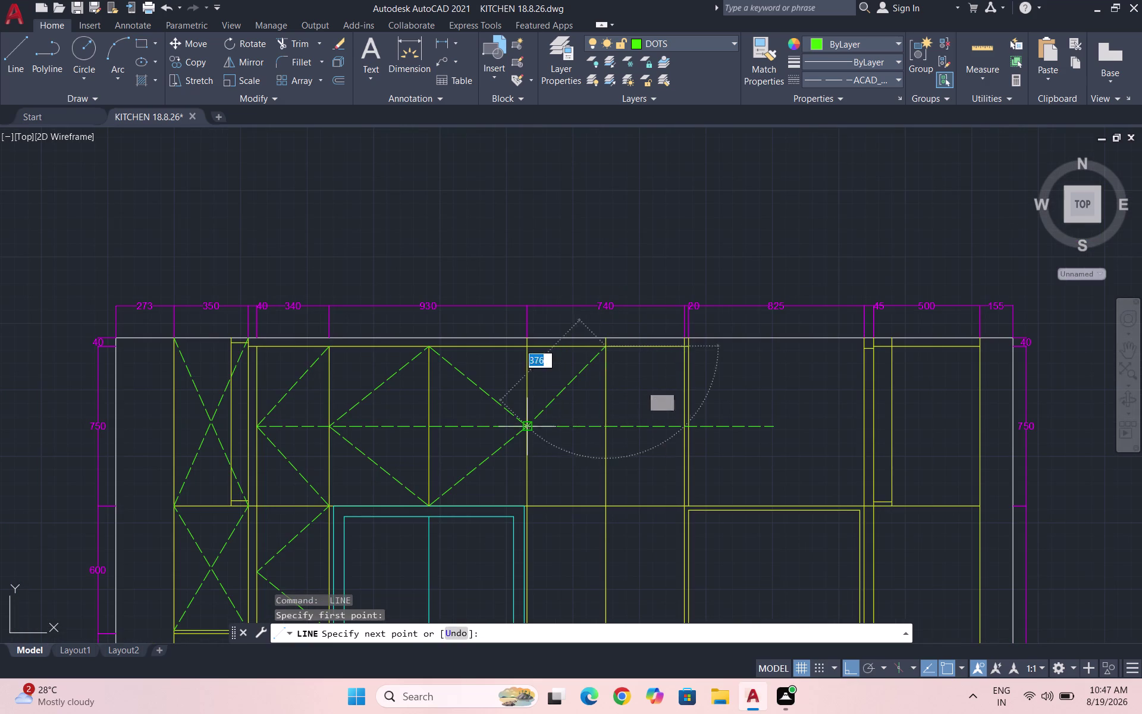
click(526, 428)
click(604, 505)
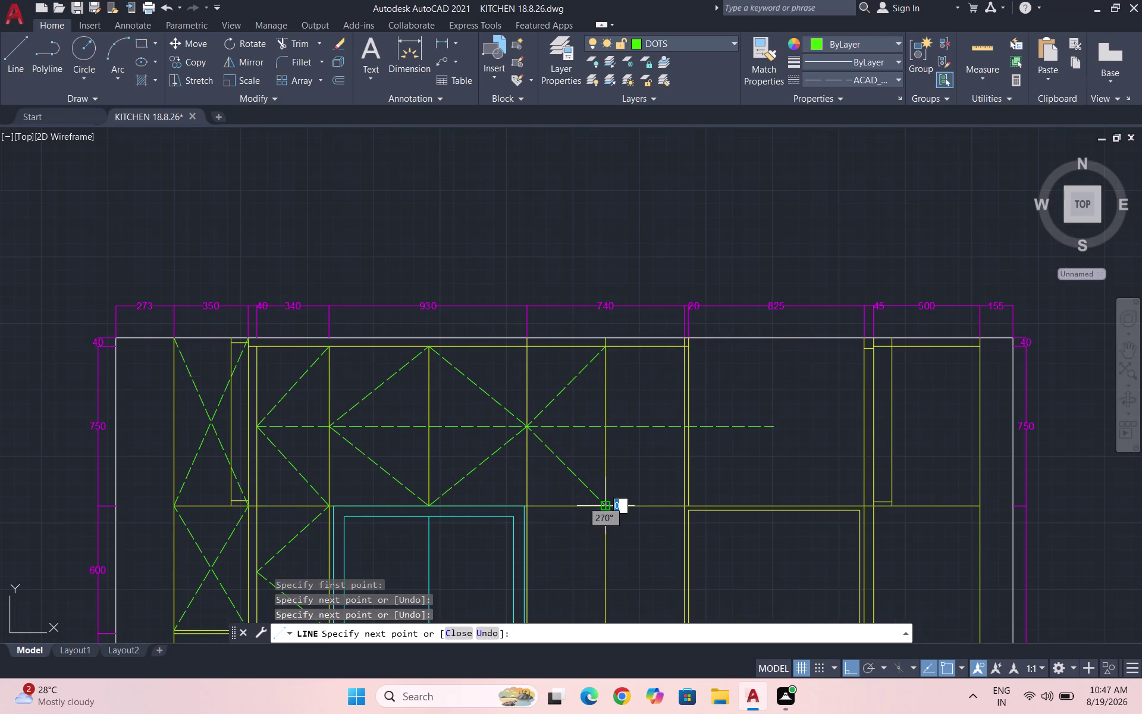
click(684, 426)
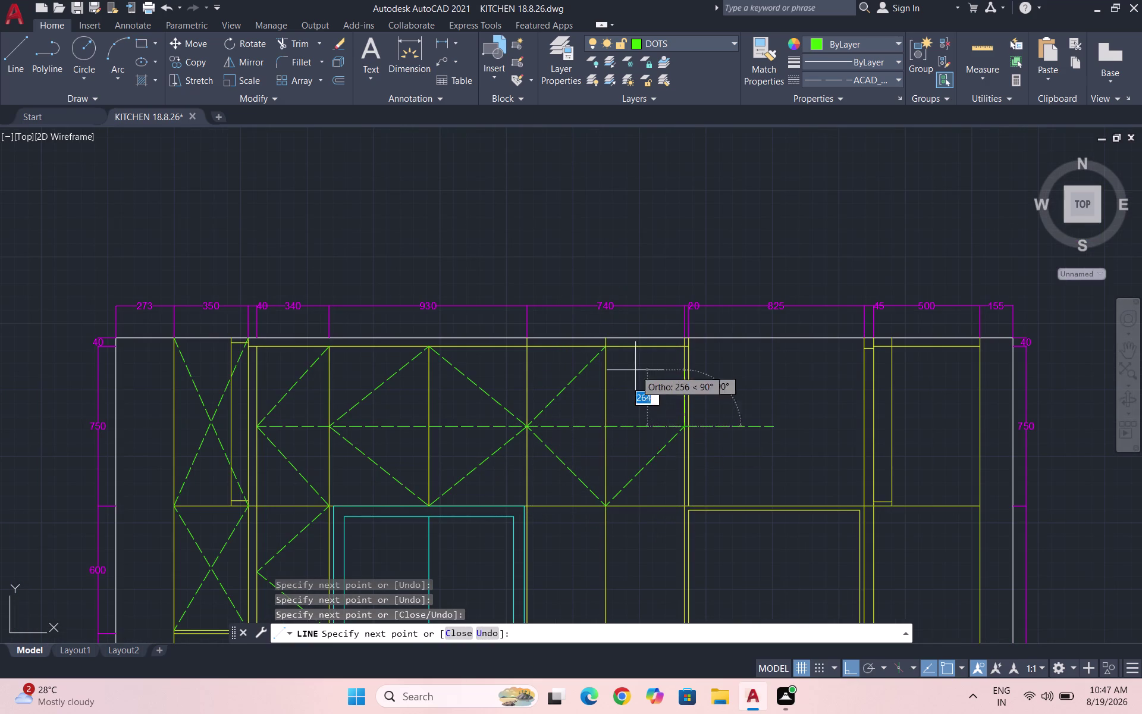
click(609, 348)
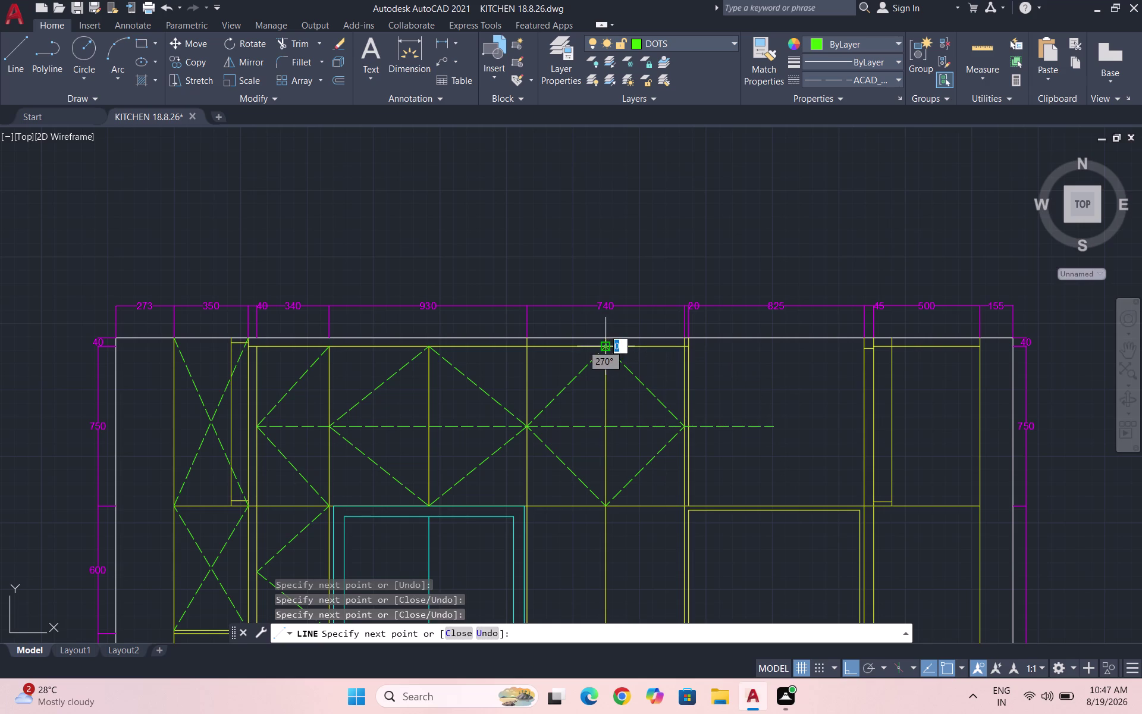
key(Escape)
click(586, 434)
click(580, 414)
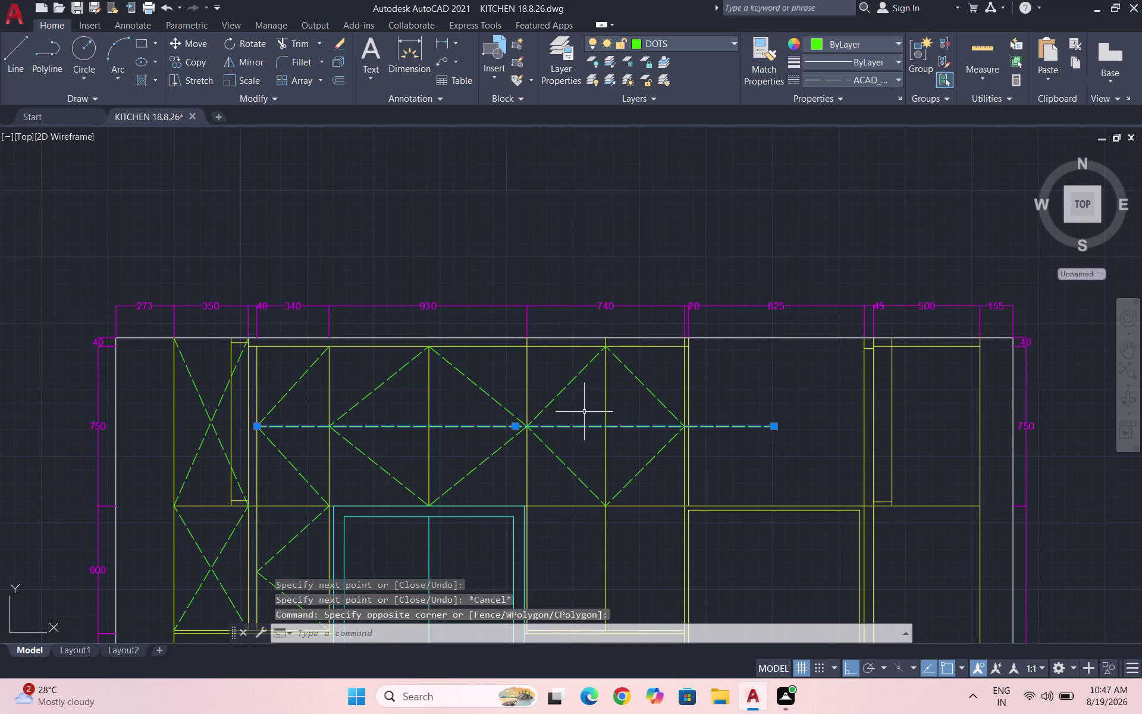
Erase the horizontal guide line from the upper cabinets.
key(Delete)
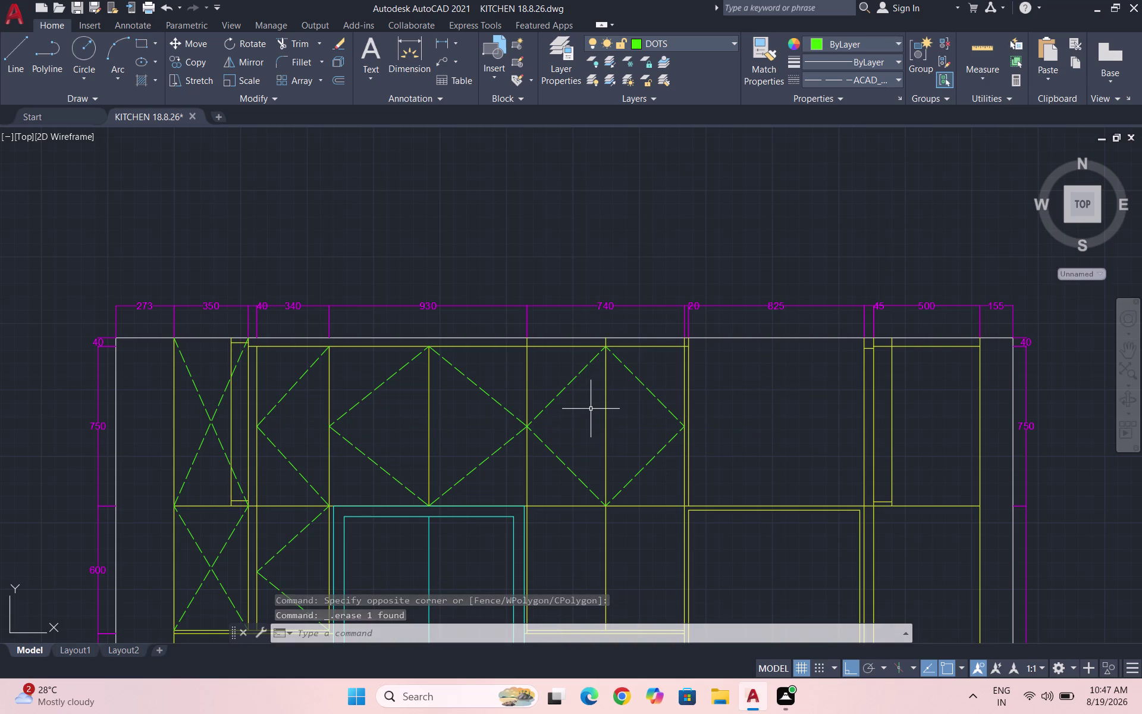
scroll(down, 3)
scroll(down, 3)
scroll(up, 3)
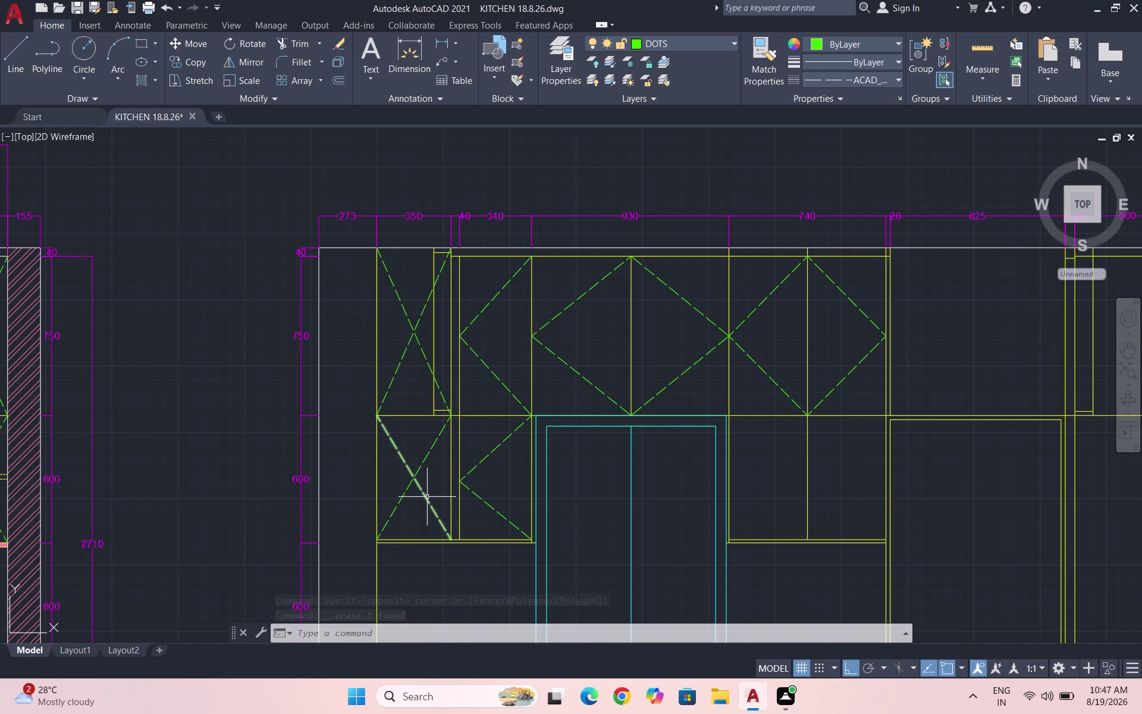
scroll(up, 3)
Start a horizontal dashed line at the crossing of the lower-left X.
key(l)
key(Return)
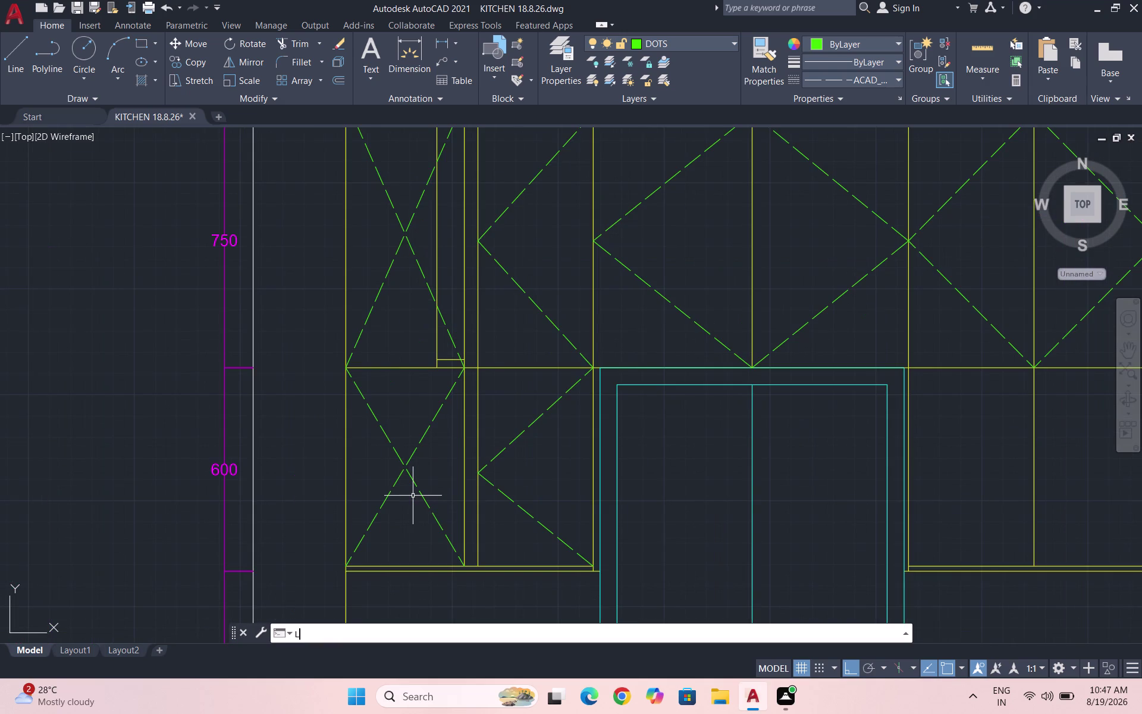
scroll(up, 3)
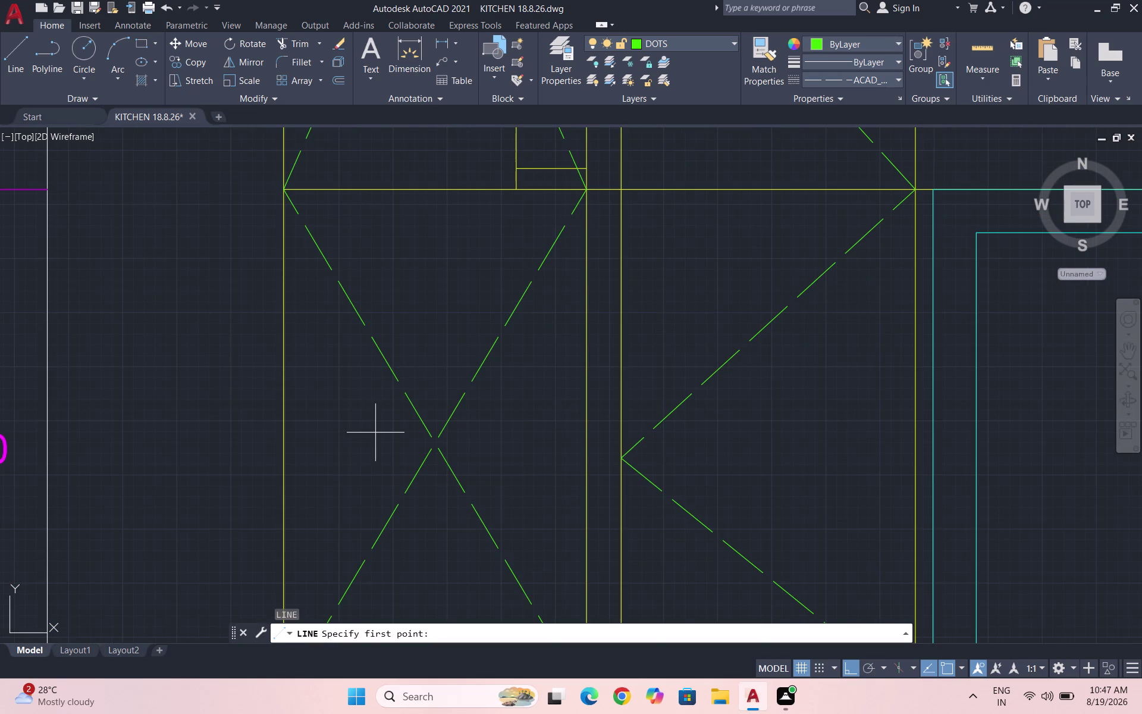
scroll(up, 3)
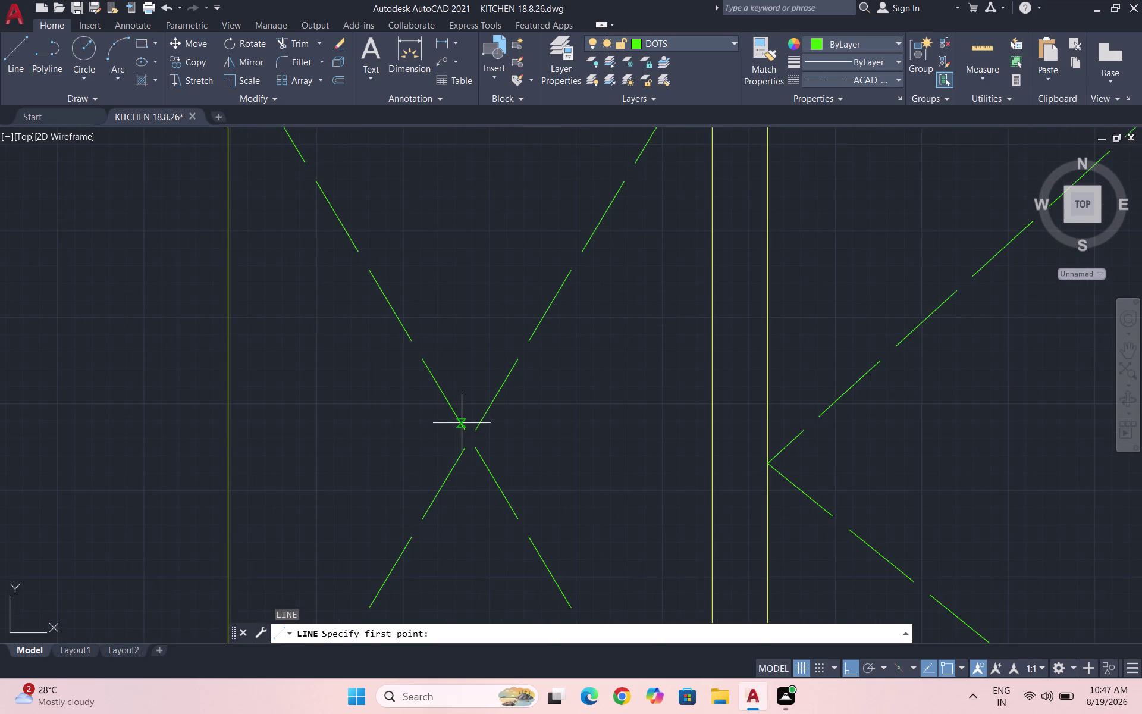
click(229, 417)
scroll(down, 3)
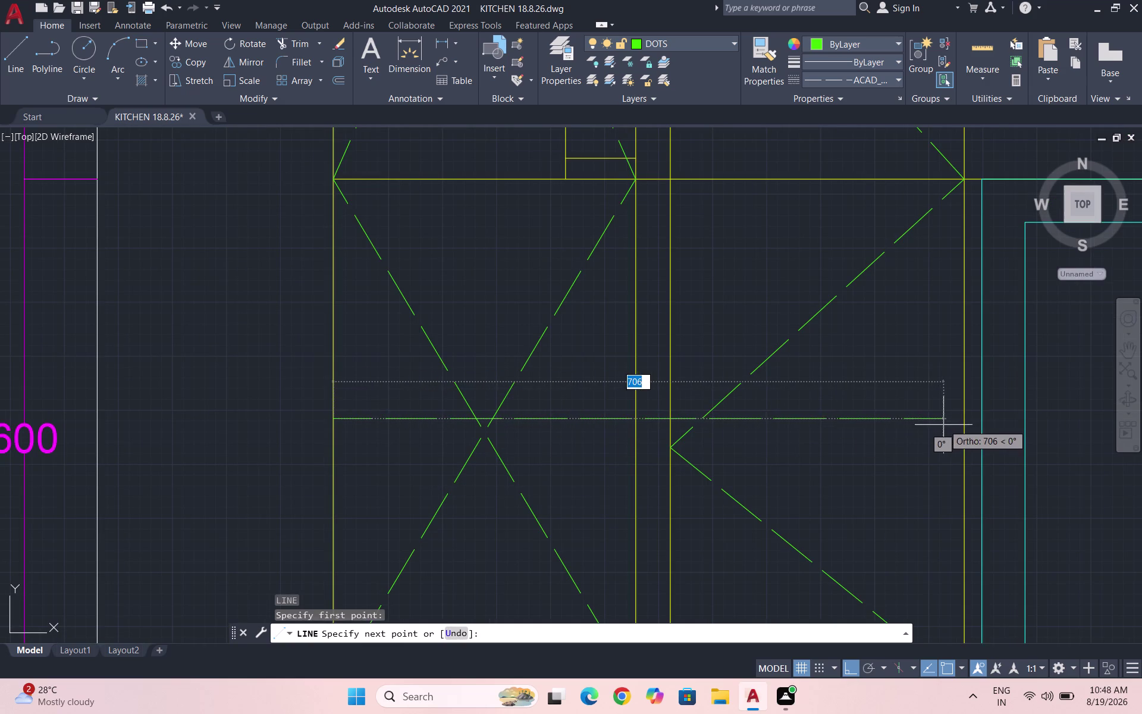
Finish the dashed line and copy it just below to form a pair.
click(966, 420)
key(Escape)
click(938, 427)
click(881, 384)
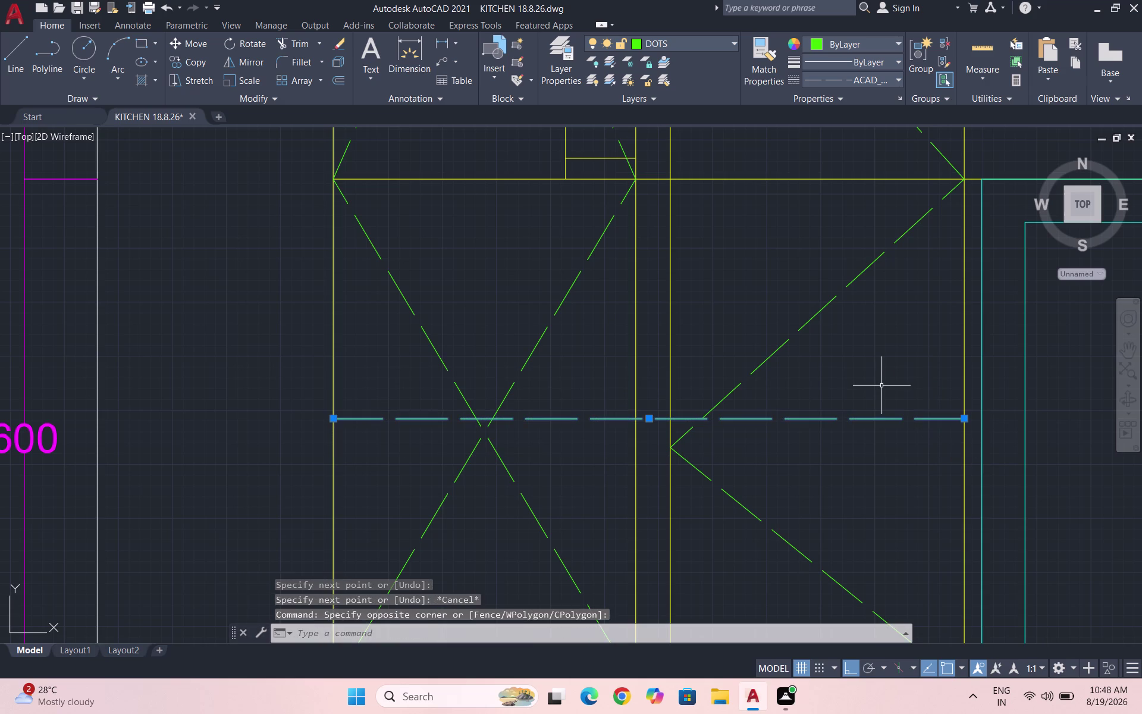
text(CO)
key(Return)
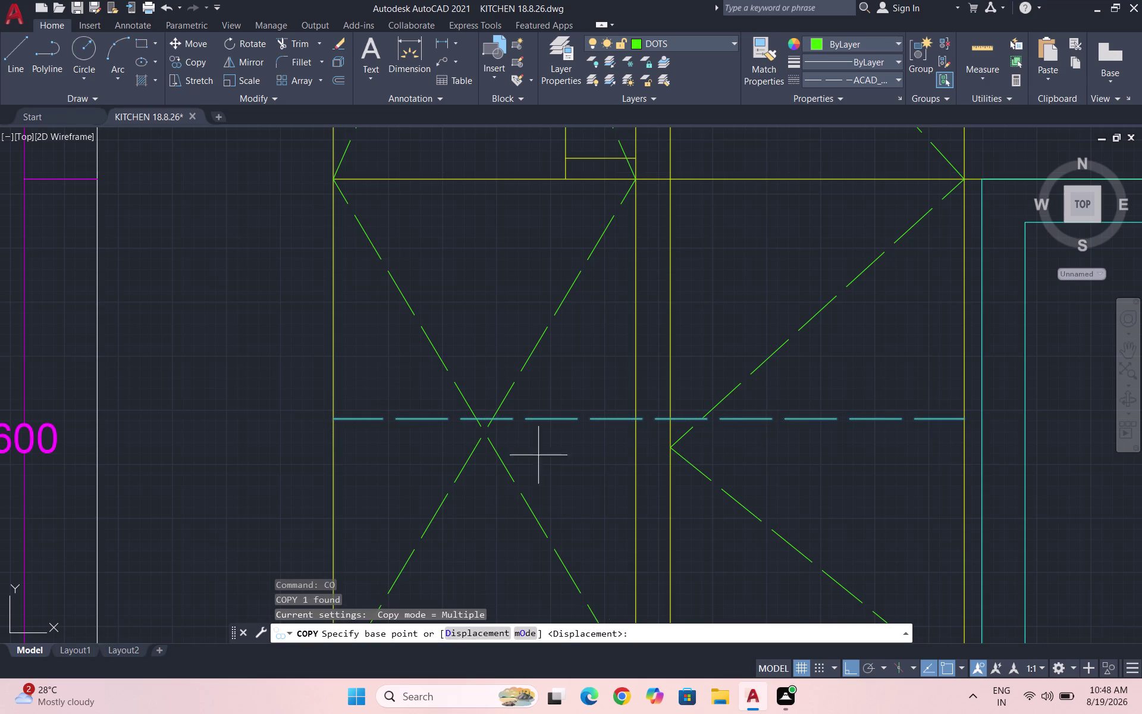
click(331, 422)
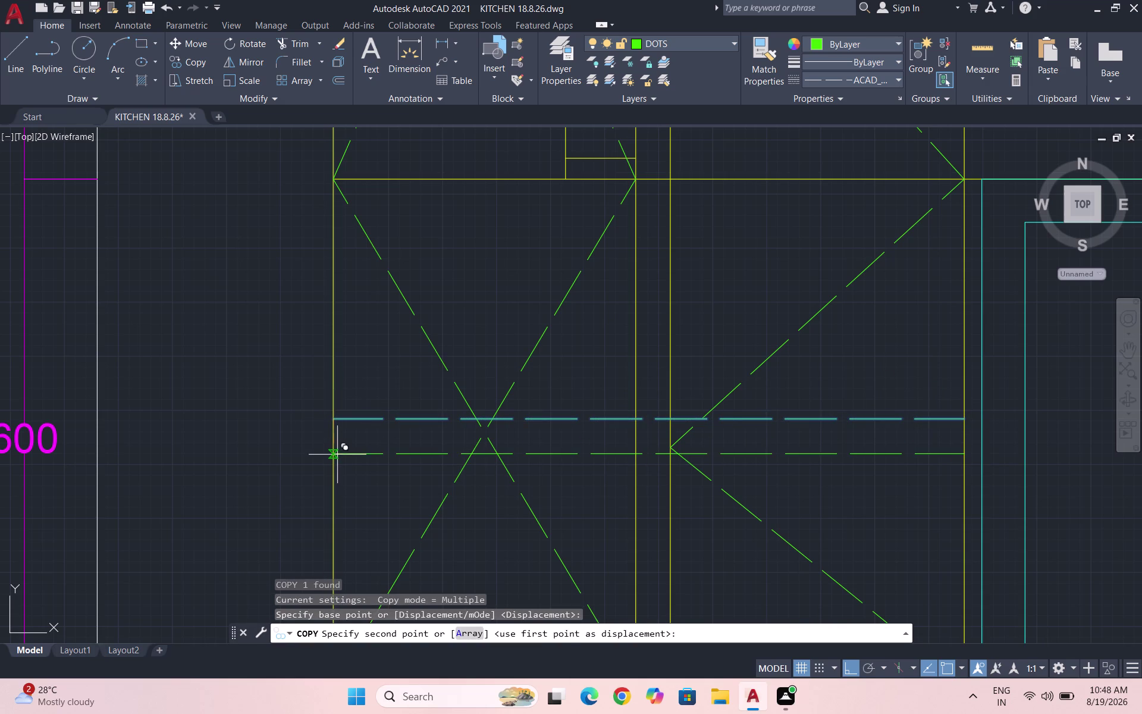
click(336, 440)
scroll(down, 3)
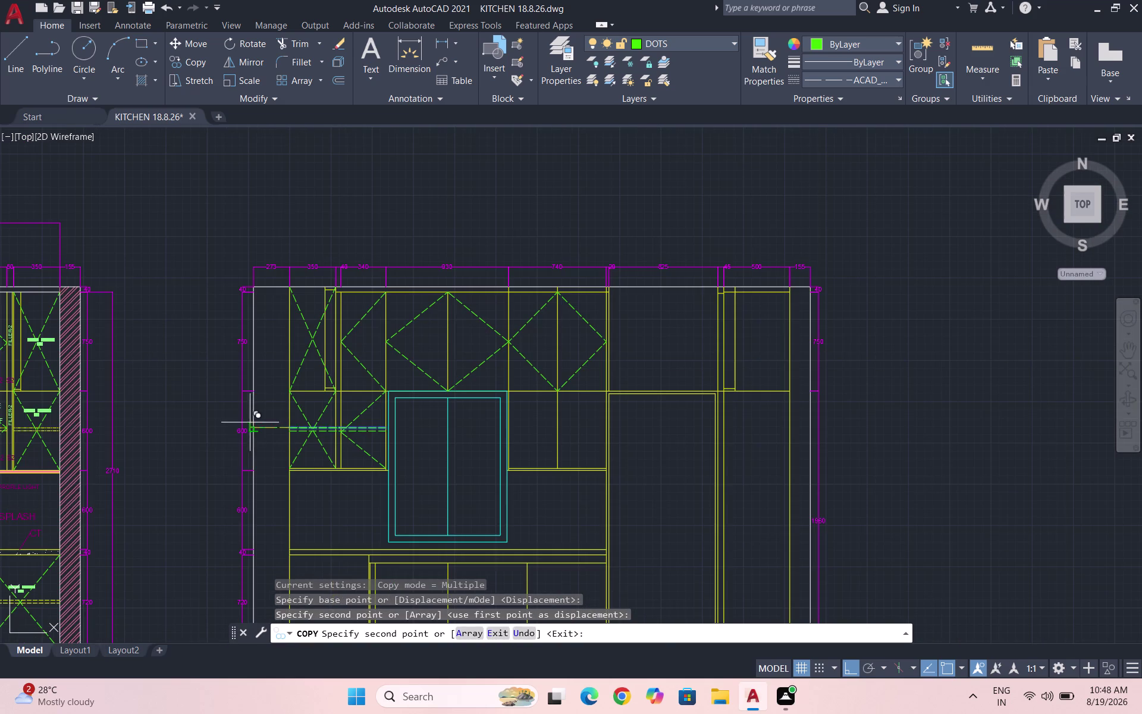
key(Escape)
scroll(up, 3)
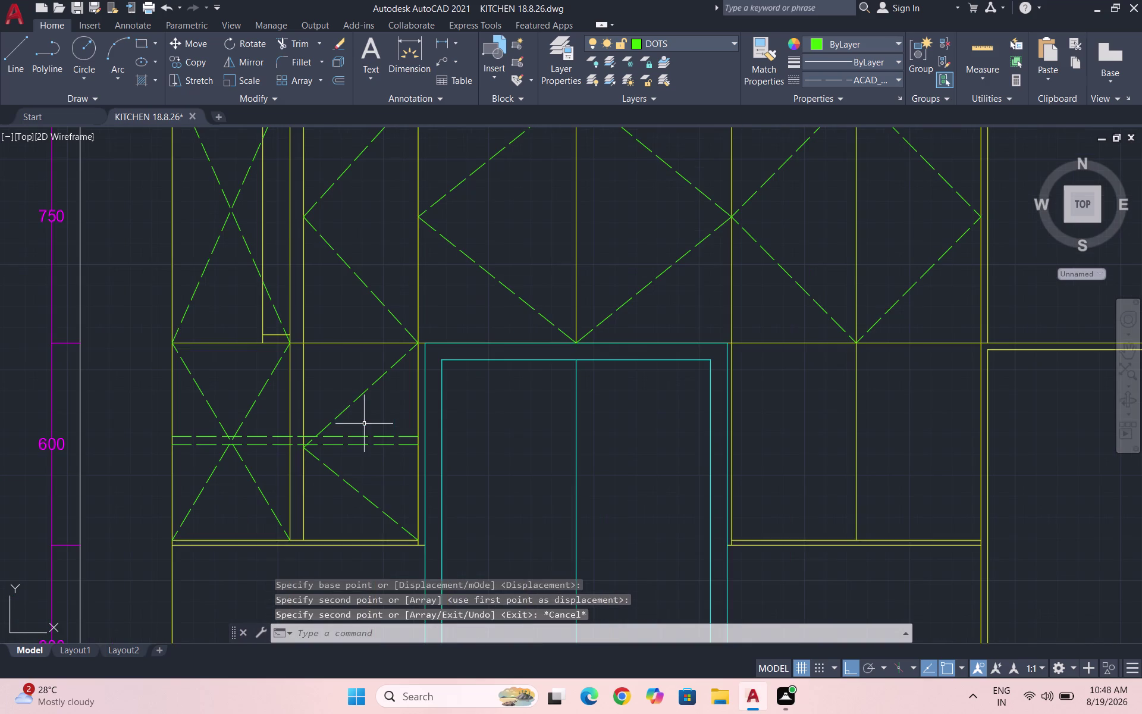
Copy the dashed line pair into the cabinet right of the opening.
drag(396, 456, 395, 449)
click(375, 423)
text(CO)
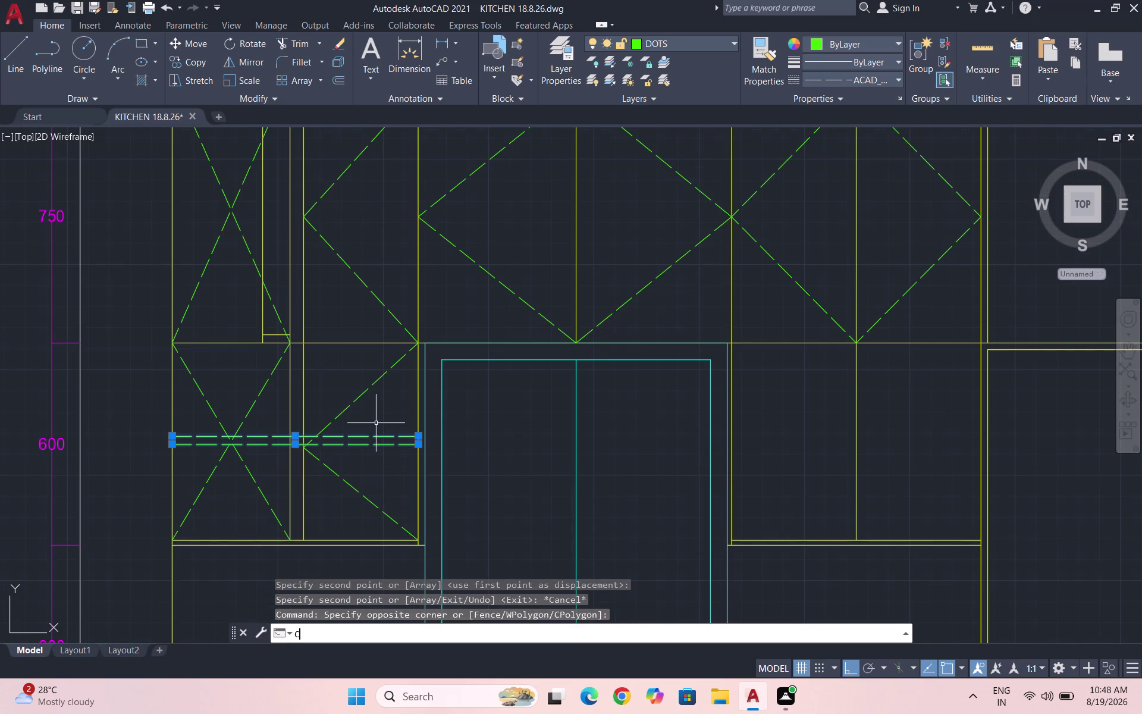
key(Return)
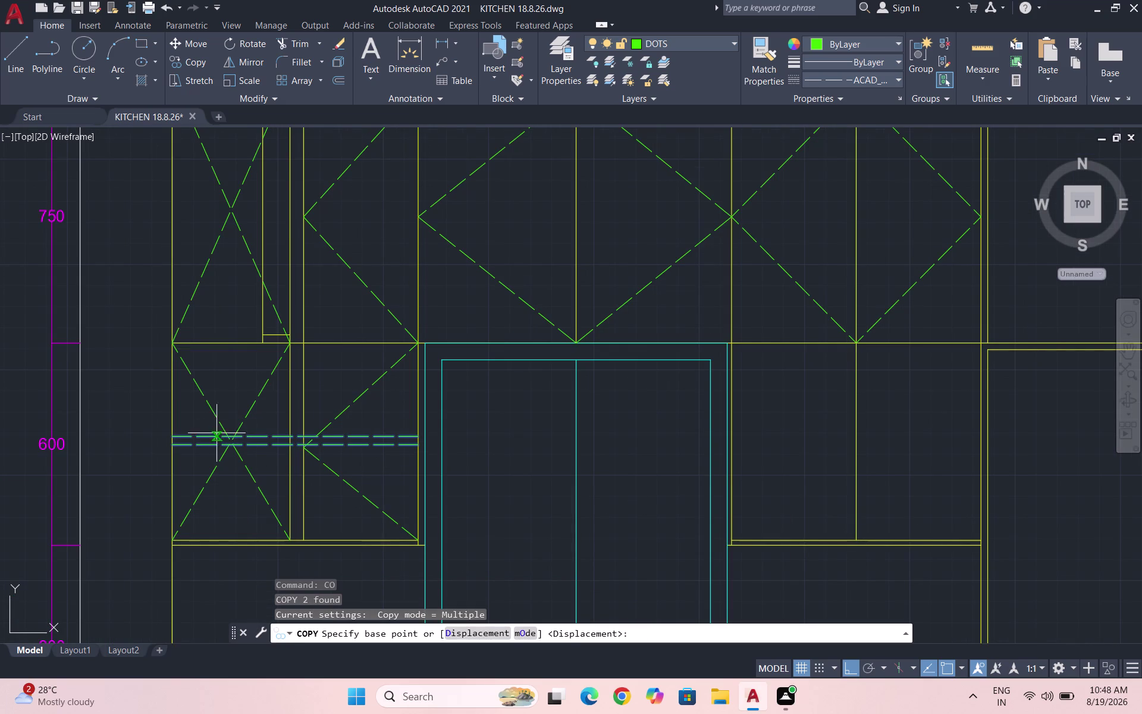
scroll(down, 3)
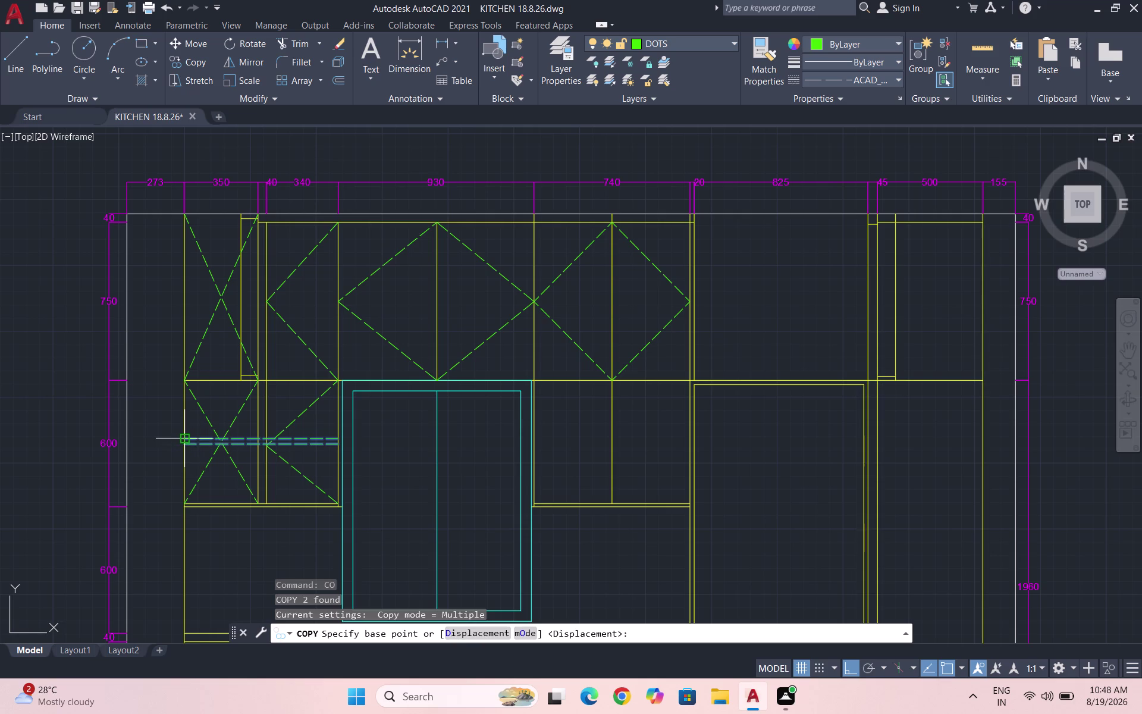
click(181, 438)
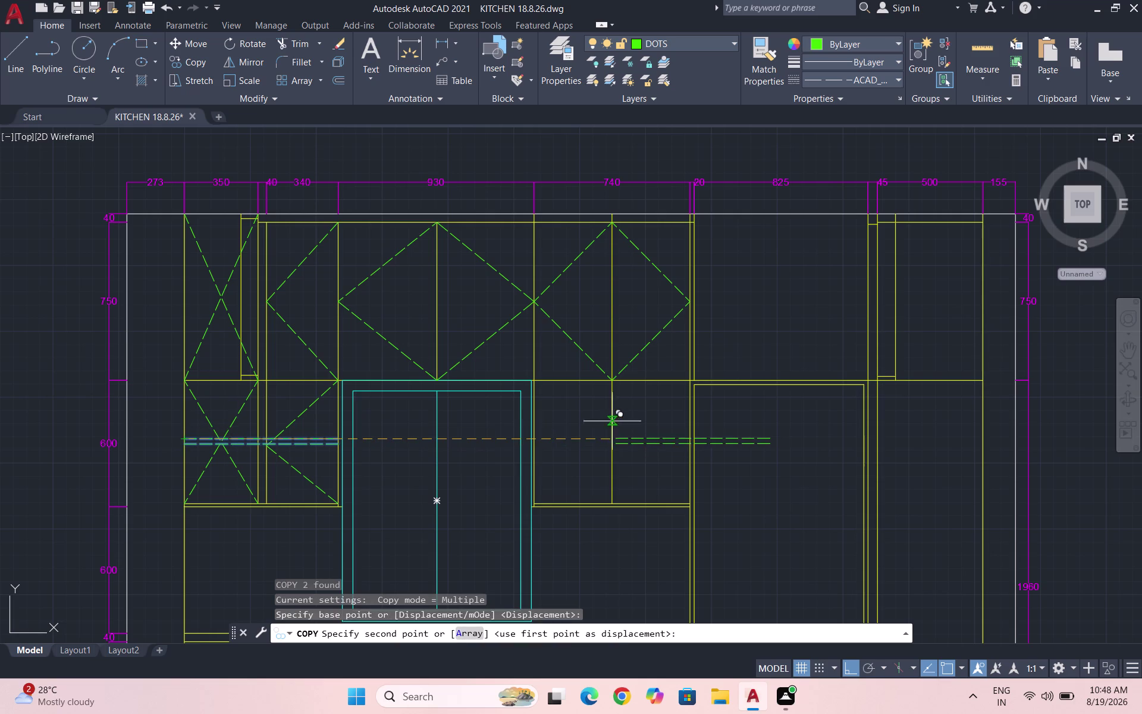
scroll(up, 3)
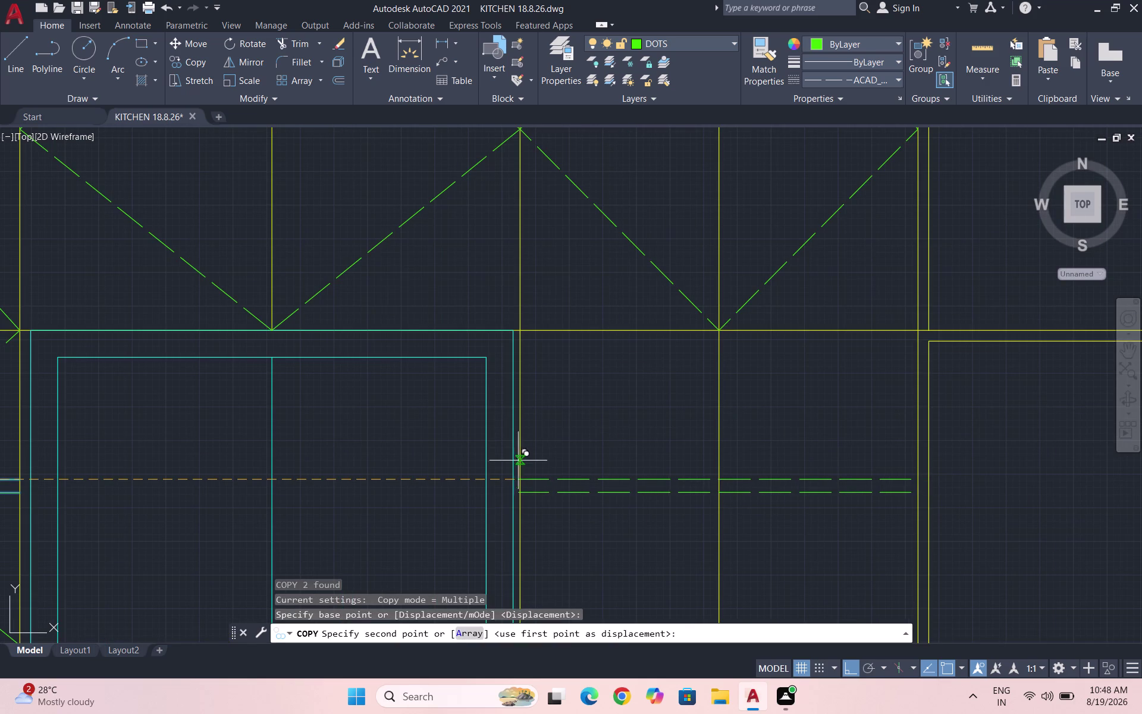
click(518, 482)
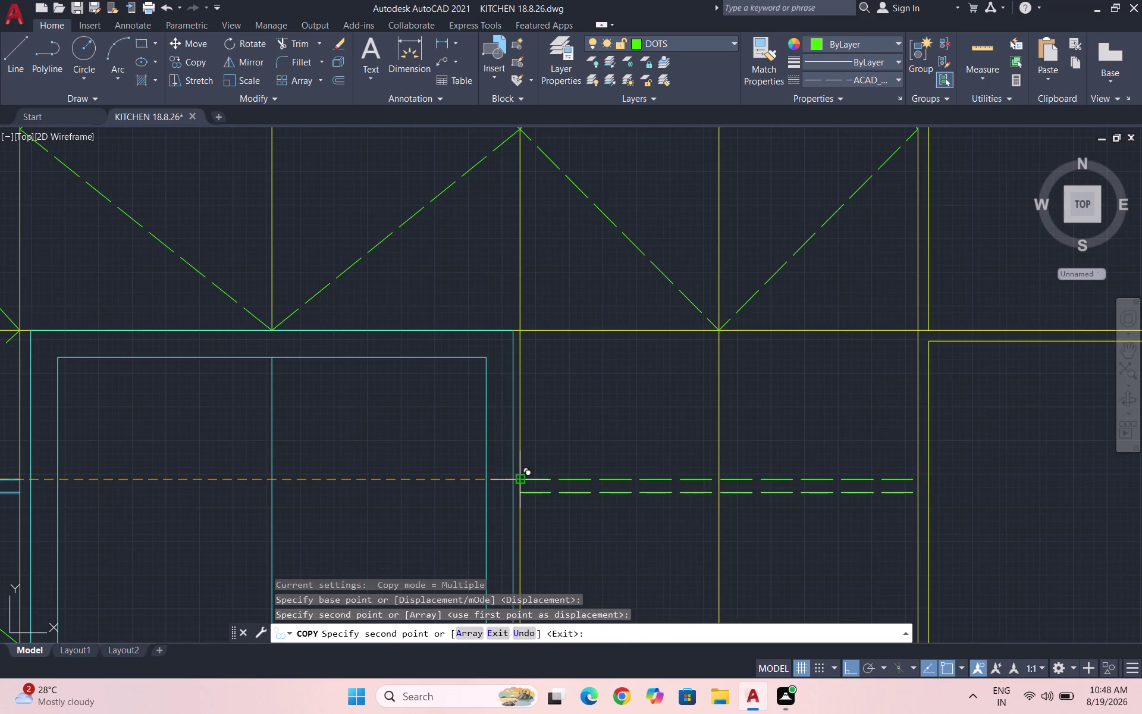
key(Escape)
scroll(up, 3)
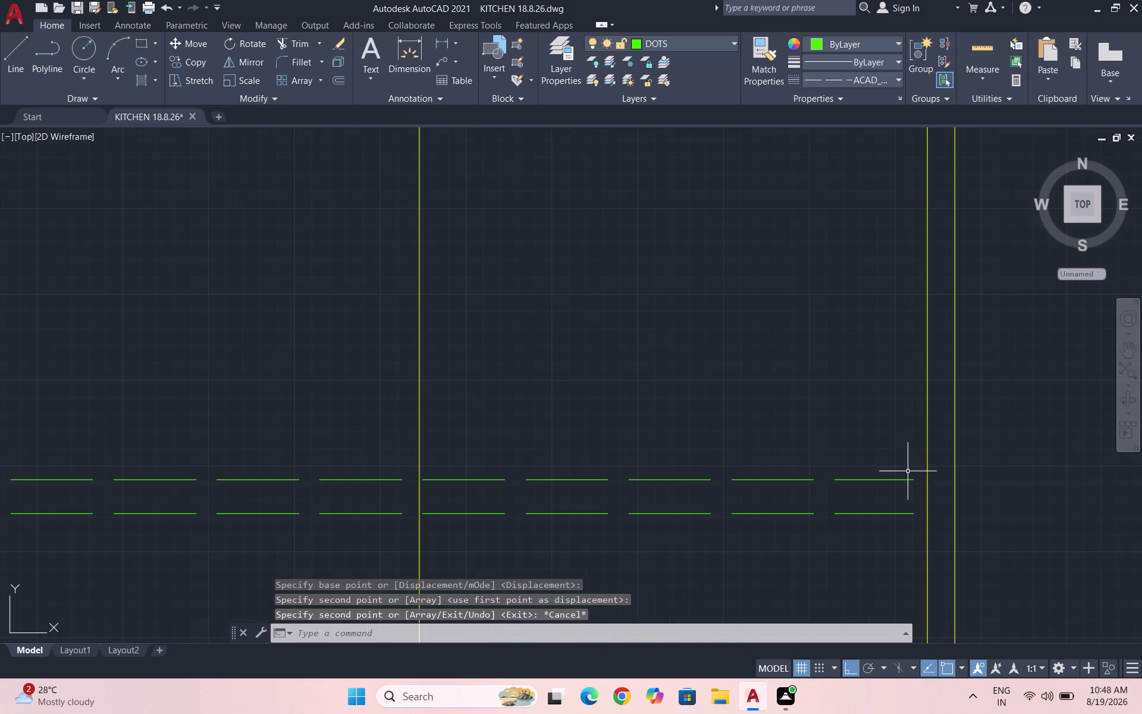
Extend both copied lines to the panel edge, then start a new line.
text(EX)
key(Return)
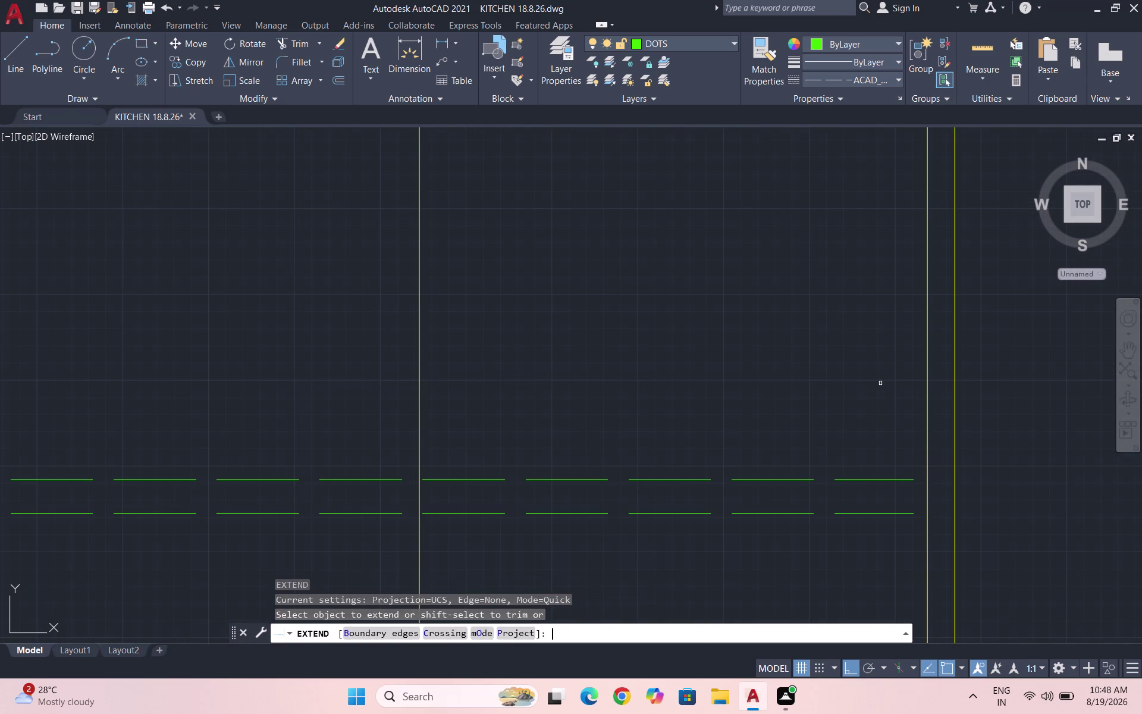
scroll(up, 3)
click(930, 540)
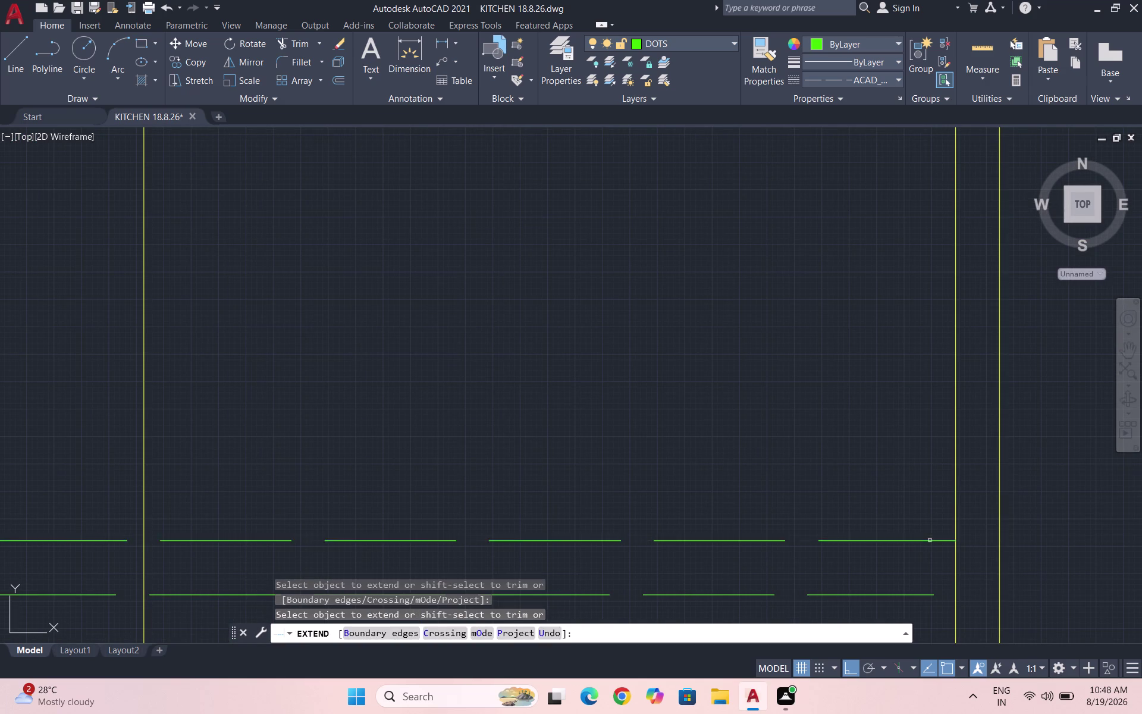
click(931, 594)
scroll(down, 3)
key(Escape)
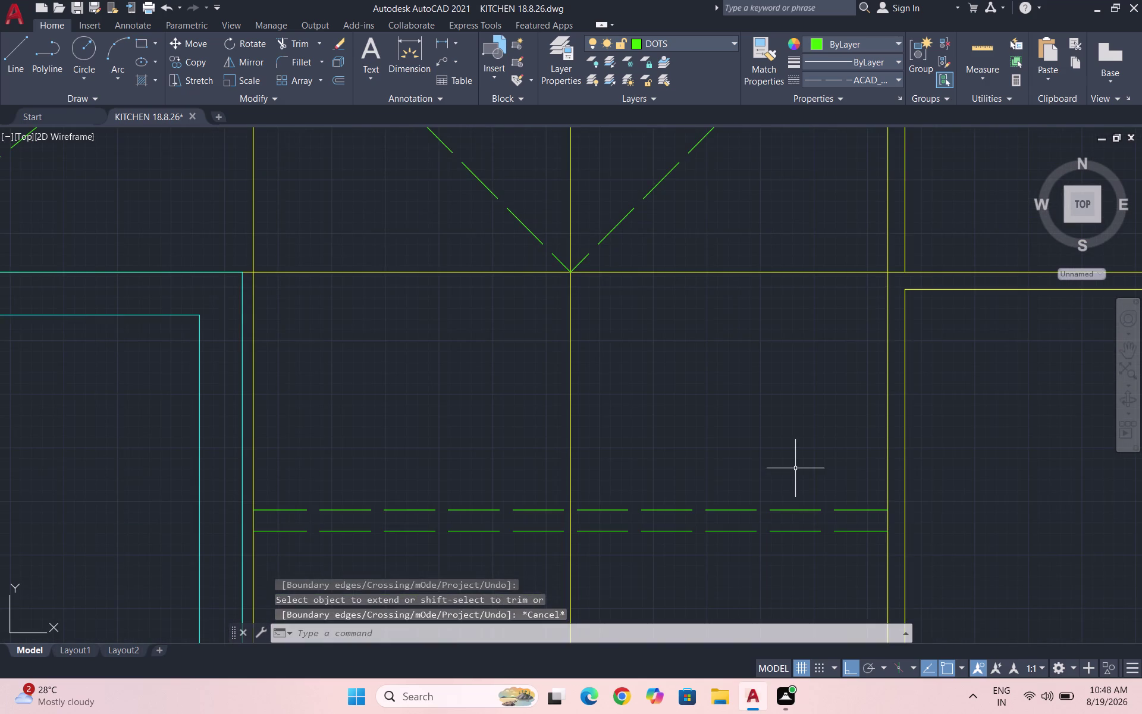
key(Escape)
scroll(down, 3)
scroll(down, 3)
key(l)
key(Return)
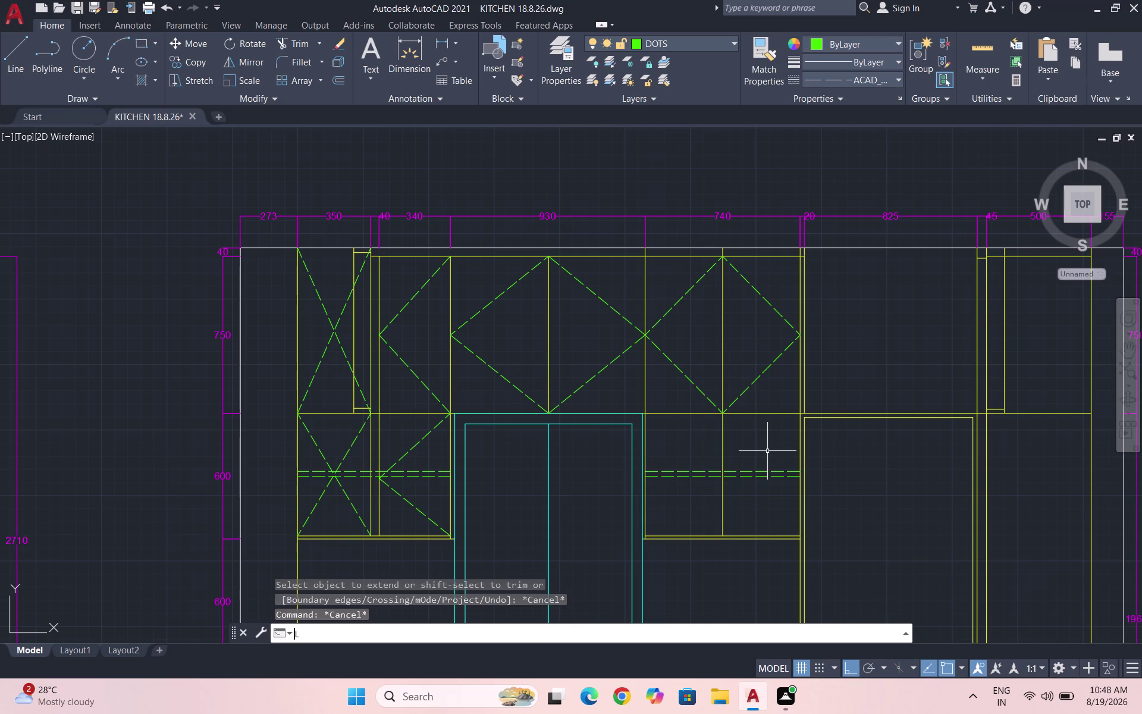
scroll(up, 3)
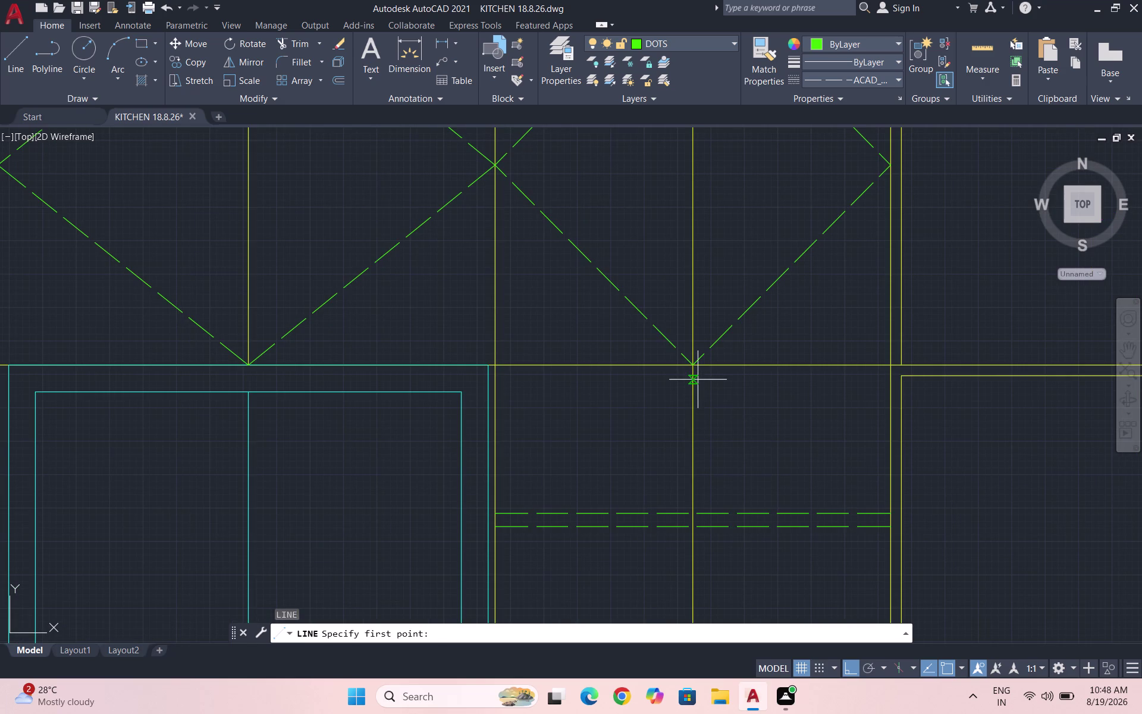
Draw a closed dashed diamond from the top-middle apex through the left, bottom and right edges.
click(694, 365)
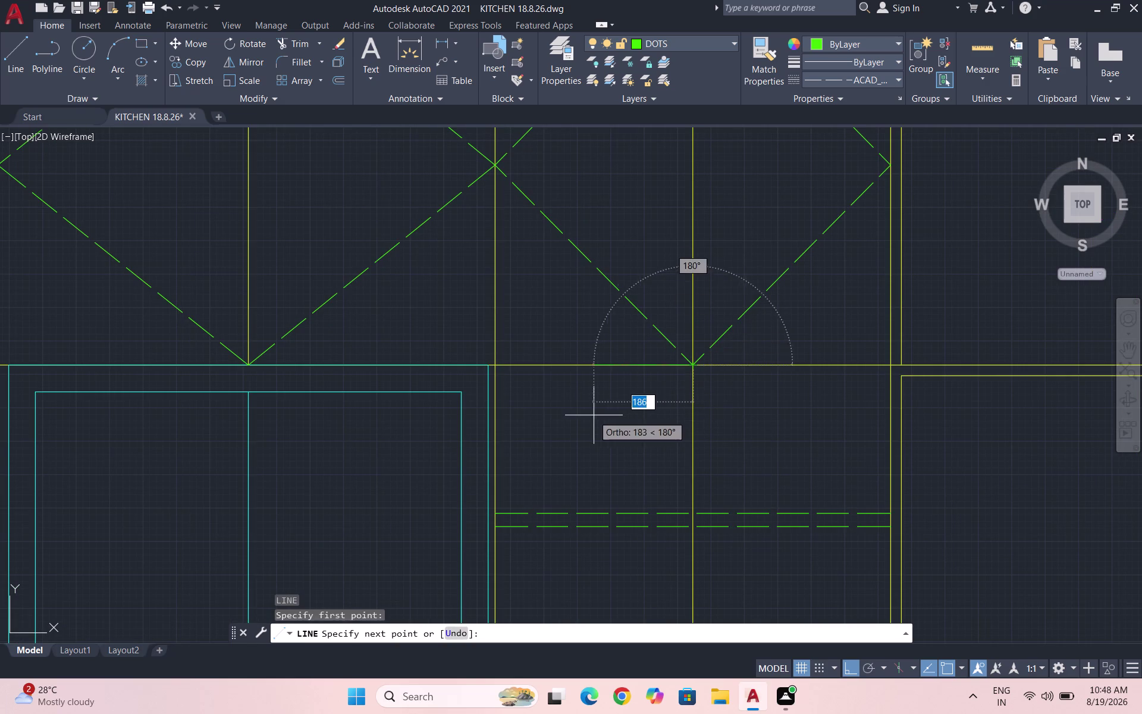
scroll(up, 3)
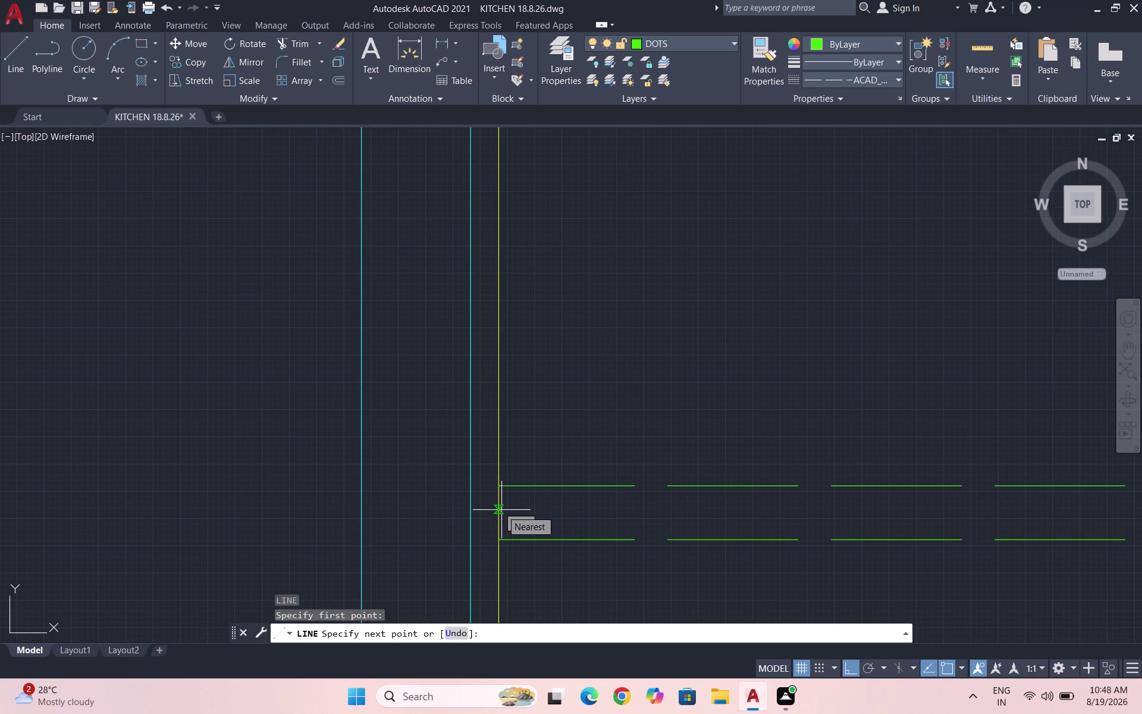
click(499, 510)
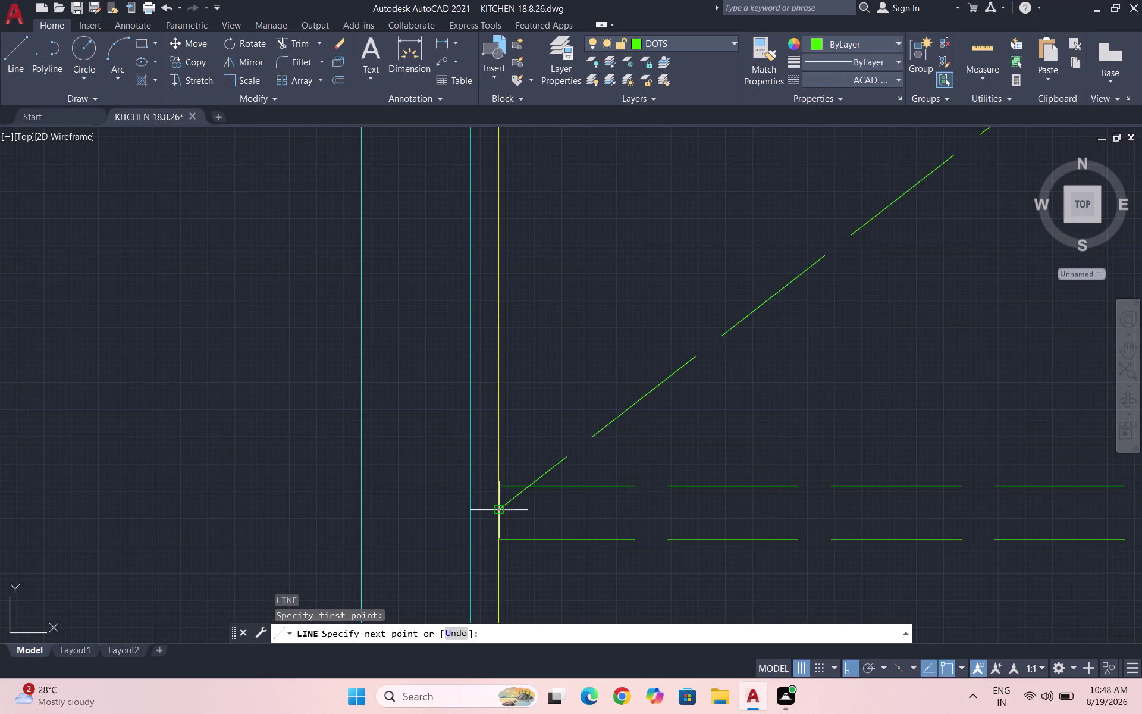
scroll(down, 3)
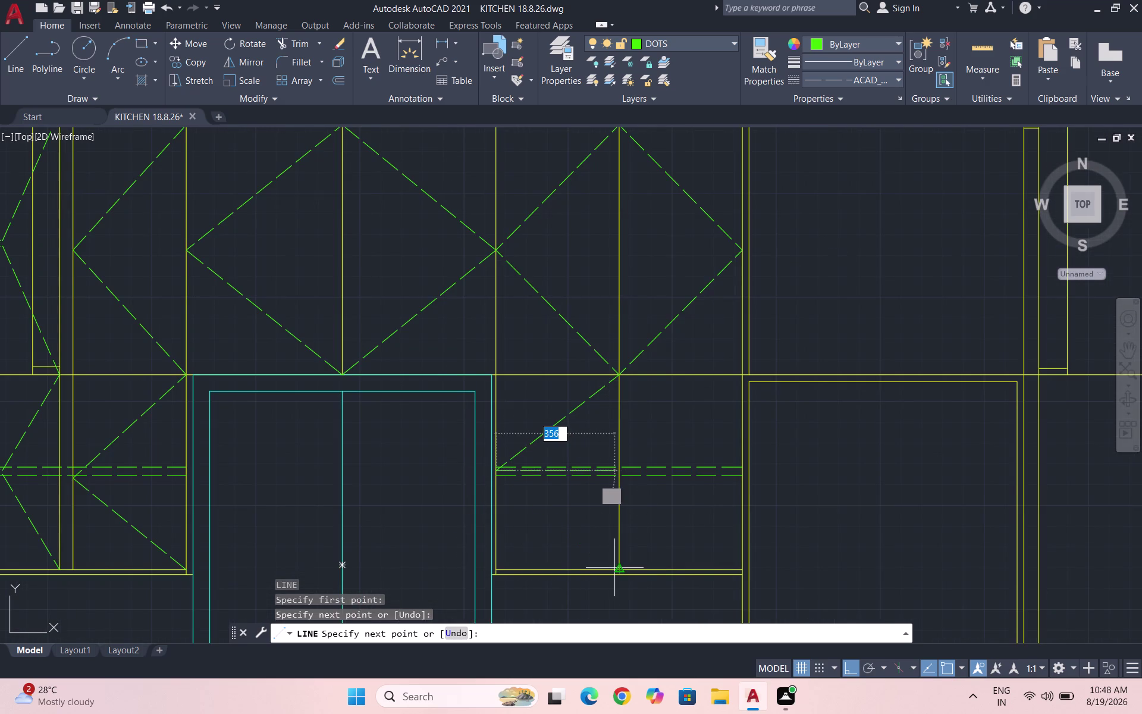
click(614, 567)
scroll(up, 3)
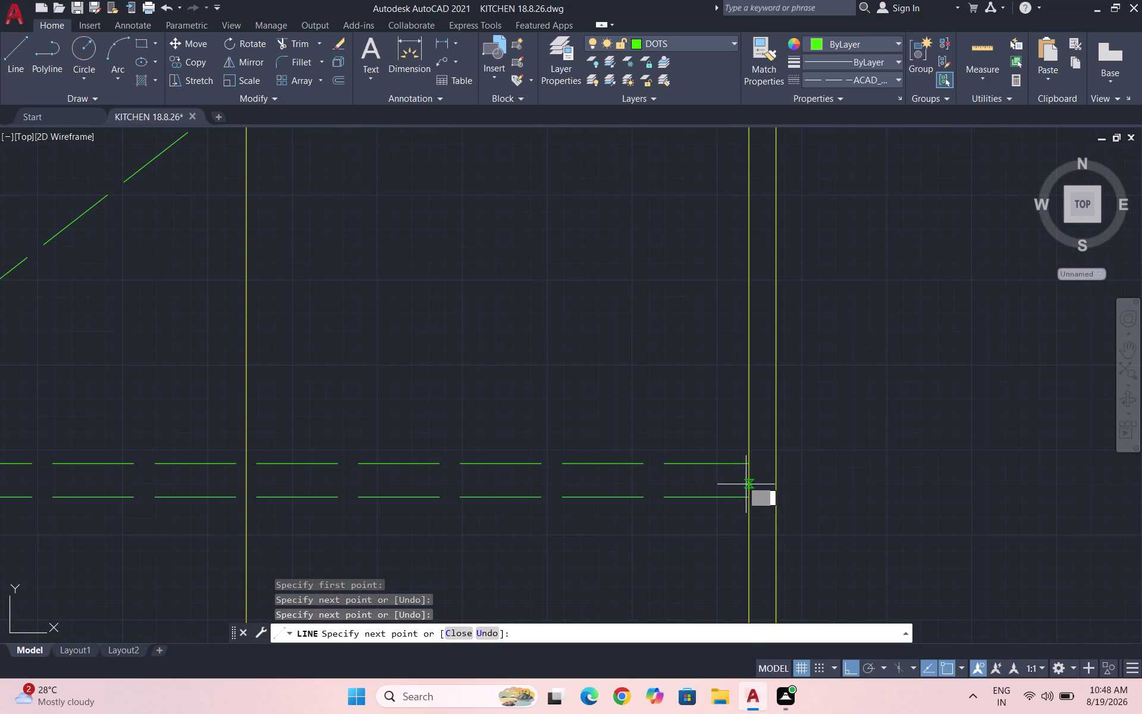
click(748, 476)
scroll(down, 3)
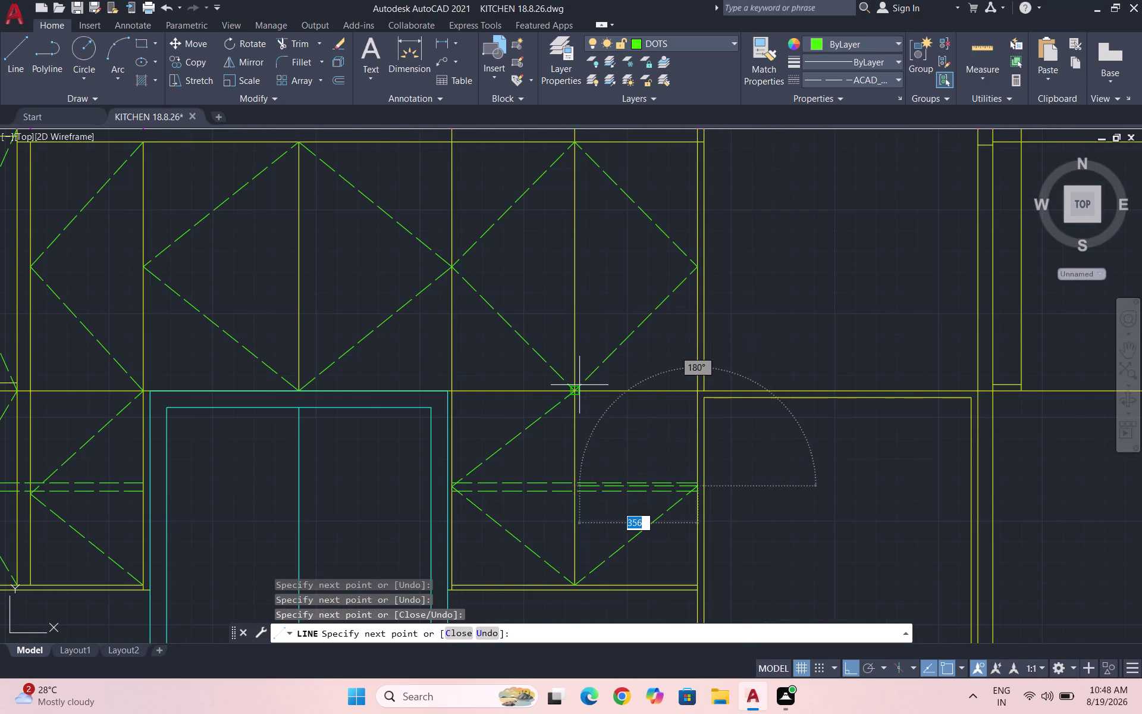
click(580, 387)
key(Escape)
scroll(down, 3)
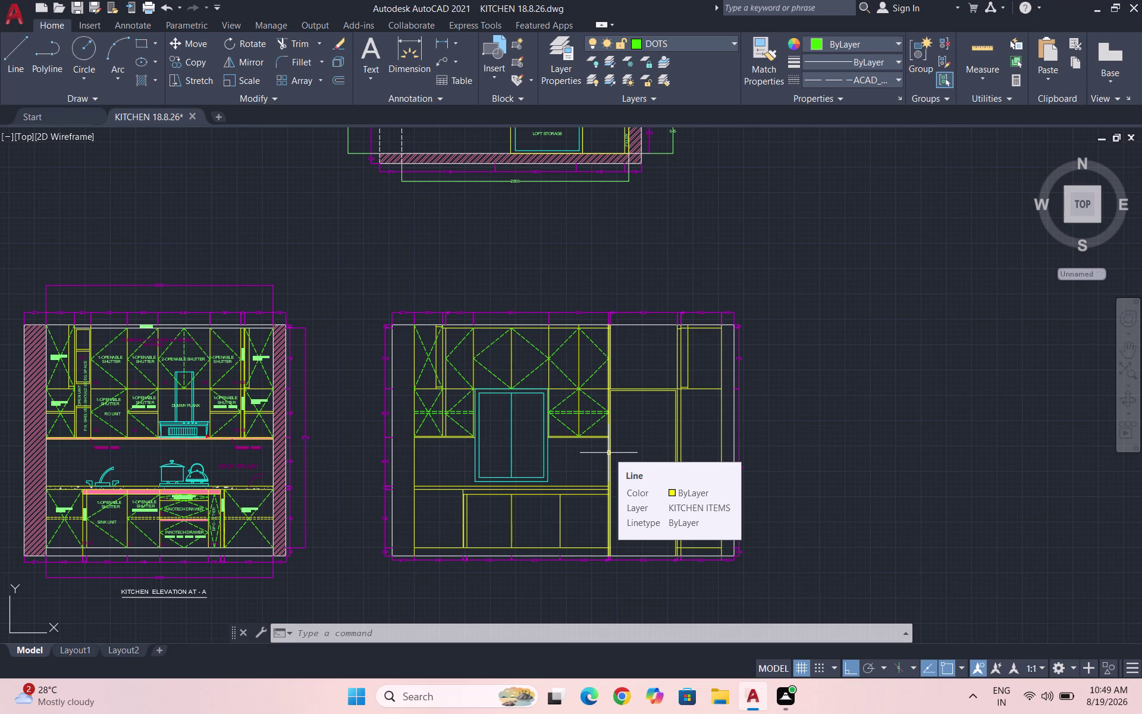
Copy the left panel's dashed line pair down into the lower cabinet.
scroll(up, 3)
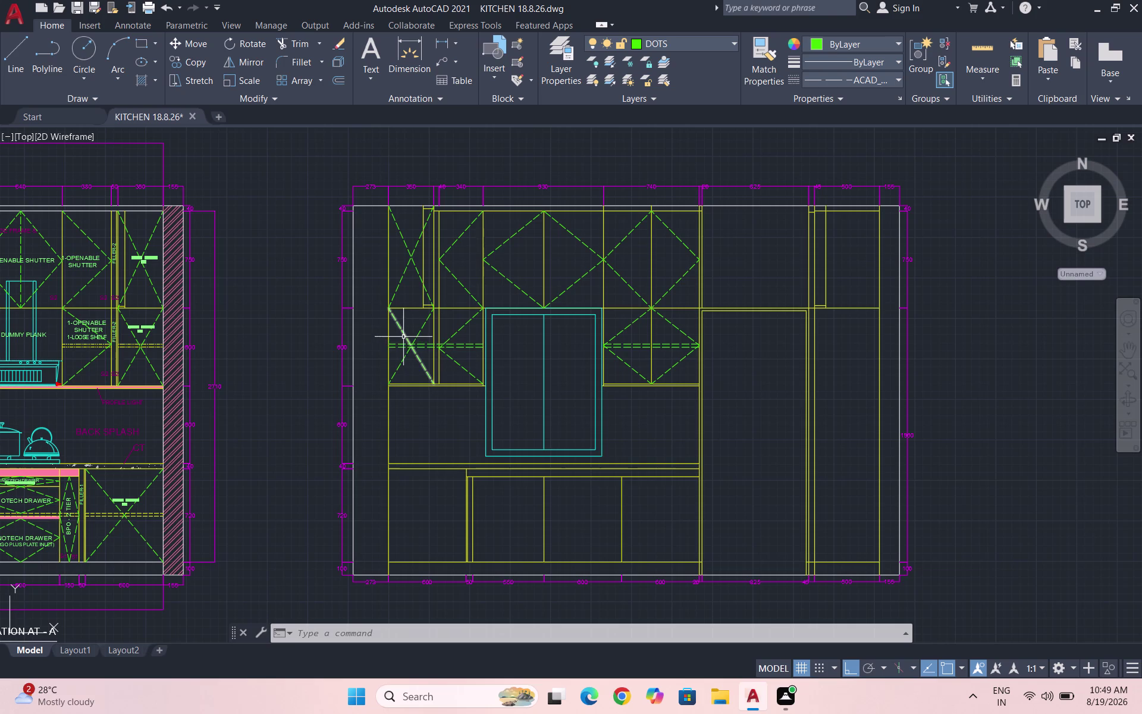
scroll(up, 3)
scroll(up, 3)
click(450, 371)
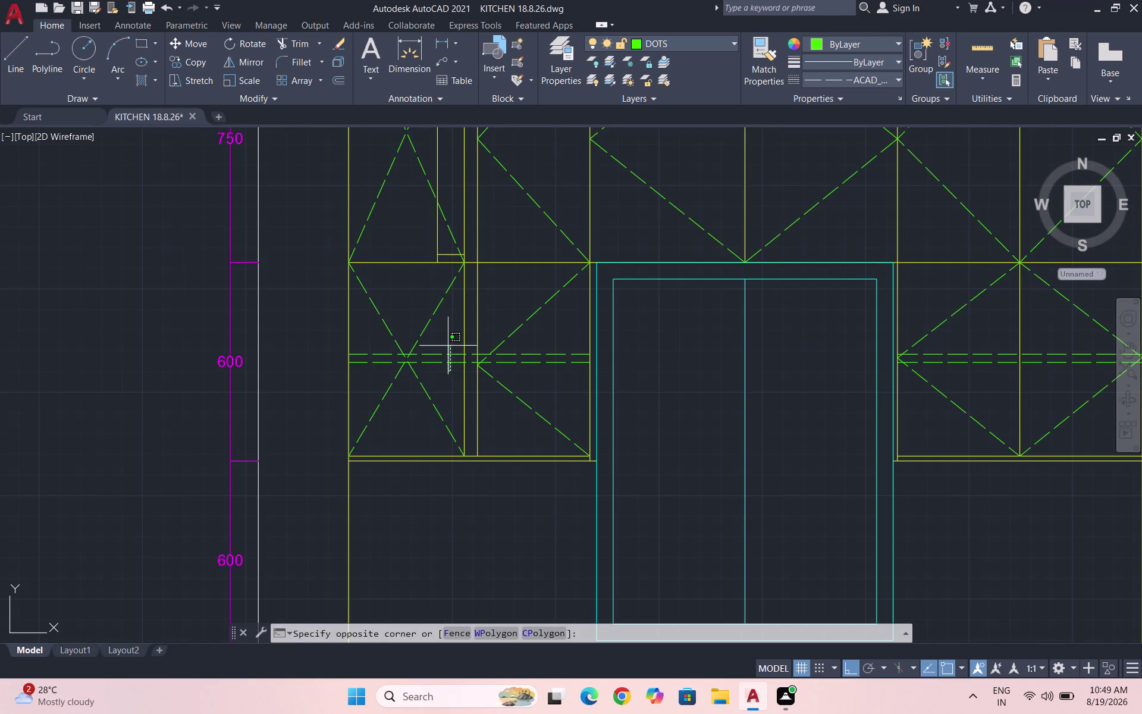
click(448, 342)
text(CO)
key(Return)
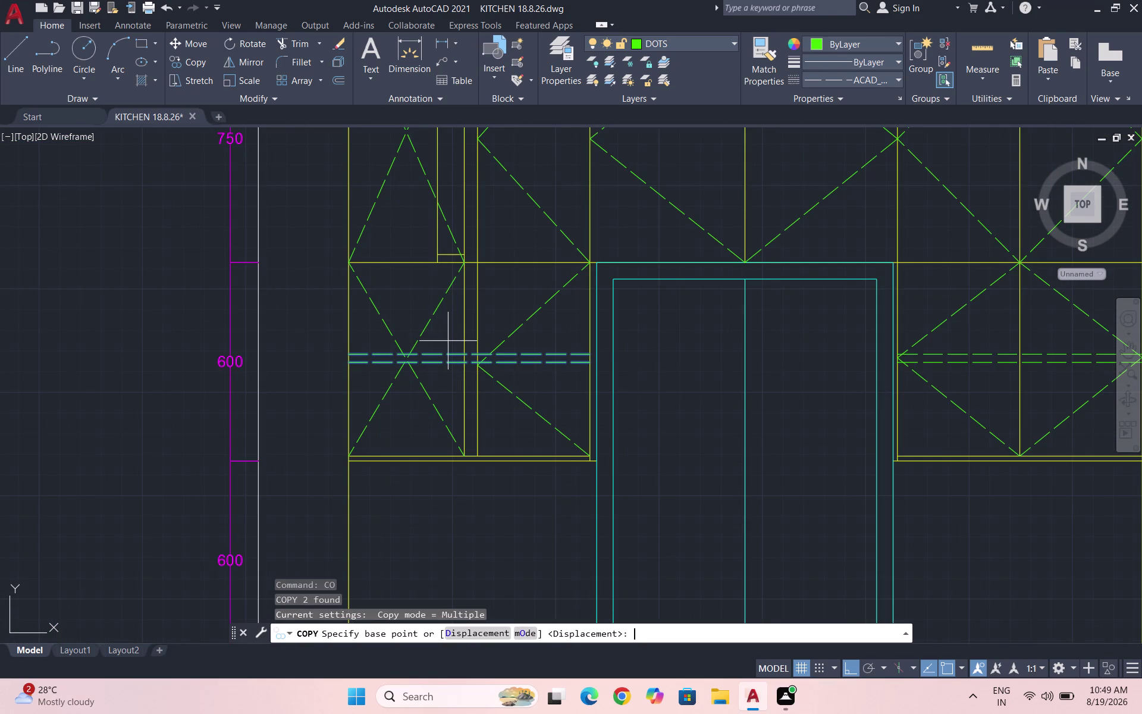
click(352, 354)
scroll(down, 3)
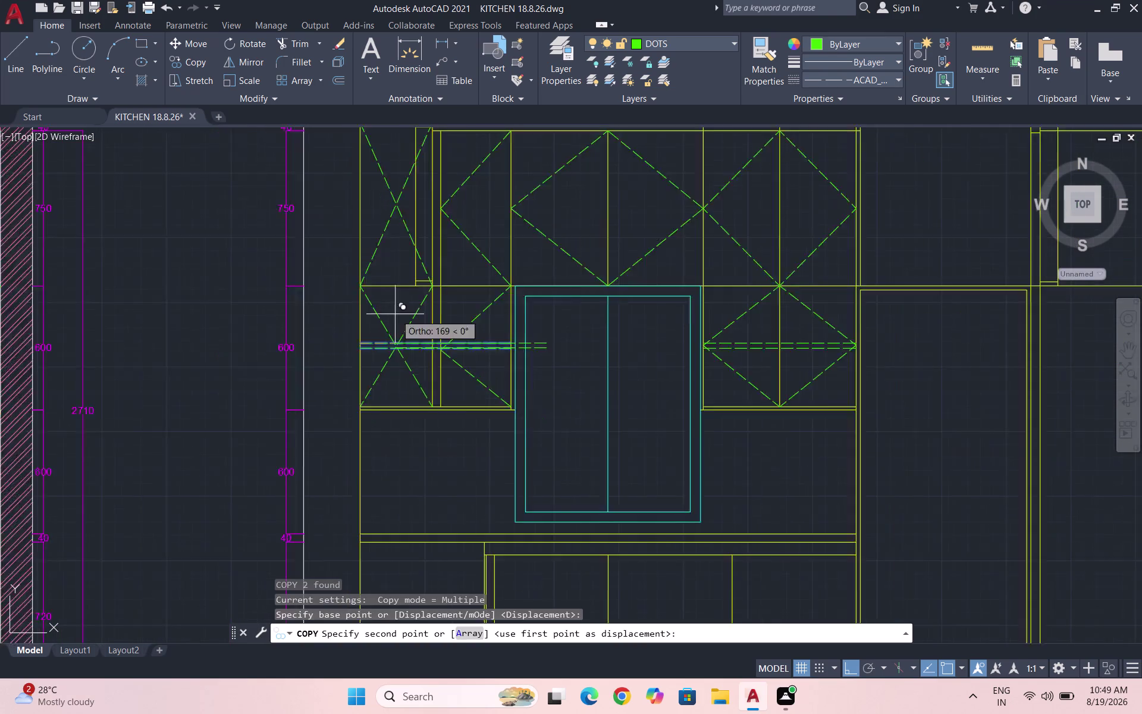
scroll(down, 3)
scroll(up, 3)
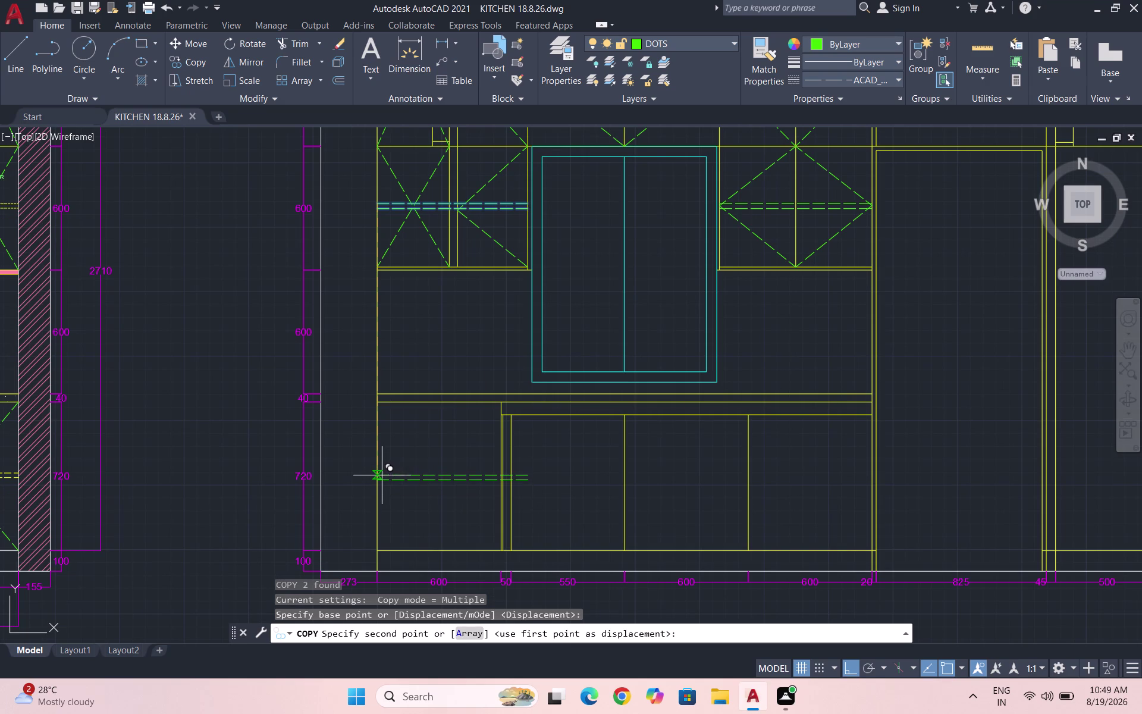
click(382, 475)
key(Escape)
Extend the upper and lower dashed shelf lines to the elevation's right edge.
key(e)
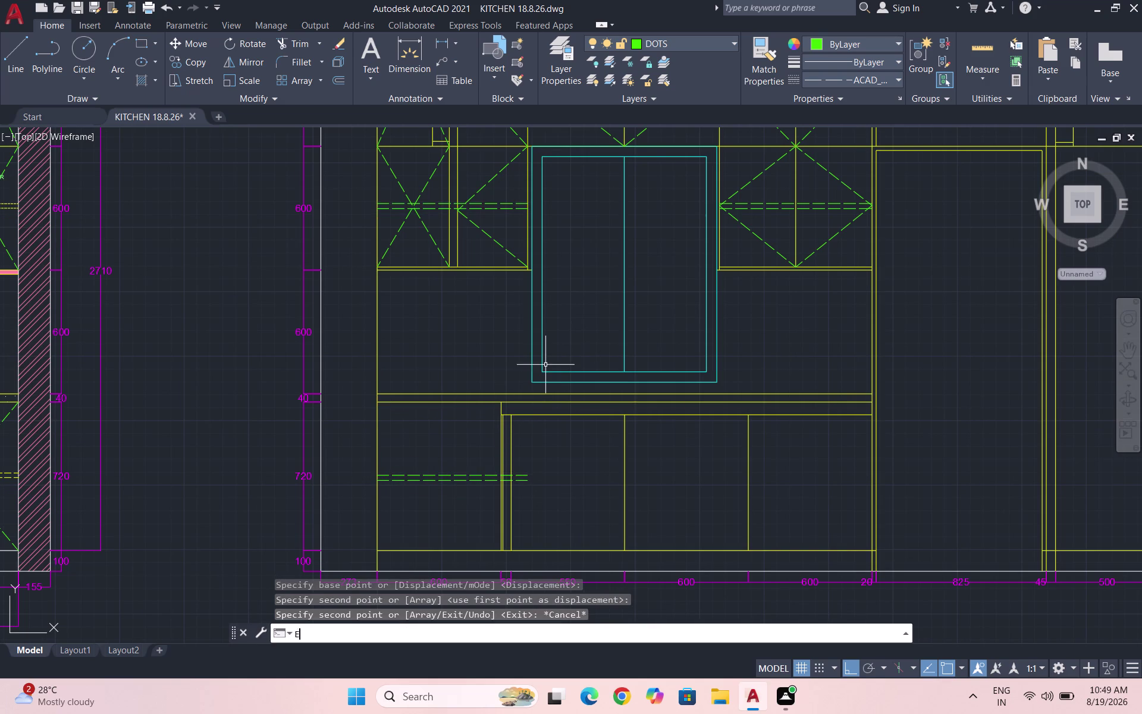
key(x)
key(Return)
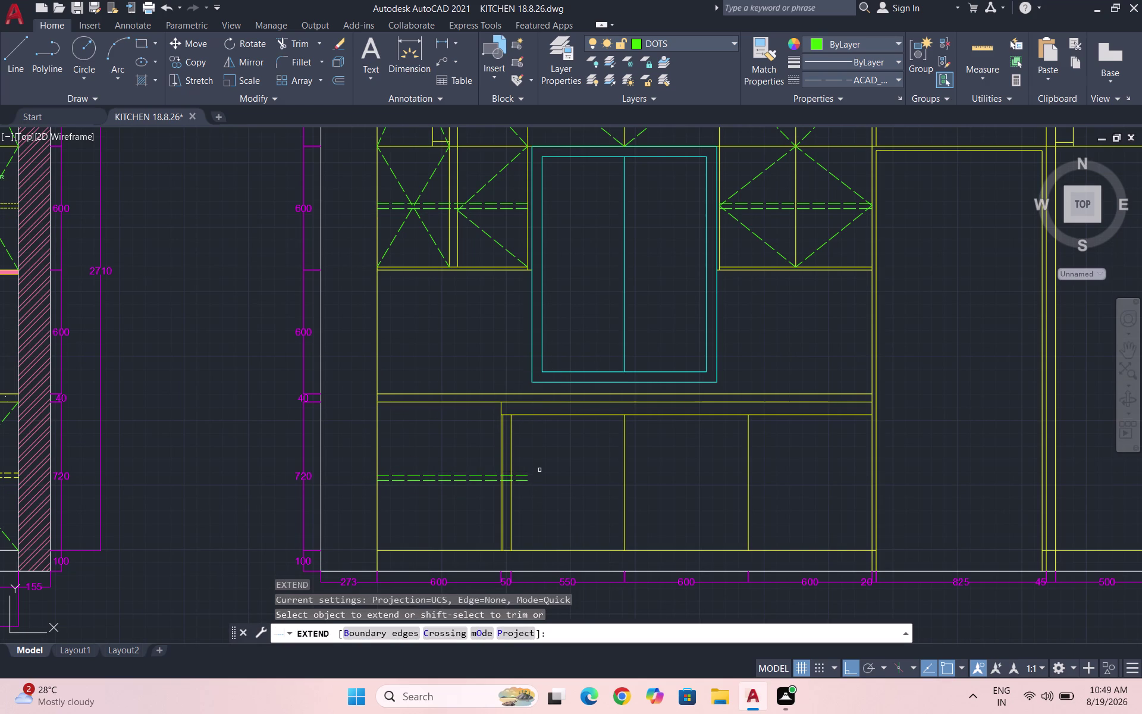
scroll(up, 3)
click(513, 478)
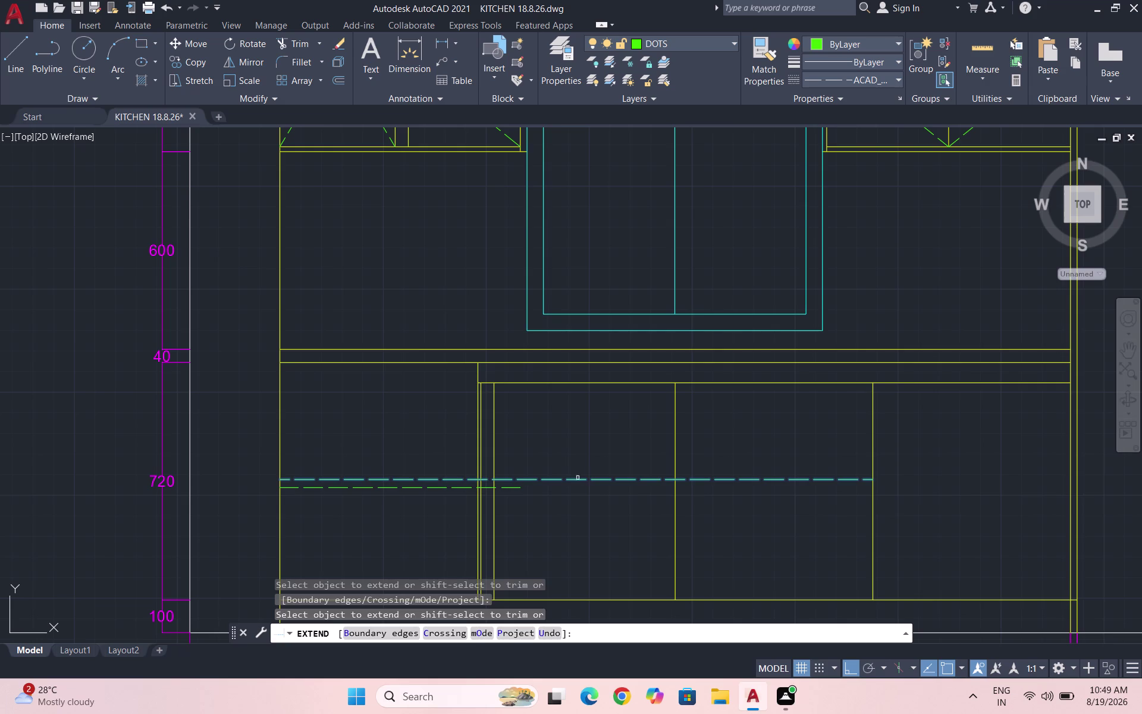
click(587, 476)
click(613, 480)
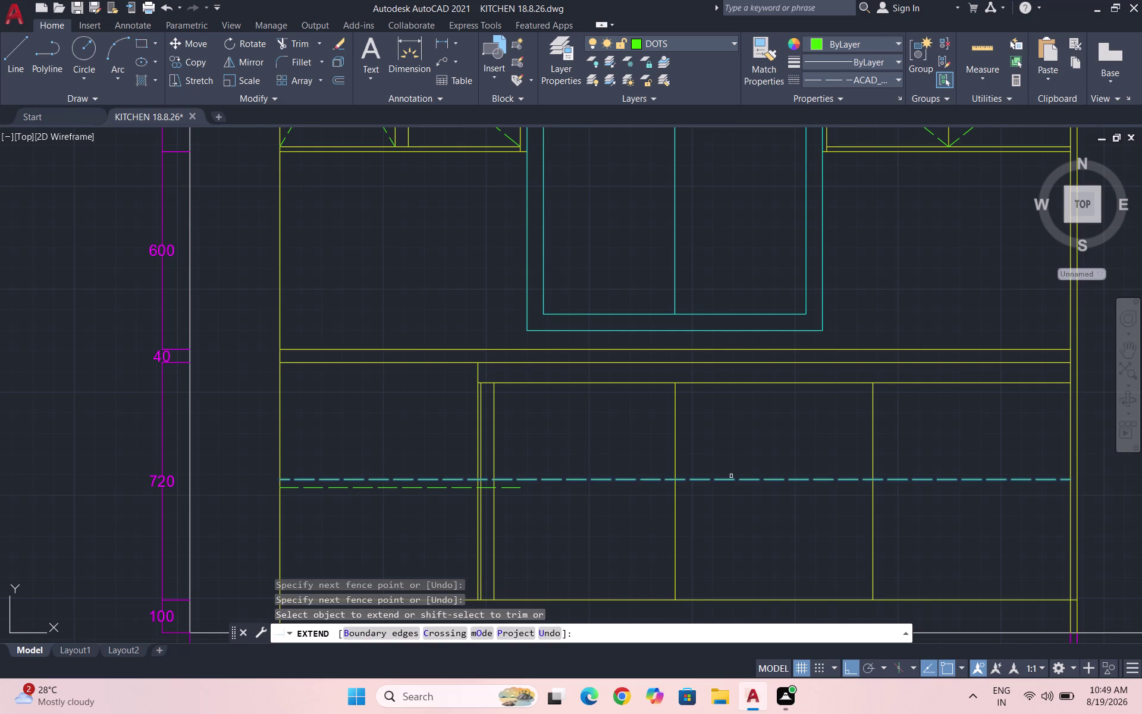
click(780, 481)
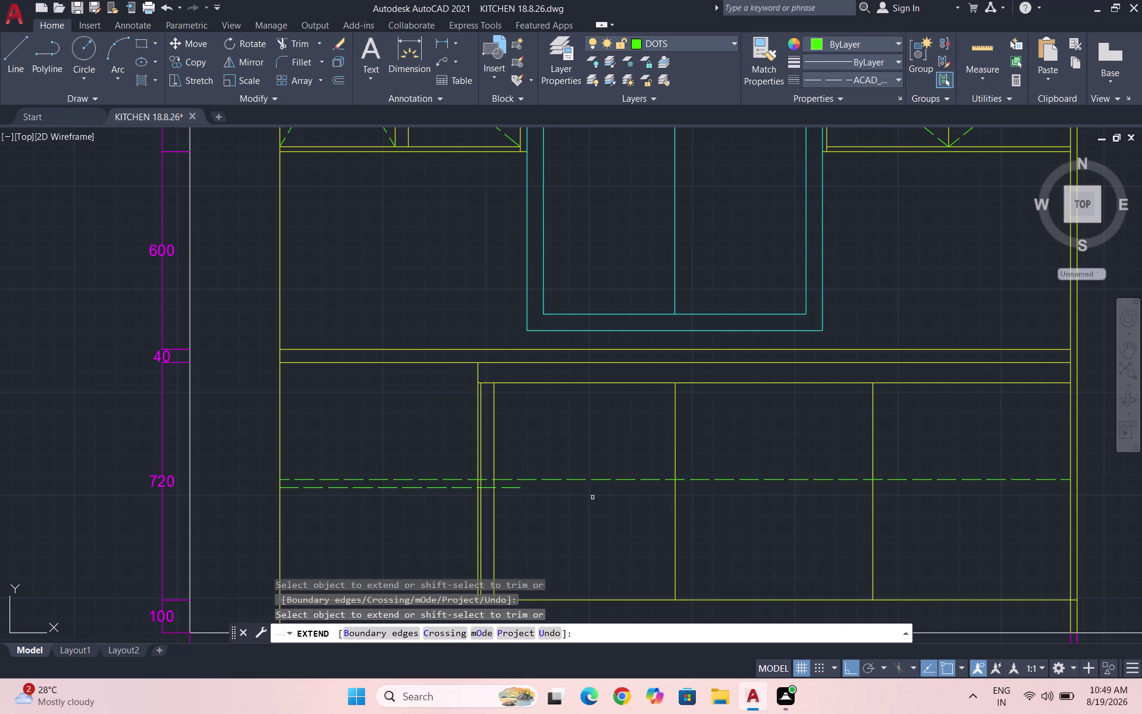
click(510, 488)
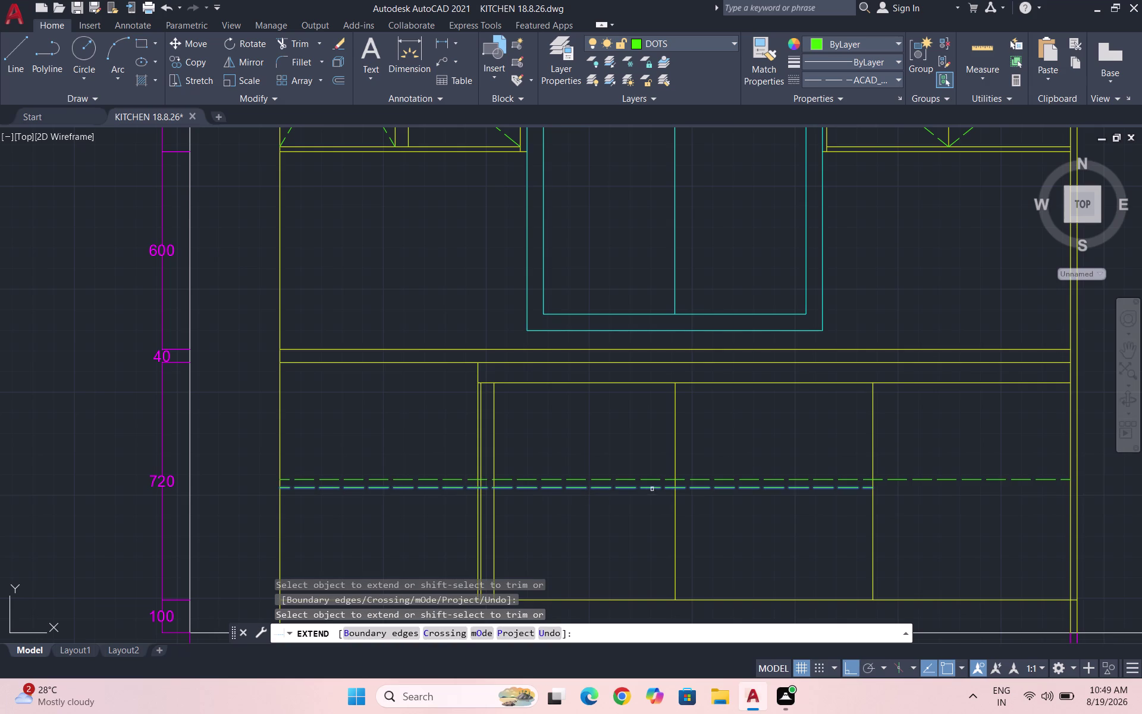
click(652, 488)
click(814, 489)
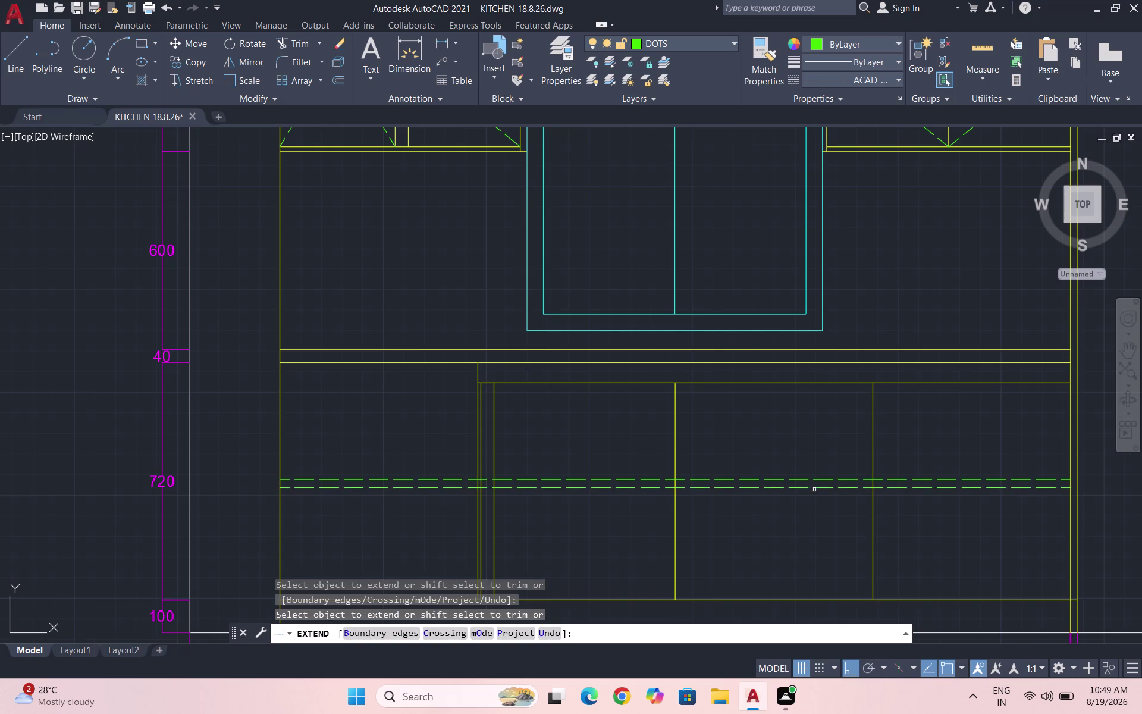
key(Escape)
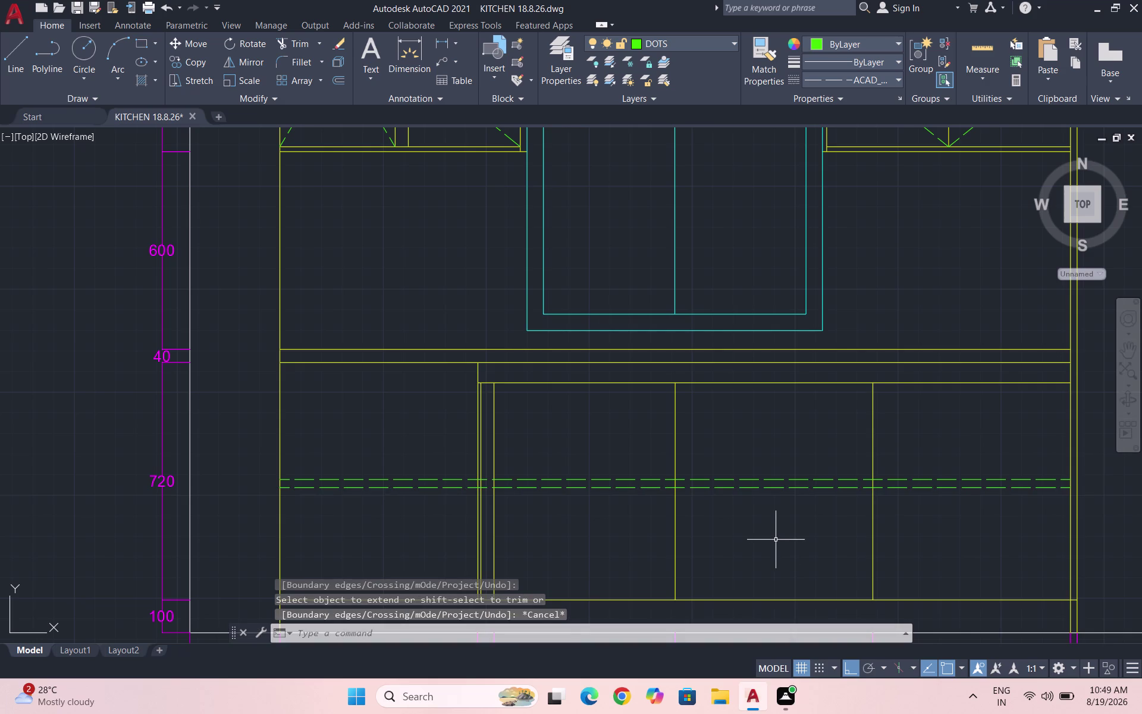
scroll(down, 3)
Draw two crossing corner-to-corner dashed diagonals in the leftmost base cabinet.
key(l)
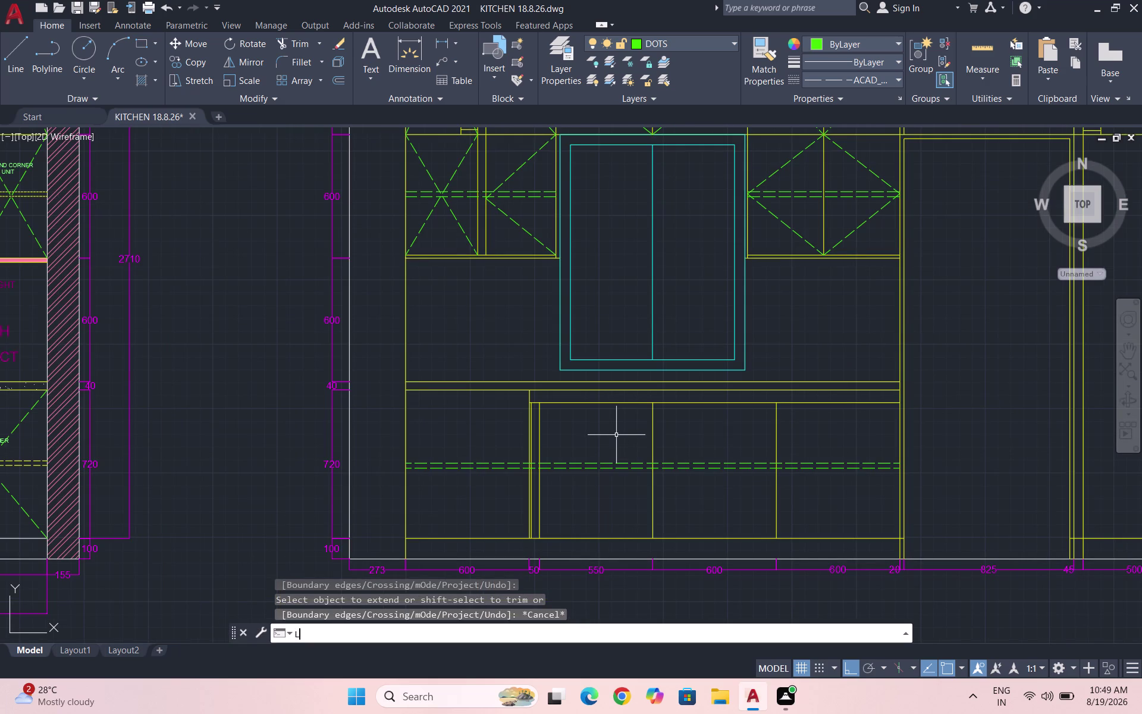
key(Return)
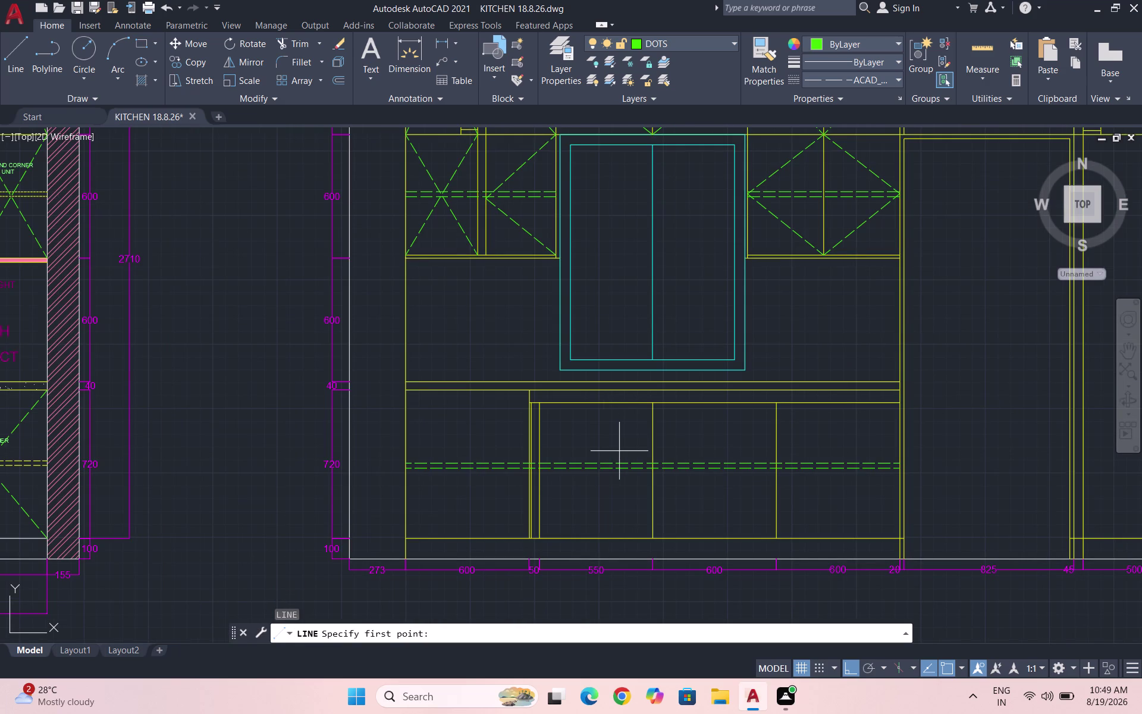
scroll(up, 3)
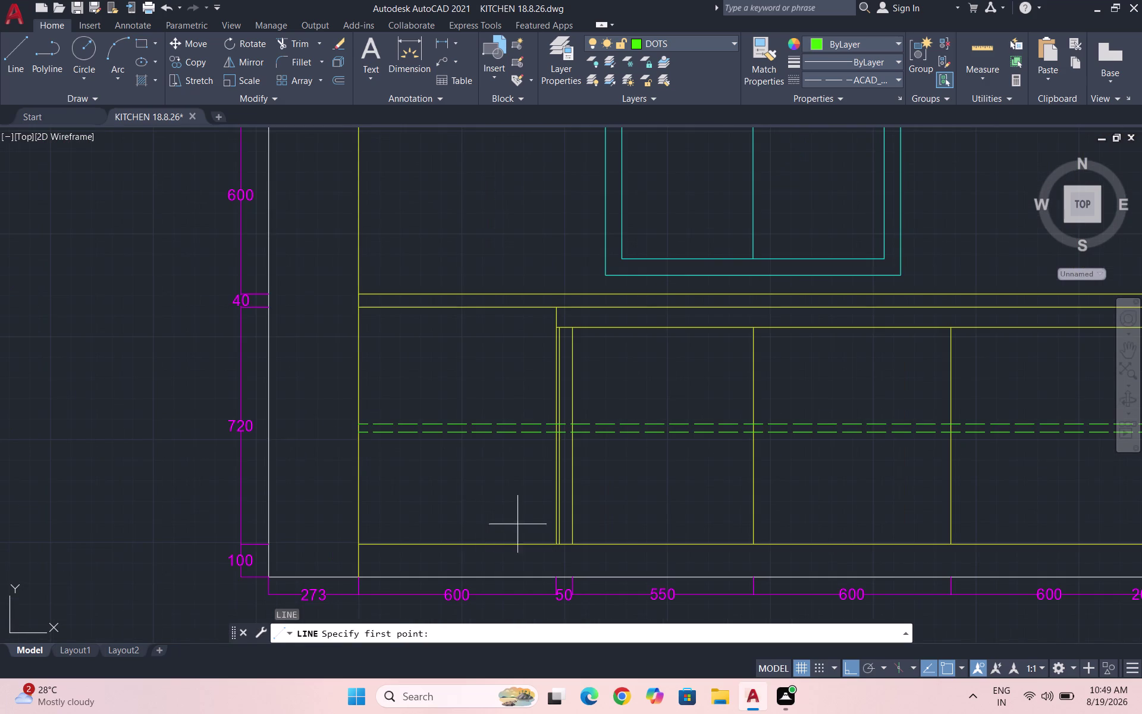
scroll(up, 3)
click(561, 548)
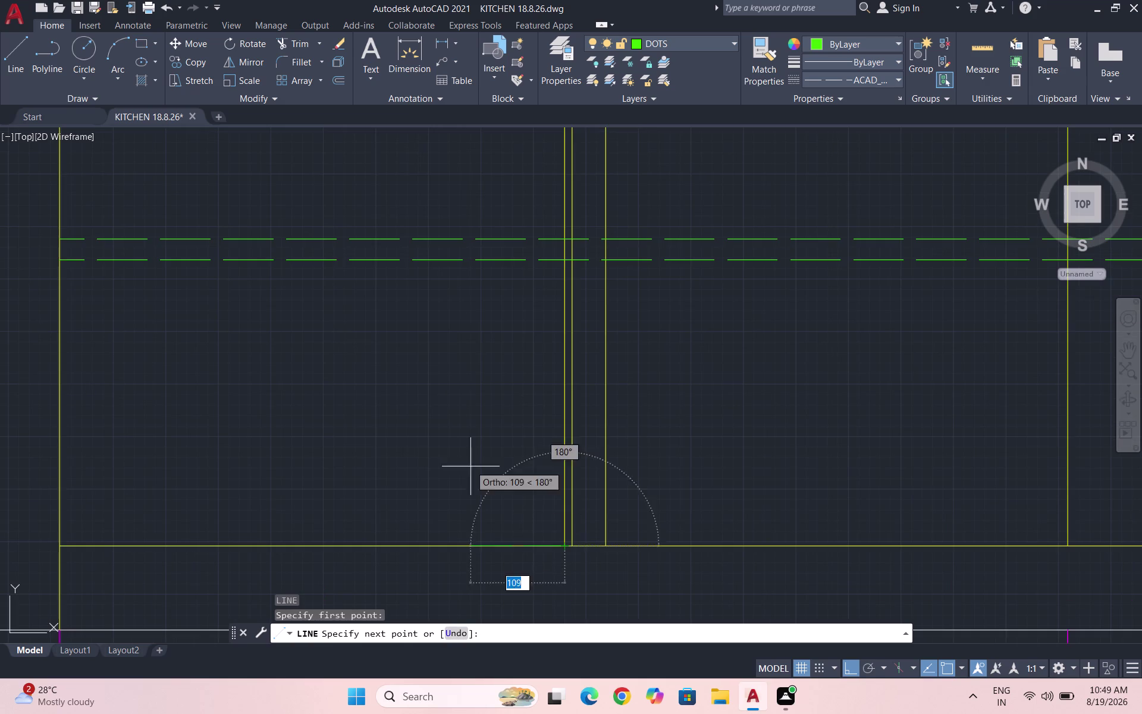
scroll(down, 3)
click(335, 302)
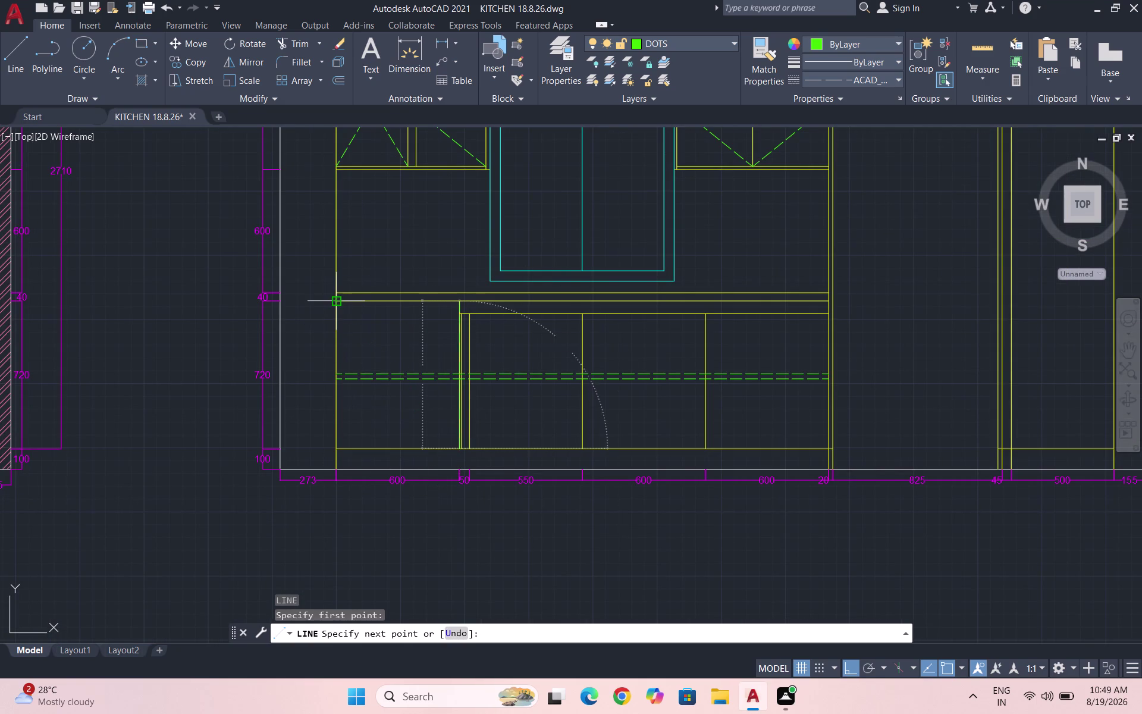
key(space)
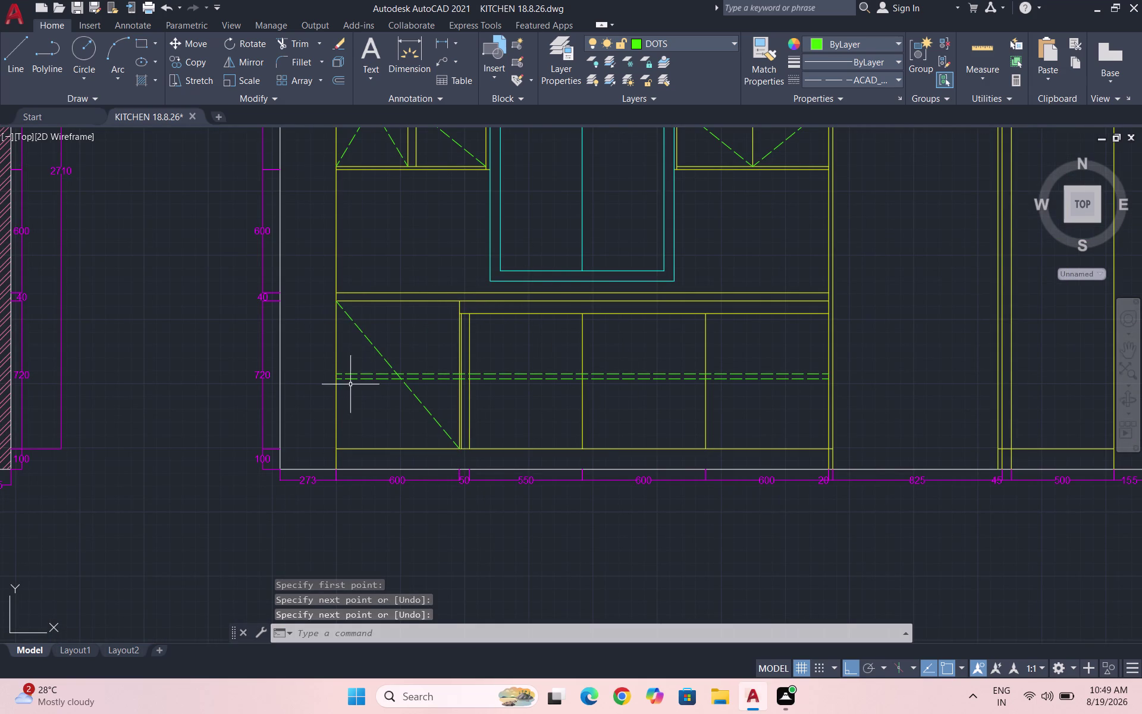
key(space)
click(335, 446)
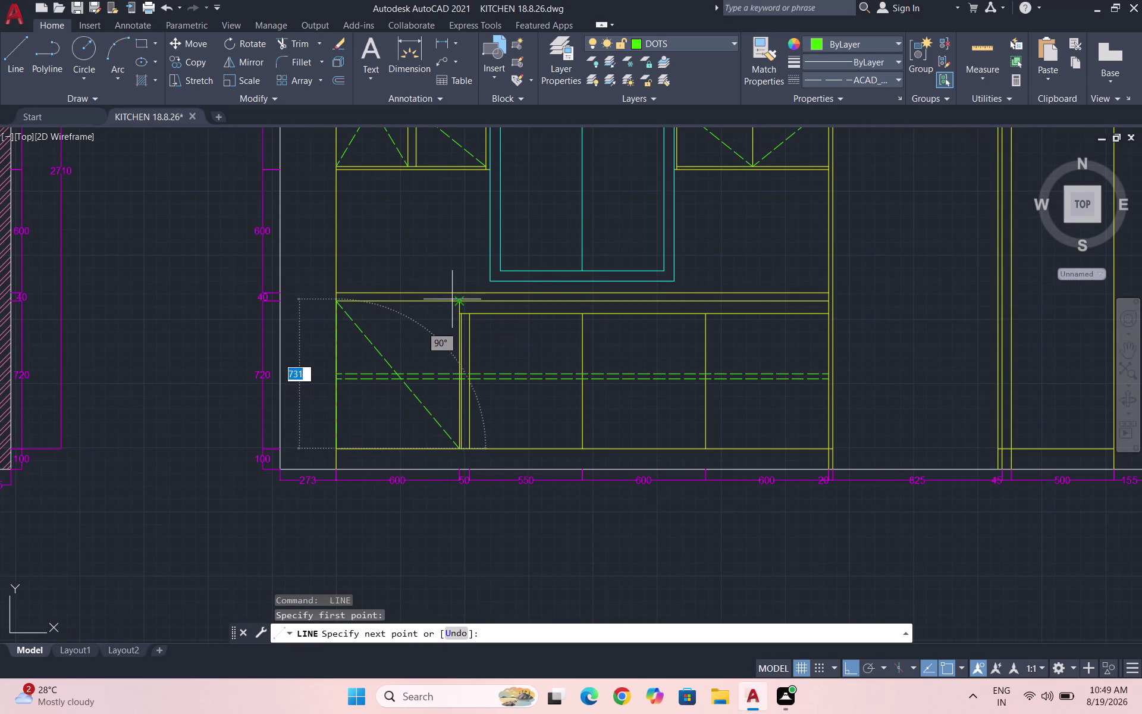
click(455, 302)
key(space)
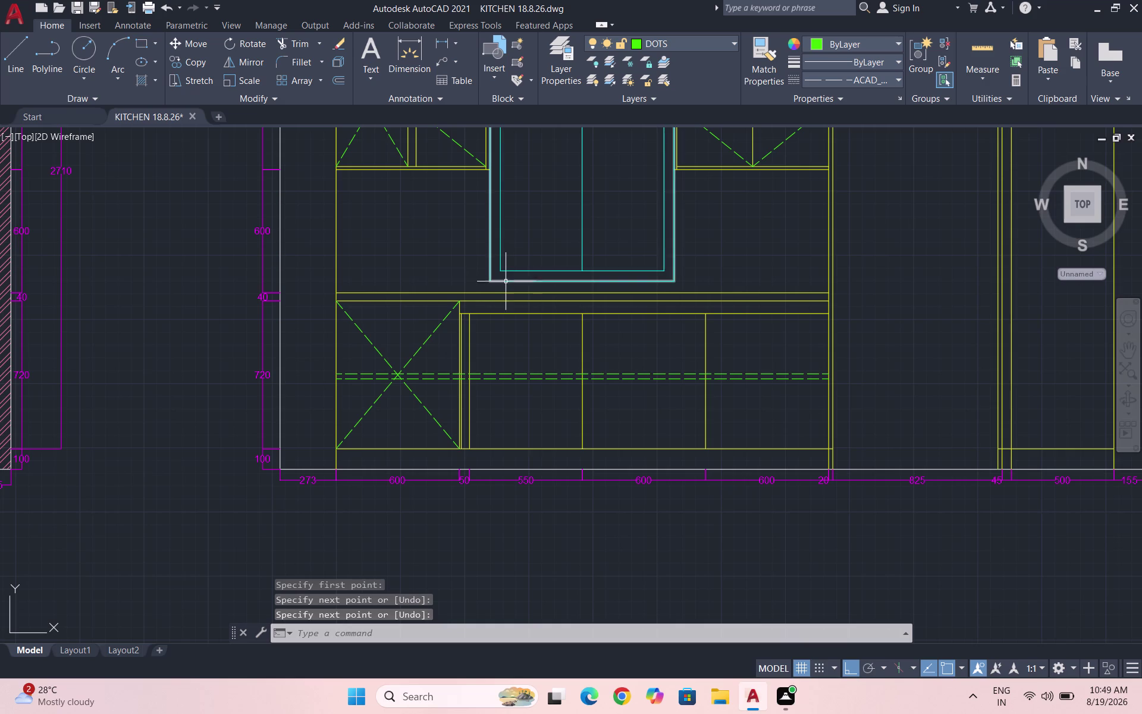
Draw a sideways dashed triangle meeting at the shelf line in the adjacent 550 cabinet.
key(space)
scroll(up, 3)
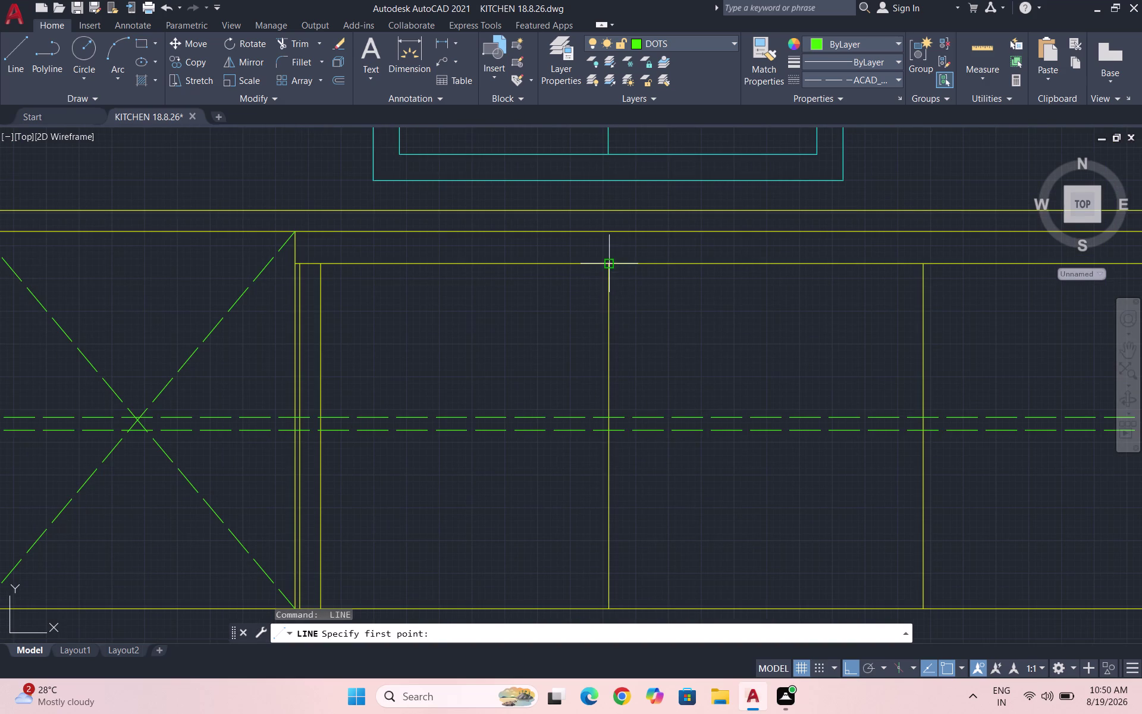
click(611, 265)
scroll(up, 3)
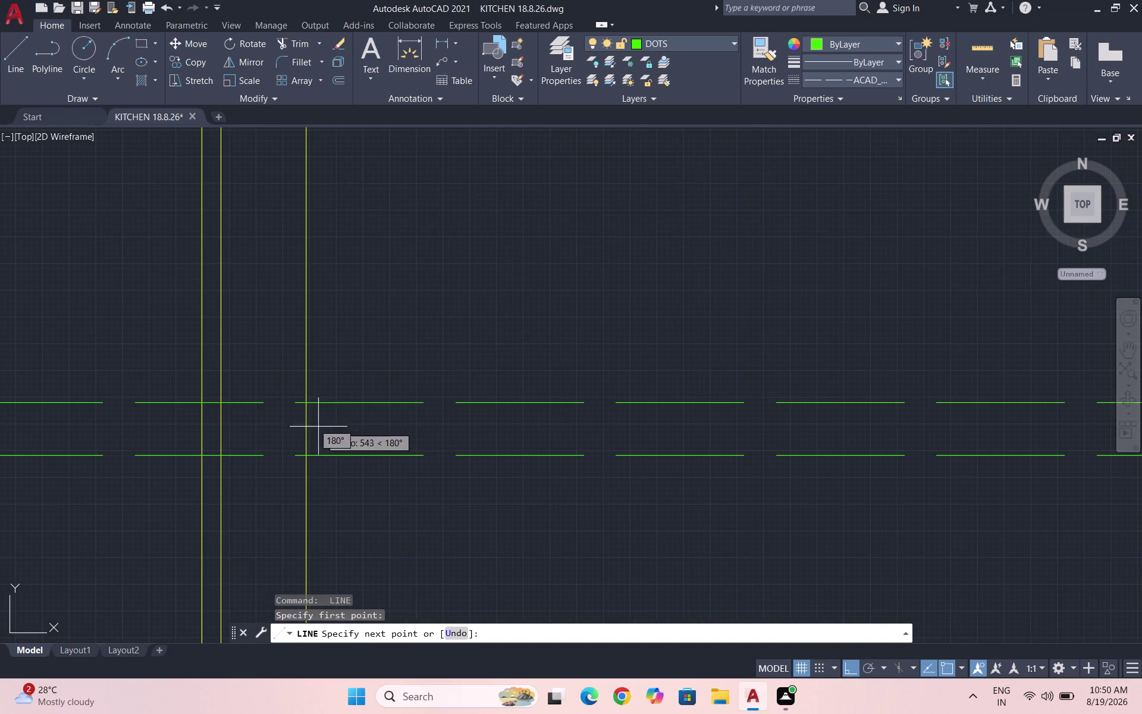
click(308, 427)
scroll(down, 3)
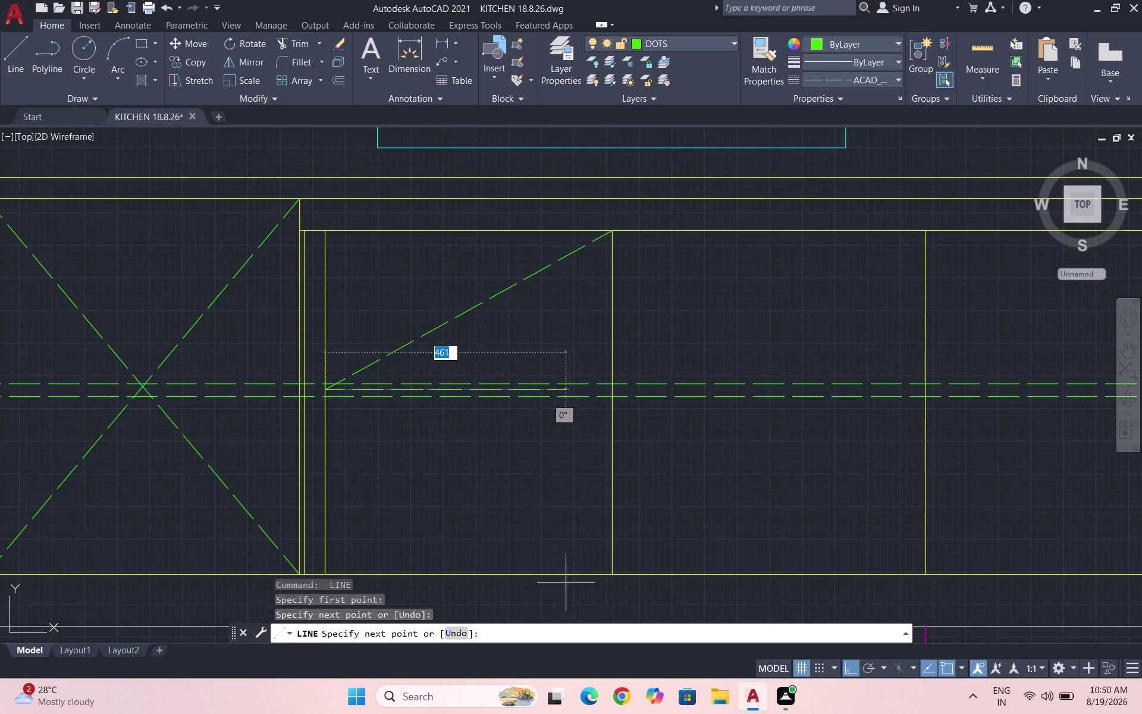
click(613, 576)
key(space)
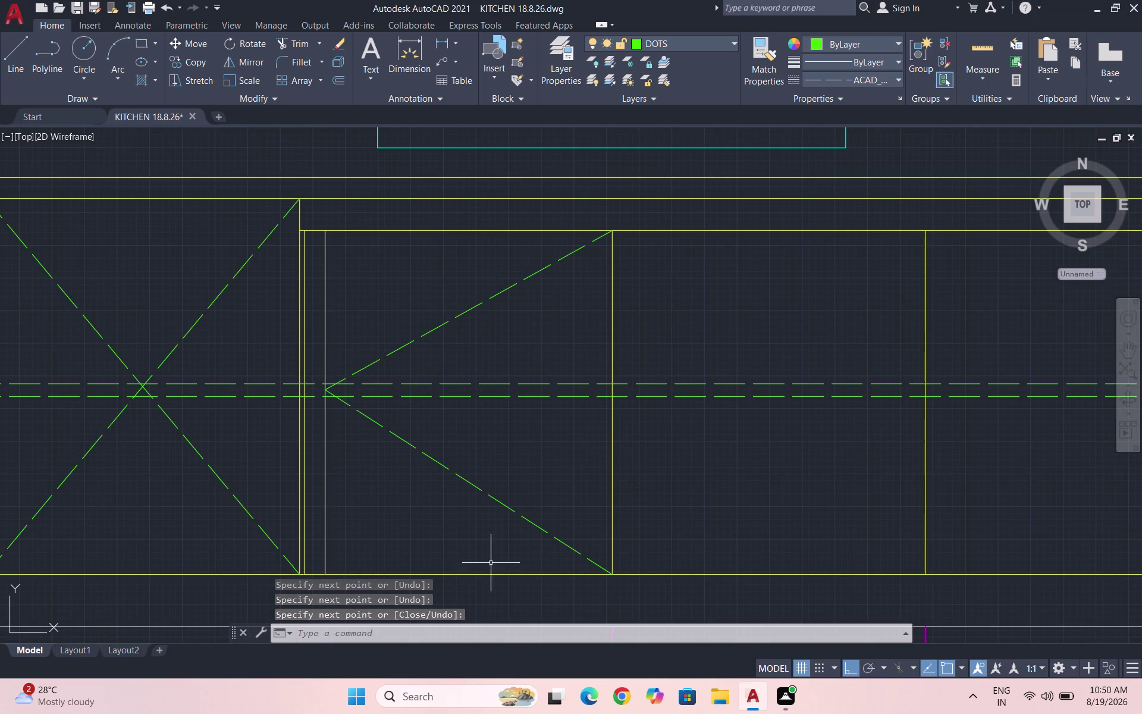
scroll(down, 3)
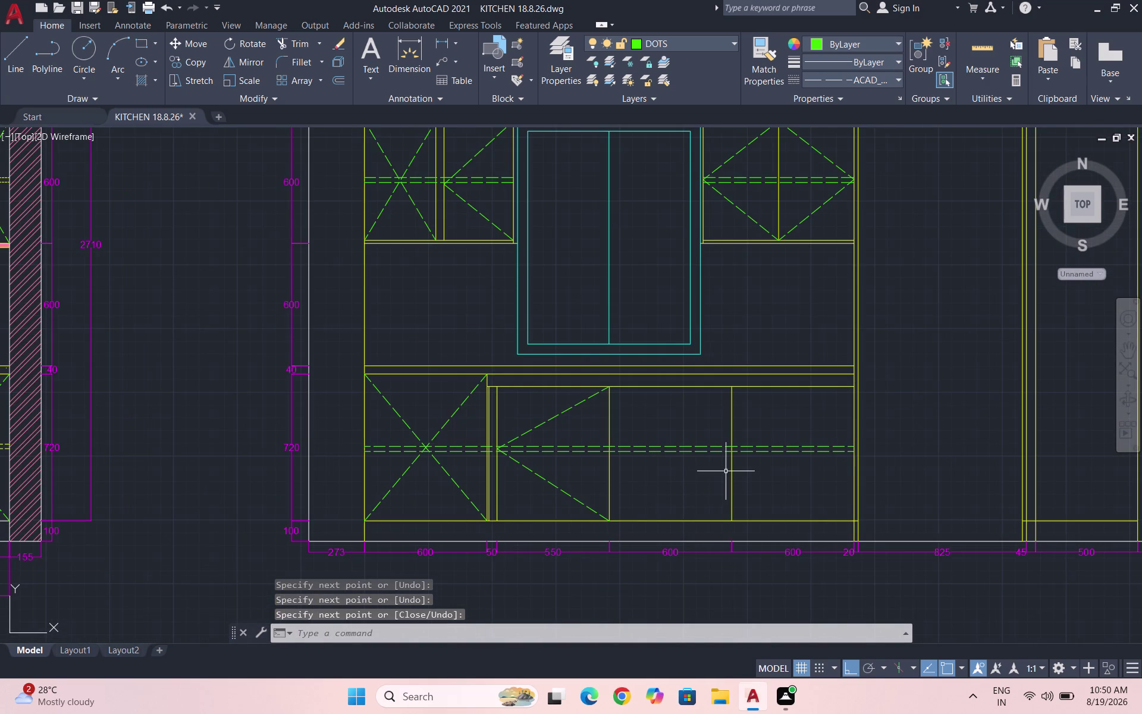
Draw a line in the third cabinet running to the shelf line.
key(space)
click(732, 388)
scroll(up, 3)
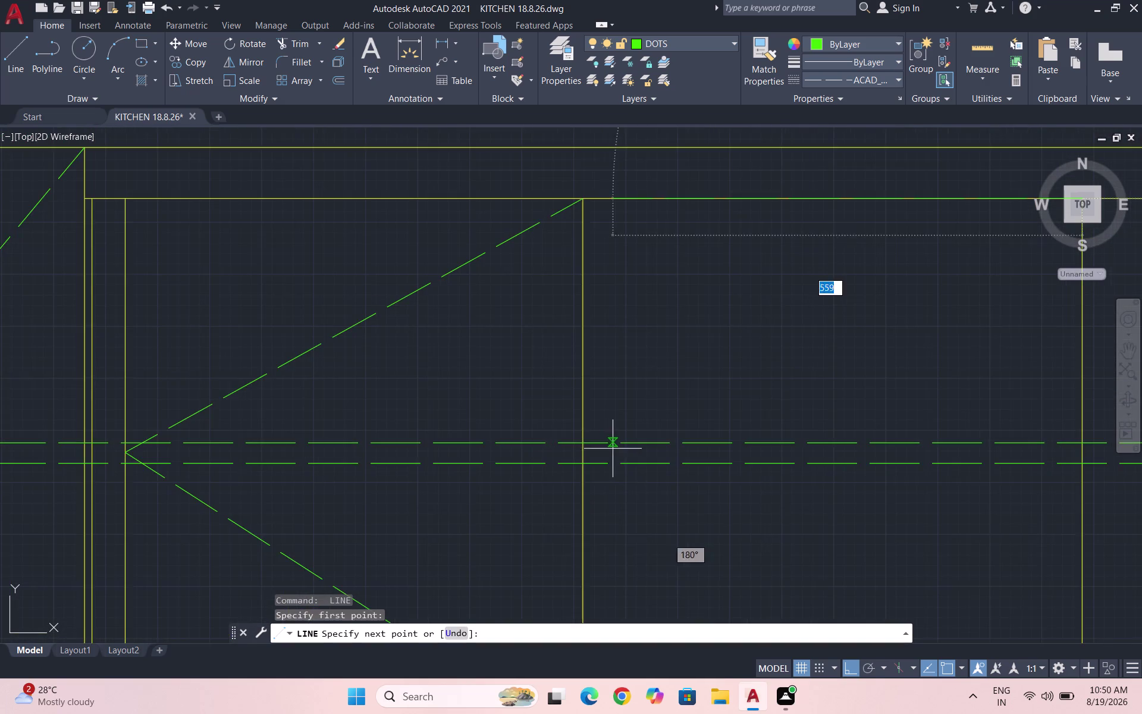
scroll(up, 3)
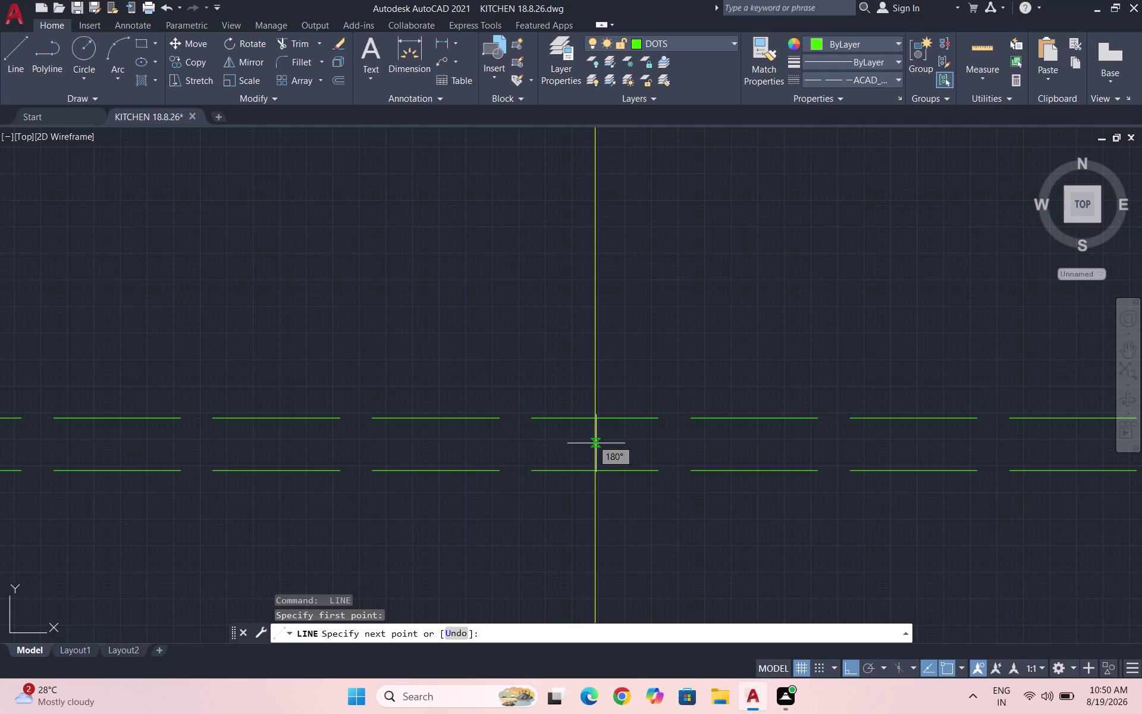
click(596, 443)
scroll(down, 3)
scroll(down, 3)
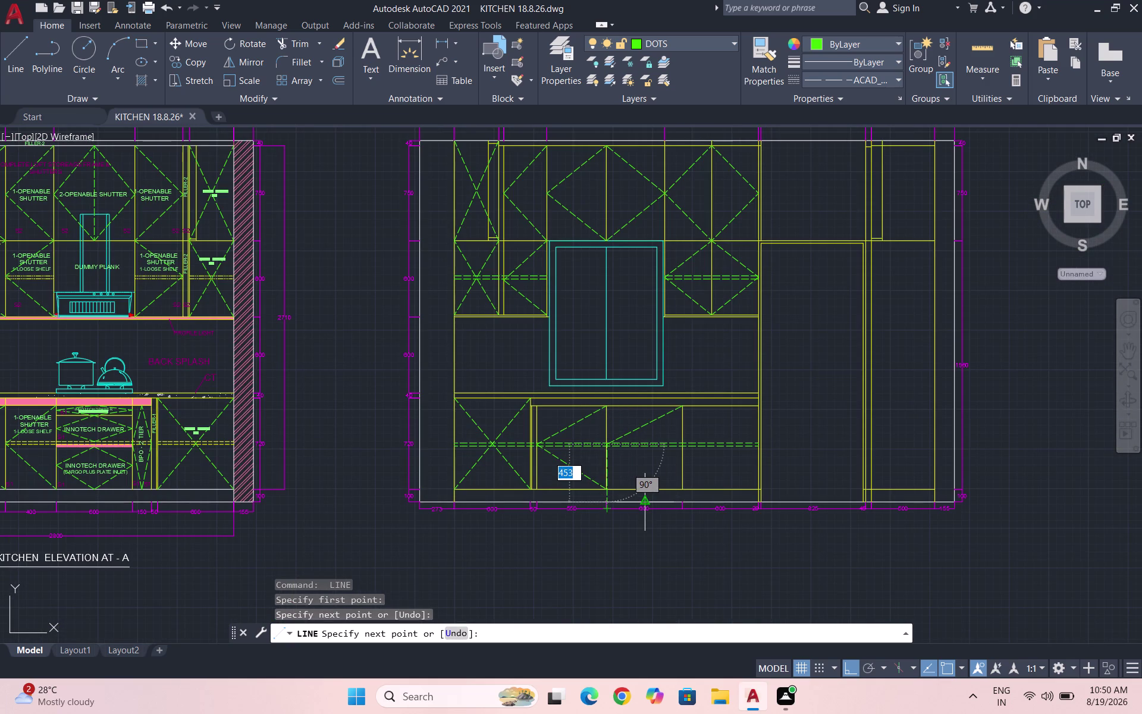
key(space)
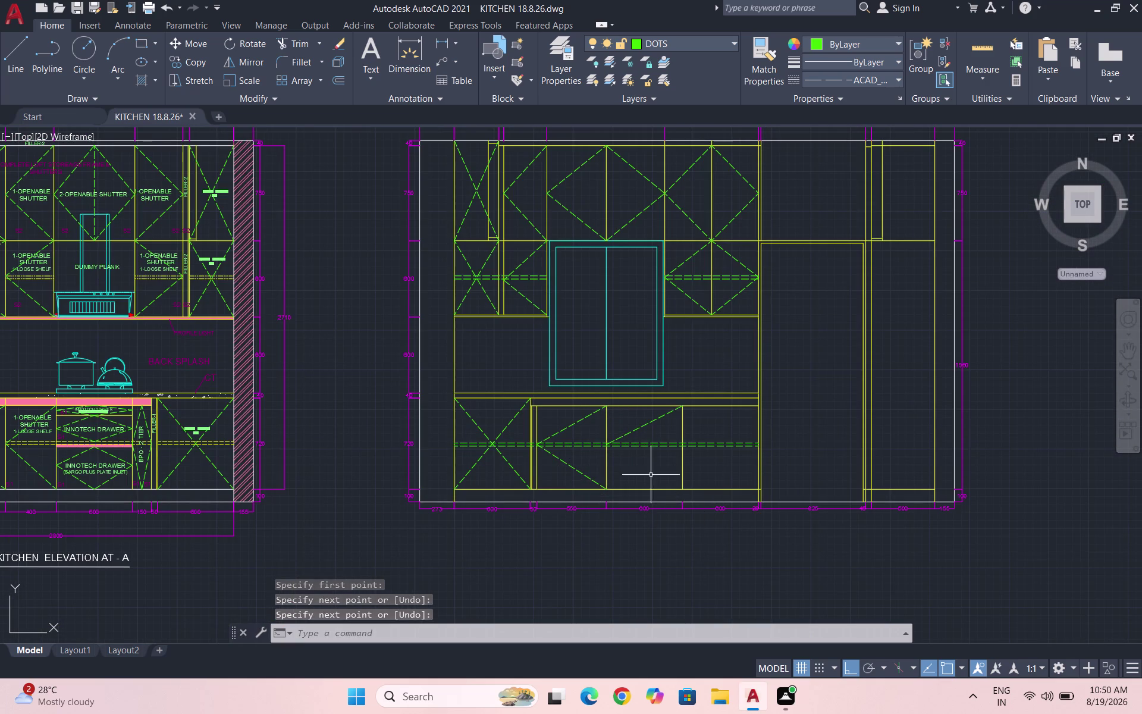
key(Escape)
Delete the stray diagonal in the third cabinet.
scroll(up, 3)
drag(659, 422, 649, 417)
click(609, 410)
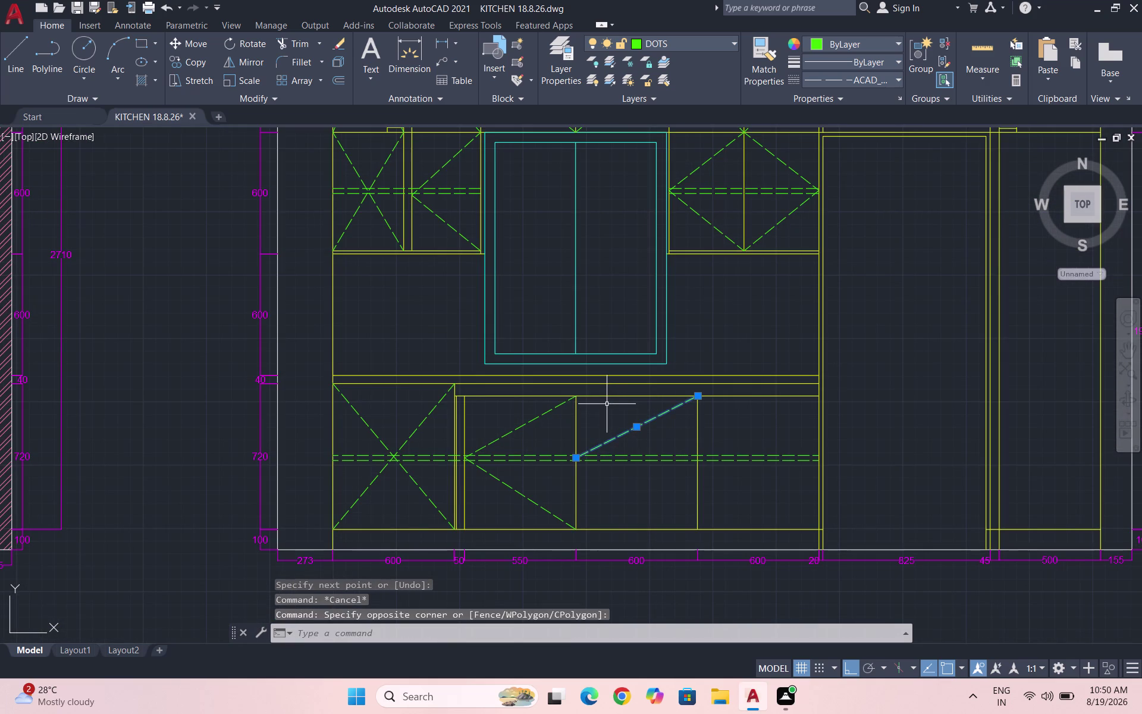
key(Delete)
key(Escape)
key(Escape)
Draw a short line and a vertical centre line in the 600 base cabinet.
key(l)
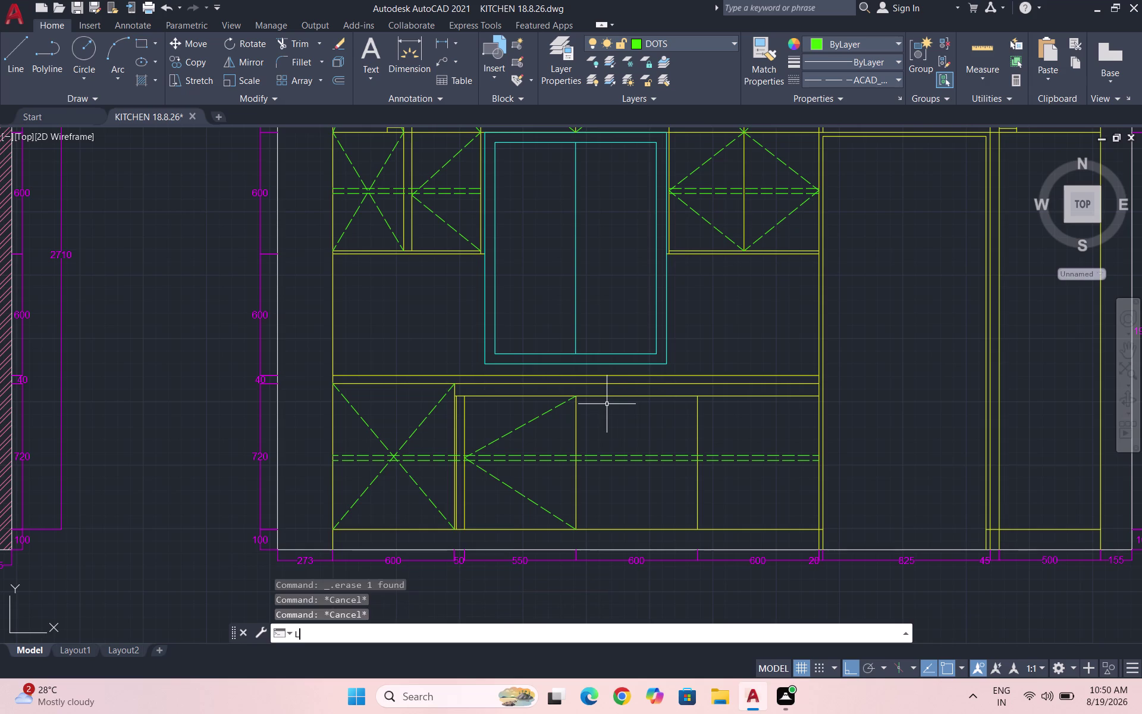
key(Return)
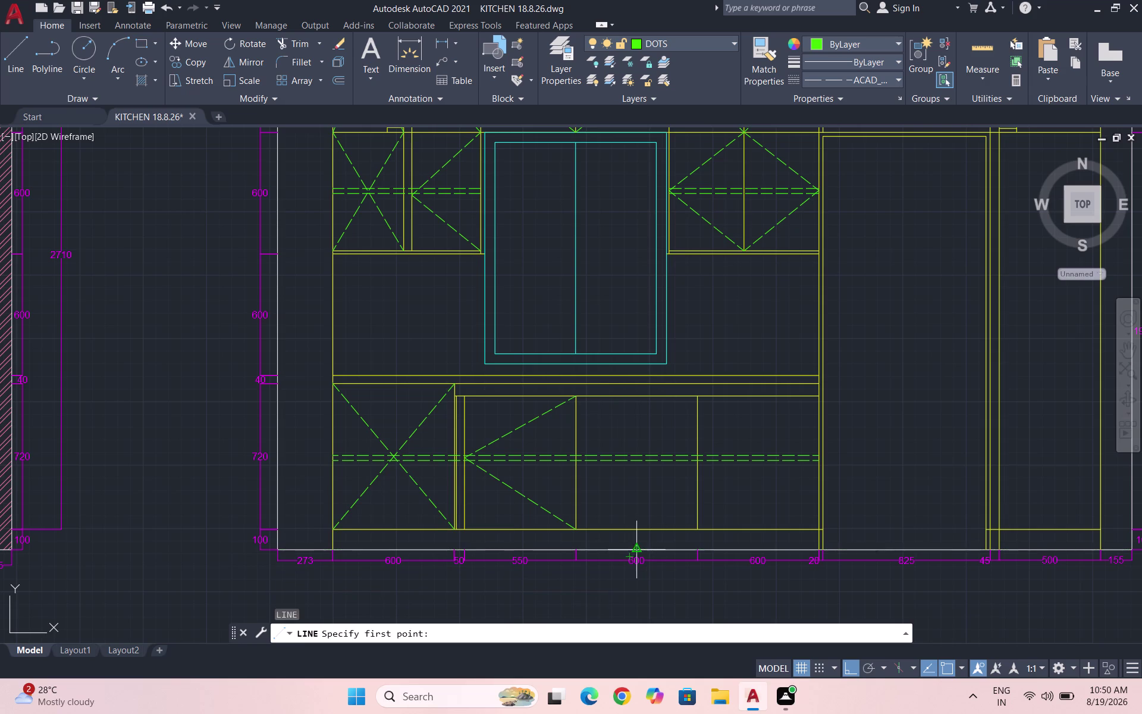
click(637, 550)
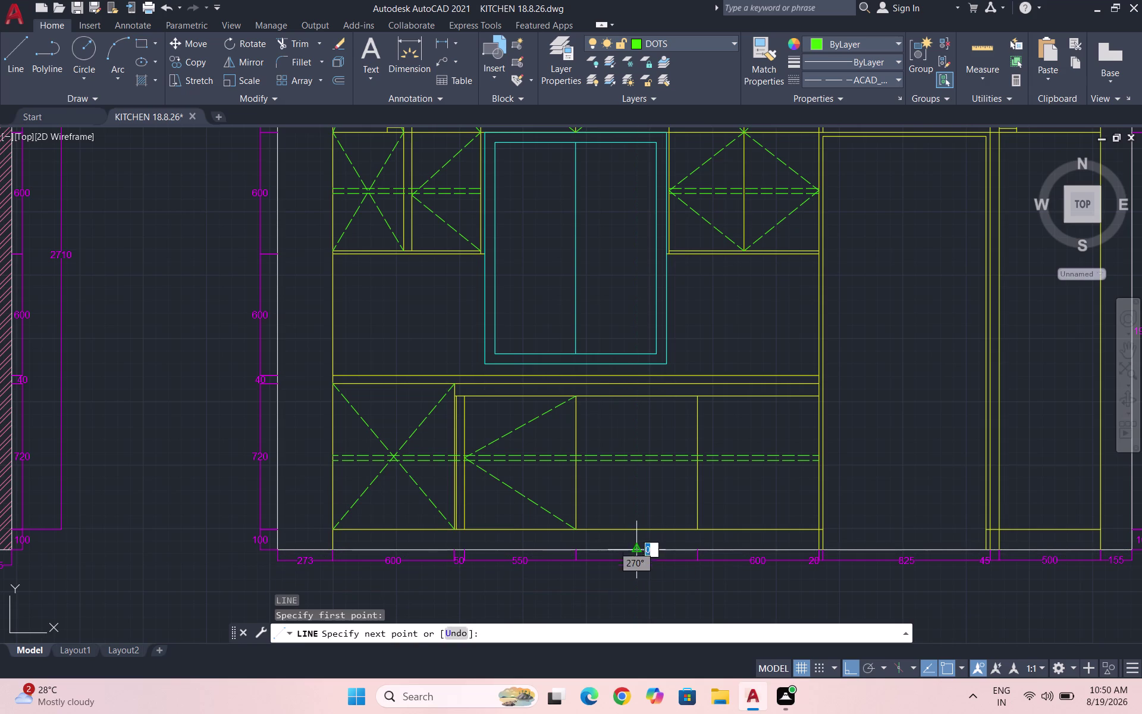
double_click(637, 531)
key(space)
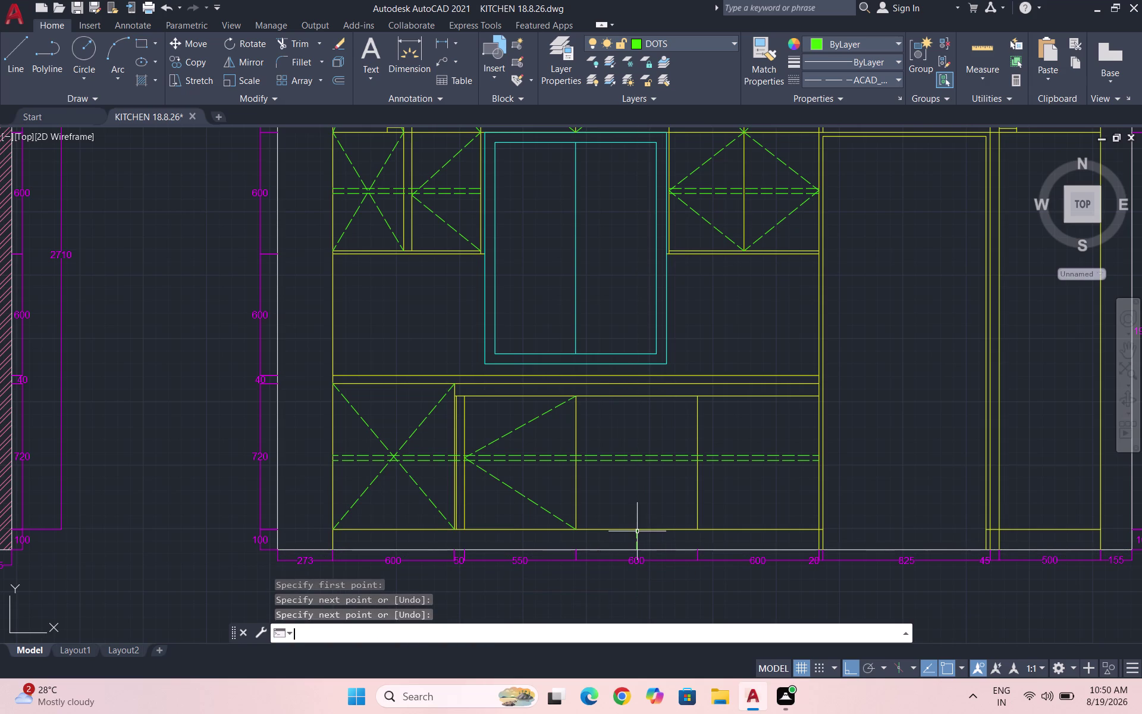
key(space)
click(636, 529)
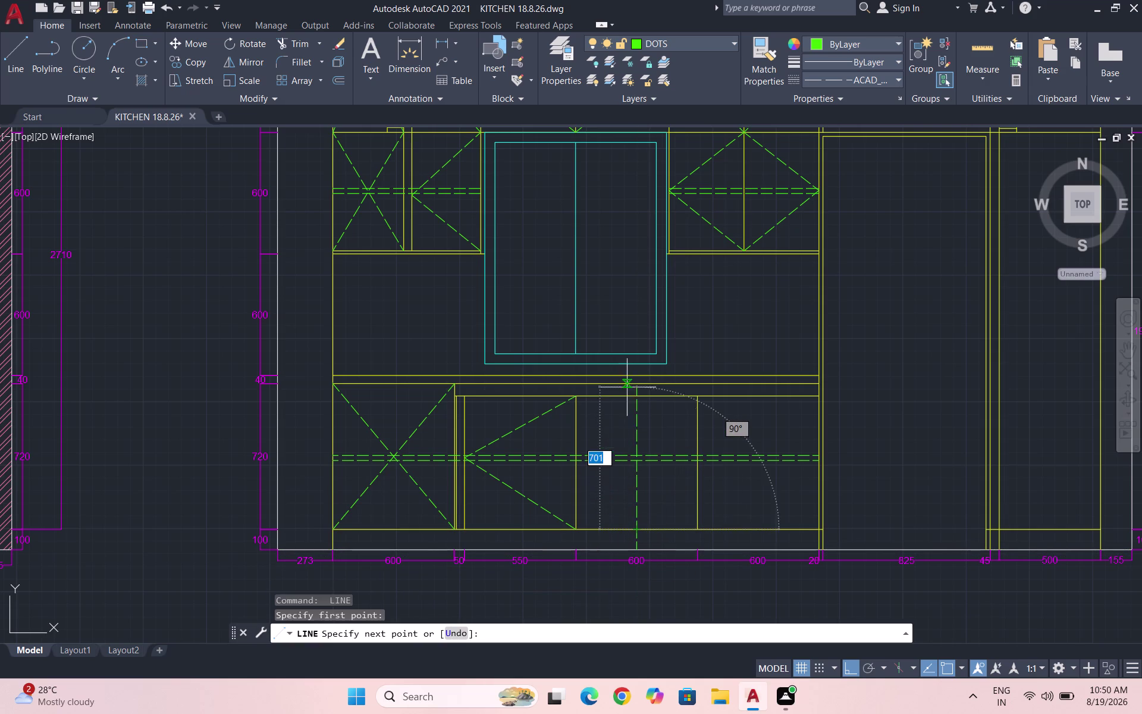
click(638, 400)
key(Escape)
Delete the short stray line at the cabinet's bottom centre.
scroll(up, 3)
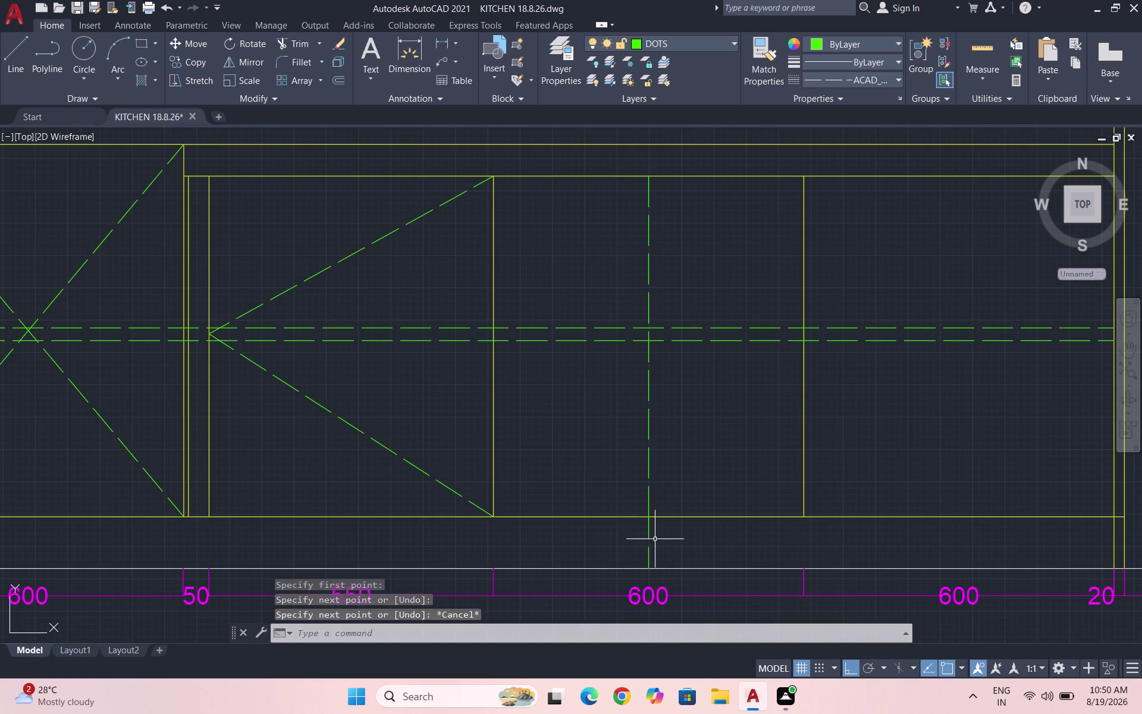
click(668, 541)
click(611, 546)
key(Delete)
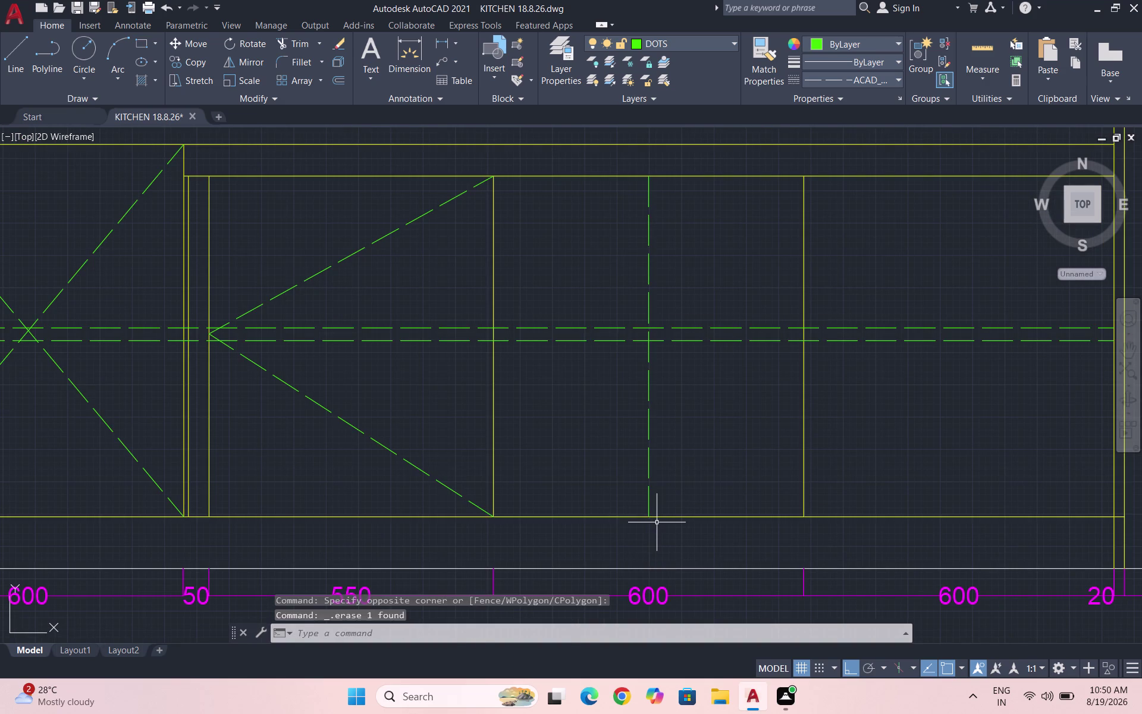
Make the 600 cabinet's vertical divider solid by setting its linetype to ByLayer.
drag(692, 434, 646, 432)
click(600, 434)
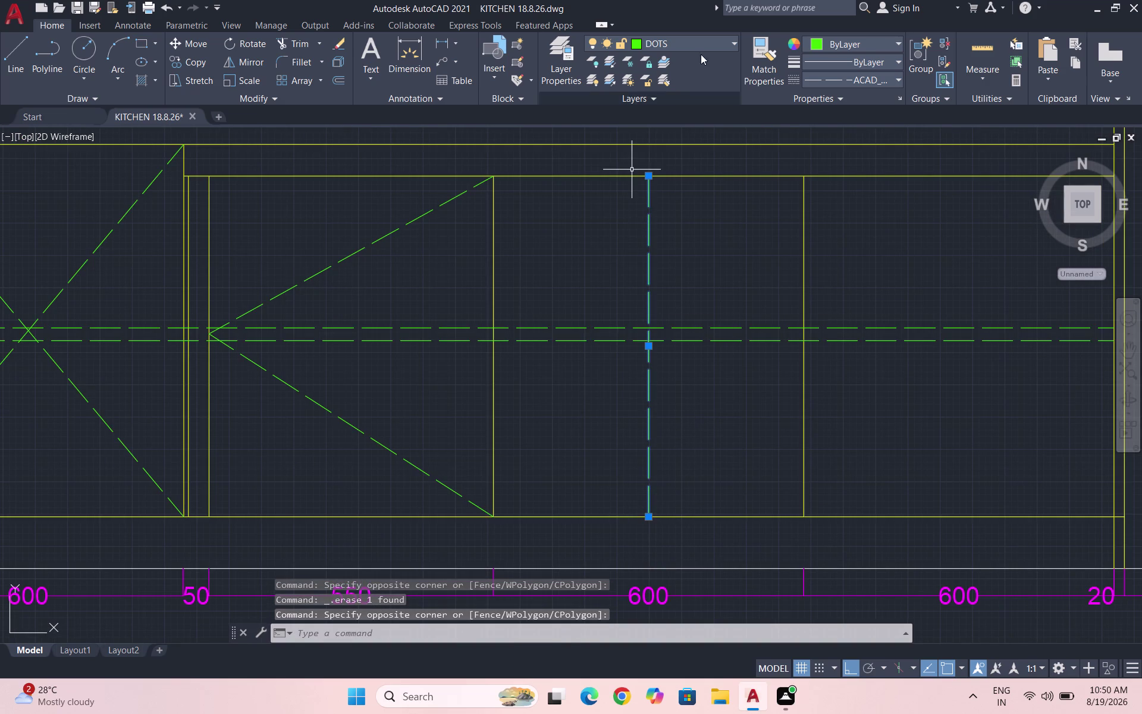
click(695, 41)
click(706, 205)
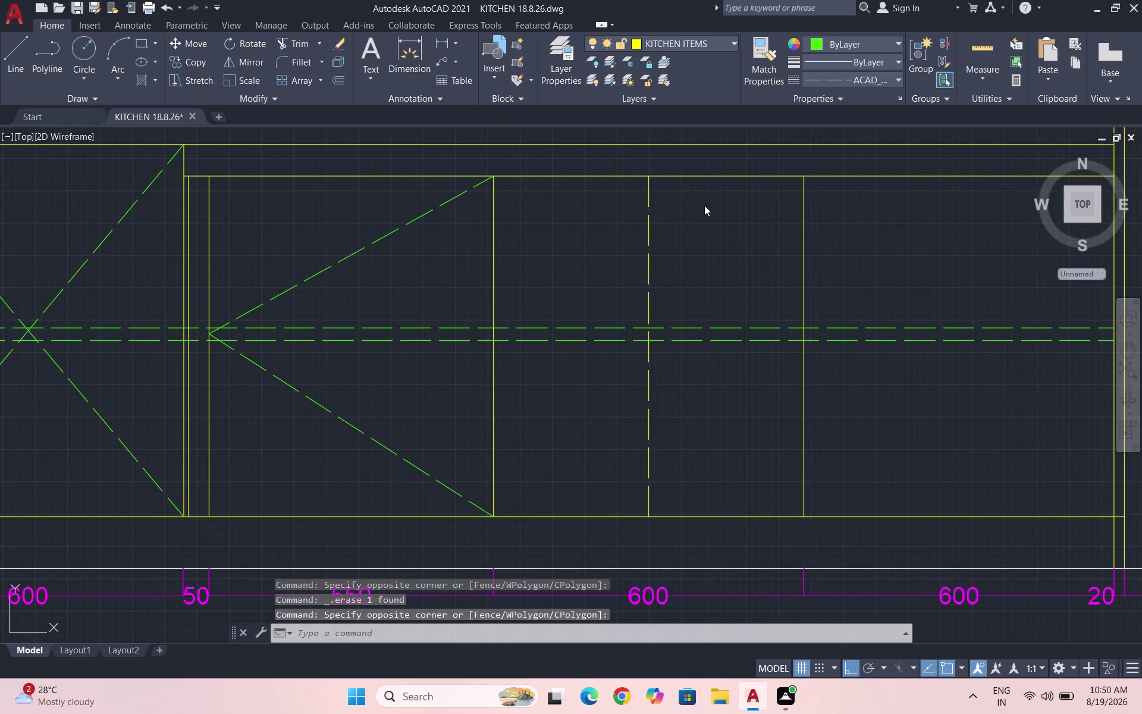
click(873, 80)
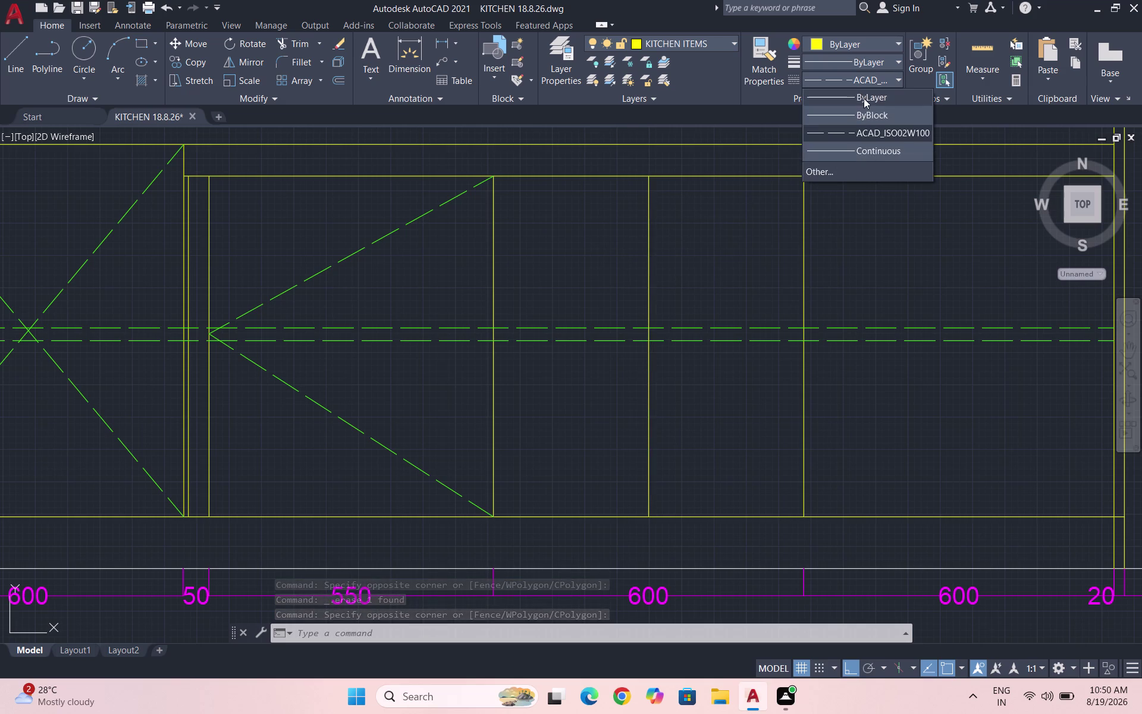
click(863, 98)
key(Escape)
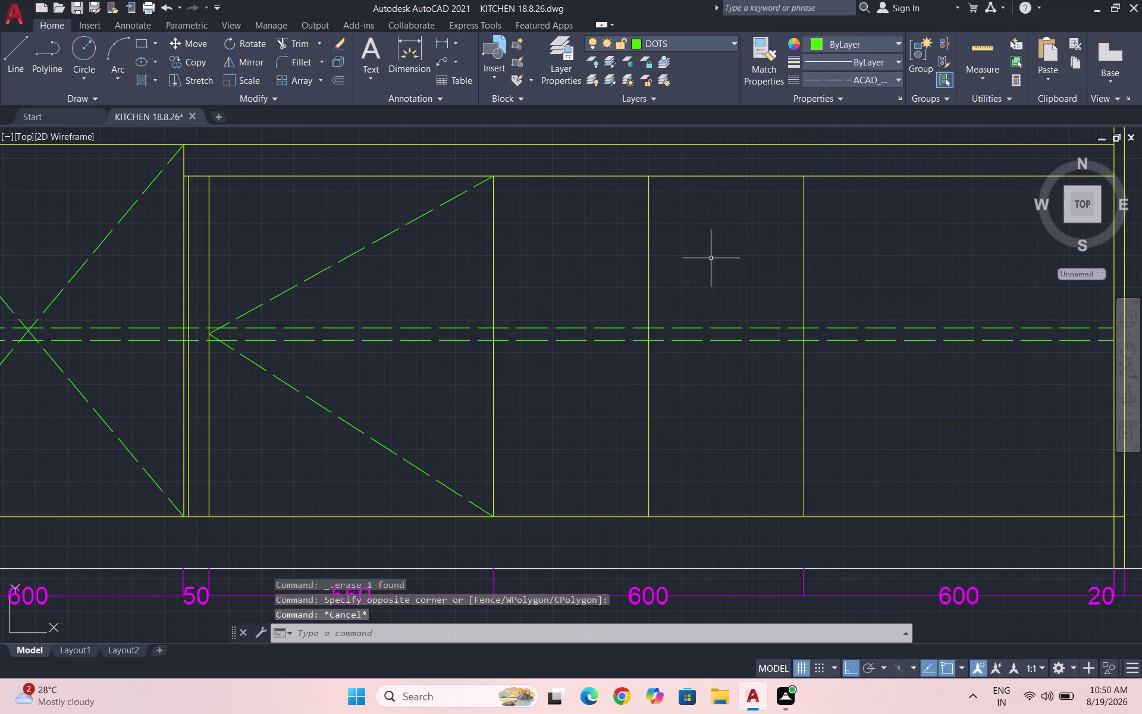
key(l)
key(Return)
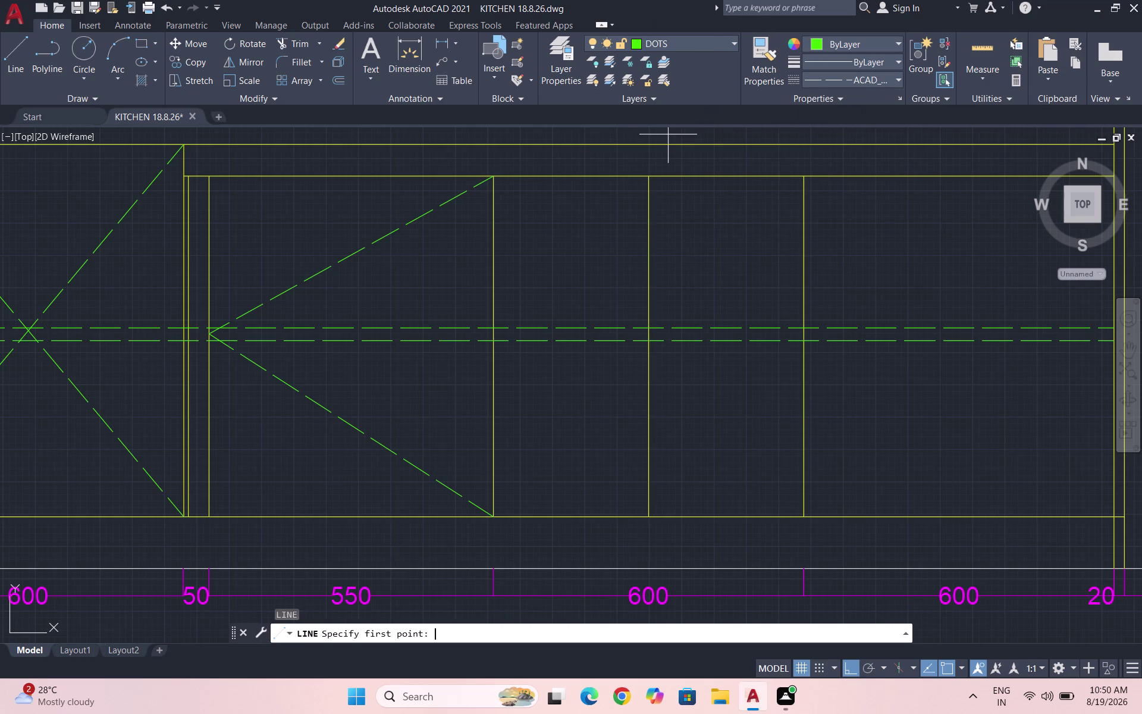
Draw a trial four-sided dashed diamond inside the 600 base cabinet.
click(650, 176)
scroll(up, 3)
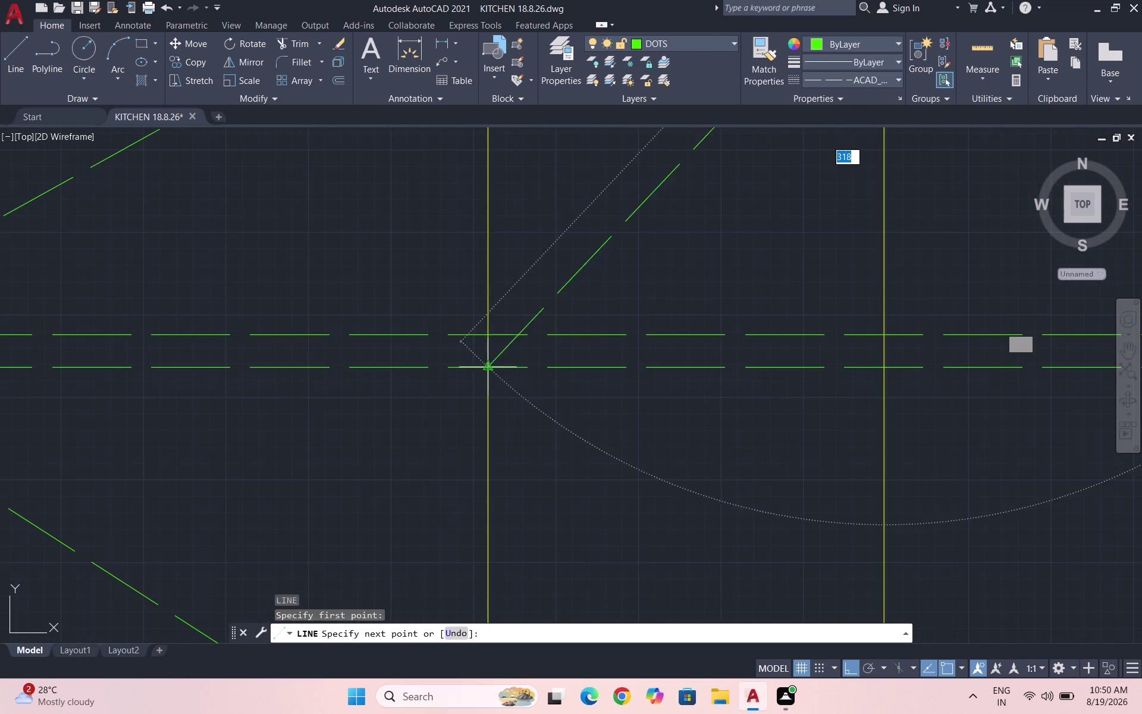
click(487, 351)
scroll(down, 3)
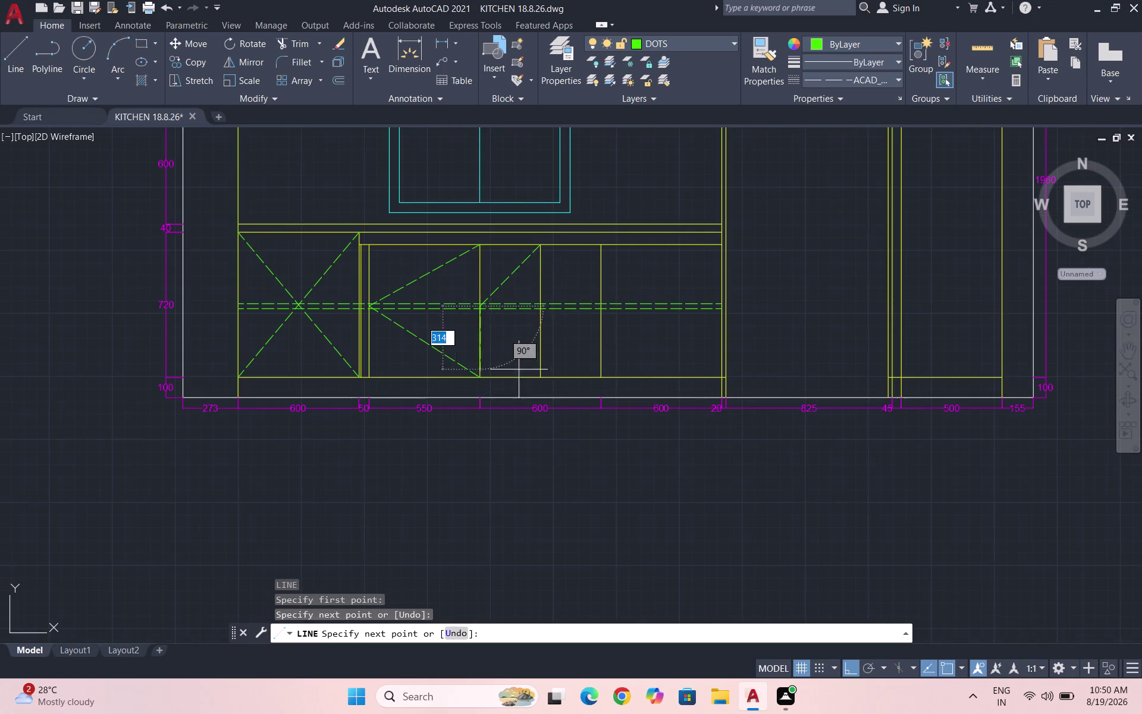
scroll(up, 3)
click(595, 407)
scroll(down, 3)
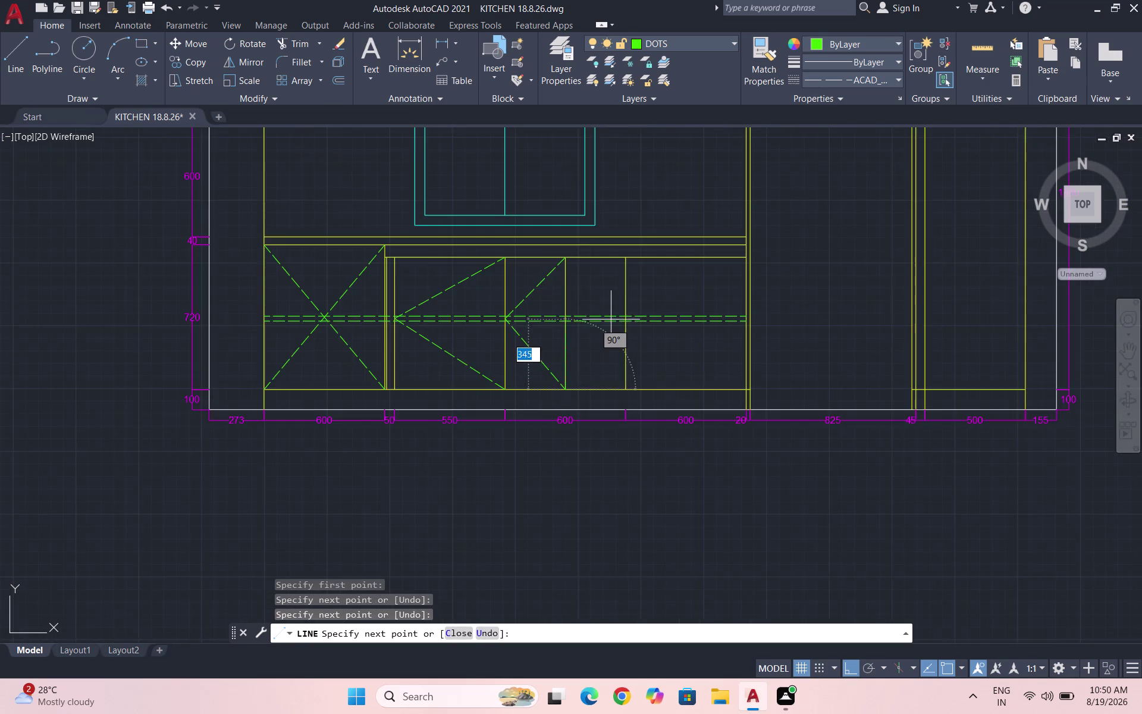
scroll(up, 3)
click(662, 316)
scroll(down, 3)
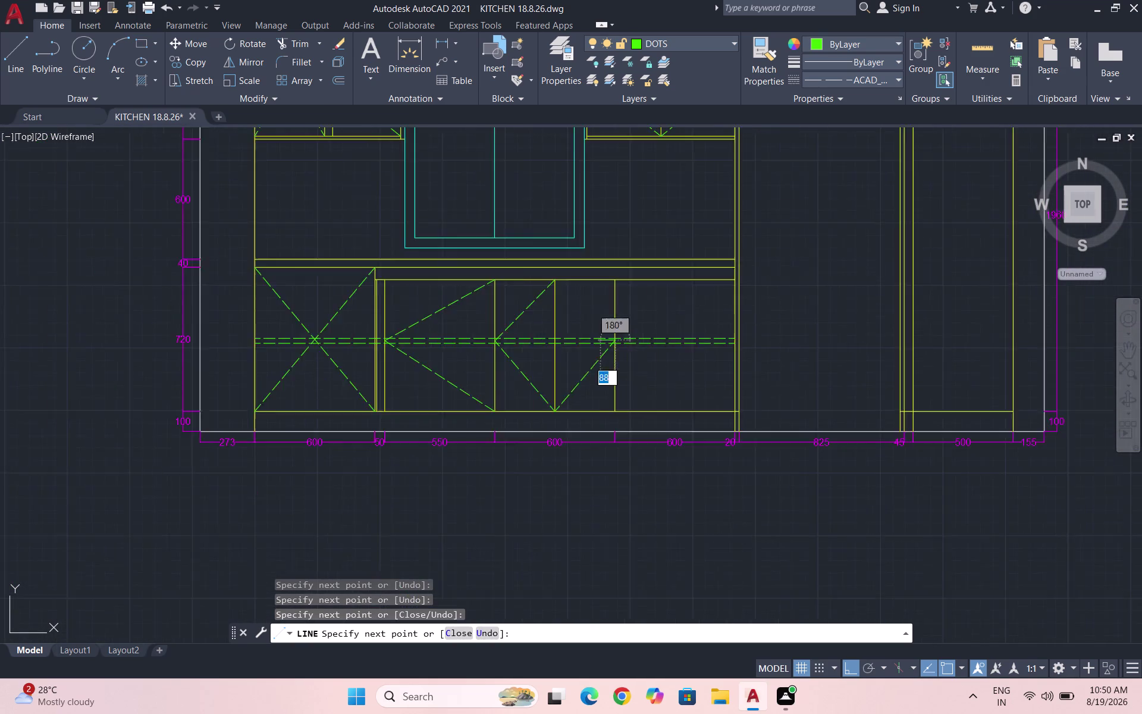
scroll(up, 3)
click(549, 312)
key(Escape)
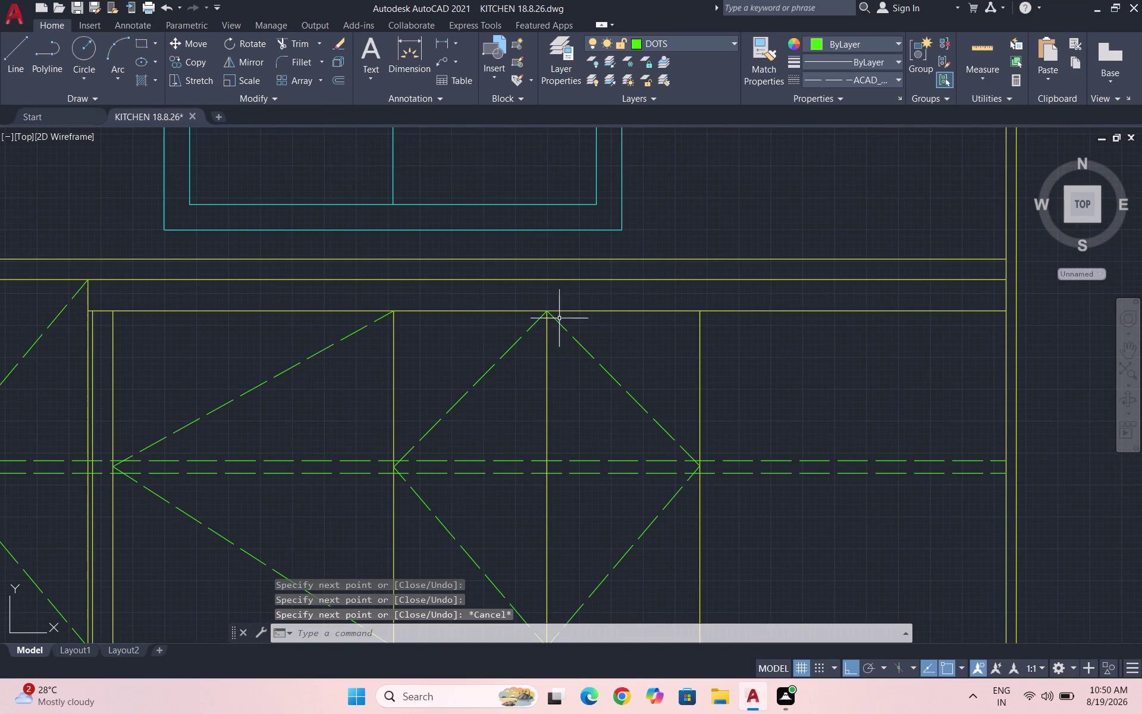
scroll(down, 3)
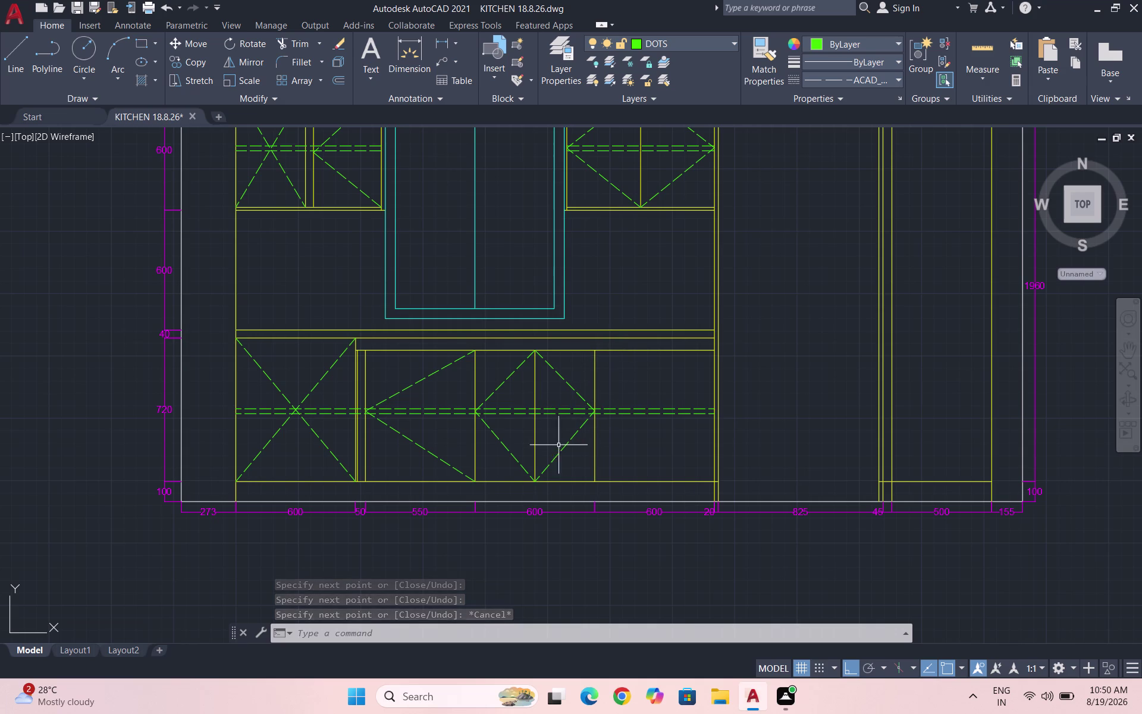
Select the diamond's lines and delete them.
key(Escape)
click(577, 457)
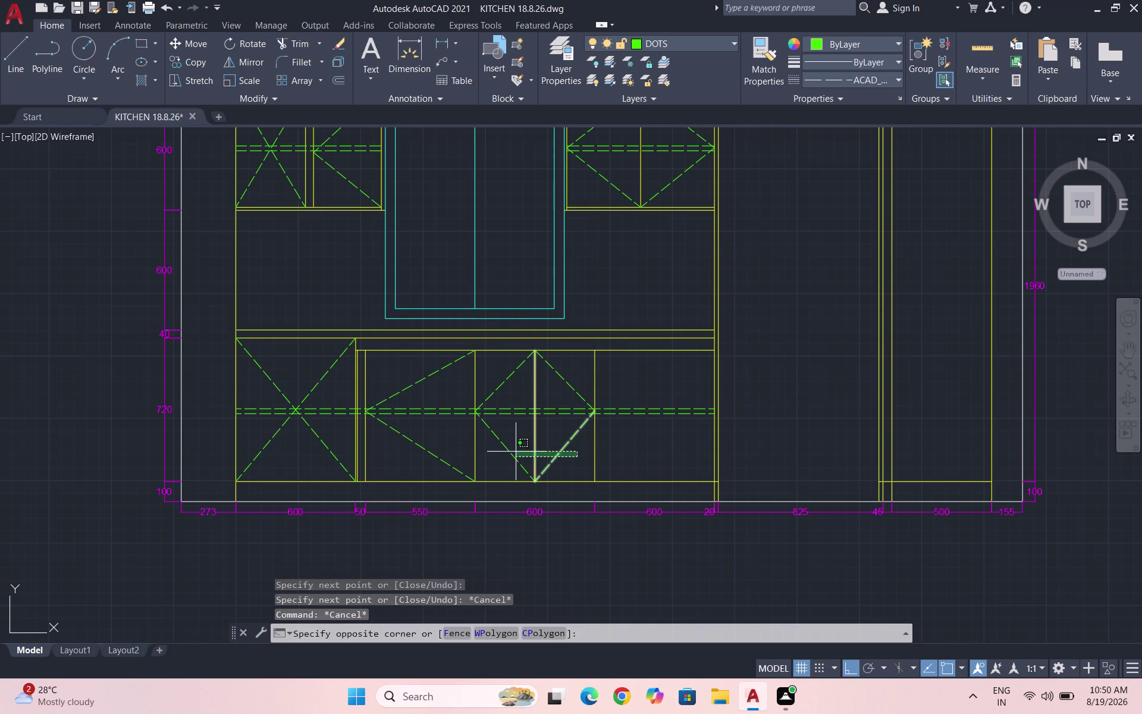
click(509, 444)
click(579, 374)
click(512, 364)
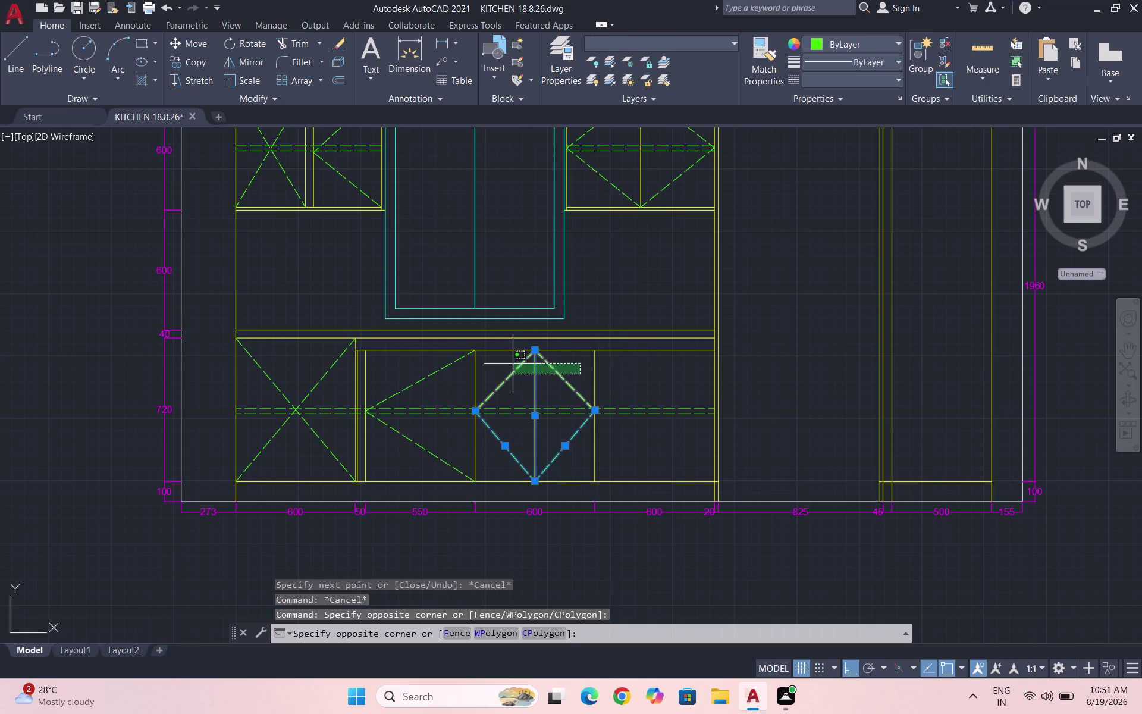
key(Delete)
key(Escape)
key(Escape)
key(Escape)
Draw a sideways dashed triangle in the 600 cabinet linking its edge midpoints and corners.
key(l)
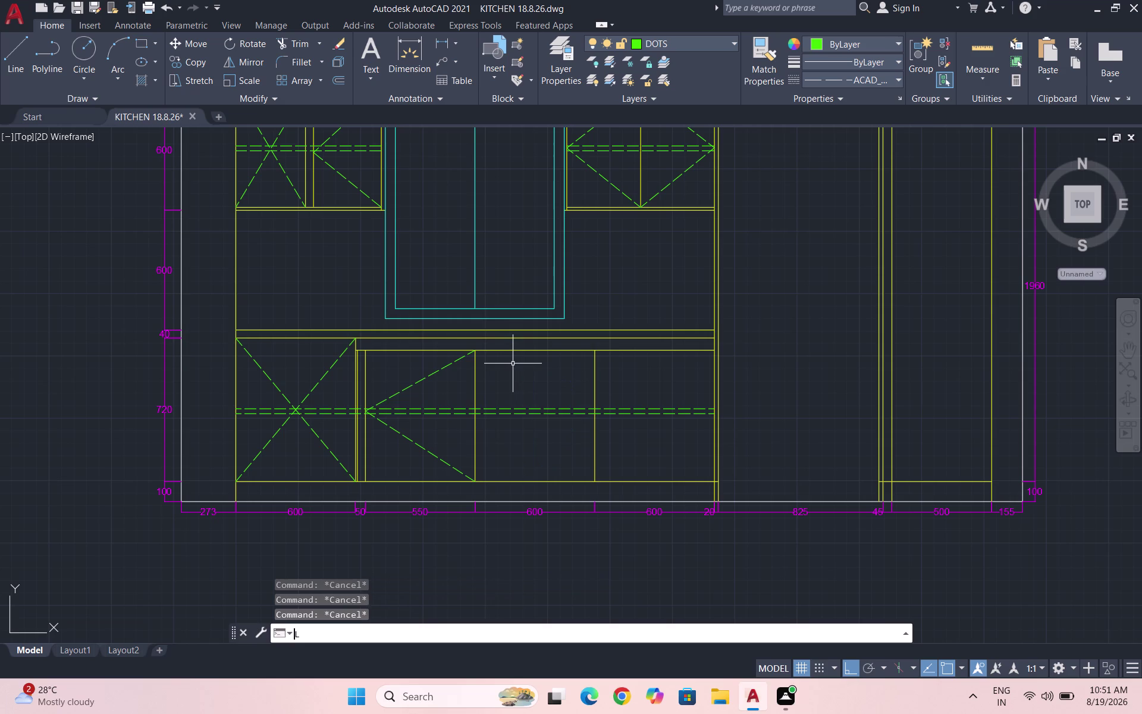
key(Return)
scroll(up, 3)
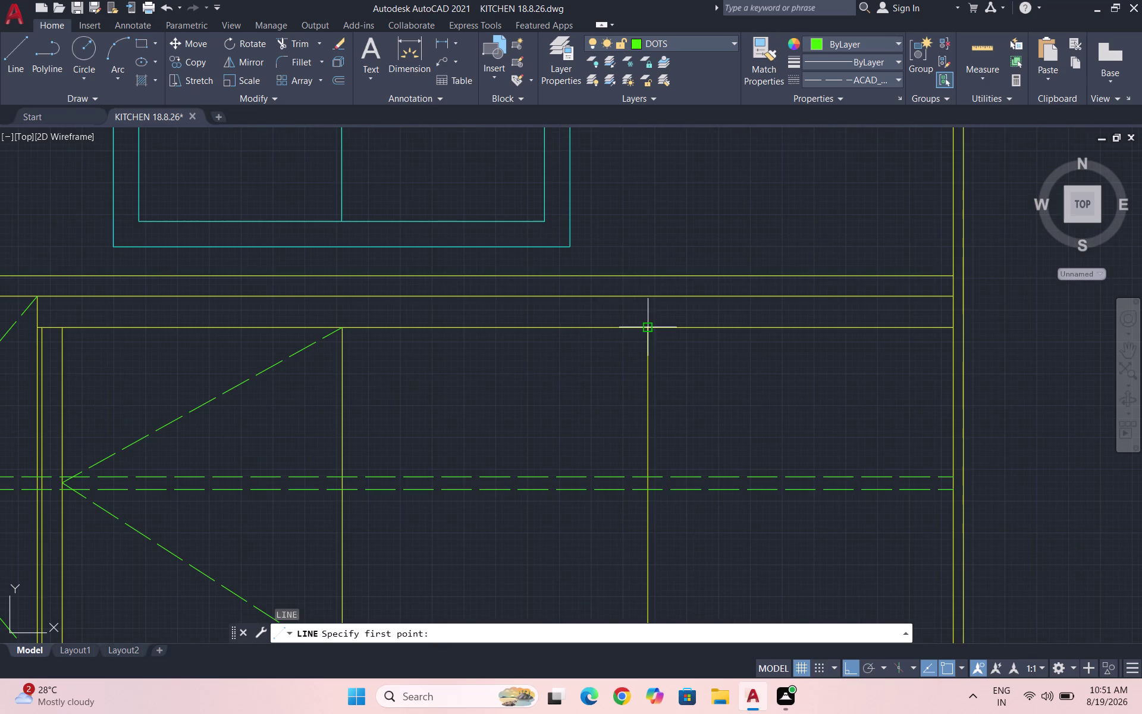
click(647, 328)
scroll(down, 3)
scroll(up, 3)
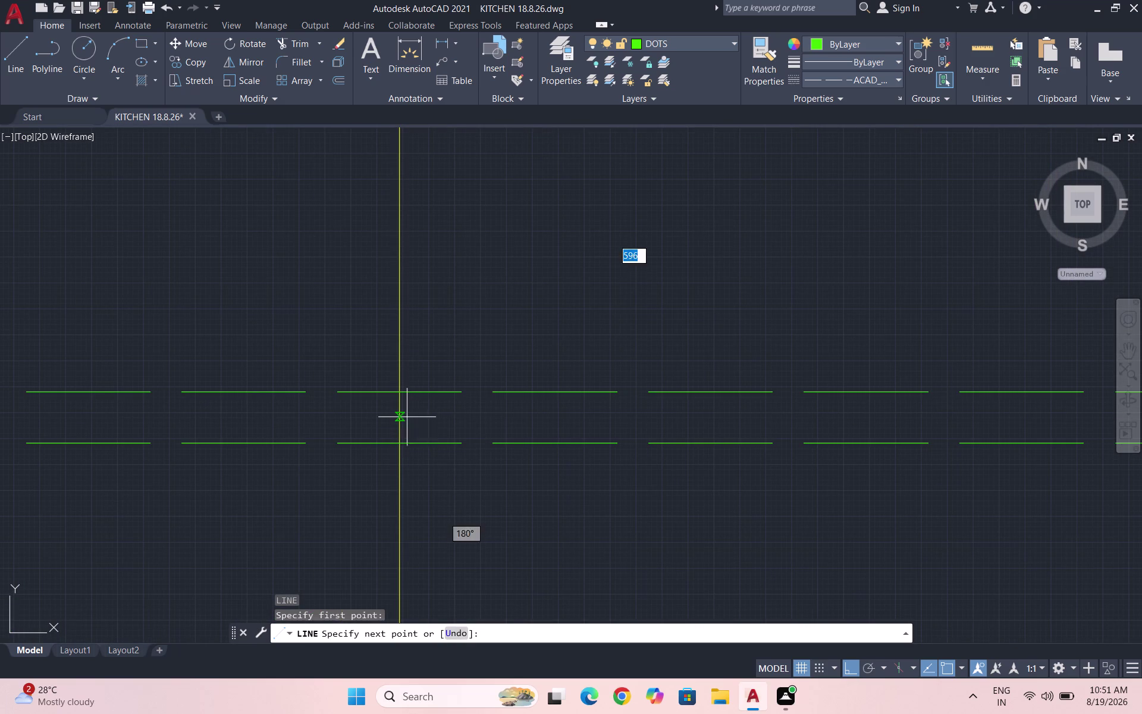
click(403, 419)
scroll(down, 3)
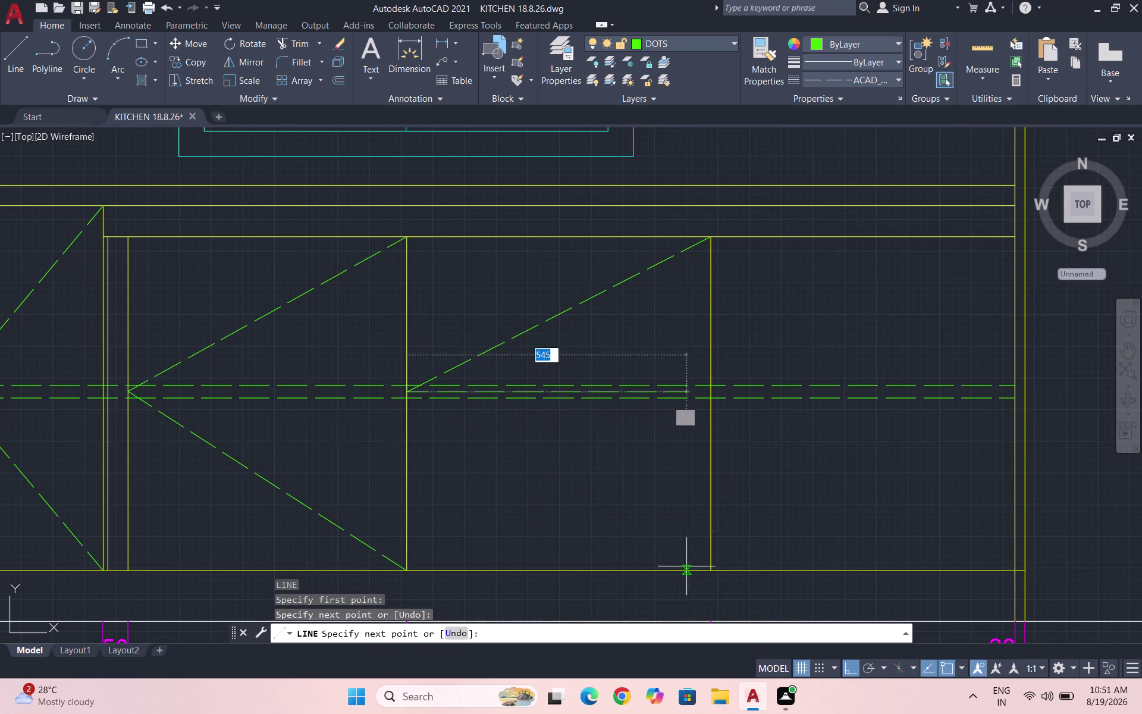
click(708, 569)
scroll(up, 3)
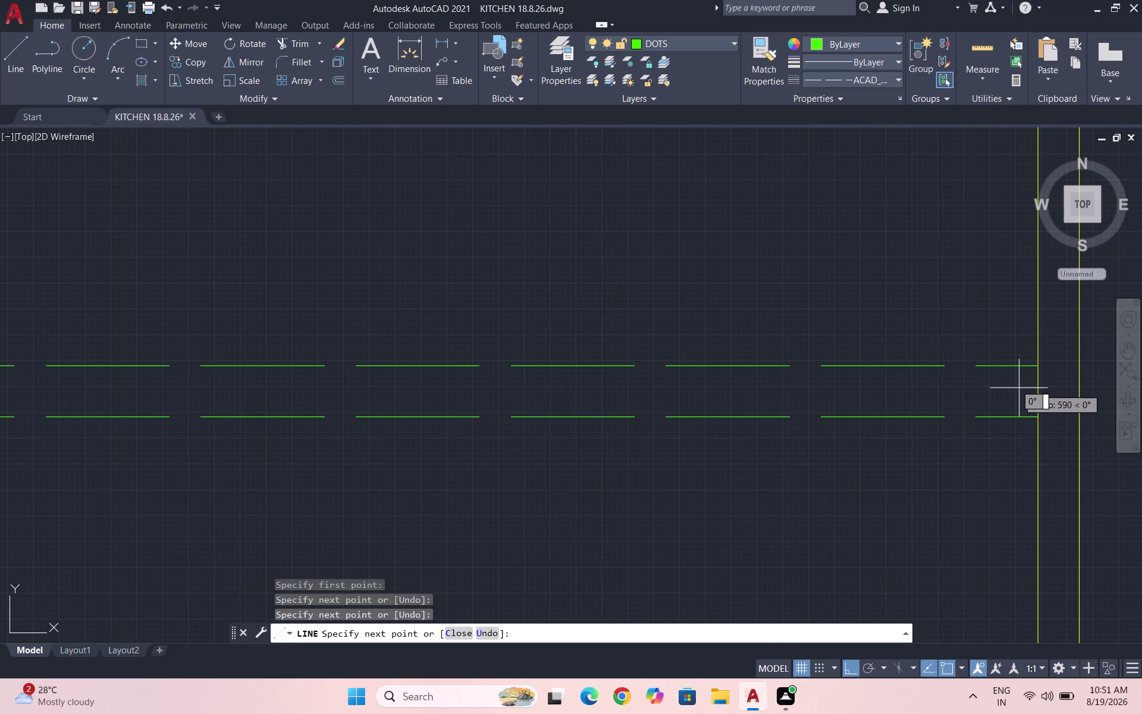
click(1033, 390)
scroll(down, 3)
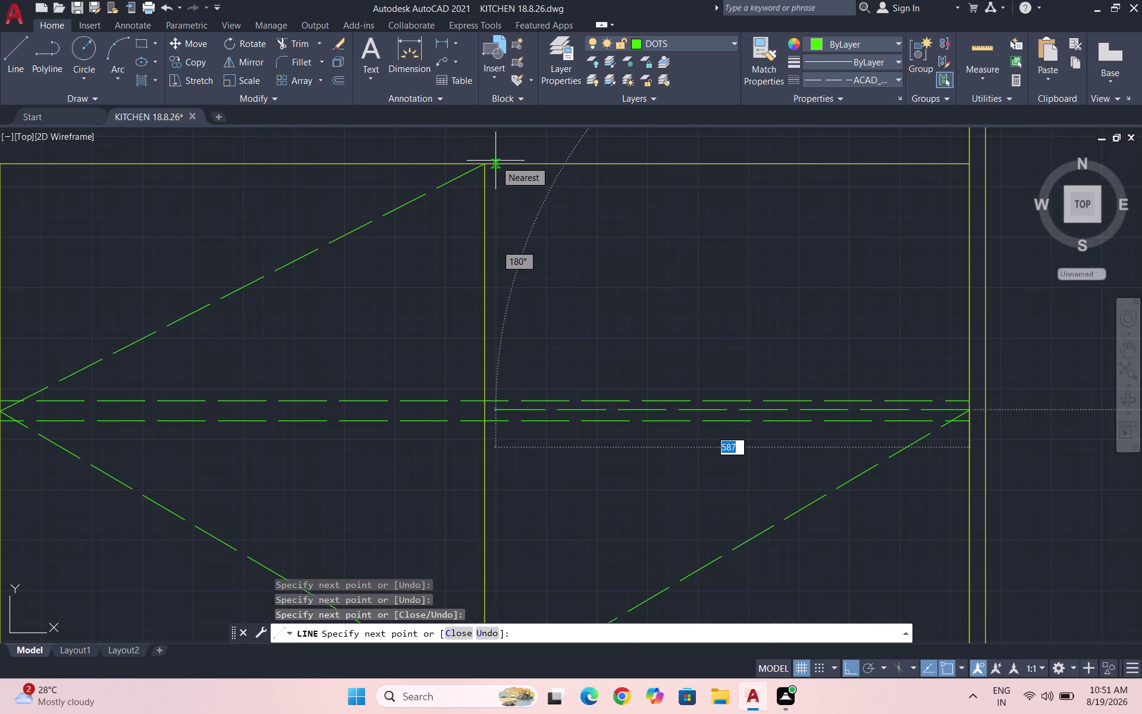
click(487, 159)
key(Escape)
scroll(down, 3)
scroll(down, 3)
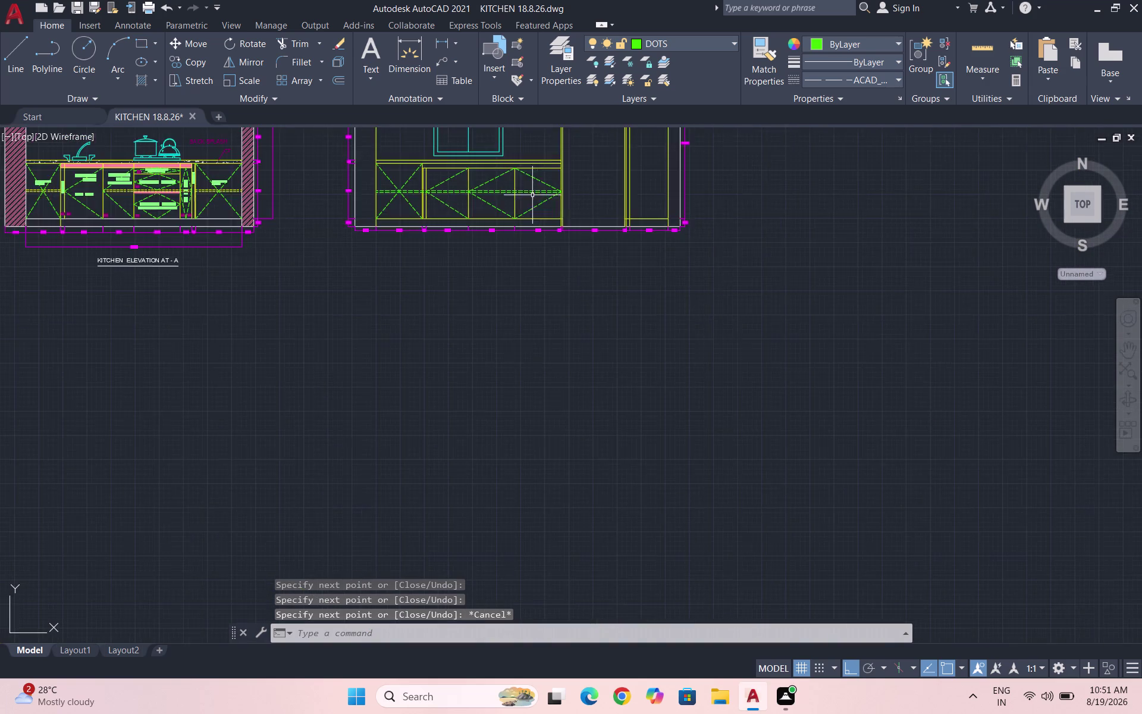
Save the kitchen drawing with QSAVE.
scroll(down, 3)
scroll(up, 3)
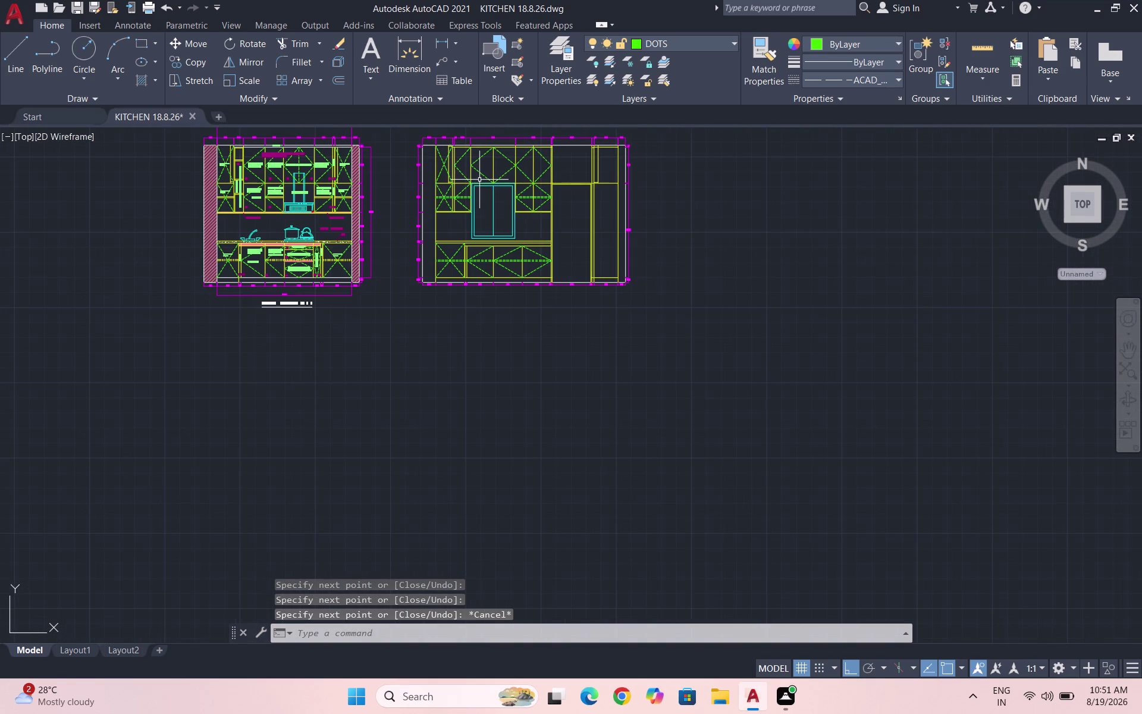
key(ctrl+s)
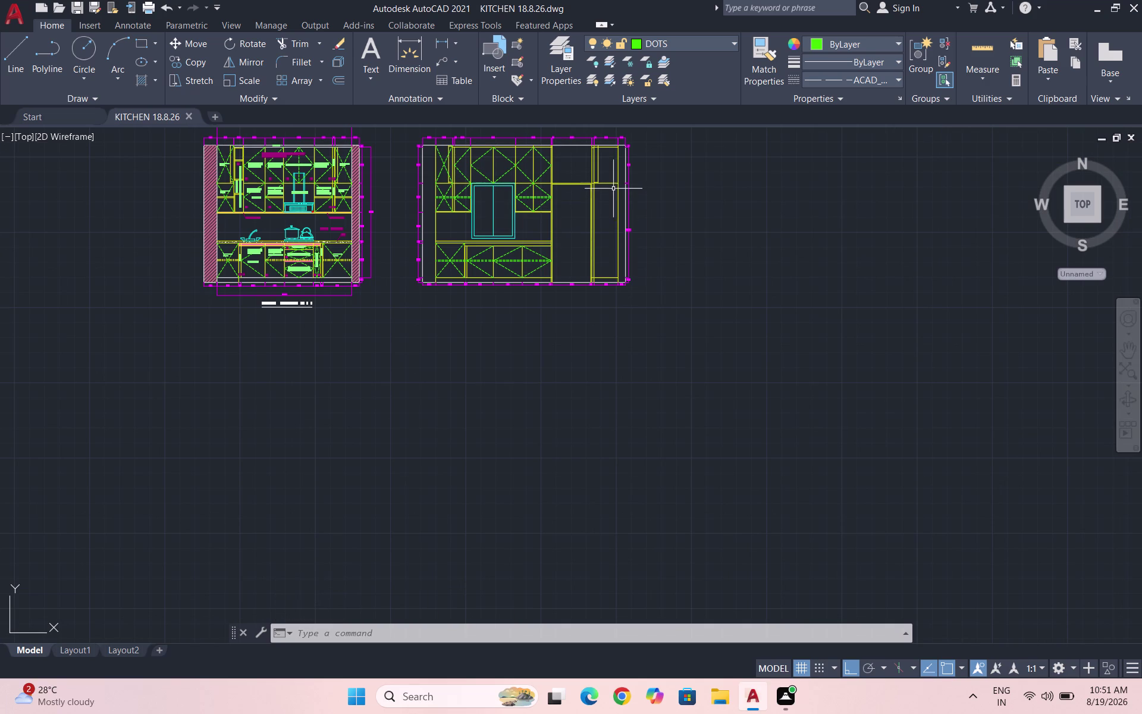
key(space)
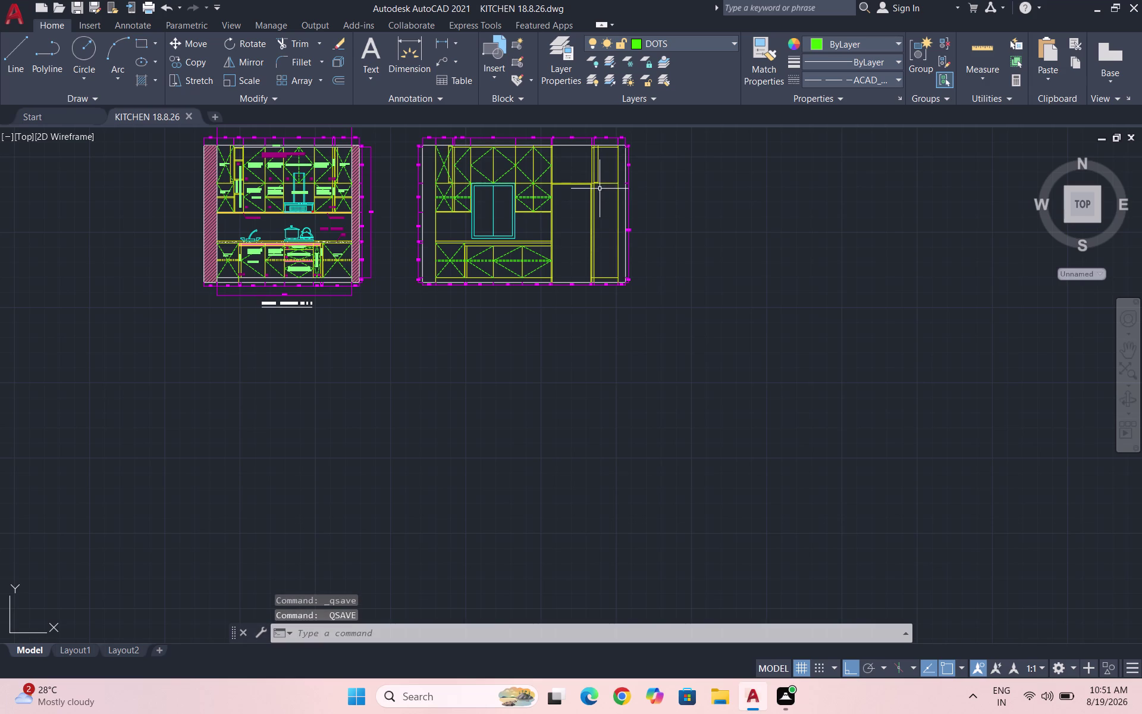
Zoom to the tall unit and start a line at its top corner.
scroll(up, 3)
scroll(up, 3)
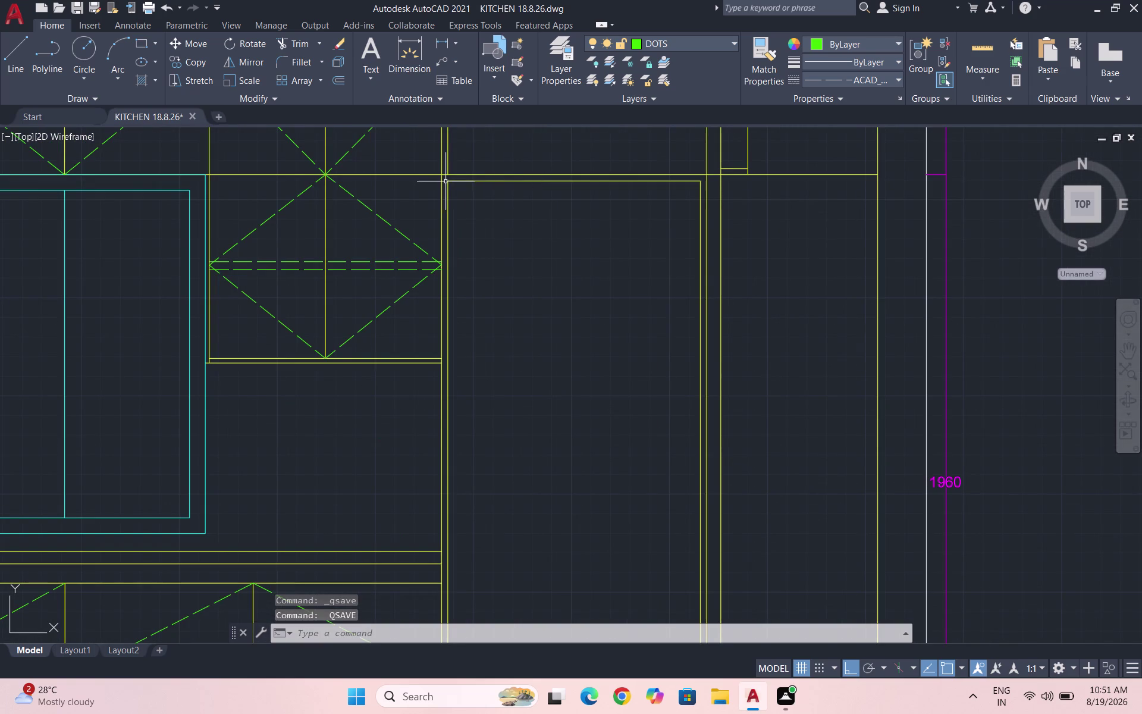
key(l)
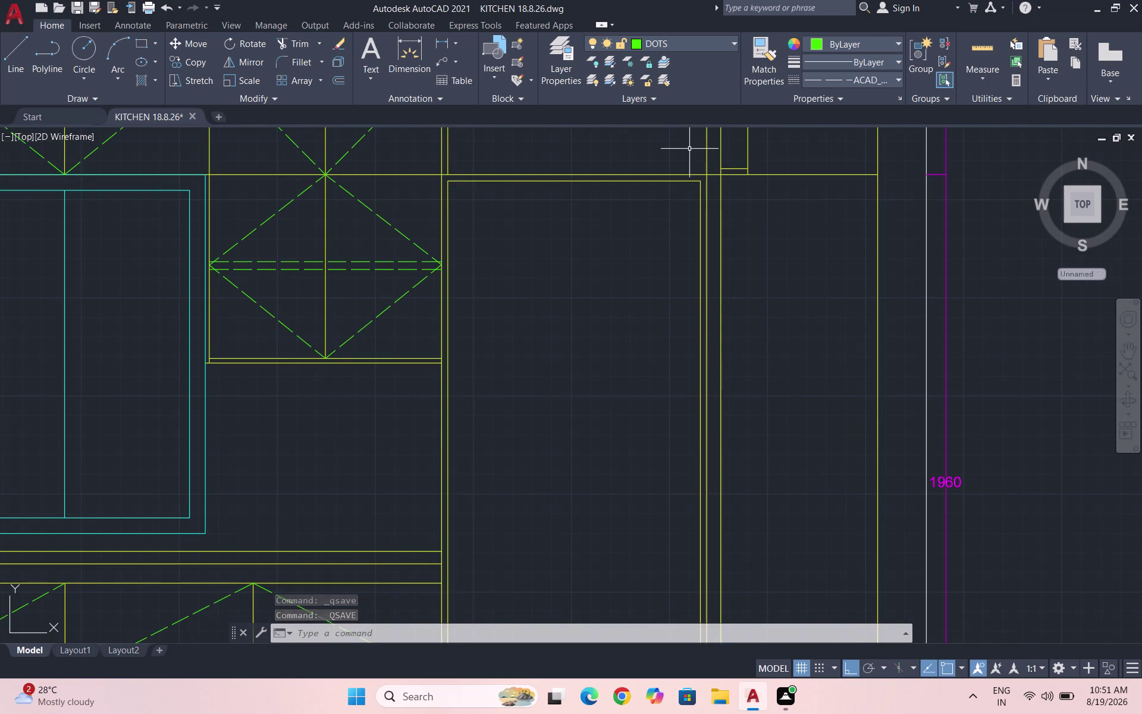
key(Return)
click(451, 183)
scroll(down, 3)
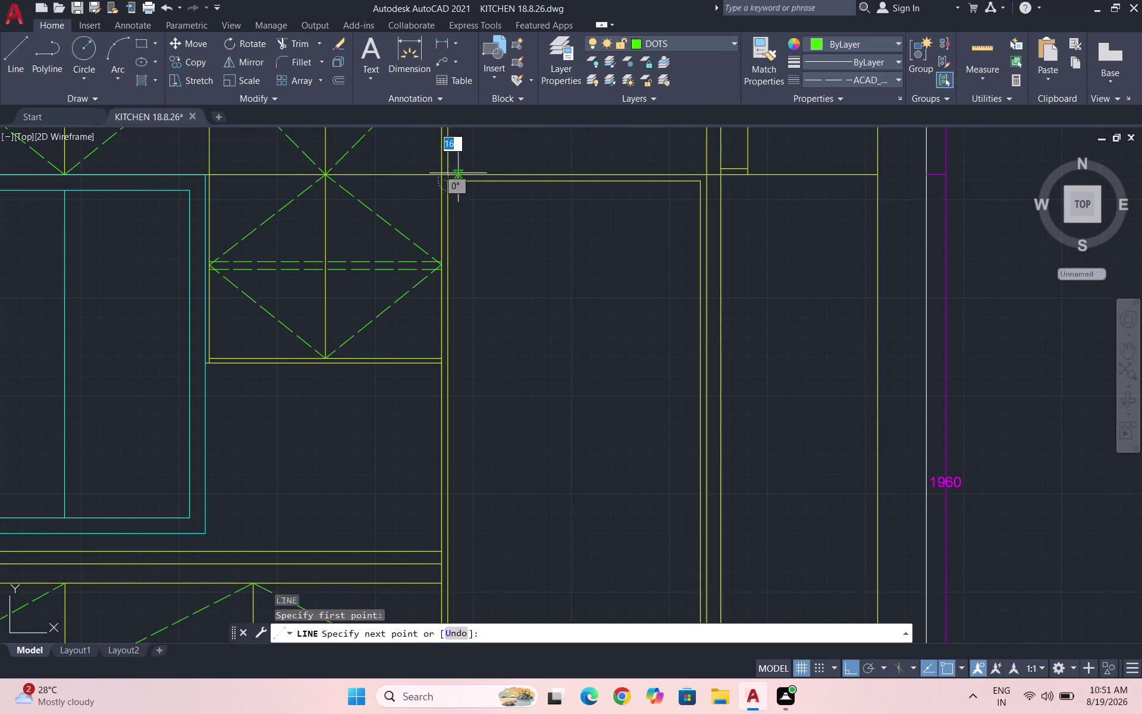
scroll(down, 3)
scroll(up, 3)
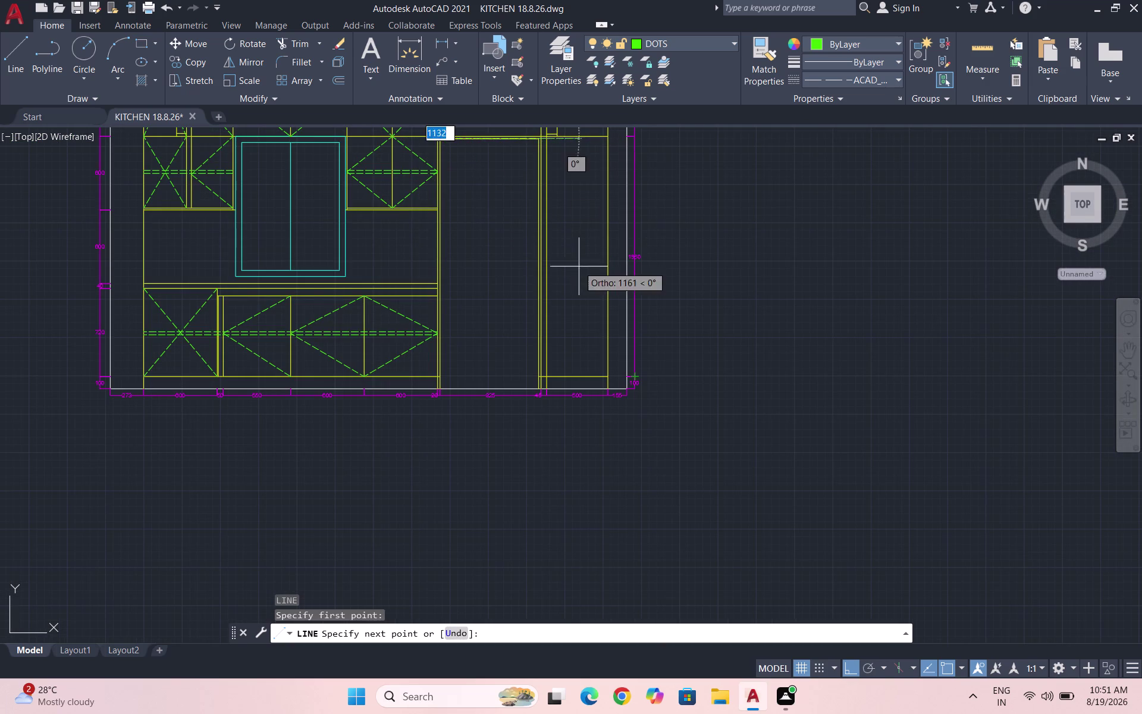
scroll(up, 3)
scroll(up, 3)
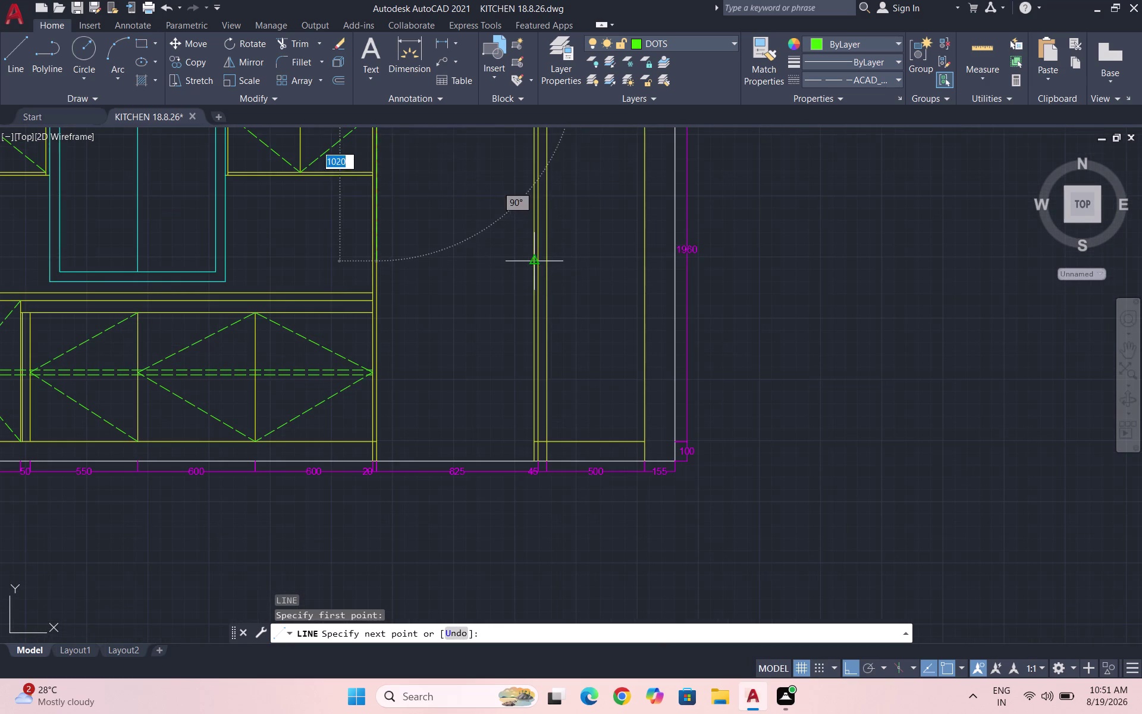
click(536, 262)
scroll(down, 3)
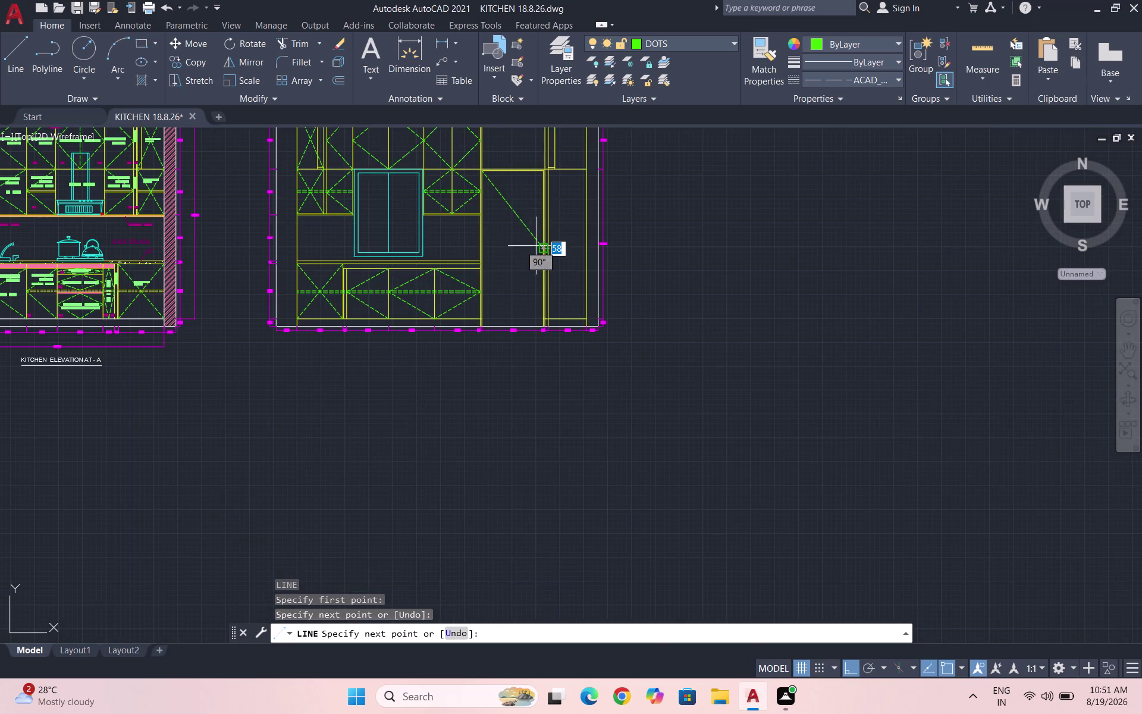
scroll(up, 3)
scroll(up, 3)
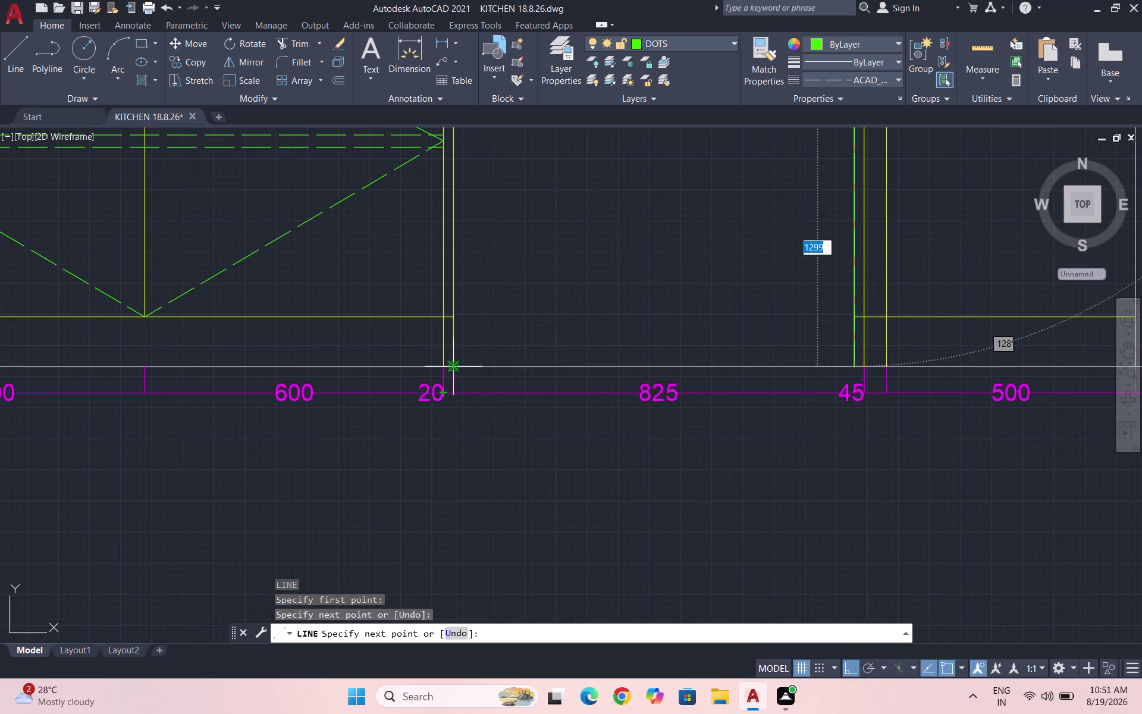
click(451, 365)
scroll(down, 3)
key(Escape)
scroll(down, 3)
scroll(up, 3)
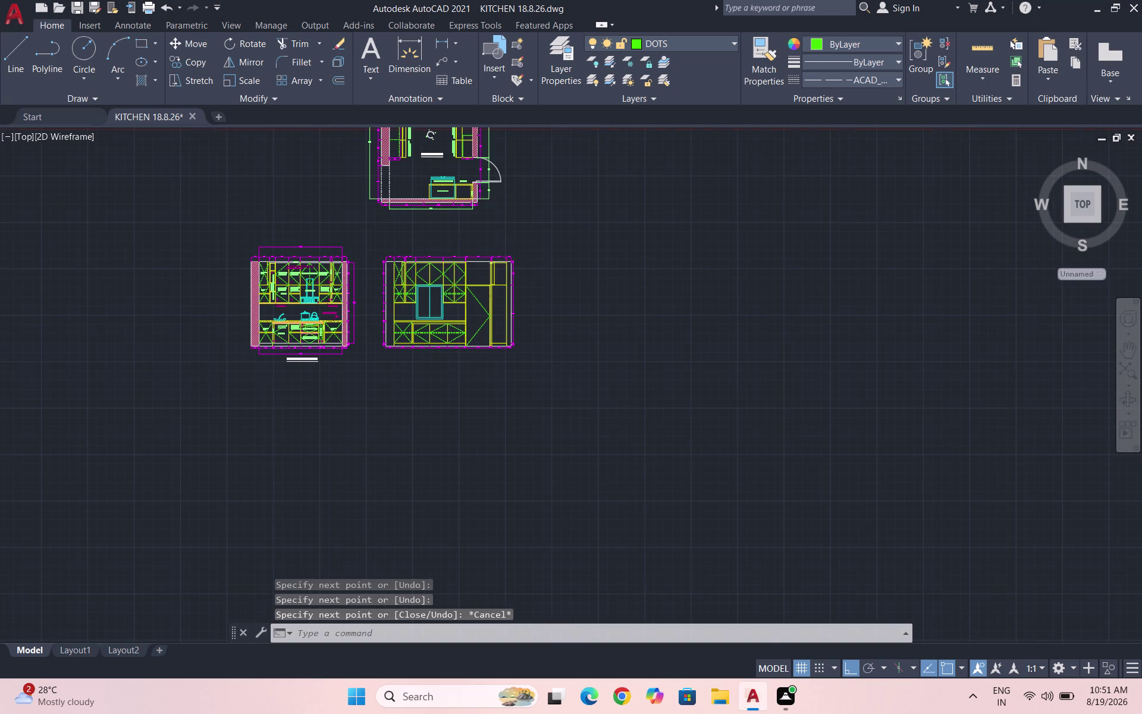
key(space)
scroll(up, 3)
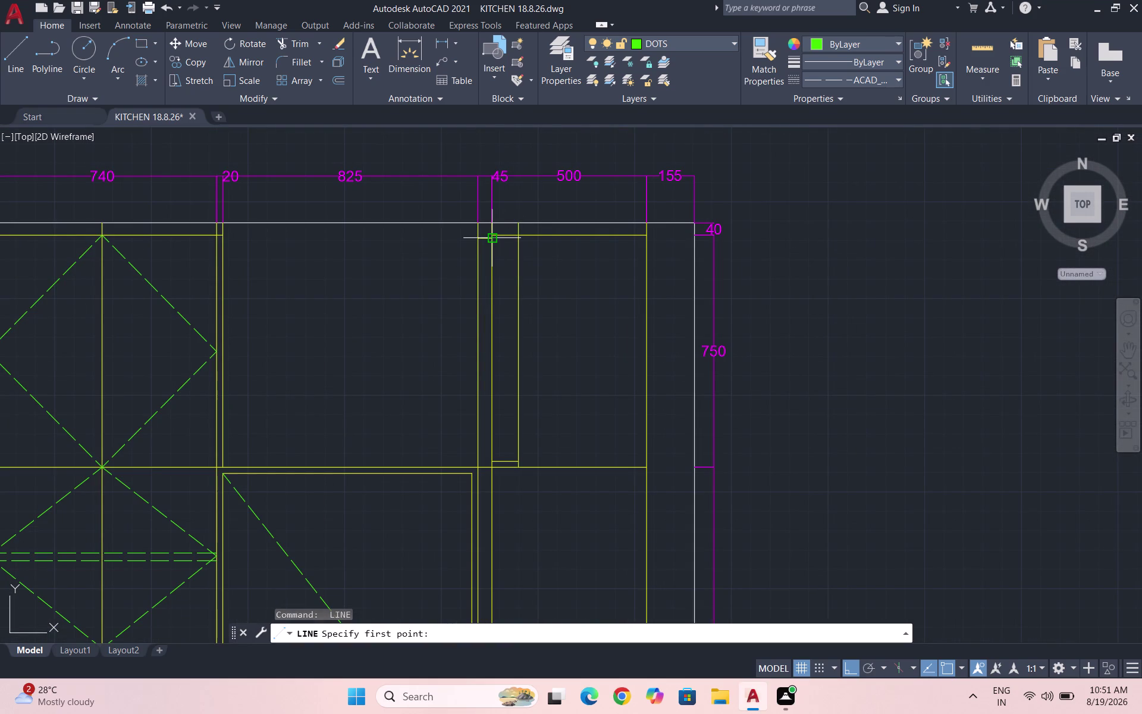
scroll(up, 3)
click(480, 224)
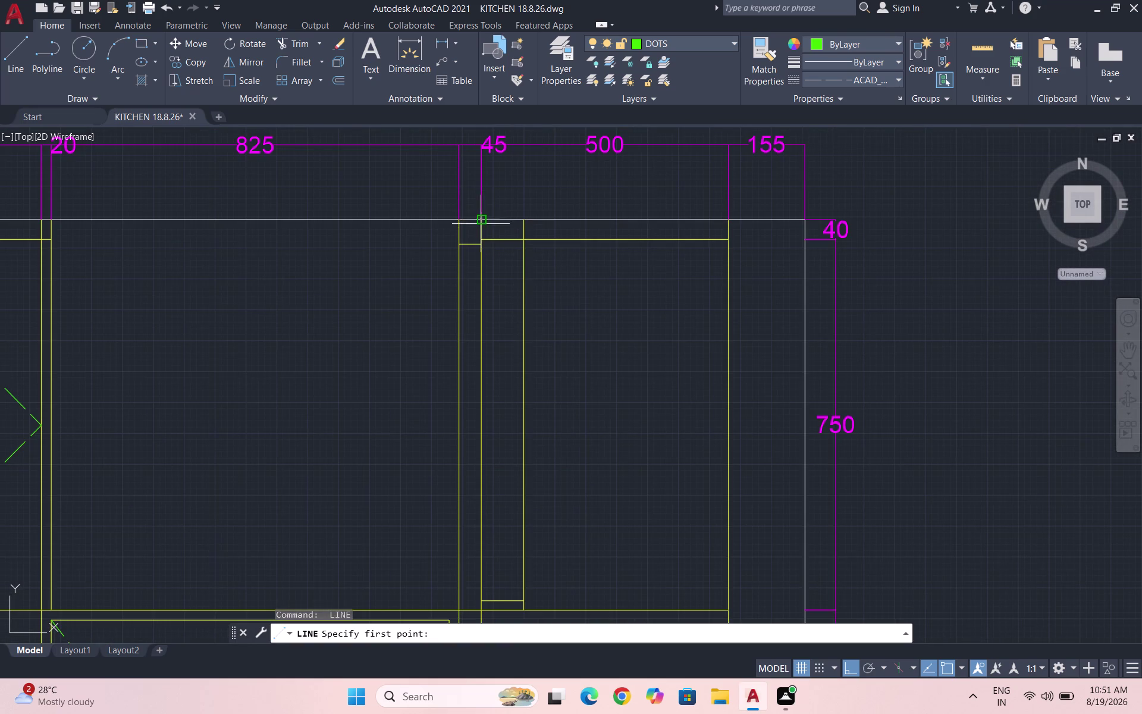
scroll(down, 3)
scroll(up, 3)
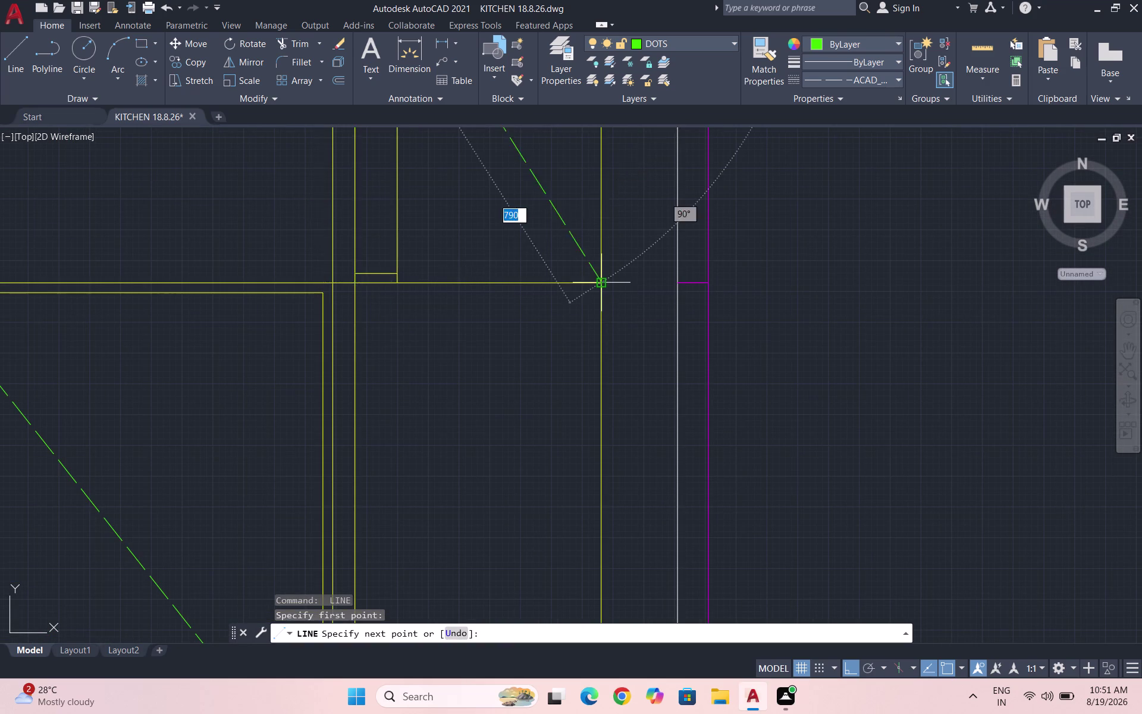
click(598, 282)
scroll(down, 3)
key(Escape)
key(space)
scroll(up, 3)
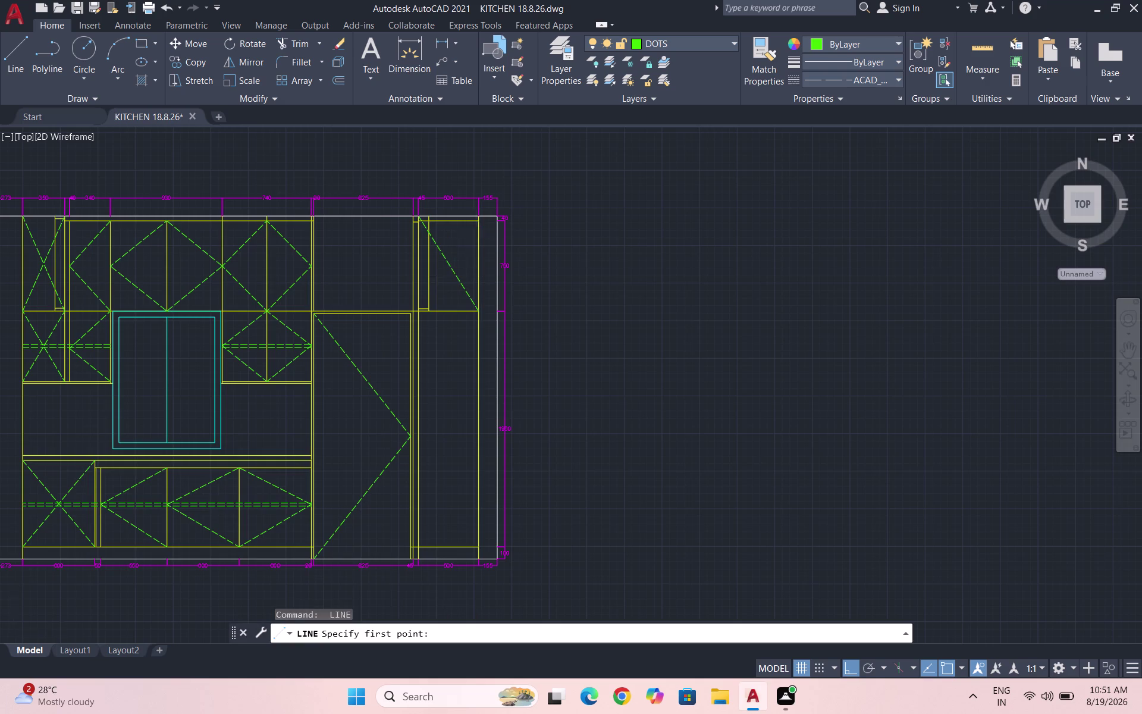
scroll(up, 3)
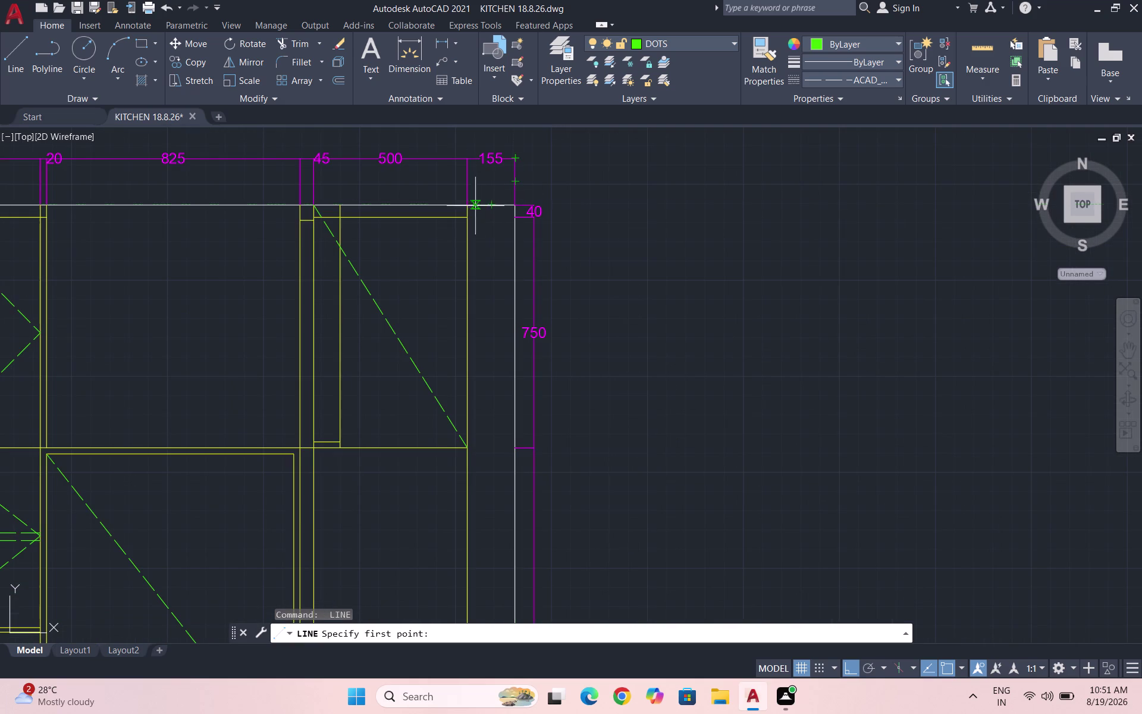
click(470, 206)
scroll(up, 3)
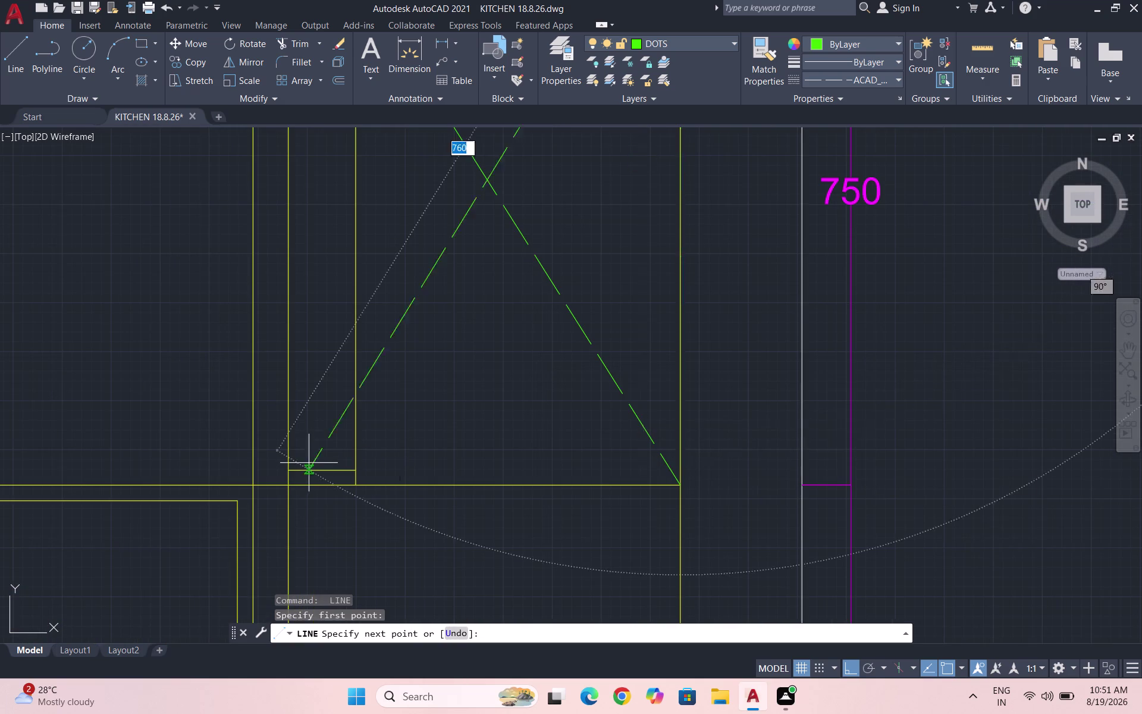
click(286, 486)
key(Escape)
scroll(down, 3)
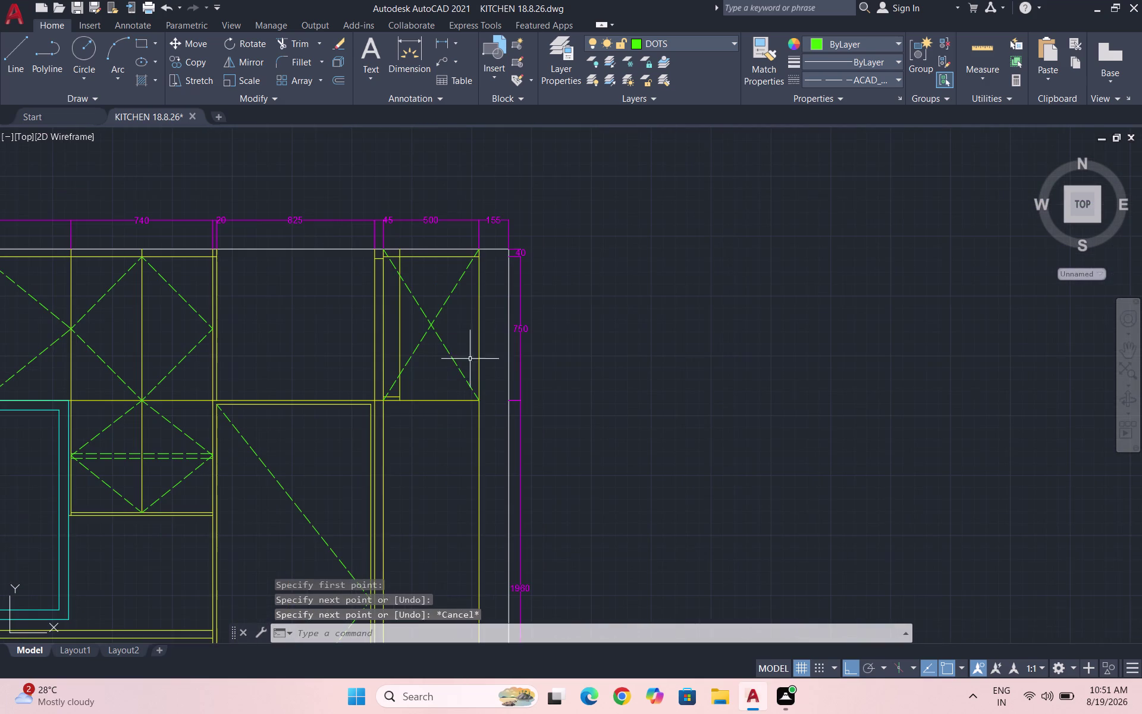
key(space)
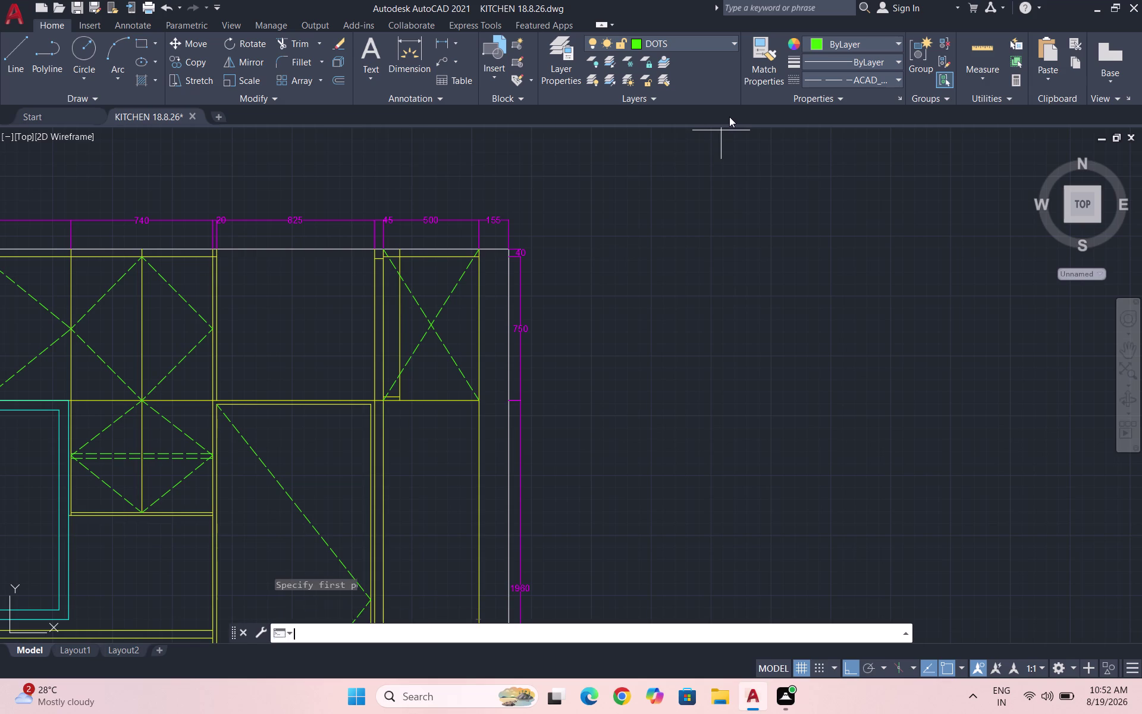
scroll(down, 3)
scroll(down, 3)
scroll(up, 3)
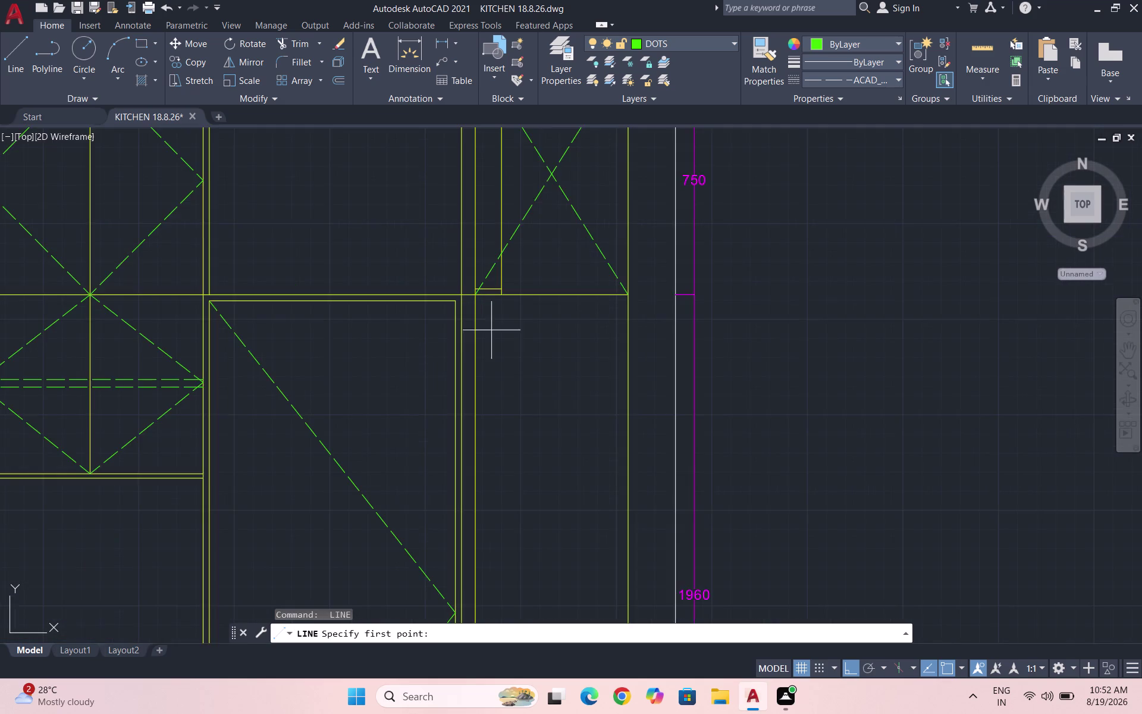
scroll(up, 3)
click(455, 260)
scroll(down, 3)
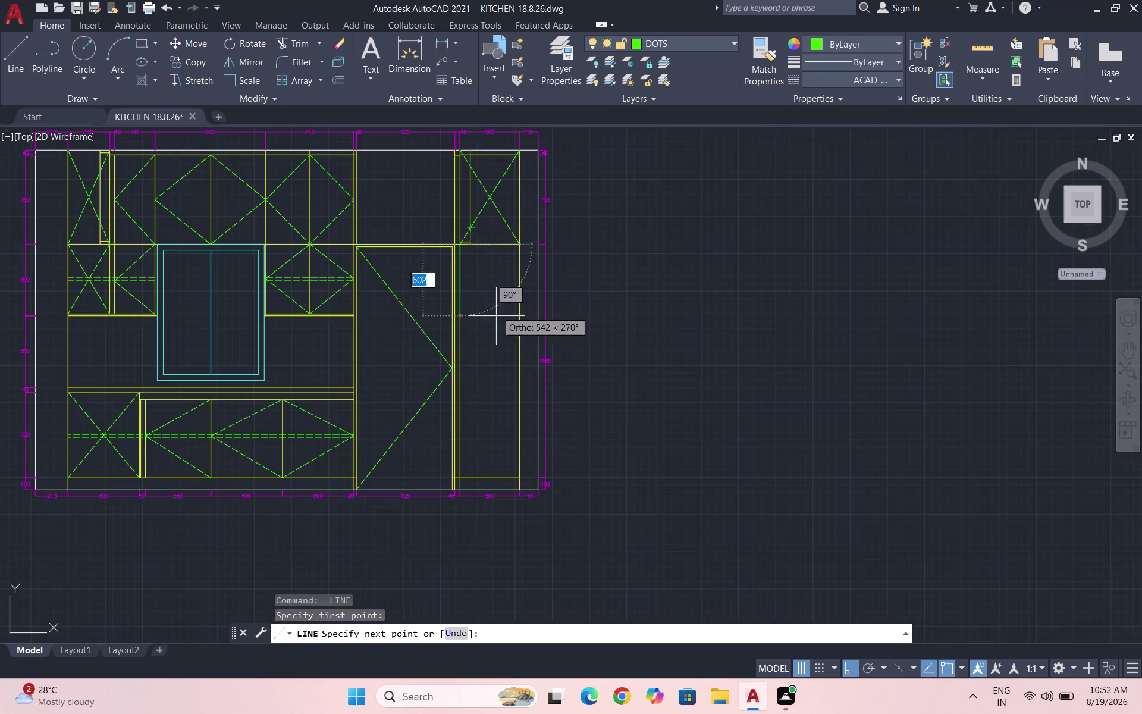
scroll(up, 3)
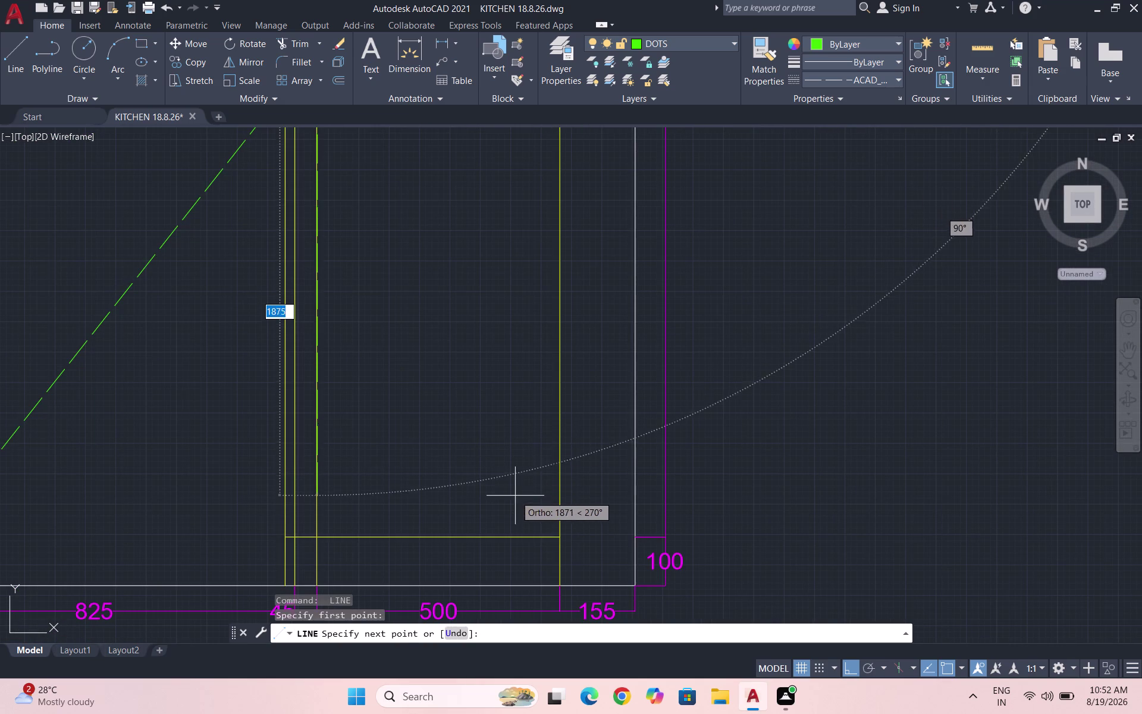
scroll(up, 3)
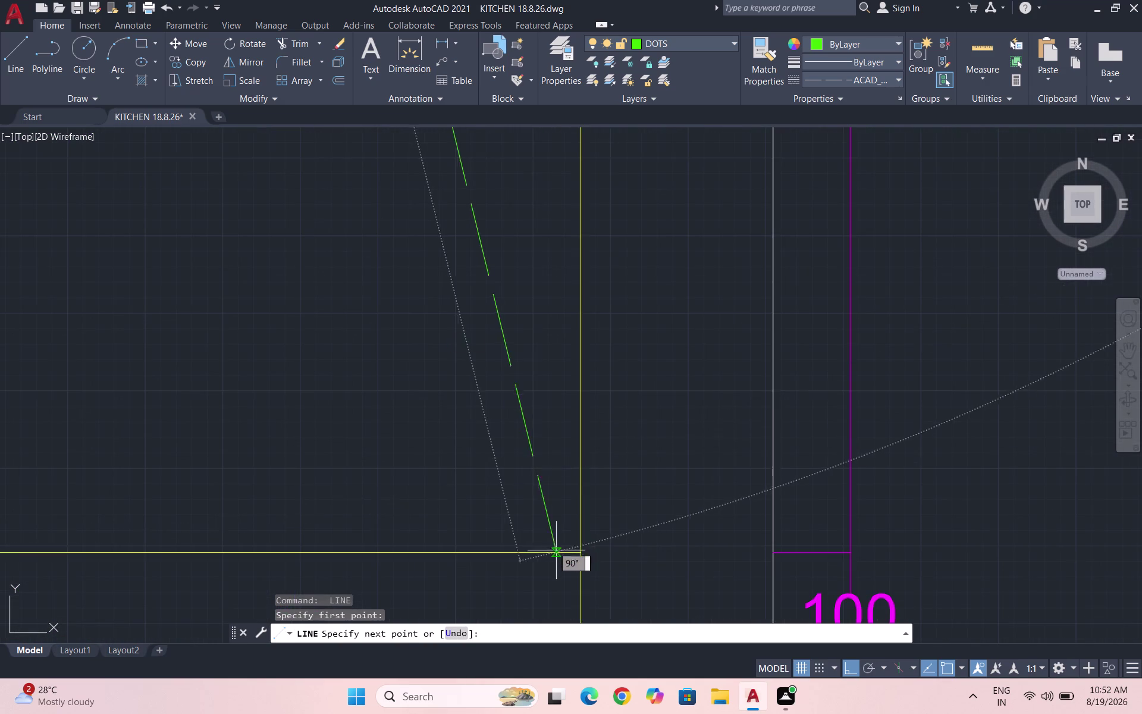
click(576, 550)
scroll(down, 3)
scroll(down, 3)
key(Escape)
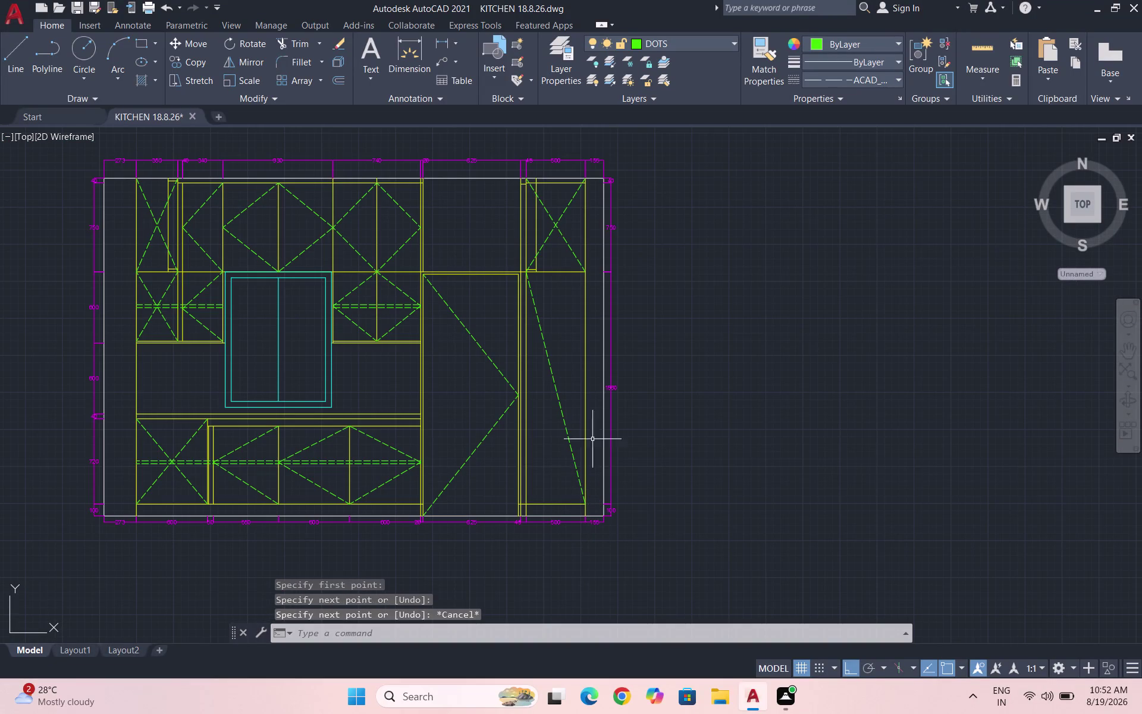
key(space)
scroll(up, 3)
scroll(up, 3)
click(493, 533)
scroll(down, 3)
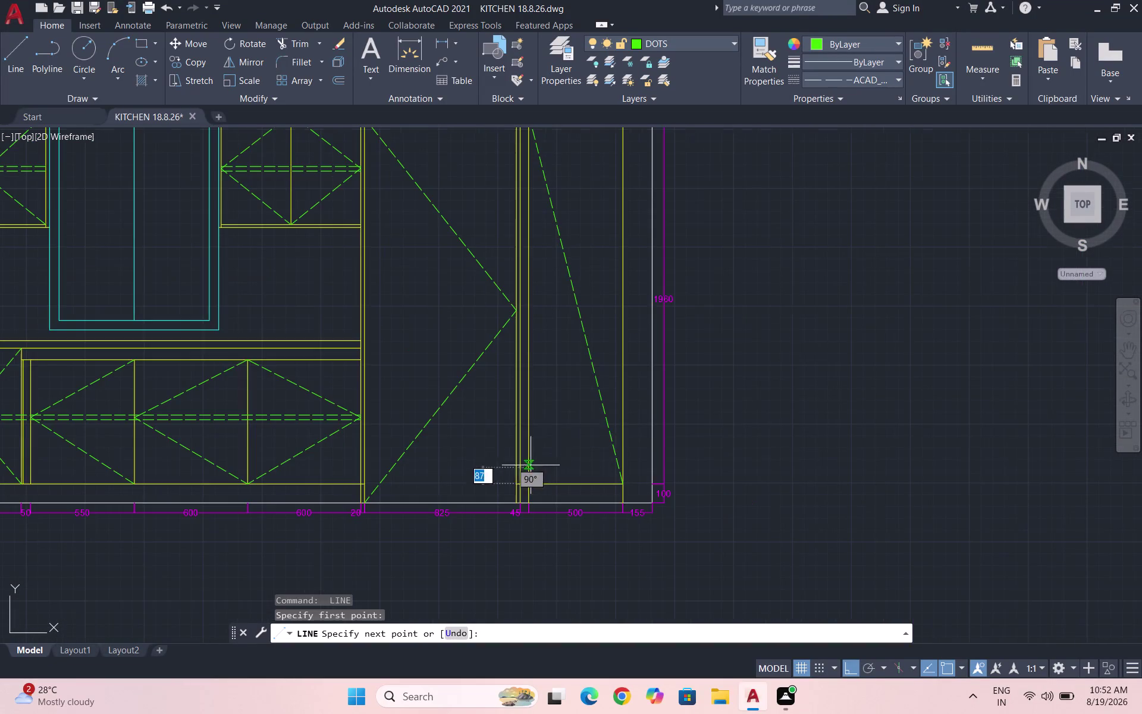
scroll(down, 3)
scroll(up, 3)
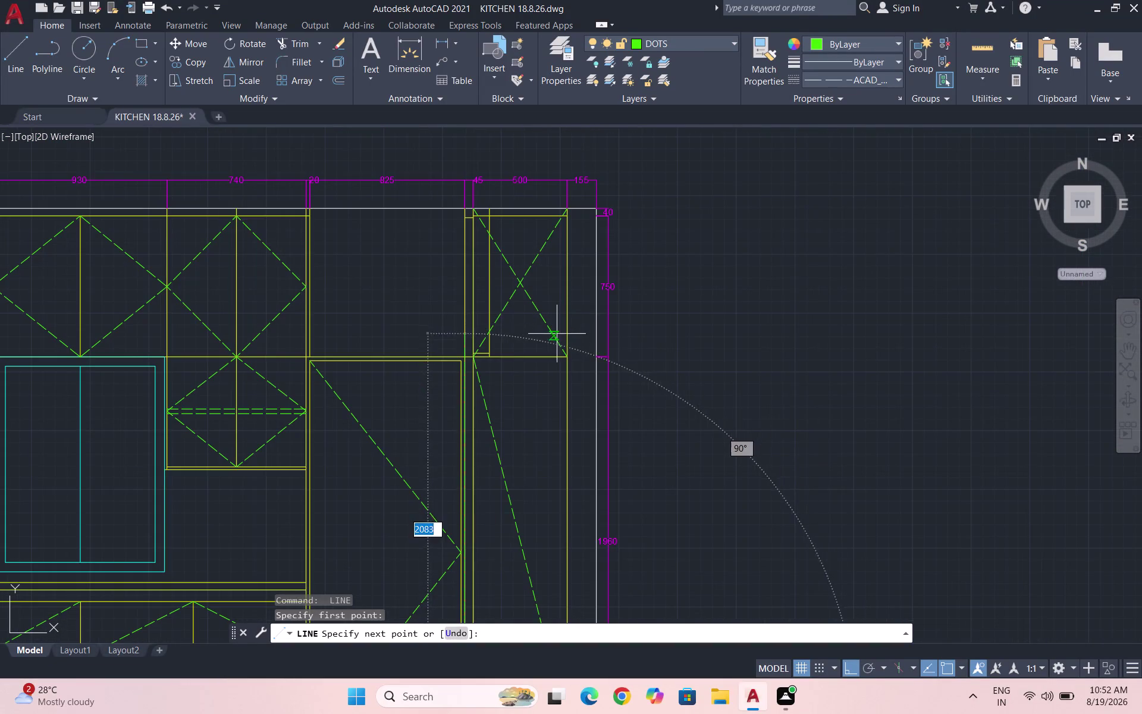
scroll(up, 3)
scroll(up, 3)
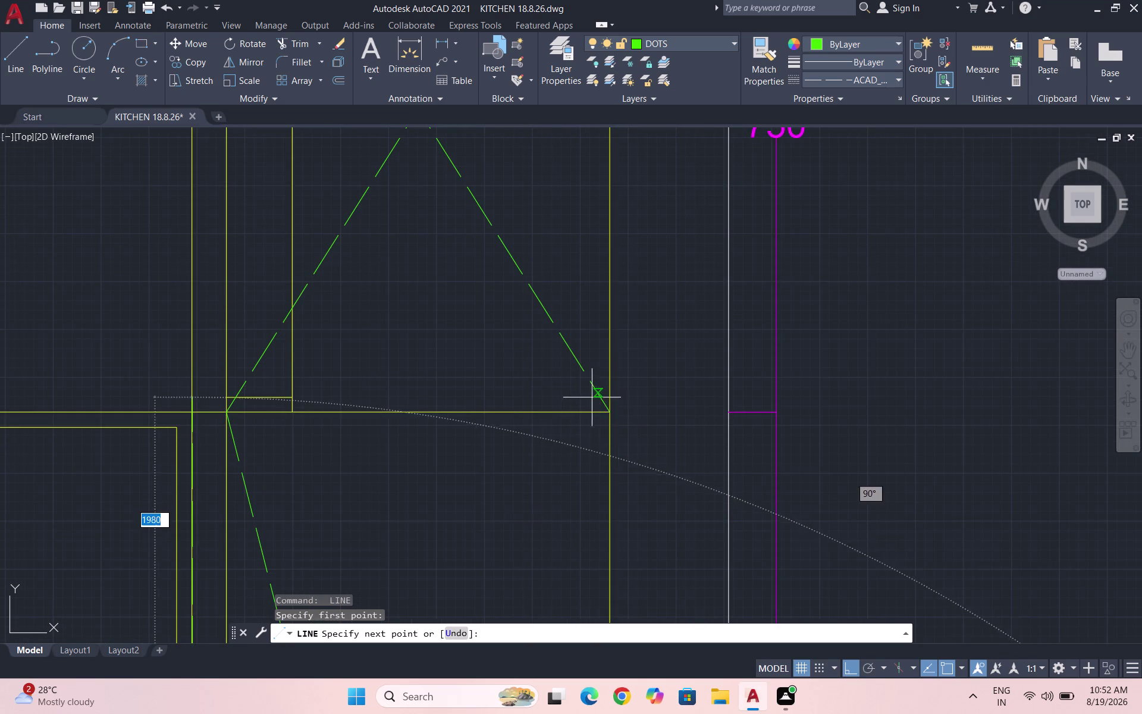
click(609, 416)
scroll(down, 3)
key(Escape)
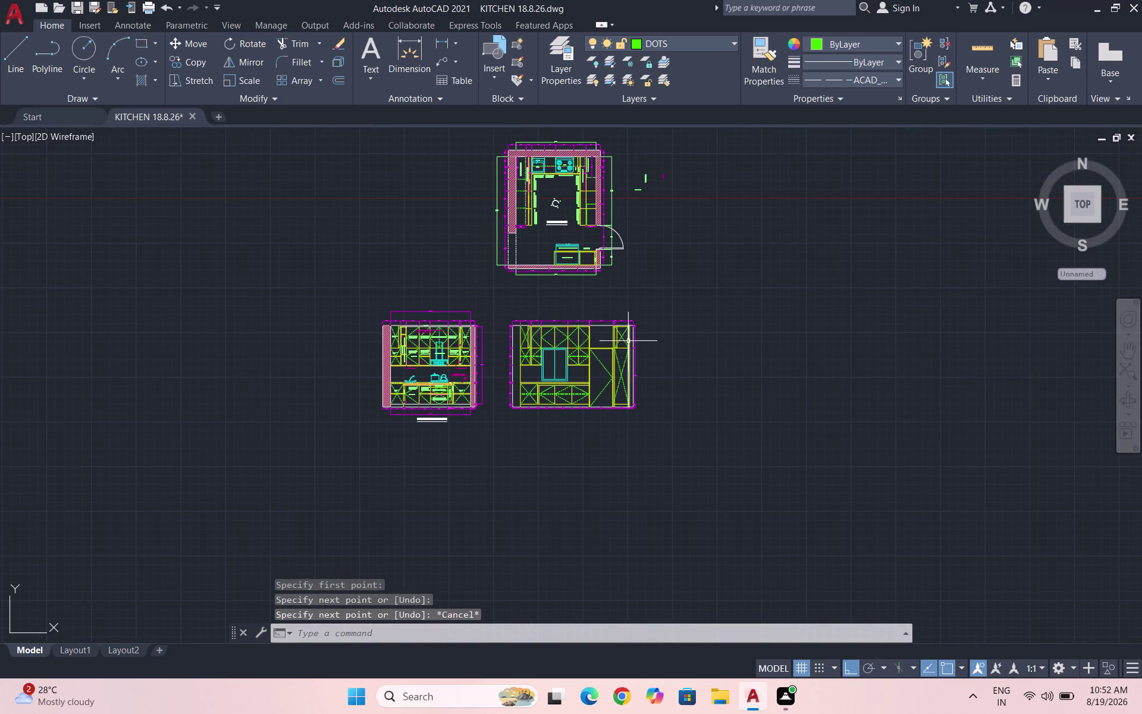
key(ctrl+s)
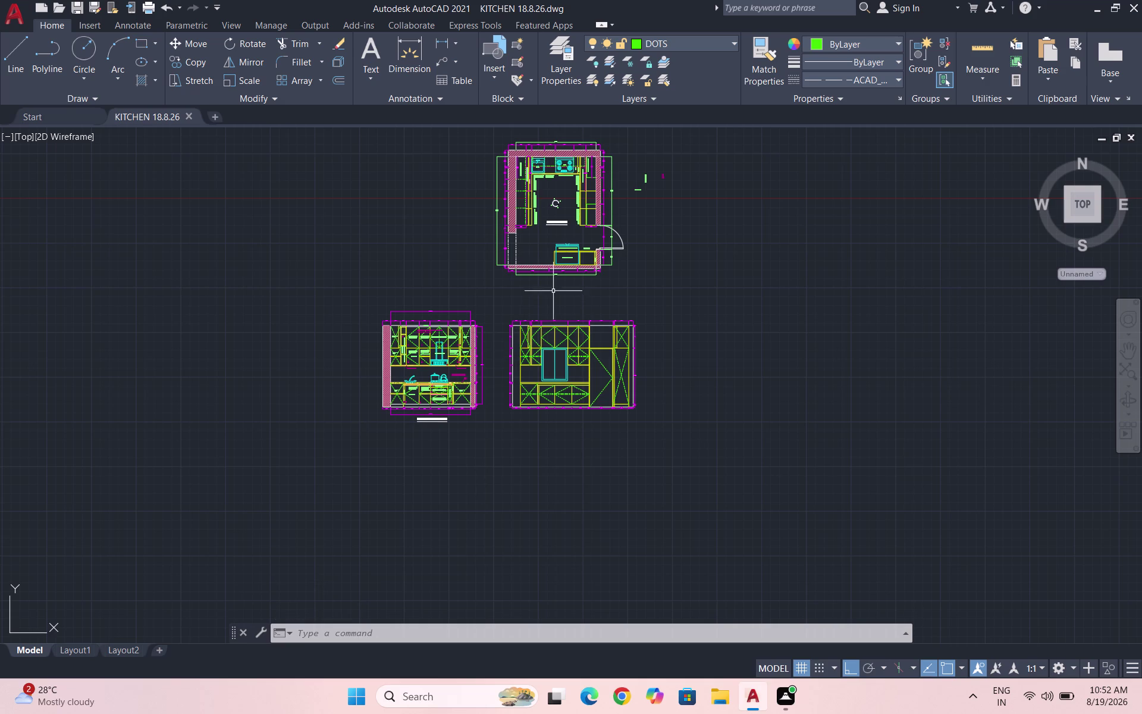
scroll(up, 3)
scroll(up, 3)
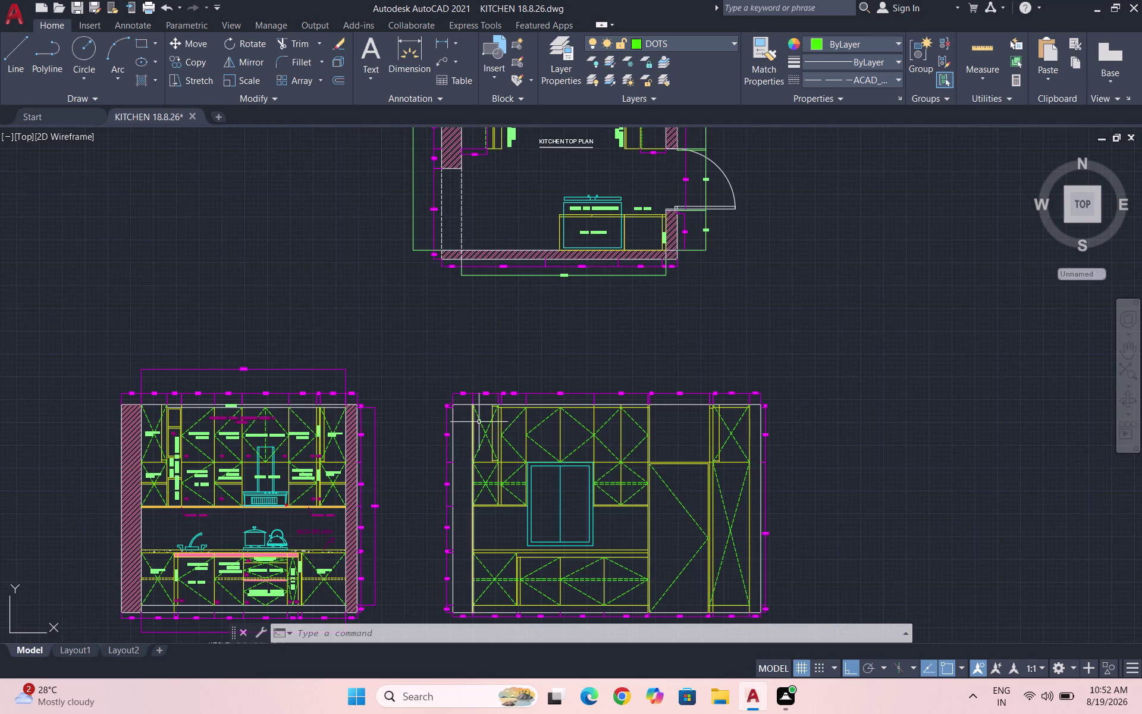
scroll(up, 3)
scroll(up, 3)
key(c)
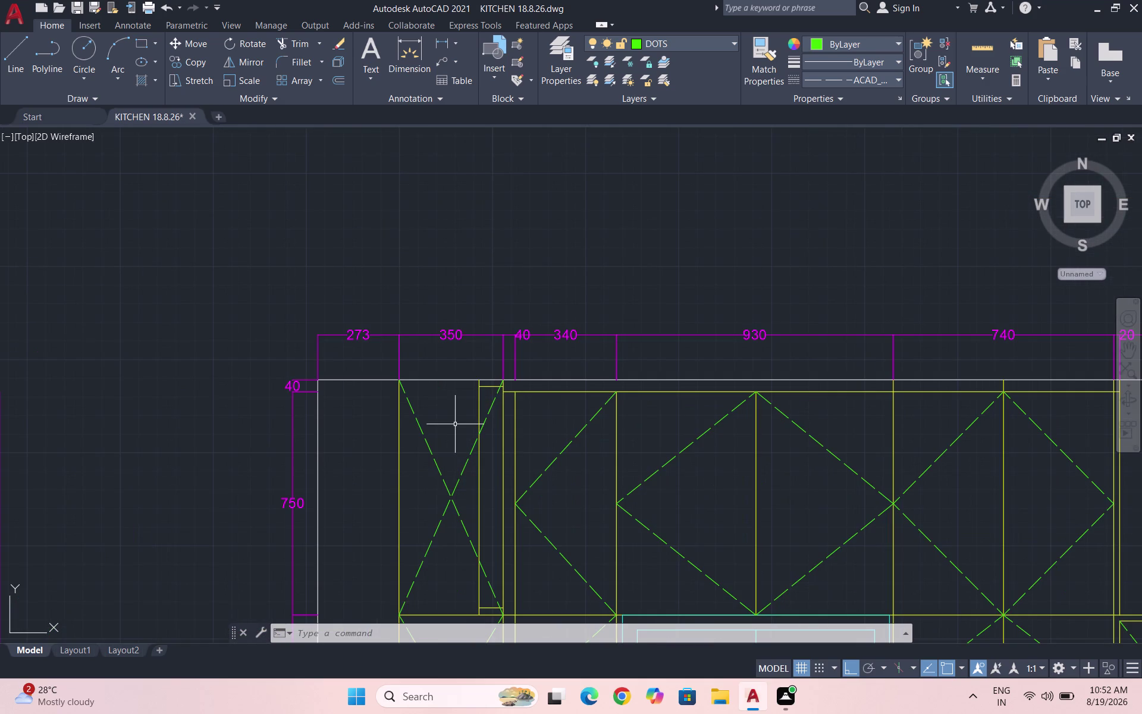
key(Return)
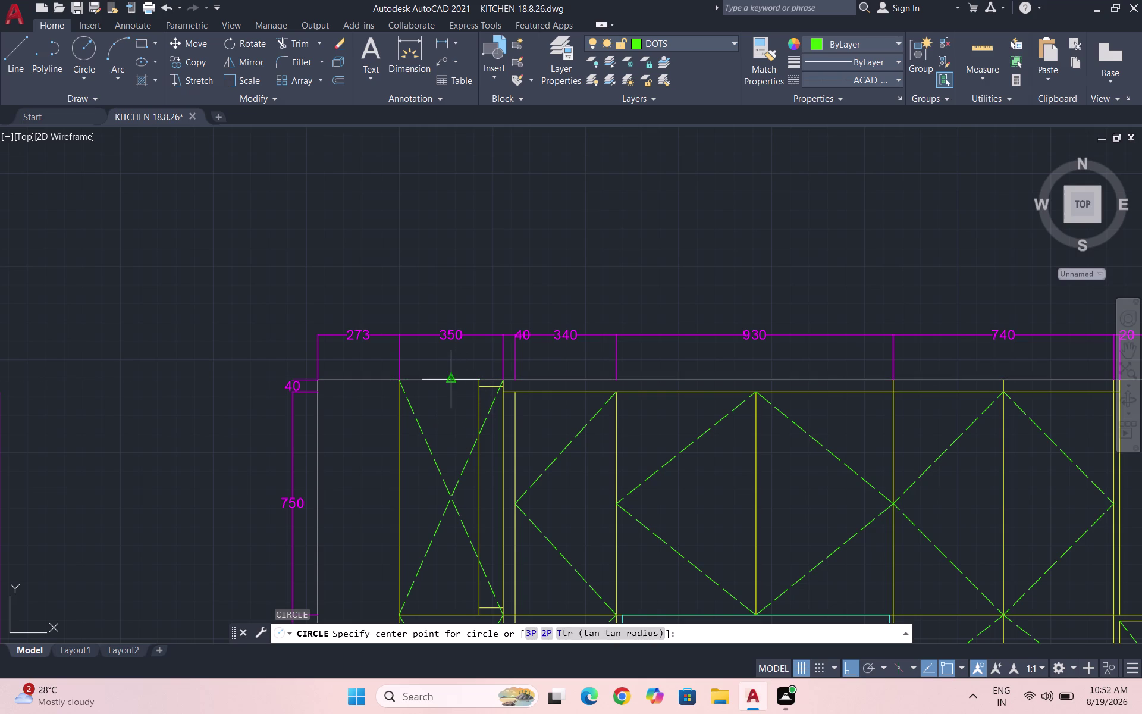
Draw a circle on the cabinet's top edge, then erase it as misplaced.
click(452, 383)
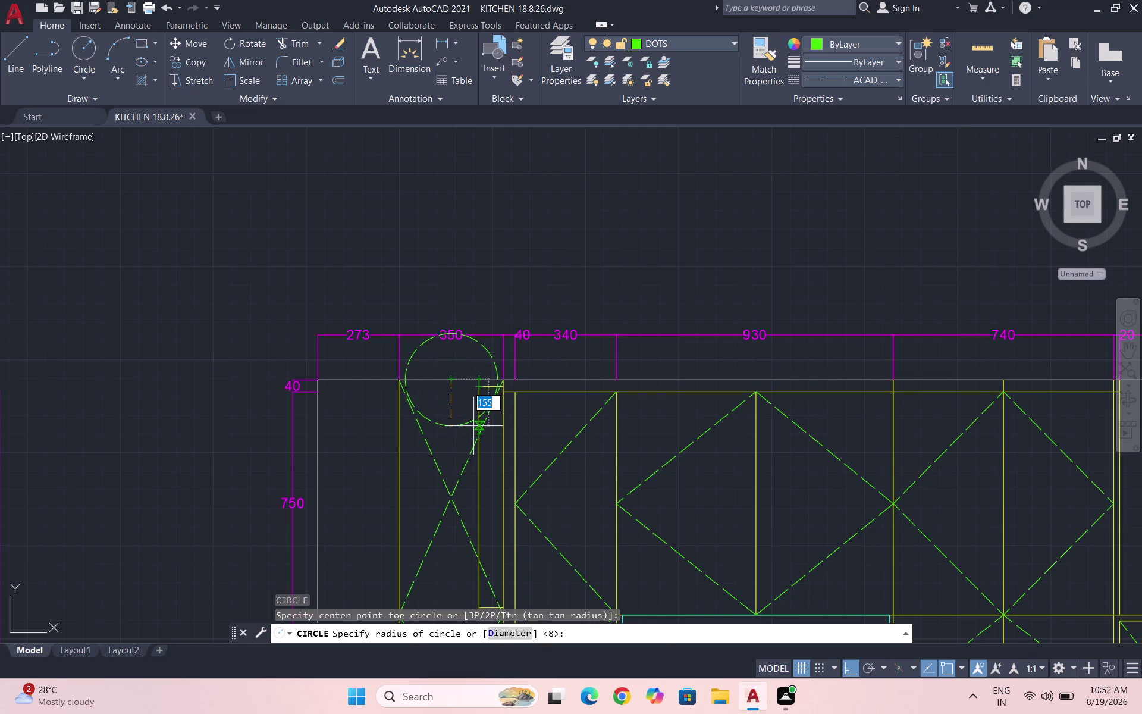
click(472, 417)
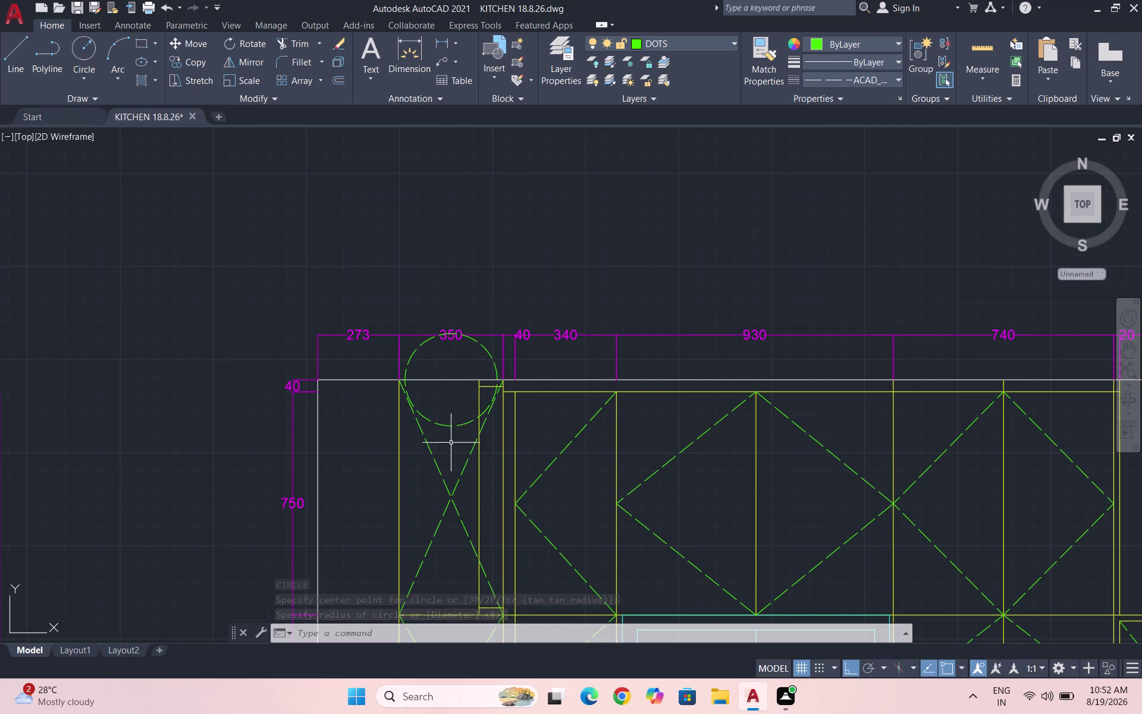
drag(461, 435, 460, 430)
click(447, 415)
key(Delete)
key(Escape)
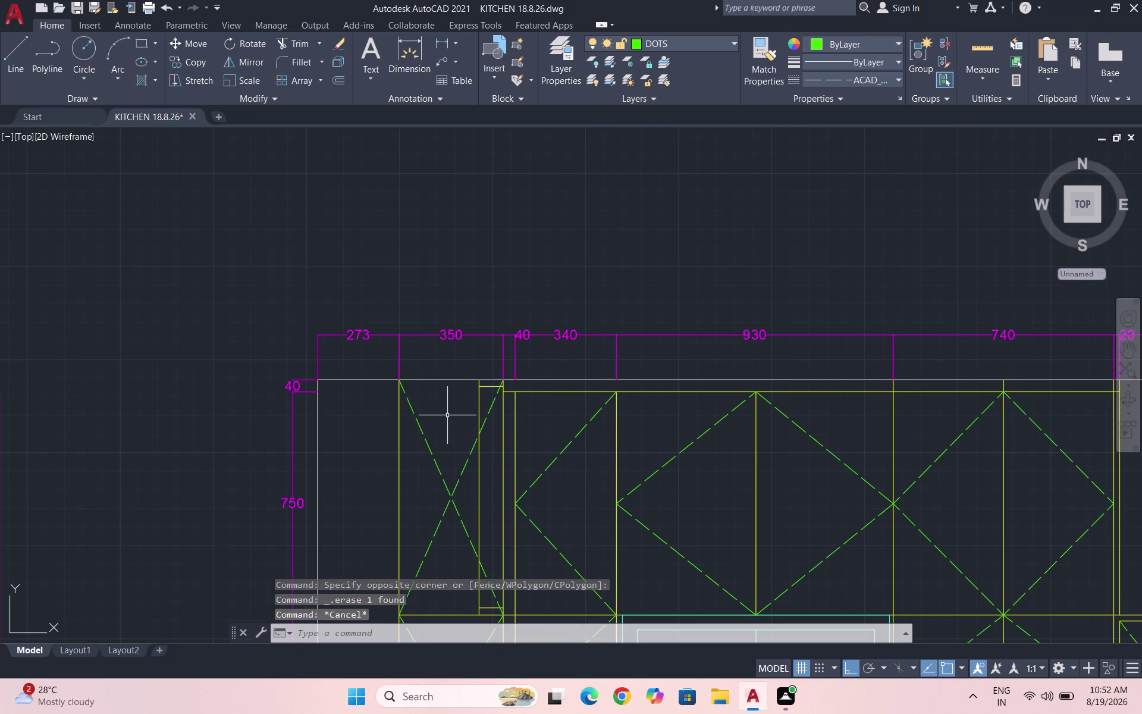
Redraw the circle centred inside the tall left cabinet.
key(c)
key(Return)
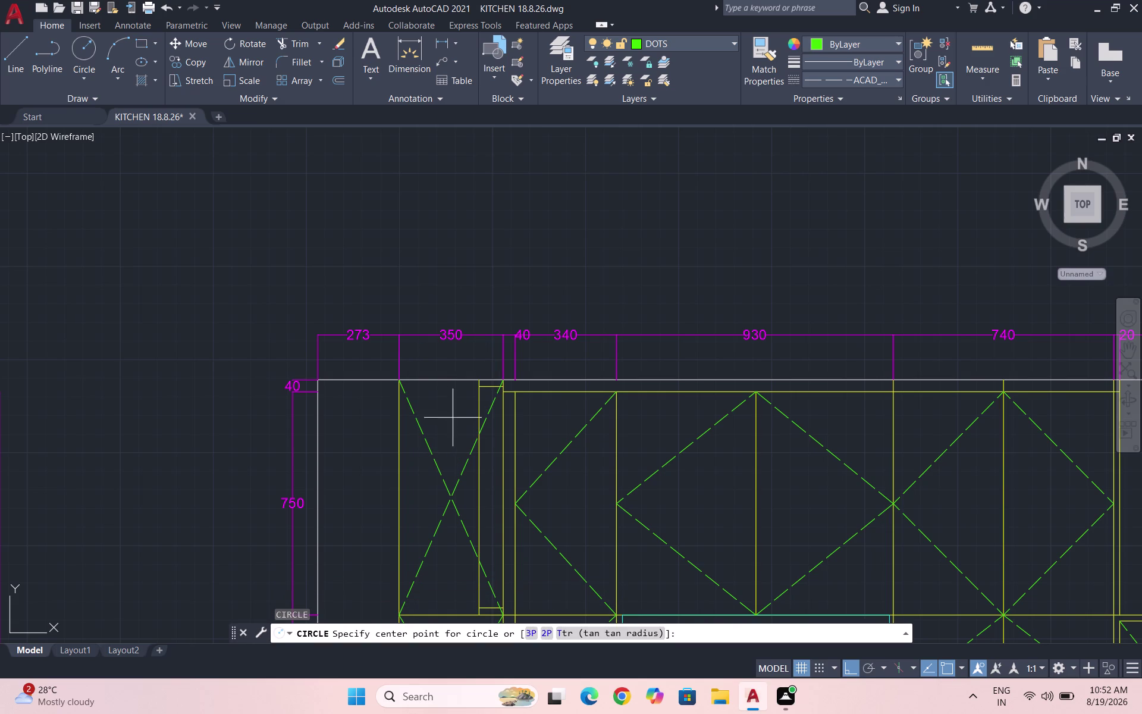
scroll(up, 3)
click(455, 429)
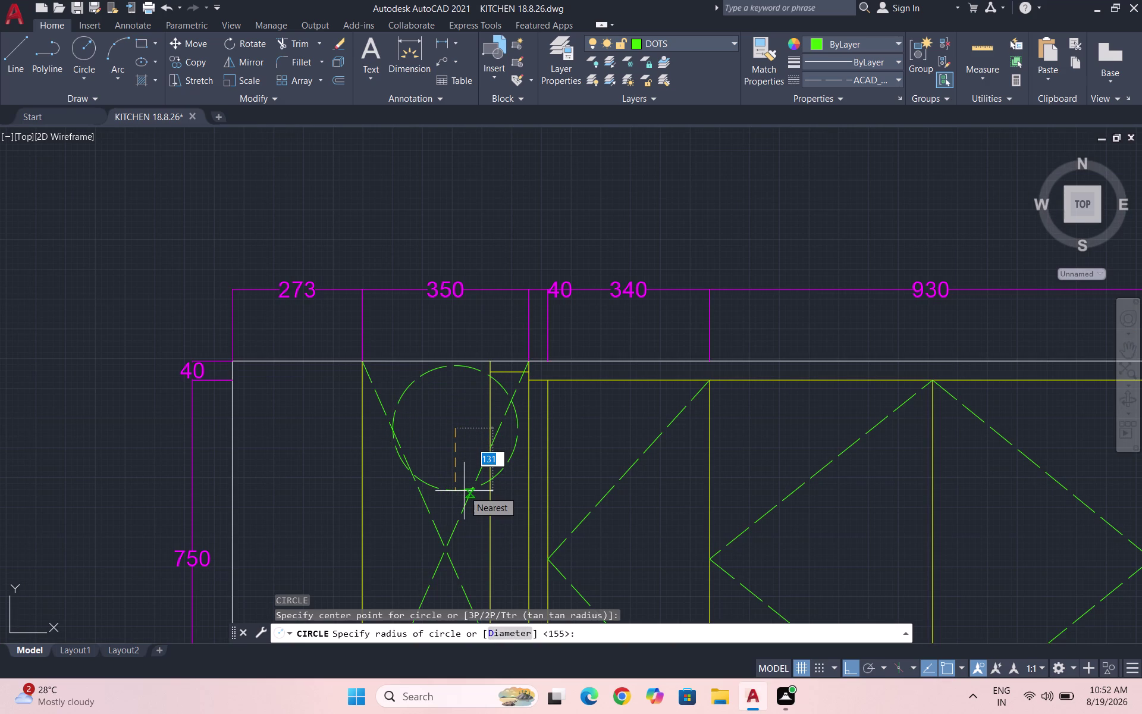
click(464, 491)
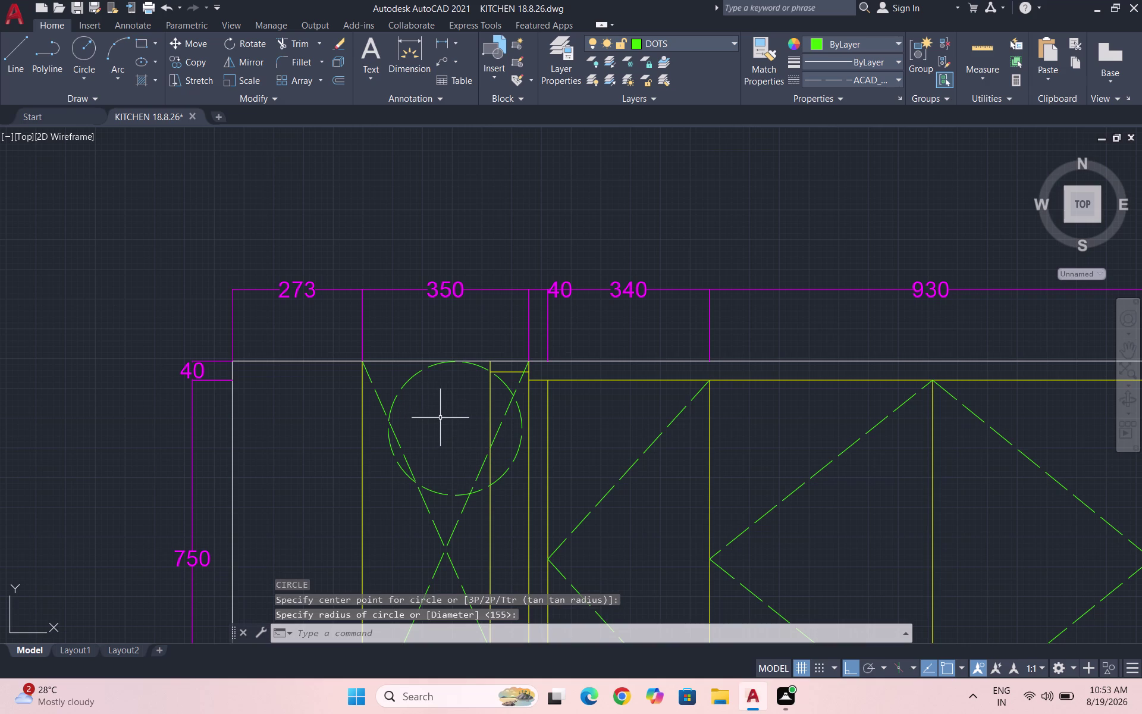
scroll(down, 3)
scroll(up, 3)
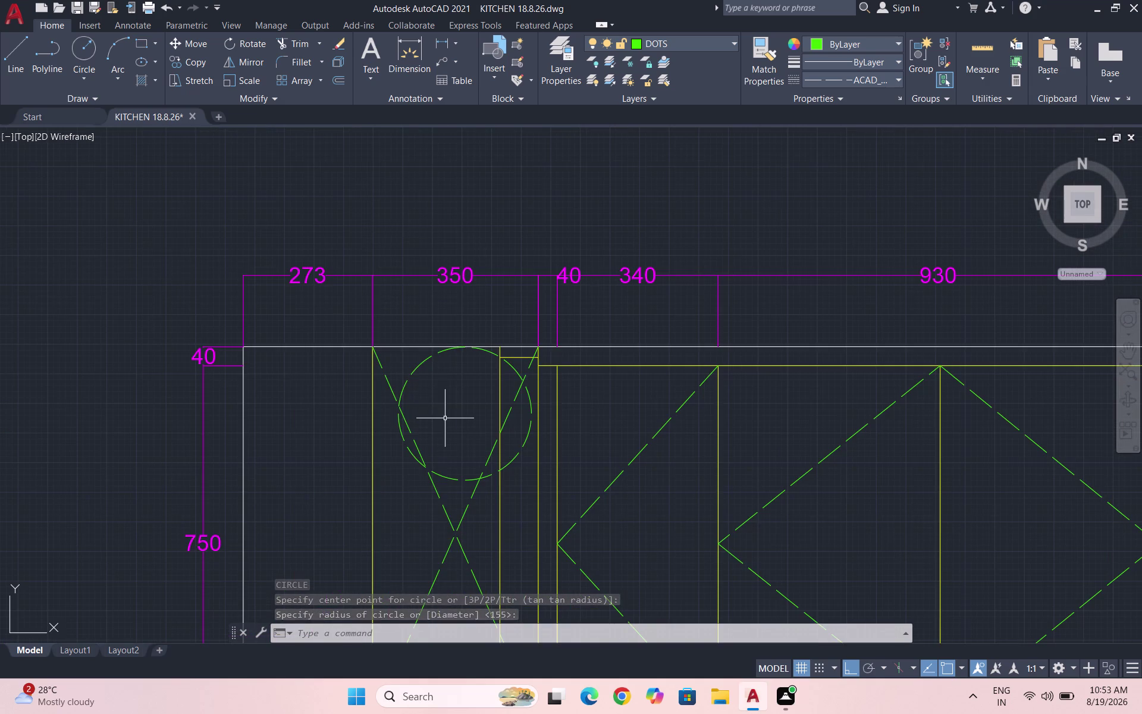
Select the new circle and start scaling it with SC.
click(443, 405)
click(405, 368)
text(S)
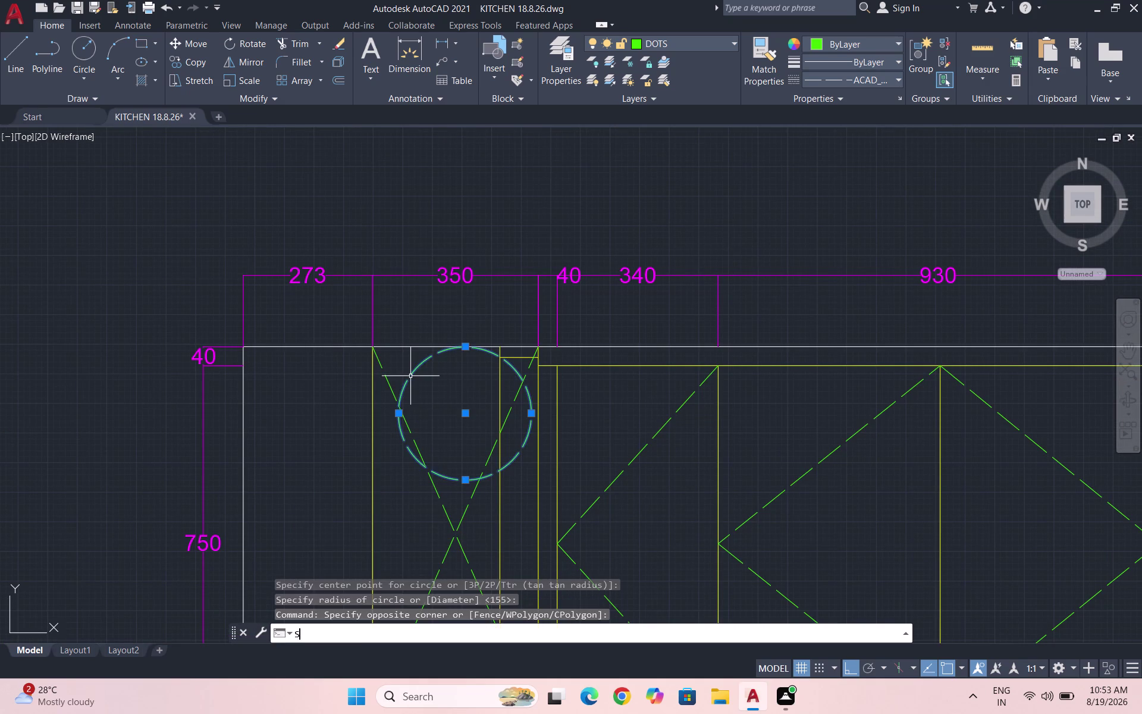
text(C)
key(Return)
Rescale the dashed circle to fit the 350 cabinet and reselect it.
click(466, 412)
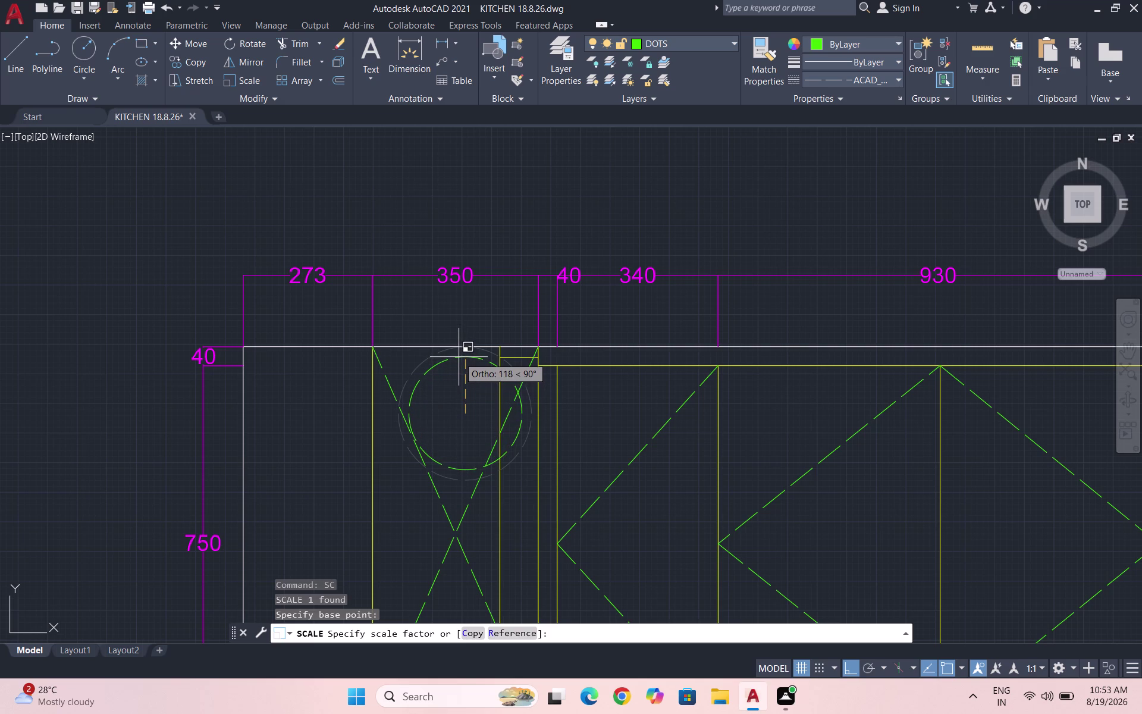
click(458, 358)
click(461, 379)
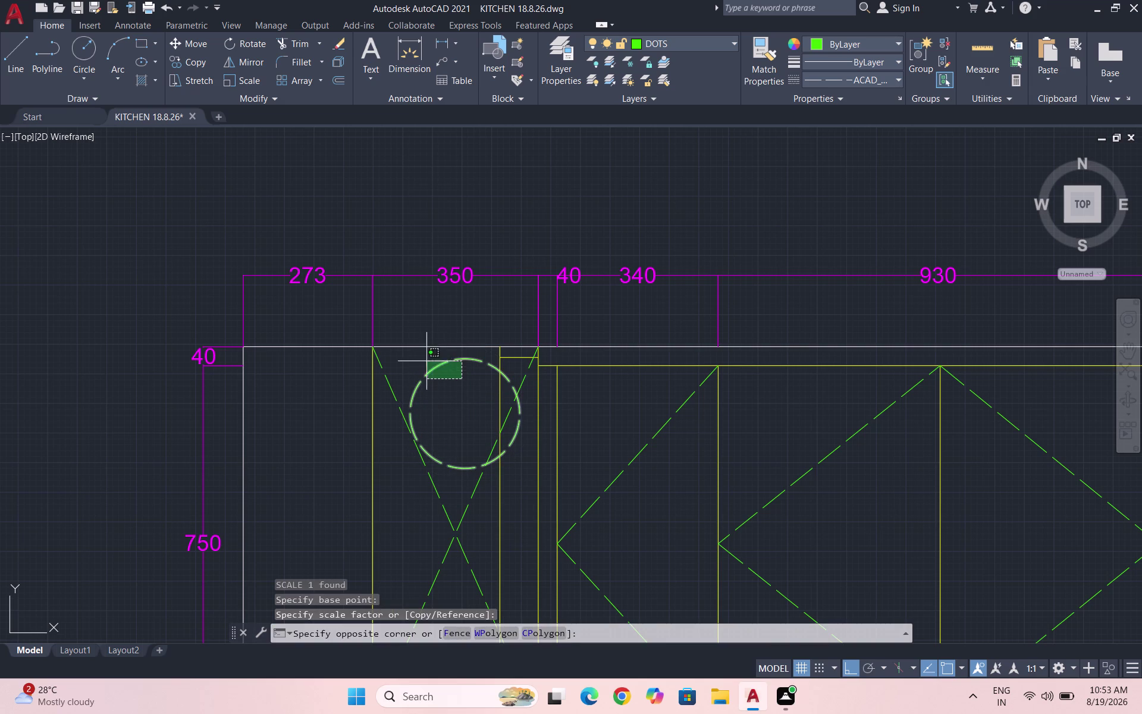
click(424, 360)
Move the circle to sit just under the cabinet top, and save the drawing.
key(m)
key(Return)
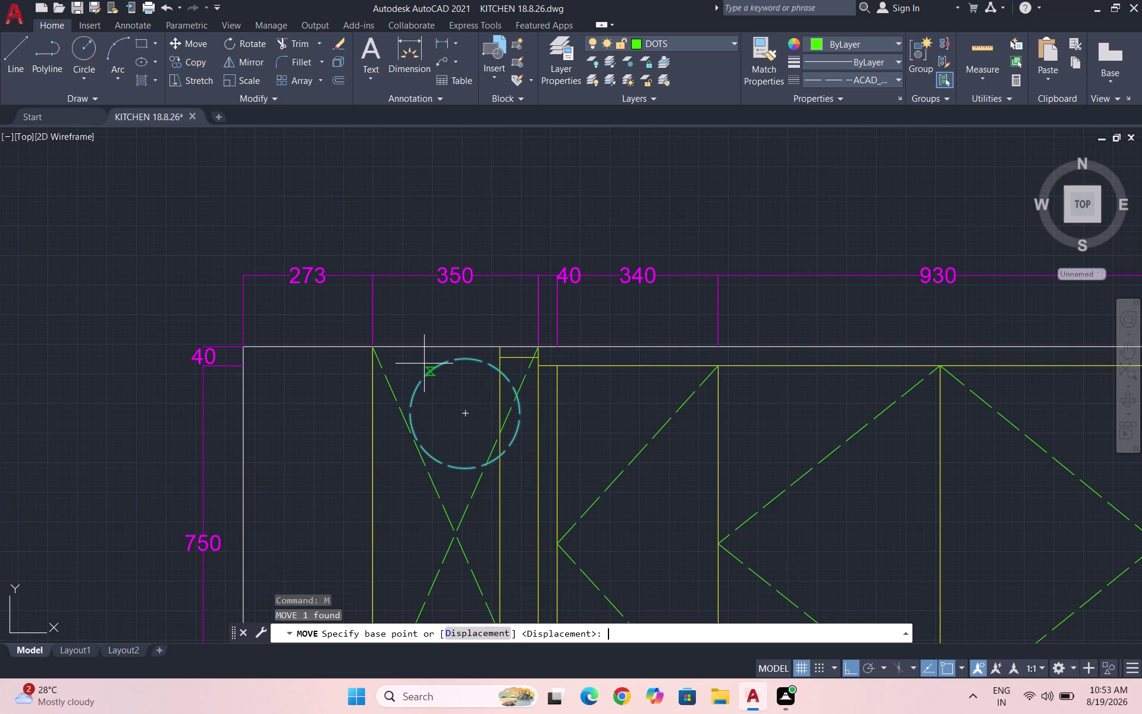
scroll(up, 3)
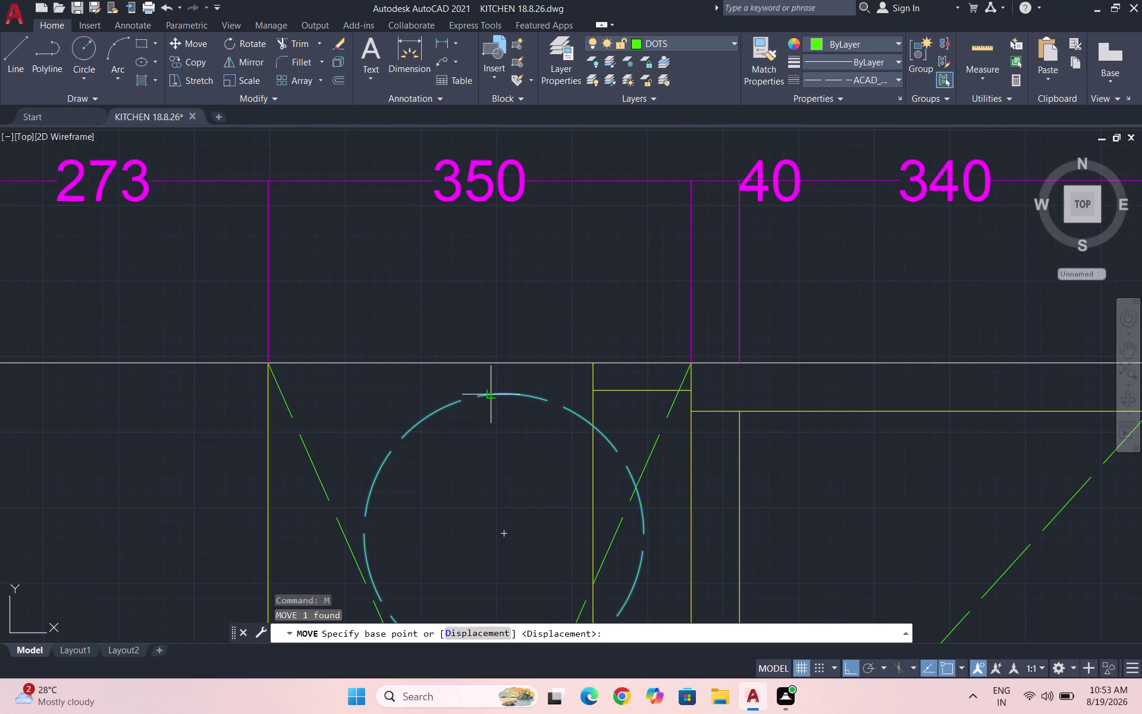
click(491, 395)
click(487, 364)
scroll(down, 3)
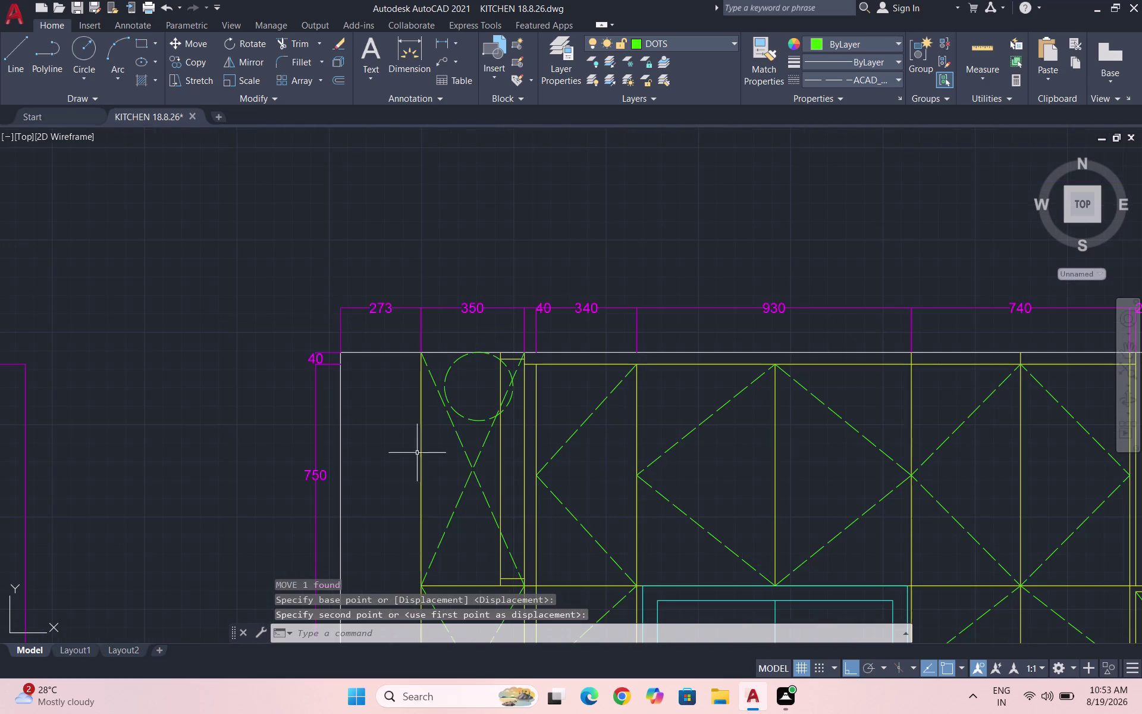
key(Escape)
key(Escape)
key(ctrl+s)
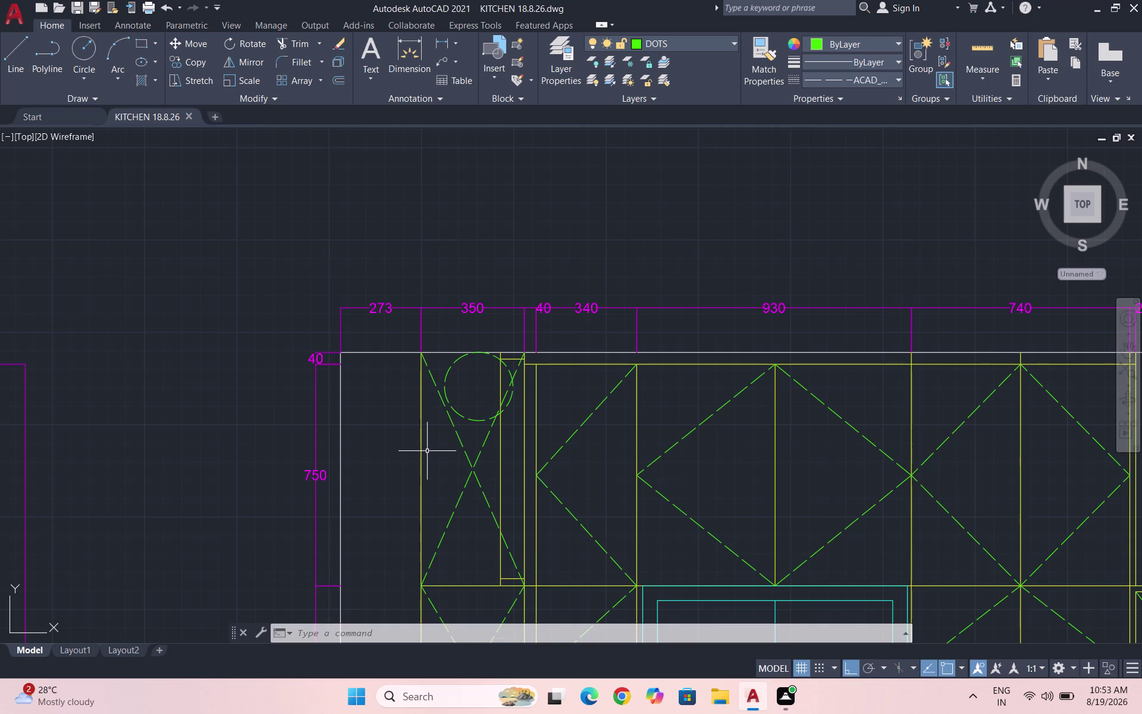
key(ctrl+s)
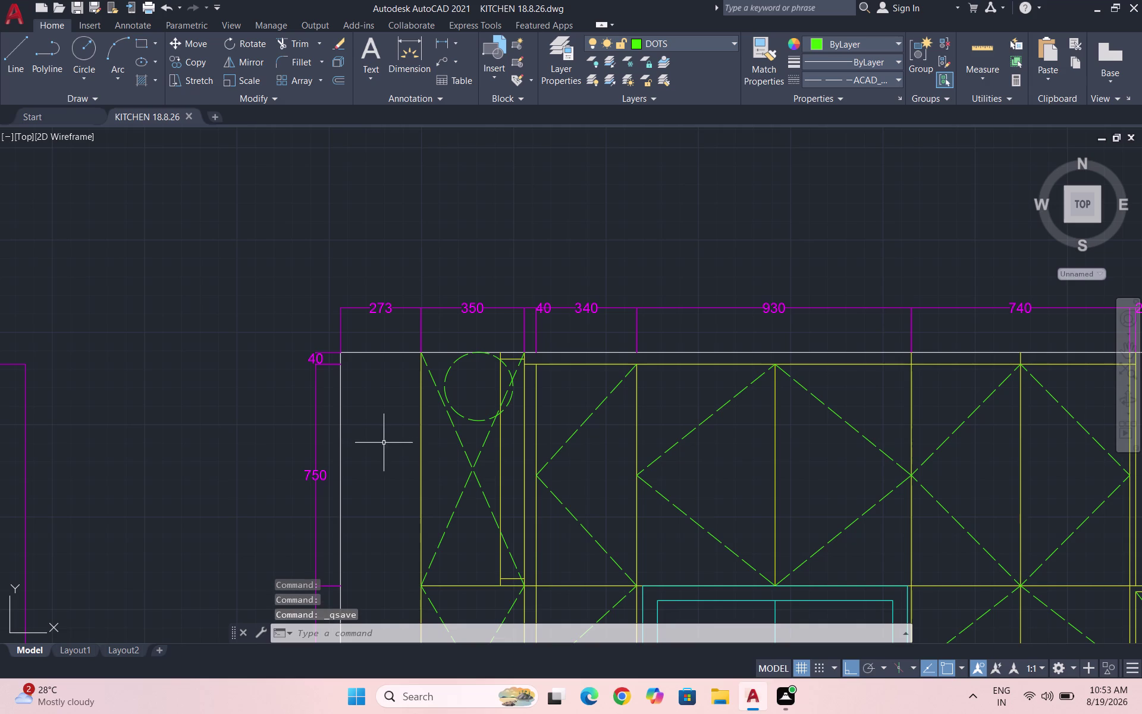
Move the dashed circle up against the 350 unit's top edge.
scroll(up, 3)
scroll(up, 3)
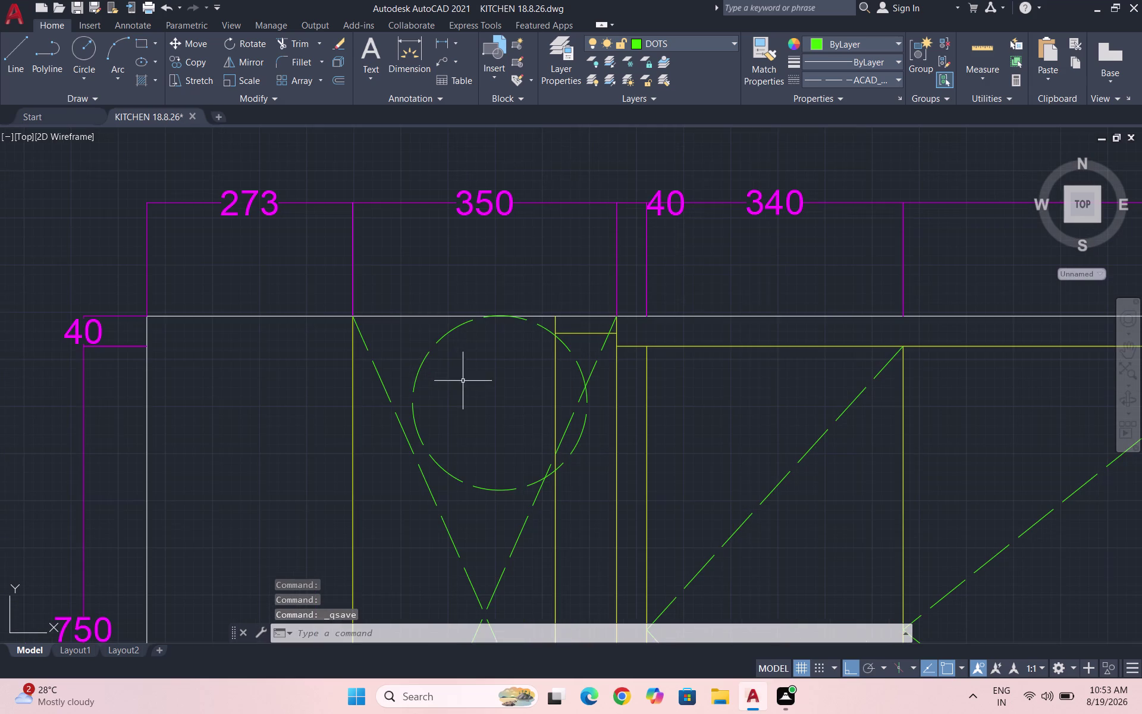
click(462, 380)
click(411, 374)
key(m)
key(Return)
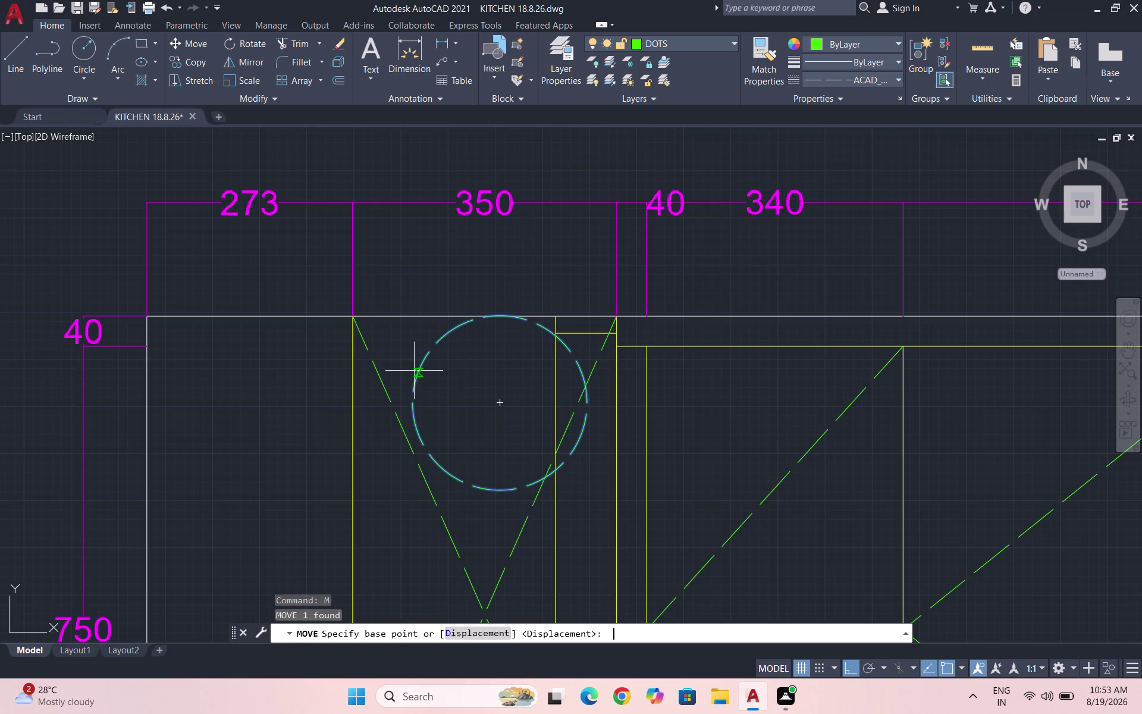
click(477, 317)
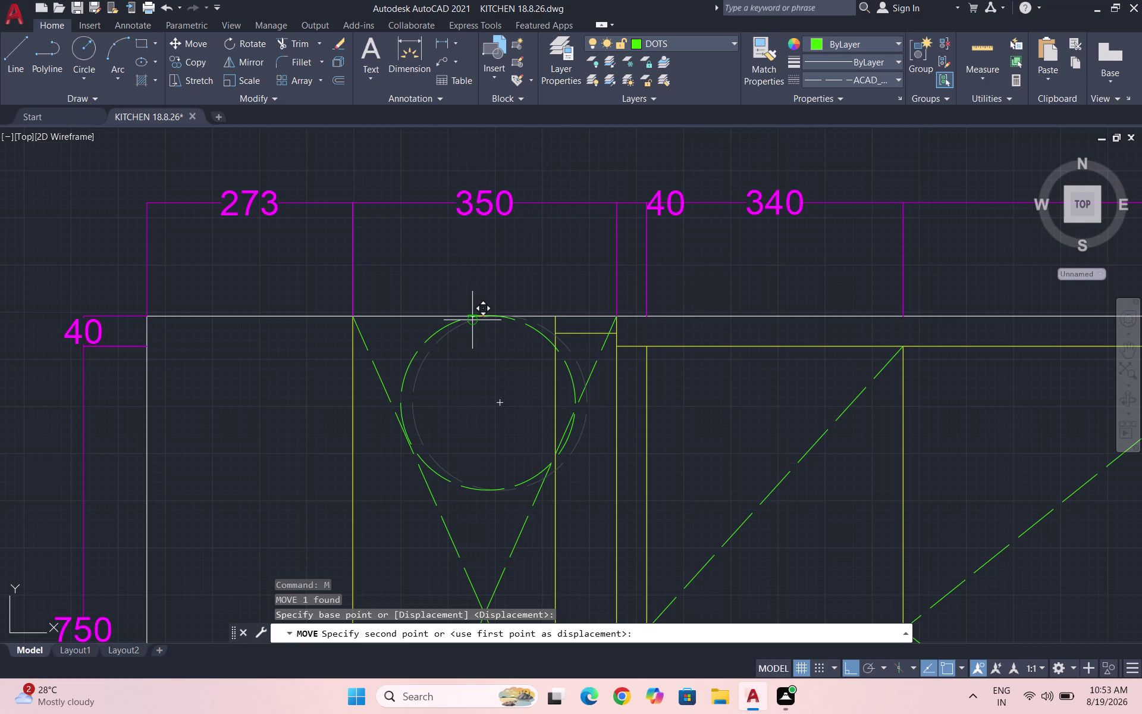
click(472, 319)
scroll(down, 3)
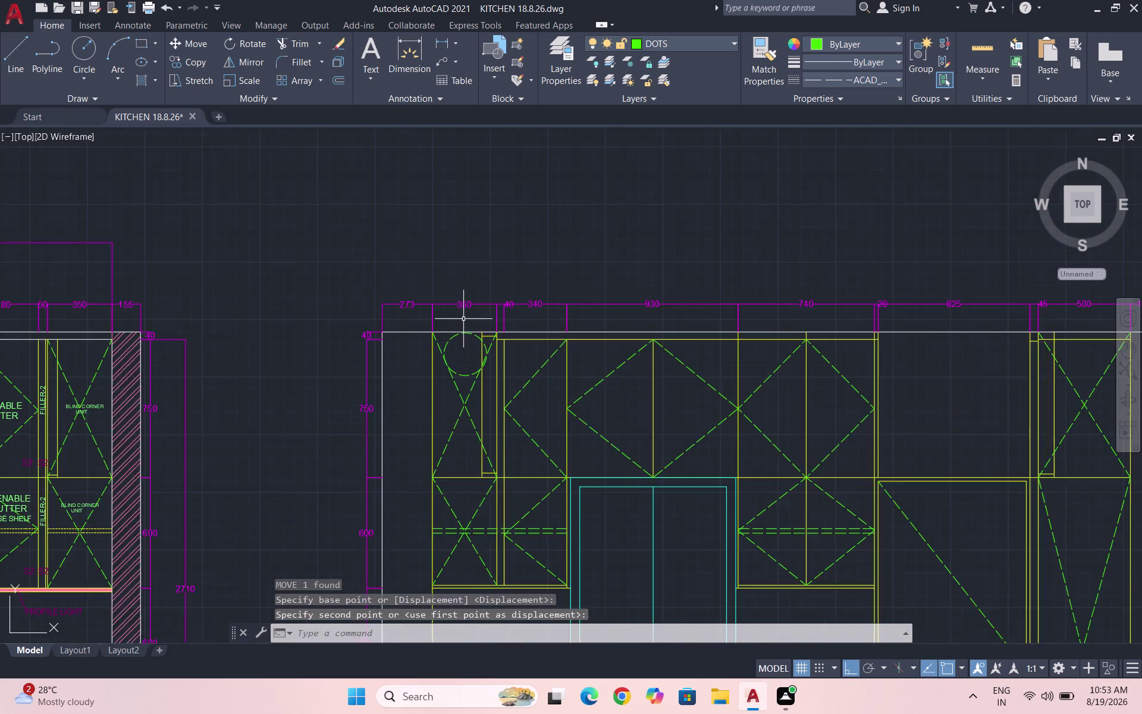
scroll(down, 3)
Save the kitchen drawing again.
key(Escape)
key(Escape)
key(ctrl+s)
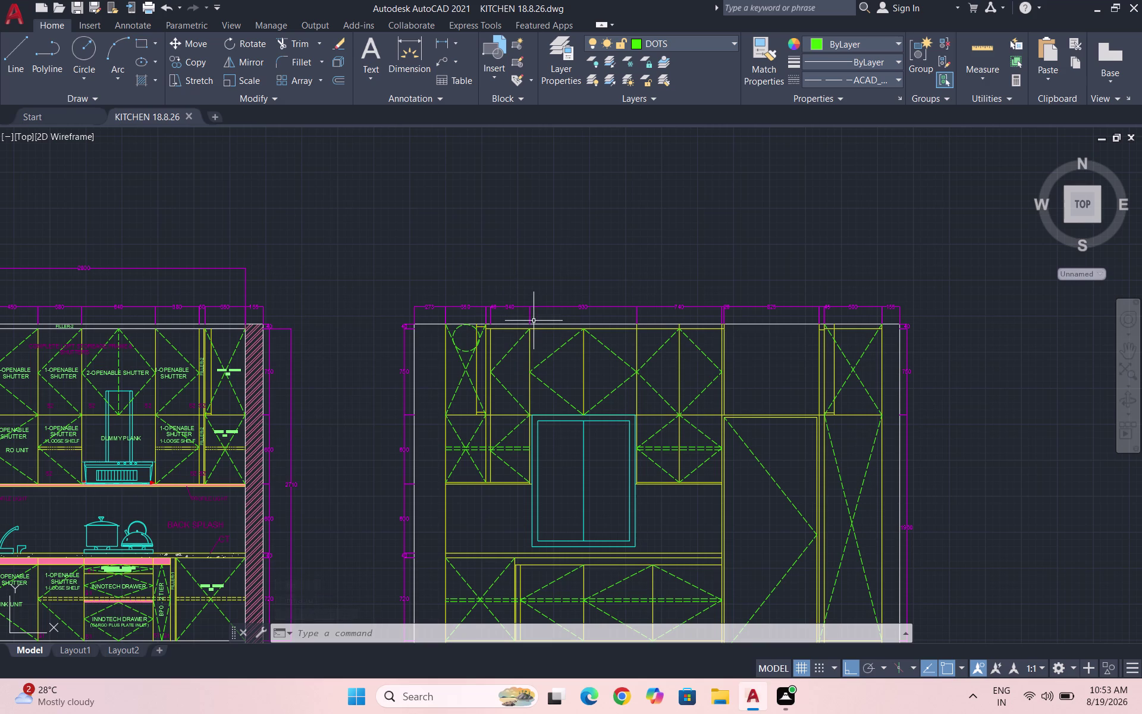
Navigate to elevation A's 2-OPENABLE SHUTTER label, saving the drawing midway.
scroll(down, 3)
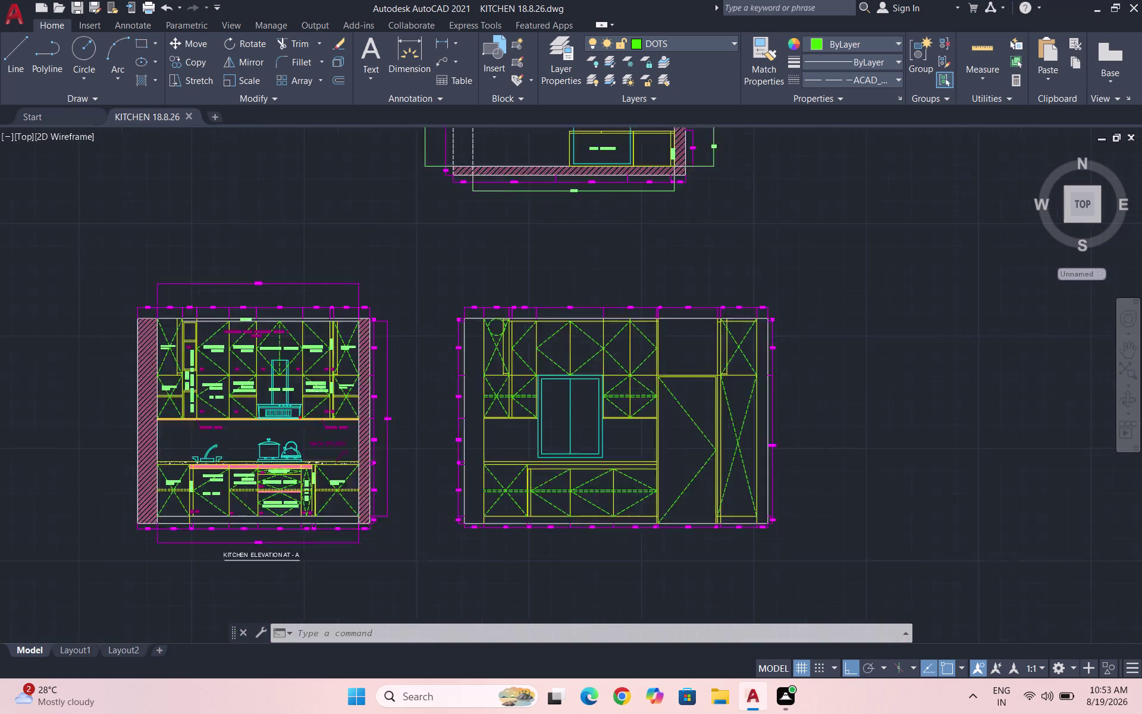
scroll(up, 3)
scroll(up, 3)
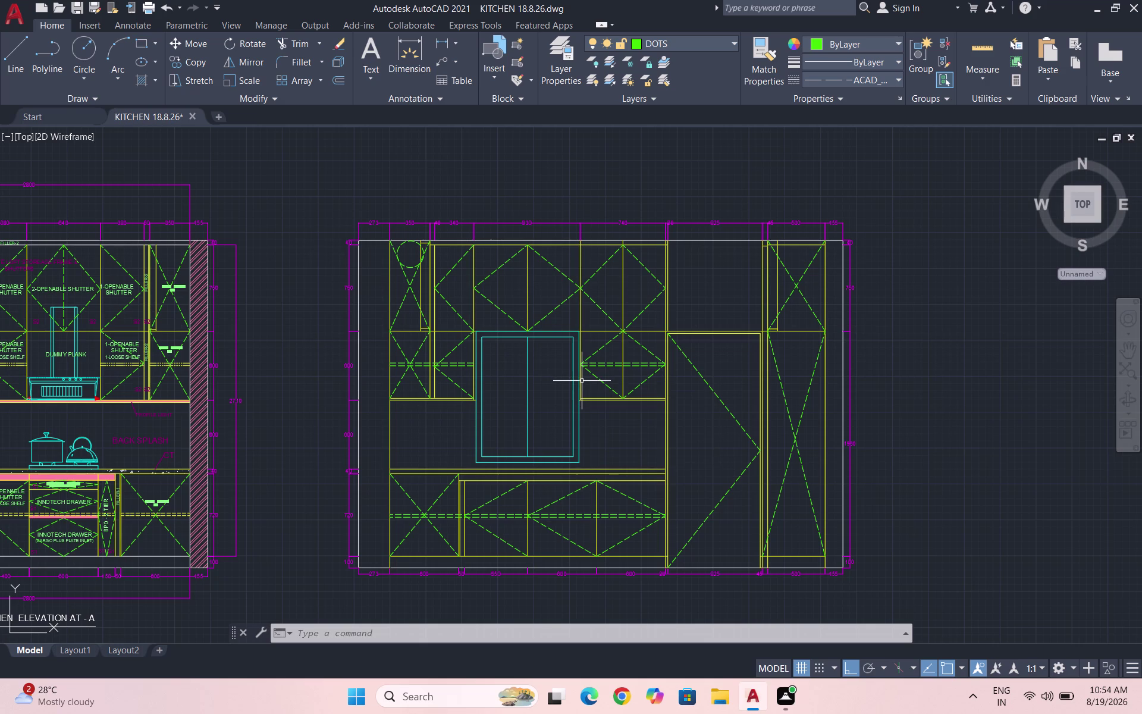
key(ctrl+s)
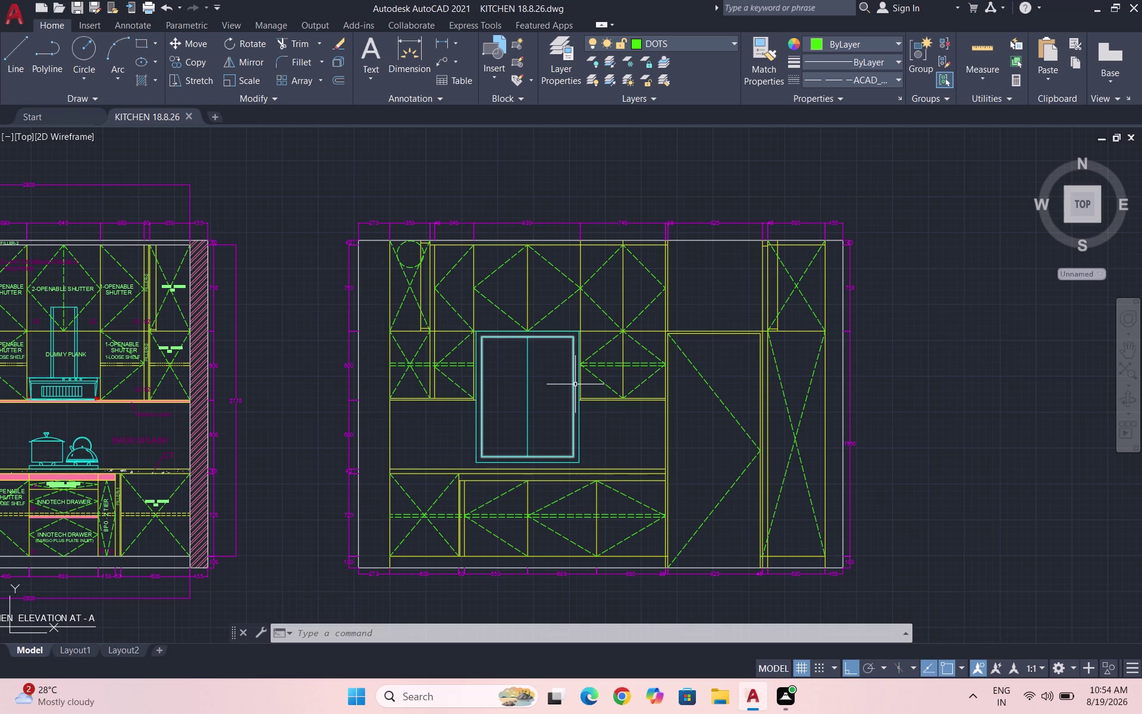
scroll(down, 3)
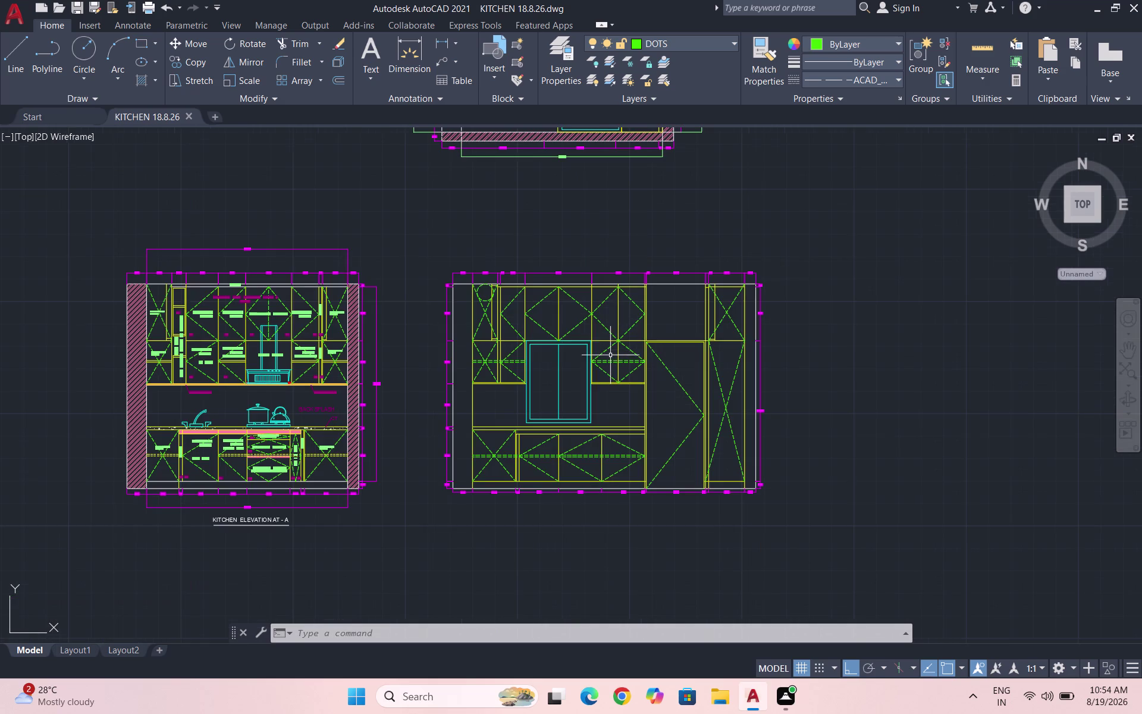
scroll(up, 3)
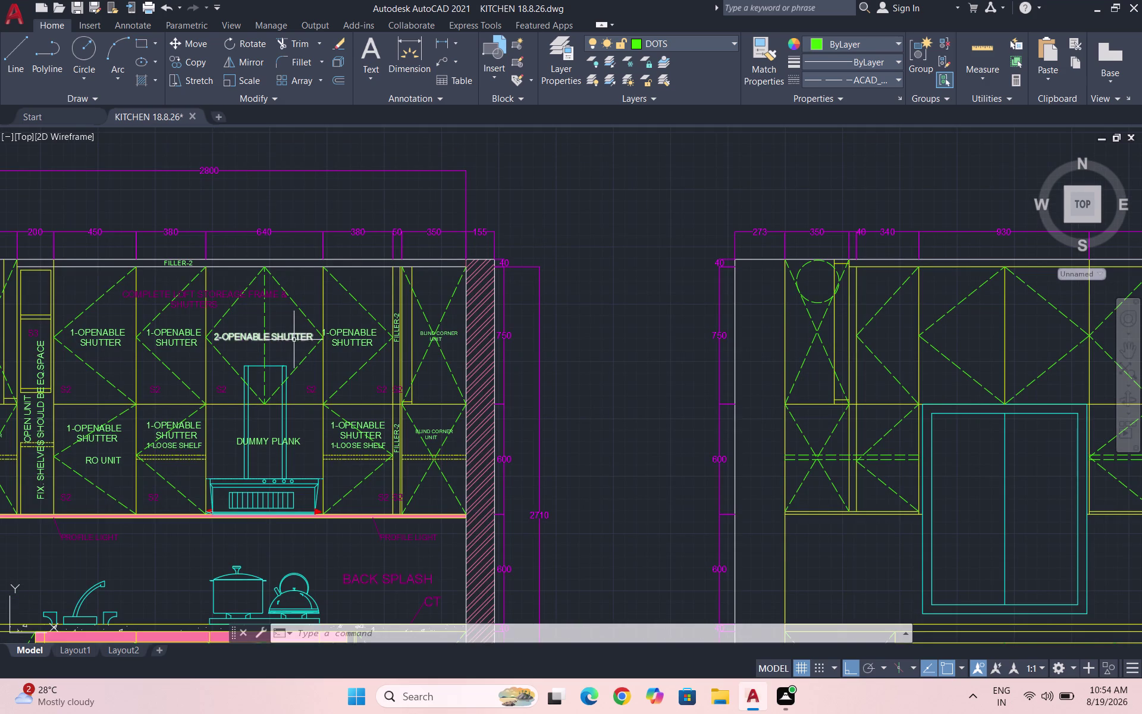
scroll(up, 3)
Copy elevation A's 2-OPENABLE SHUTTER label into elevation B's upper cabinets.
click(312, 352)
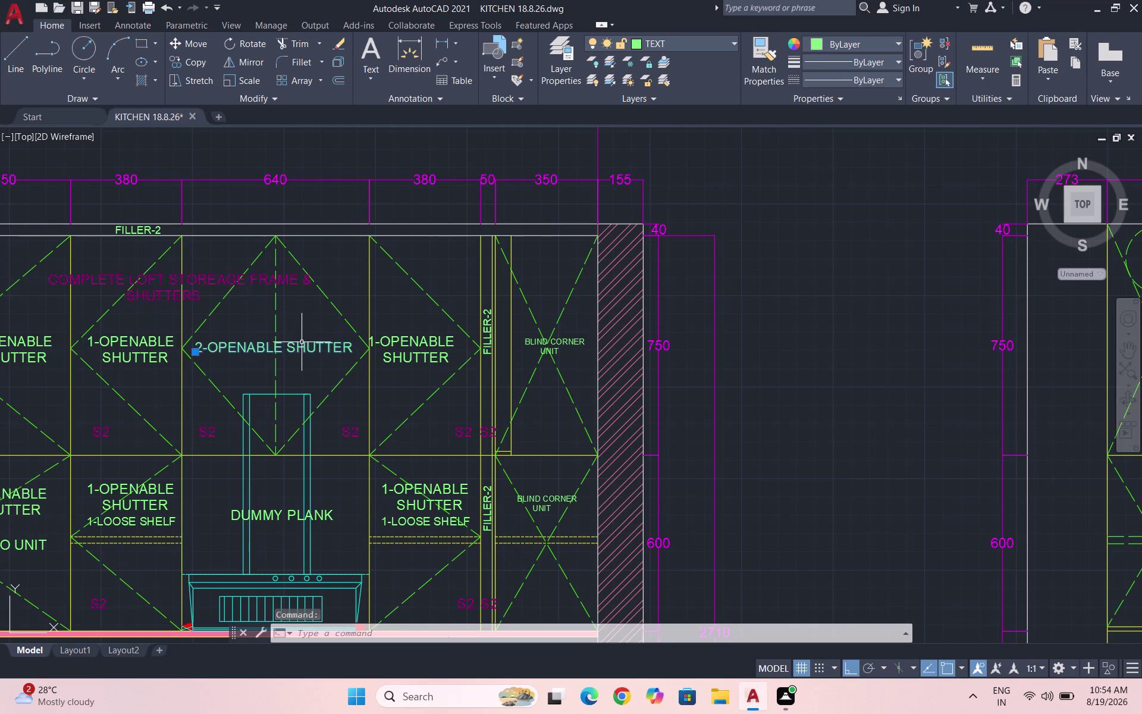
key(c)
key(o)
scroll(up, 3)
key(Return)
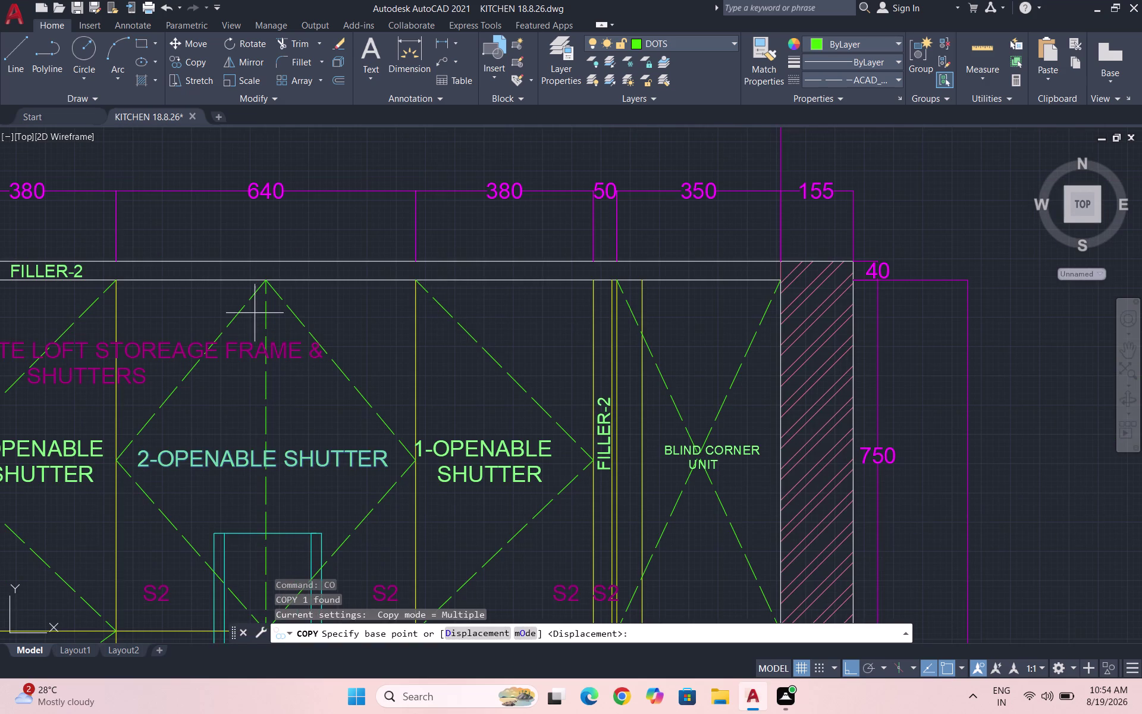
click(287, 454)
scroll(down, 3)
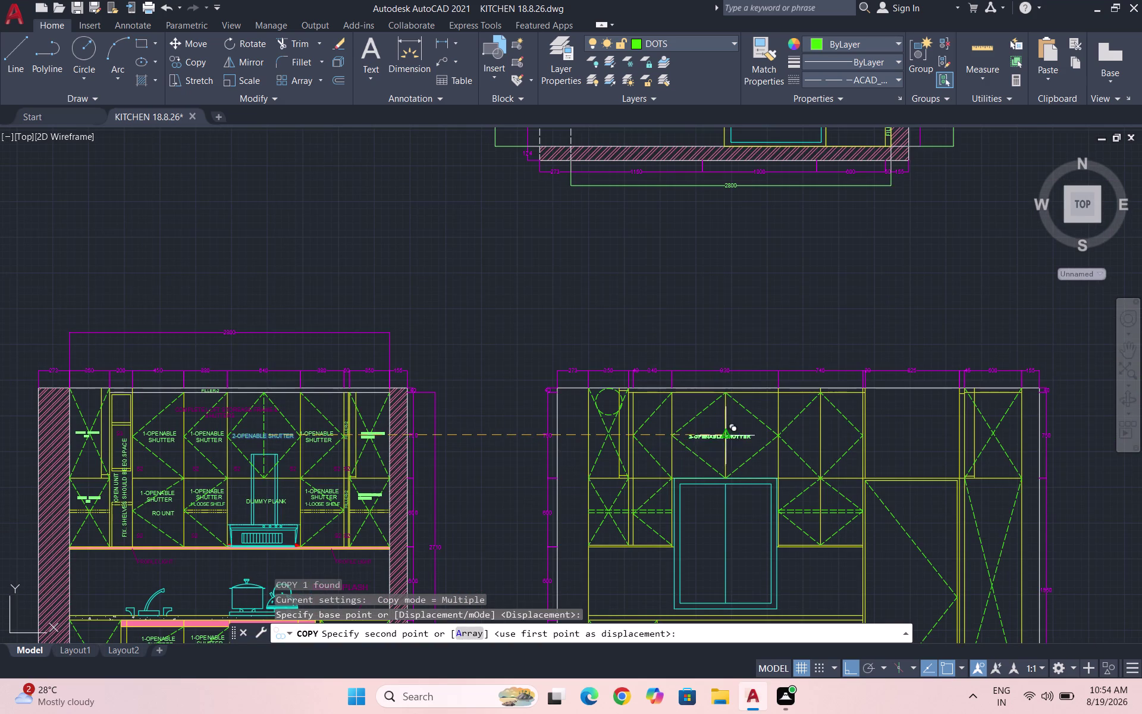
scroll(up, 3)
click(732, 436)
scroll(down, 3)
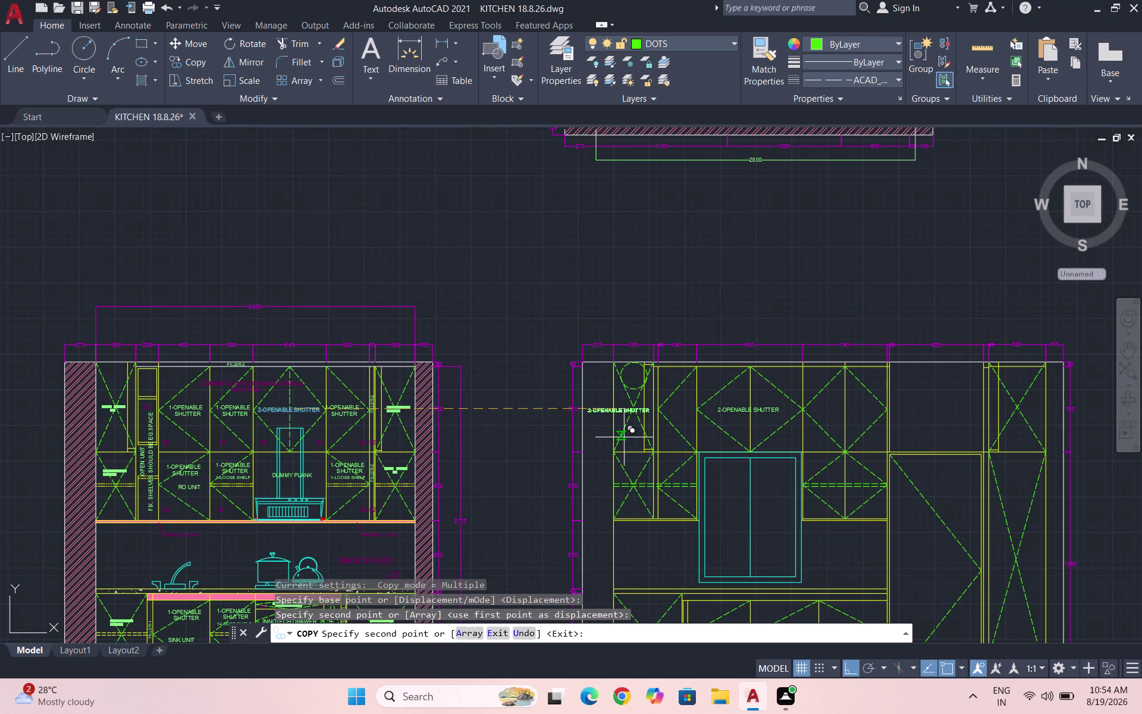
key(Escape)
Copy elevation A's 1-OPENABLE SHUTTER label into elevation B's 340 unit.
scroll(down, 3)
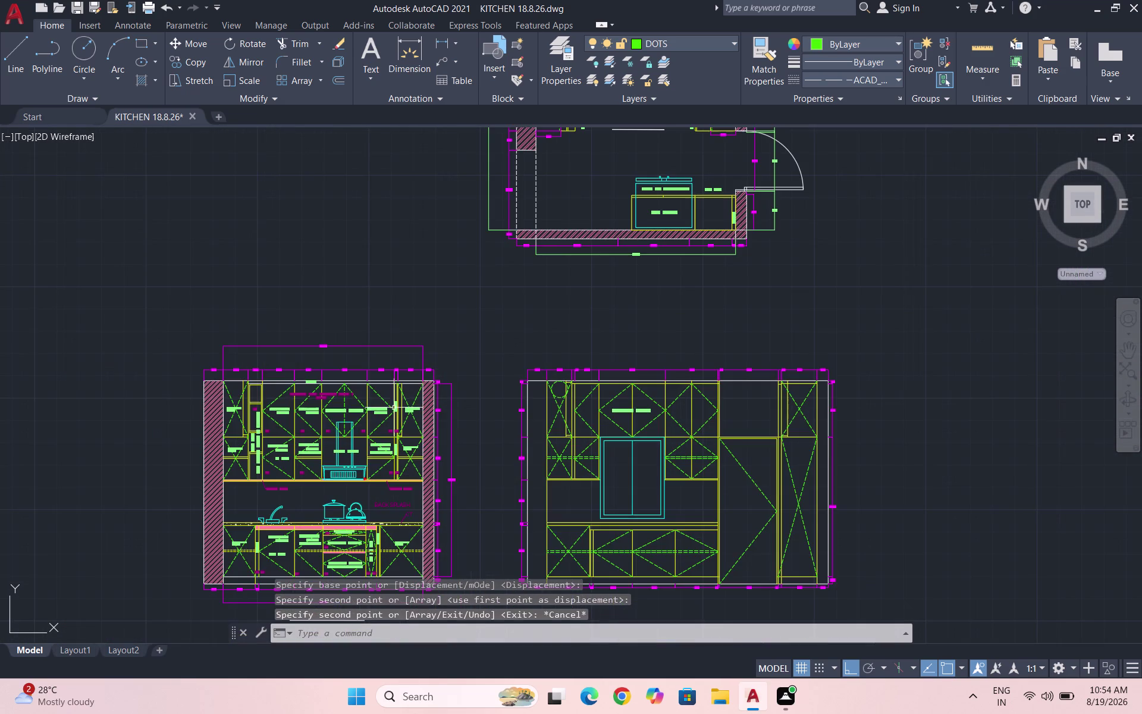
scroll(up, 3)
scroll(up, 3)
drag(327, 490, 318, 467)
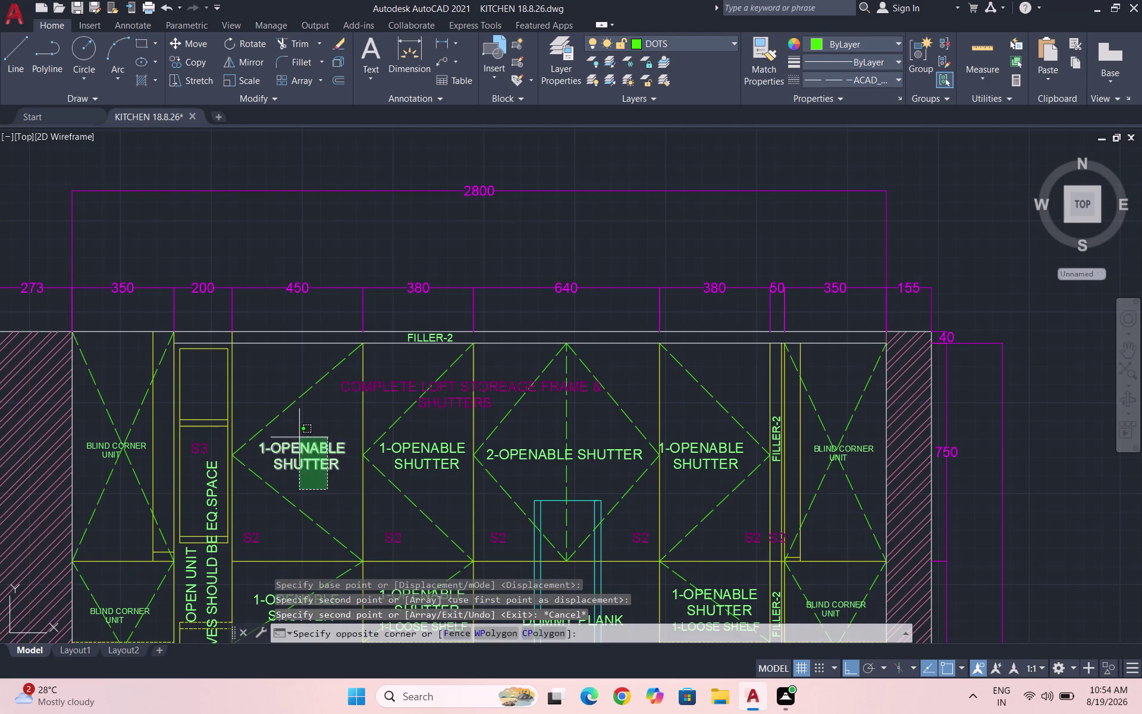
click(299, 437)
text(CO)
key(Return)
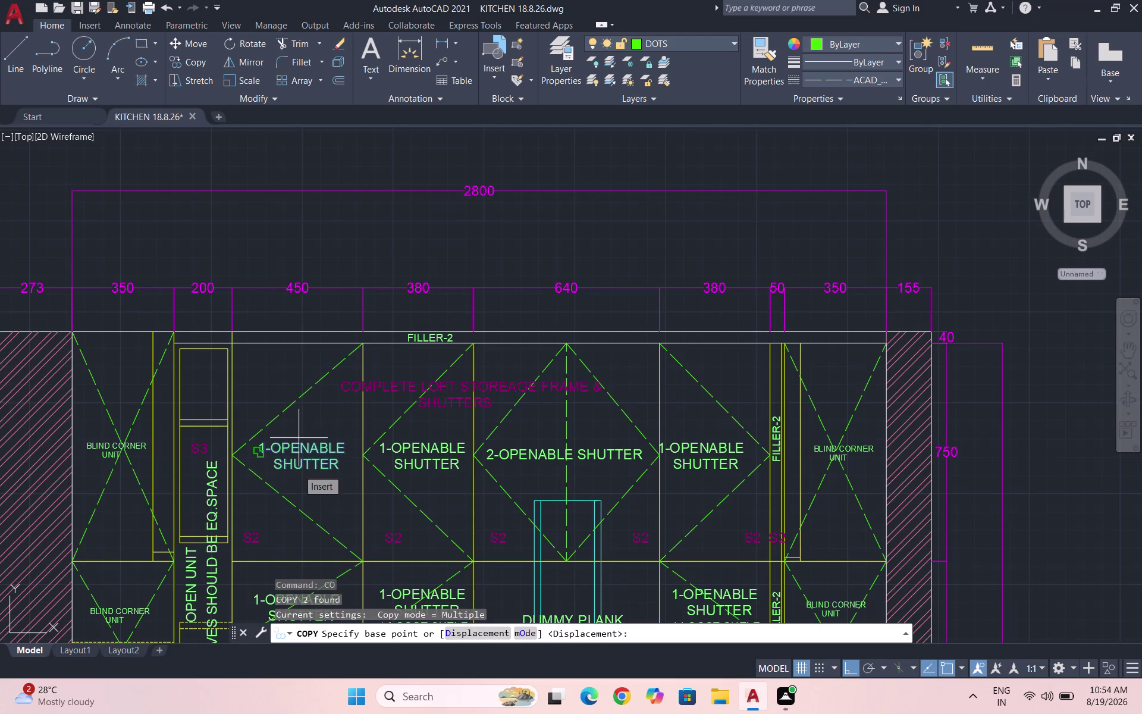
click(295, 468)
scroll(down, 3)
scroll(up, 3)
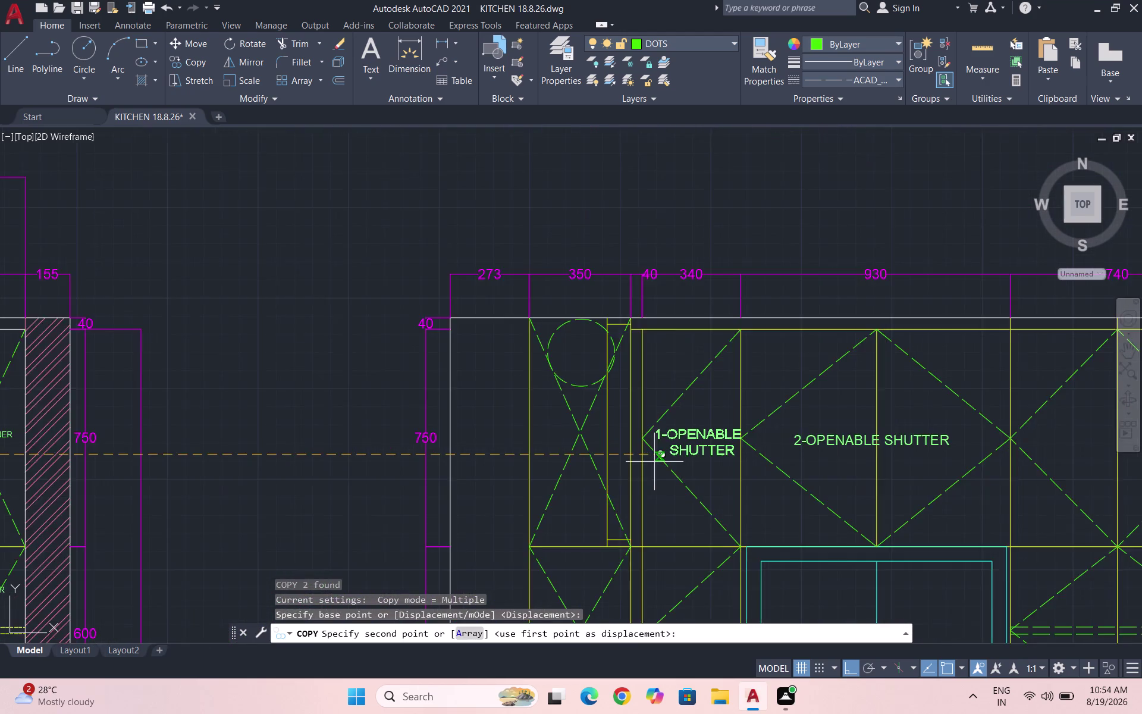
scroll(up, 3)
click(649, 460)
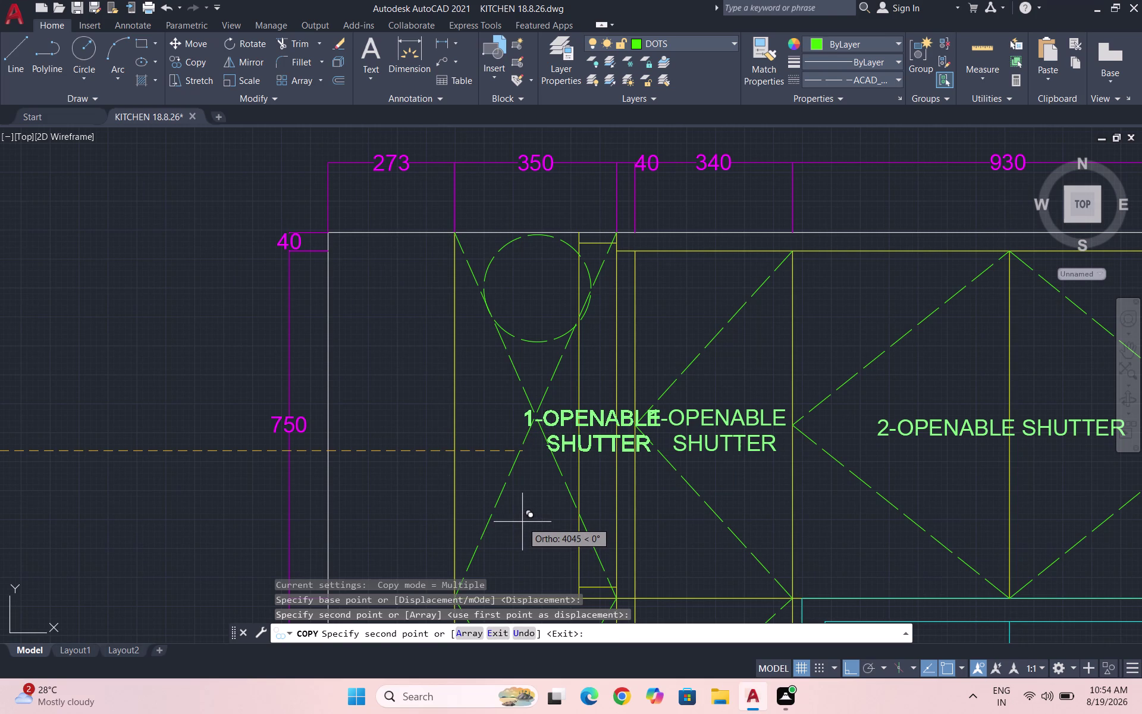
key(Escape)
Copy the 930 unit's 2-OPENABLE SHUTTER label into the 740 unit.
scroll(down, 3)
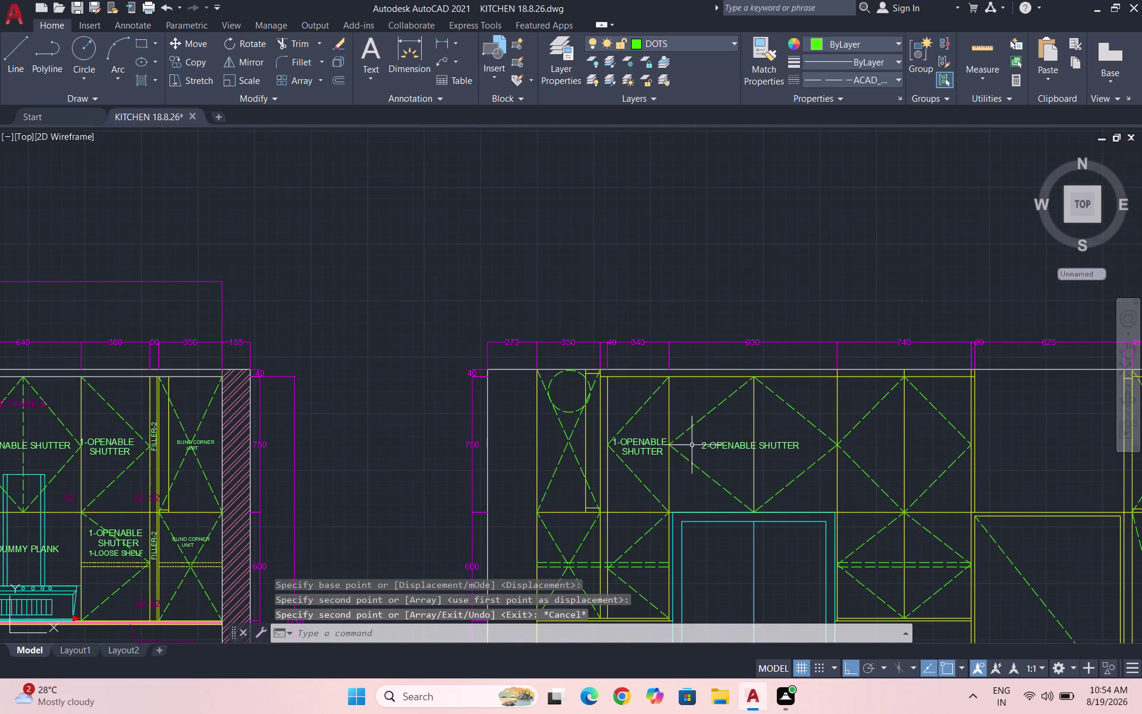
scroll(up, 3)
drag(787, 461, 785, 455)
click(757, 430)
text(CO)
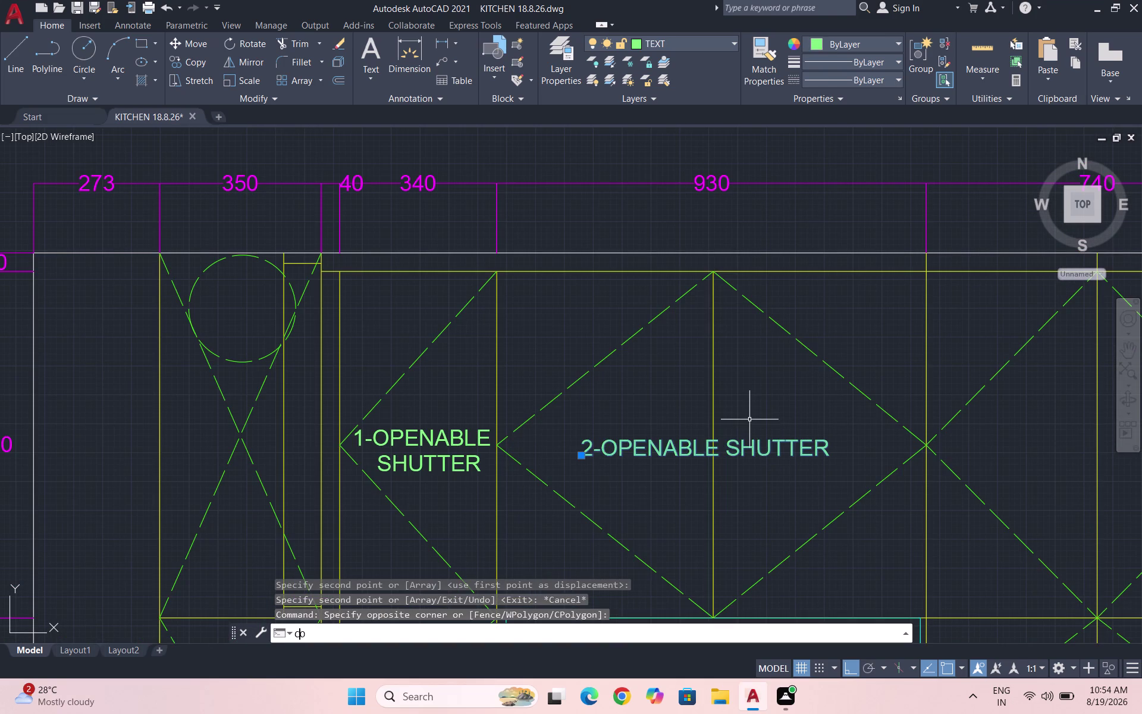
key(Return)
click(755, 442)
scroll(down, 3)
scroll(up, 3)
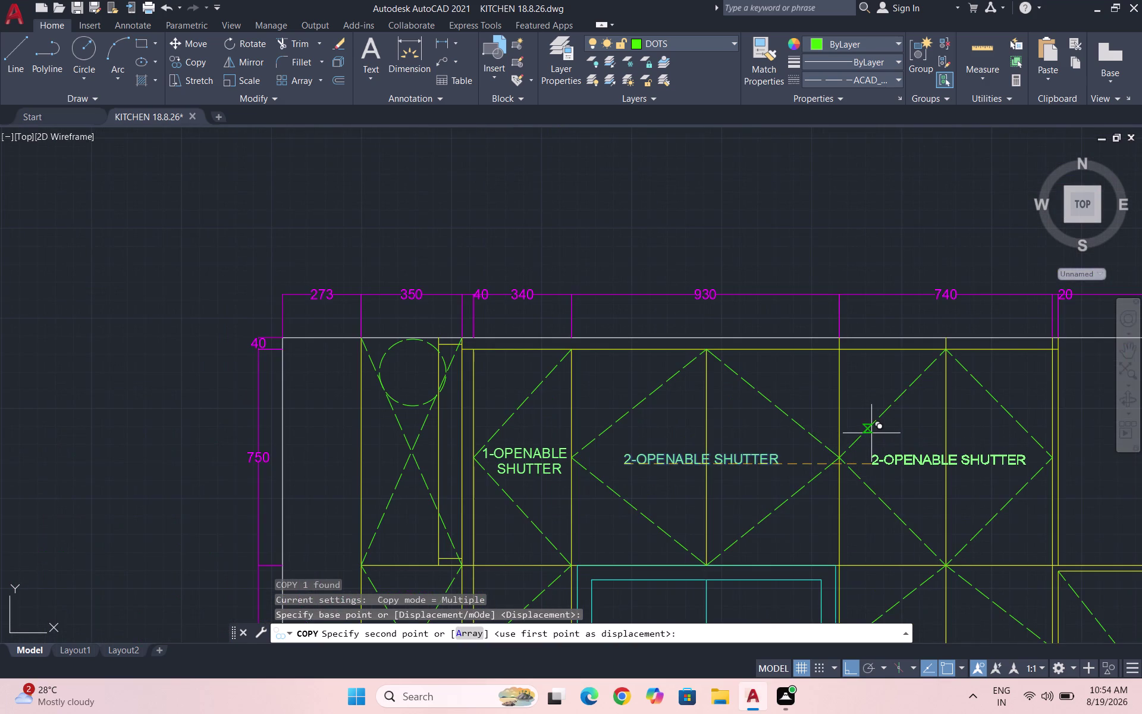
click(871, 433)
scroll(down, 3)
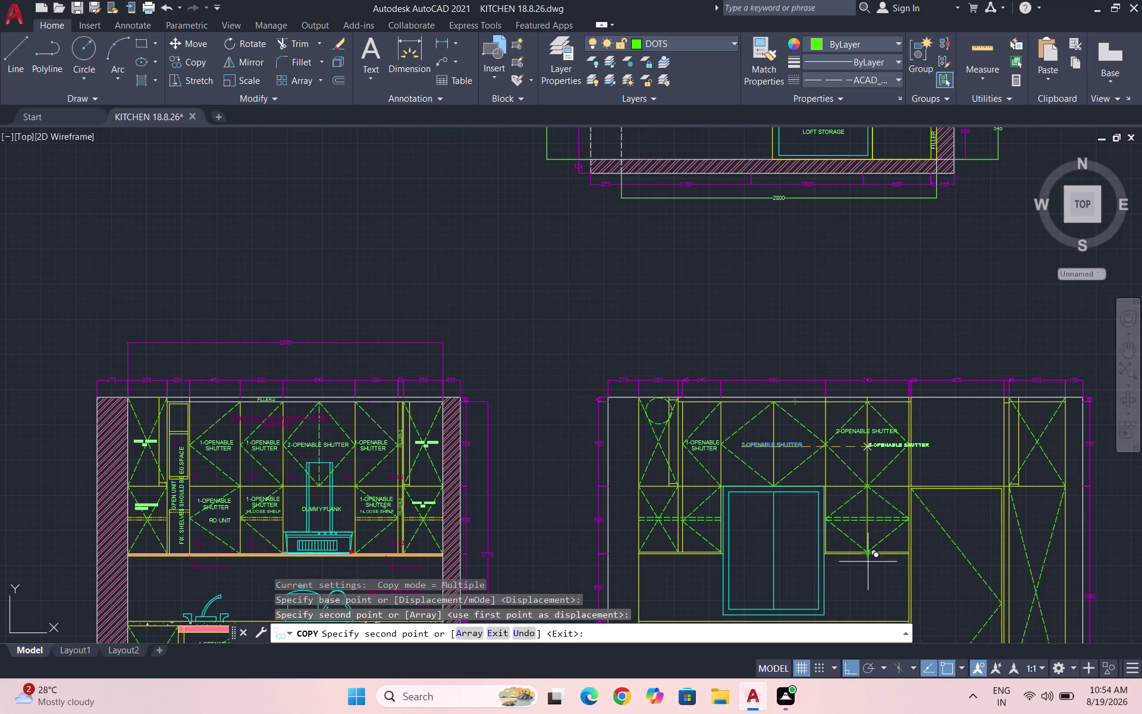
scroll(up, 3)
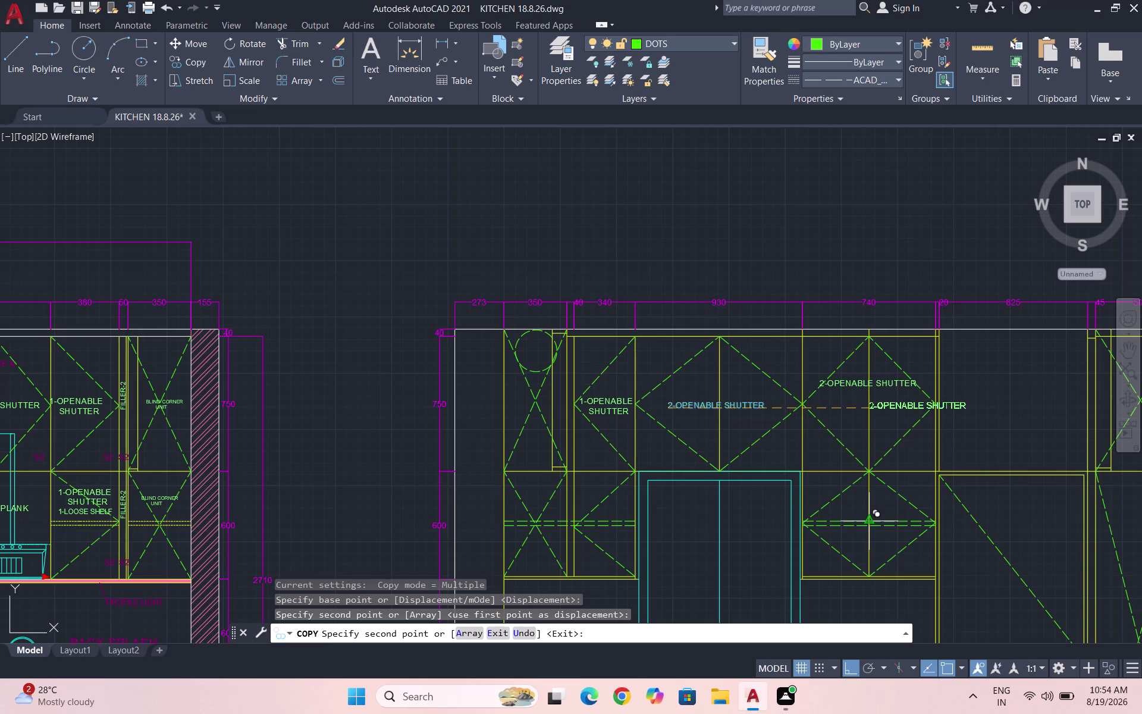
With ortho off, place another copy in the lower 740 unit and select the upper copy.
key(F8)
scroll(up, 3)
scroll(up, 3)
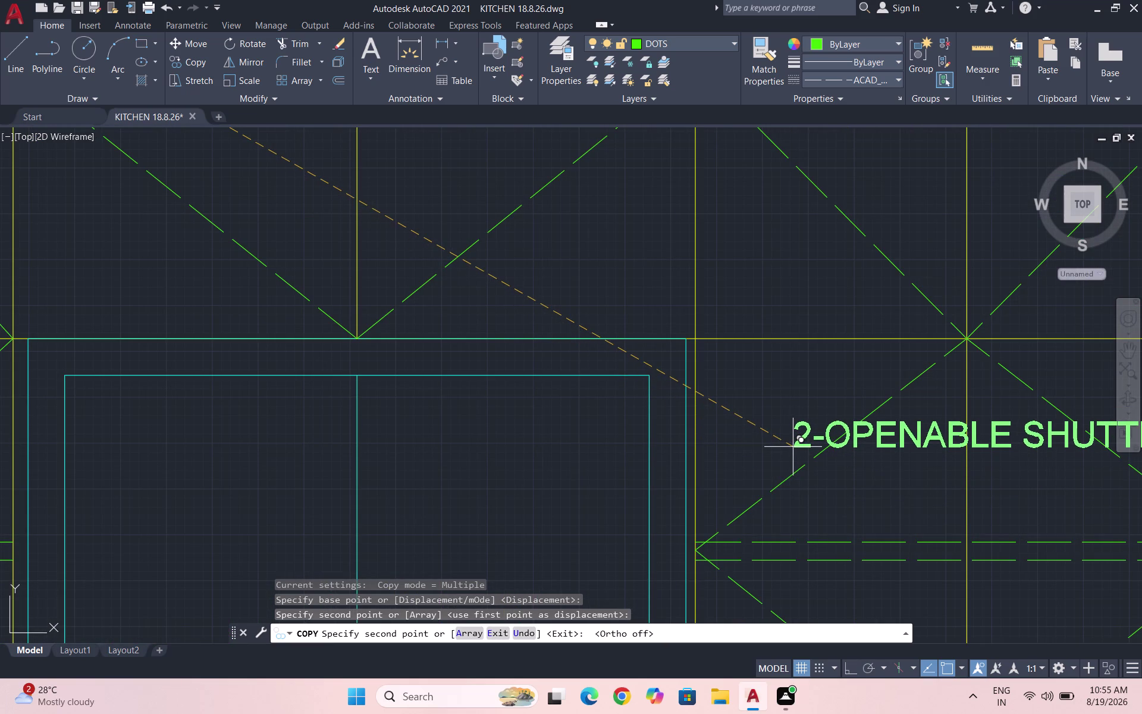
click(789, 447)
scroll(down, 3)
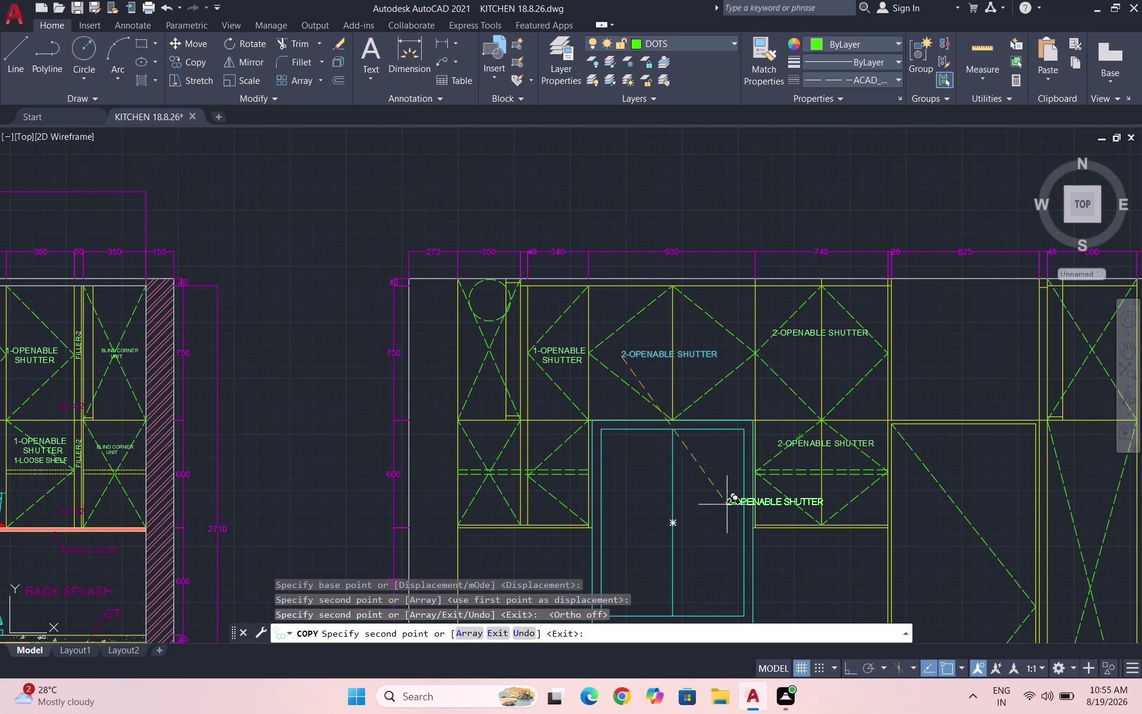
key(Escape)
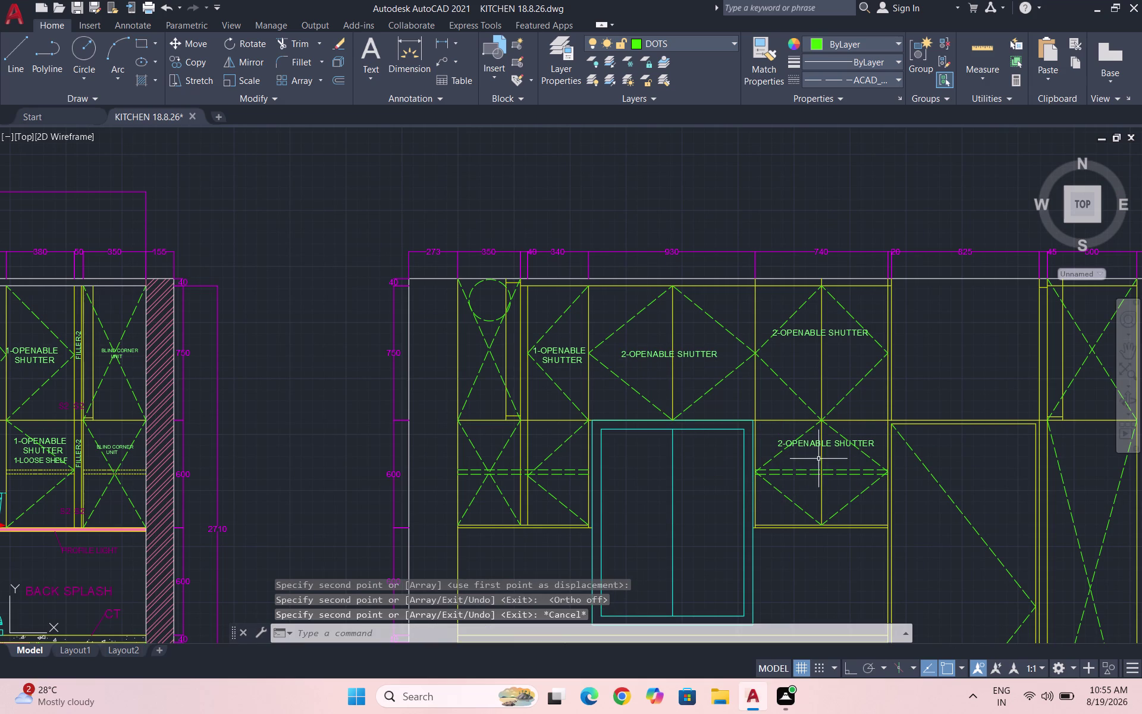
scroll(up, 3)
drag(831, 353, 823, 339)
Move the upper 740 shutter label down to centre it in the unit.
click(810, 326)
key(m)
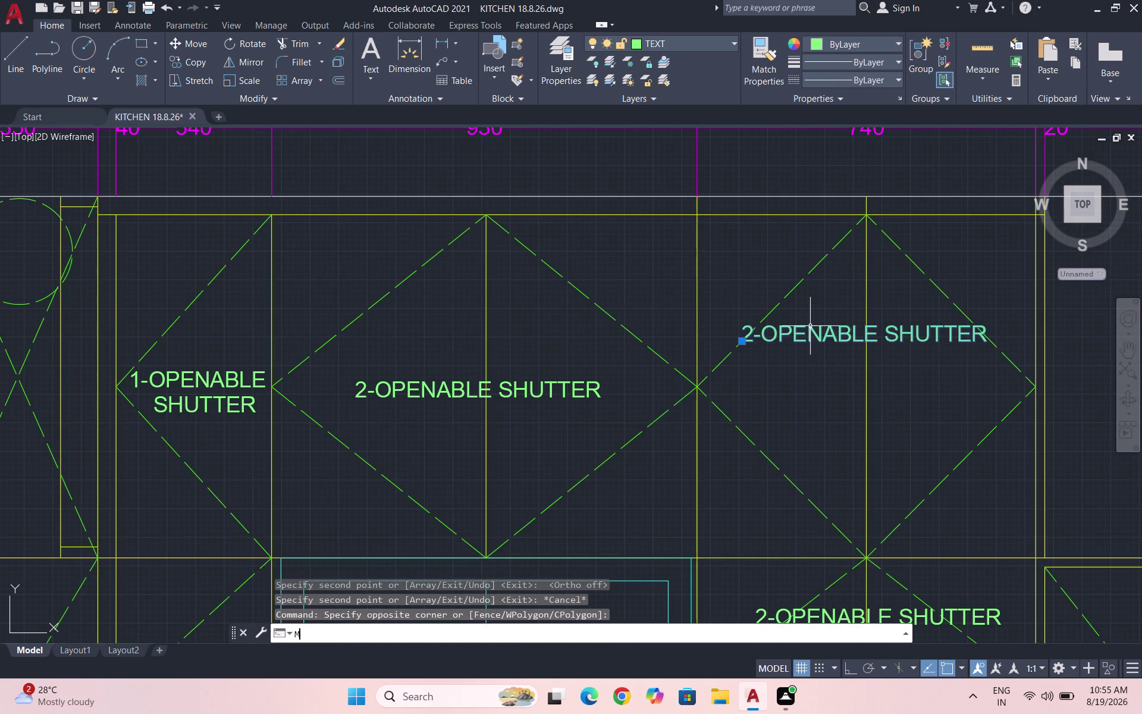
key(Return)
click(815, 331)
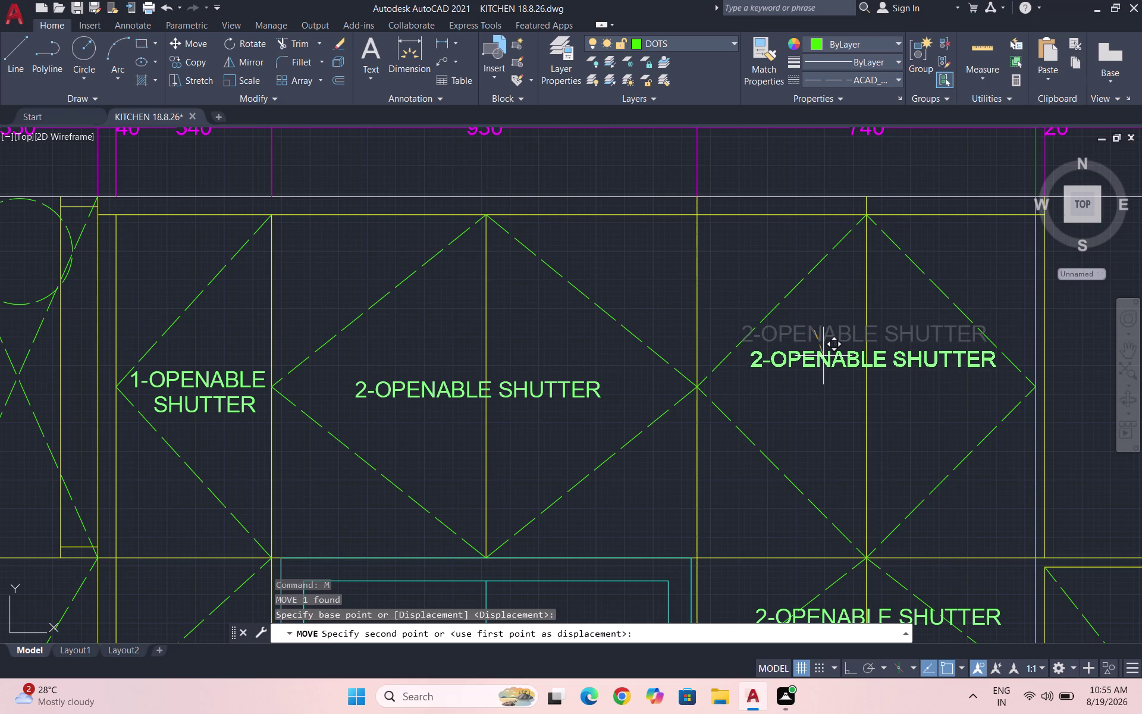
click(823, 367)
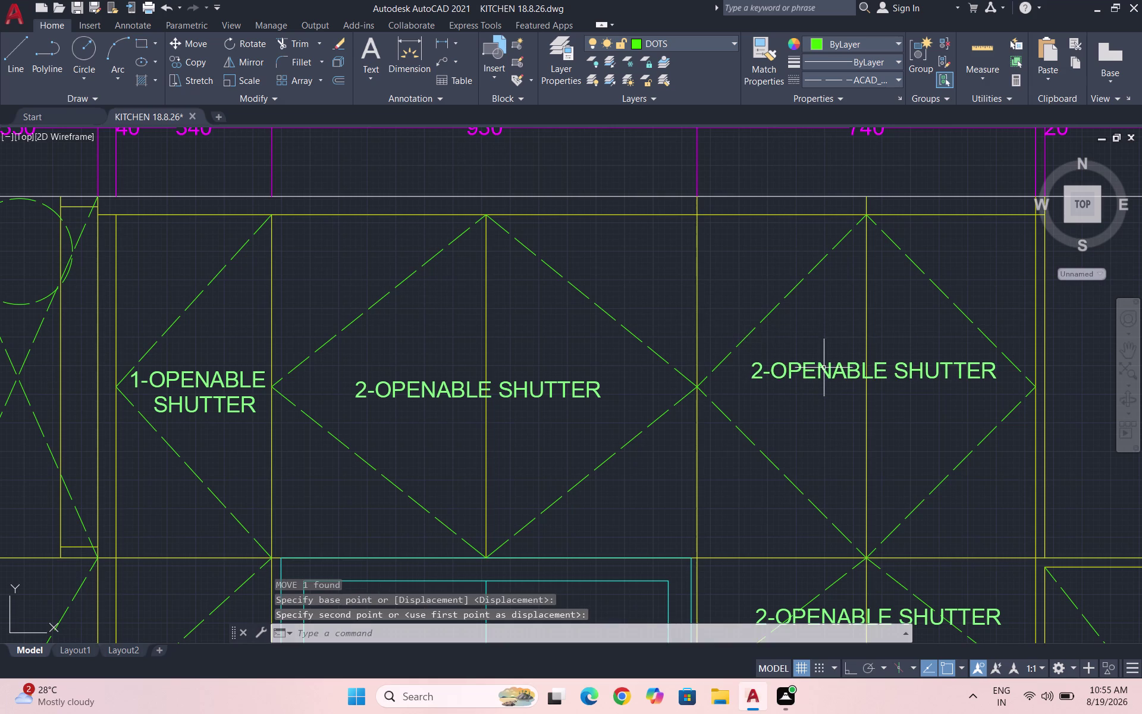
Zoom to elevation A's upper cabinet shutter labels and begin a selection window.
scroll(down, 3)
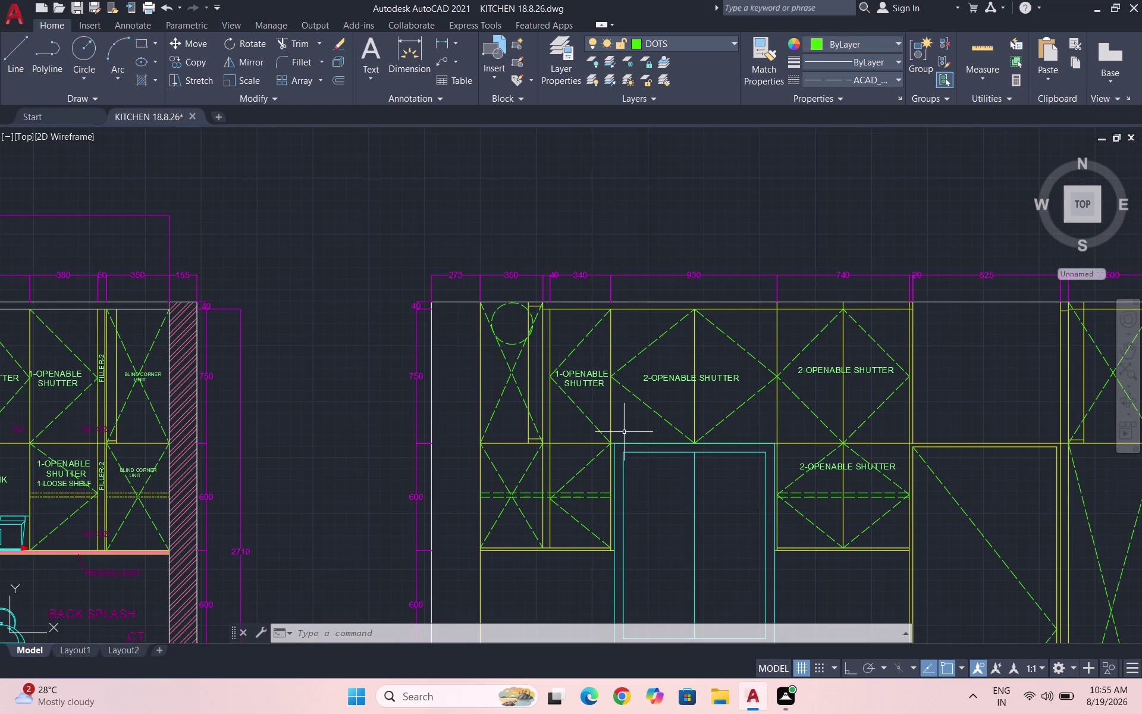
scroll(down, 3)
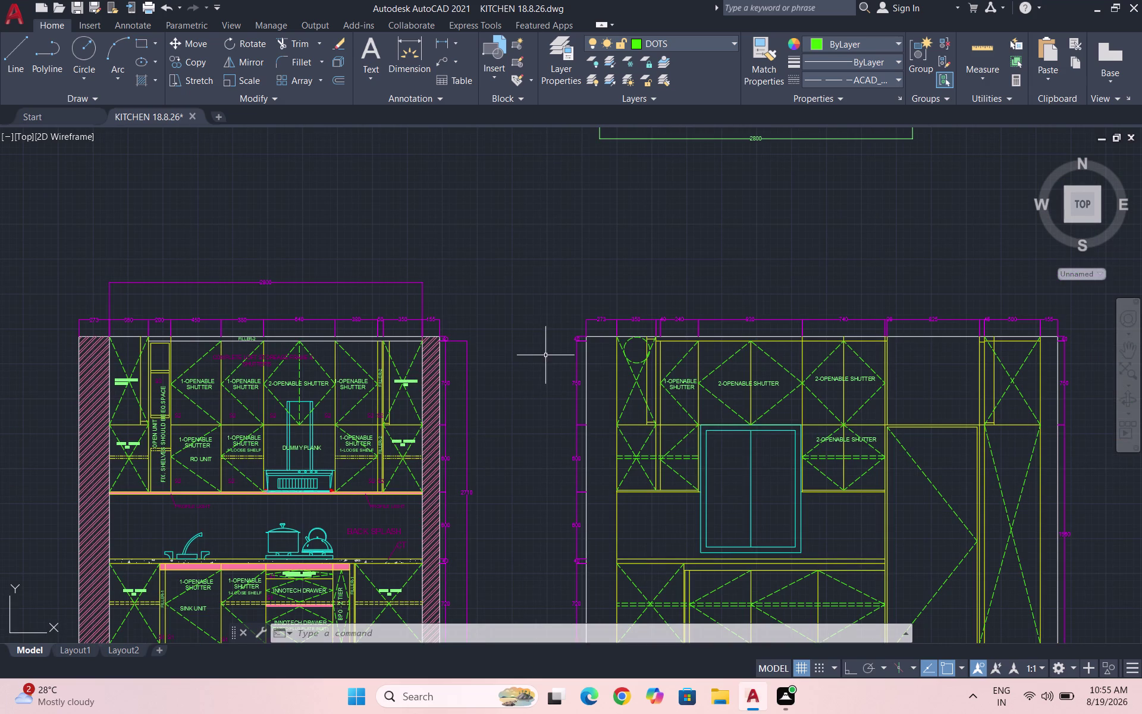
scroll(down, 3)
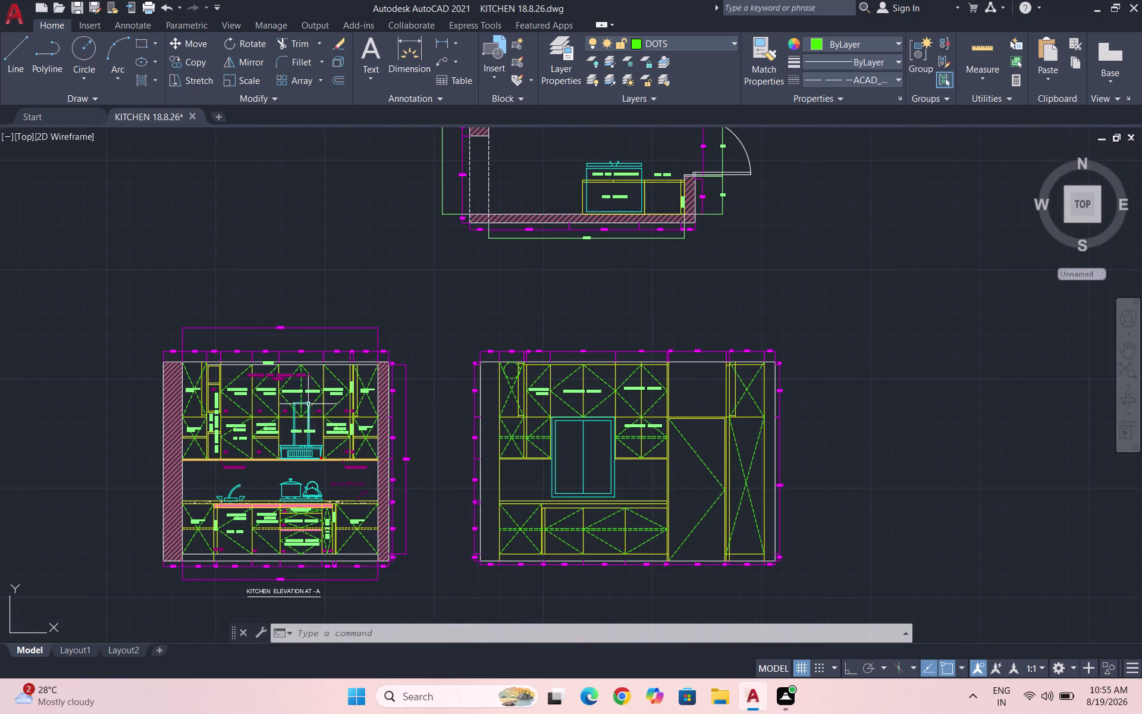
scroll(down, 3)
scroll(up, 3)
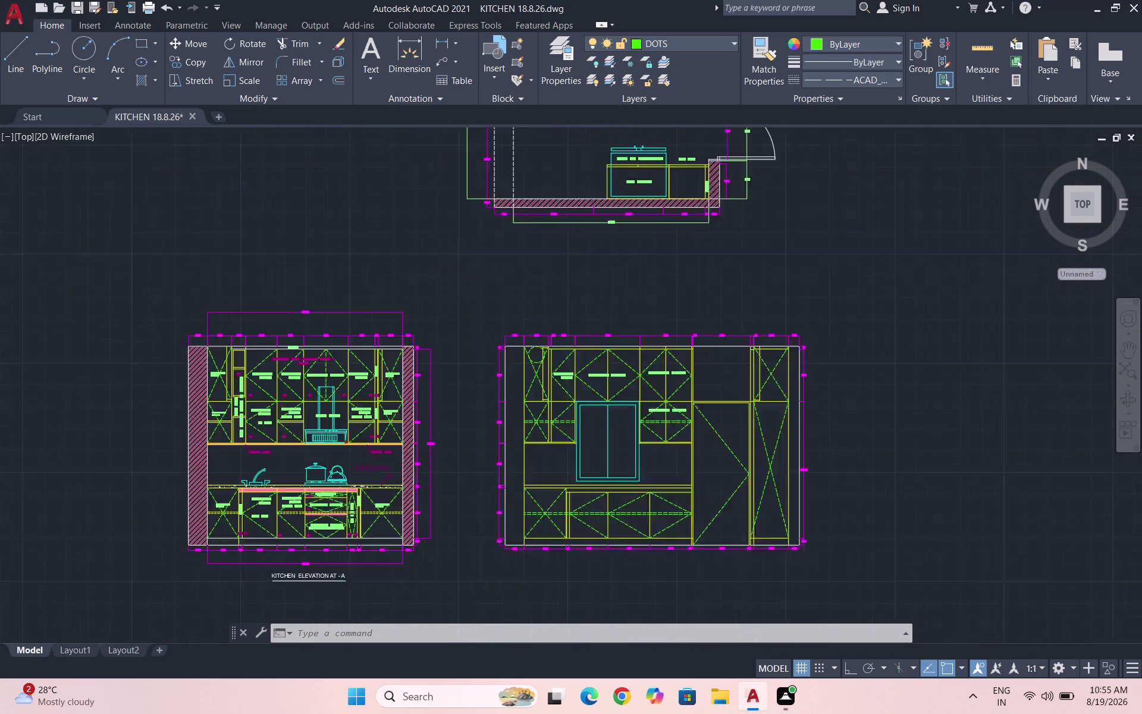
scroll(up, 3)
scroll(up, 3)
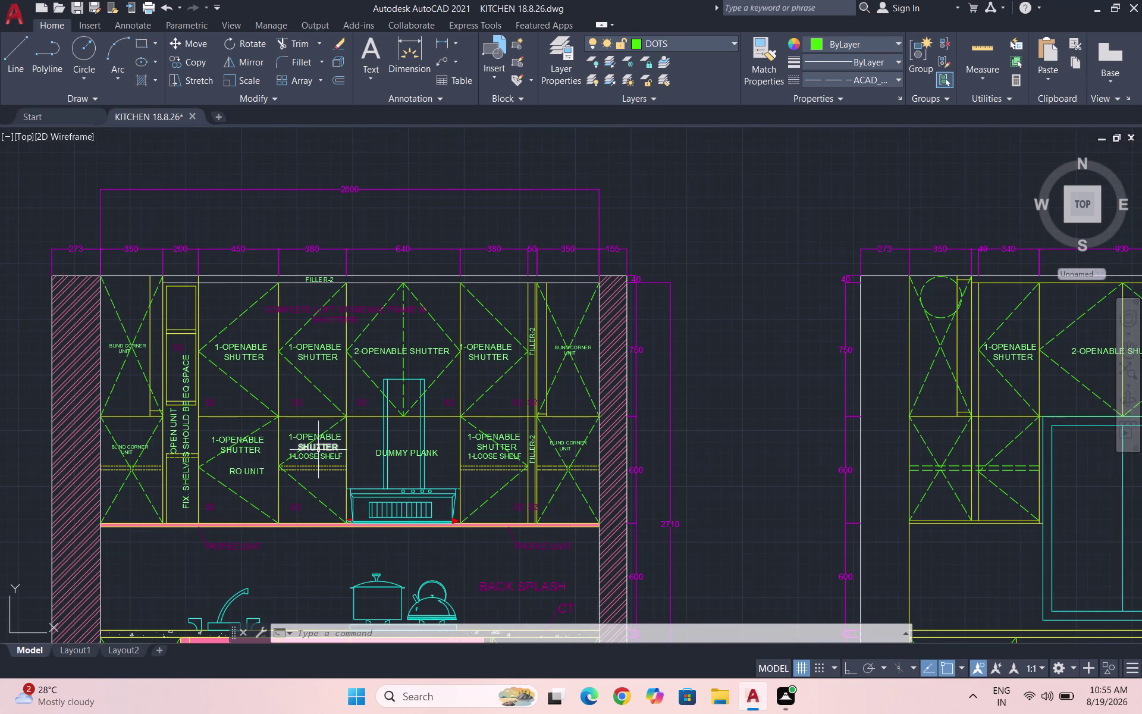
scroll(up, 3)
scroll(up, 3)
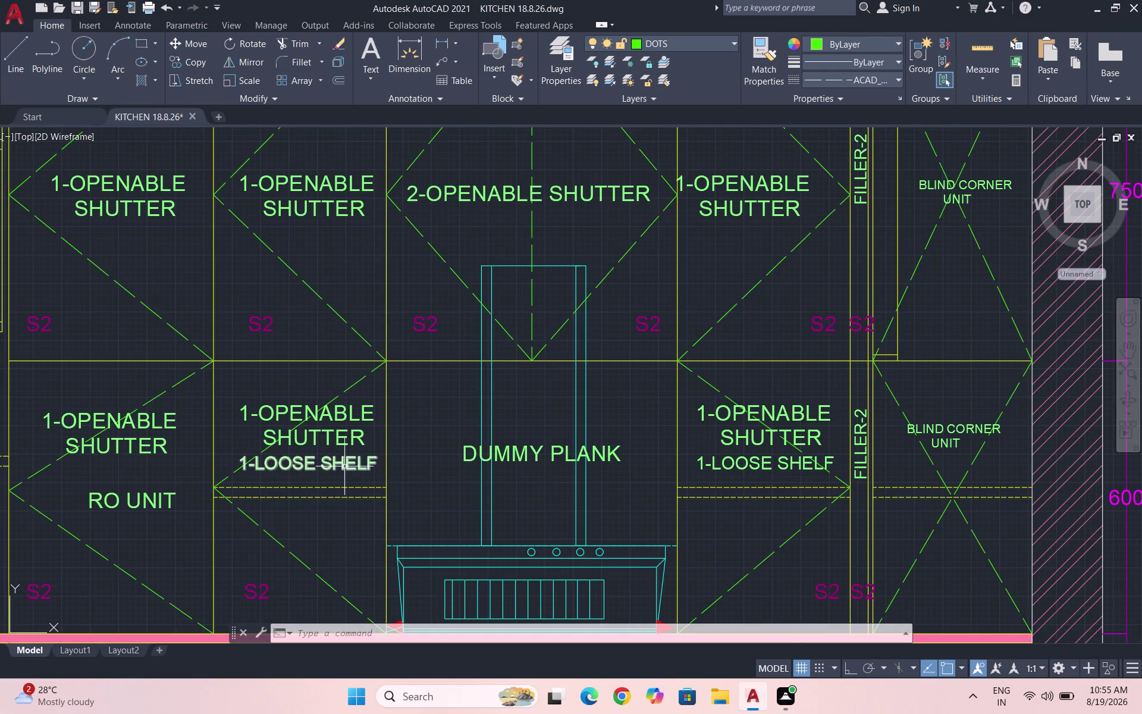
click(356, 473)
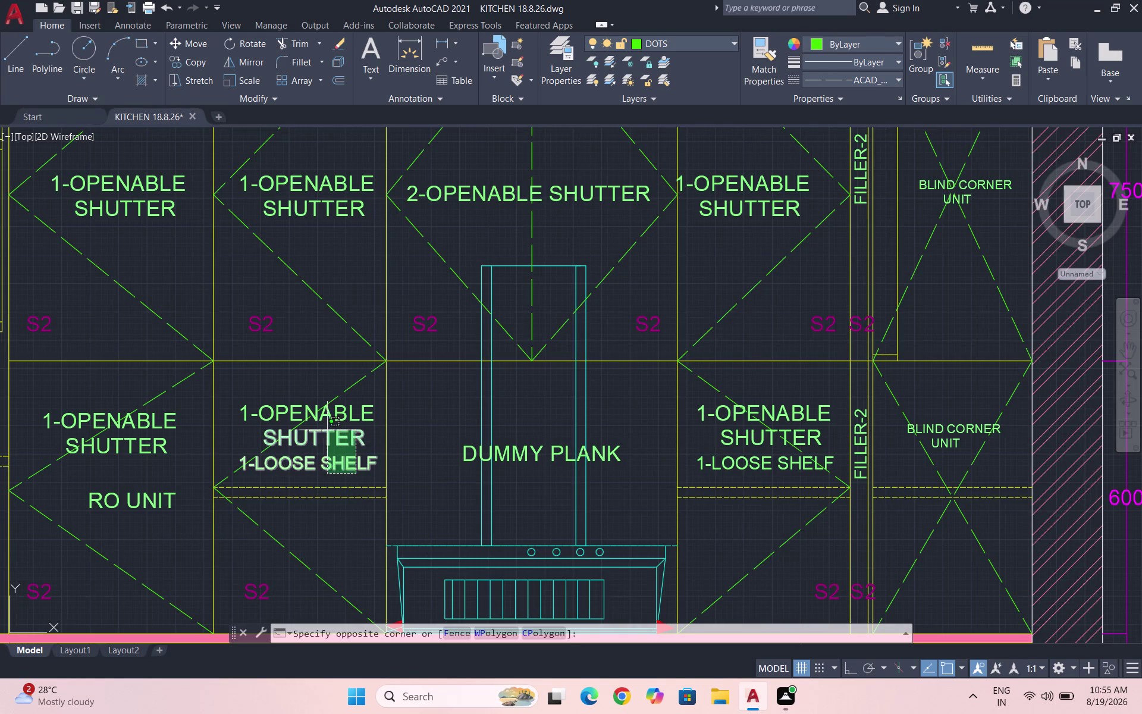
Select all three lines of the shutter and loose-shelf label, cancelling an accidental move.
click(318, 416)
key(space)
text(O)
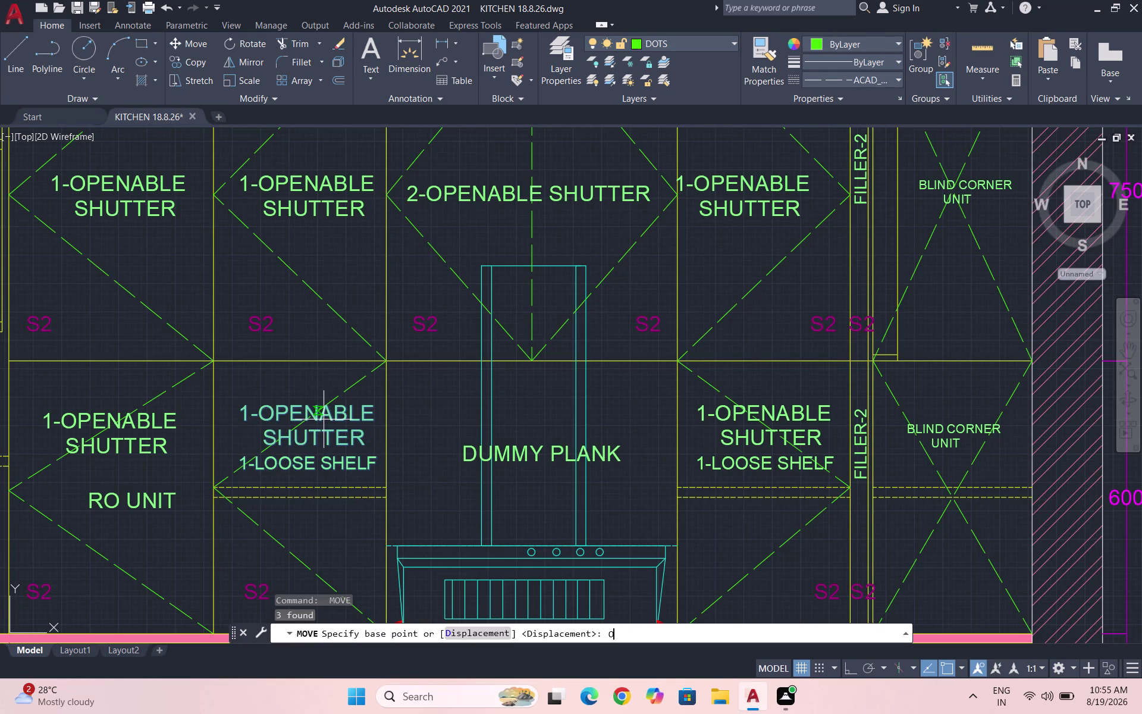
key(Escape)
key(Escape)
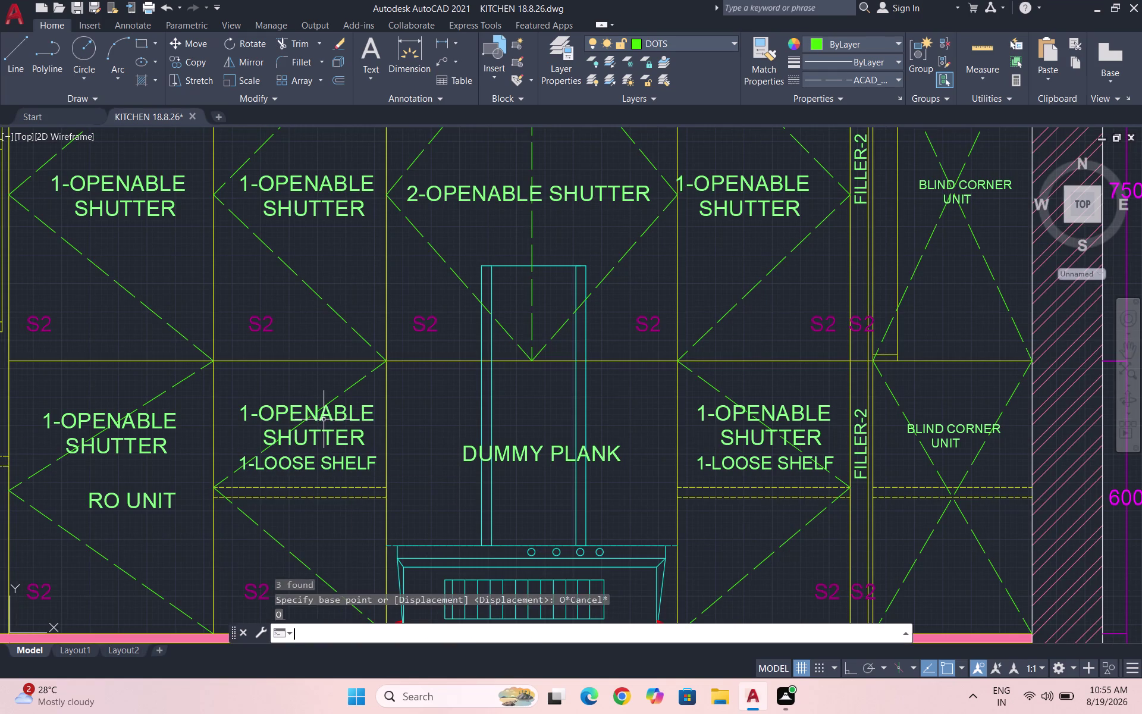
click(343, 459)
click(333, 439)
click(342, 413)
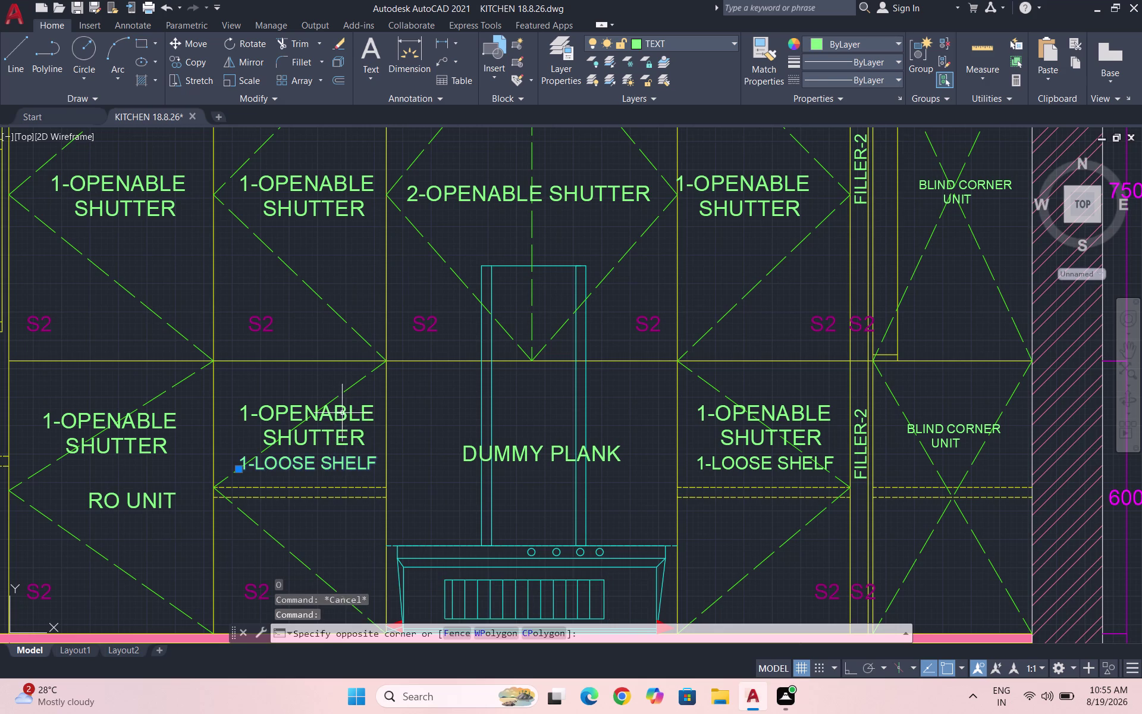
click(375, 432)
click(347, 411)
Copy the three-line label into elevation B's lower unit left of the opening.
text(CO)
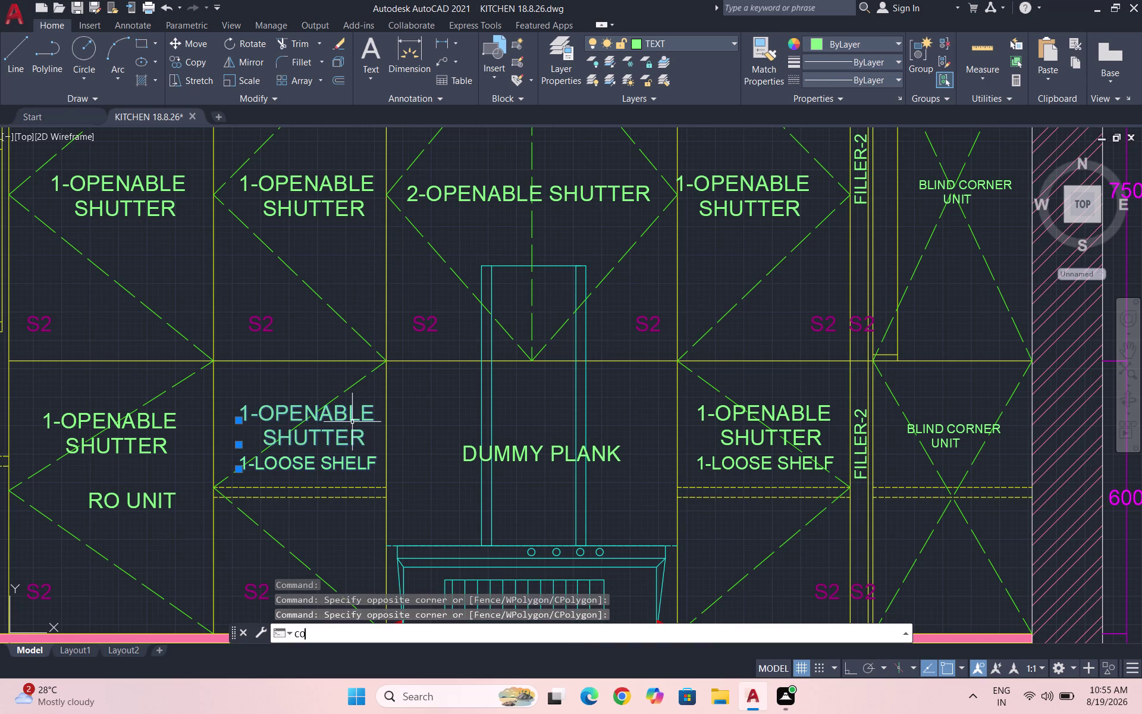
key(Return)
click(331, 442)
scroll(down, 3)
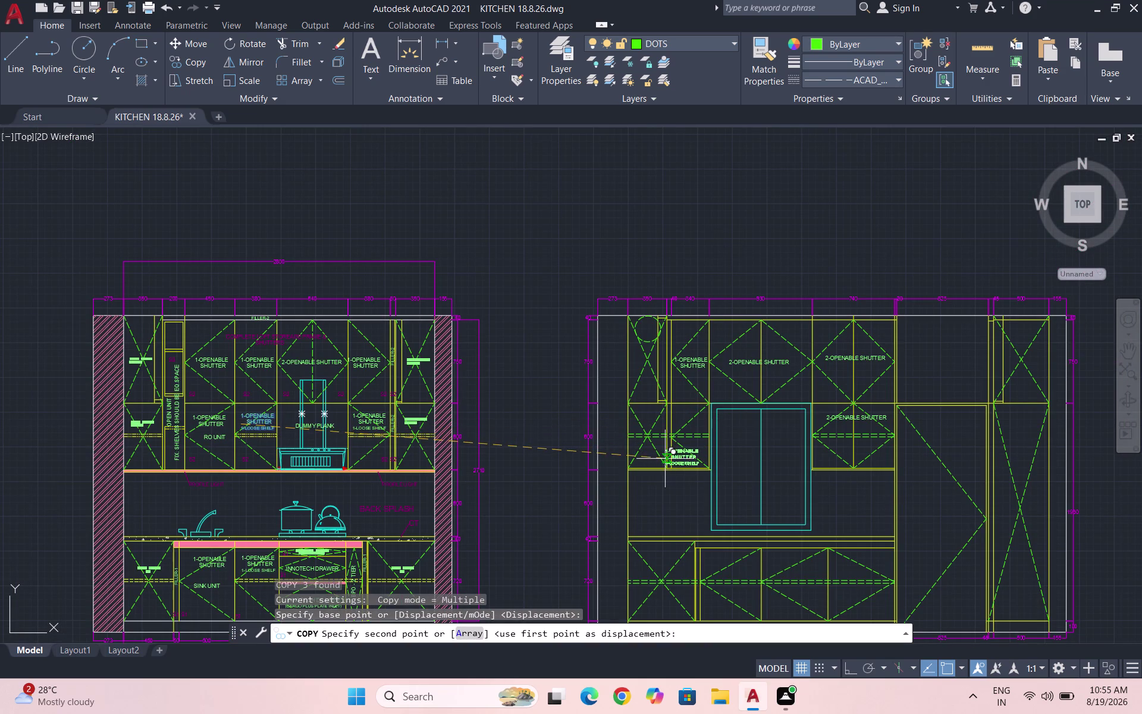
scroll(up, 3)
scroll(up, 3)
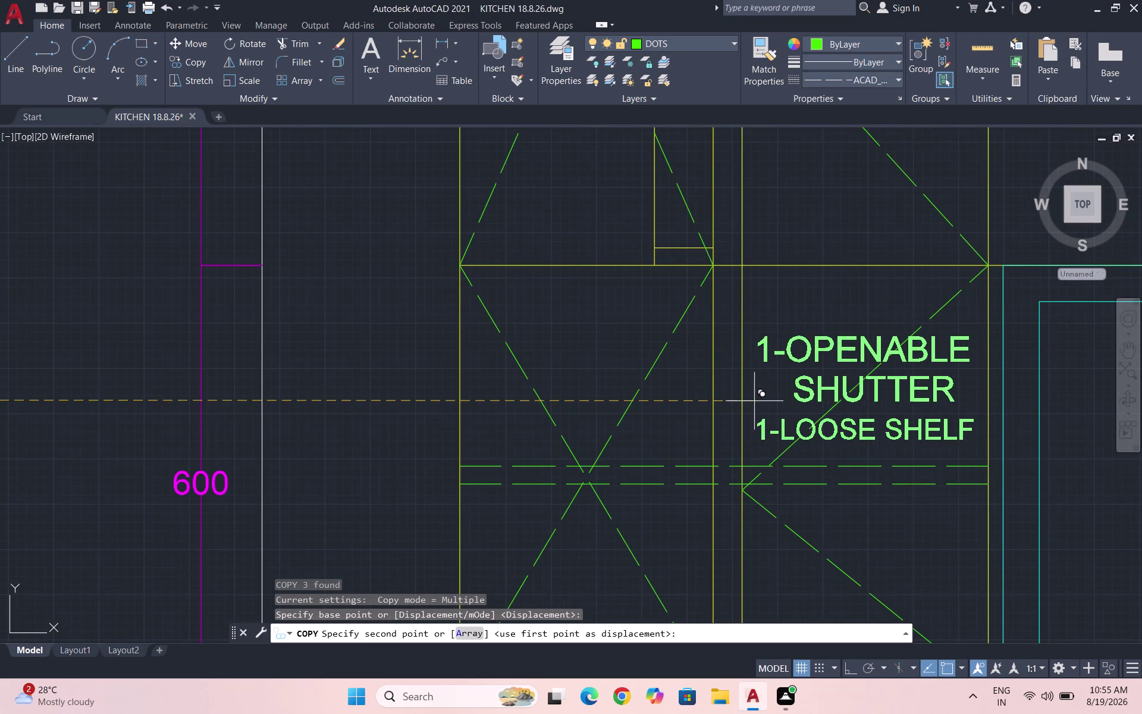
click(763, 400)
key(Escape)
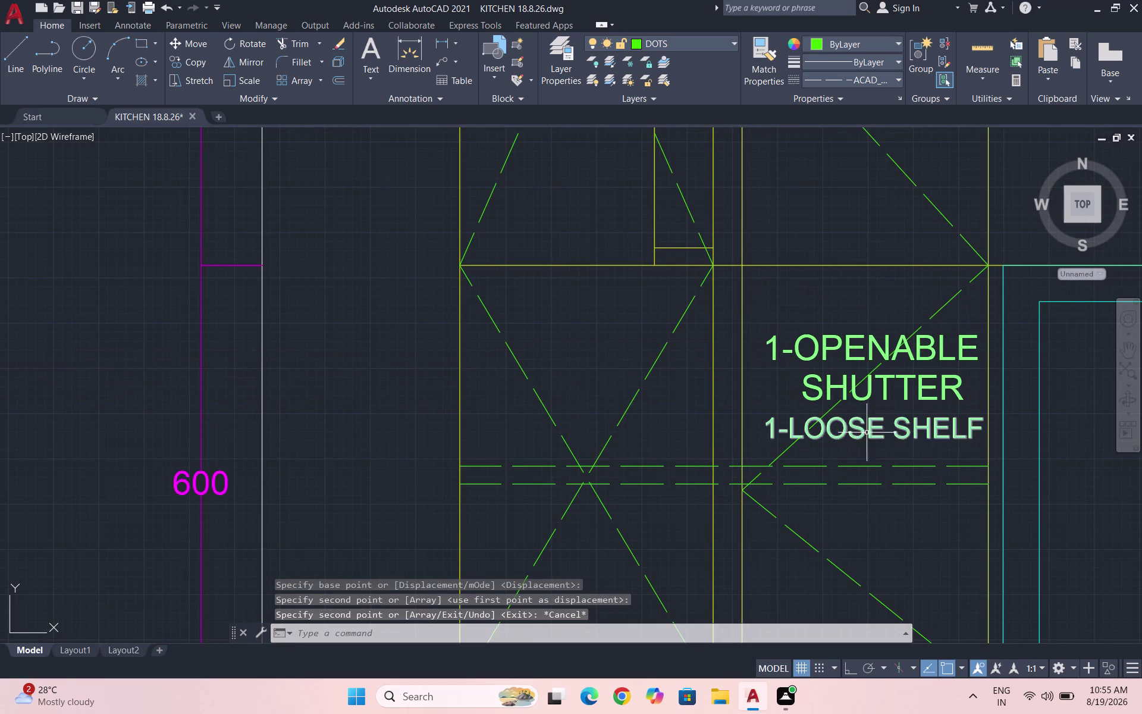
double_click(871, 428)
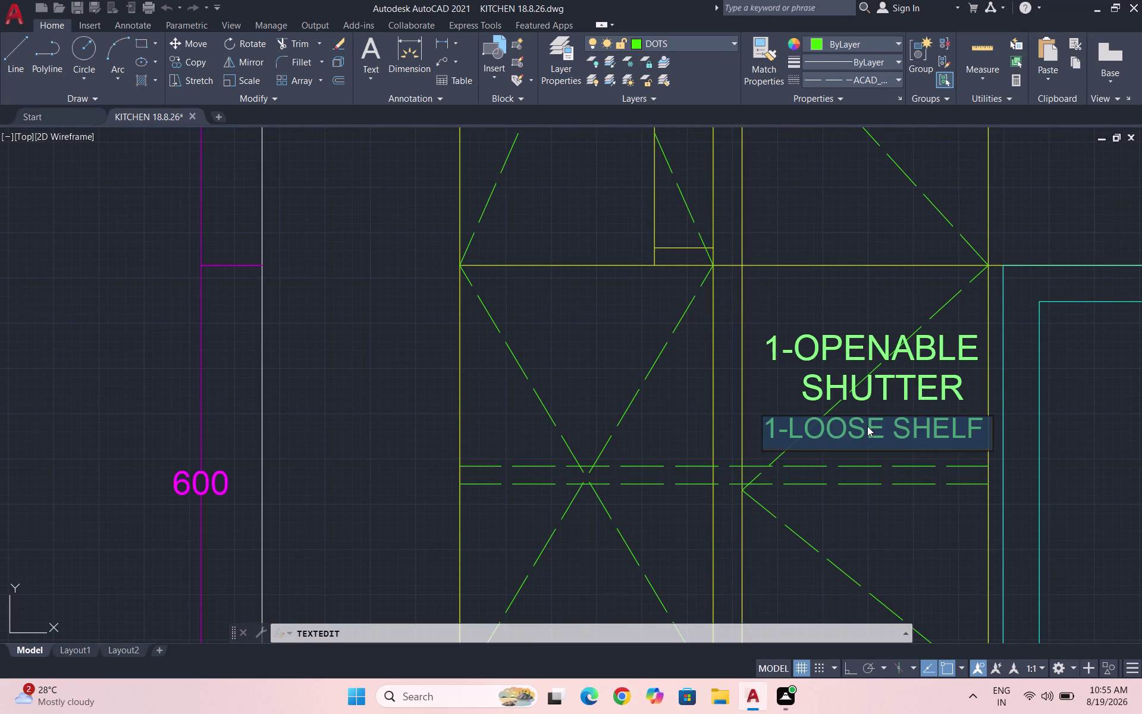
Retype the copied shelf line in elevation B as '1- FIX. SHELF'.
text(1-)
key(space)
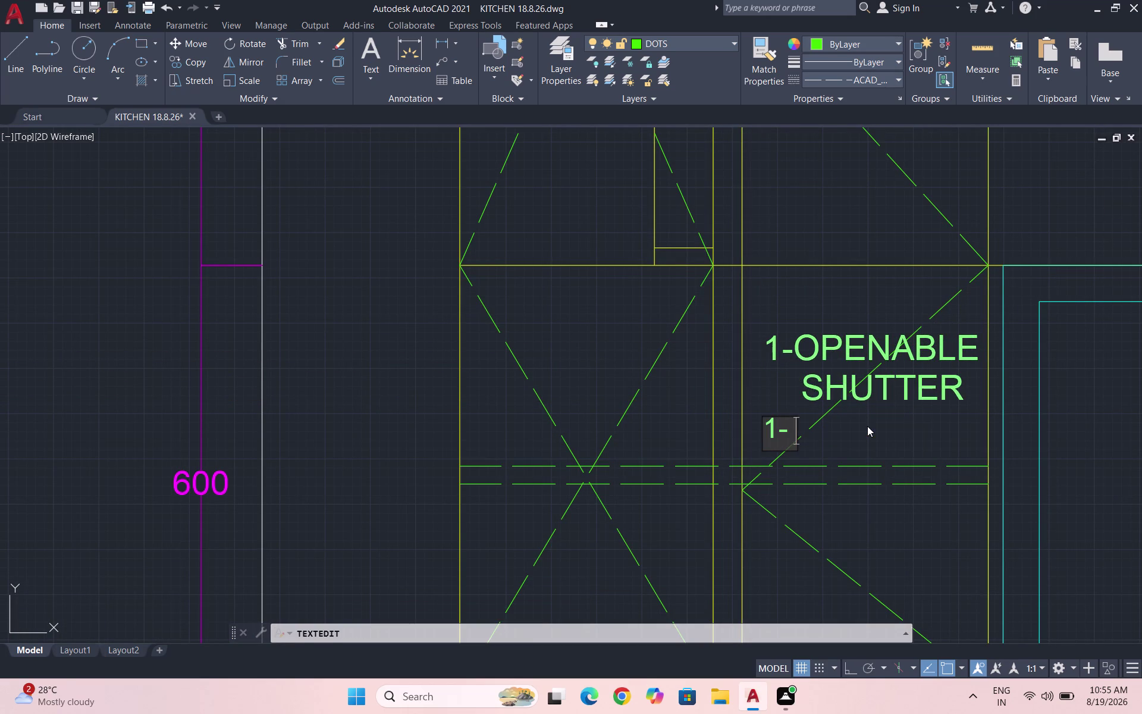
text(F)
text(IX.)
key(space)
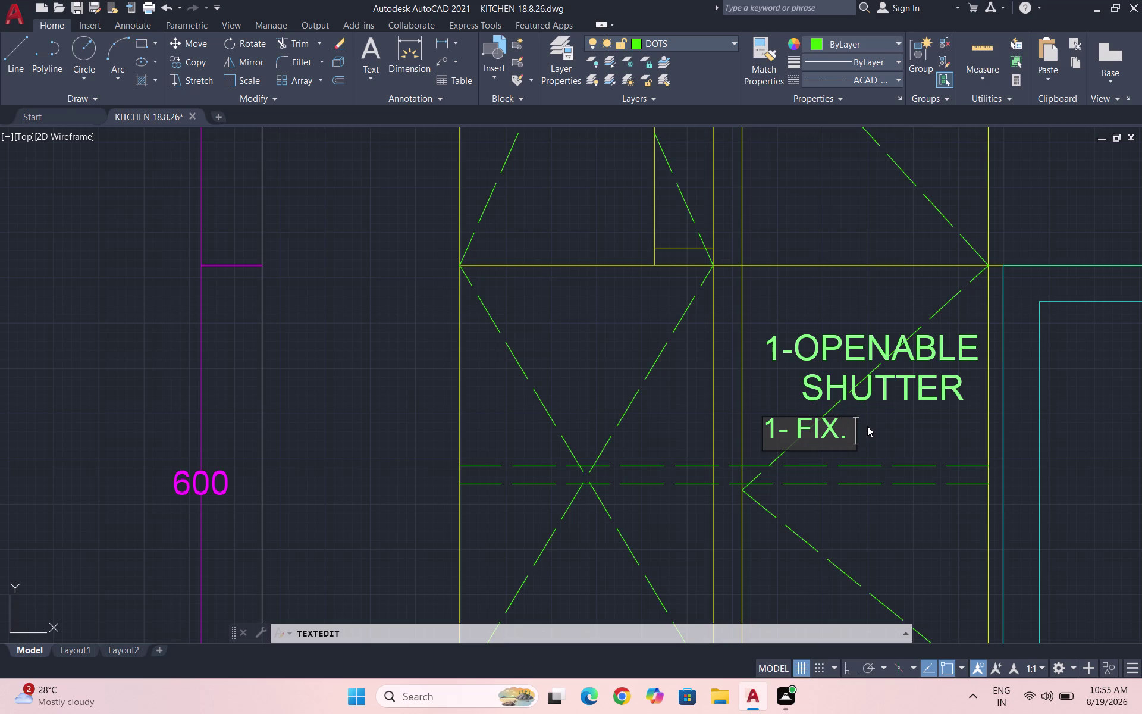
text(SHELF)
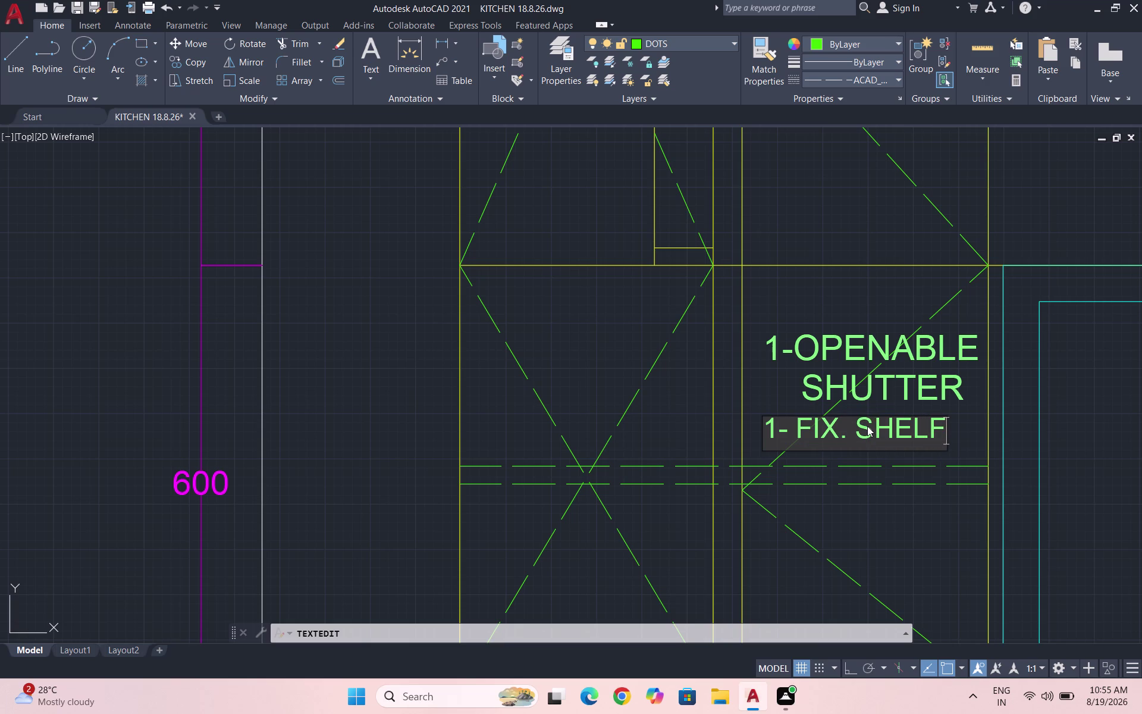
click(901, 505)
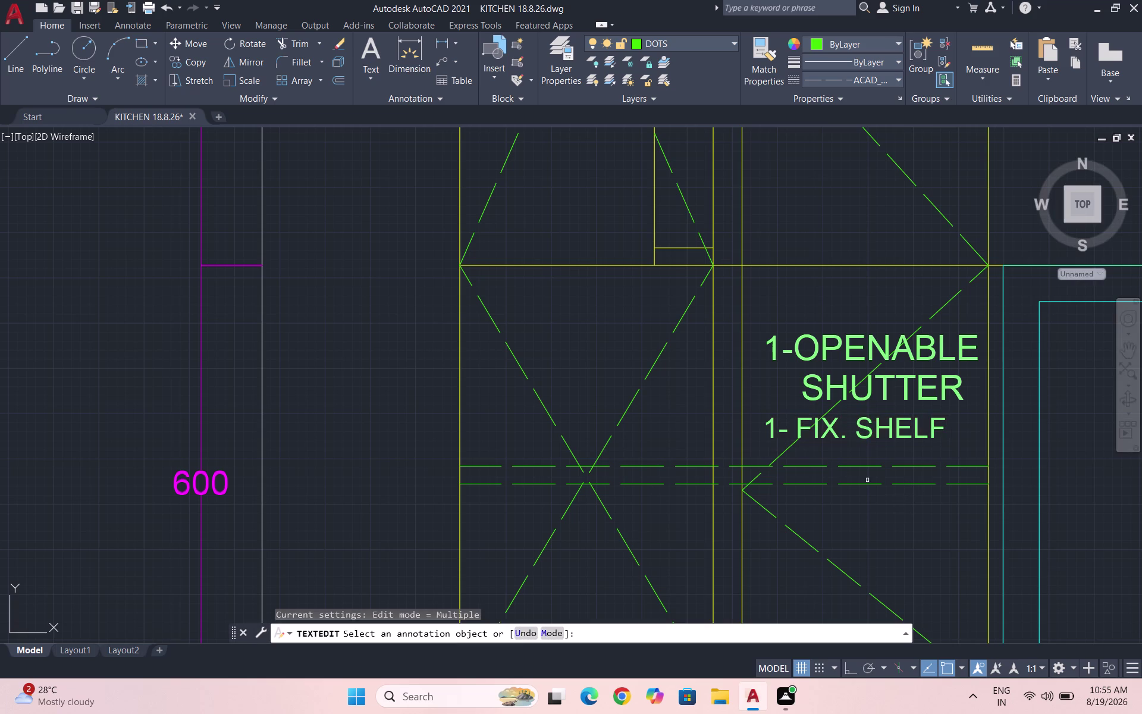
Exit text editing and select elevation A's 1-LOOSE SHELF line.
scroll(down, 3)
scroll(down, 3)
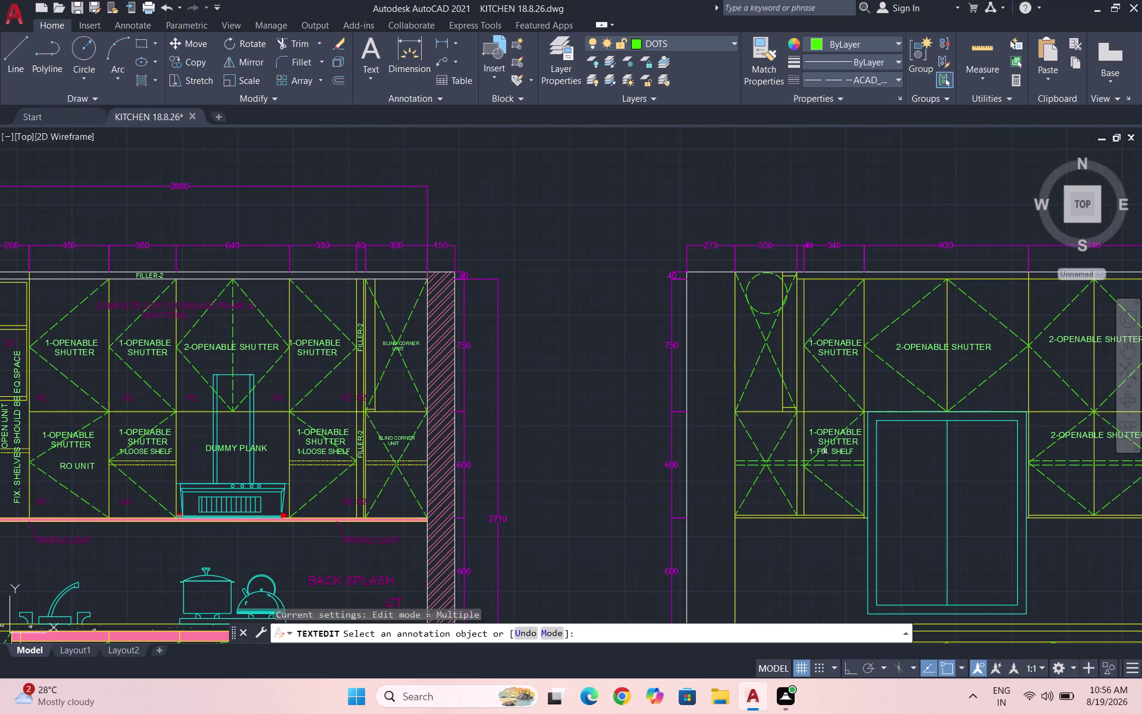
scroll(down, 3)
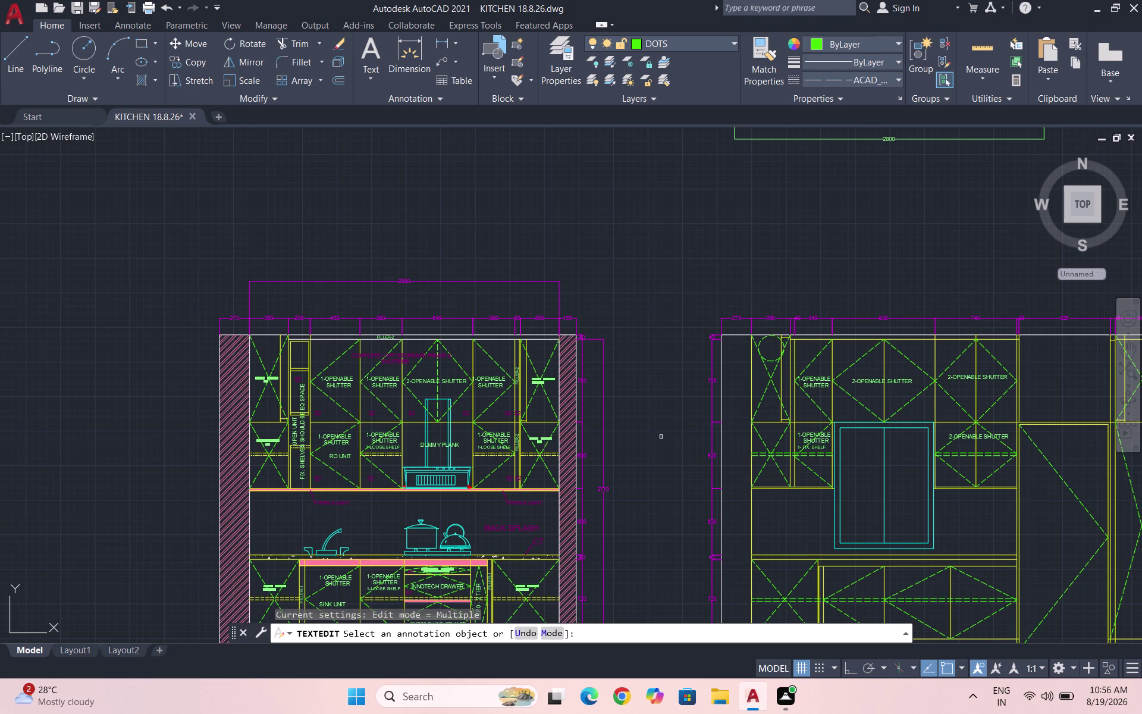
scroll(up, 3)
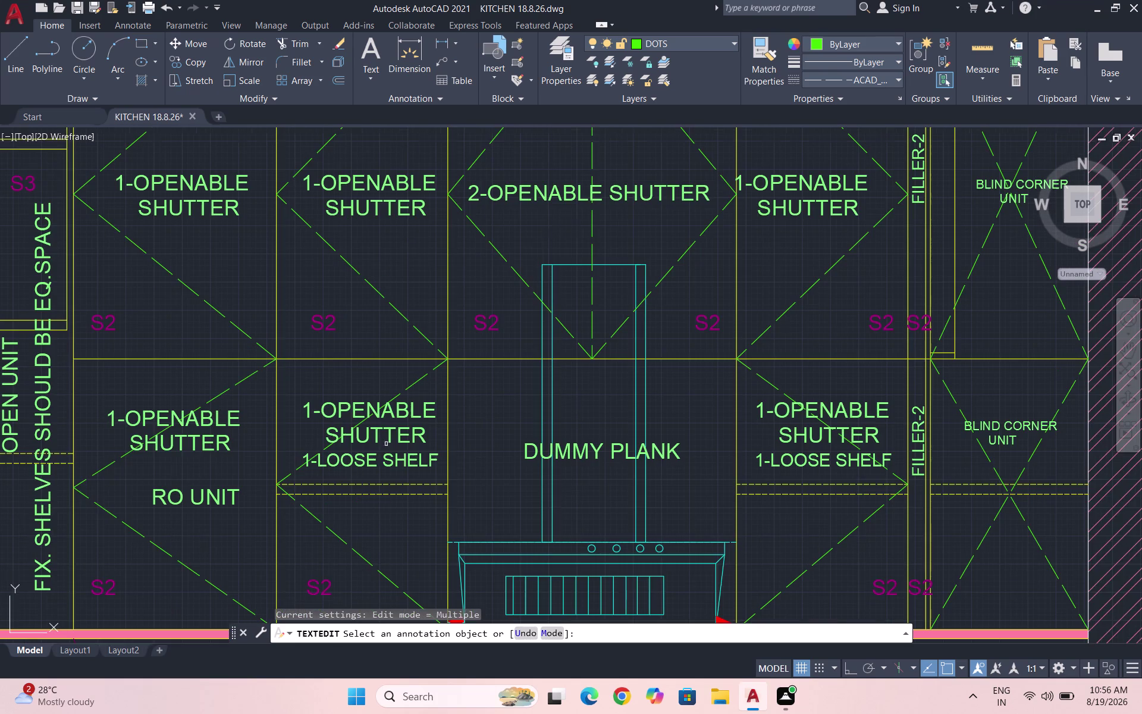
scroll(up, 3)
drag(402, 495, 388, 482)
key(Escape)
click(378, 461)
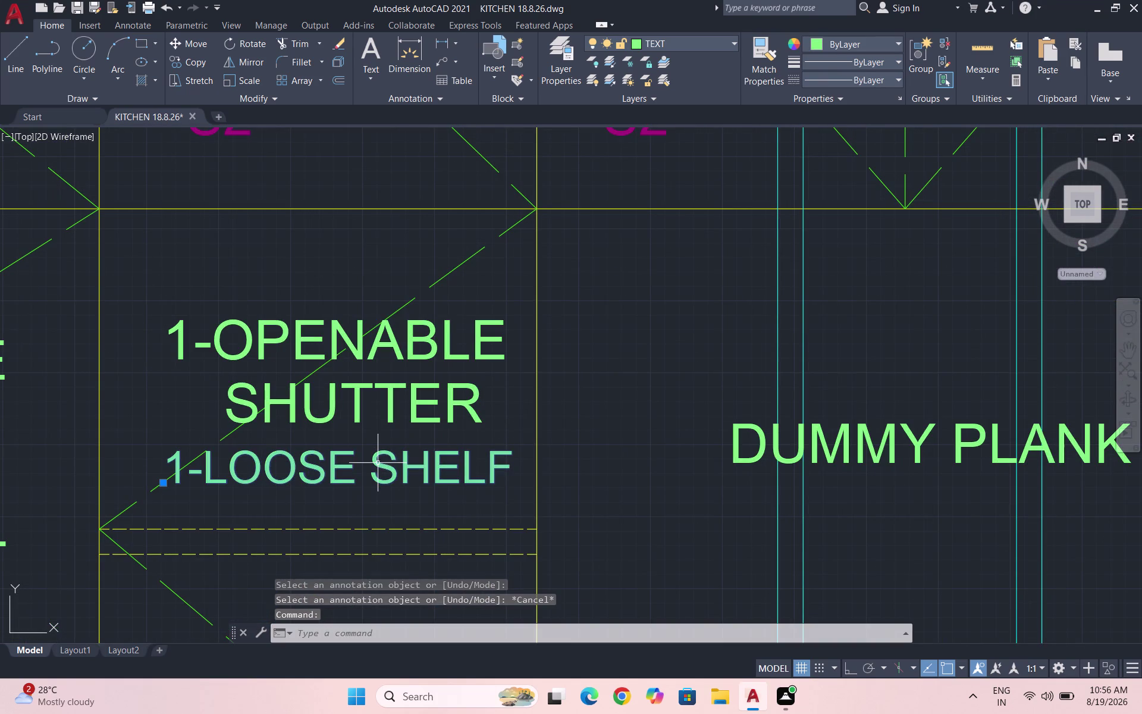
Copy elevation A's 1-LOOSE SHELF line beneath elevation B's 2-OPENABLE SHUTTER label.
text(CO)
key(Return)
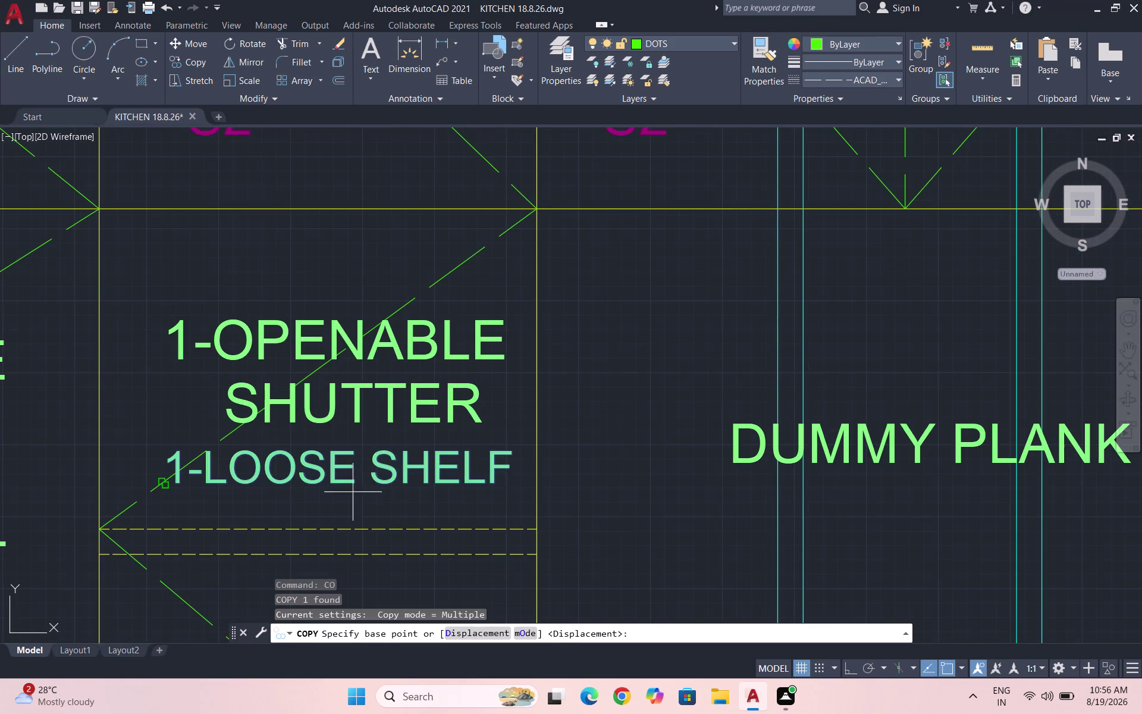
click(362, 479)
scroll(down, 3)
scroll(down, 3)
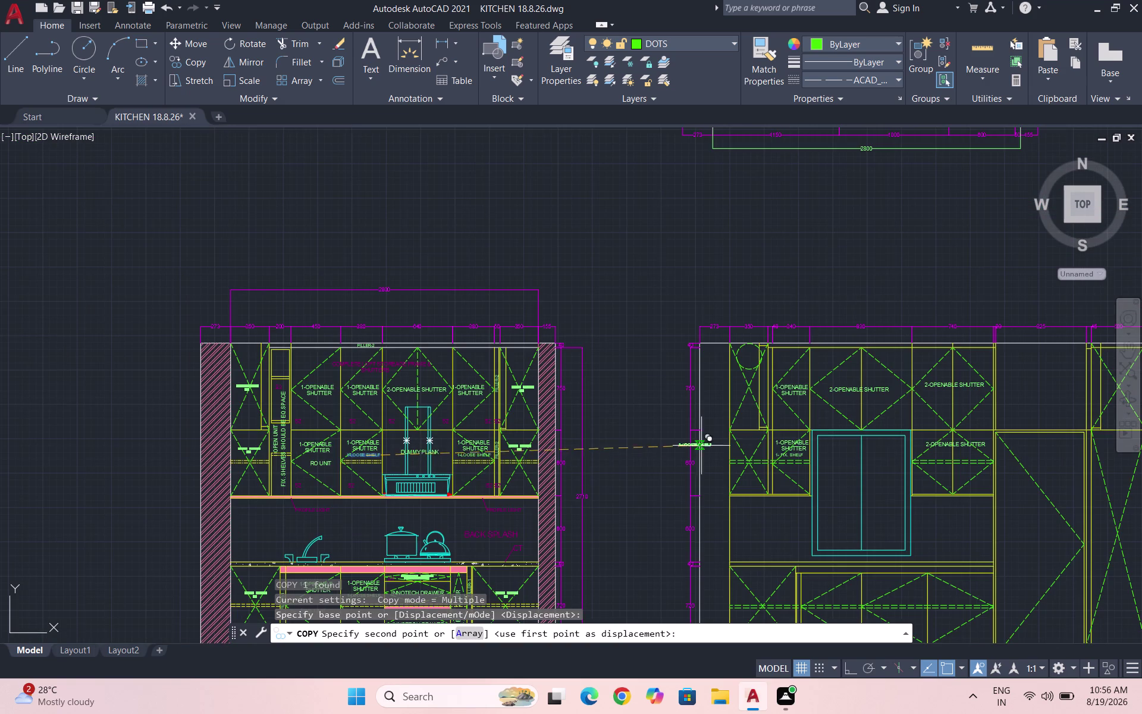
scroll(up, 3)
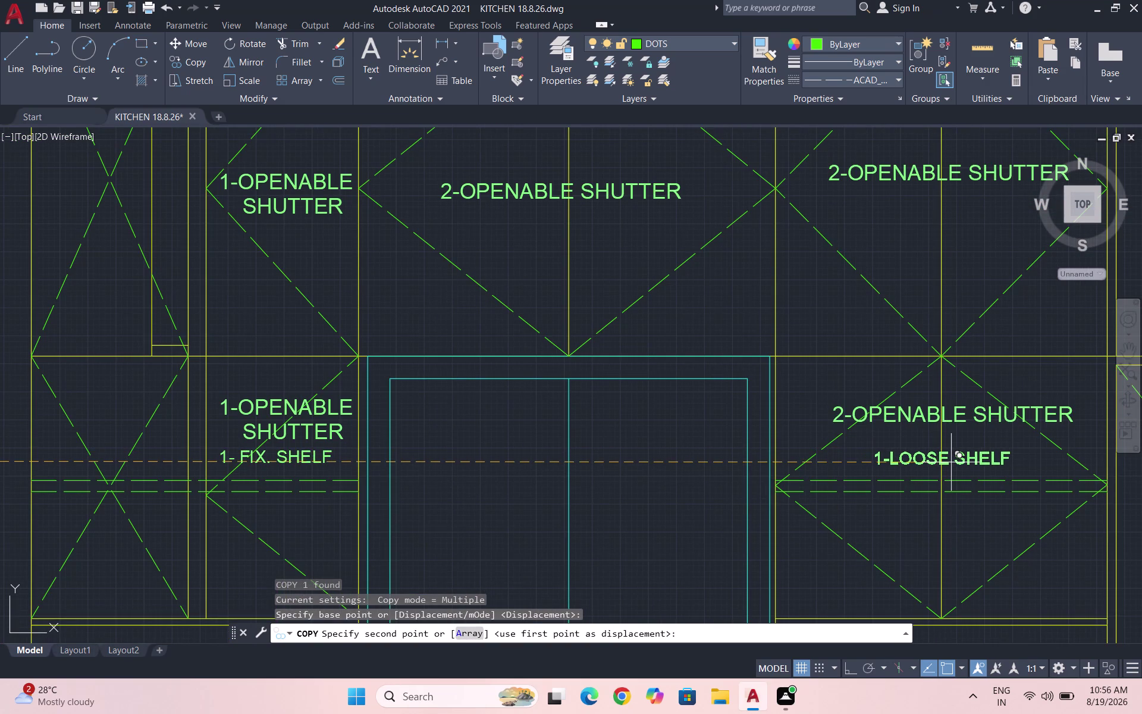
click(951, 463)
scroll(down, 3)
key(Escape)
scroll(down, 3)
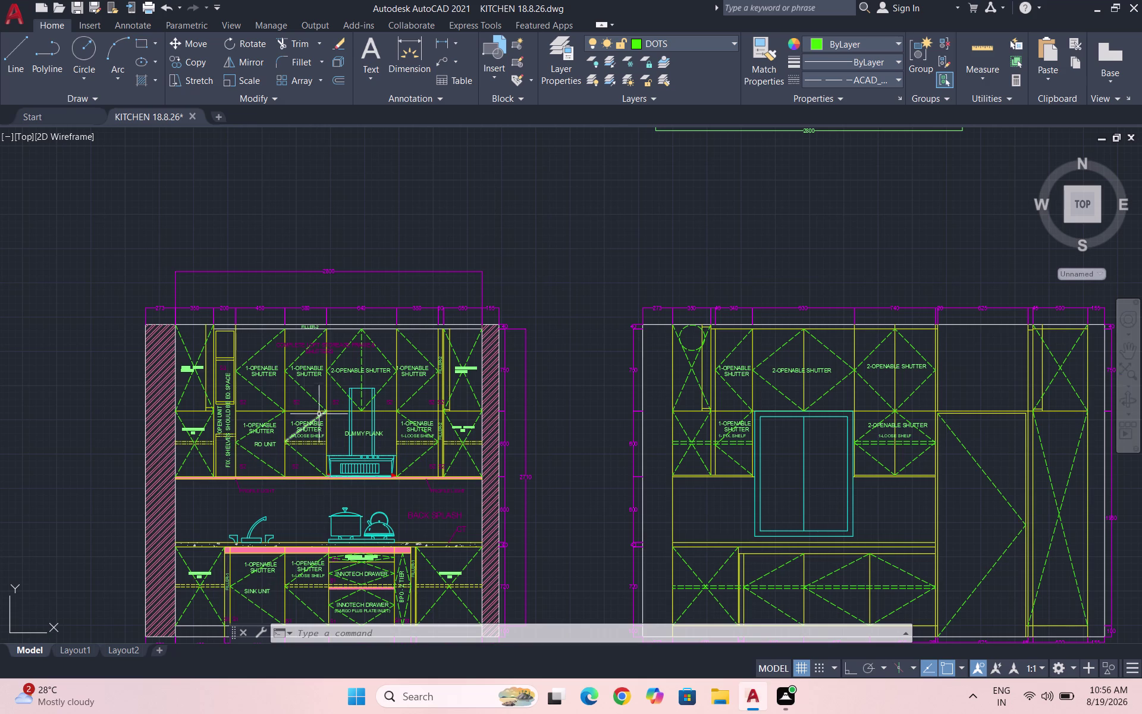
scroll(up, 3)
scroll(up, 3)
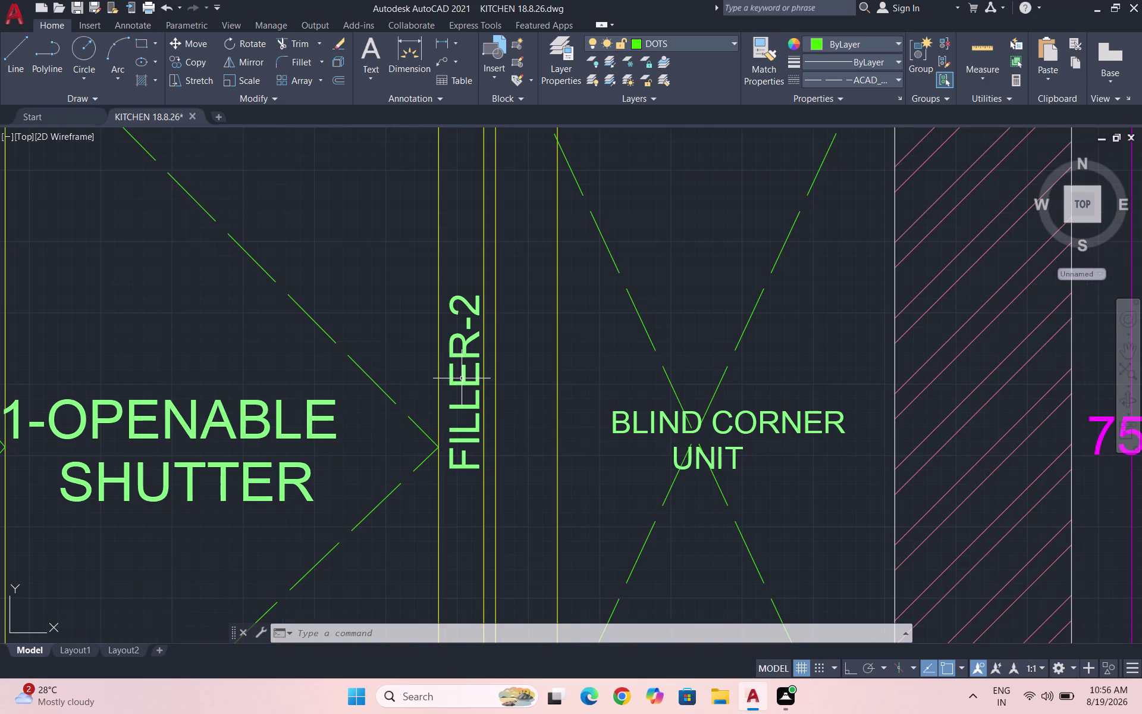
Copy the FILLER-2 label and place a first copy in the right elevation.
click(462, 378)
text(CO)
key(Return)
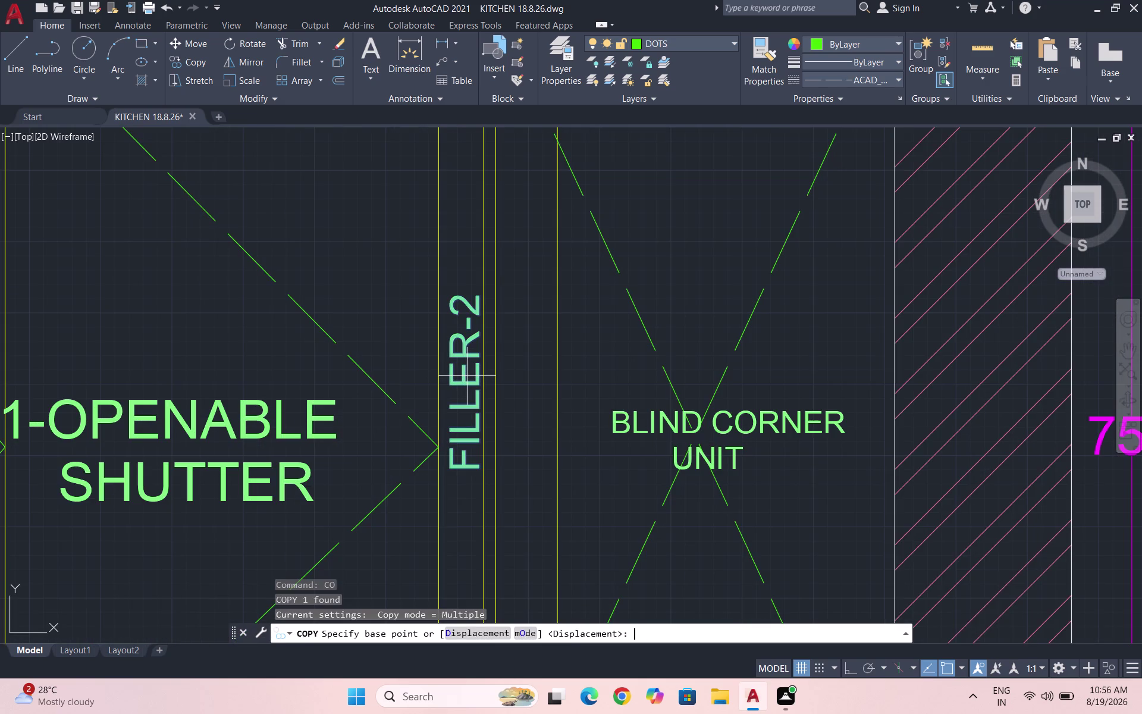
click(455, 343)
scroll(down, 3)
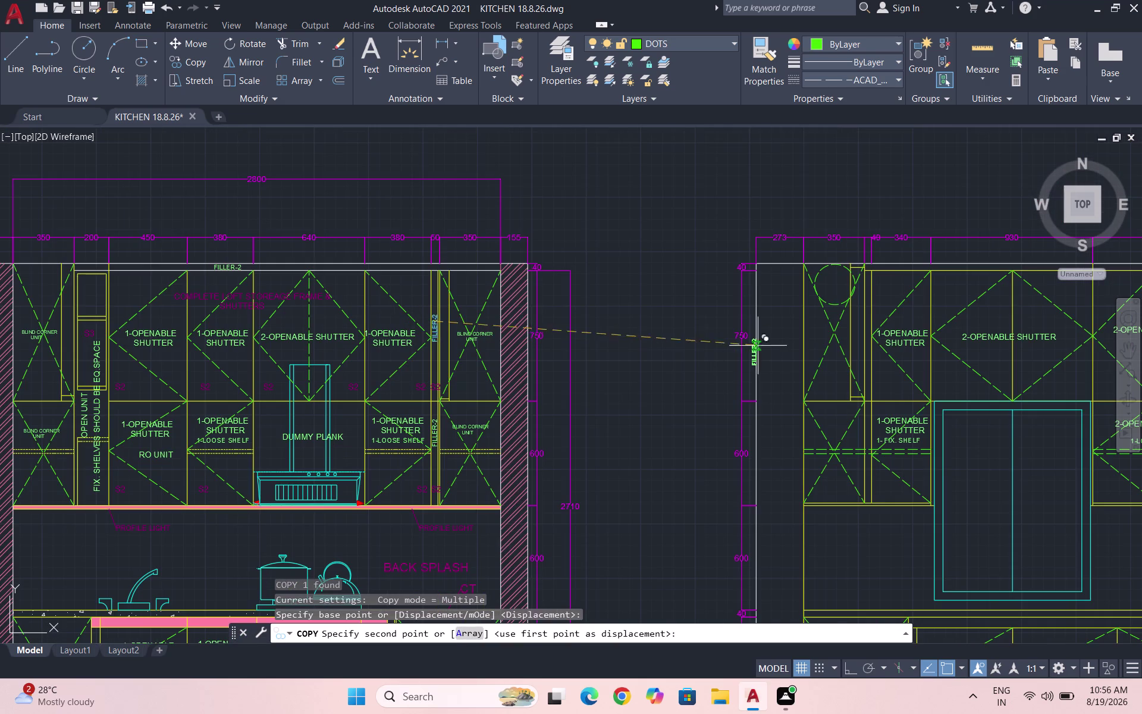
scroll(up, 3)
scroll(up, 3)
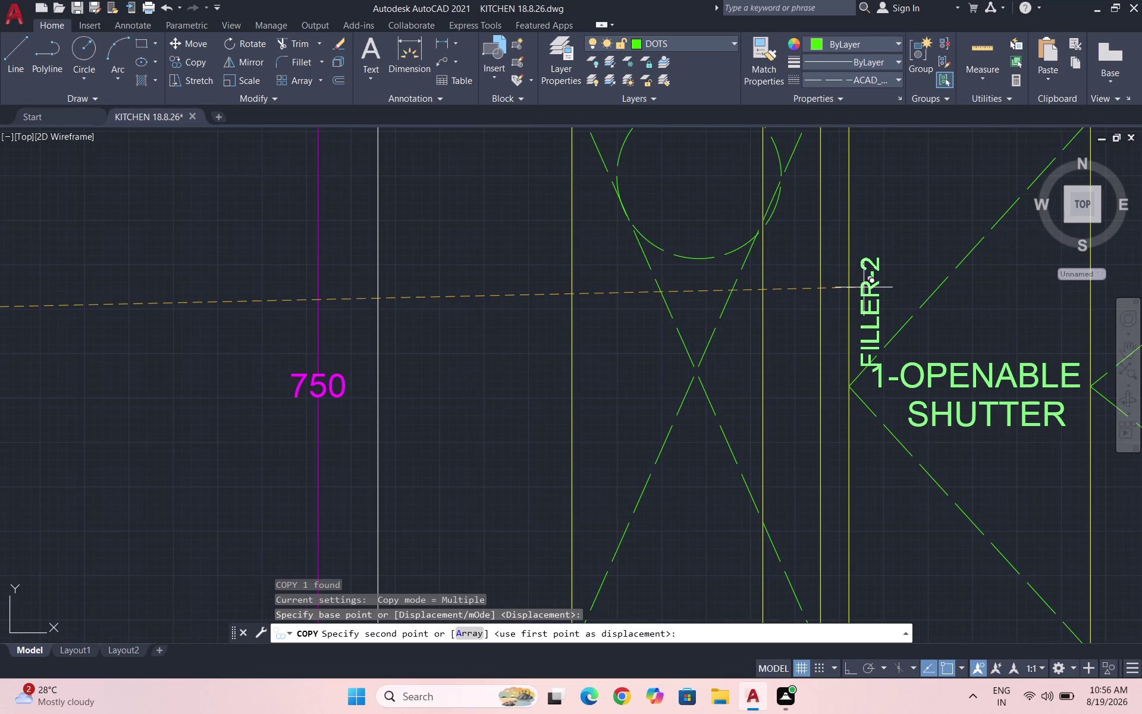
click(830, 336)
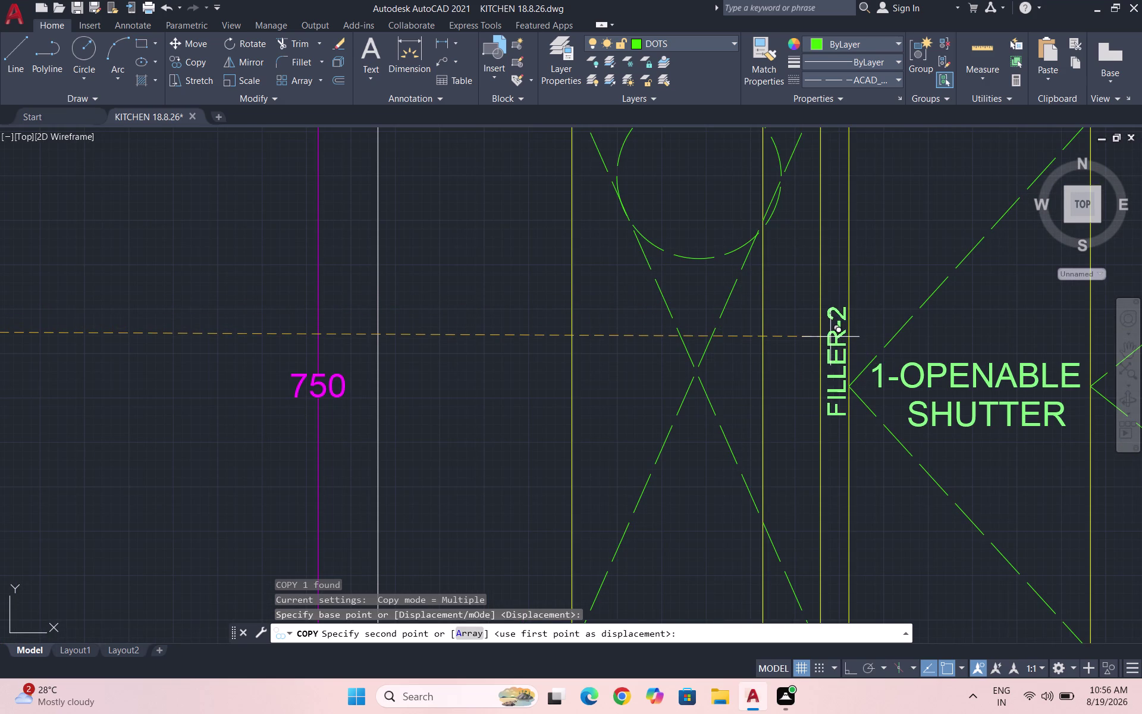
Place another FILLER-2 copy in elevation B's lower filler strip and end copying.
scroll(down, 3)
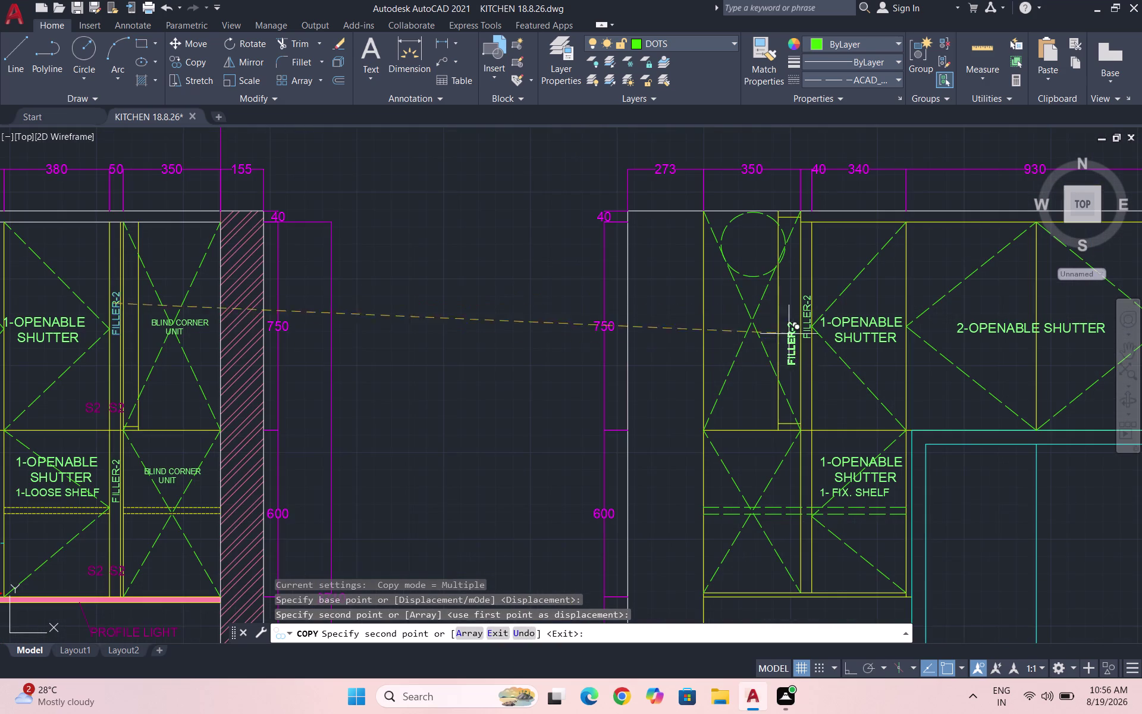
scroll(up, 3)
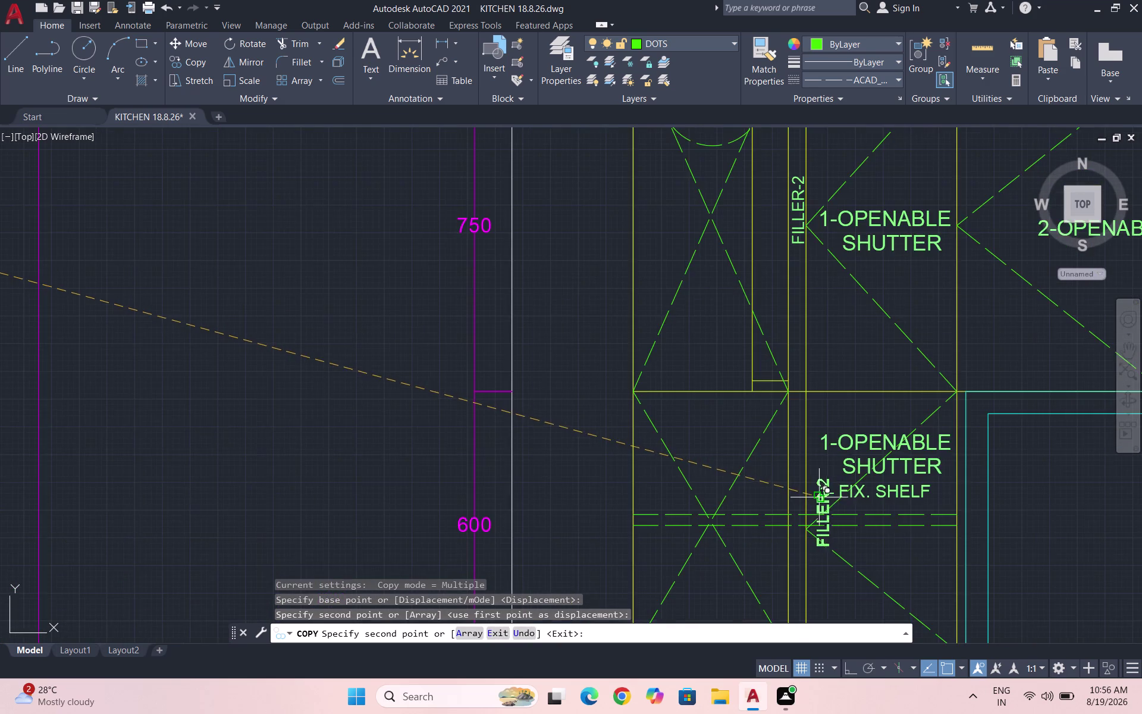
scroll(up, 3)
scroll(up, 3)
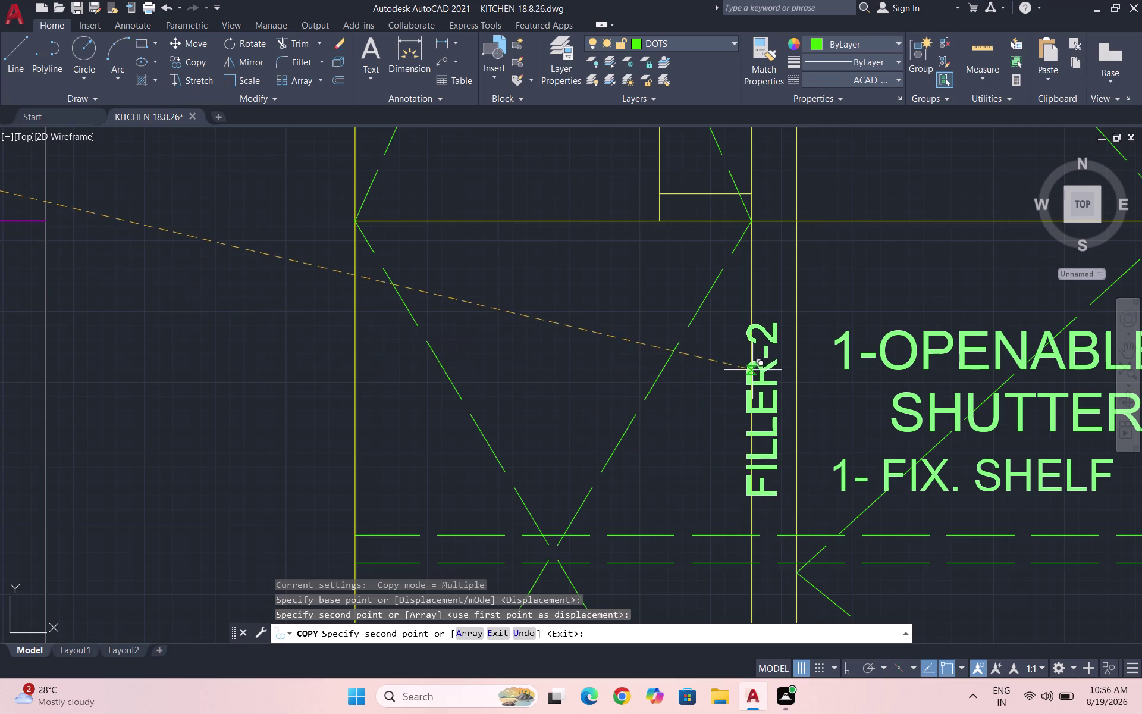
click(763, 371)
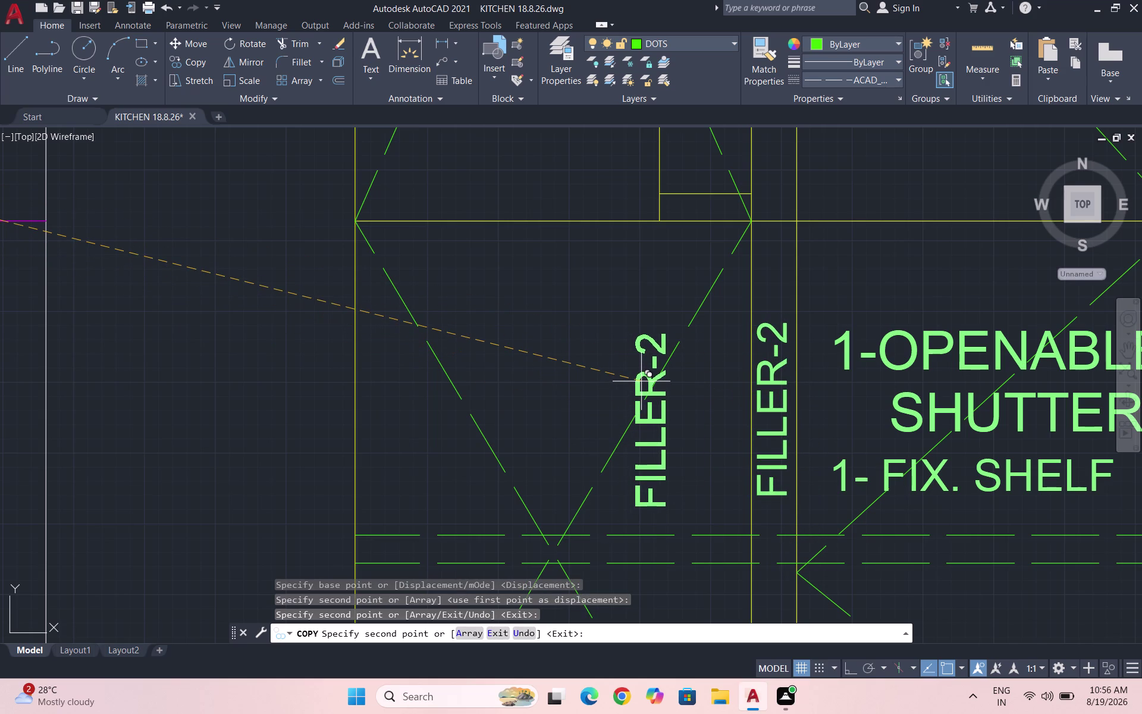
scroll(down, 3)
scroll(down, 3)
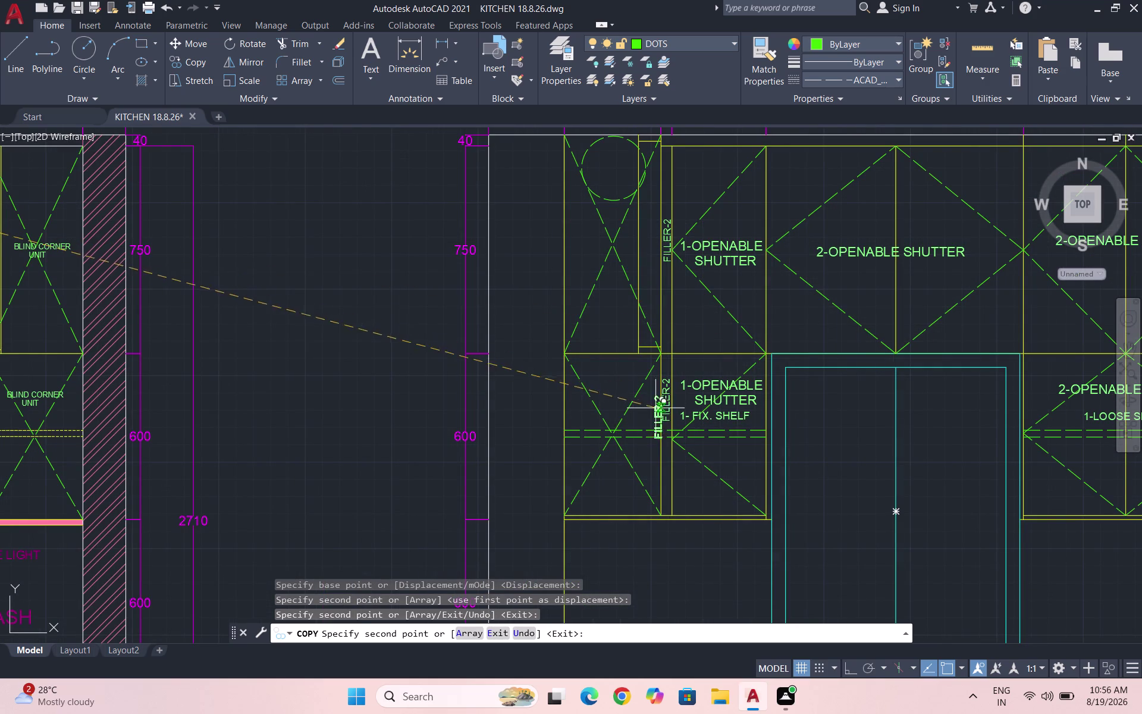
key(Escape)
scroll(down, 3)
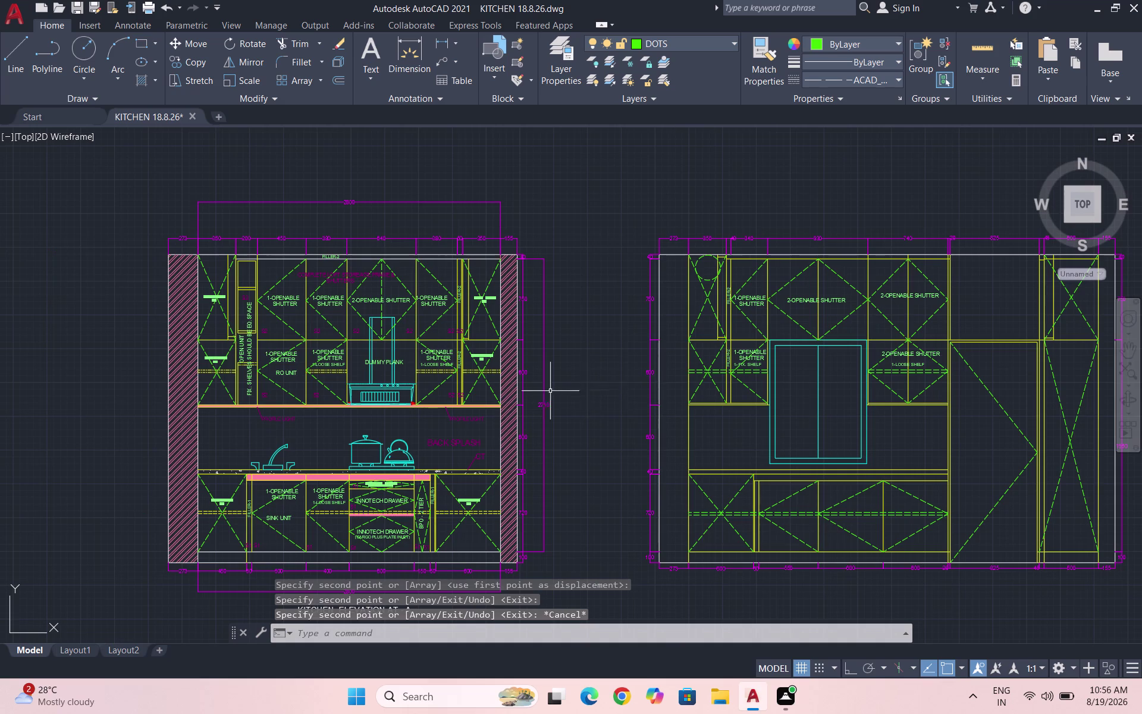
scroll(up, 3)
scroll(up, 3)
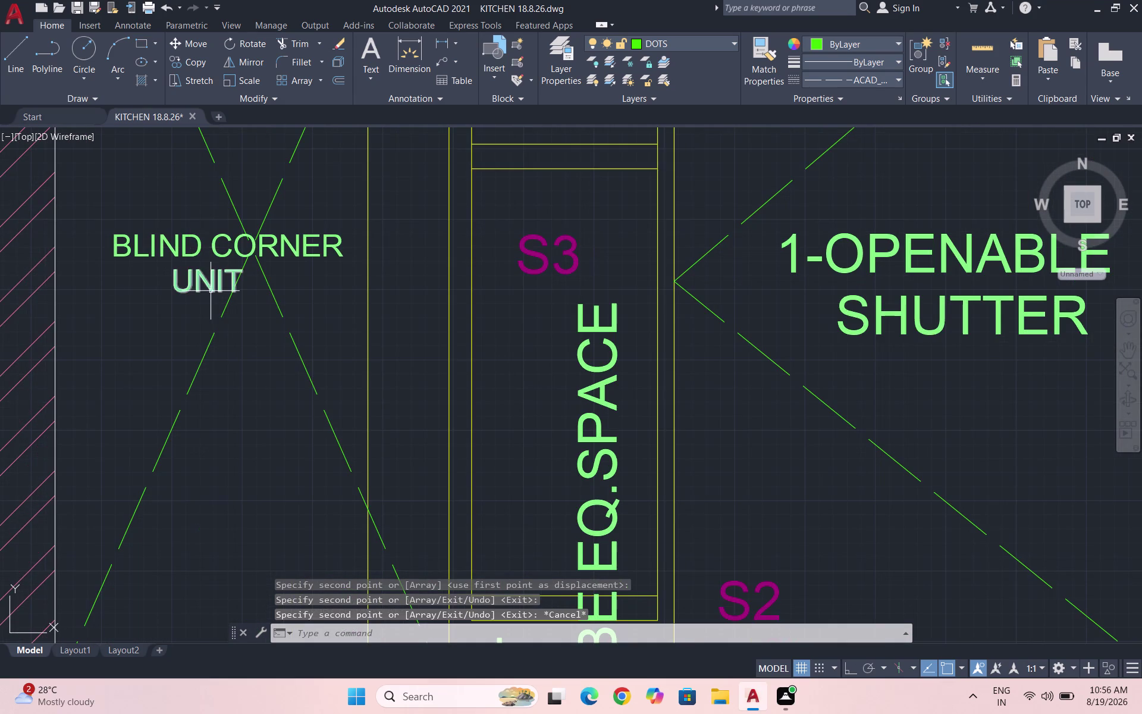
Select the BLIND CORNER and UNIT text lines and start a copy, then abandon it.
click(211, 291)
click(175, 233)
text(CO)
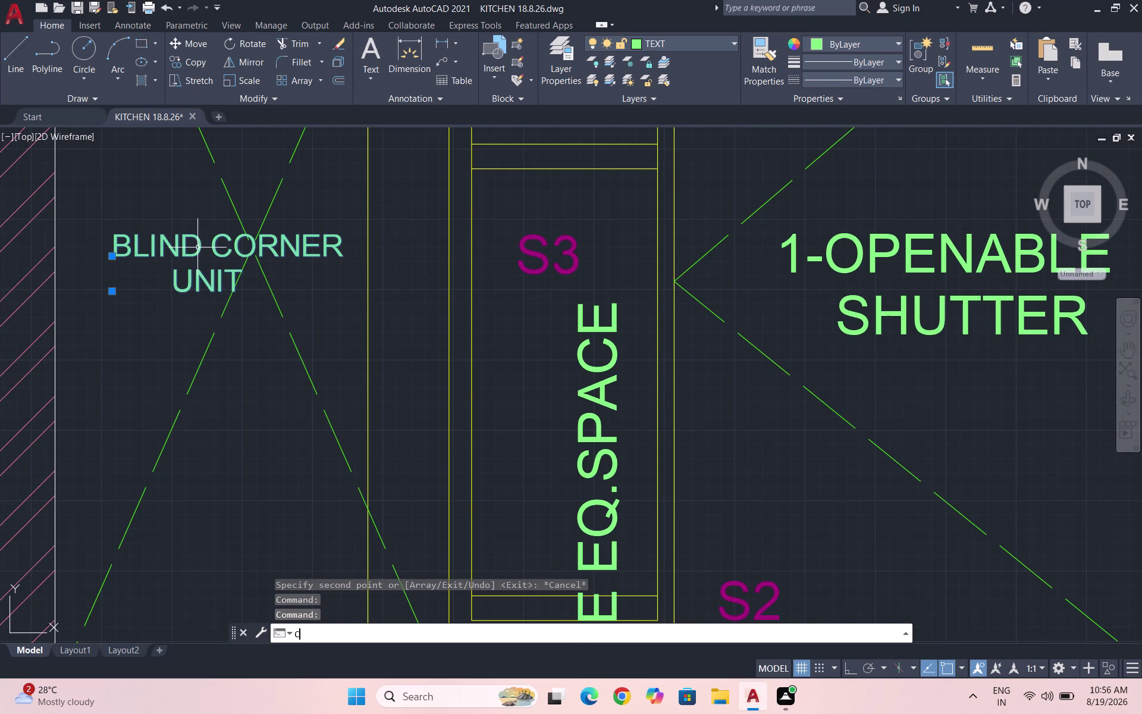
key(Return)
click(197, 247)
scroll(down, 3)
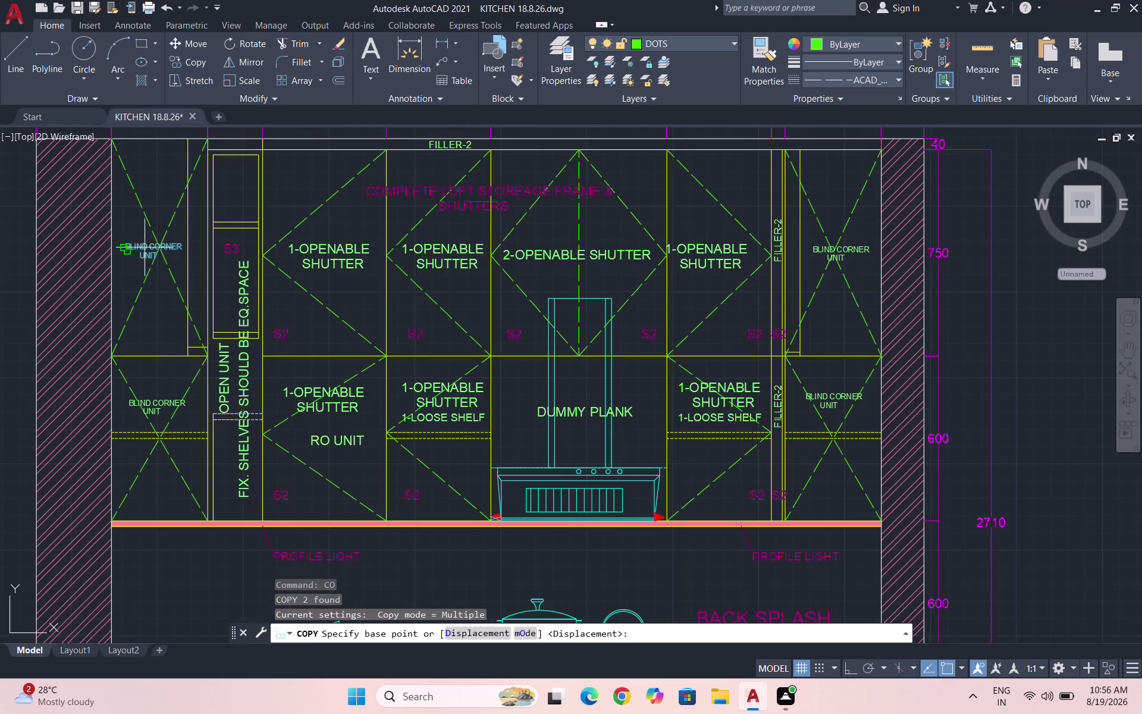
drag(144, 246, 153, 246)
scroll(down, 3)
scroll(up, 3)
scroll(up, 3)
scroll(down, 3)
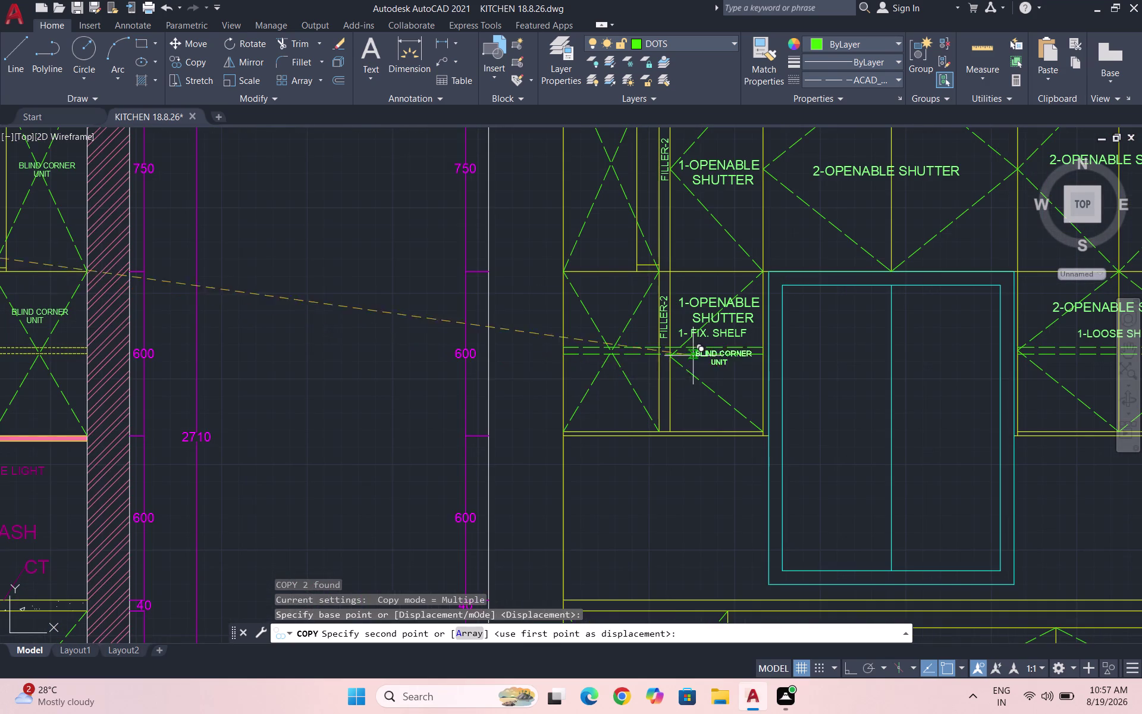
key(Escape)
Window-select the vertical BLIND CORNER UNIT label in the plan.
scroll(down, 3)
scroll(down, 3)
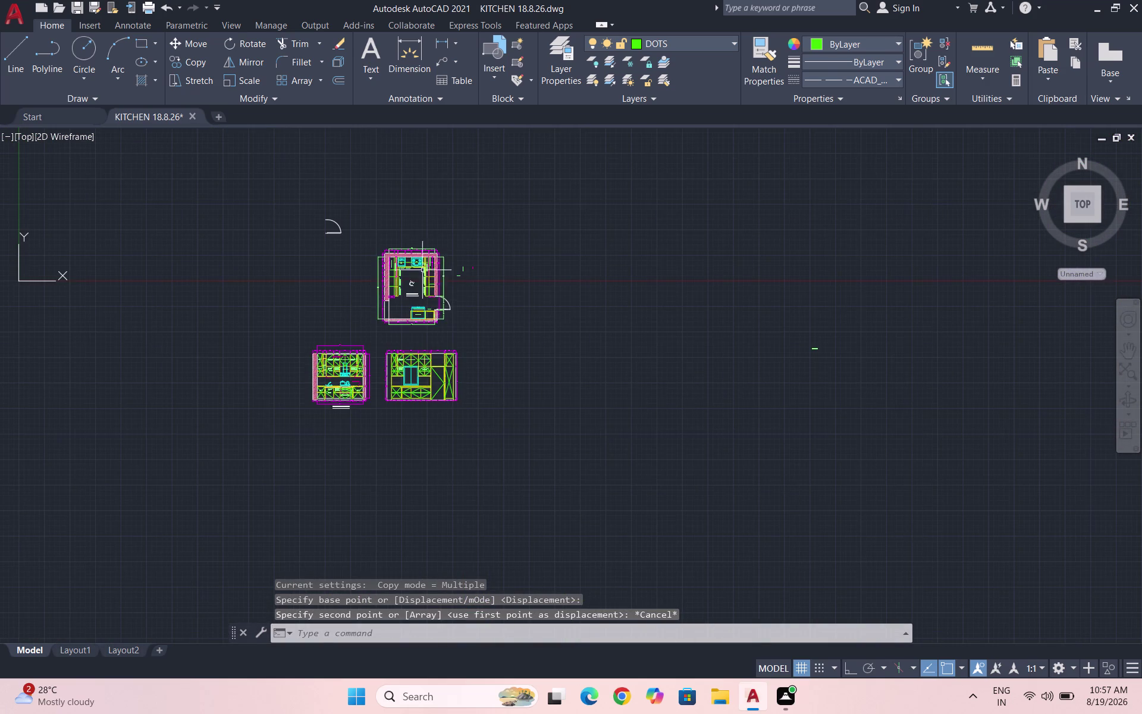
scroll(up, 3)
scroll(up, 3)
scroll(up, 3)
drag(413, 362, 410, 355)
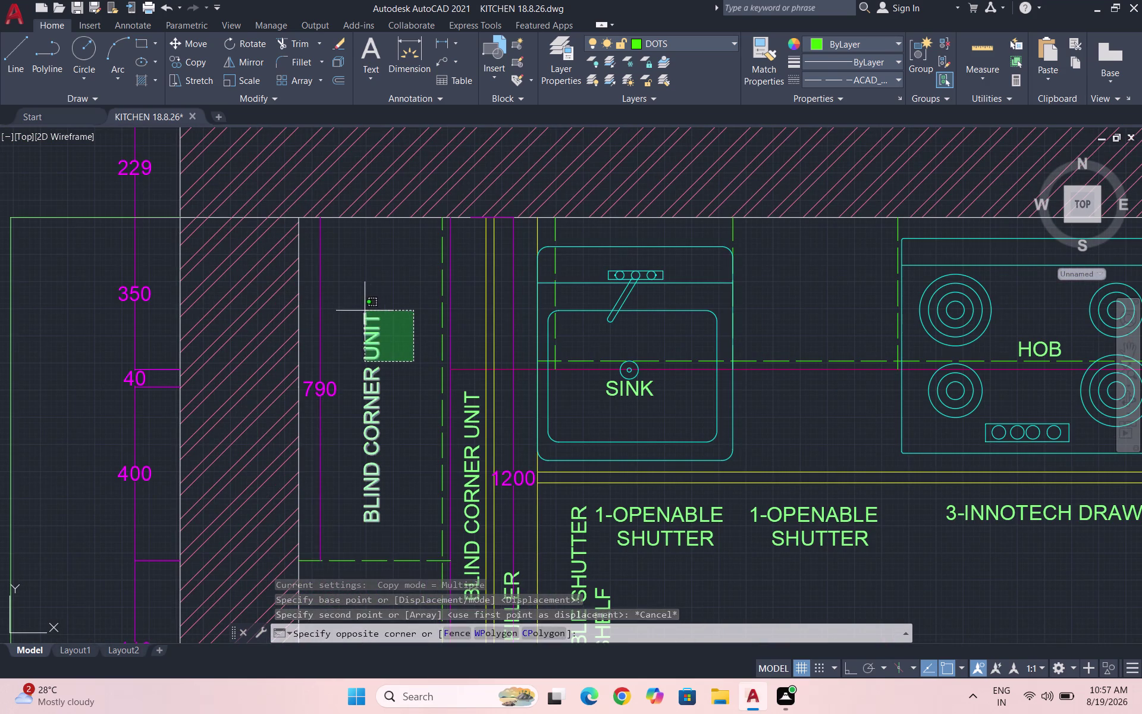
click(355, 308)
Copy the vertical label into elevation B's lower-left cabinet and select the copy.
text(CO)
key(Return)
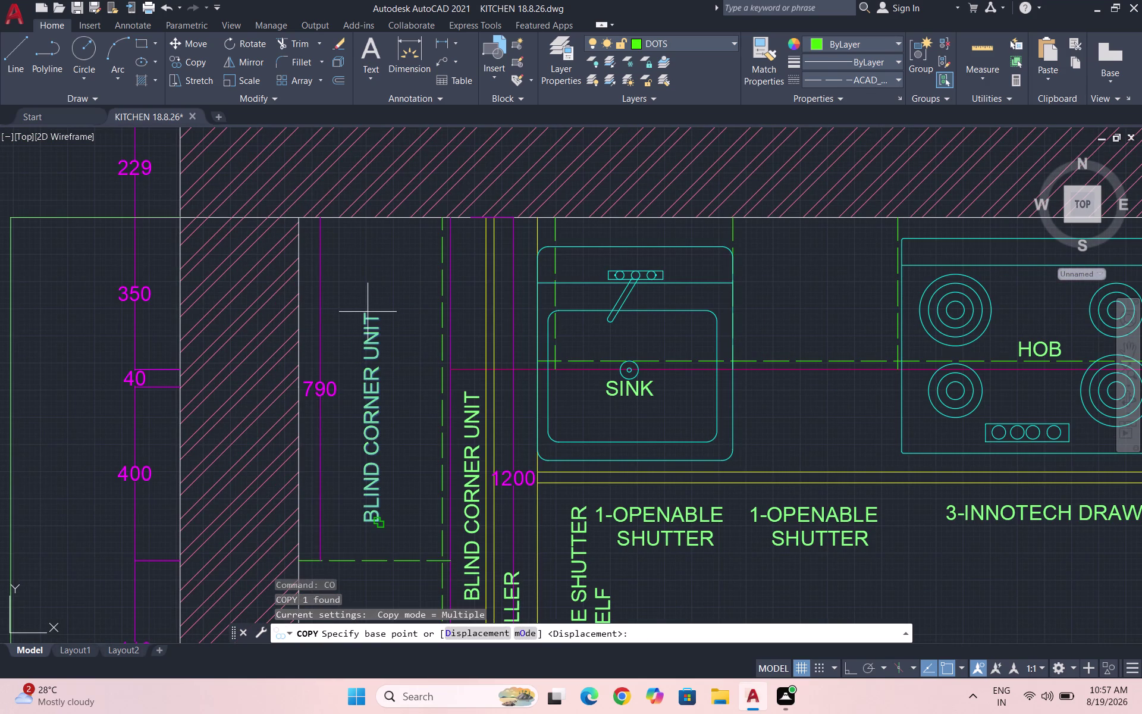
drag(373, 342, 379, 338)
scroll(down, 3)
scroll(down, 3)
scroll(down, 3)
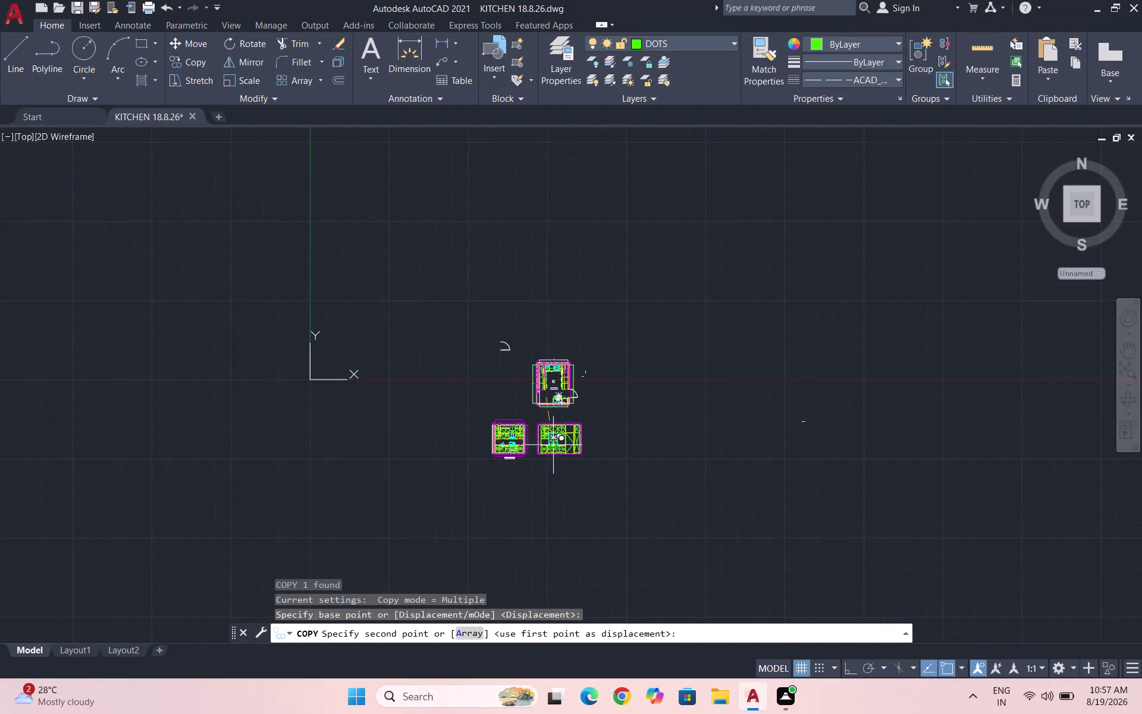
scroll(up, 3)
scroll(up, 3)
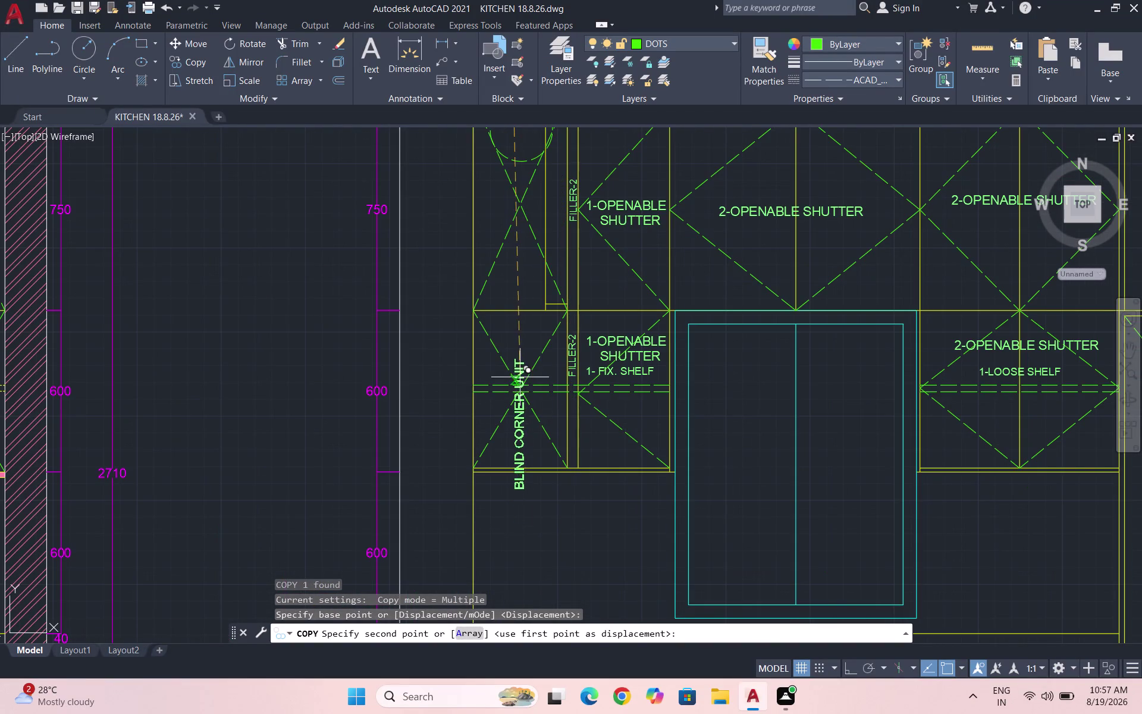
click(521, 350)
key(Escape)
click(525, 333)
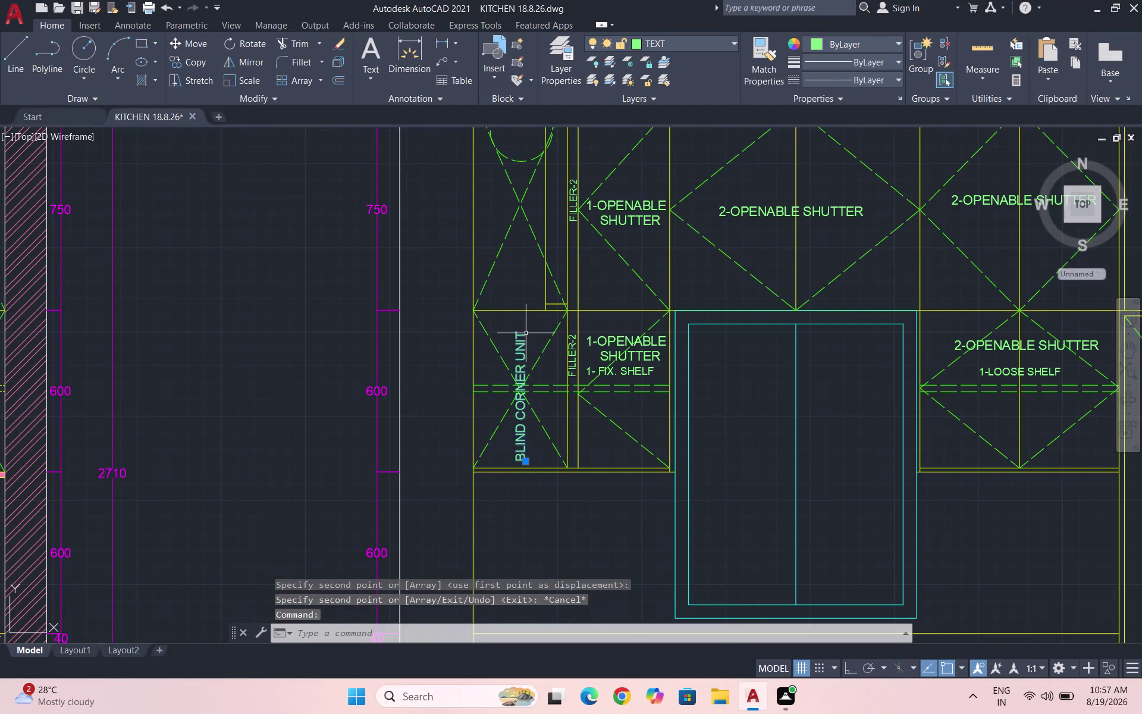
Rotate the BLIND CORNER UNIT label to horizontal with Ortho on.
text(RO)
key(Return)
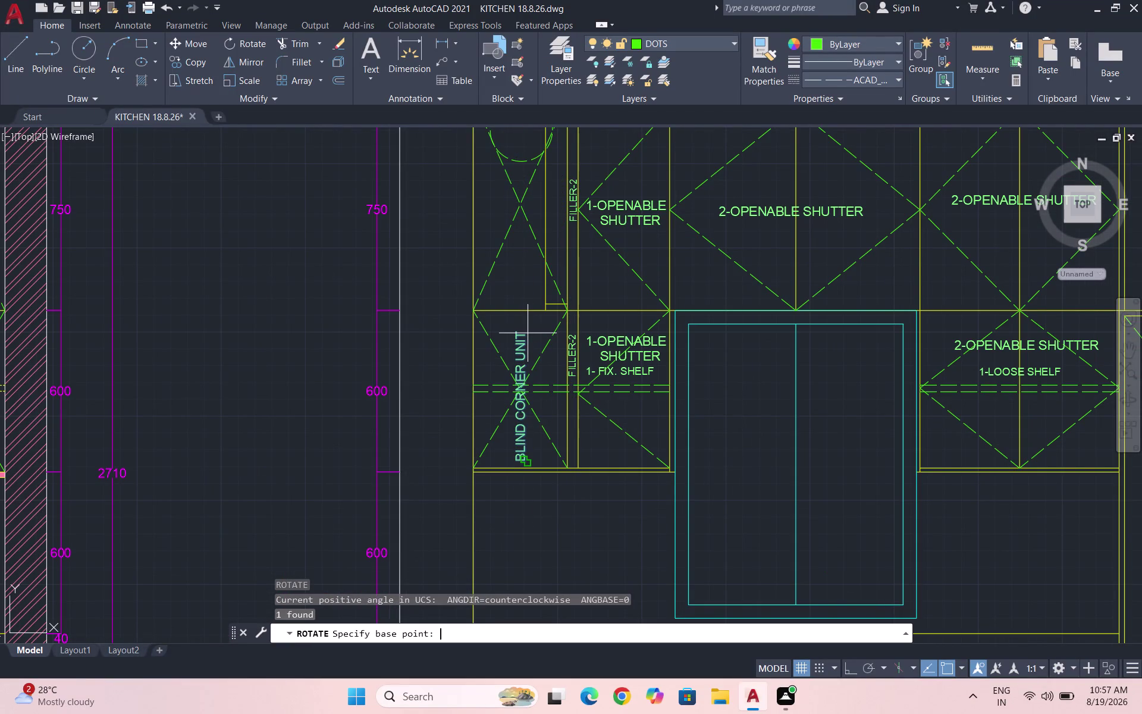
key(F8)
click(527, 333)
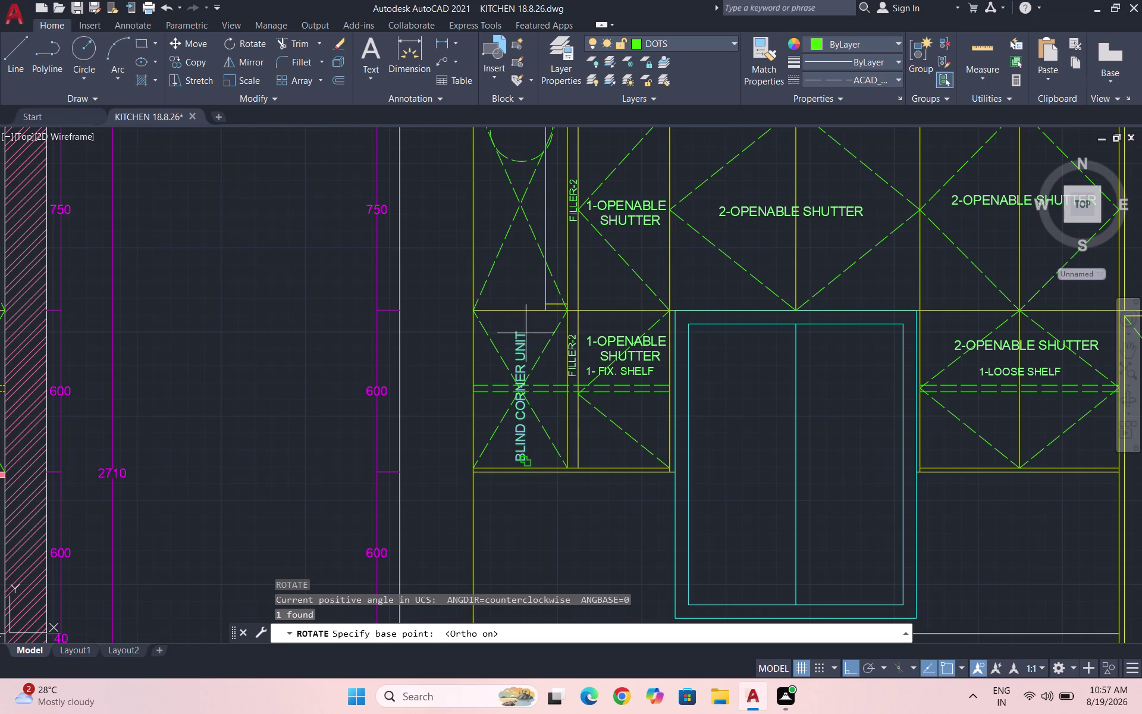
click(527, 334)
click(554, 494)
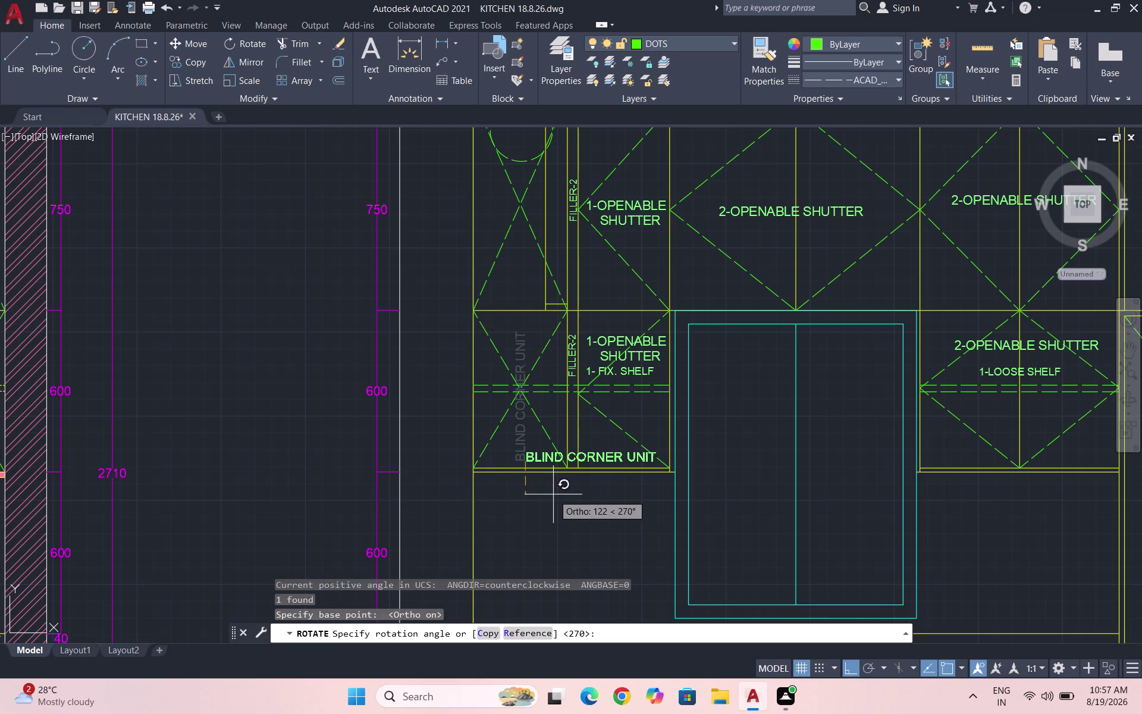
scroll(up, 3)
click(633, 459)
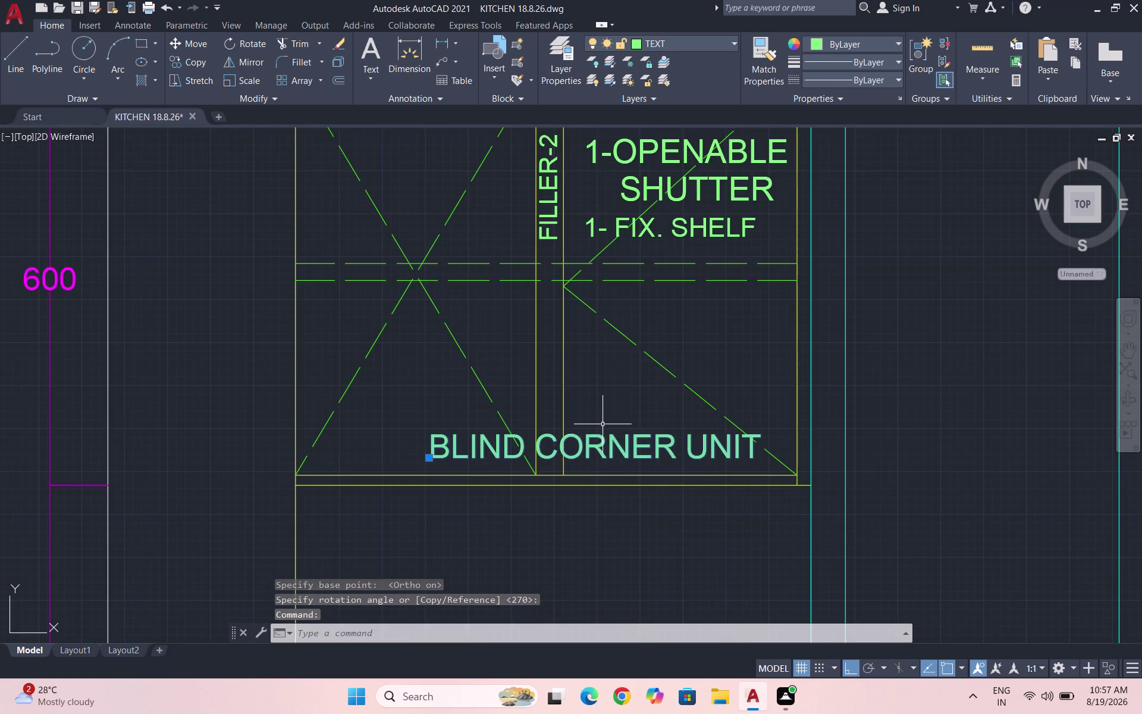
Move the label up to mid-height, then nudge it left to centre it.
key(m)
key(Return)
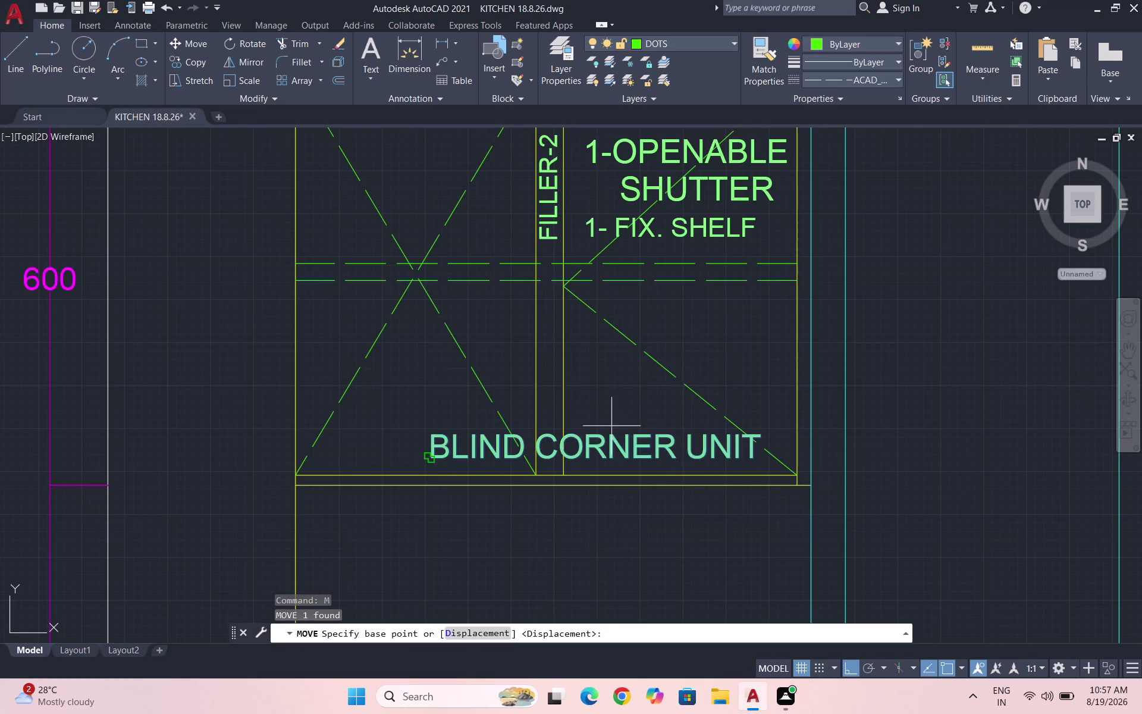
click(608, 432)
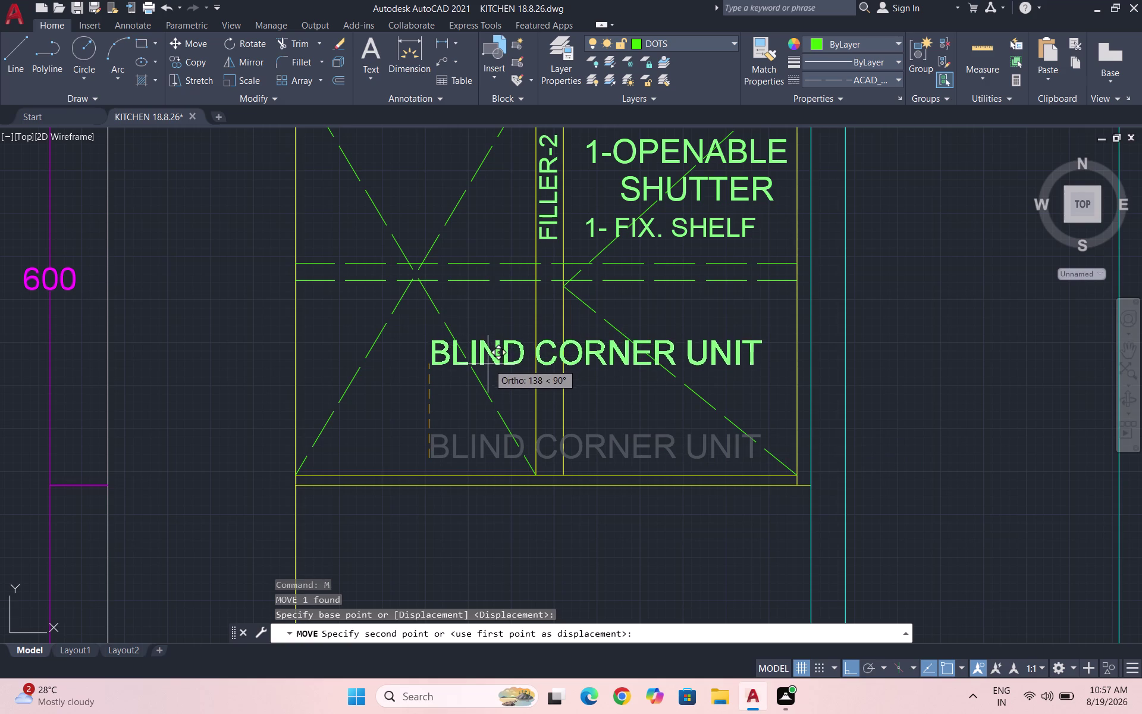
click(484, 367)
click(497, 359)
key(m)
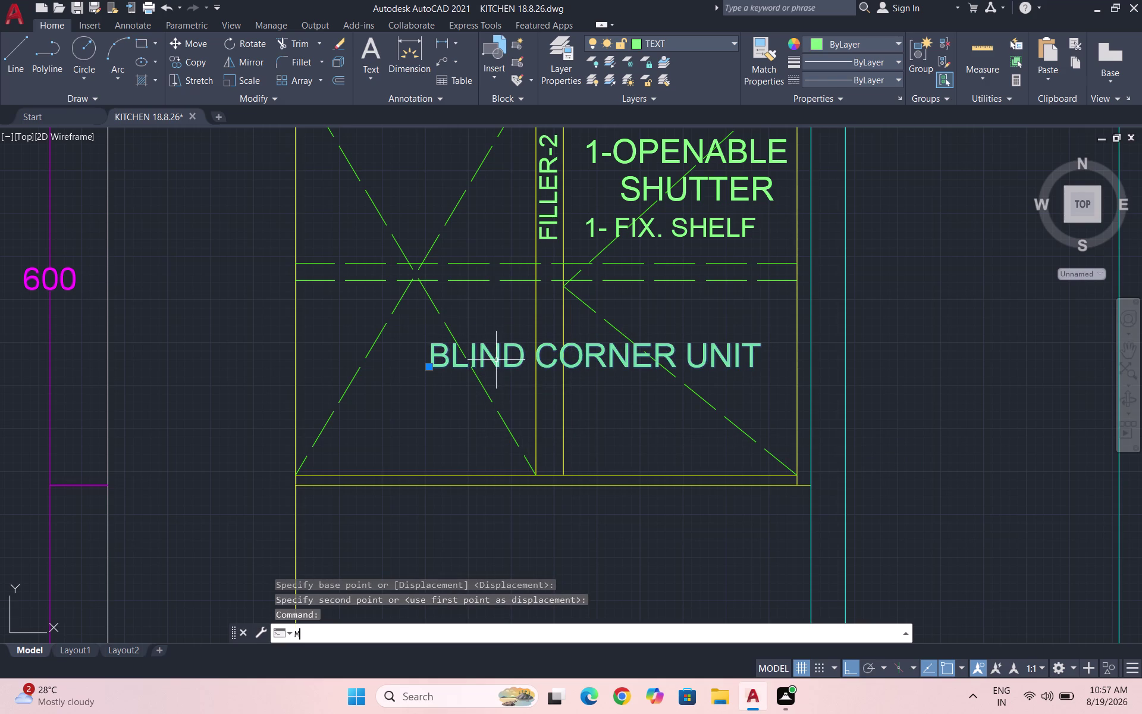
key(Return)
click(511, 359)
click(487, 362)
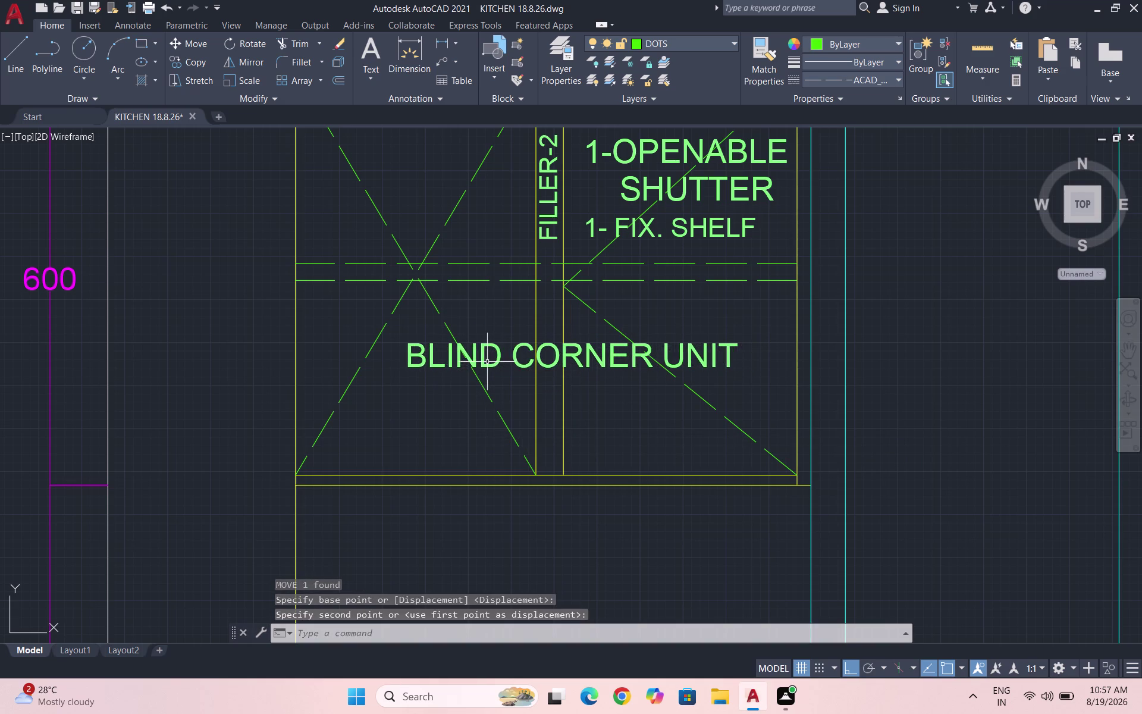
scroll(down, 3)
scroll(down, 3)
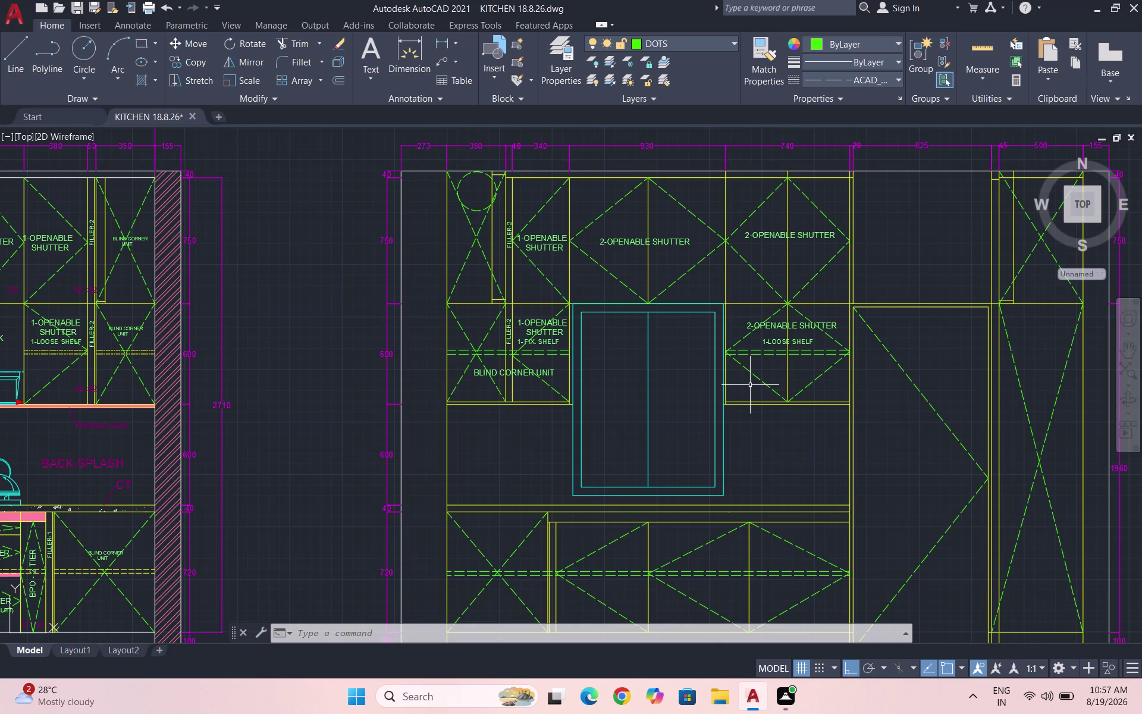
Select the three-line 1-OPENABLE SHUTTER / 1-LOOSE SHELF label.
scroll(down, 3)
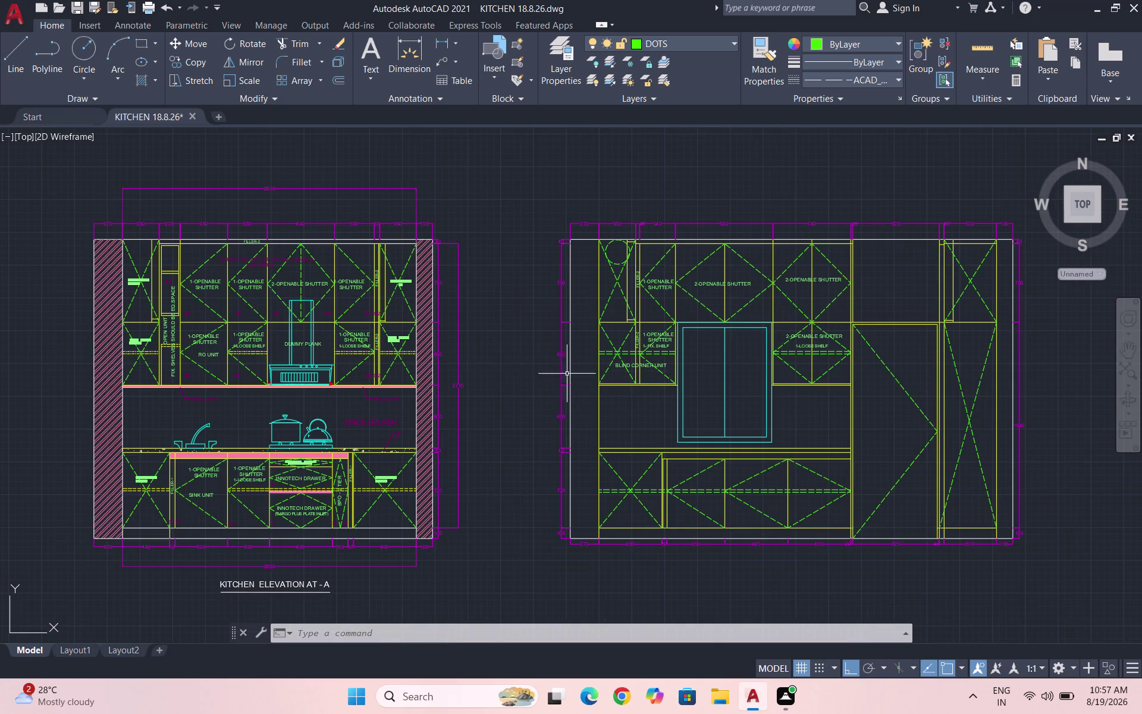
scroll(up, 3)
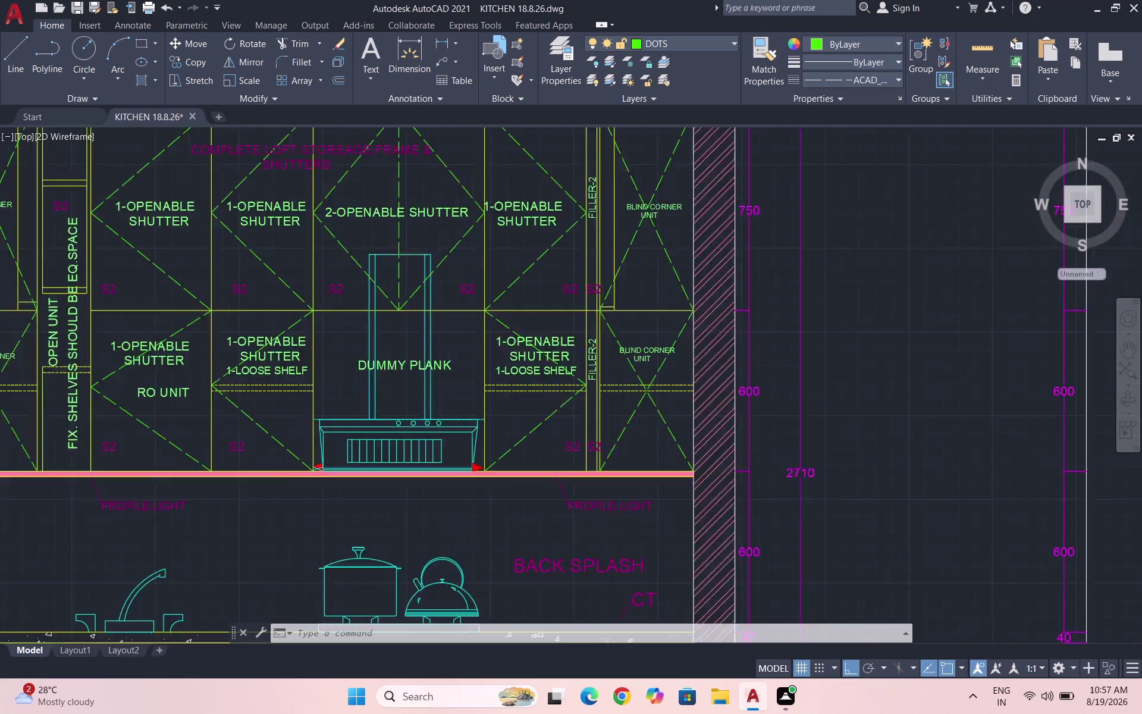
scroll(up, 3)
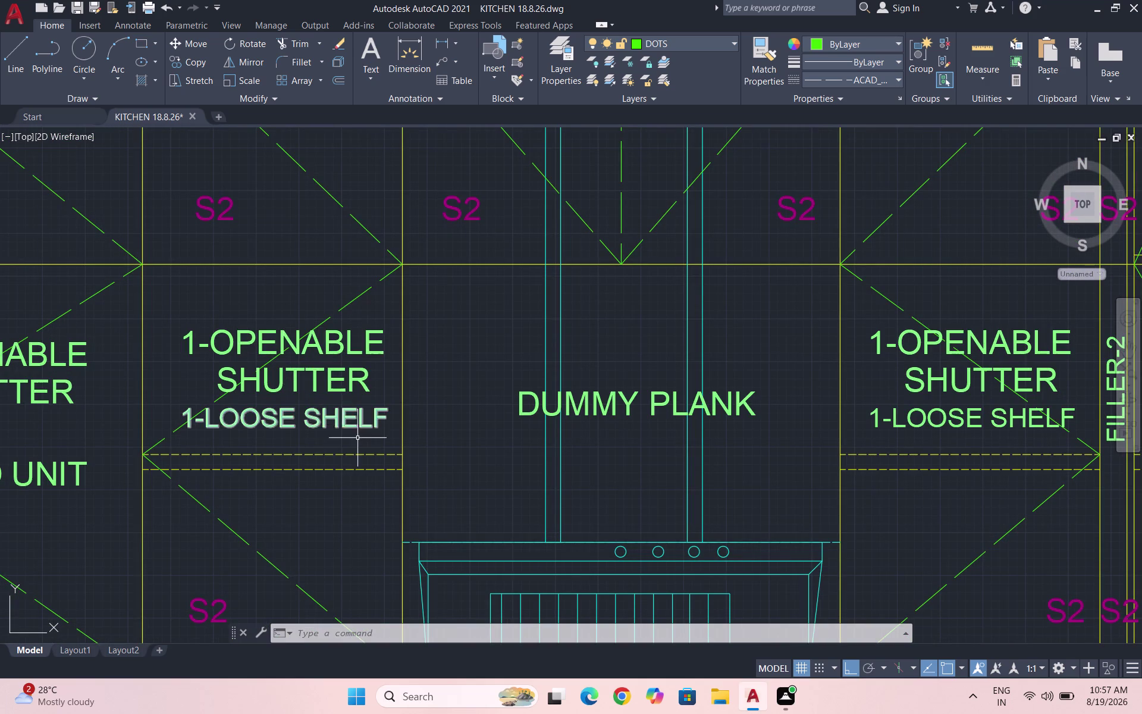
drag(357, 437, 357, 429)
click(340, 338)
With Ortho off, copy the label to two spots in elevation B's lower cabinets.
text(CO)
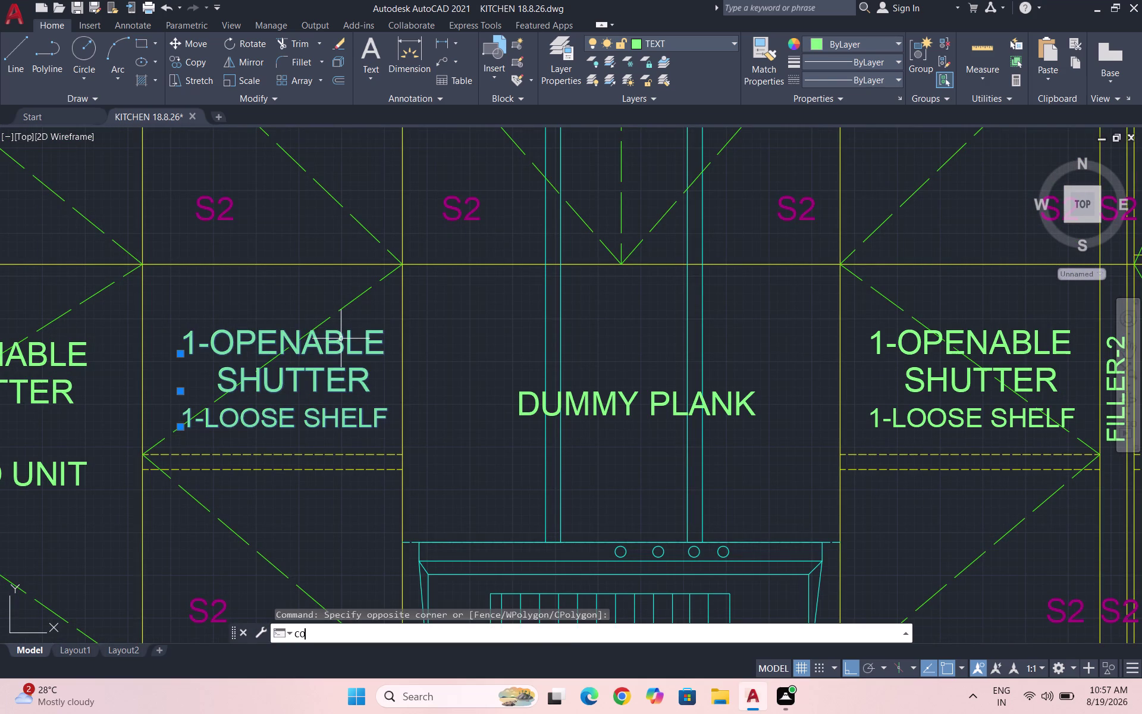
key(Return)
key(F8)
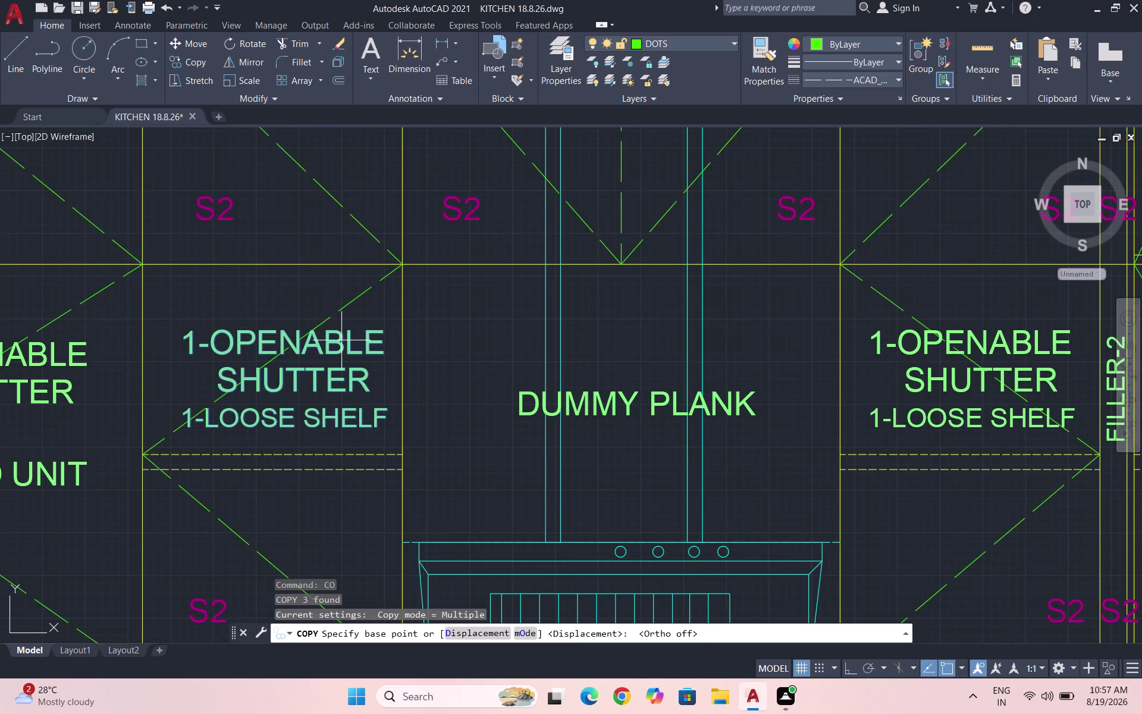
click(341, 351)
scroll(down, 3)
scroll(down, 3)
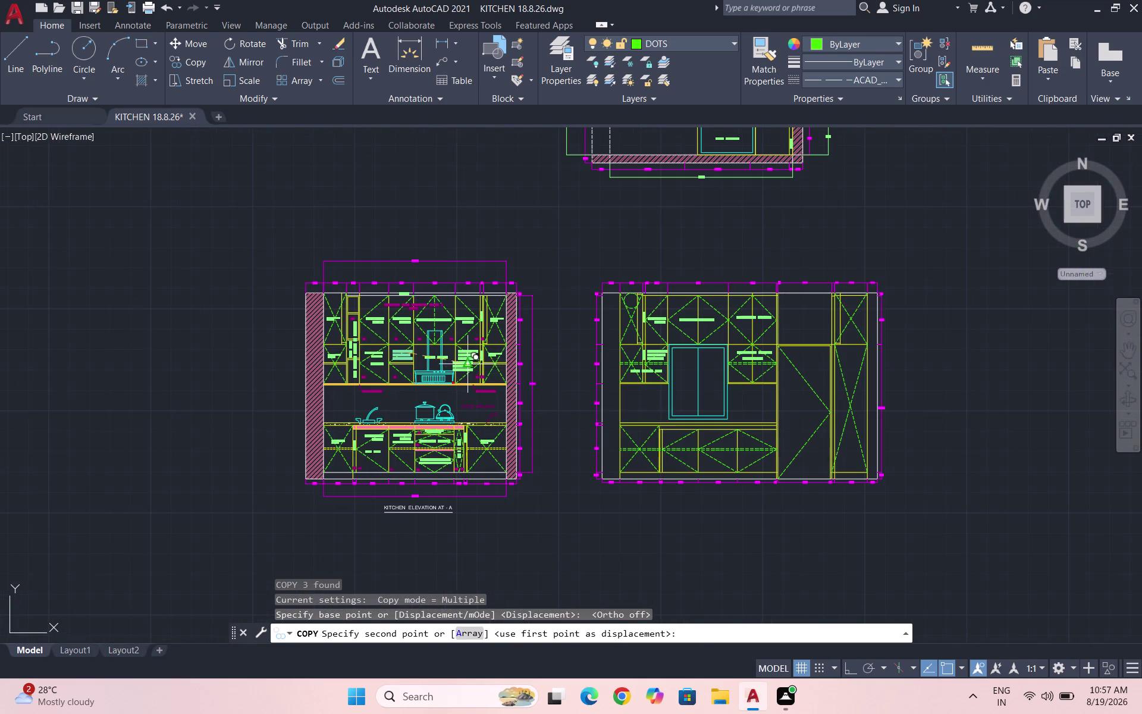
scroll(up, 3)
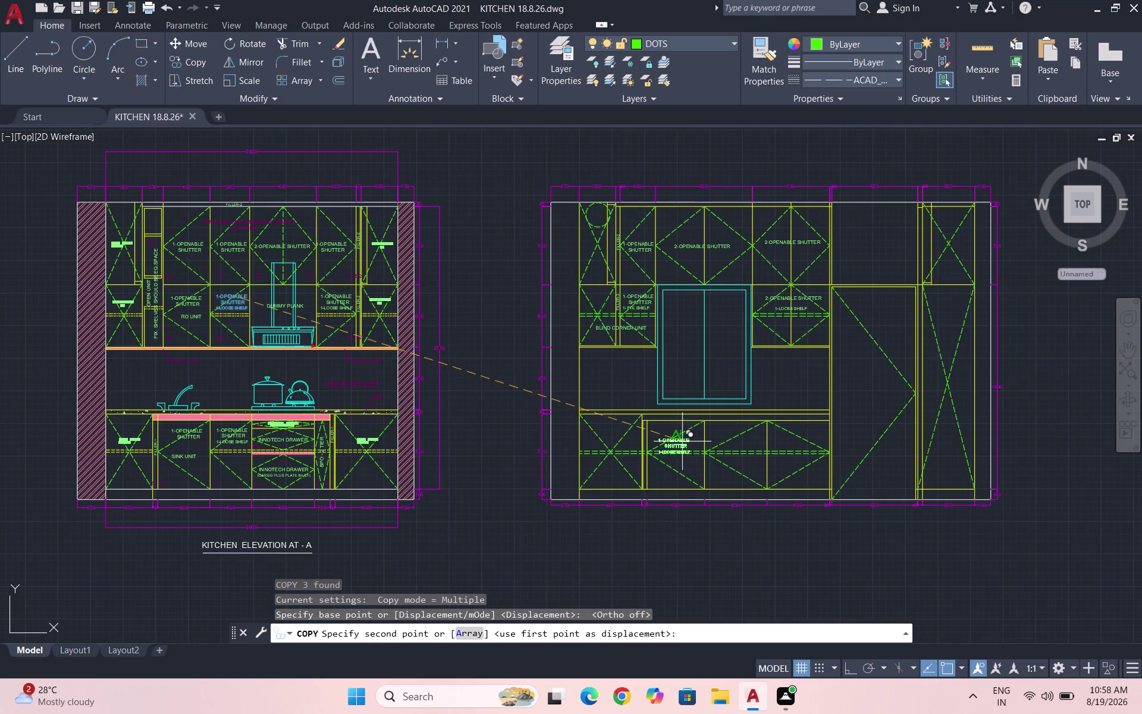
scroll(up, 3)
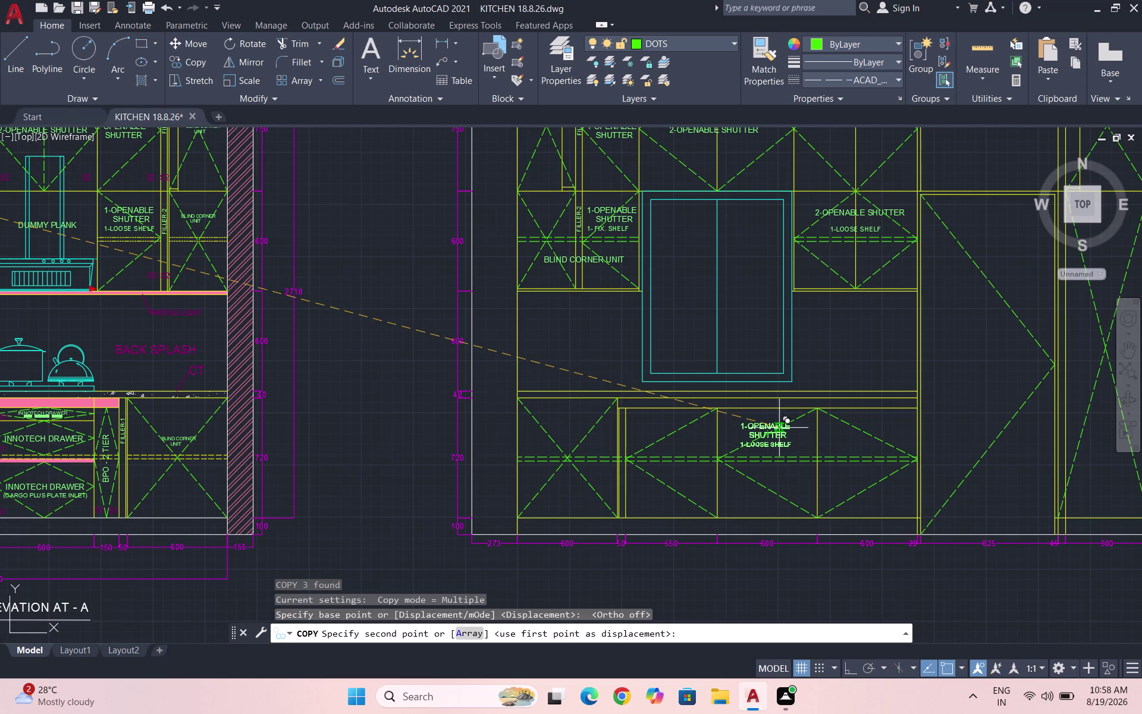
click(779, 428)
click(882, 428)
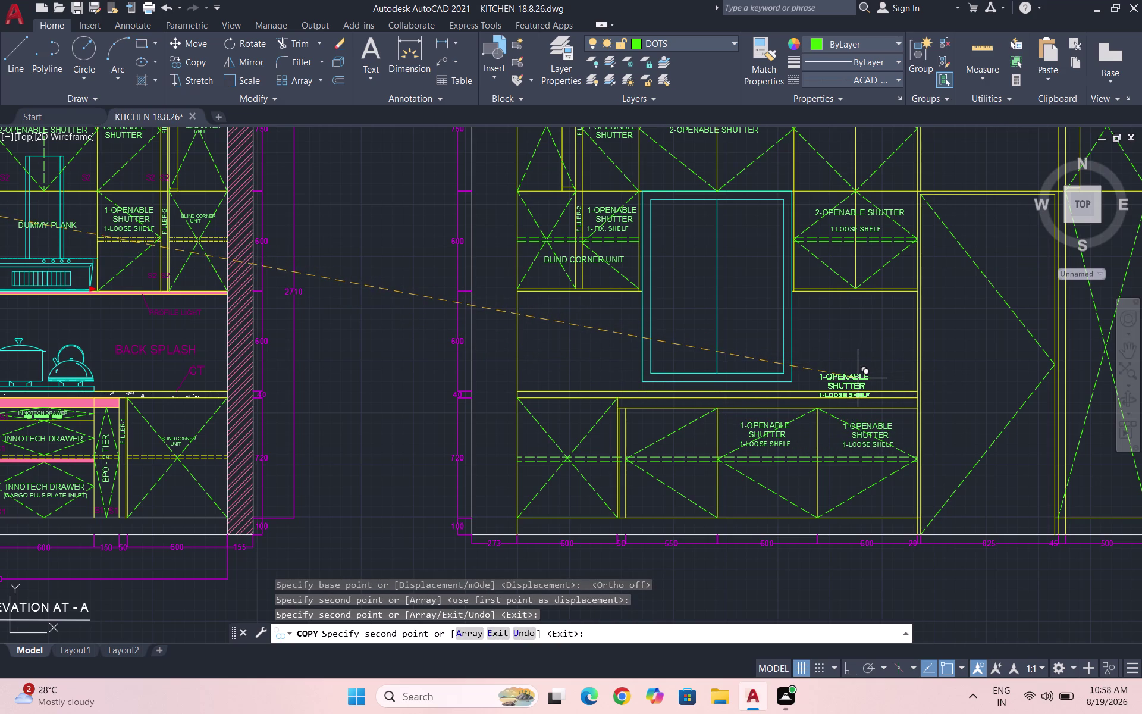
key(Escape)
scroll(down, 3)
scroll(down, 3)
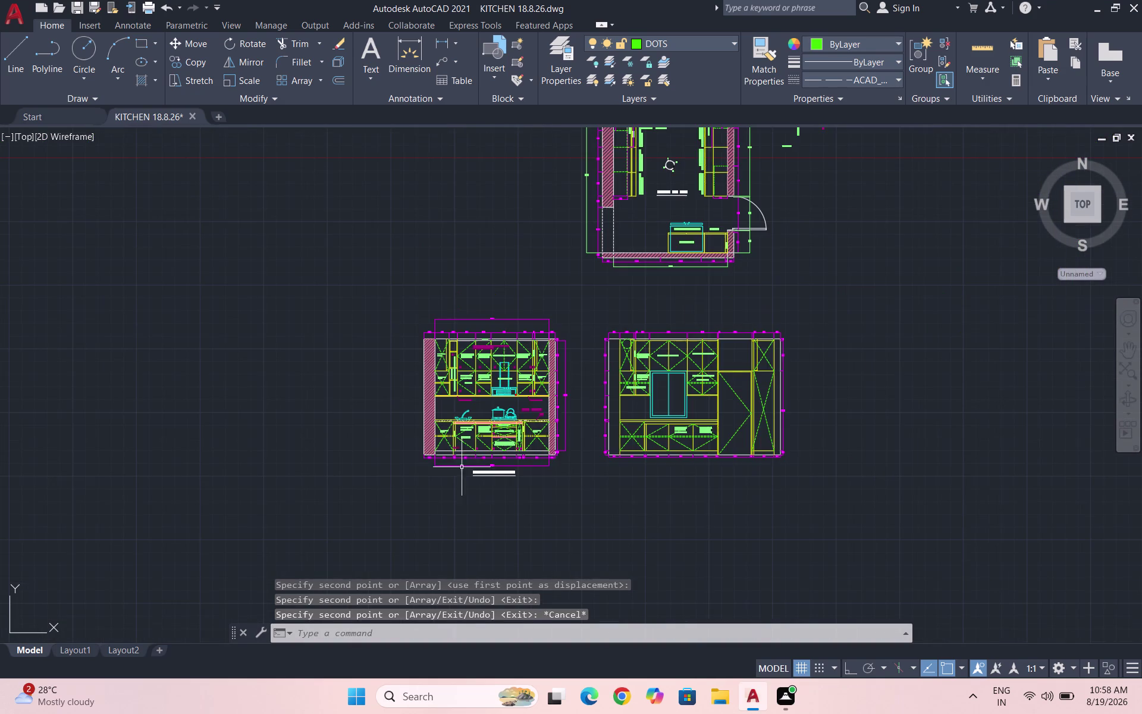
Copy the vertical fix-shelf label from the top plan to a spot beside it.
scroll(down, 3)
scroll(up, 3)
scroll(up, 3)
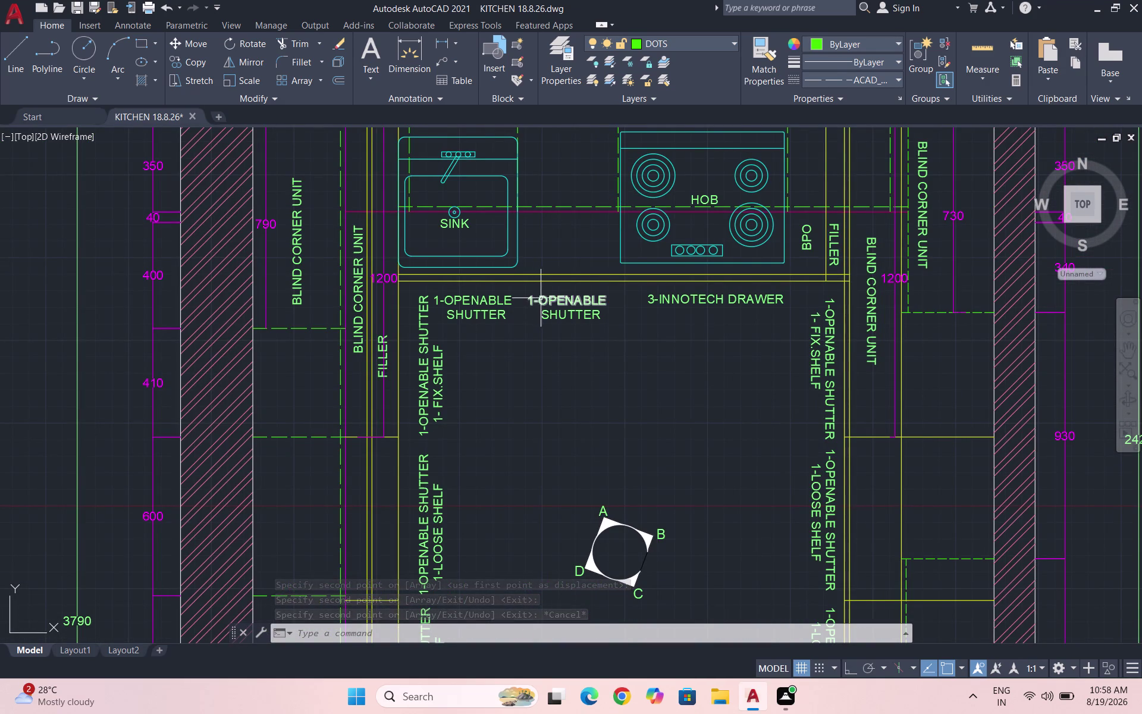
click(830, 363)
click(813, 362)
text(CO)
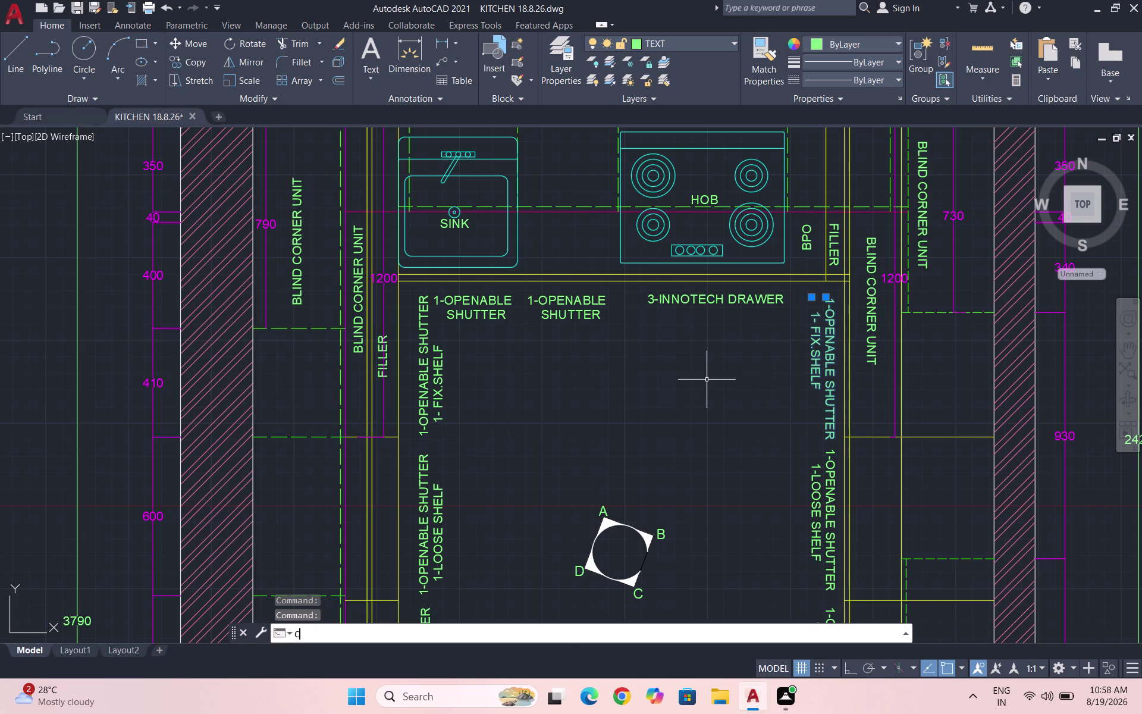
key(Return)
click(826, 324)
scroll(down, 3)
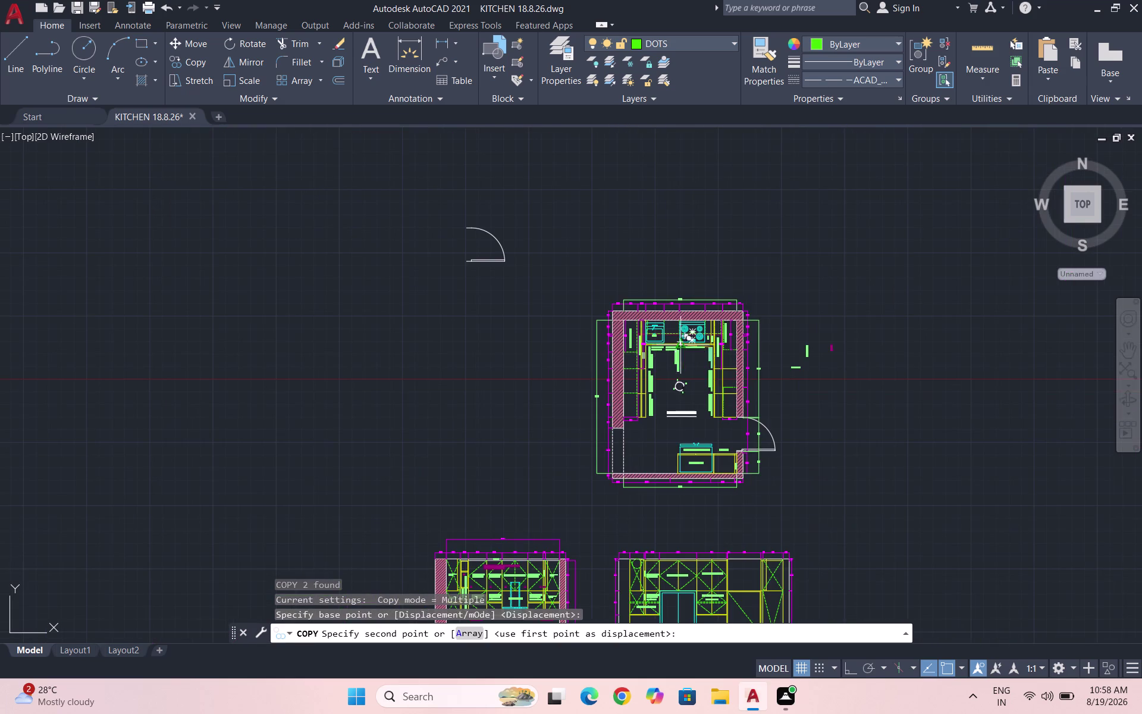
click(861, 427)
key(Escape)
Rotate the copied fix-shelf label 270° so it reads horizontally, with ortho on.
drag(887, 472, 870, 437)
click(823, 403)
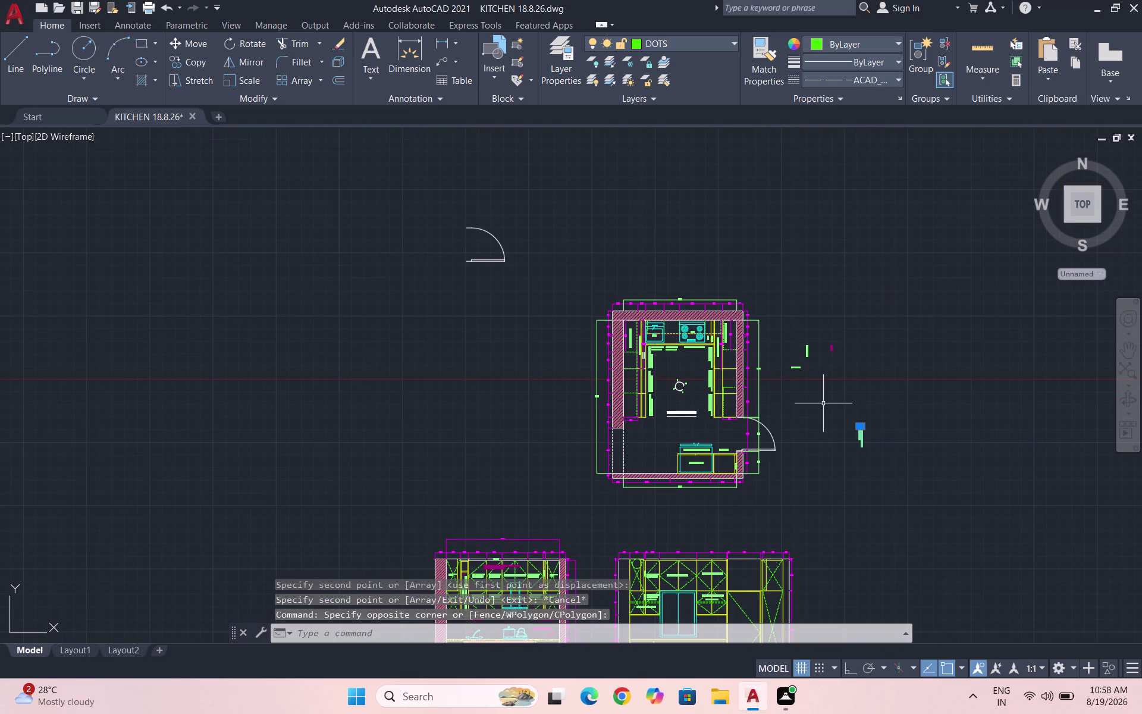
key(F8)
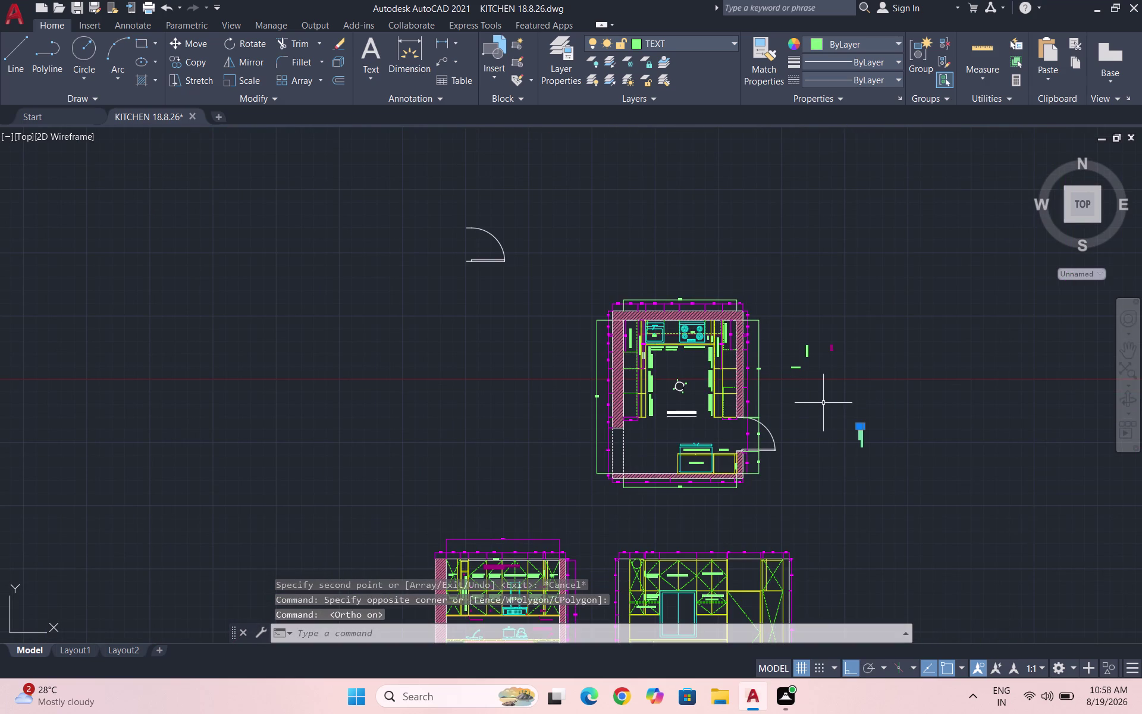
text(RO)
key(Return)
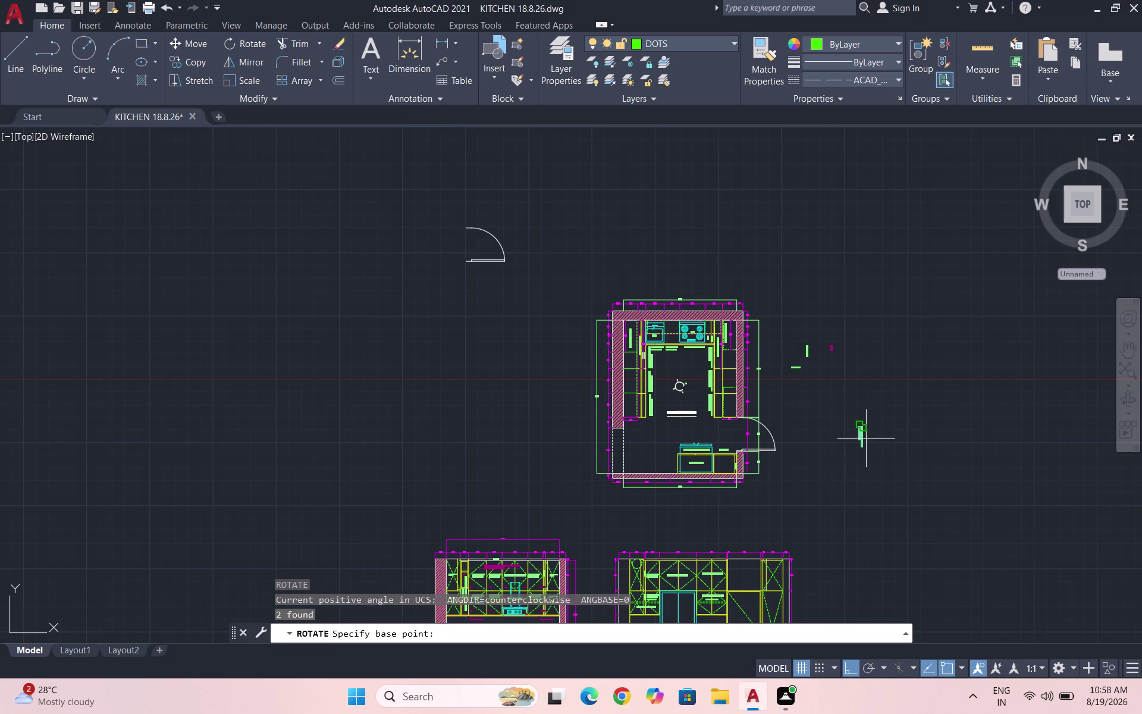
scroll(up, 3)
click(842, 400)
click(840, 262)
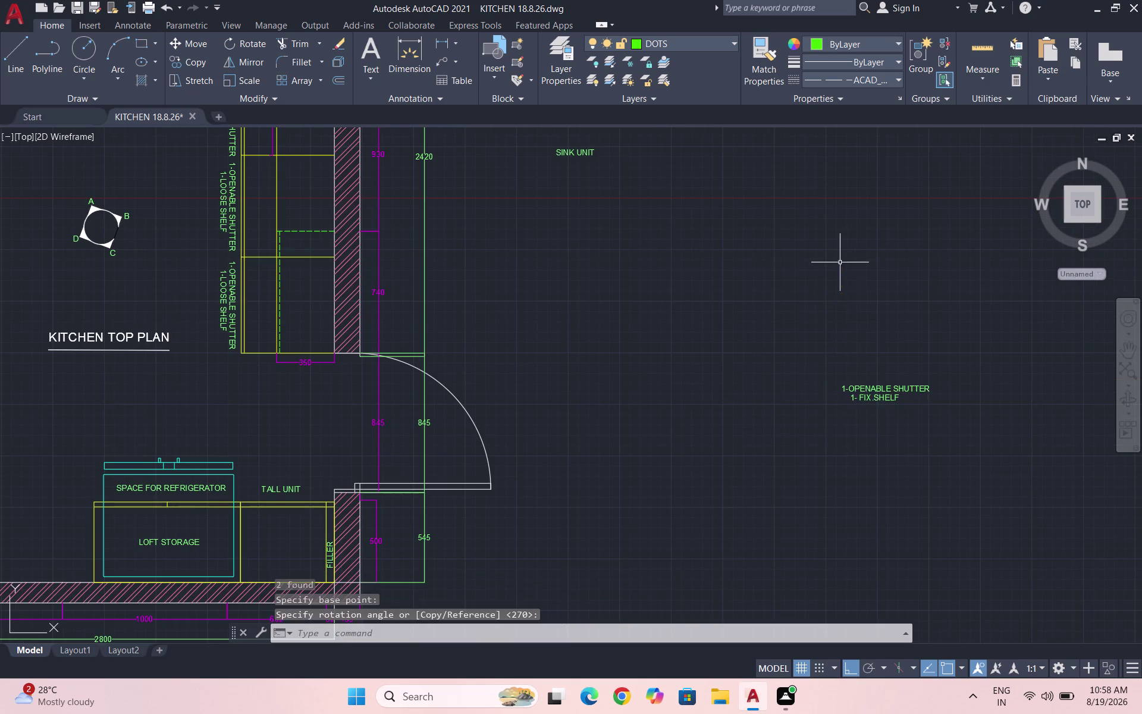
Copy the horizontal 1-OPENABLE SHUTTER / 1- FIX. SHELF label into elevation B's first lower cabinet.
drag(989, 411, 904, 409)
click(820, 359)
text(C)
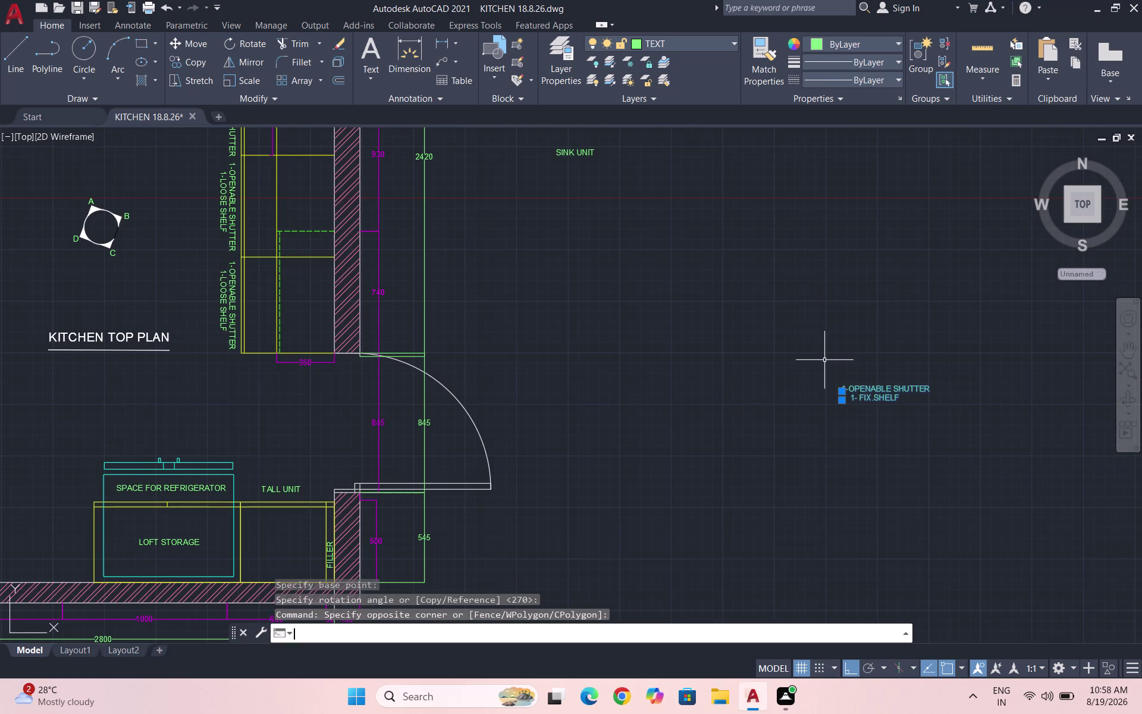
text(P)
key(BackSpace)
key(o)
key(Return)
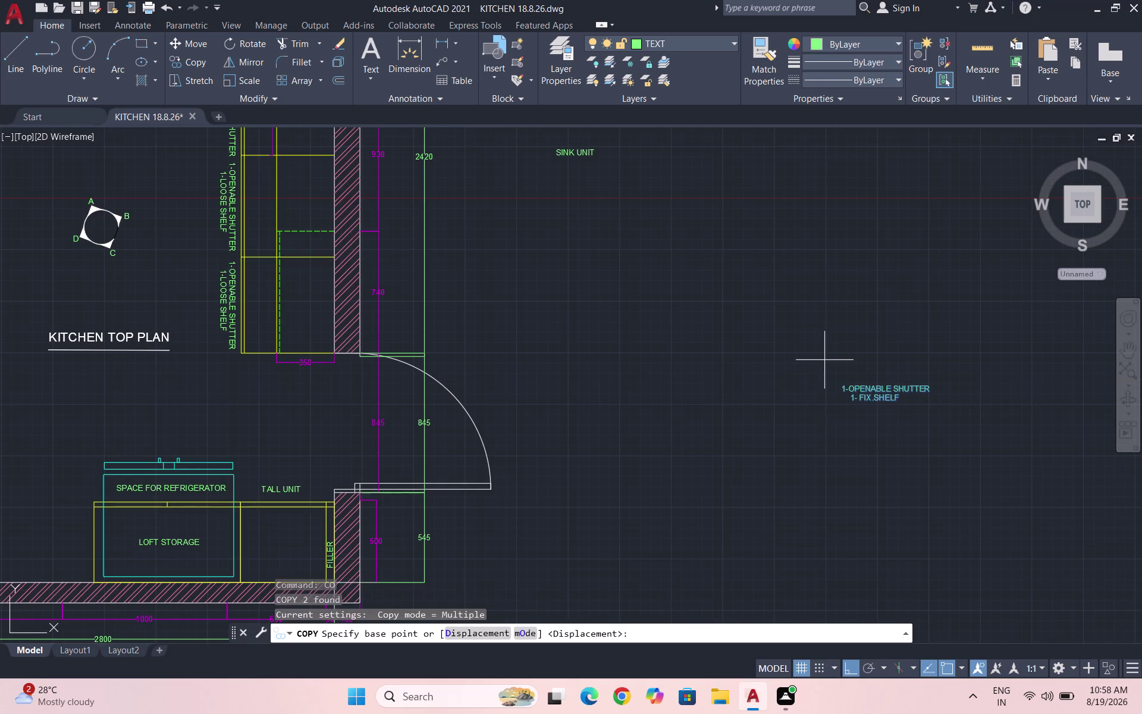
click(870, 388)
scroll(down, 3)
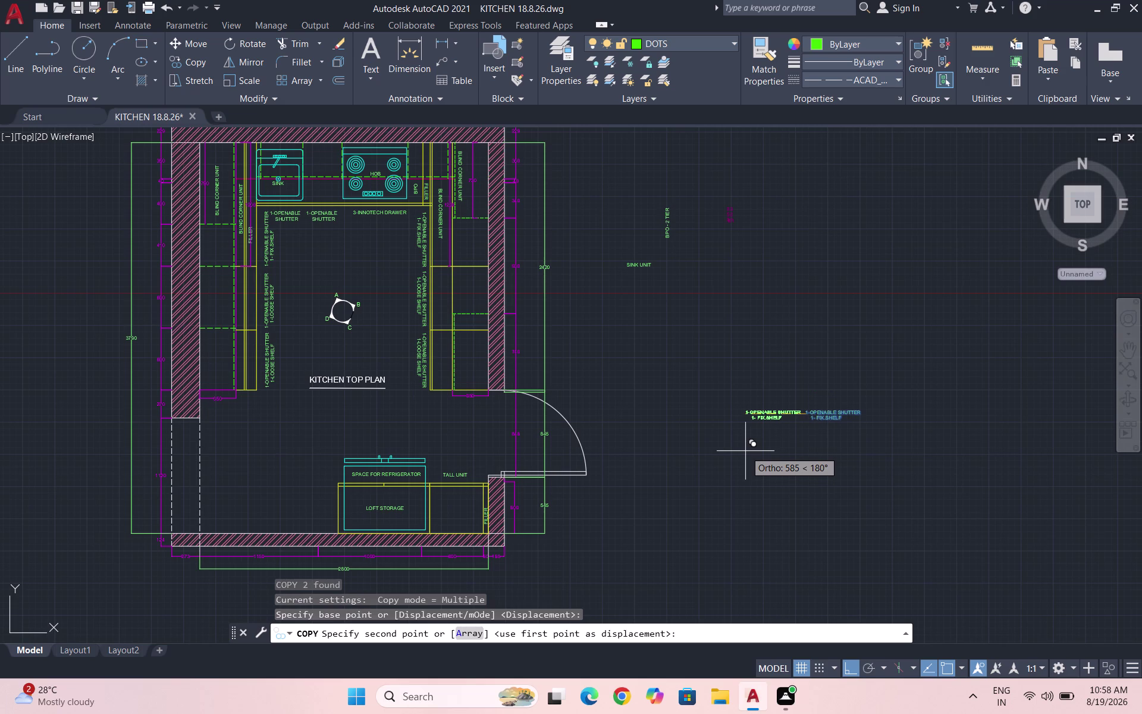
scroll(down, 3)
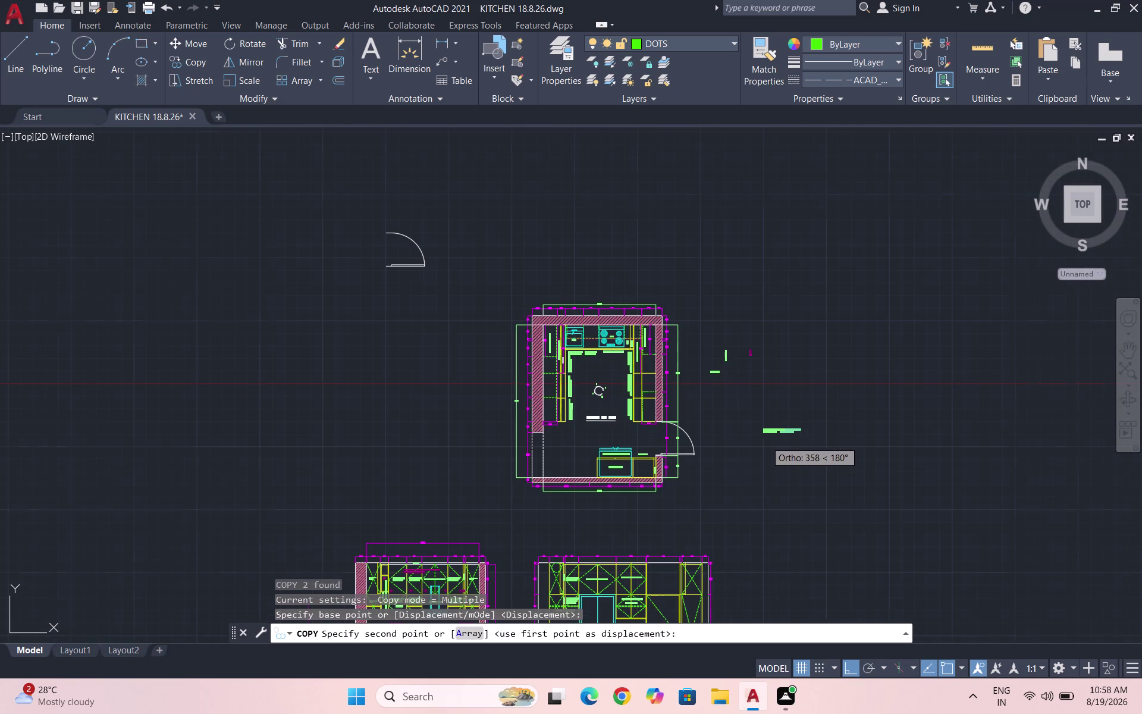
scroll(up, 3)
scroll(down, 3)
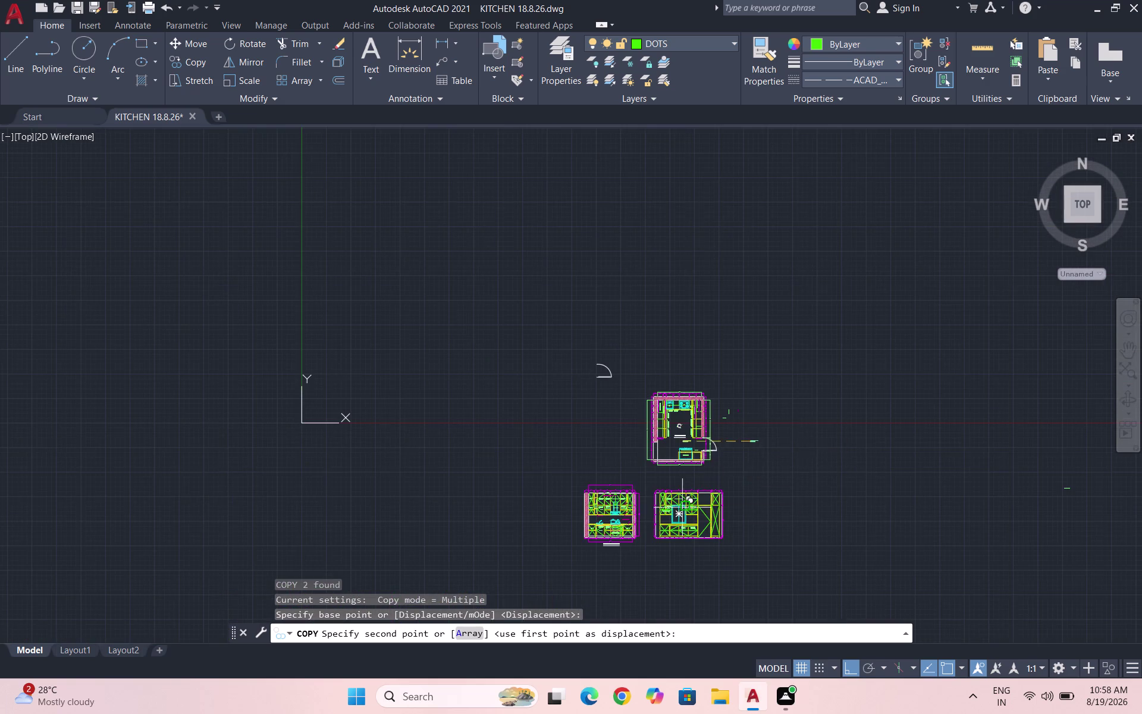
scroll(up, 3)
key(F8)
scroll(up, 3)
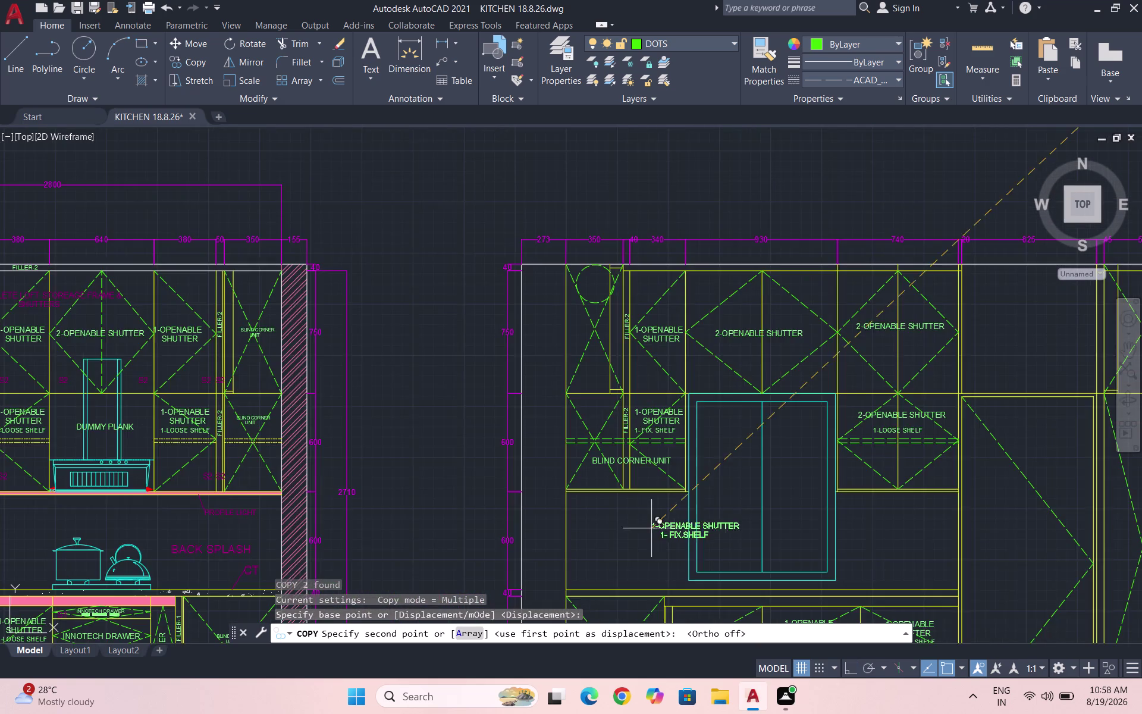
scroll(down, 3)
scroll(up, 3)
scroll(up, 3)
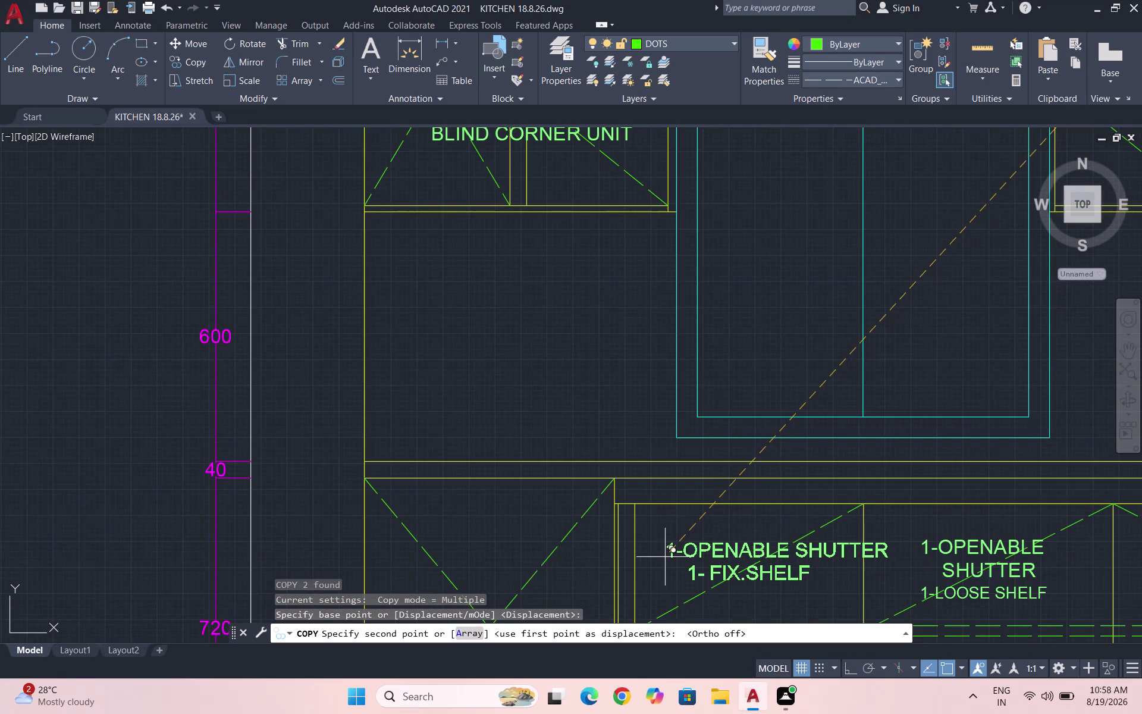
scroll(down, 3)
scroll(up, 3)
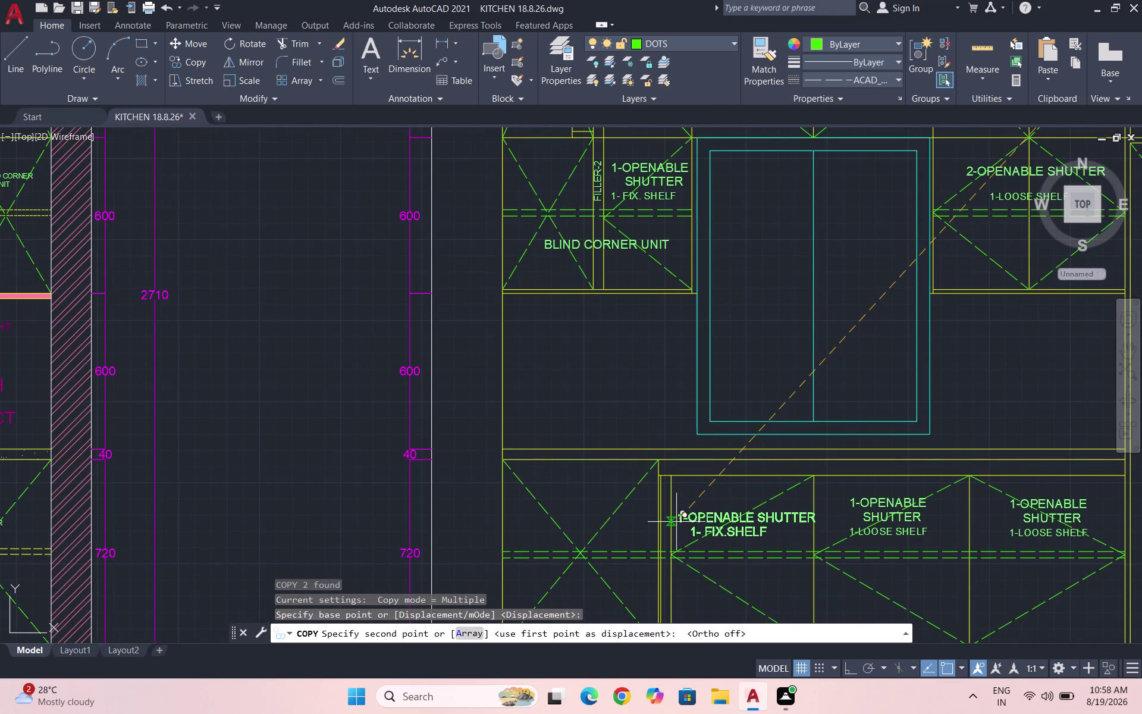
click(677, 521)
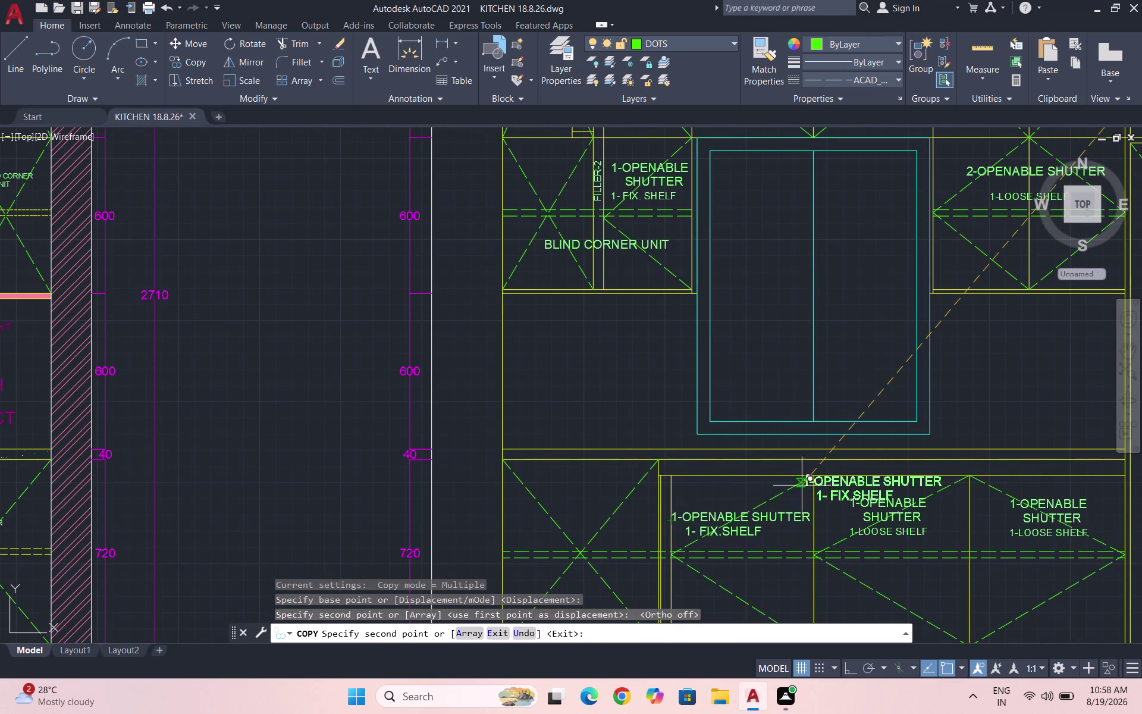
key(Escape)
scroll(down, 3)
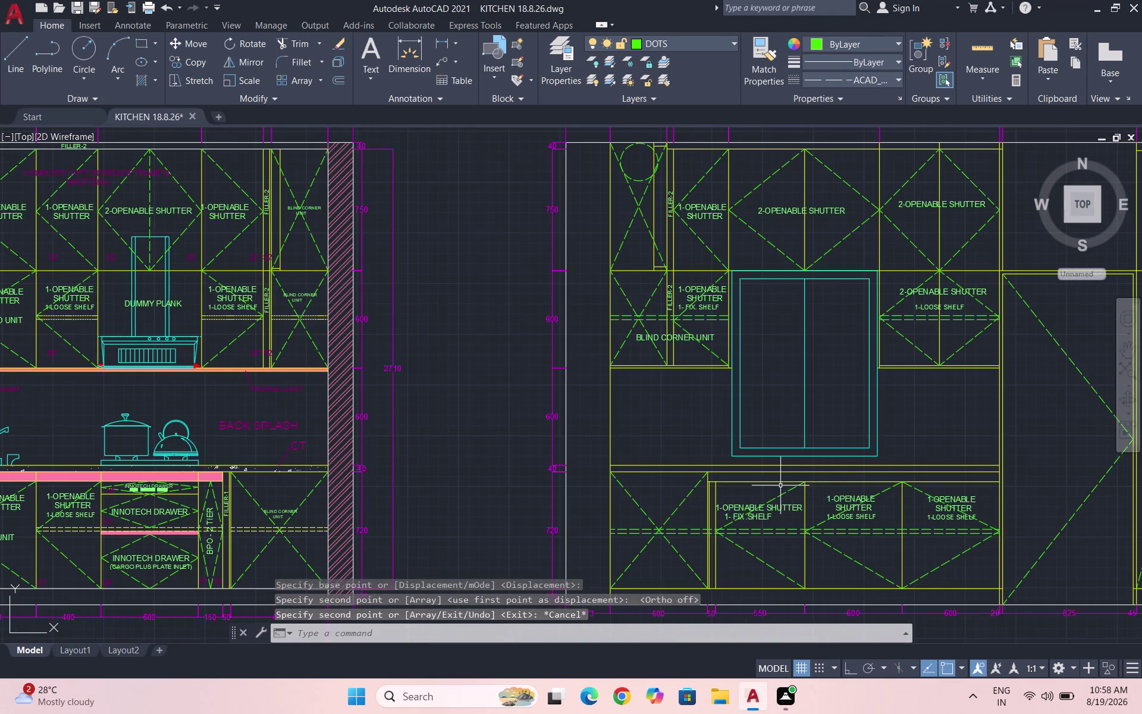
scroll(down, 3)
scroll(up, 3)
Copy the BLIND CORNER UNIT label below the fix-shelf note in the lower corner cabinet, then save.
click(702, 413)
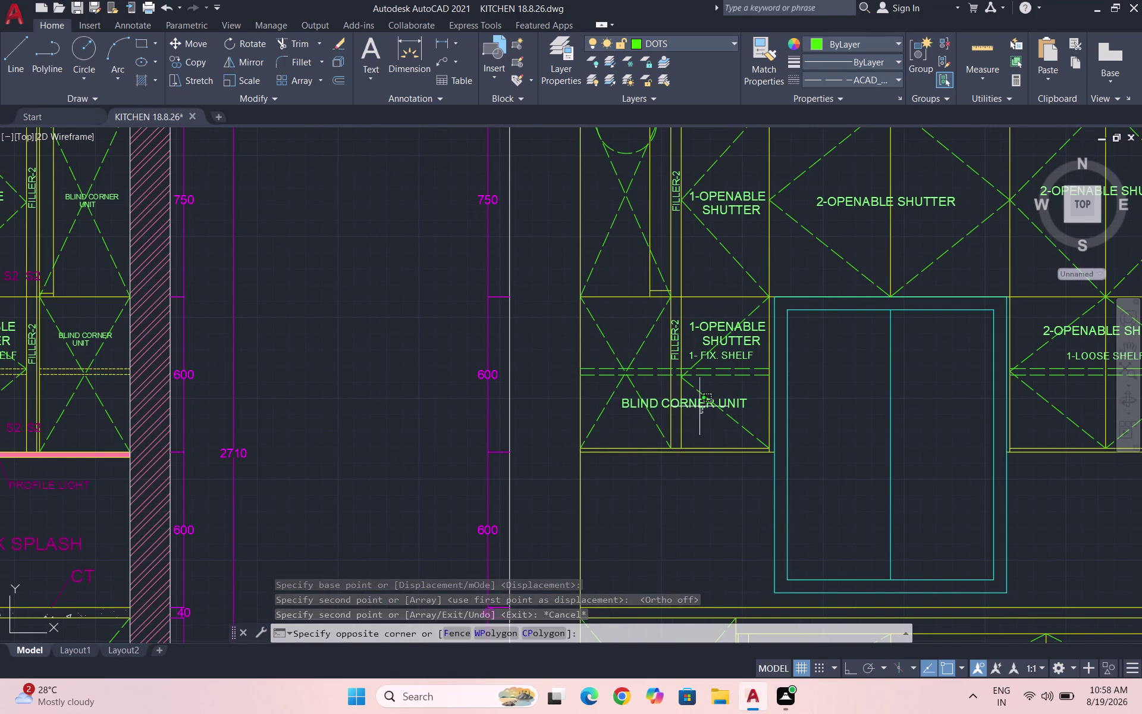
click(695, 399)
text(CO)
key(Return)
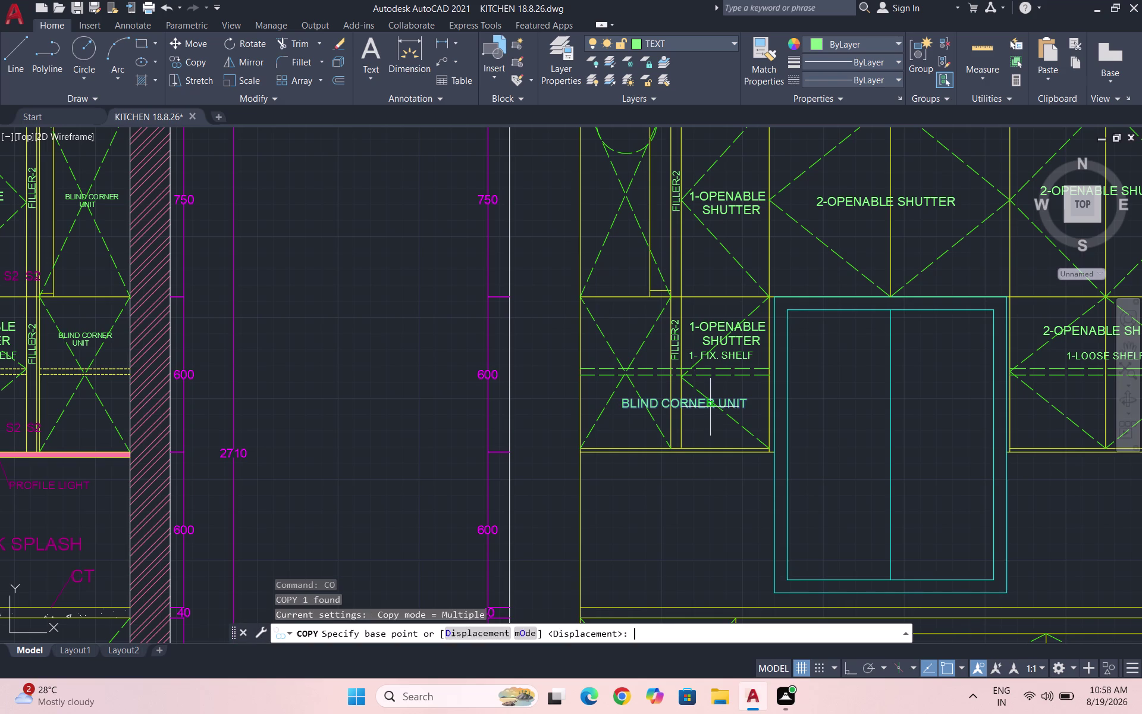
click(689, 394)
scroll(down, 3)
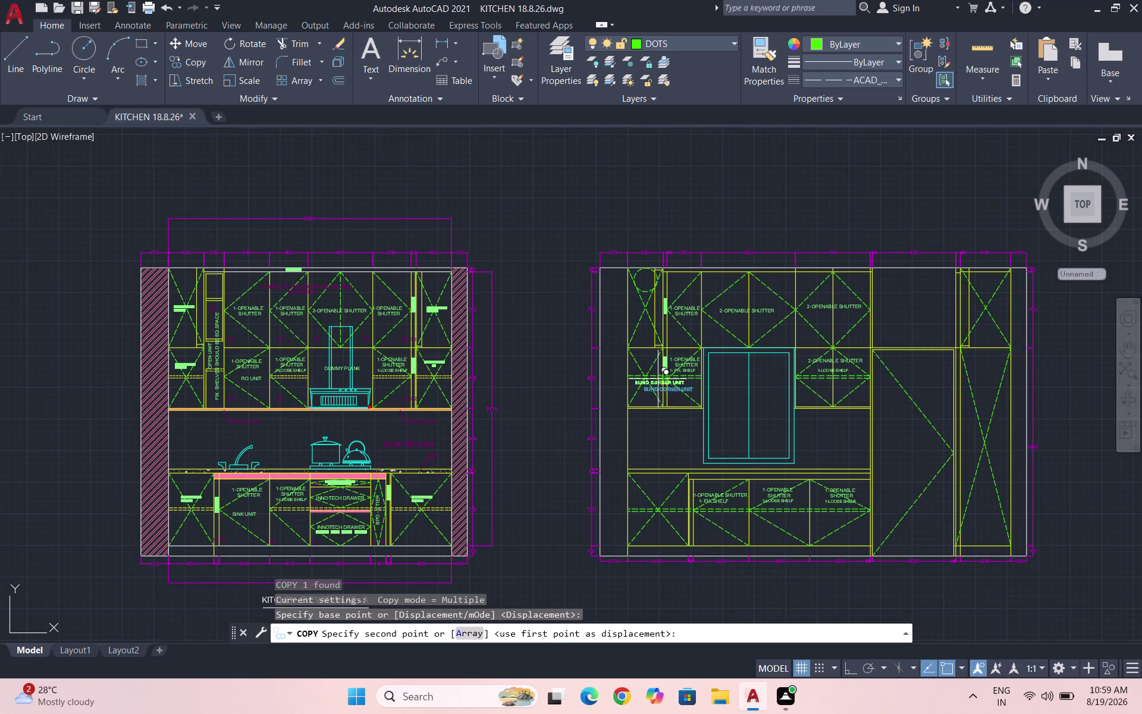
scroll(up, 3)
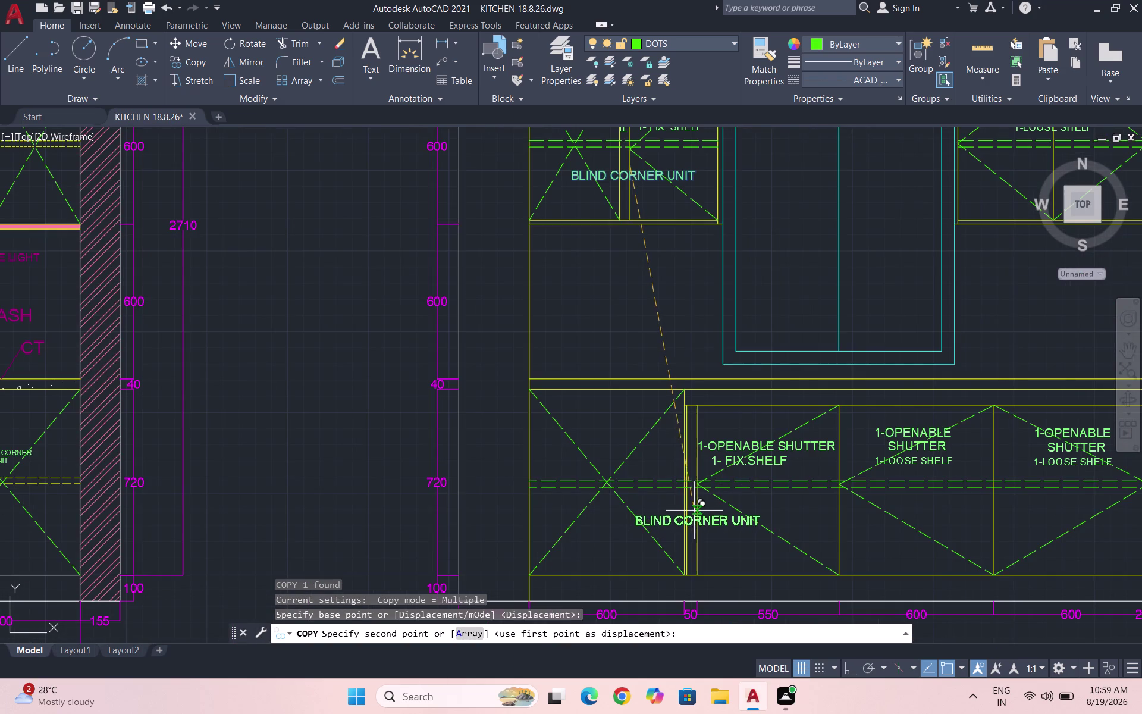
scroll(up, 3)
click(704, 501)
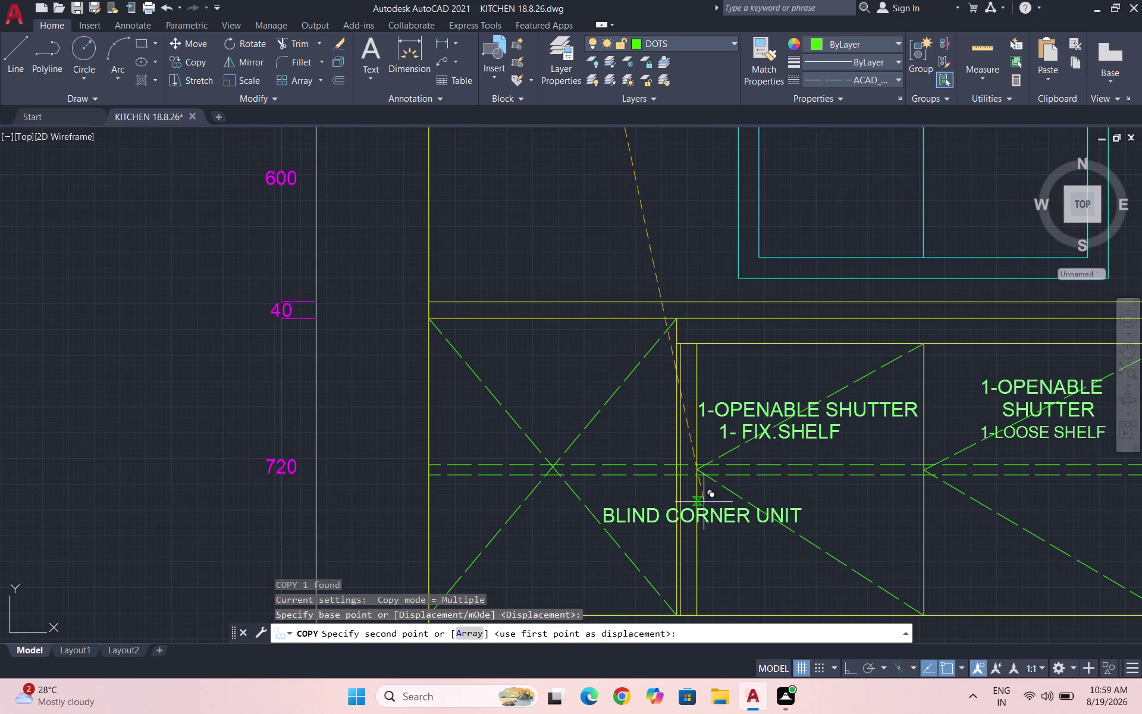
scroll(down, 3)
key(Escape)
key(ctrl+s)
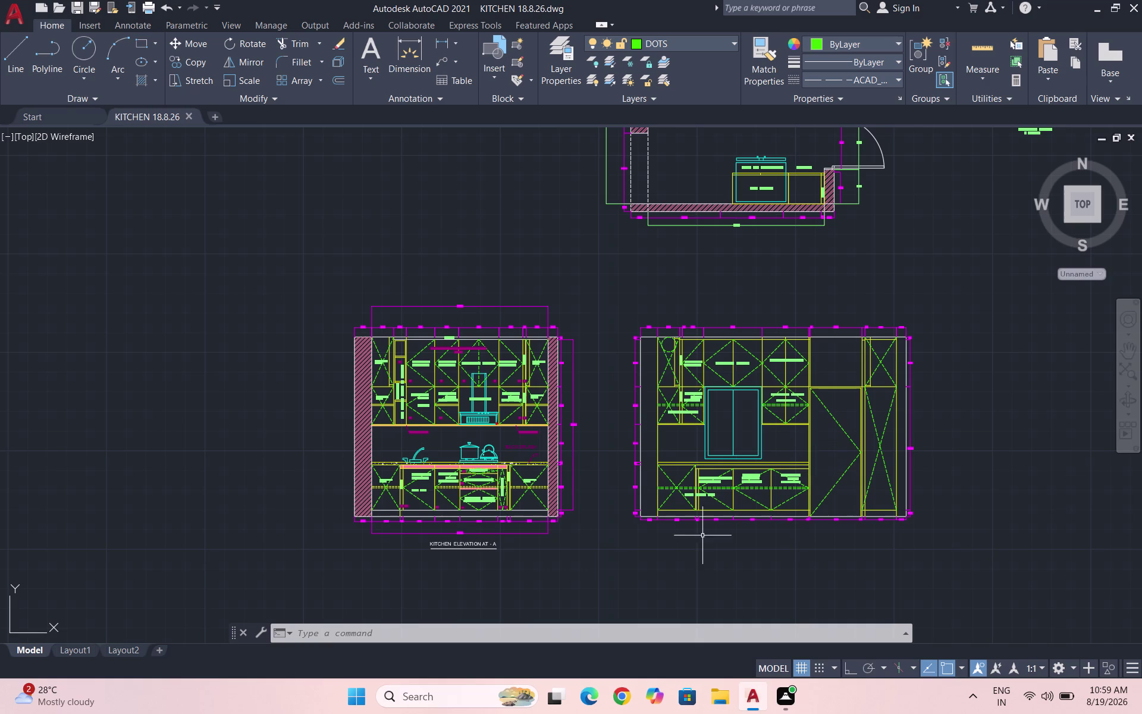
scroll(up, 3)
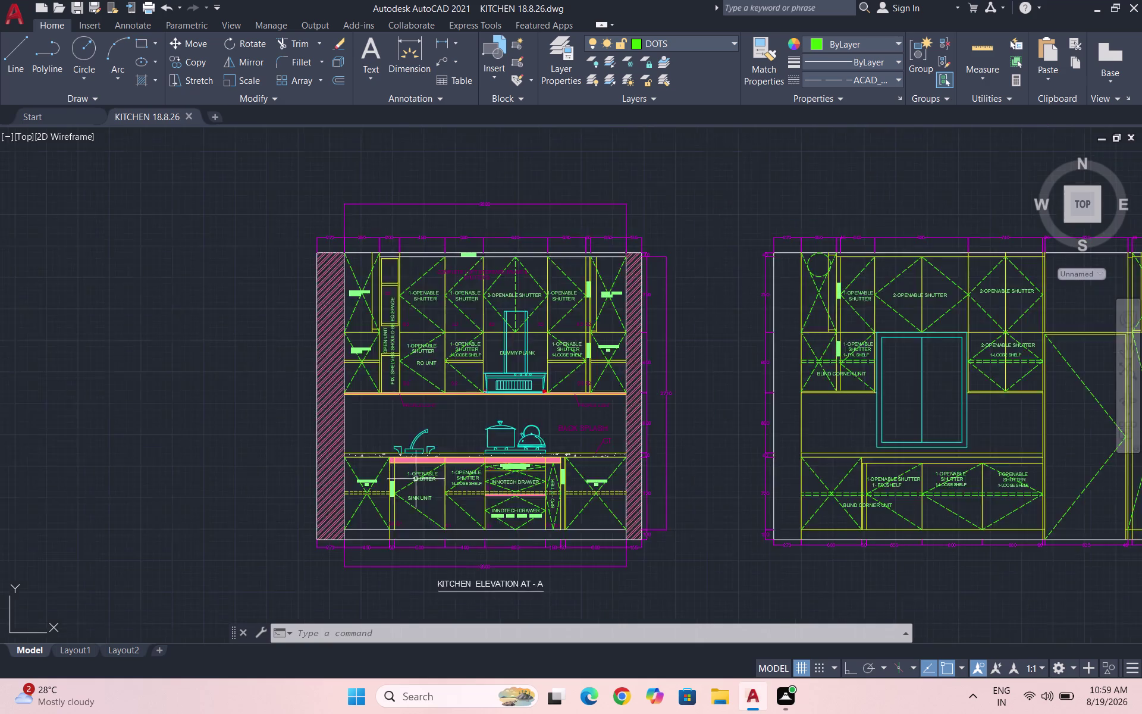
Copy the vertical FILLER-1 label over to elevation B beside the blind corner unit.
scroll(up, 3)
click(312, 519)
text(C)
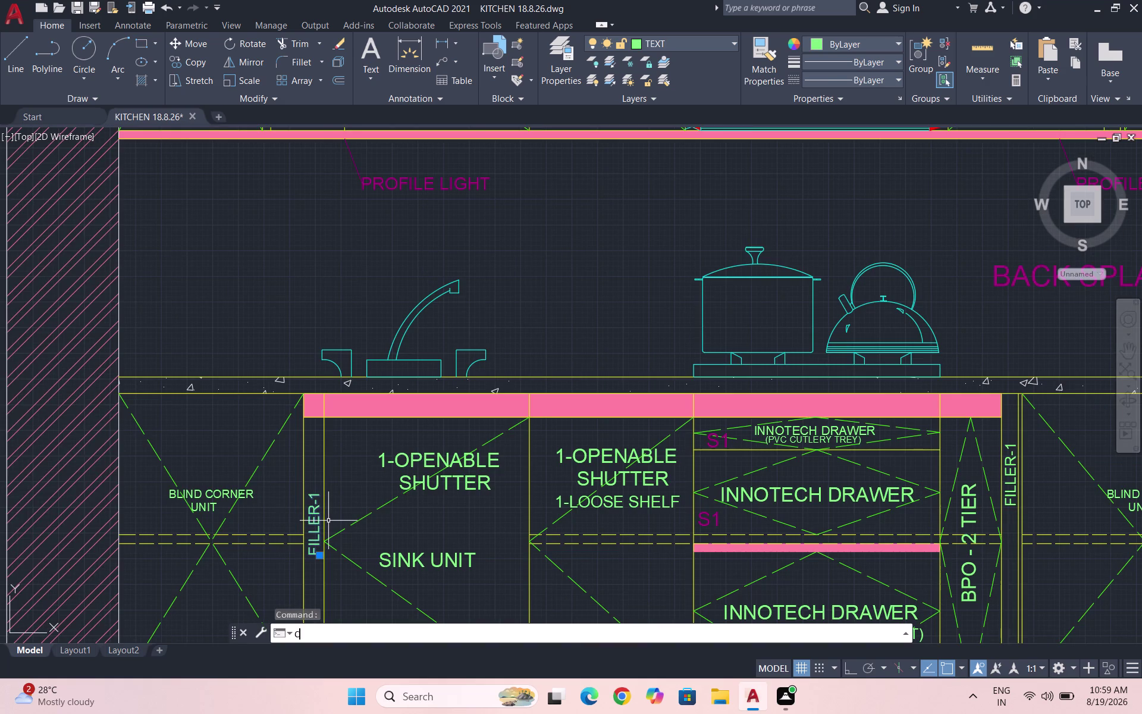
text(O)
key(Return)
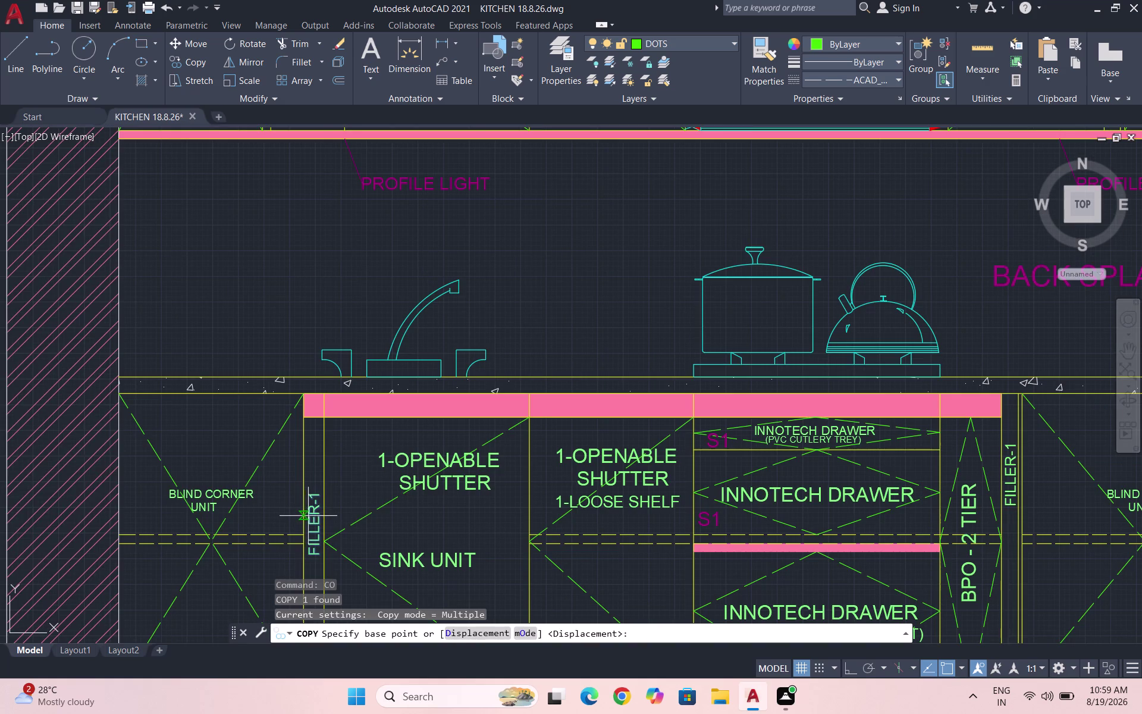
click(313, 517)
scroll(down, 3)
scroll(up, 3)
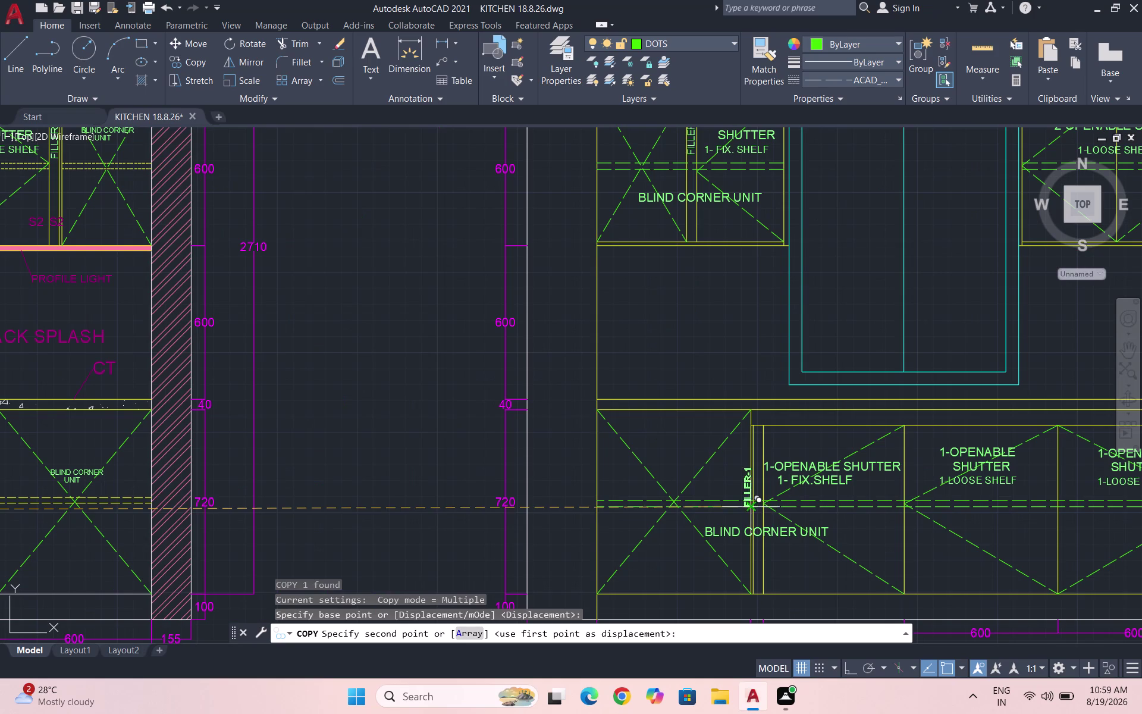
scroll(up, 3)
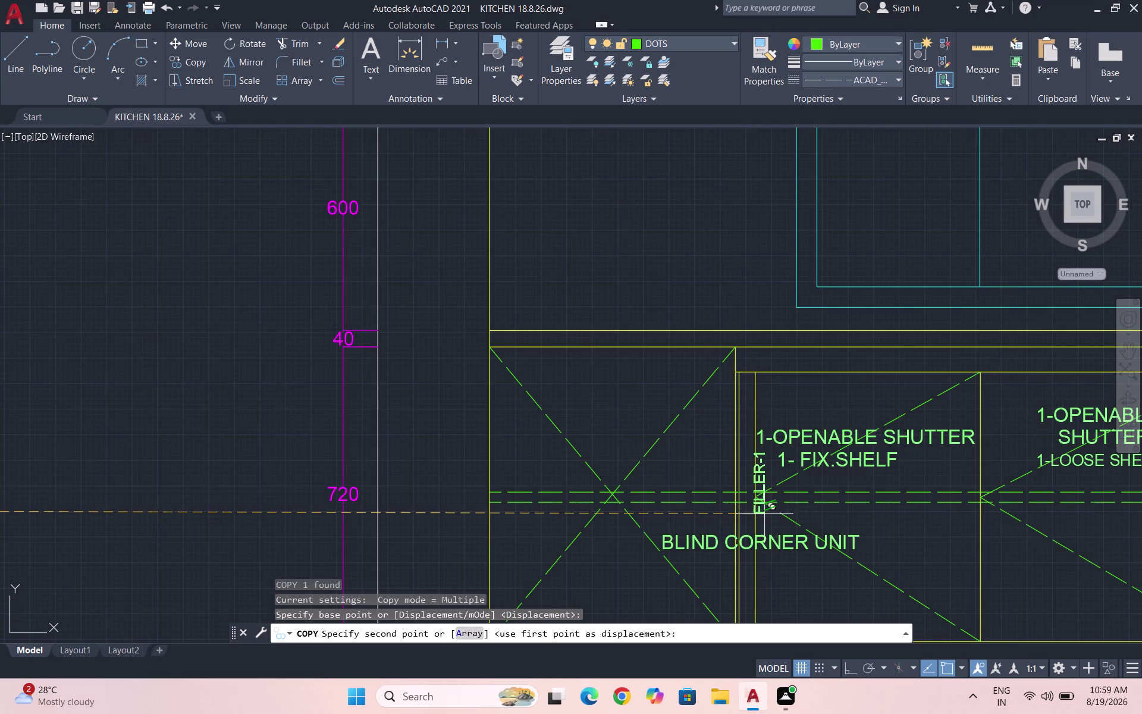
scroll(up, 3)
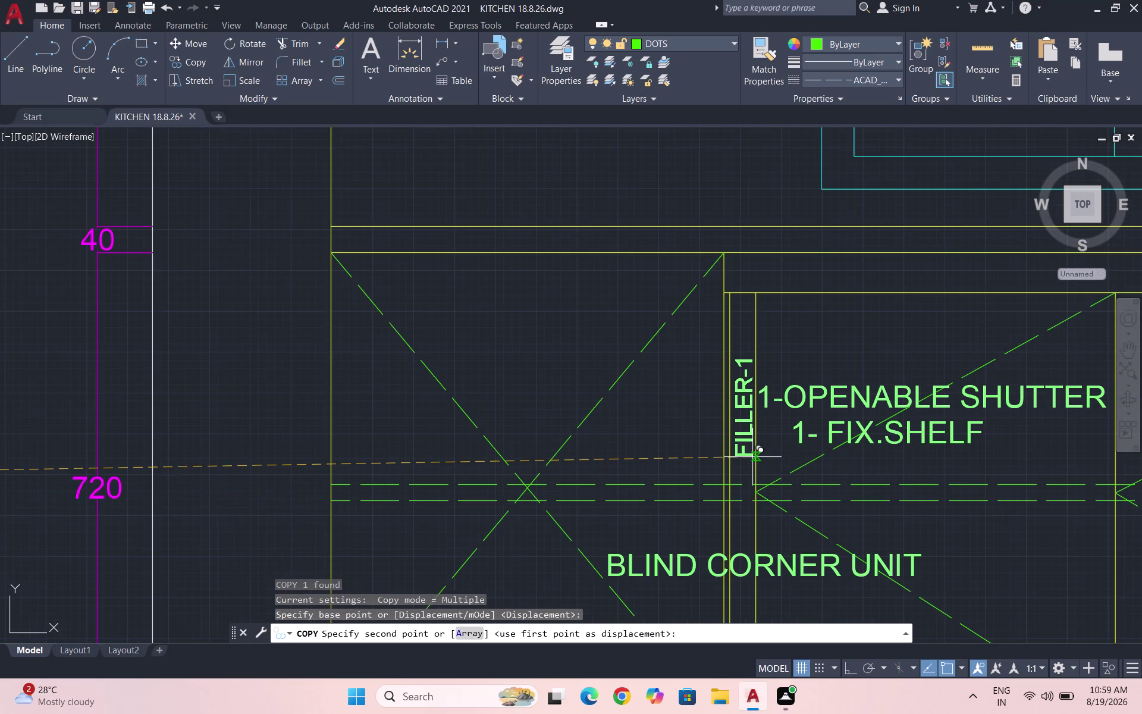
click(751, 452)
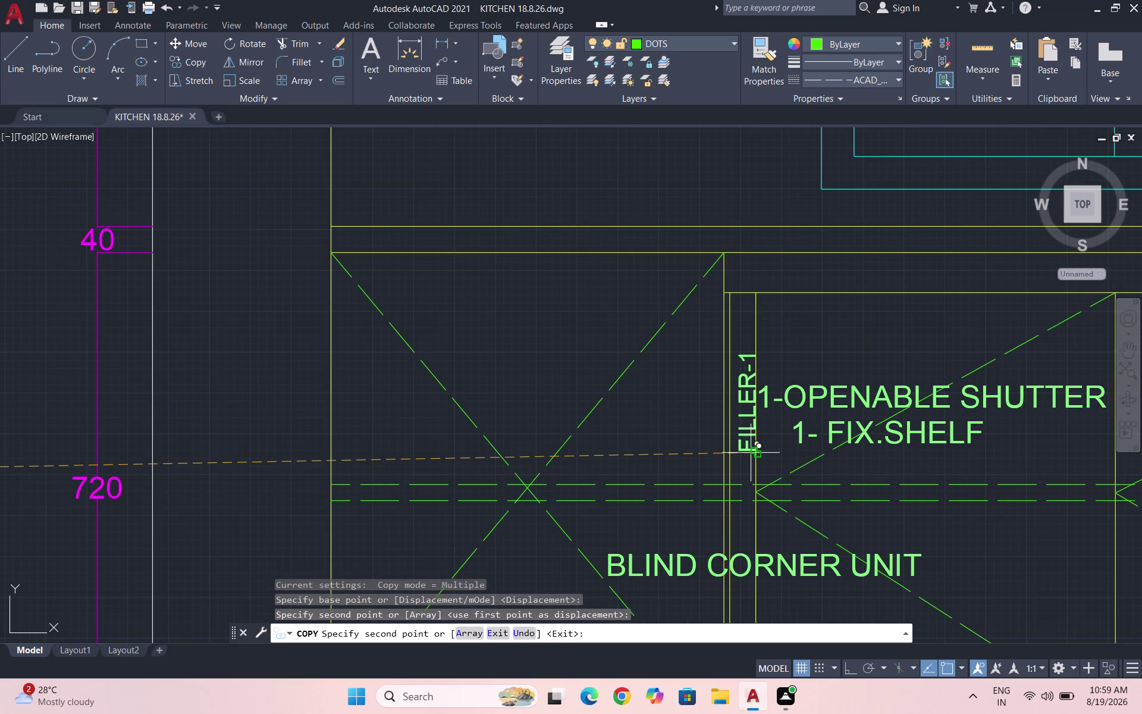
key(Escape)
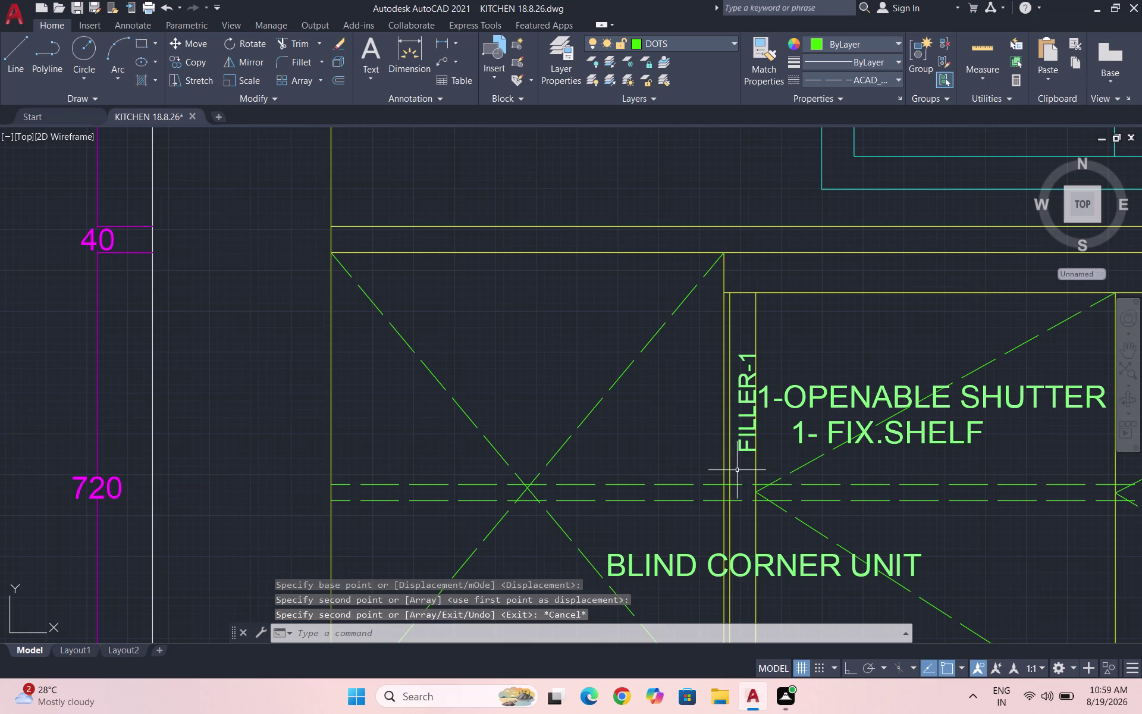
Move the FILLER-1 label left into the narrow 50-wide filler strip.
scroll(up, 3)
click(741, 430)
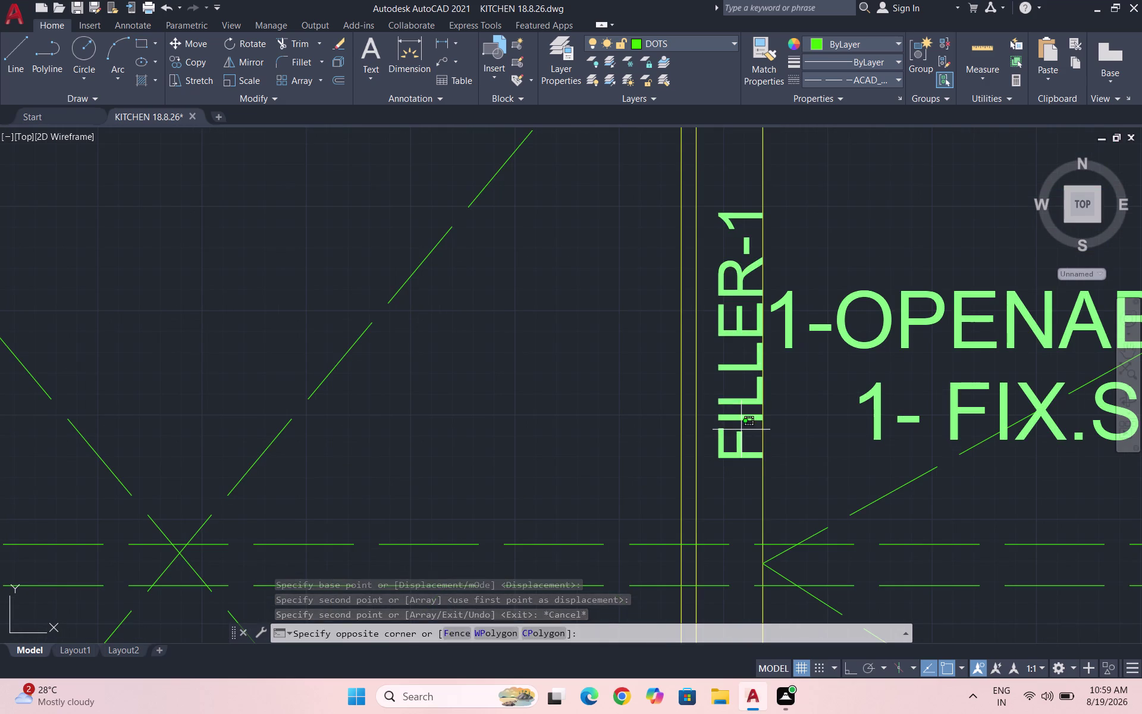
click(731, 393)
key(m)
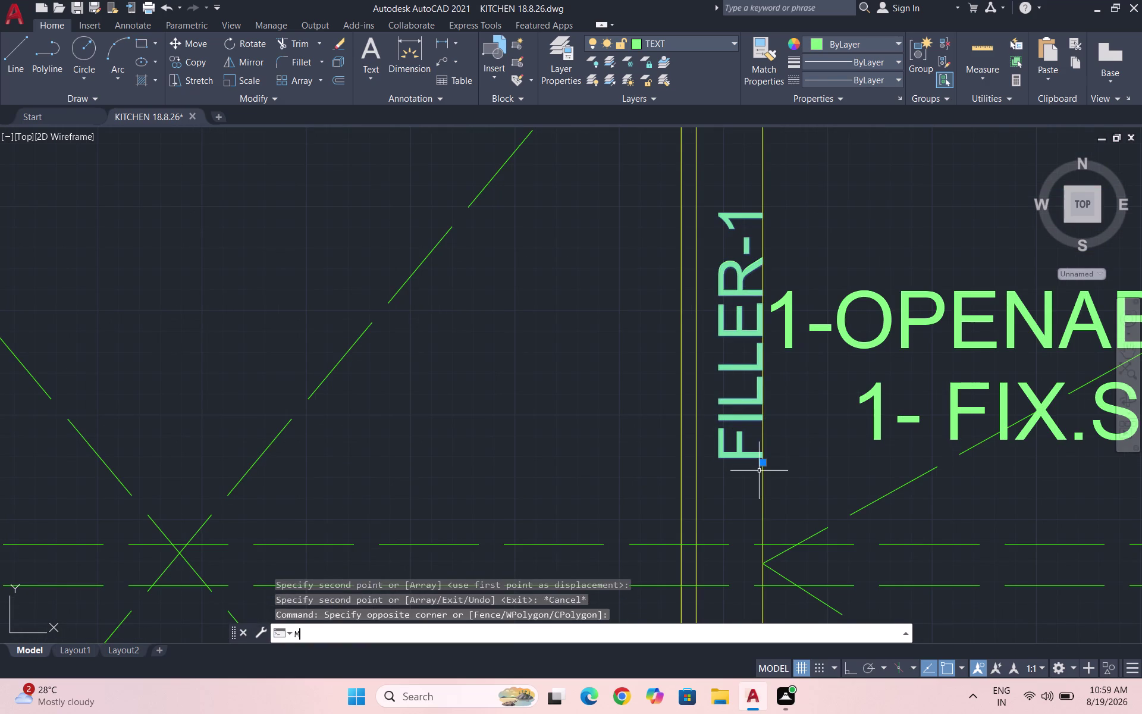
key(Return)
scroll(up, 3)
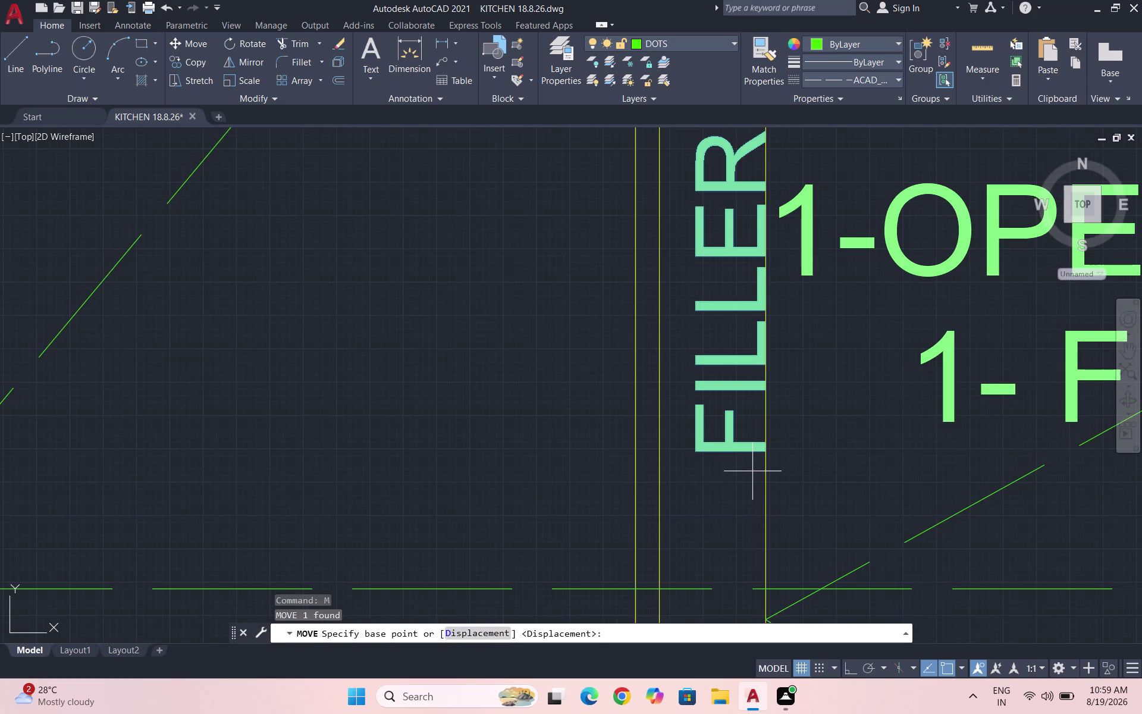
click(726, 411)
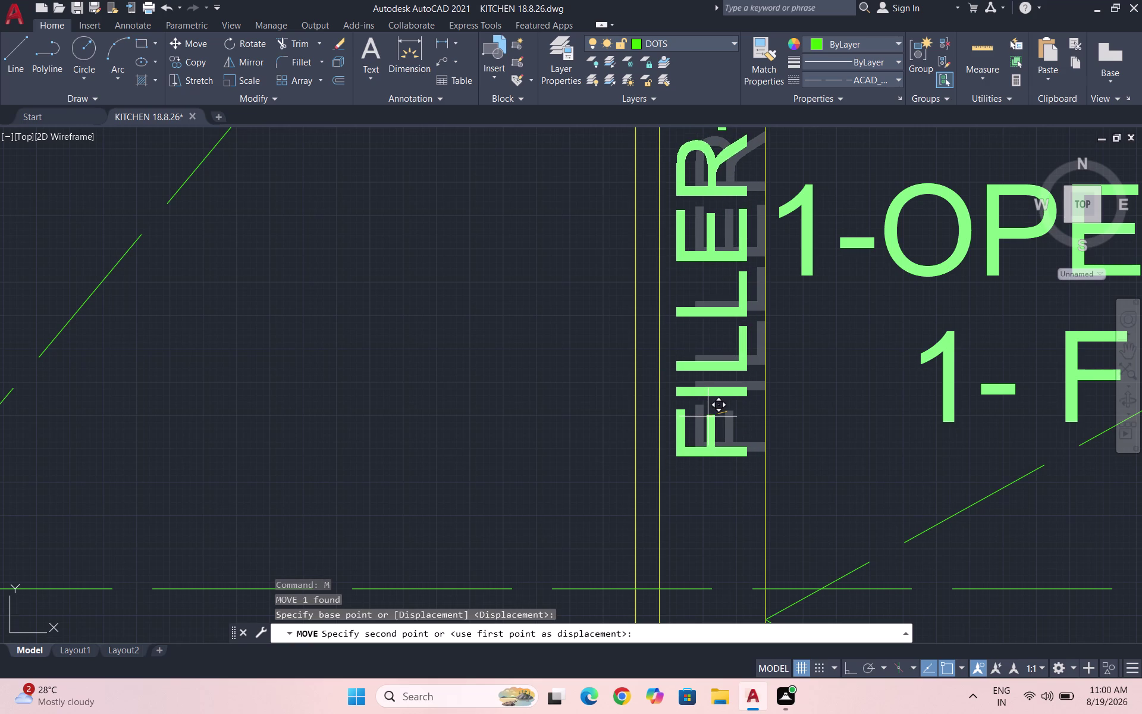
click(707, 416)
scroll(down, 3)
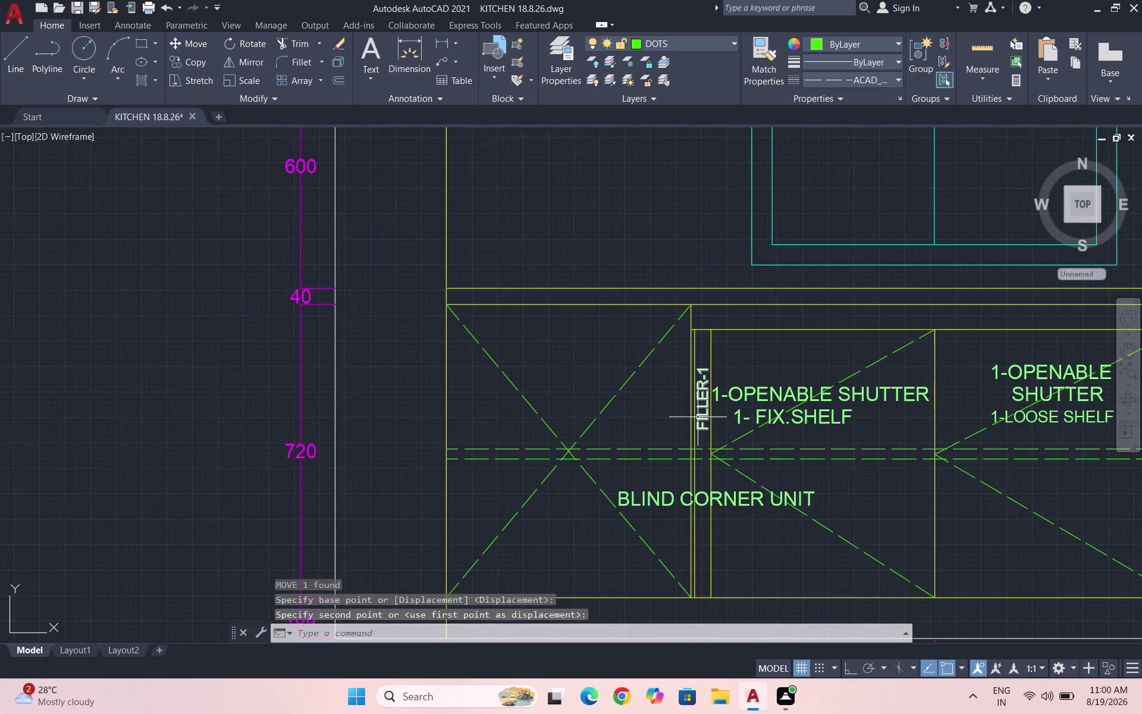
scroll(down, 3)
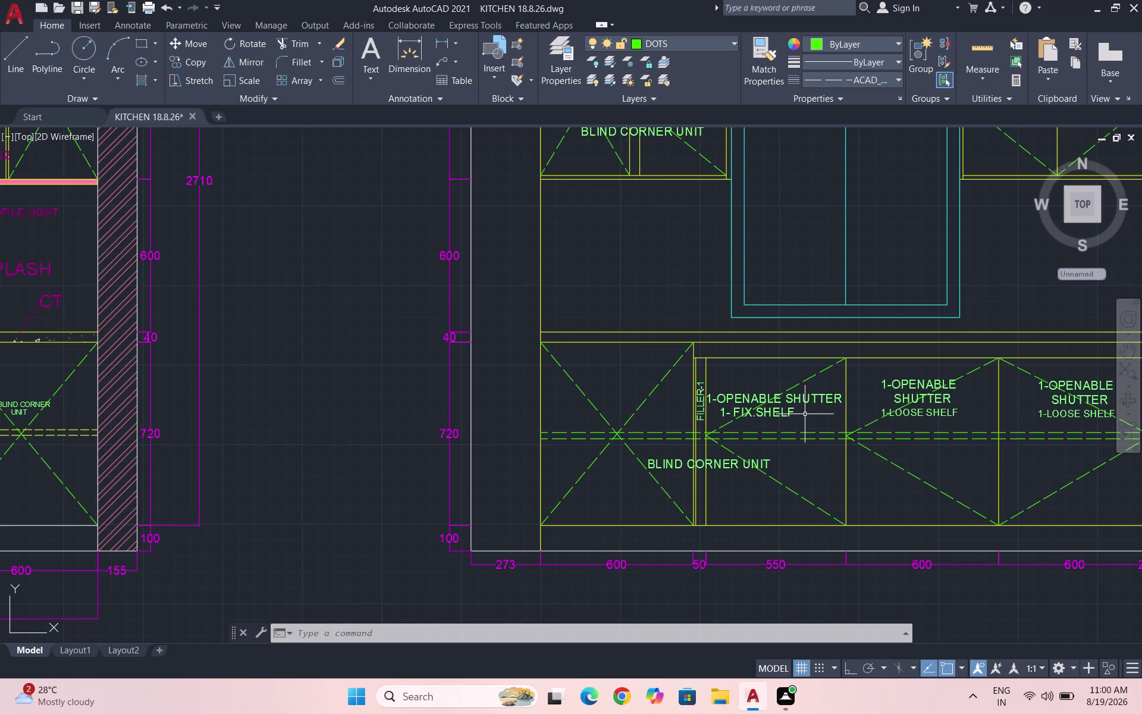
Quick-save the kitchen drawing, then zoom around the elevations to review the labels.
scroll(down, 3)
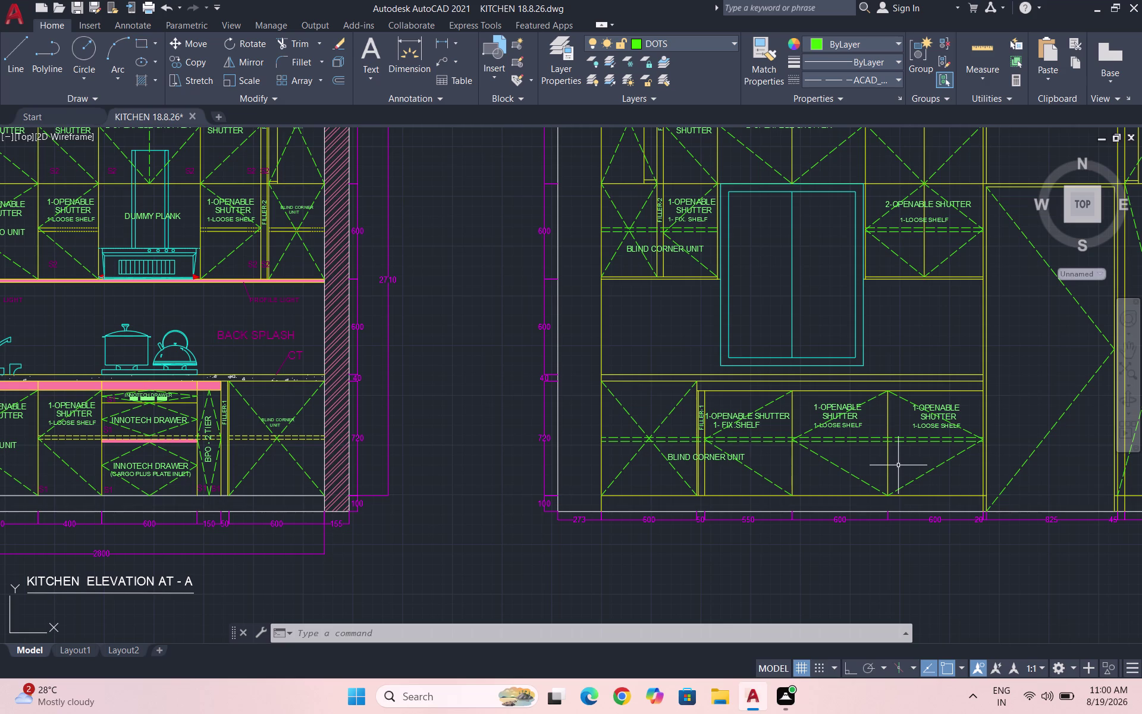
key(ctrl+s)
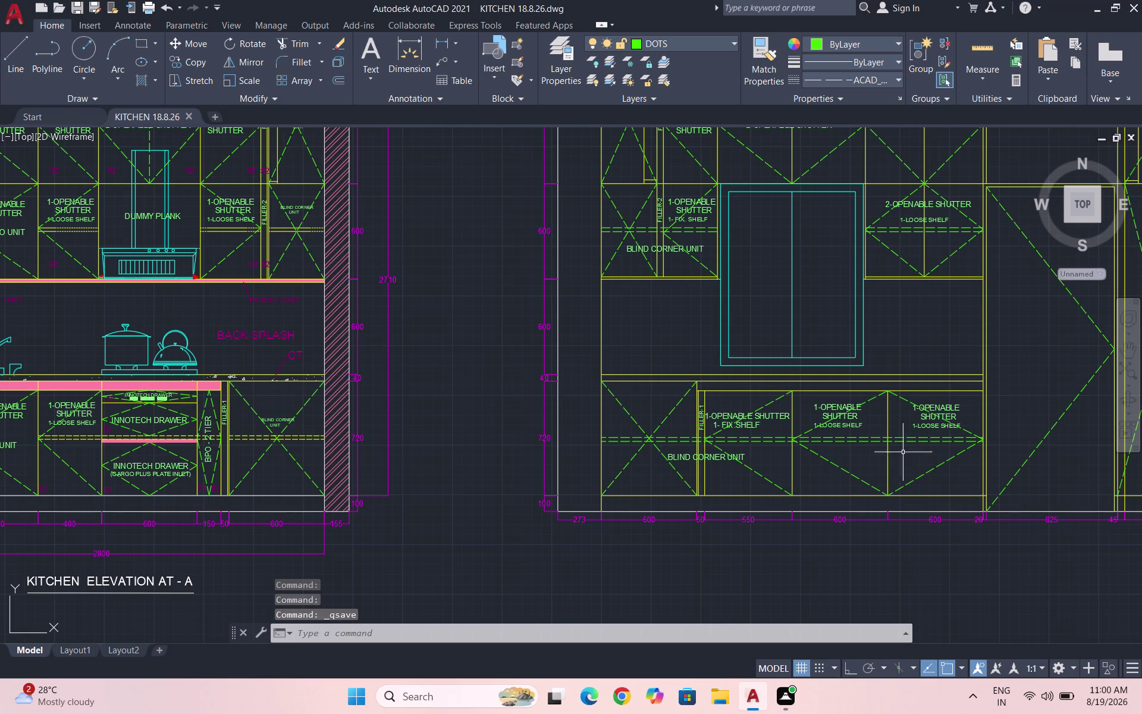
scroll(down, 3)
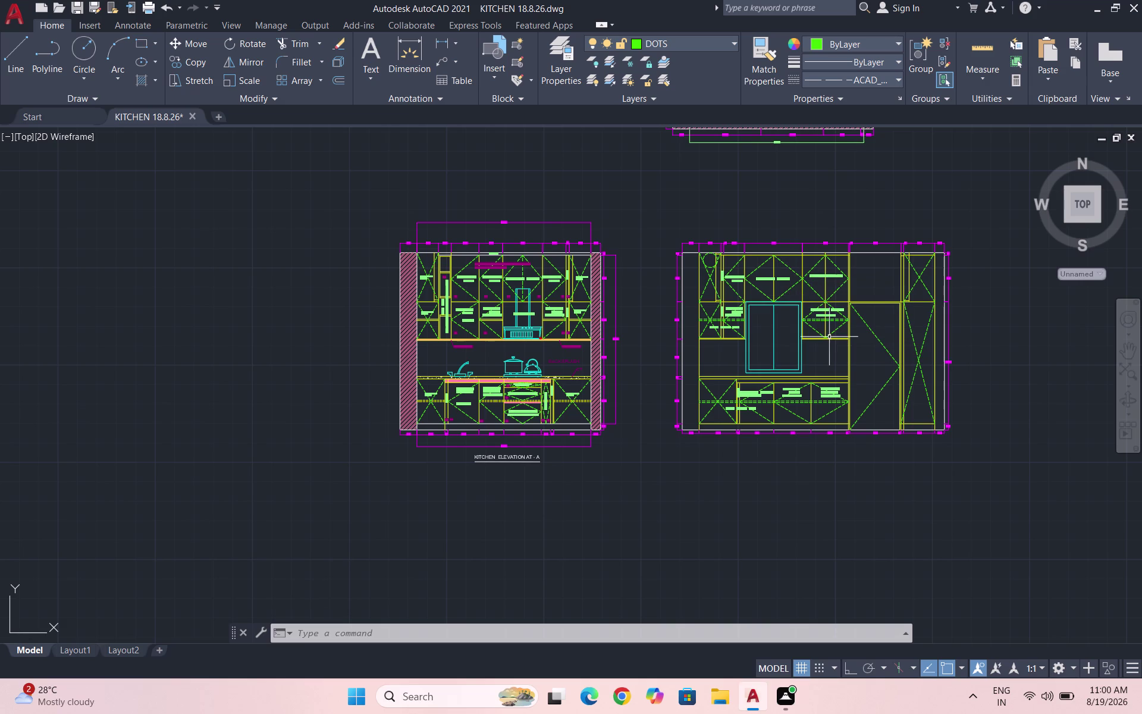
scroll(up, 3)
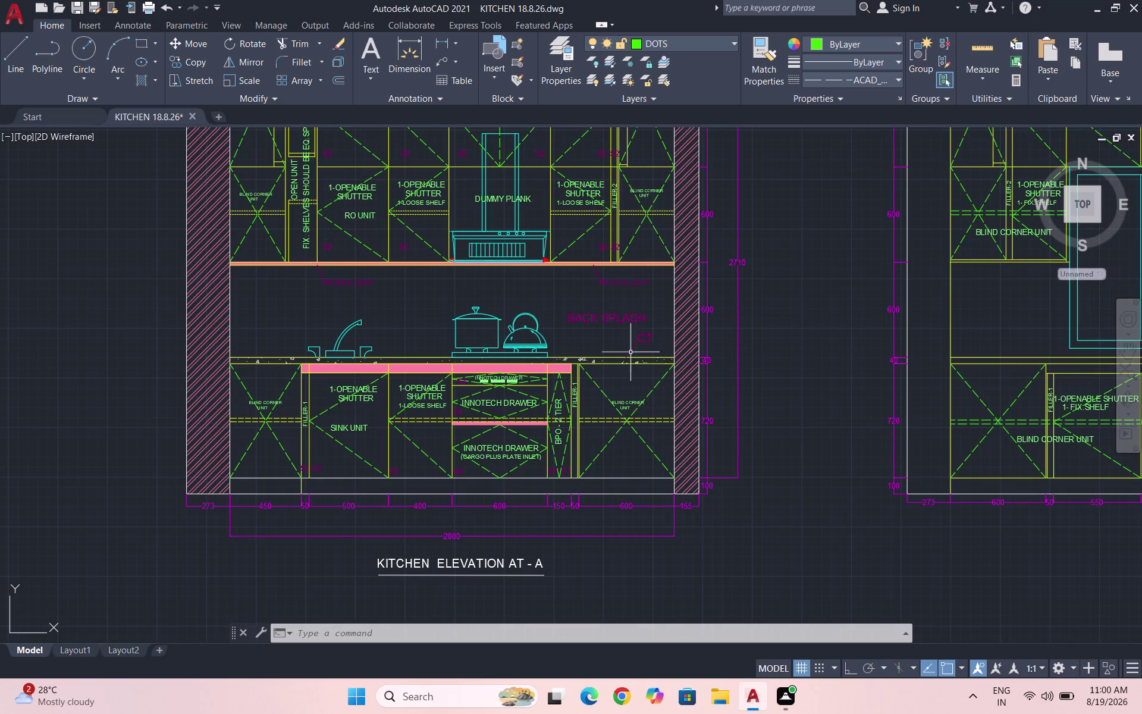
scroll(down, 3)
scroll(up, 3)
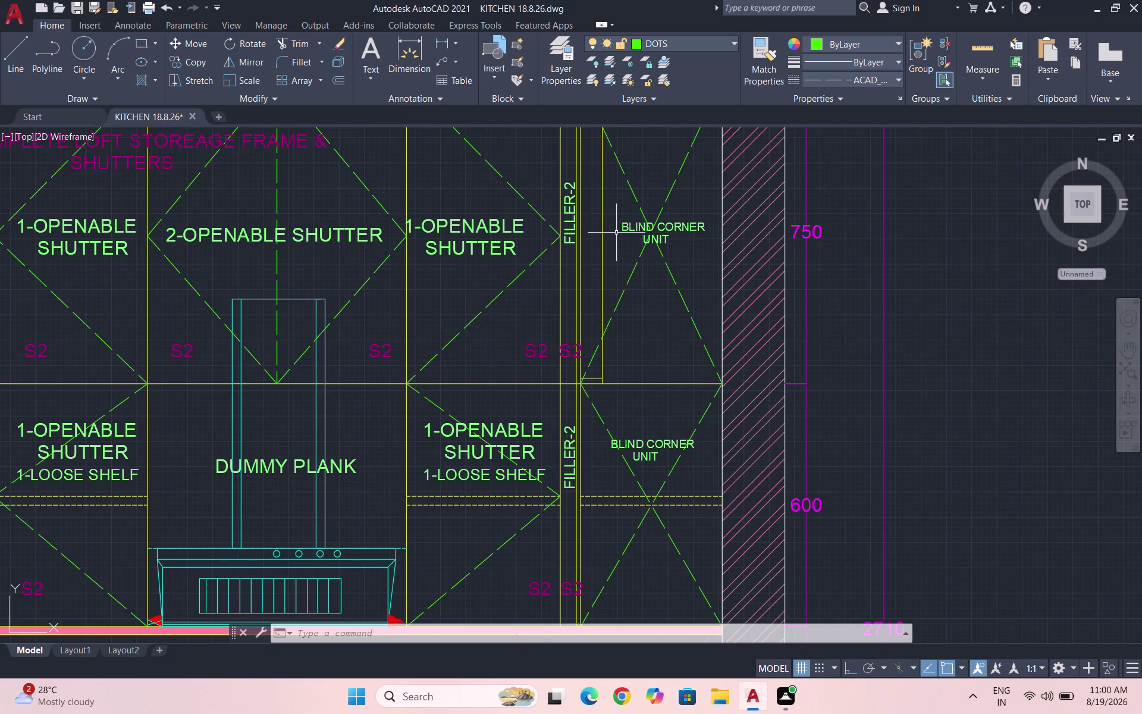
scroll(down, 3)
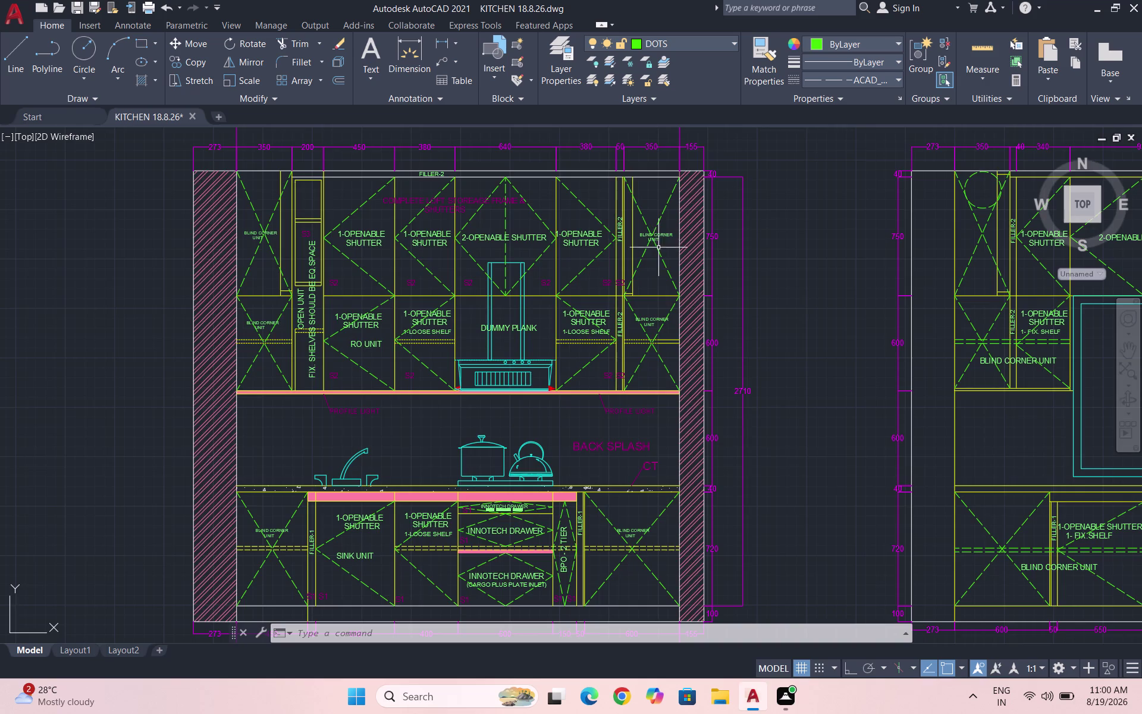
scroll(down, 3)
scroll(down, 3)
scroll(up, 3)
scroll(down, 3)
scroll(up, 3)
scroll(down, 3)
scroll(down, 3)
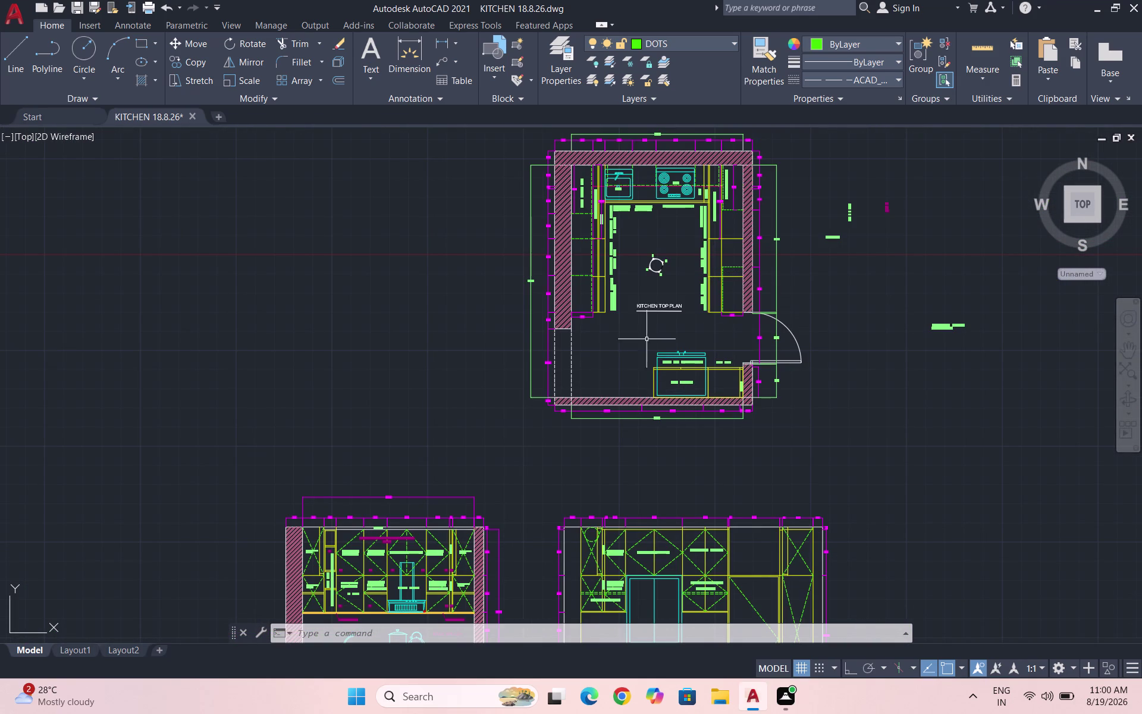
scroll(down, 3)
scroll(up, 3)
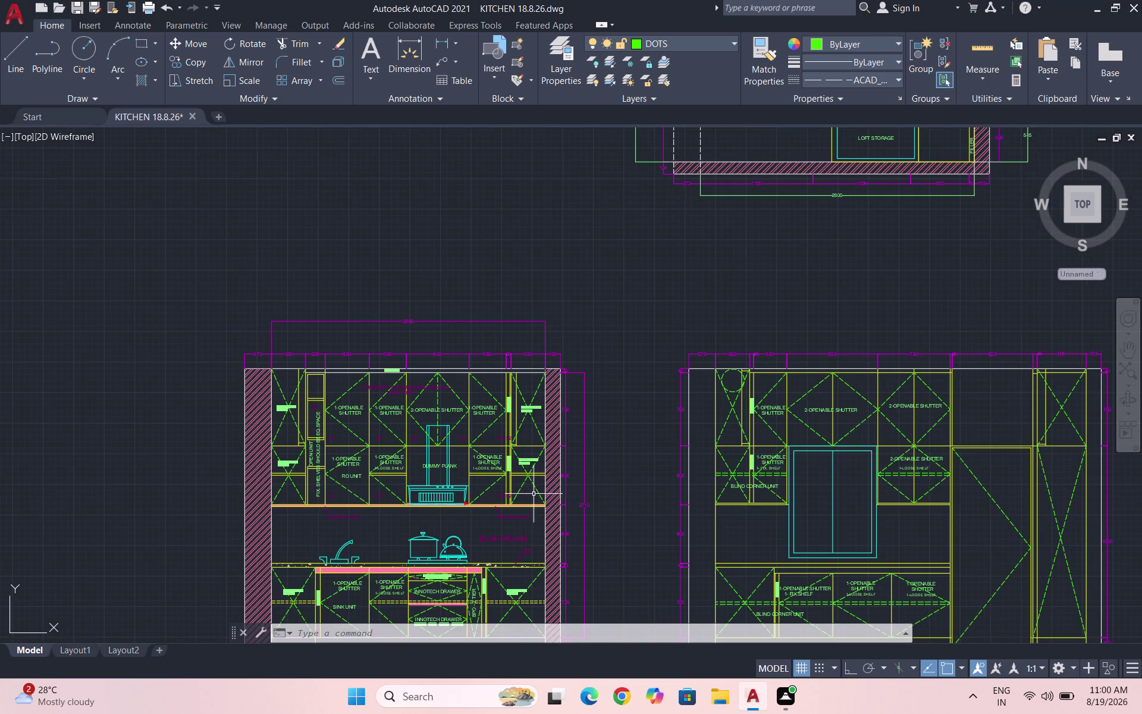
scroll(down, 3)
scroll(up, 3)
Copy the BLIND CORNER UNIT label into the tall braced cabinet on elevation B's right.
scroll(up, 3)
scroll(down, 3)
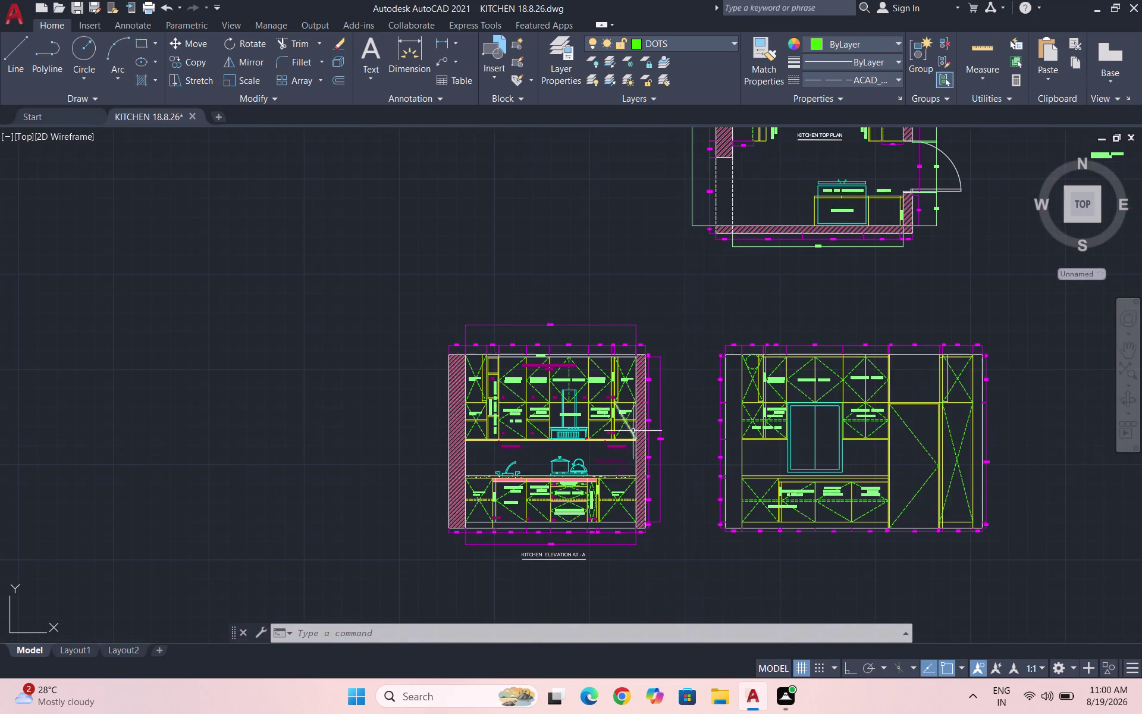
scroll(up, 3)
scroll(up, 3)
click(681, 452)
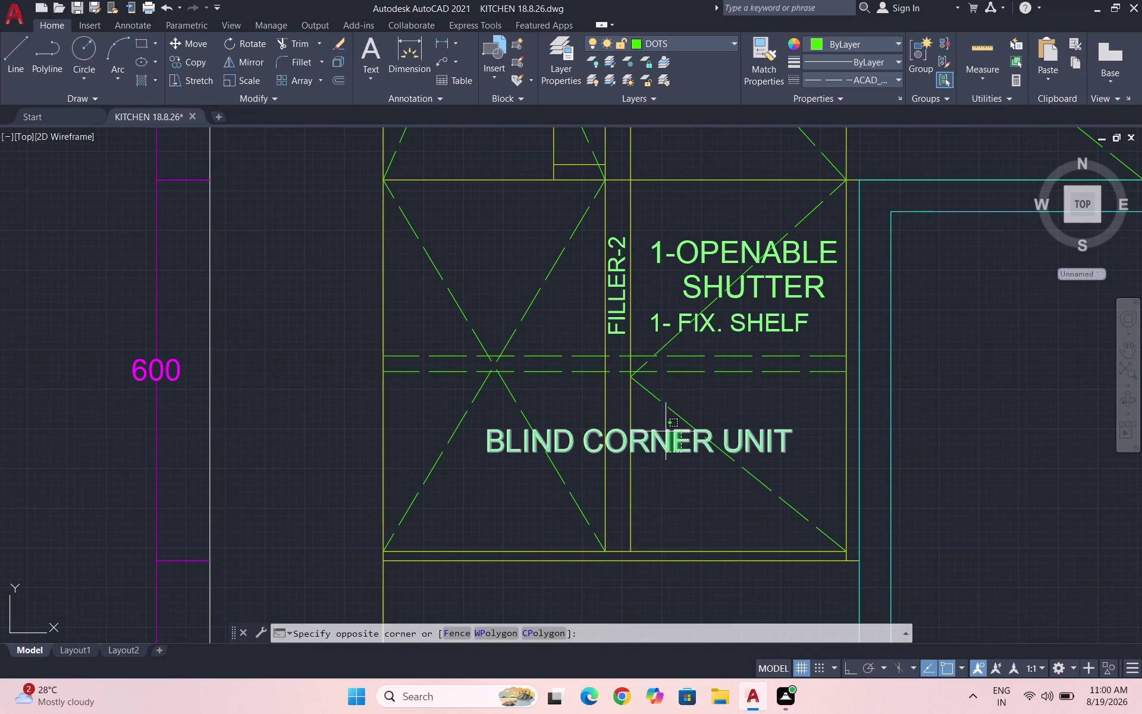
click(661, 426)
text(CO)
key(Return)
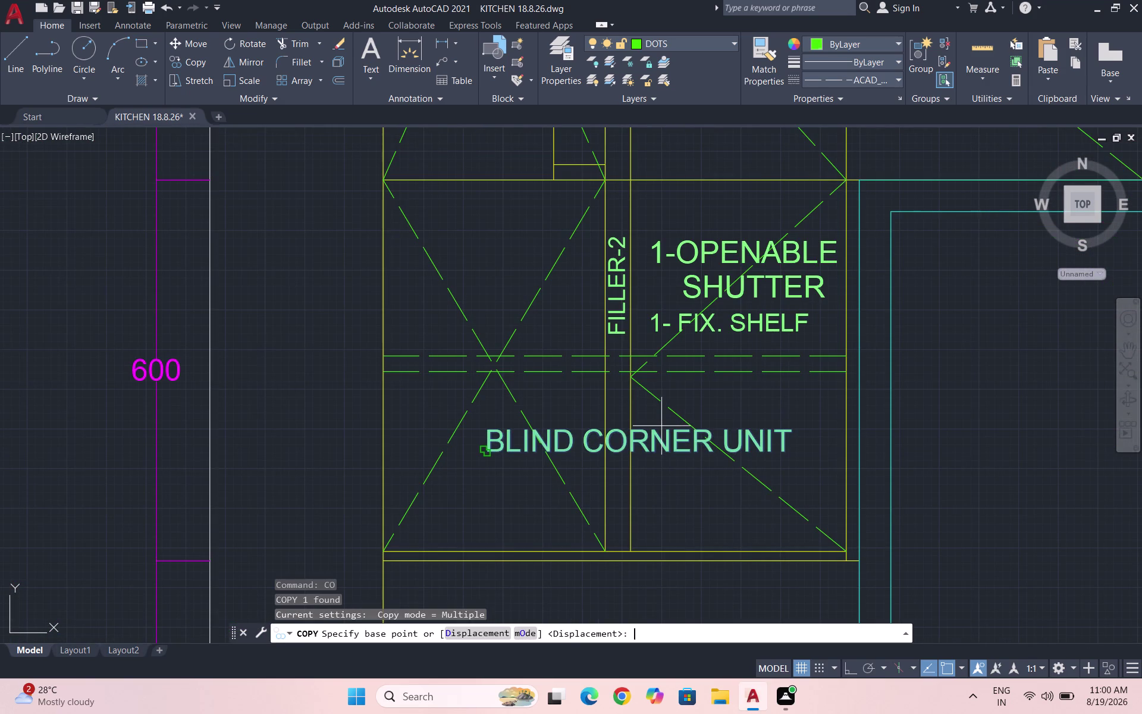
click(667, 440)
scroll(down, 3)
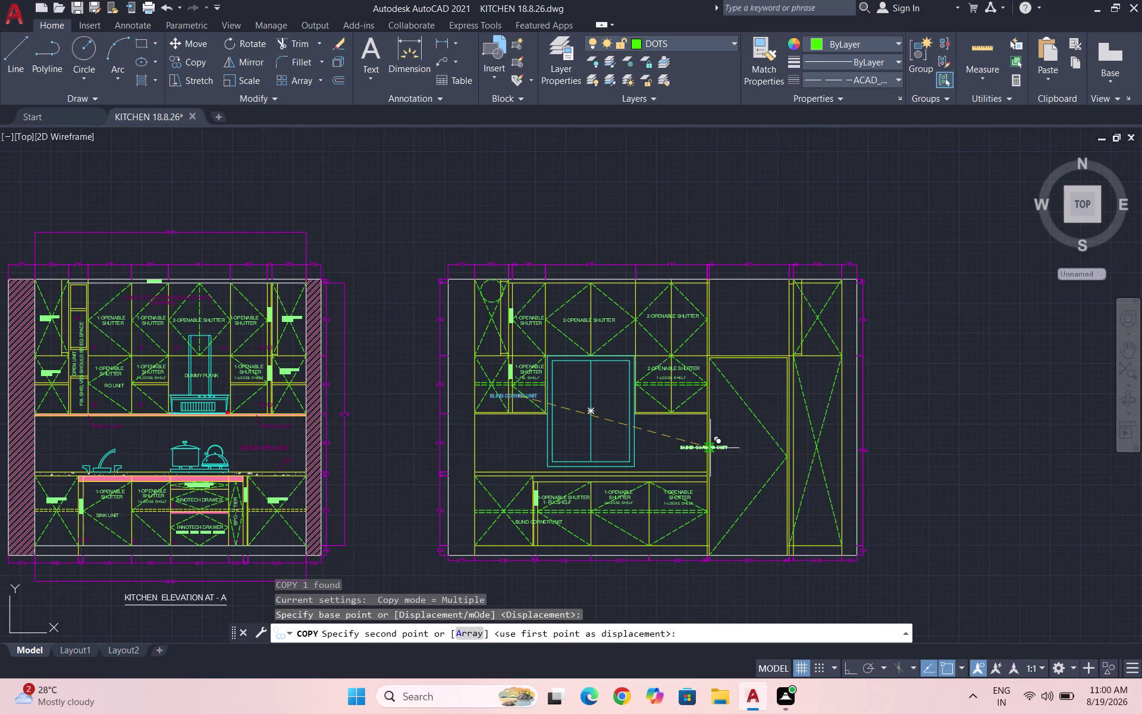
scroll(up, 3)
scroll(up, 3)
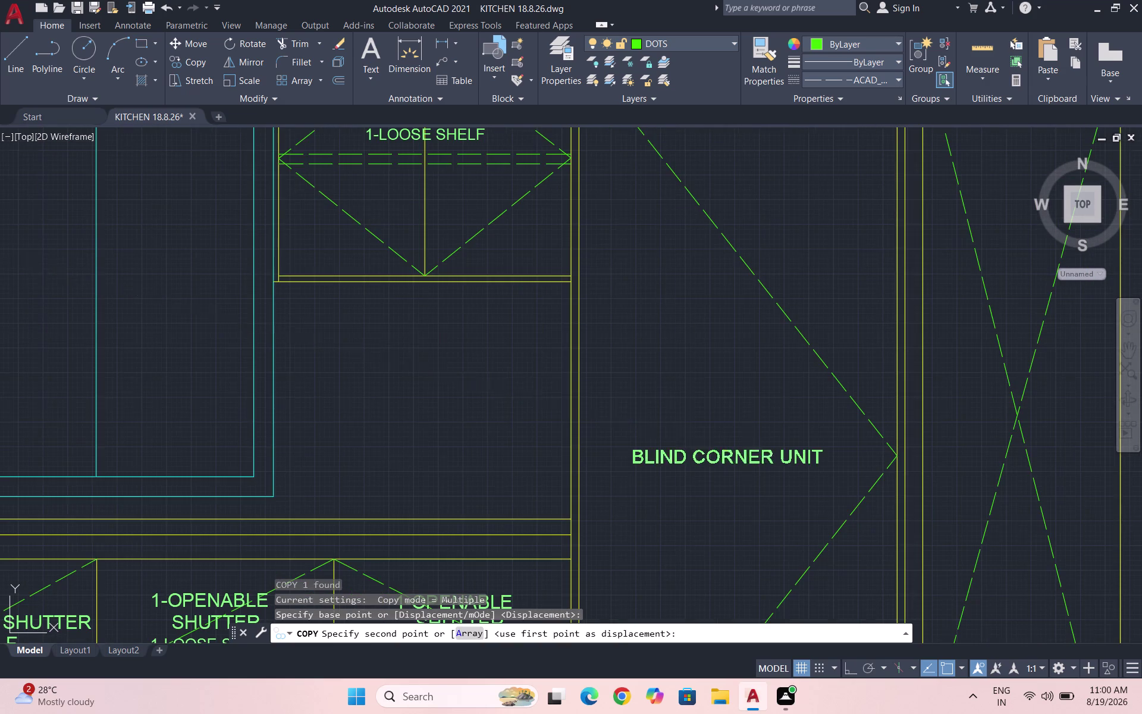
click(761, 407)
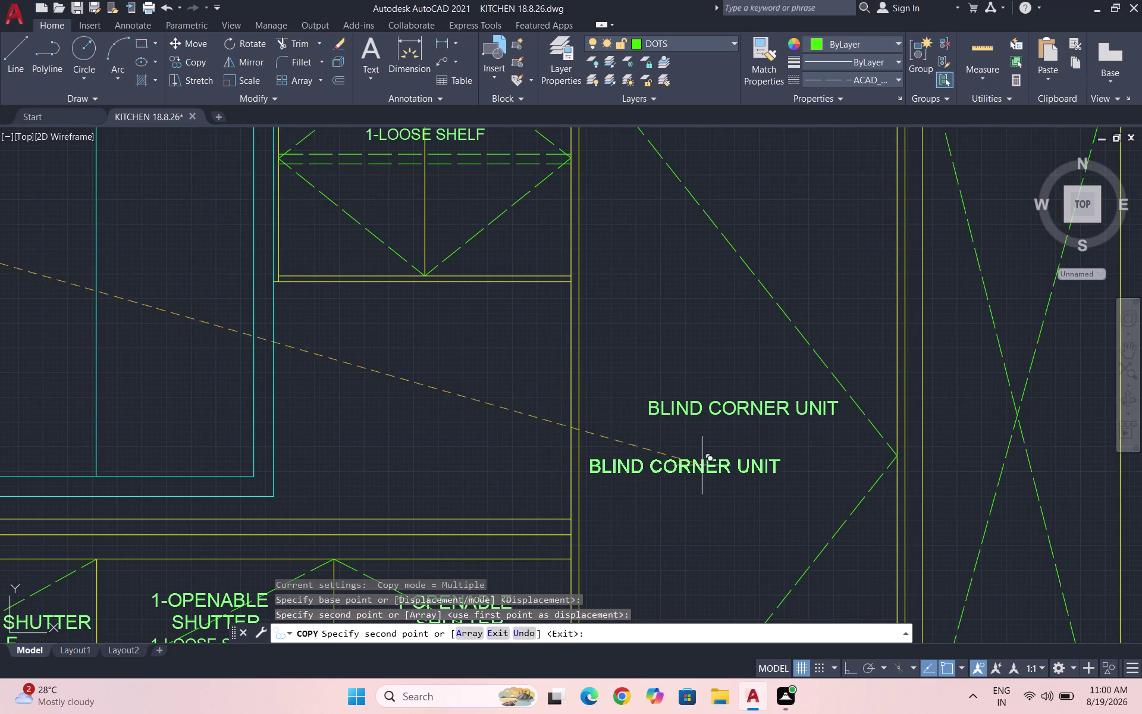
key(Escape)
Edit the copied label's text to read UTILITY DOOR.
drag(773, 446, 774, 441)
double_click(752, 401)
click(753, 406)
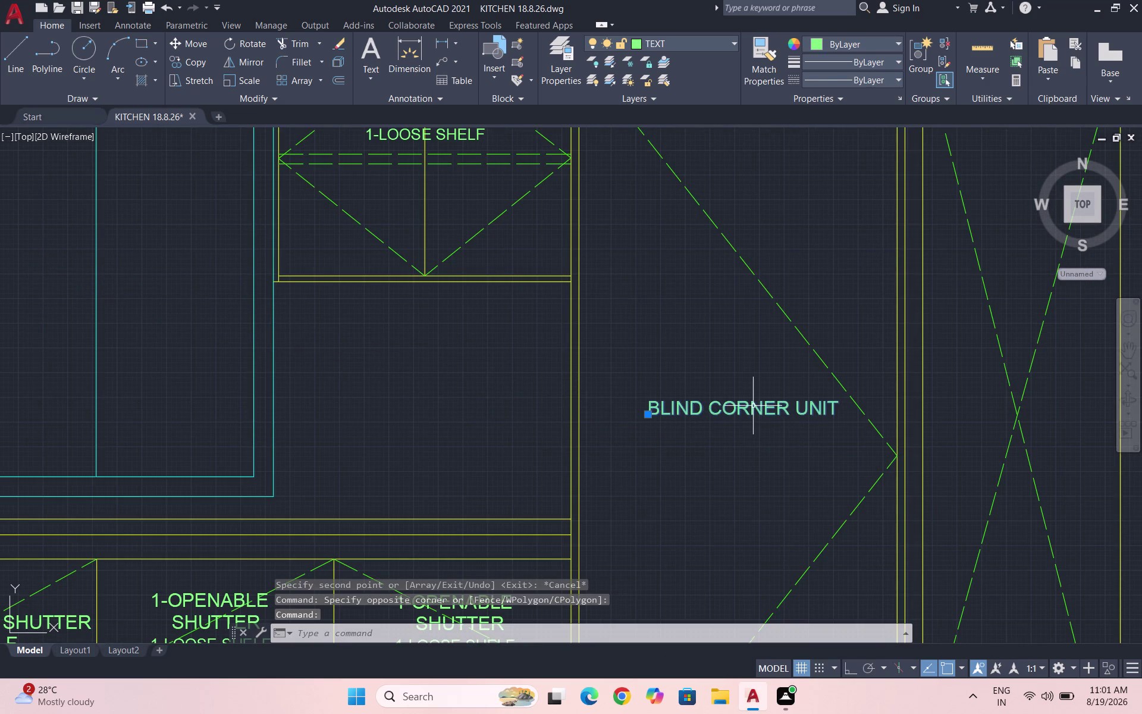
click(753, 406)
double_click(753, 405)
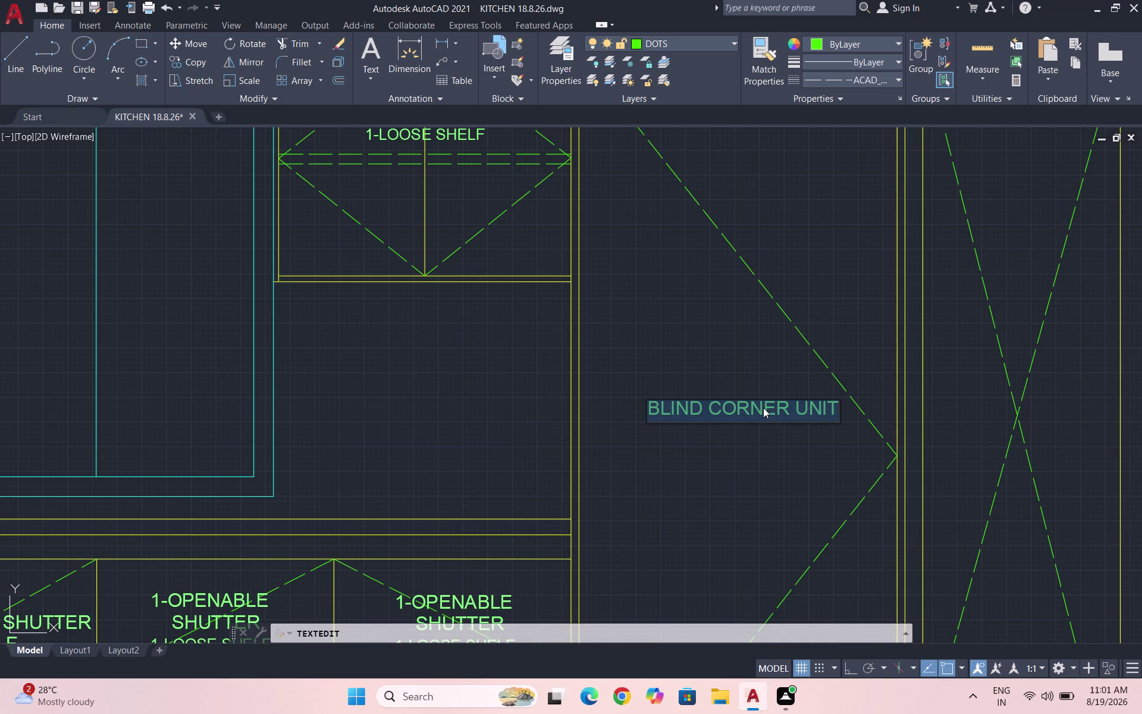
text(UTILOTY)
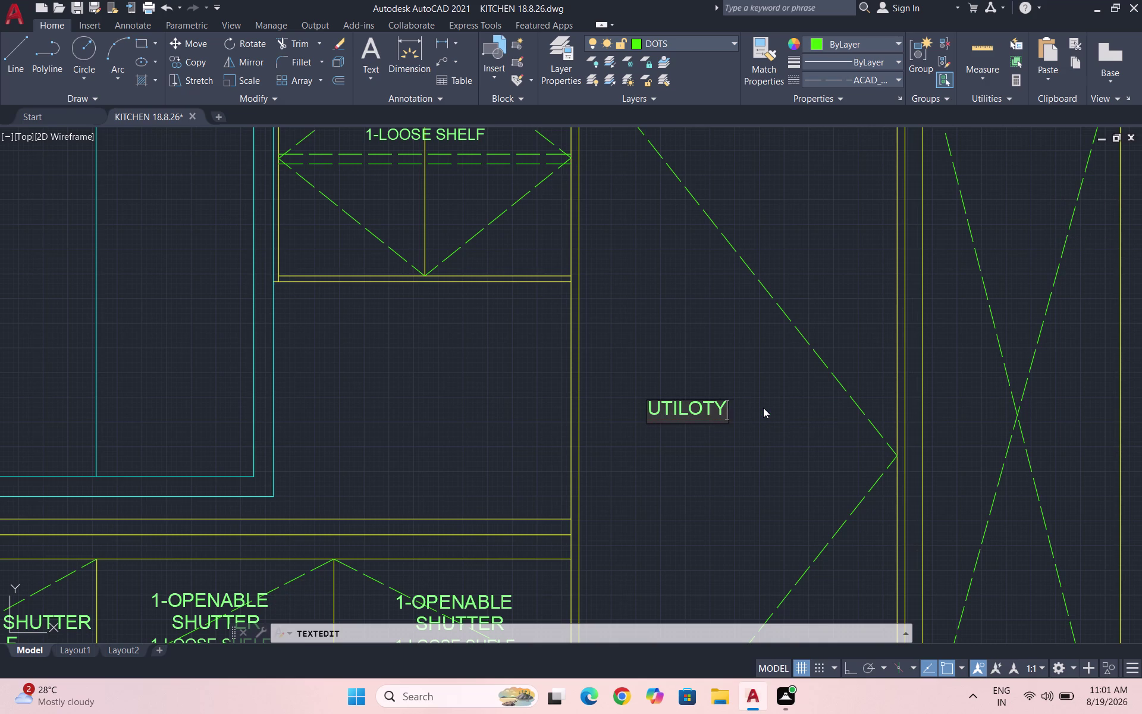
key(space)
key(BackSpace)
key(BackSpace)
key(BackSpace)
key(BackSpace)
text(I)
text(TY)
key(space)
text(DOO)
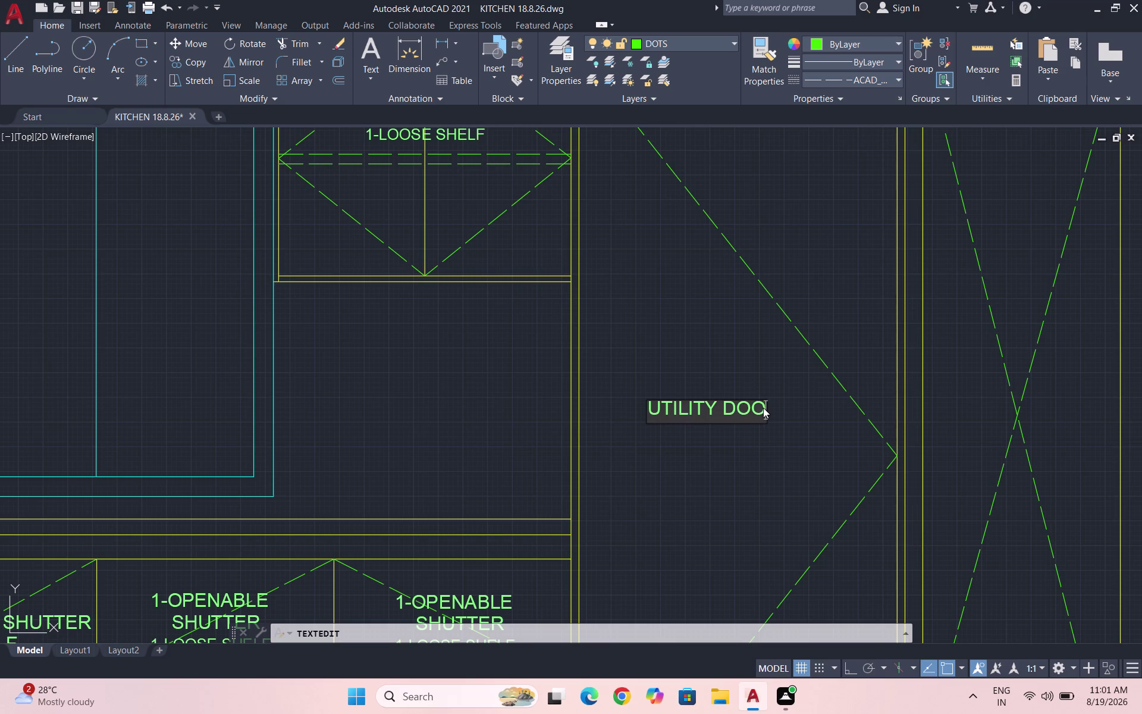
text(R)
click(776, 460)
key(Escape)
Move the UTILITY DOOR label lower within the tall cabinet and save the drawing.
drag(780, 460, 777, 454)
click(667, 393)
key(m)
key(Return)
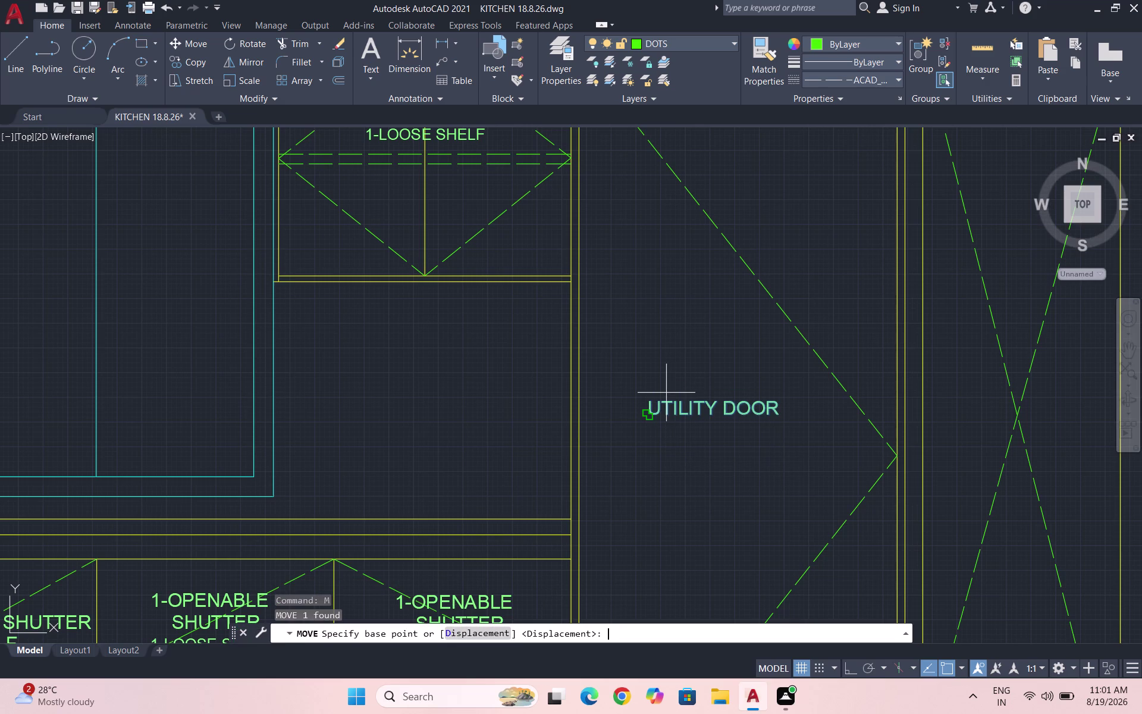
click(677, 413)
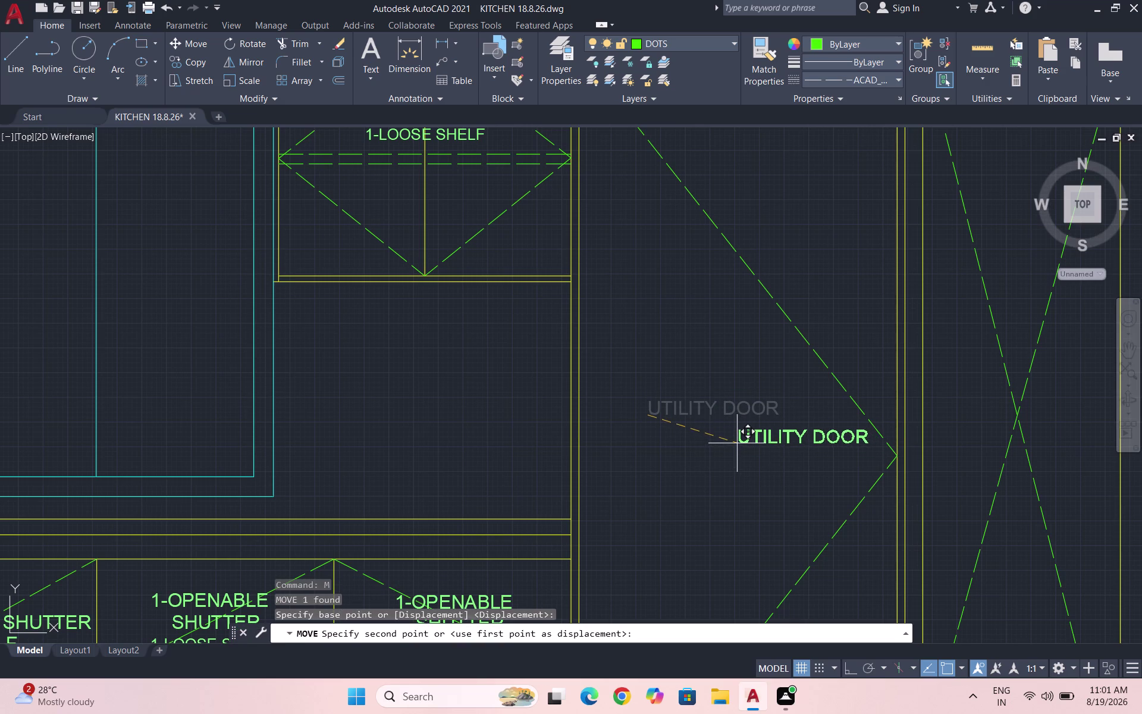
click(737, 443)
scroll(down, 3)
key(Escape)
key(Escape)
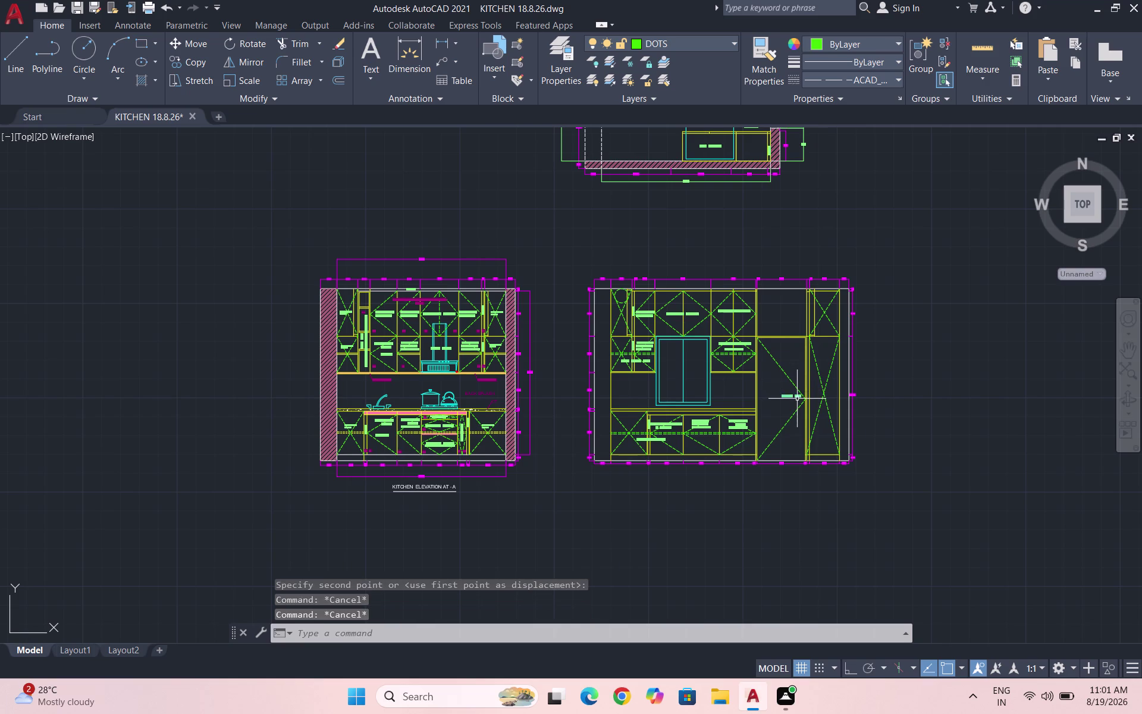
key(ctrl+s)
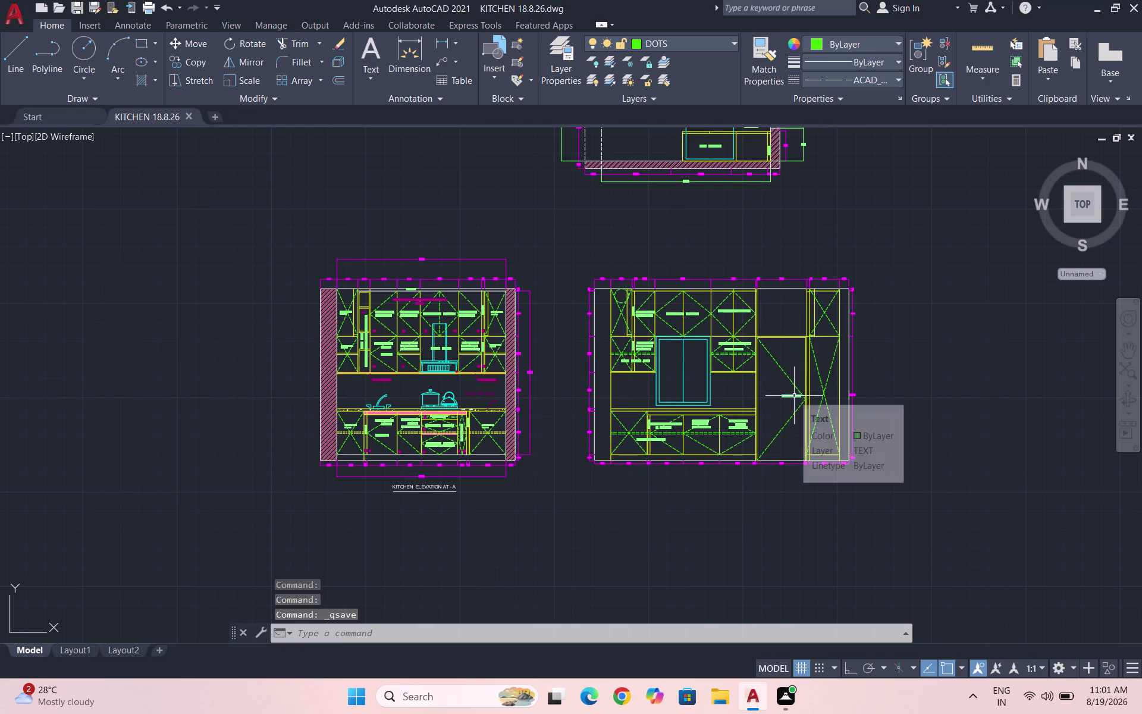
Zoom to elevation A's upper cabinets and select an S2 label to copy with CO.
scroll(up, 3)
scroll(down, 3)
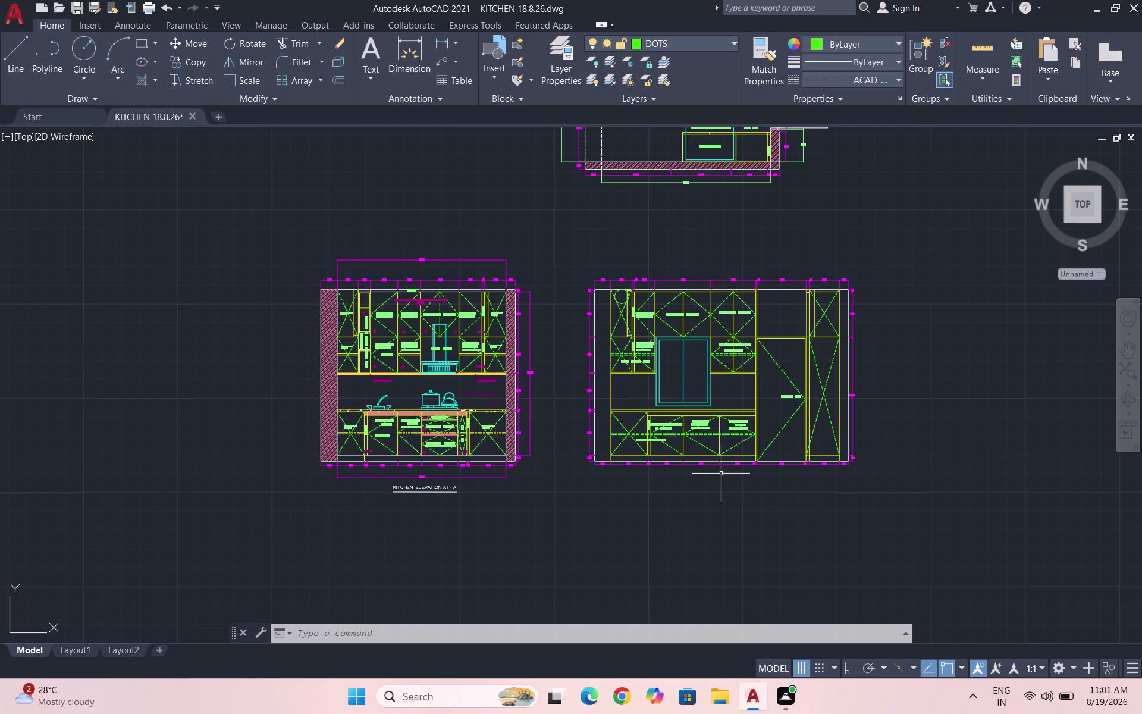
scroll(up, 3)
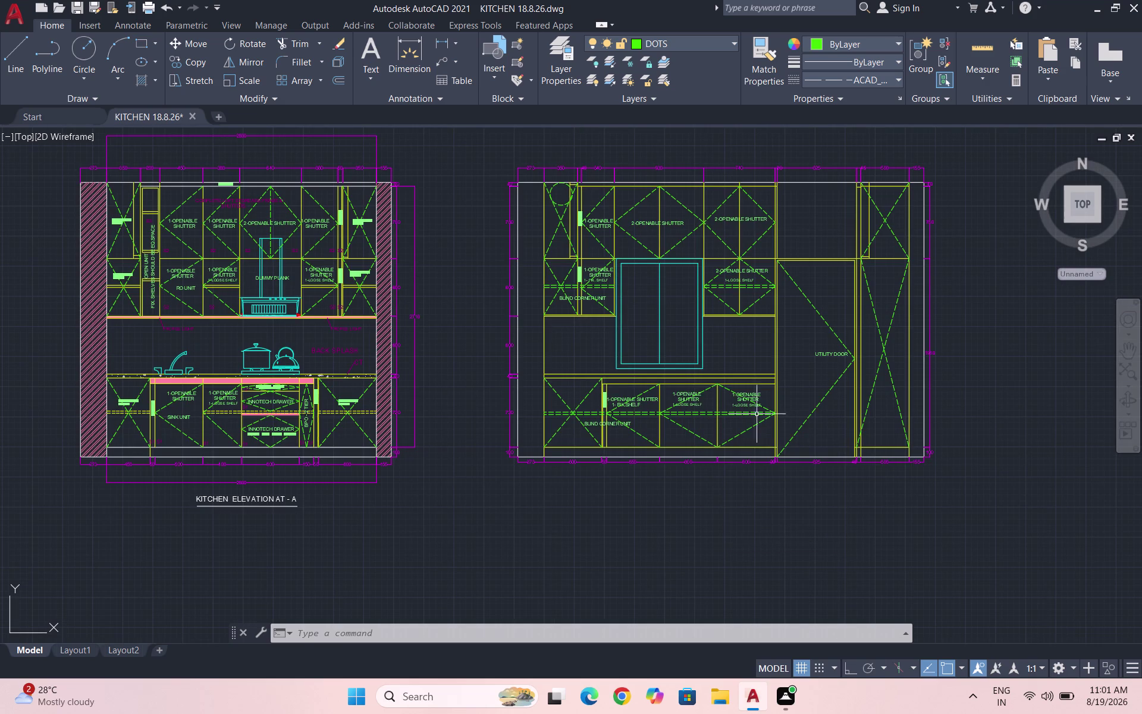
scroll(down, 3)
scroll(up, 3)
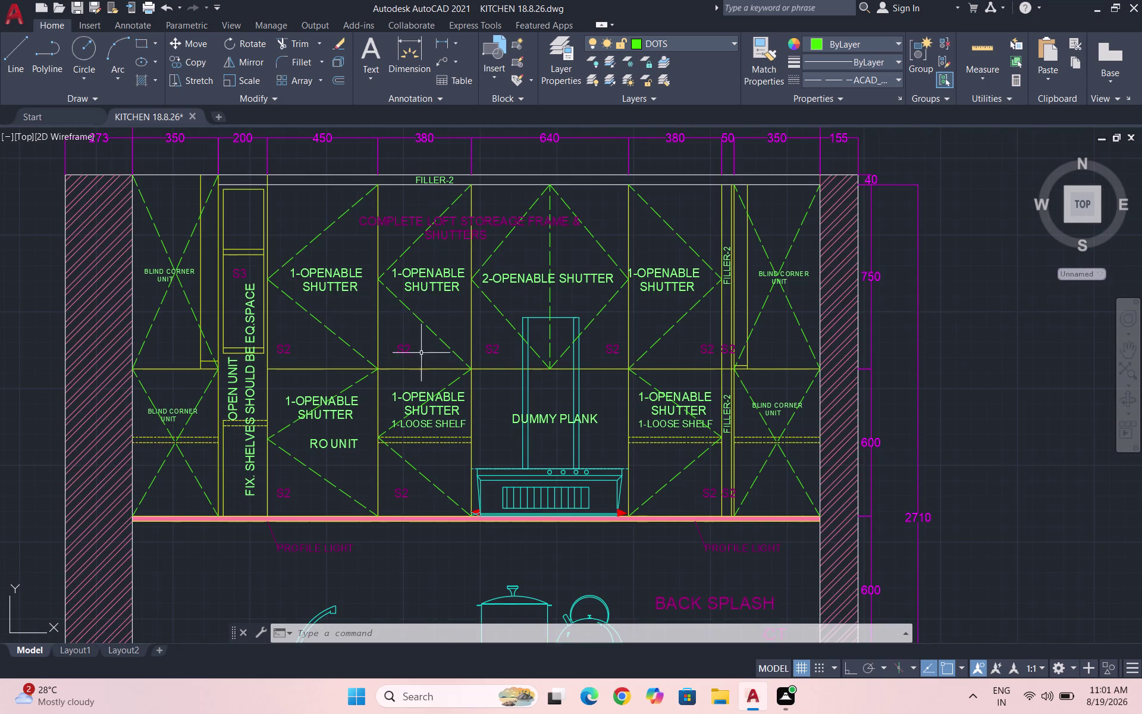
scroll(up, 3)
drag(417, 370, 412, 361)
click(389, 342)
text(CO)
key(Return)
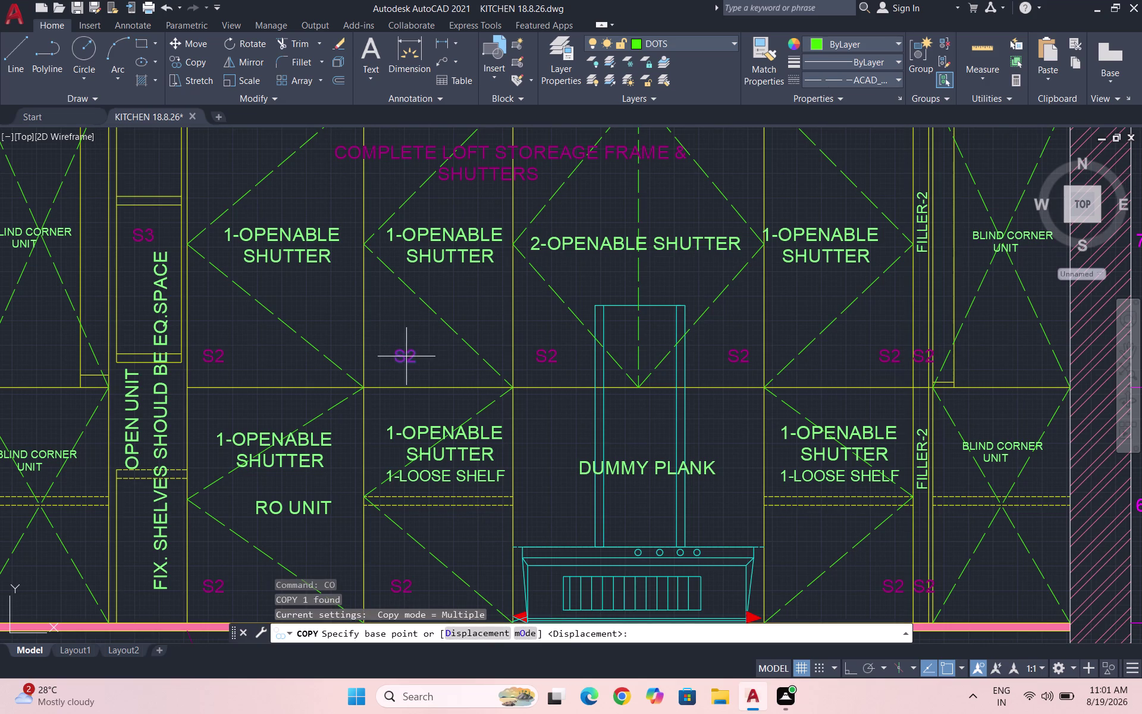
Copy the S2 label onto the shelf line beside FILLER-2.
click(406, 354)
scroll(down, 3)
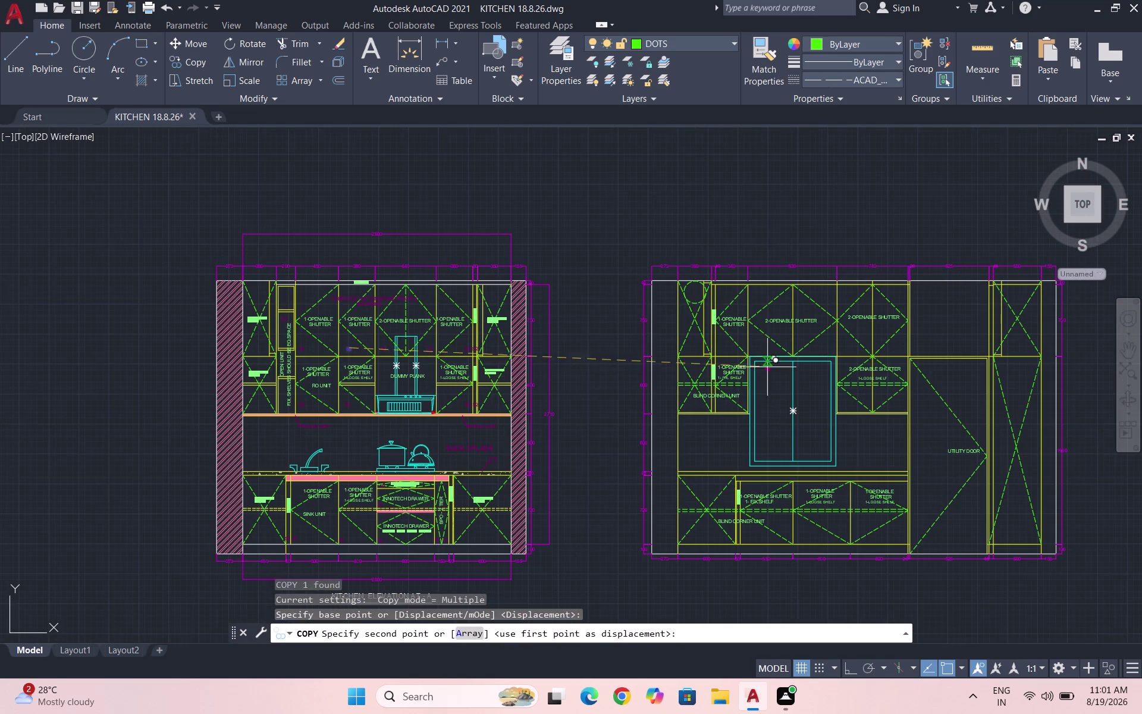
scroll(up, 3)
scroll(up, 3)
scroll(up, 3)
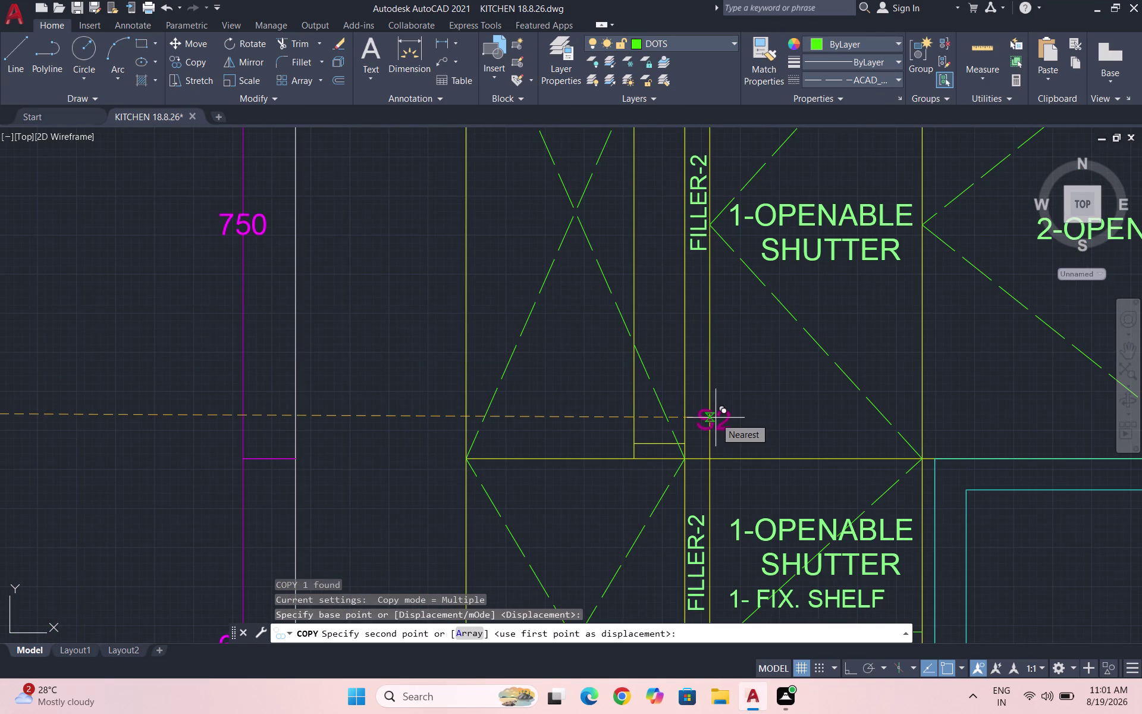
click(710, 418)
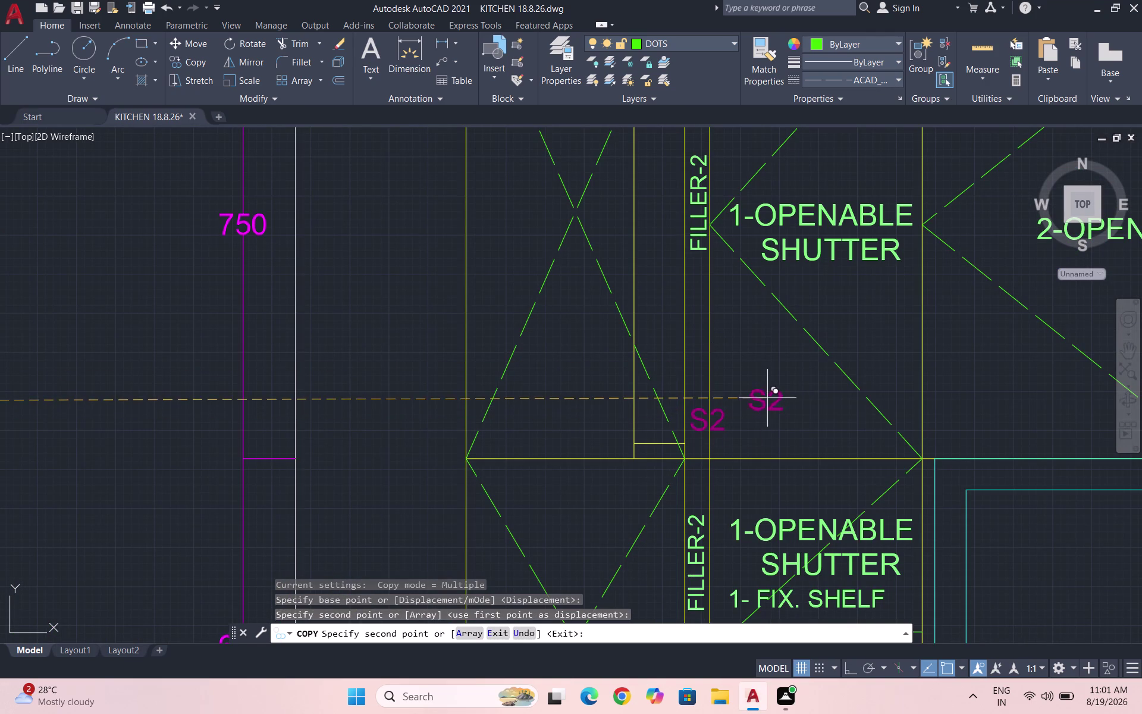
key(Escape)
Copy another S2 label from a picked base point with Ortho turned on.
scroll(up, 3)
click(695, 463)
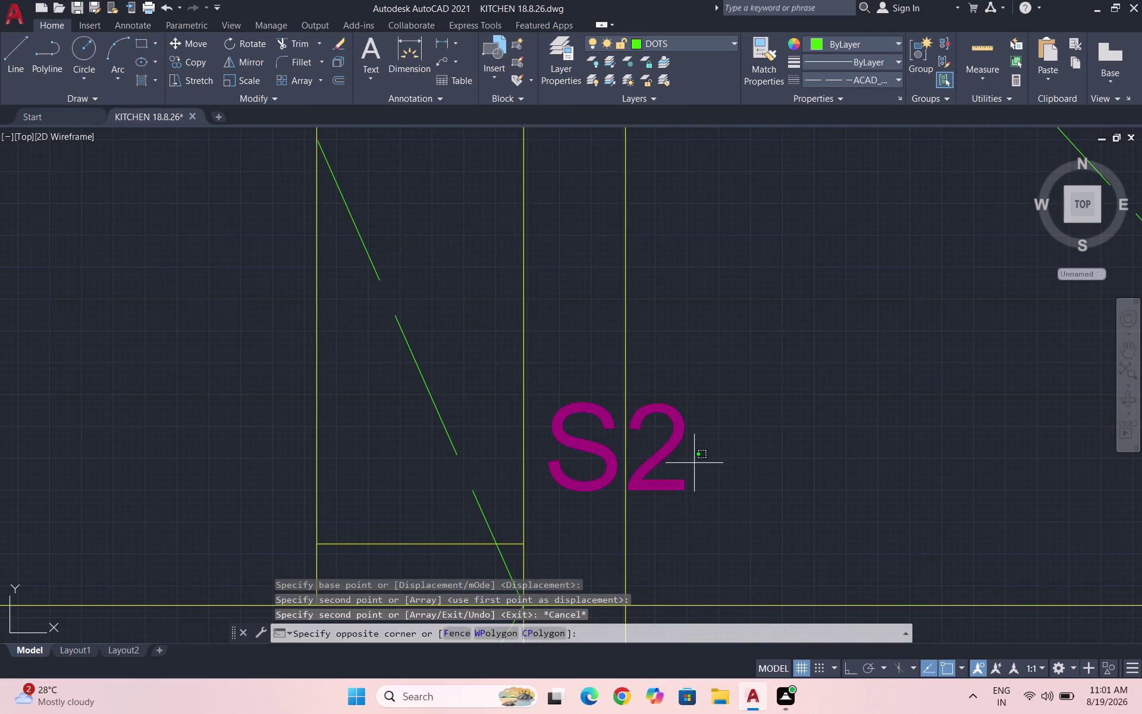
click(642, 393)
text(CO)
key(Return)
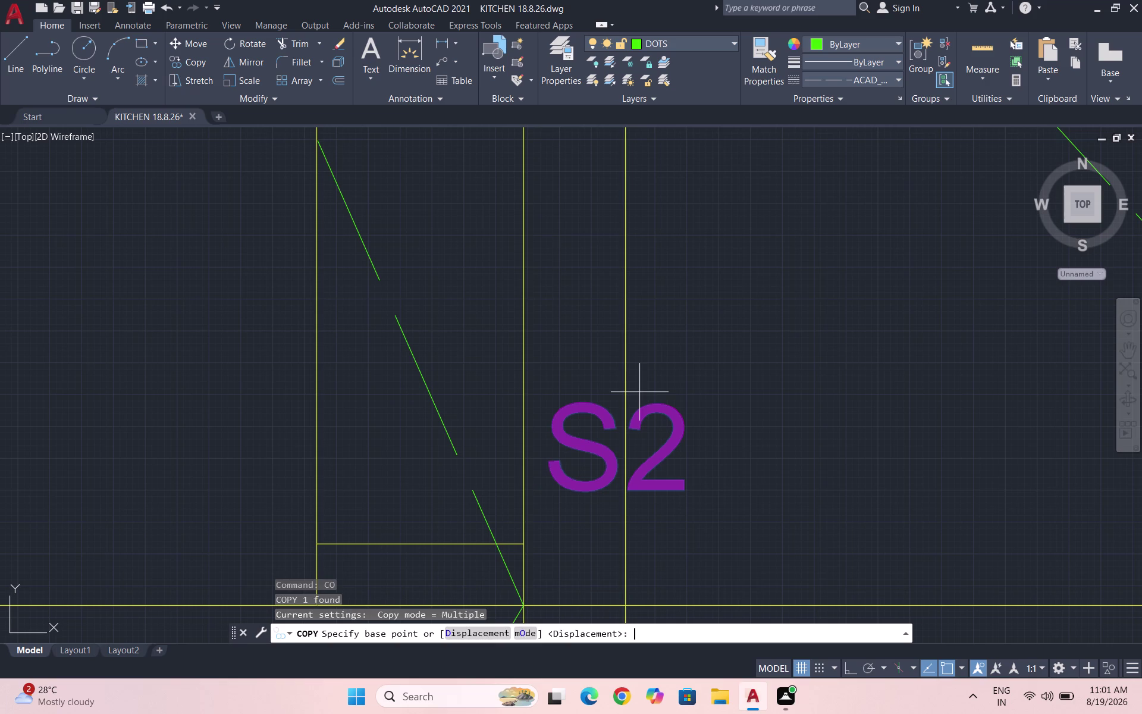
click(658, 443)
scroll(down, 3)
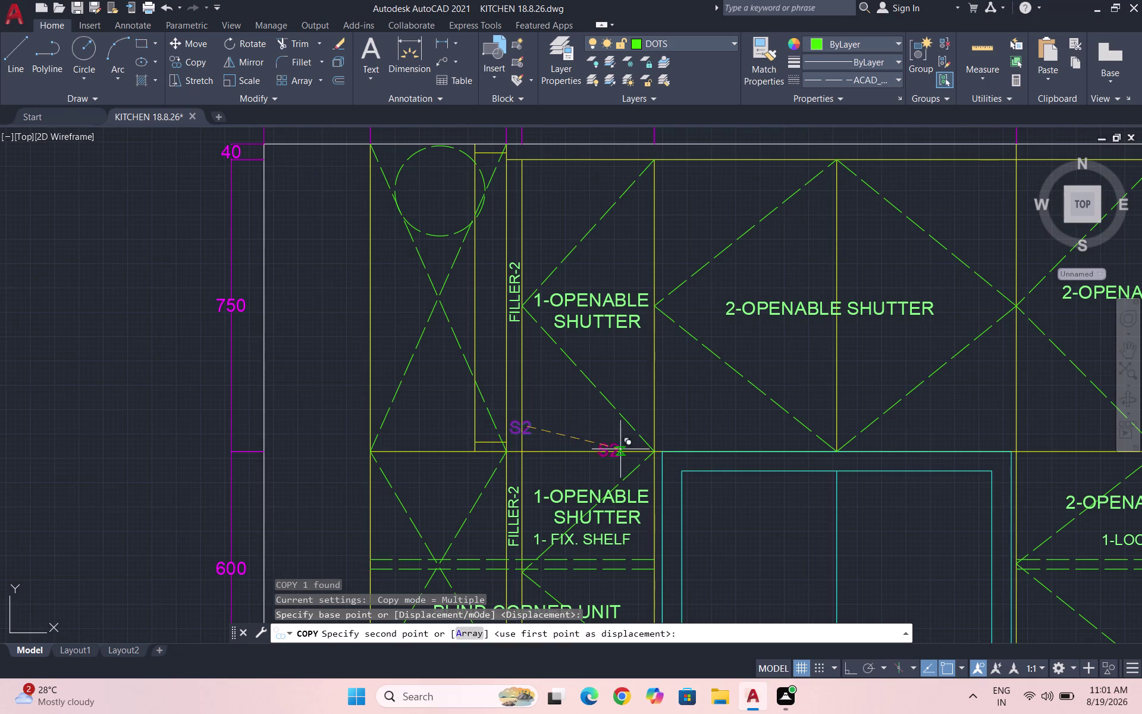
scroll(up, 3)
scroll(up, 3)
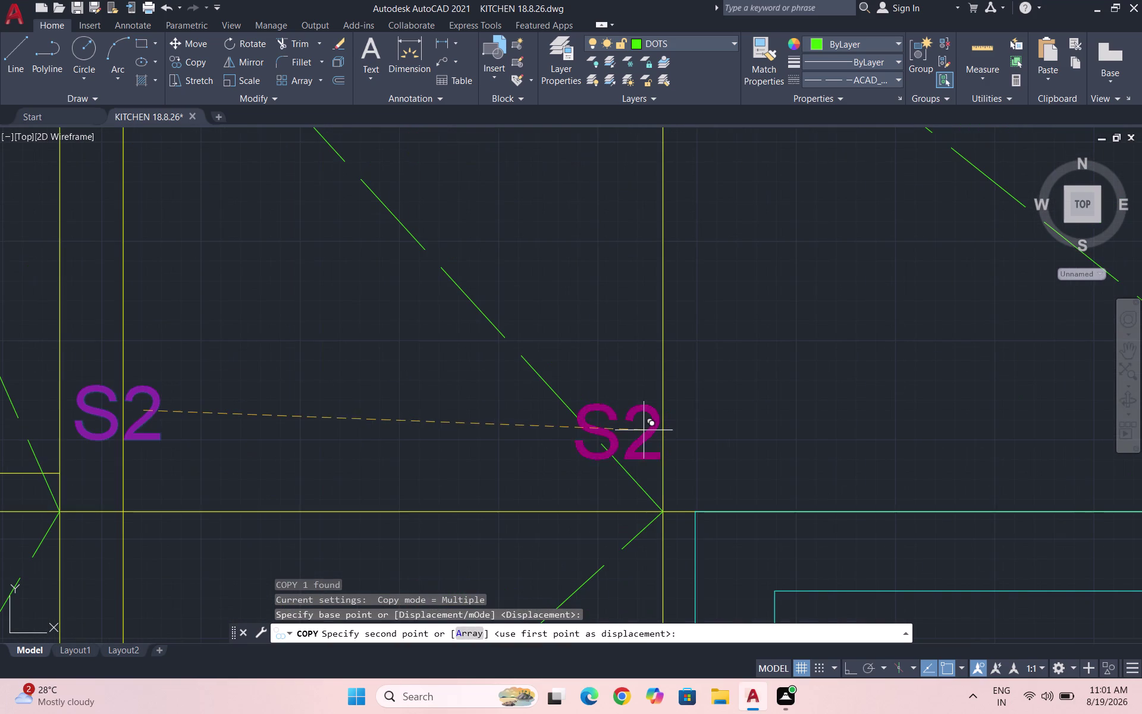
key(F8)
Try several placements for the S2 copy, then cancel it unfinished.
key(7)
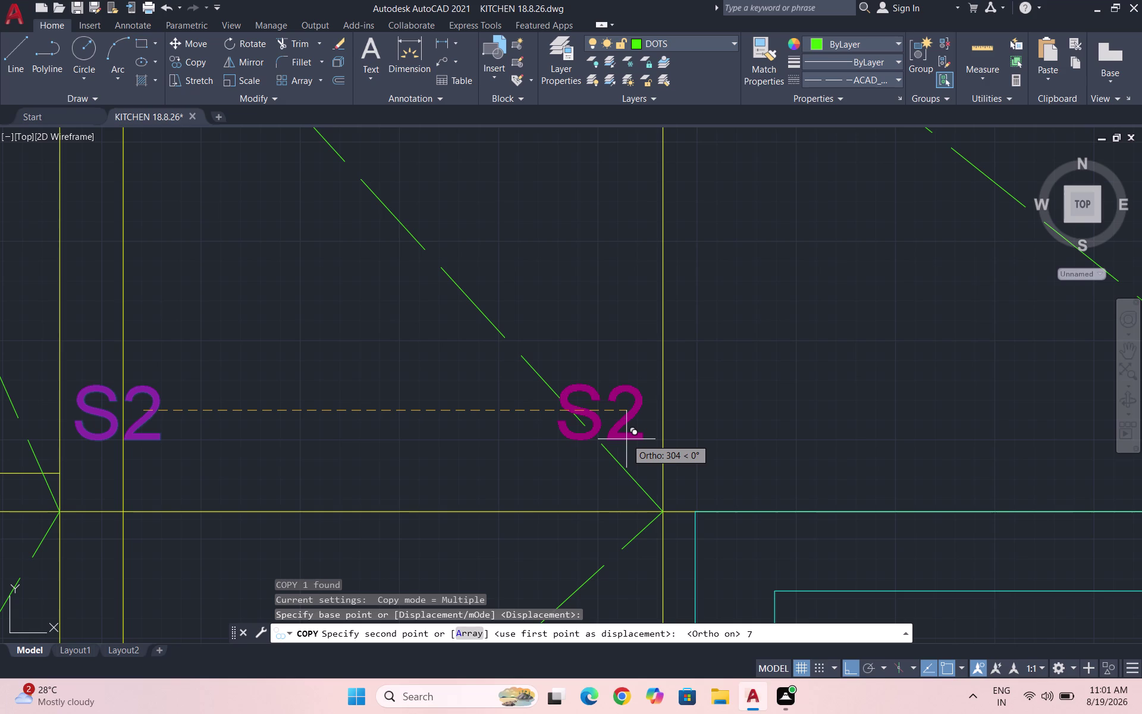
click(626, 438)
scroll(down, 3)
click(632, 427)
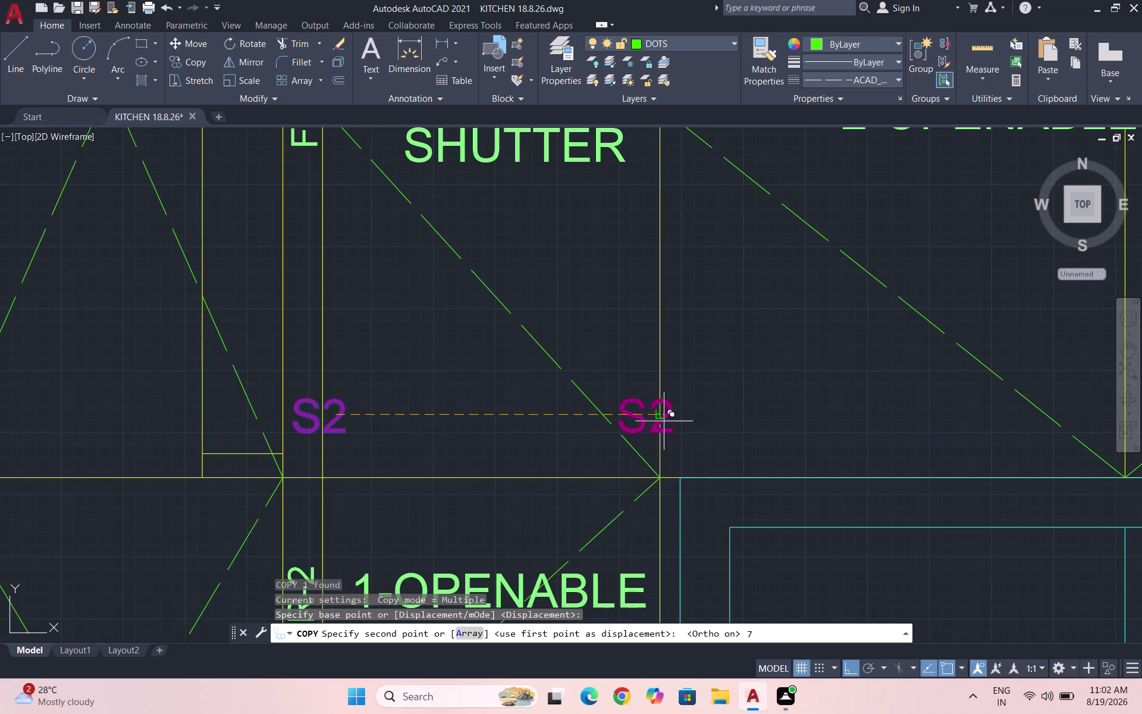
click(632, 428)
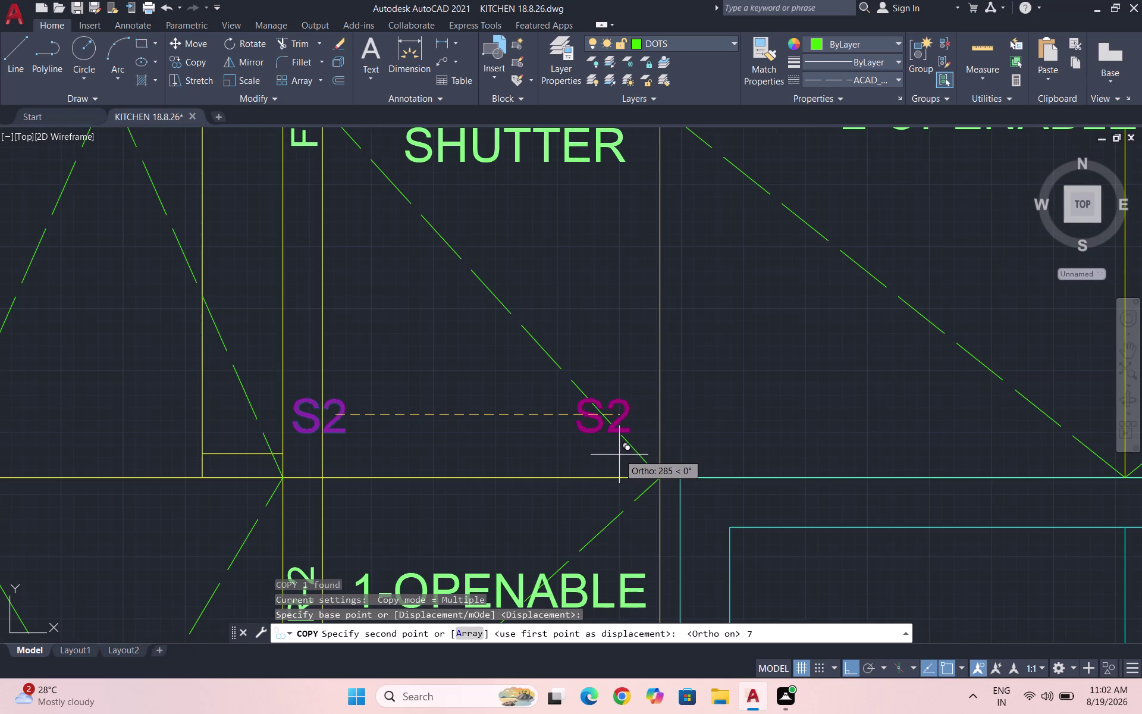
click(619, 455)
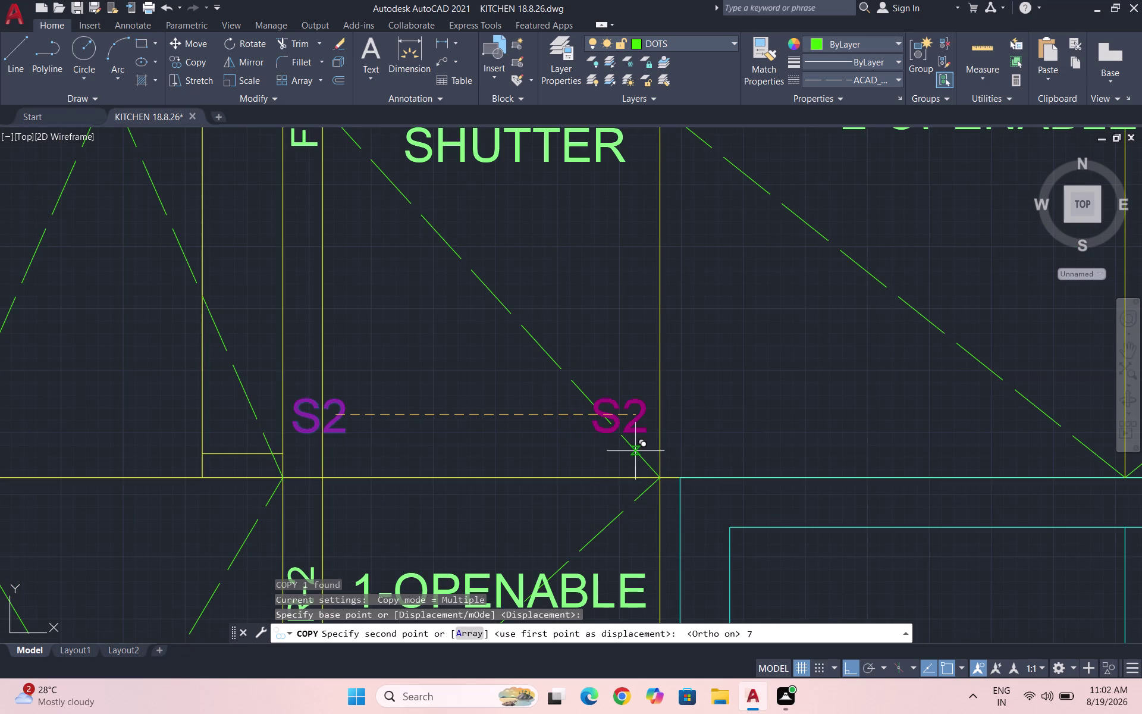
scroll(up, 3)
click(634, 389)
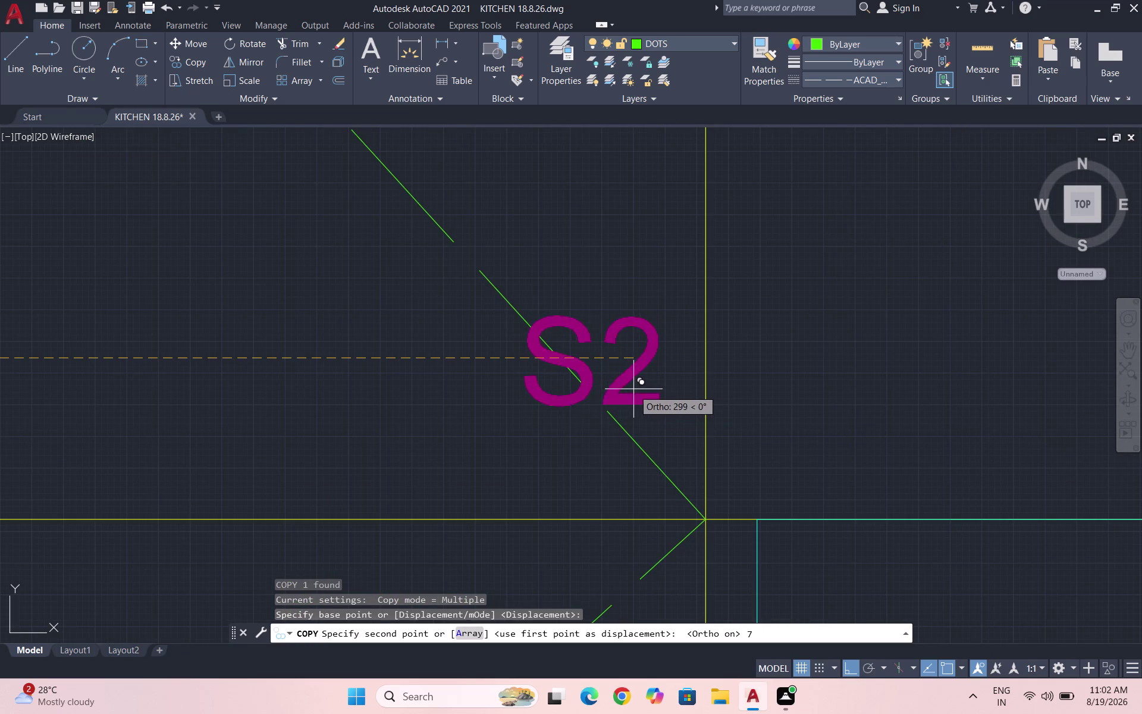
click(654, 380)
drag(663, 383, 687, 357)
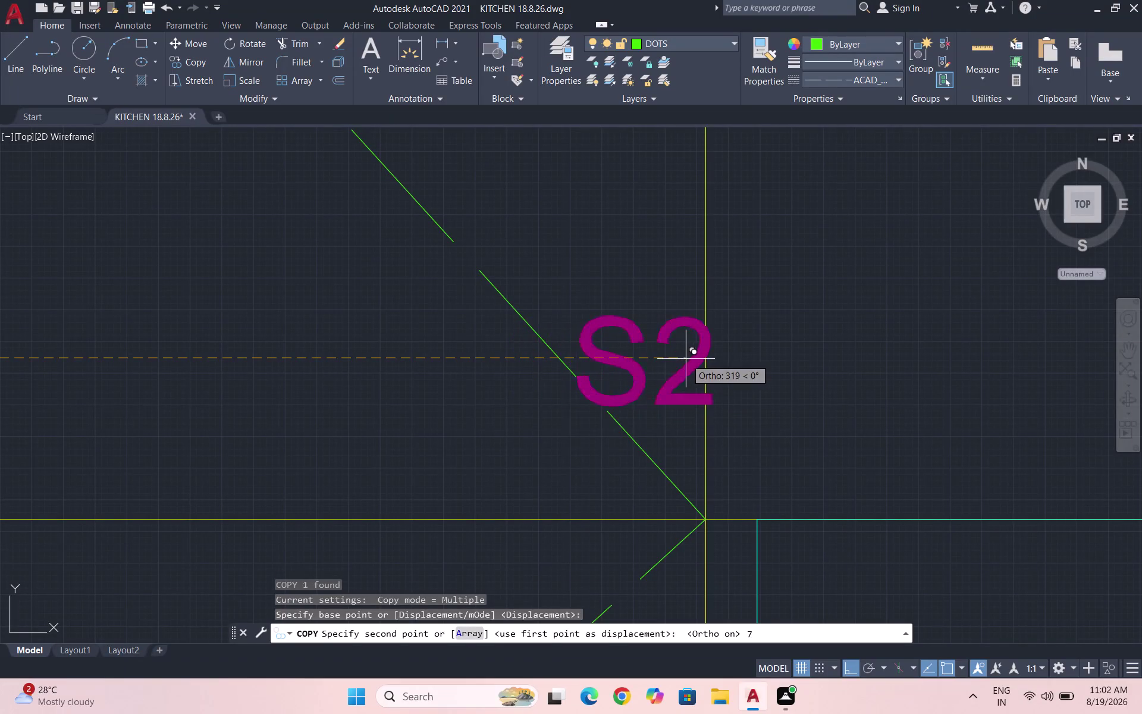
key(Escape)
Select the S2 label again with a window.
scroll(down, 3)
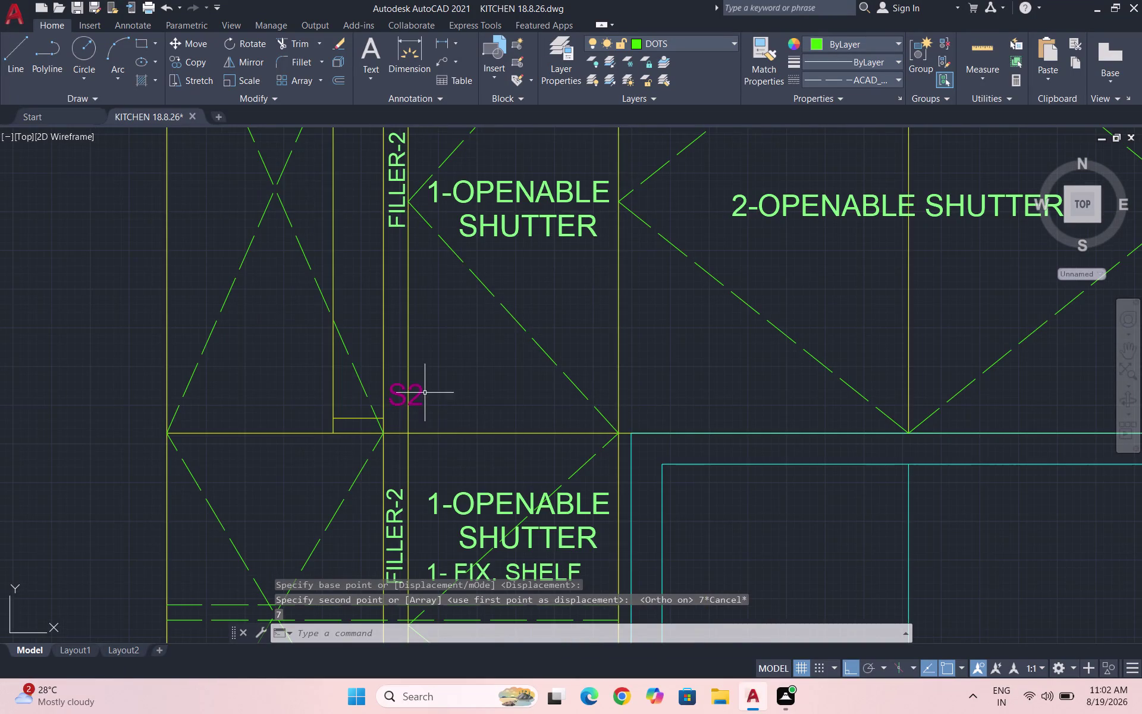
scroll(up, 3)
click(427, 424)
scroll(up, 3)
click(378, 361)
Copy the selected S2 label to a first position.
text(CO)
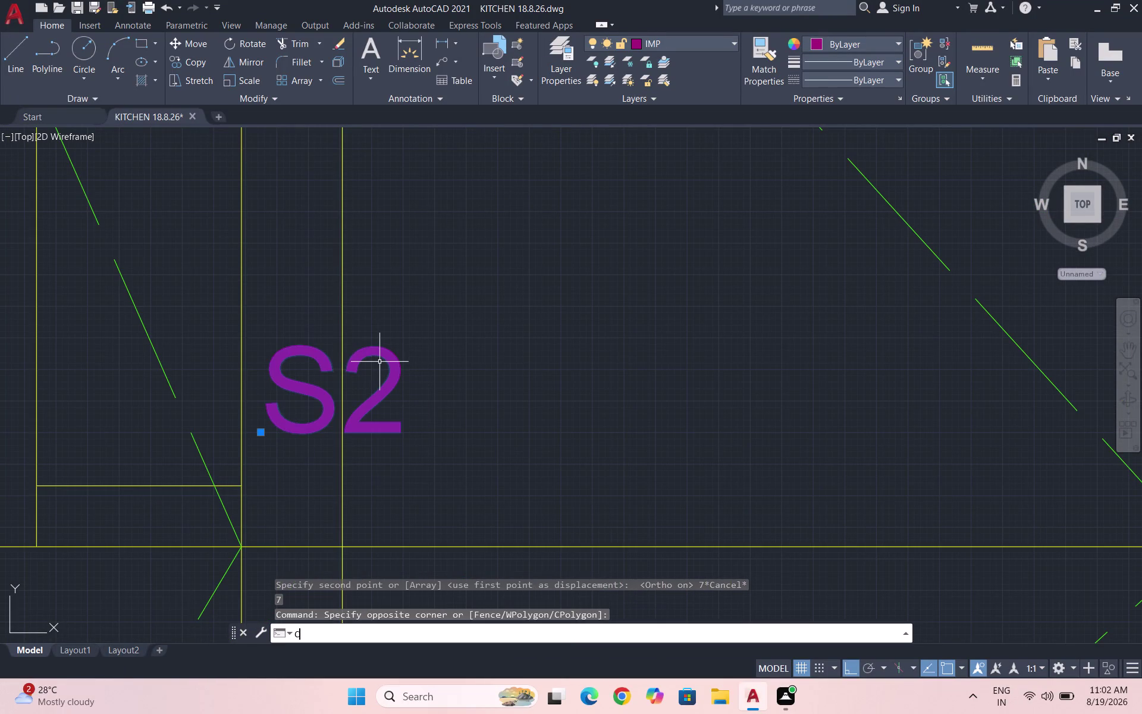
key(Return)
click(378, 369)
scroll(down, 3)
scroll(up, 3)
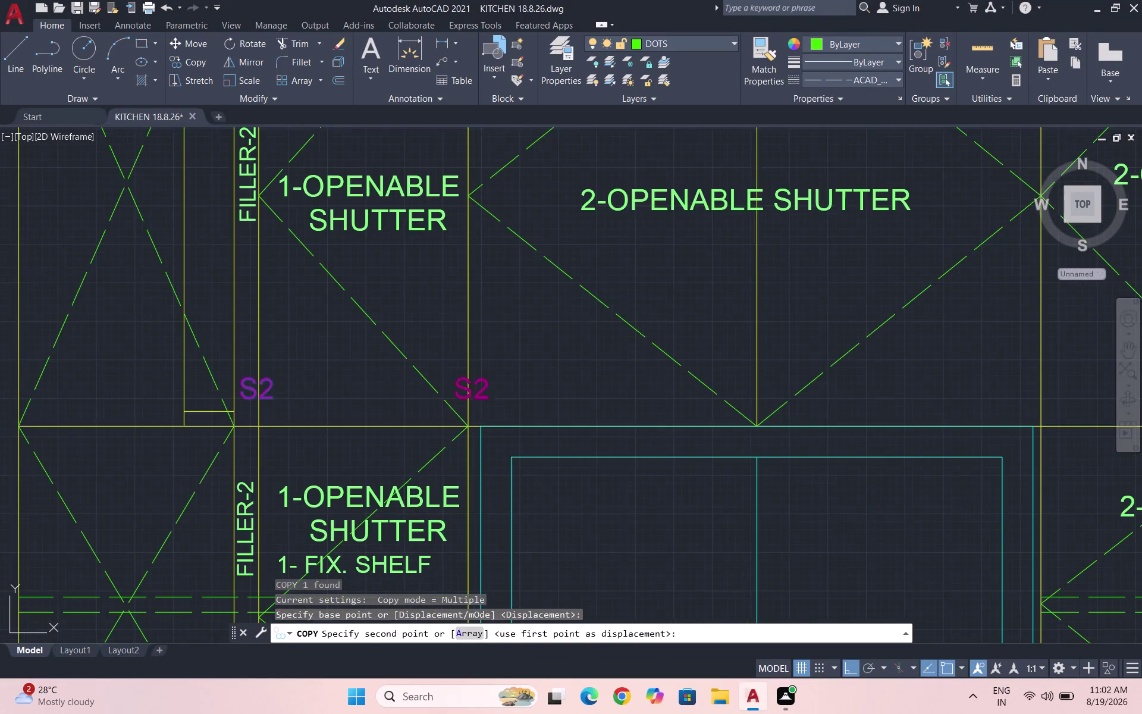
scroll(up, 3)
click(449, 408)
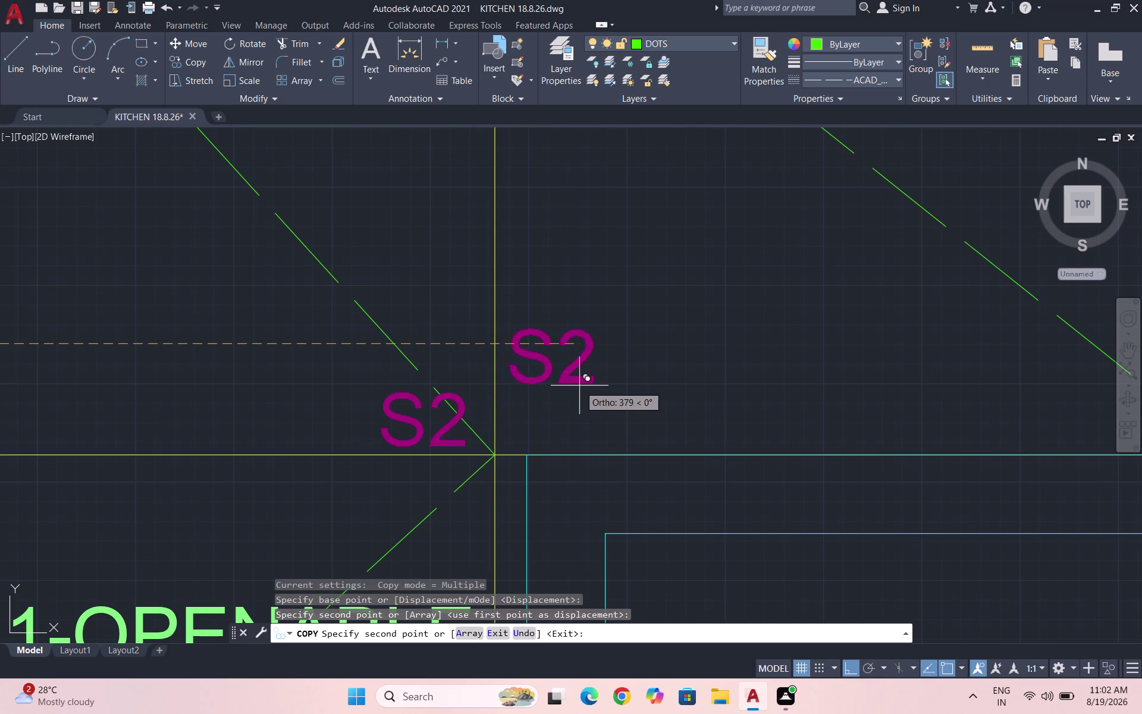
Place more S2 copies at the shutter junction and above the opening's right side.
click(588, 386)
scroll(down, 3)
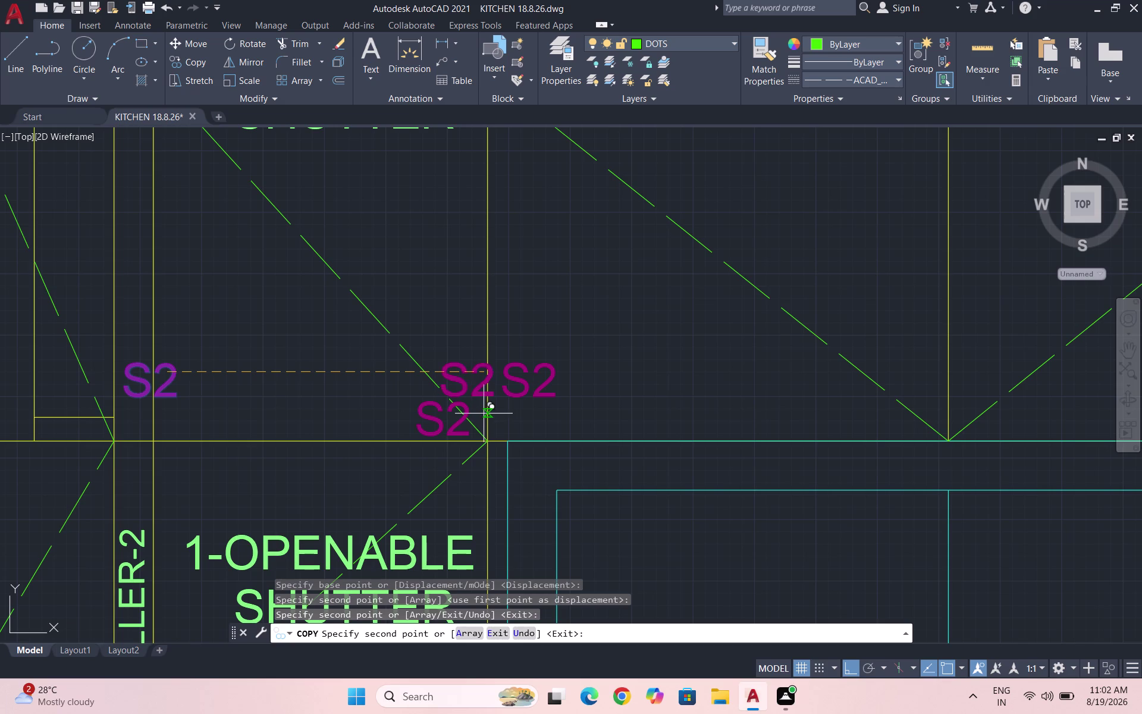
scroll(down, 3)
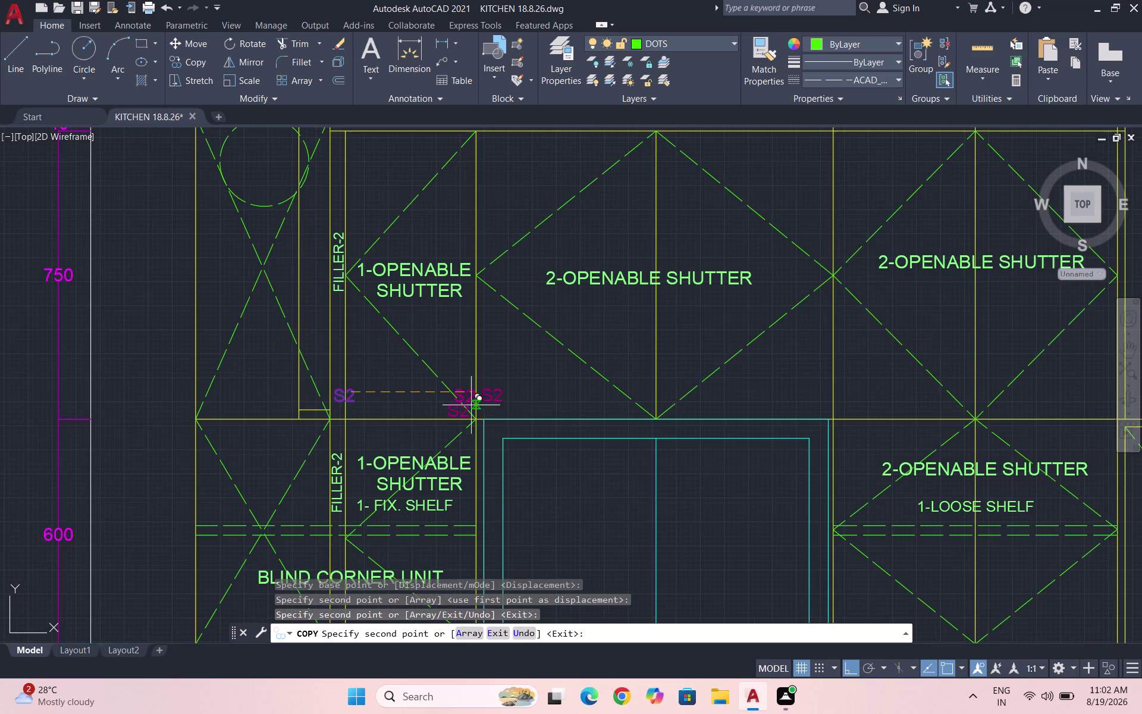
scroll(up, 3)
scroll(down, 3)
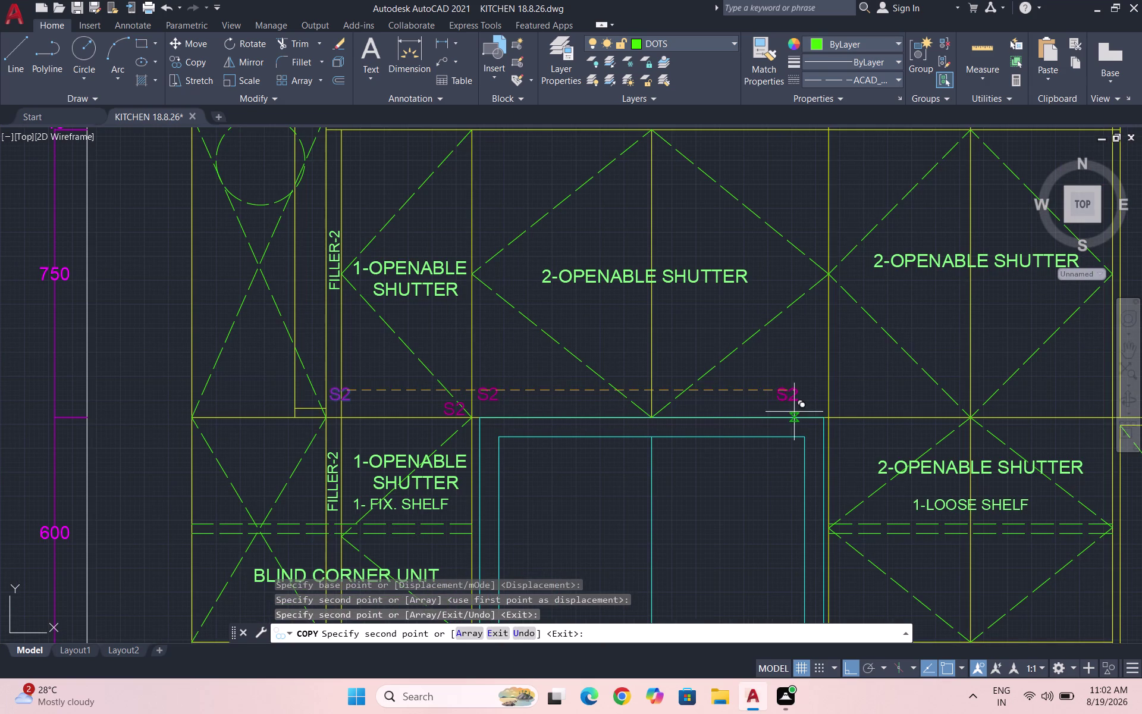
click(808, 403)
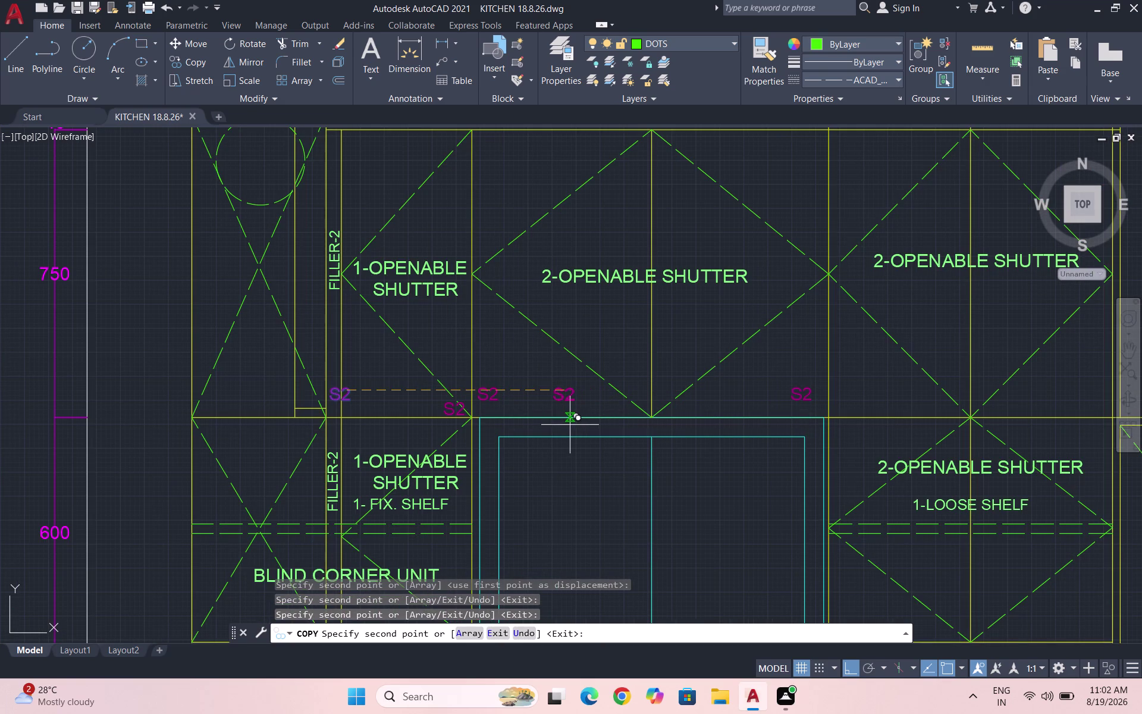
scroll(down, 3)
scroll(down, 3)
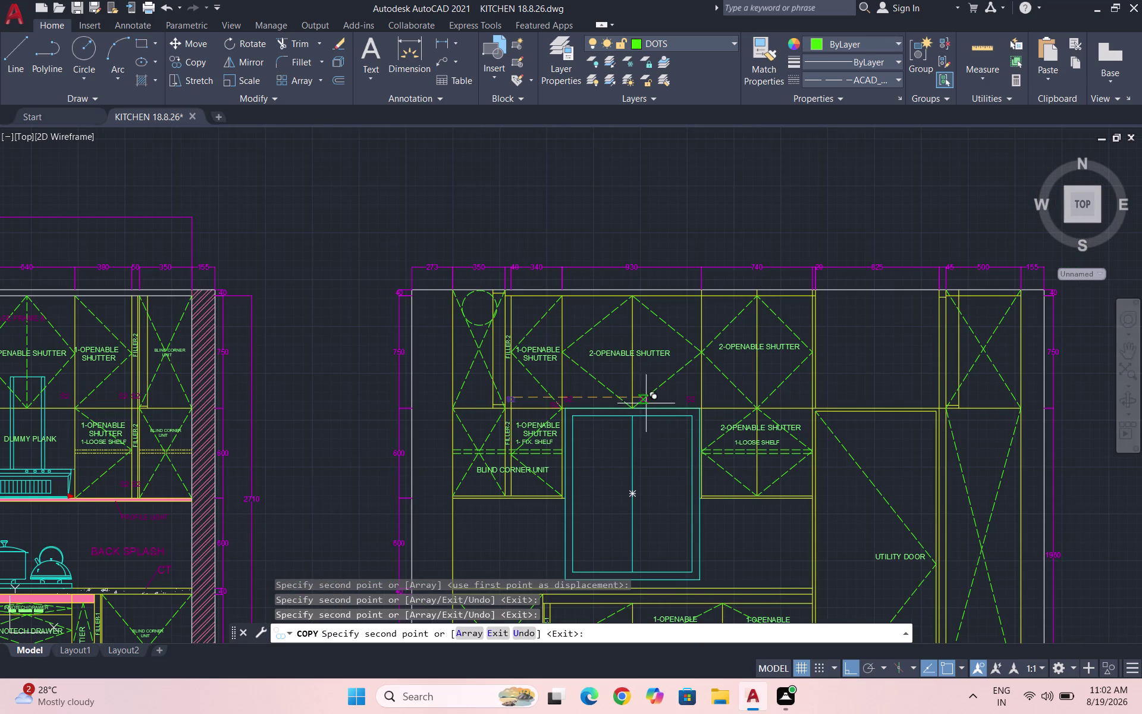
key(Escape)
Copy the purple S2 label to a point just above it.
scroll(up, 3)
scroll(up, 3)
drag(561, 404, 552, 399)
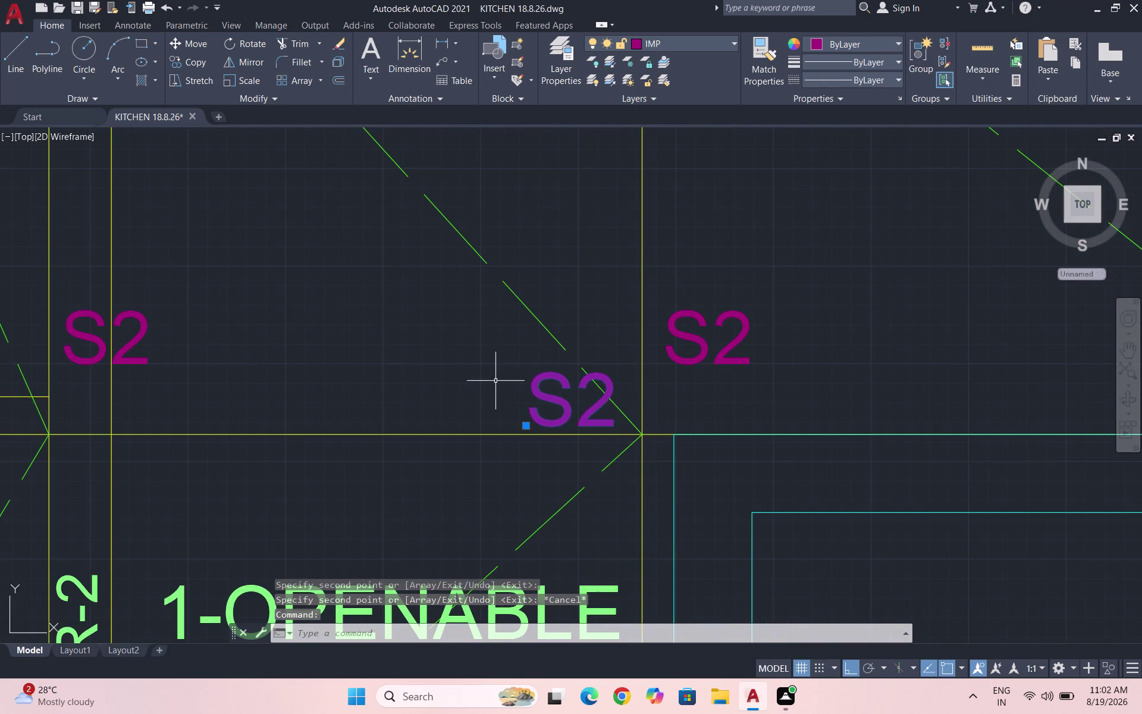
text(CO)
key(Return)
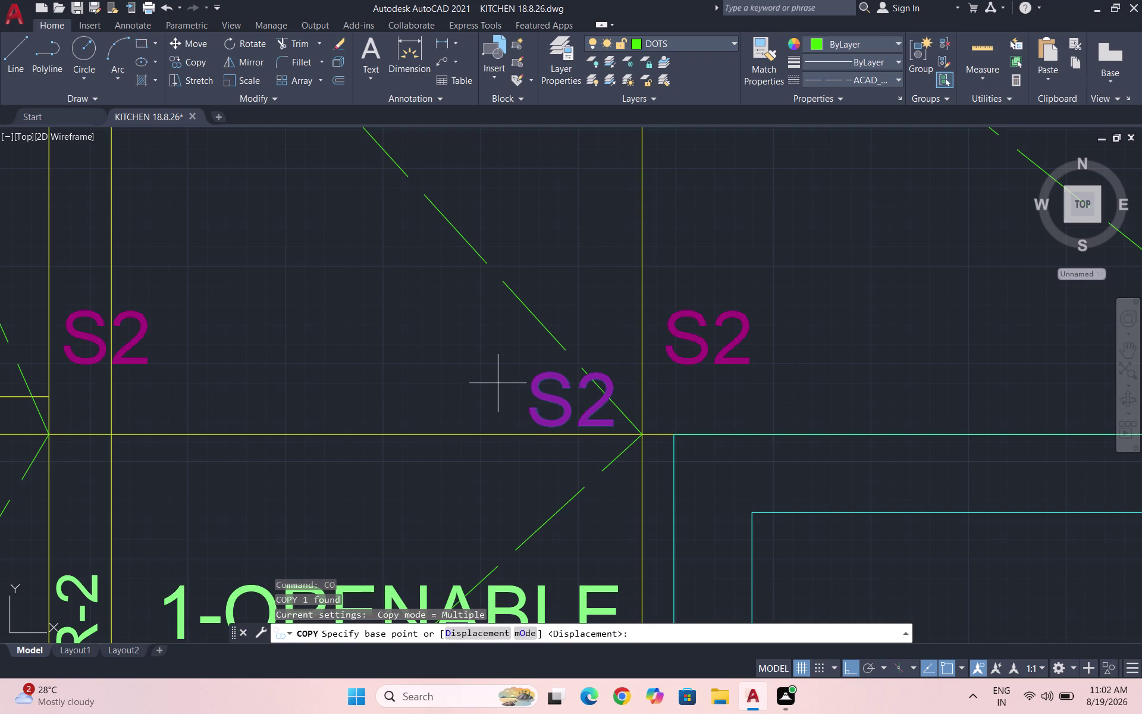
click(530, 399)
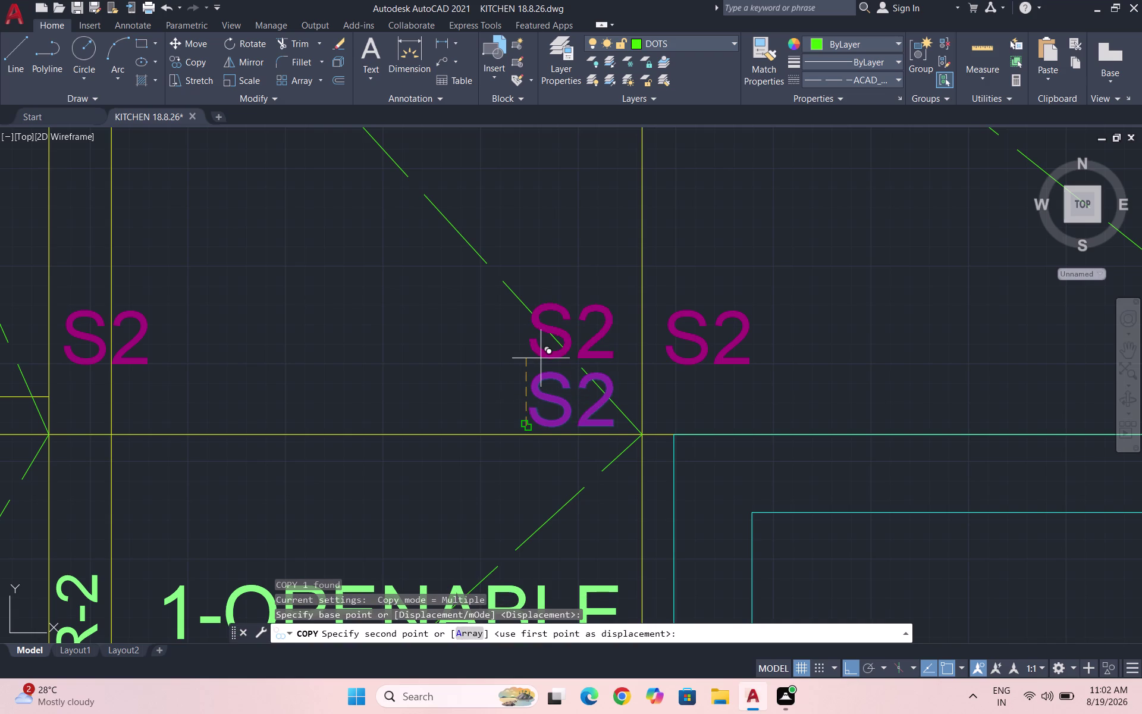
click(541, 358)
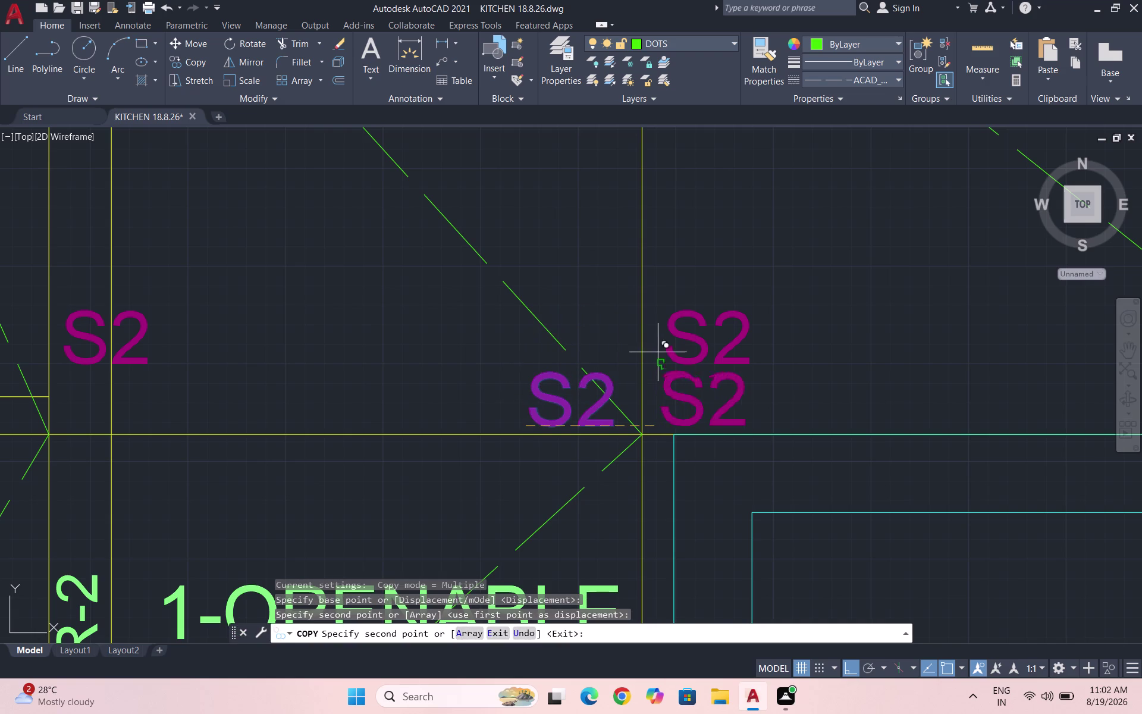
key(Escape)
Move the S2 label up in line with the other labels.
click(557, 392)
click(527, 388)
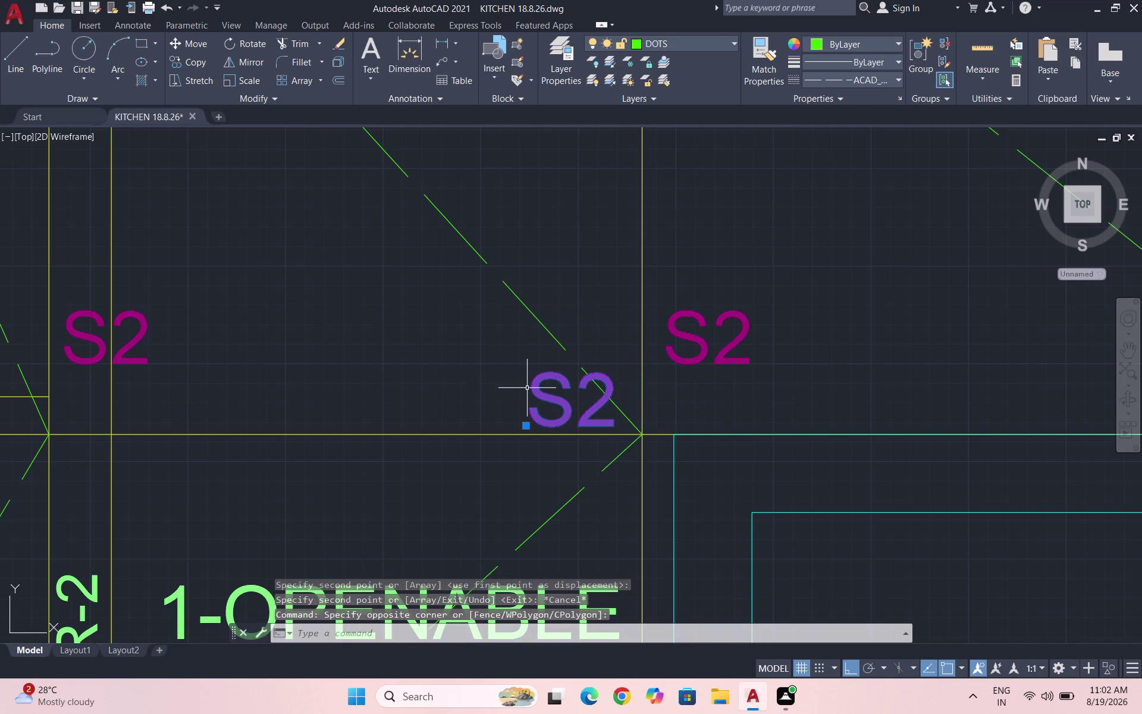
key(m)
key(Return)
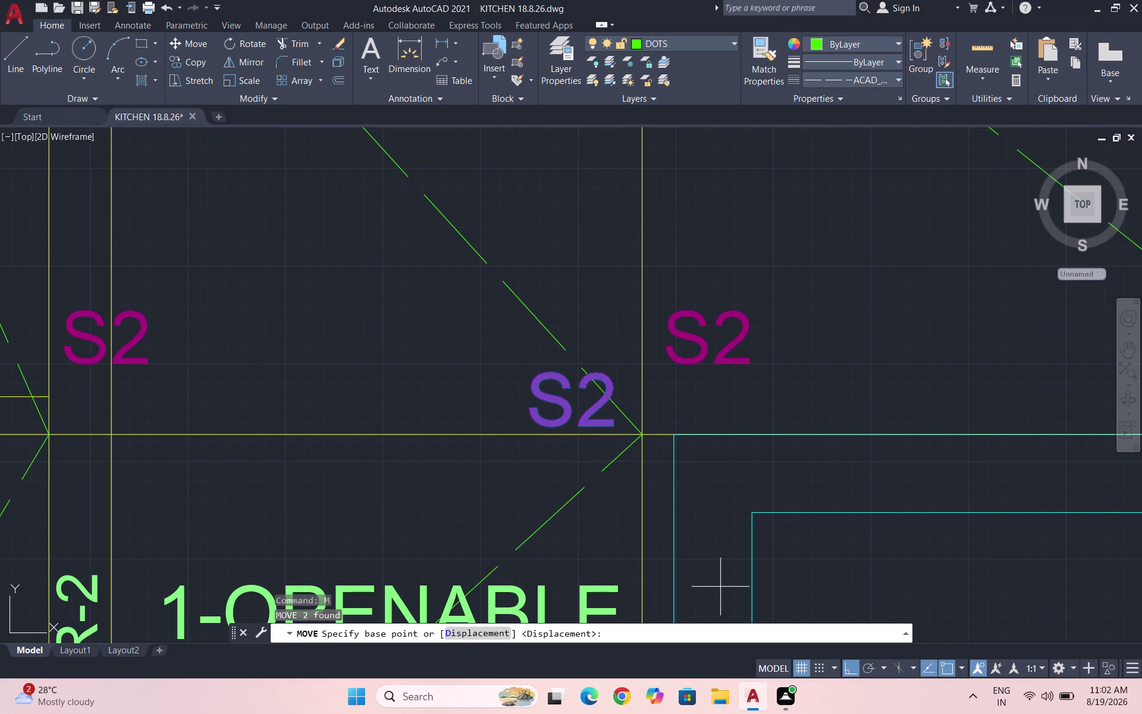
click(569, 374)
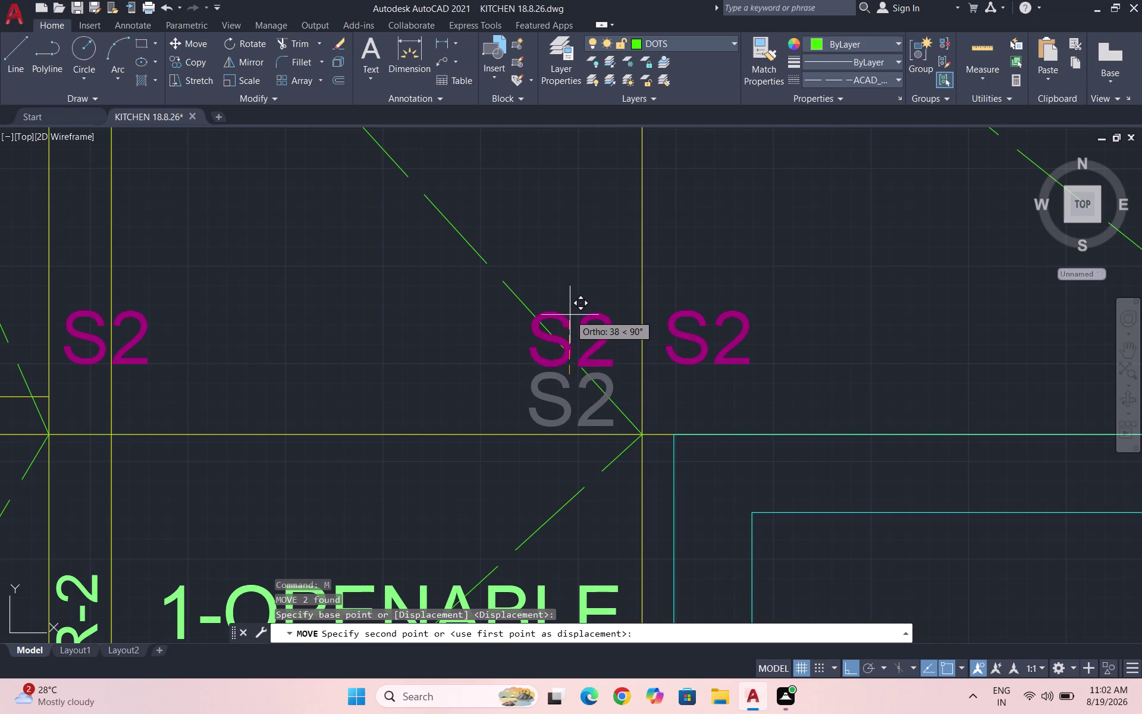
click(569, 311)
Copy the S2 label at the filler top down to the blind corner unit's bottom.
scroll(down, 3)
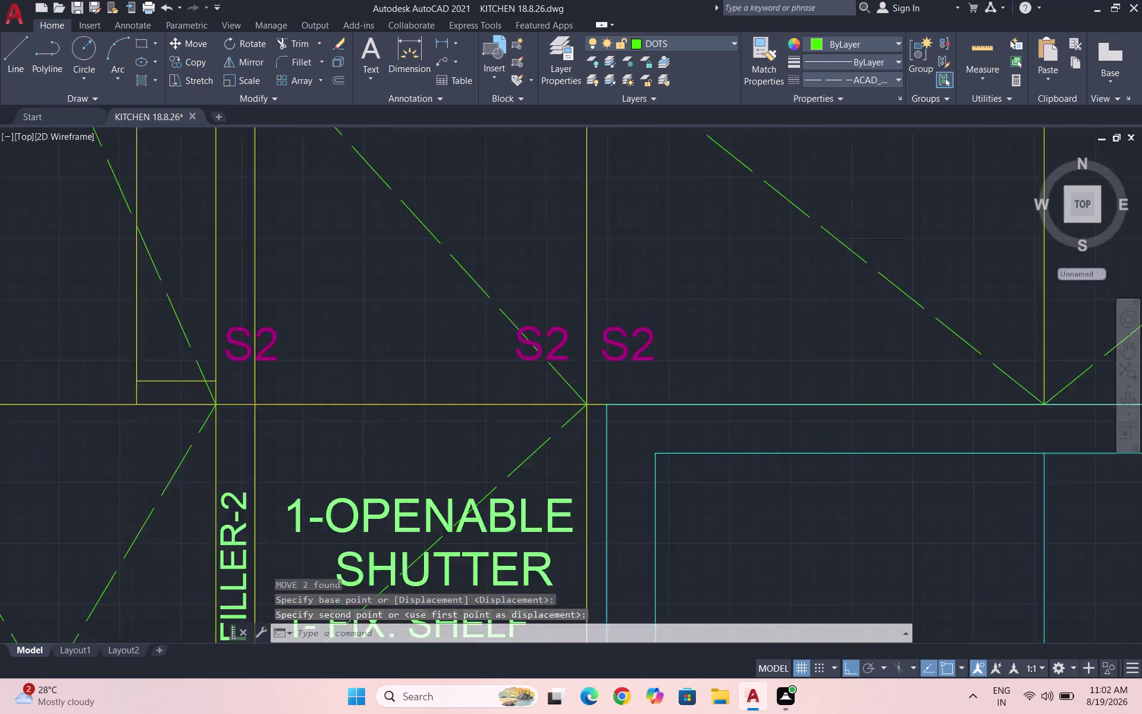
scroll(down, 3)
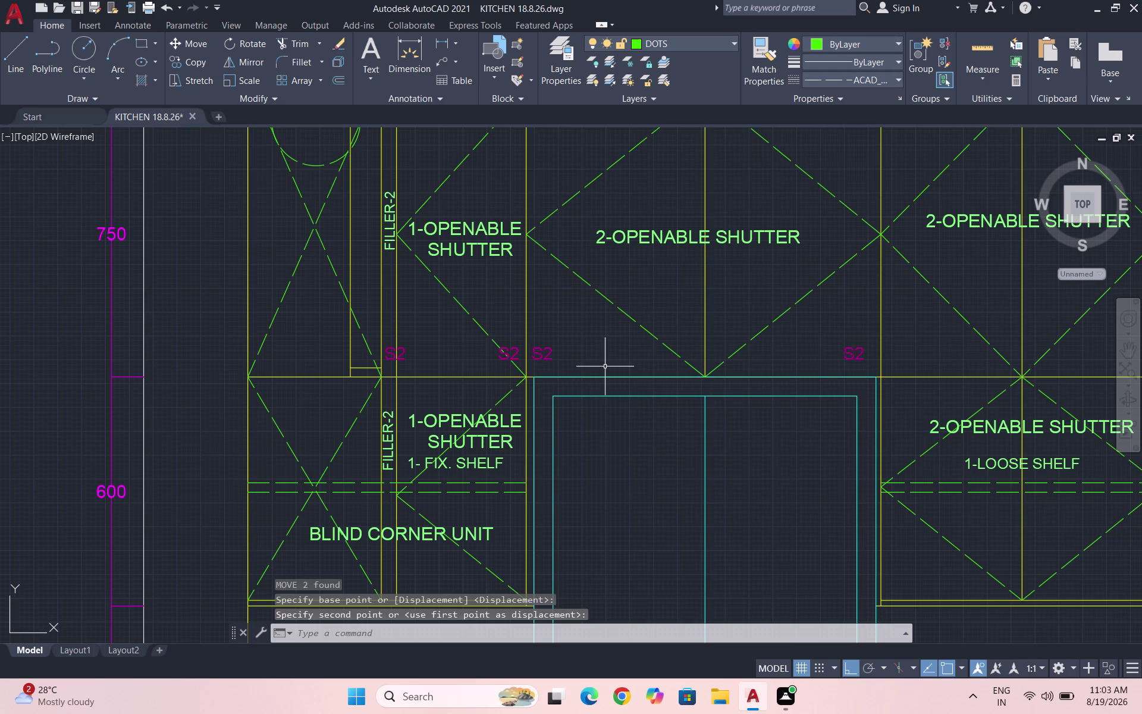
scroll(down, 3)
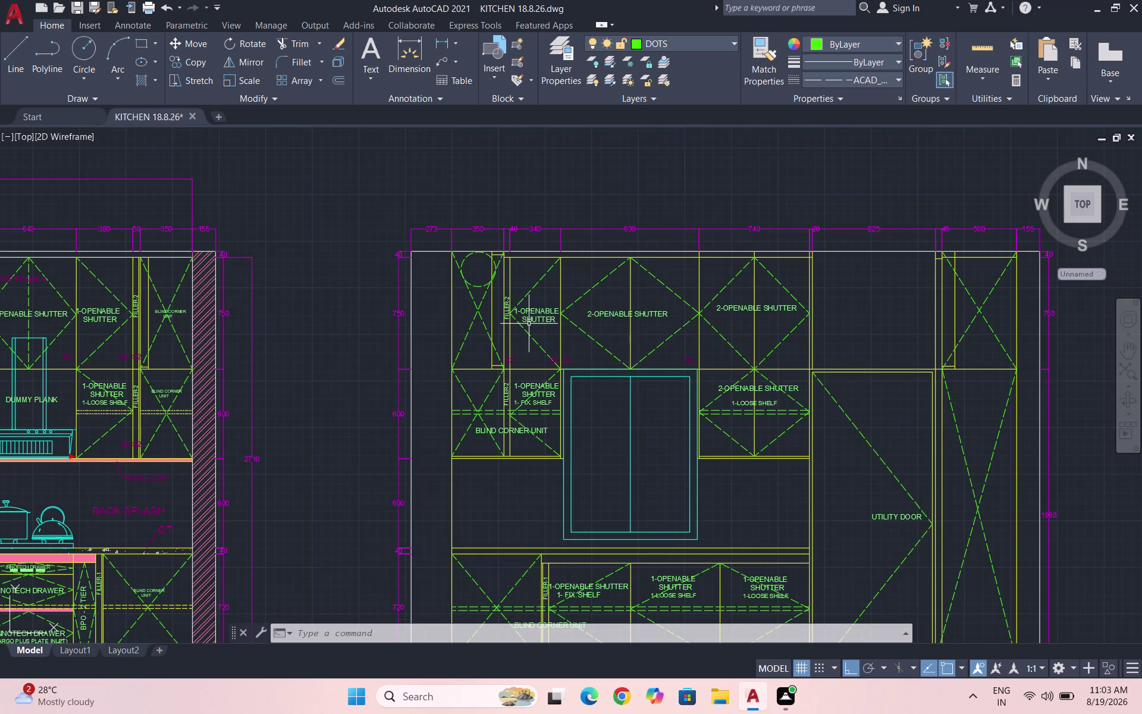
scroll(up, 3)
scroll(up, 3)
drag(507, 409, 496, 403)
click(492, 386)
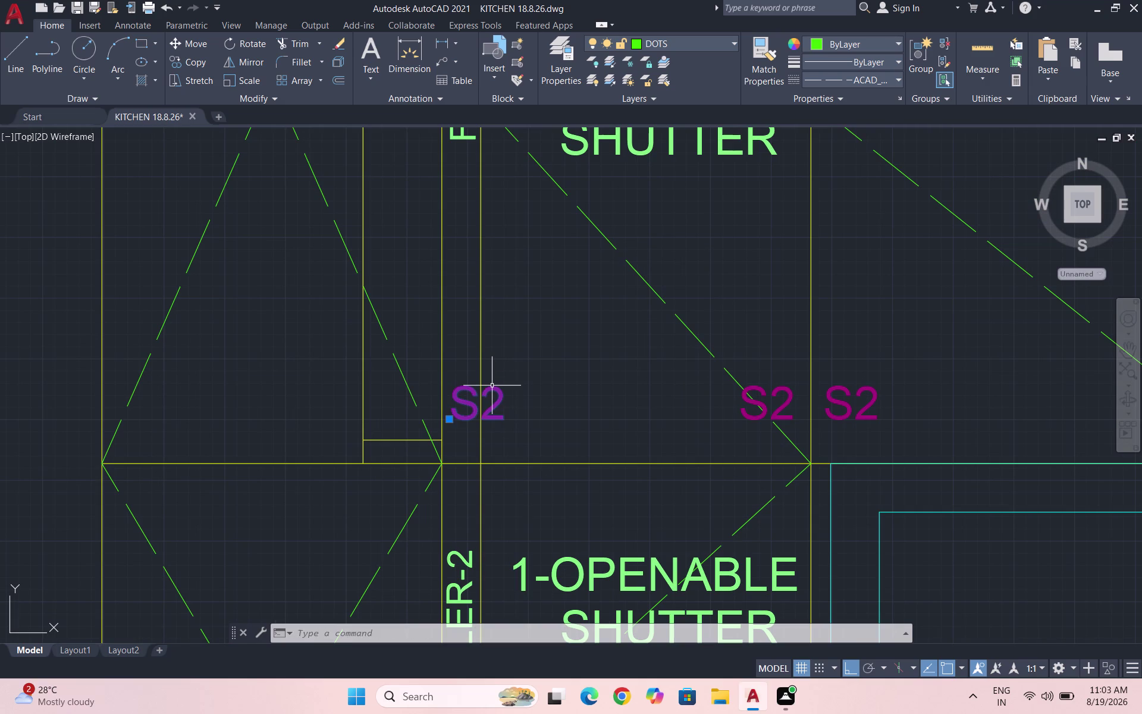
text(CO)
key(Return)
scroll(up, 3)
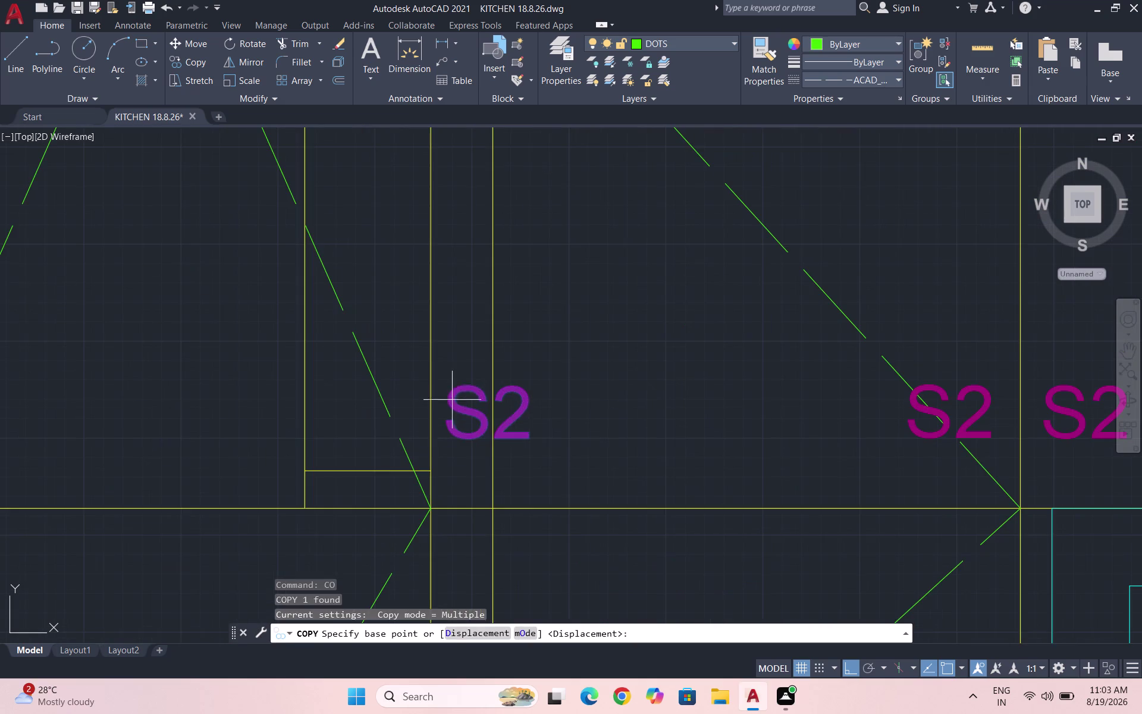
click(461, 411)
scroll(down, 3)
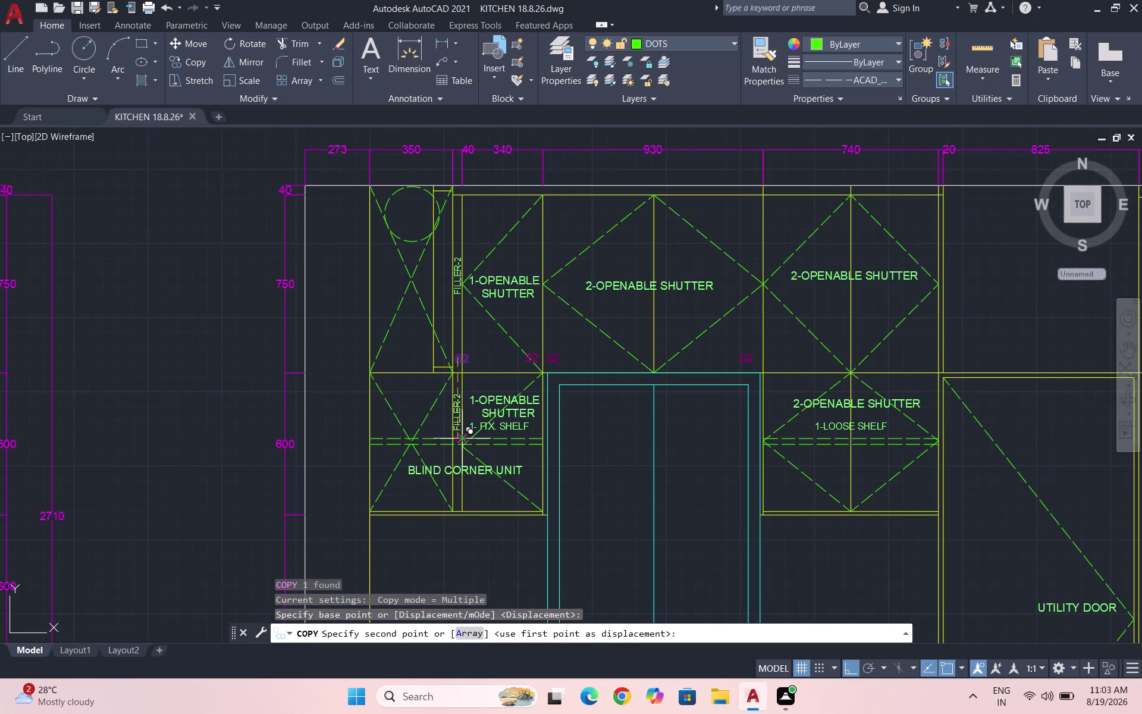
scroll(up, 3)
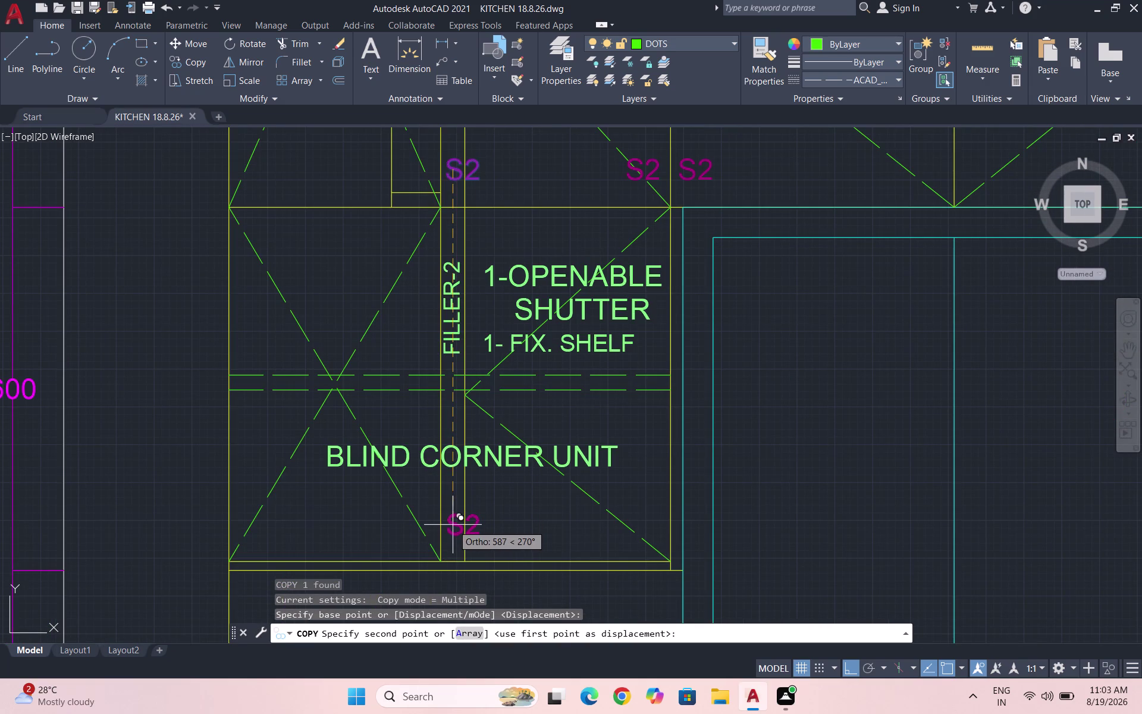
click(453, 525)
key(Escape)
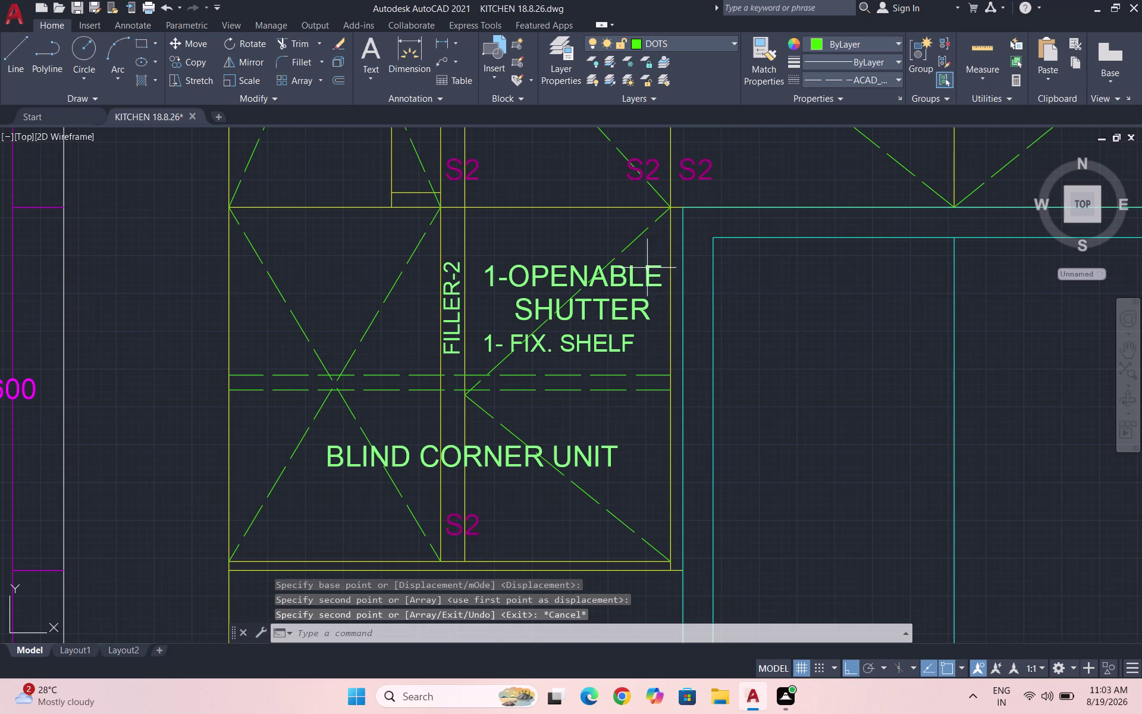
Copy the next top S2 label to the unit's lower right.
click(649, 166)
text(CO)
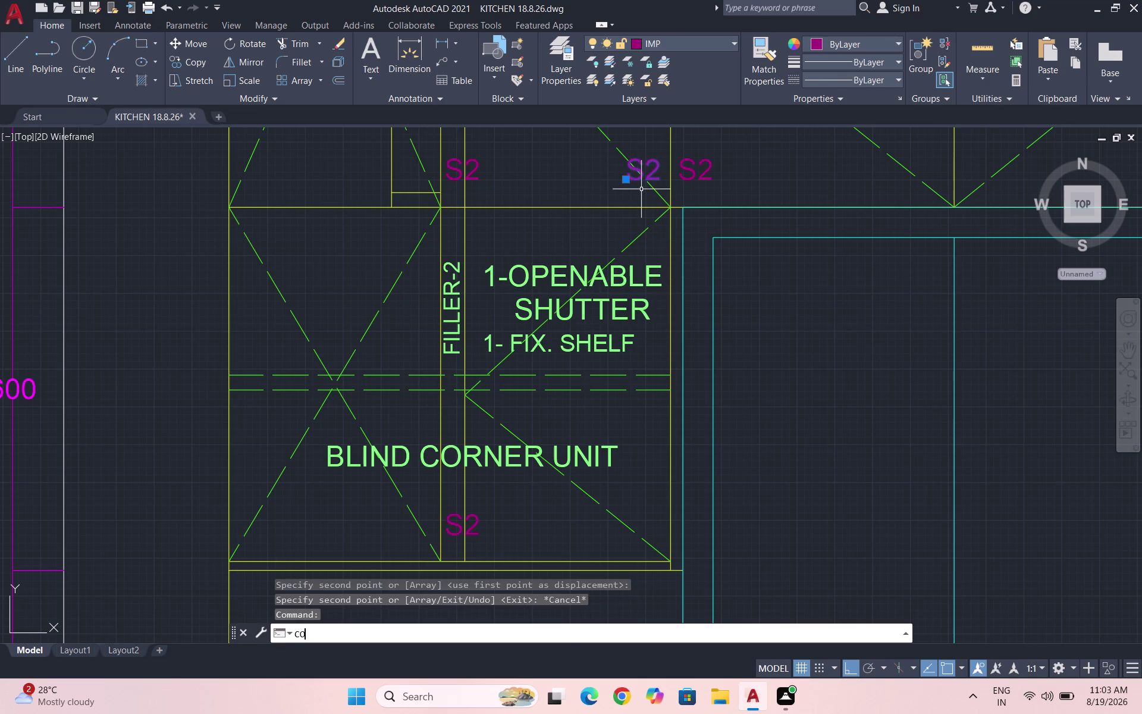
key(Return)
click(646, 167)
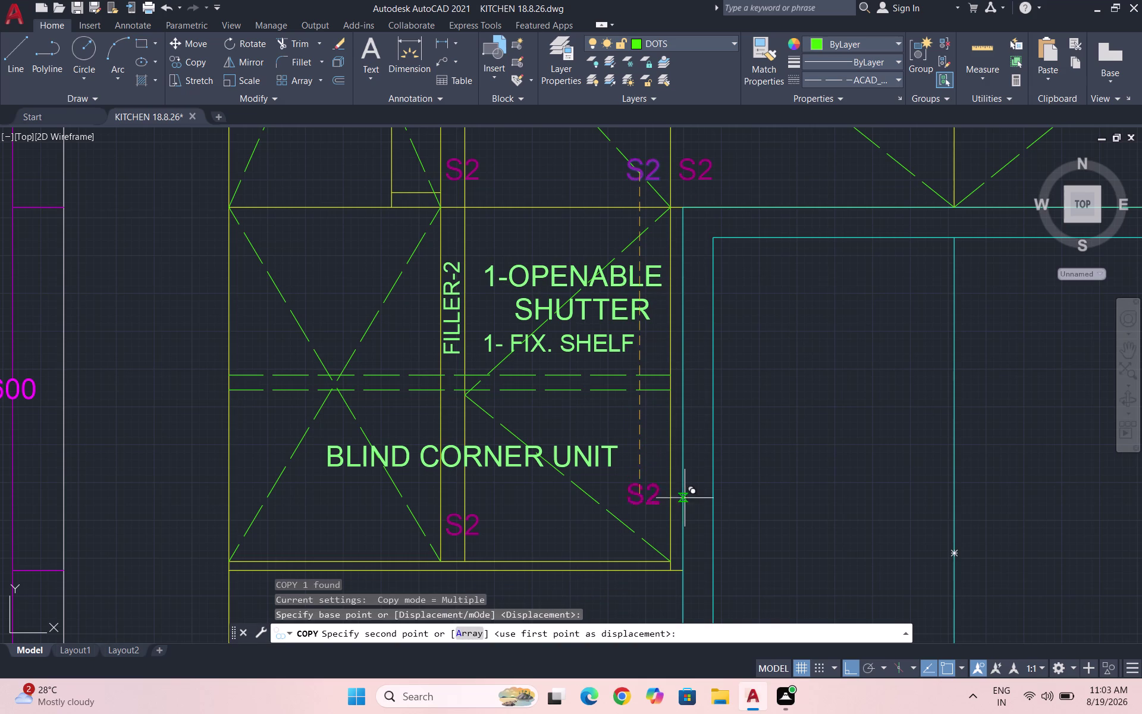
click(681, 527)
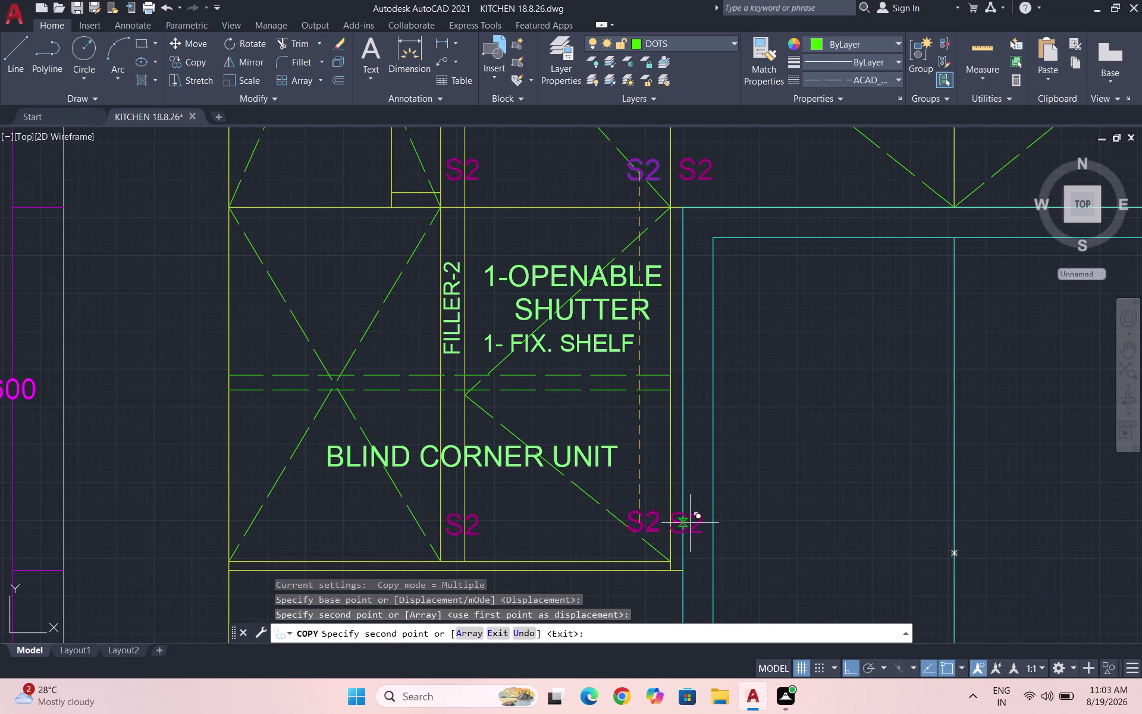
key(Escape)
Move the misplaced S2 copy inside the blind corner unit.
scroll(up, 3)
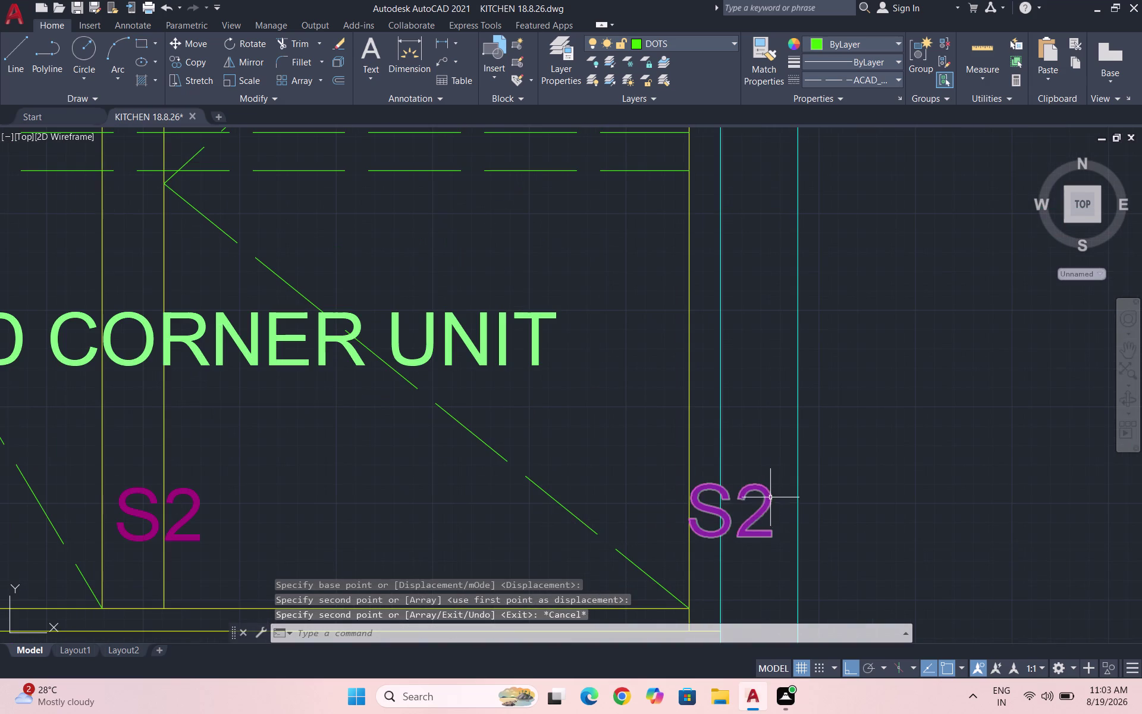
click(765, 498)
key(m)
key(Return)
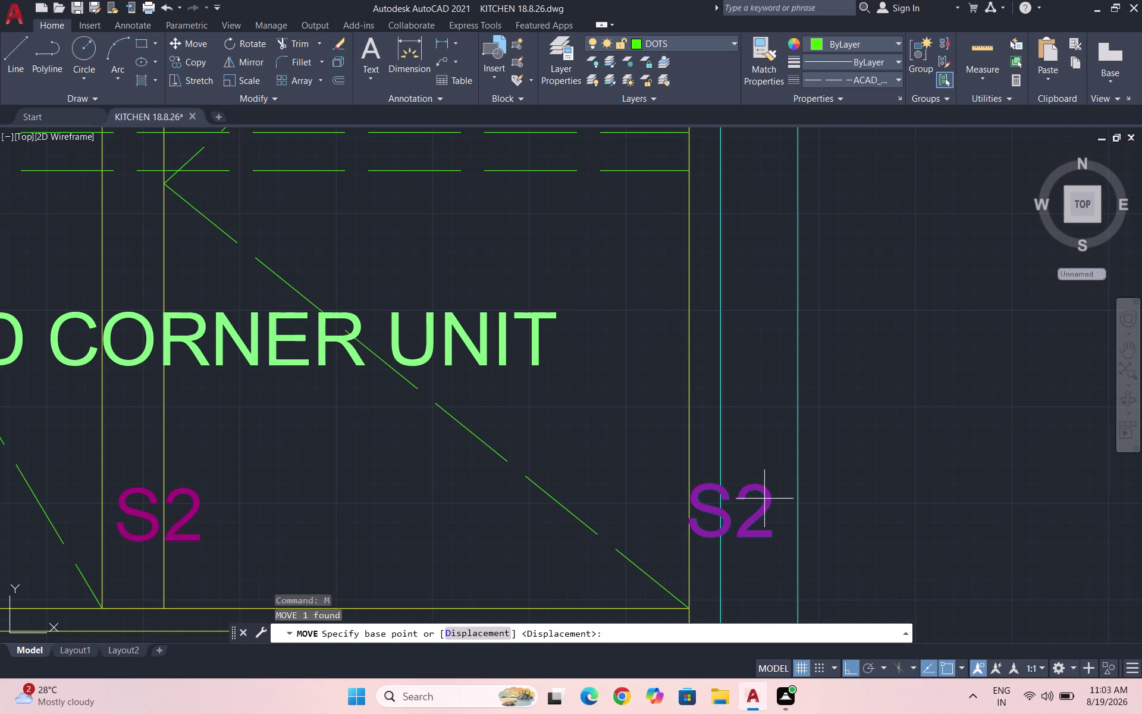
click(730, 504)
click(627, 519)
Select only the lower-right S2 label, dropping a stray diagonal line, for copying.
scroll(down, 3)
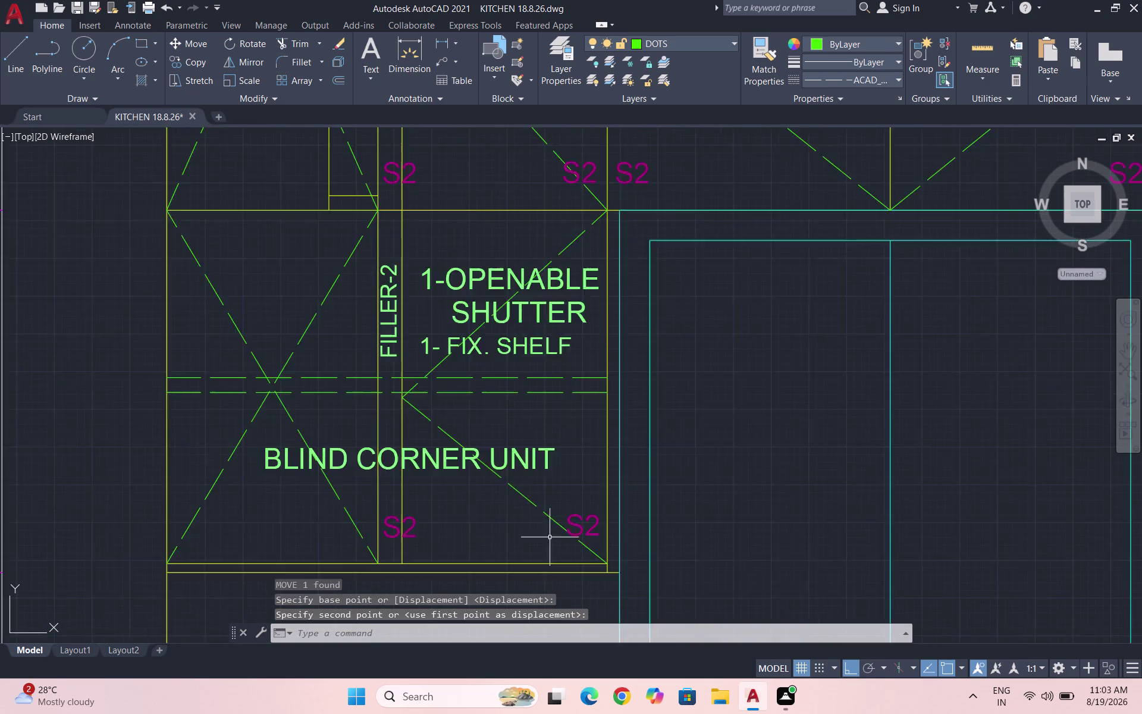
scroll(down, 3)
scroll(down, 3)
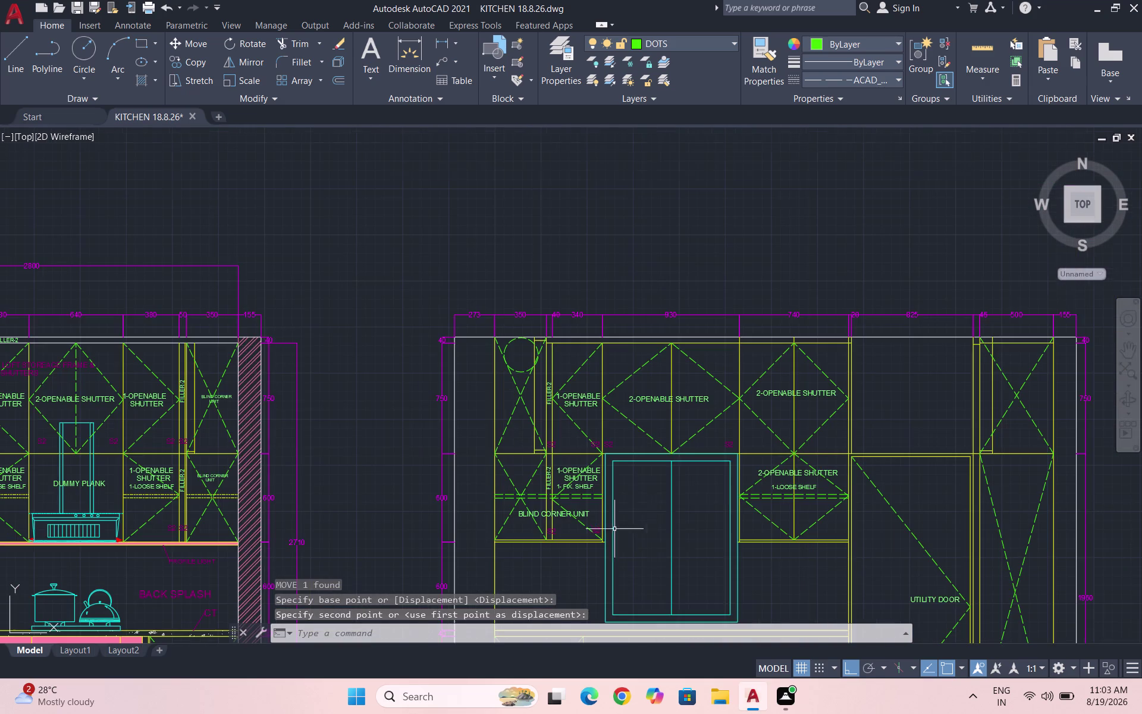
scroll(up, 3)
scroll(up, 3)
drag(555, 532, 549, 524)
click(516, 495)
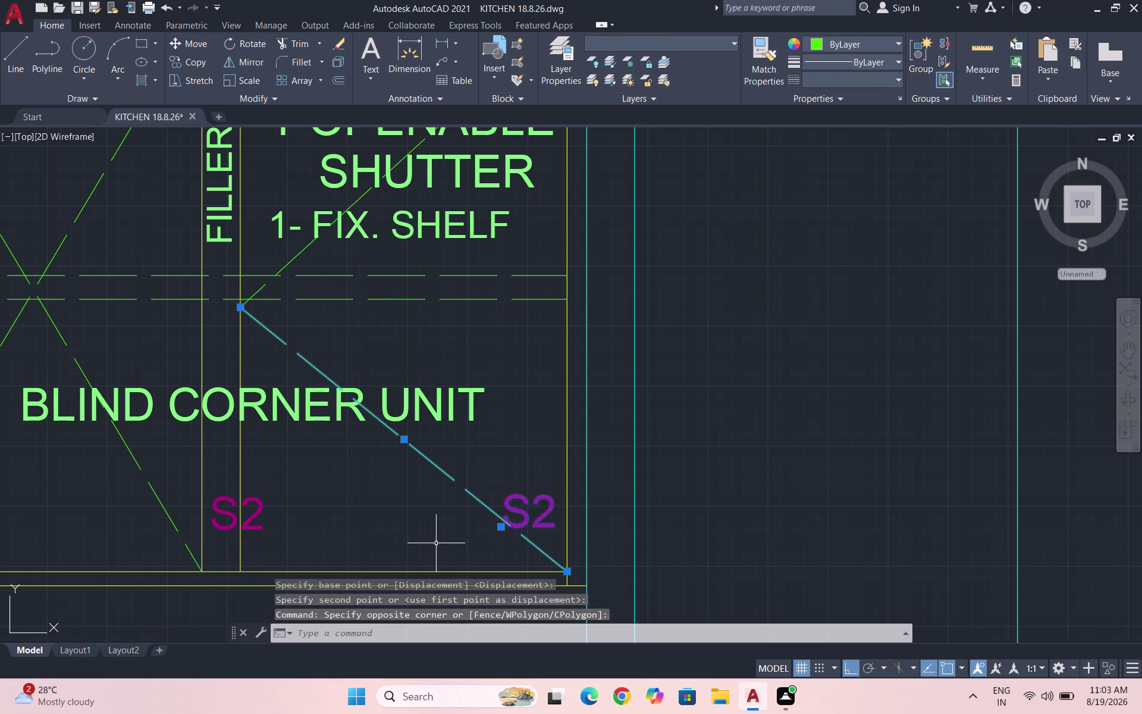
drag(436, 543, 436, 506)
click(442, 460)
drag(470, 469, 398, 486)
click(341, 503)
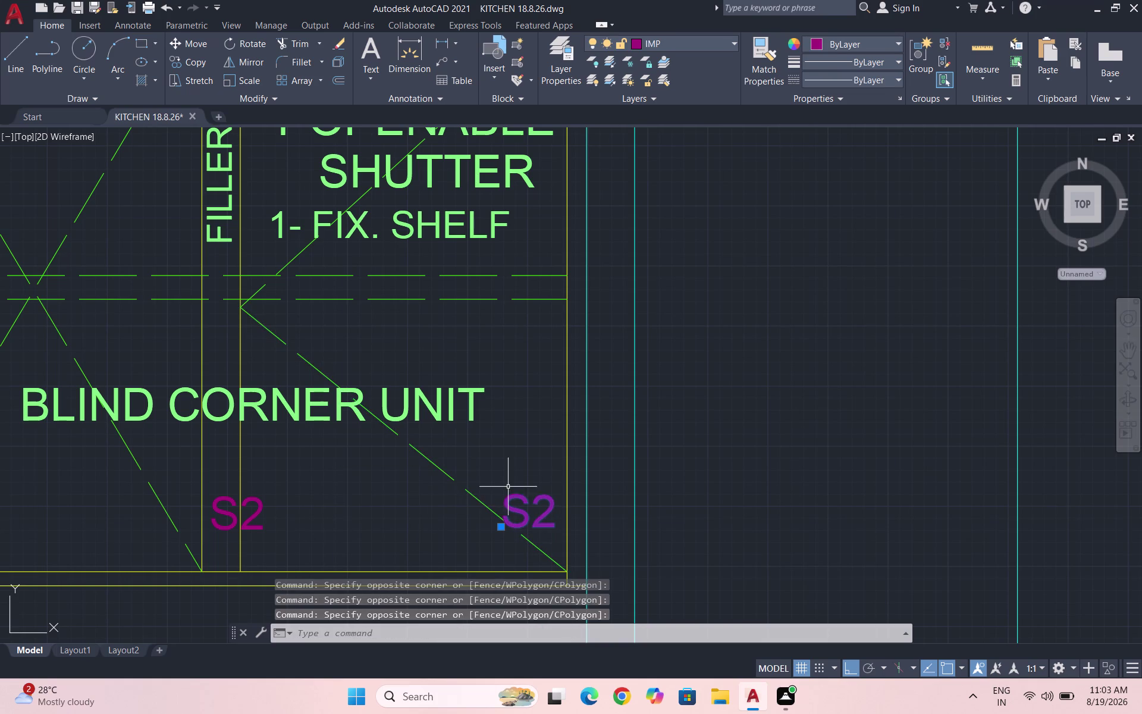
text(CO)
key(Return)
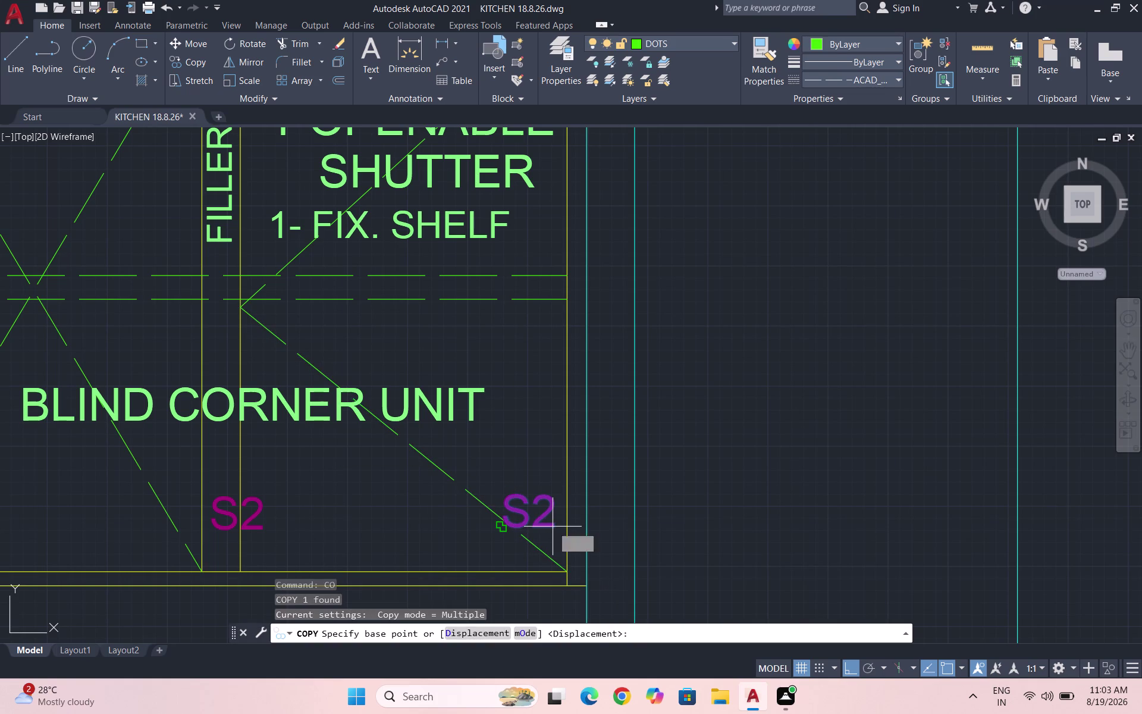
Copy the S2 label to the shutter unit's bottom-right corner.
click(529, 521)
scroll(up, 3)
scroll(down, 3)
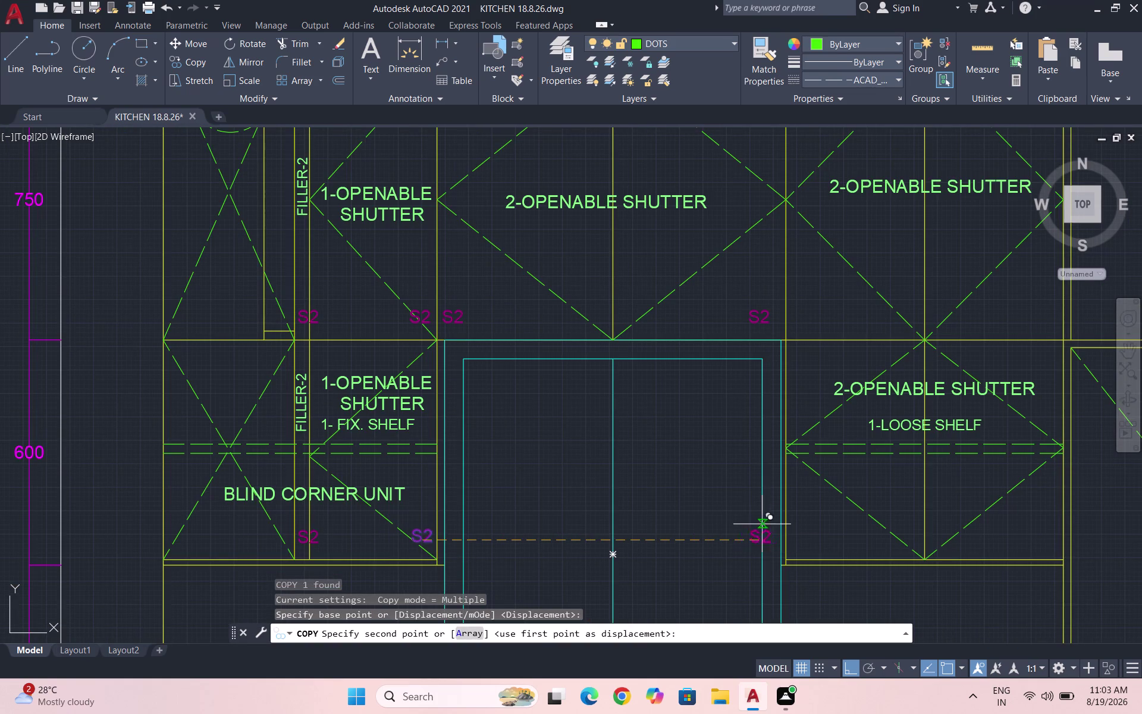
scroll(up, 3)
click(825, 530)
scroll(down, 3)
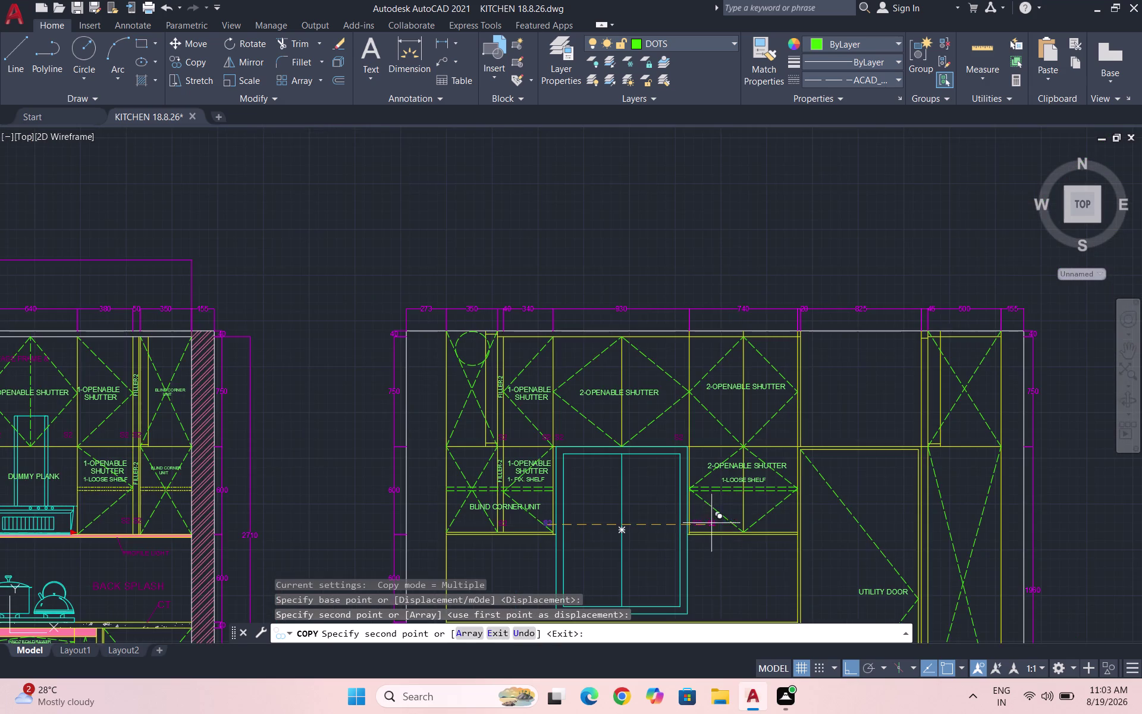
scroll(up, 3)
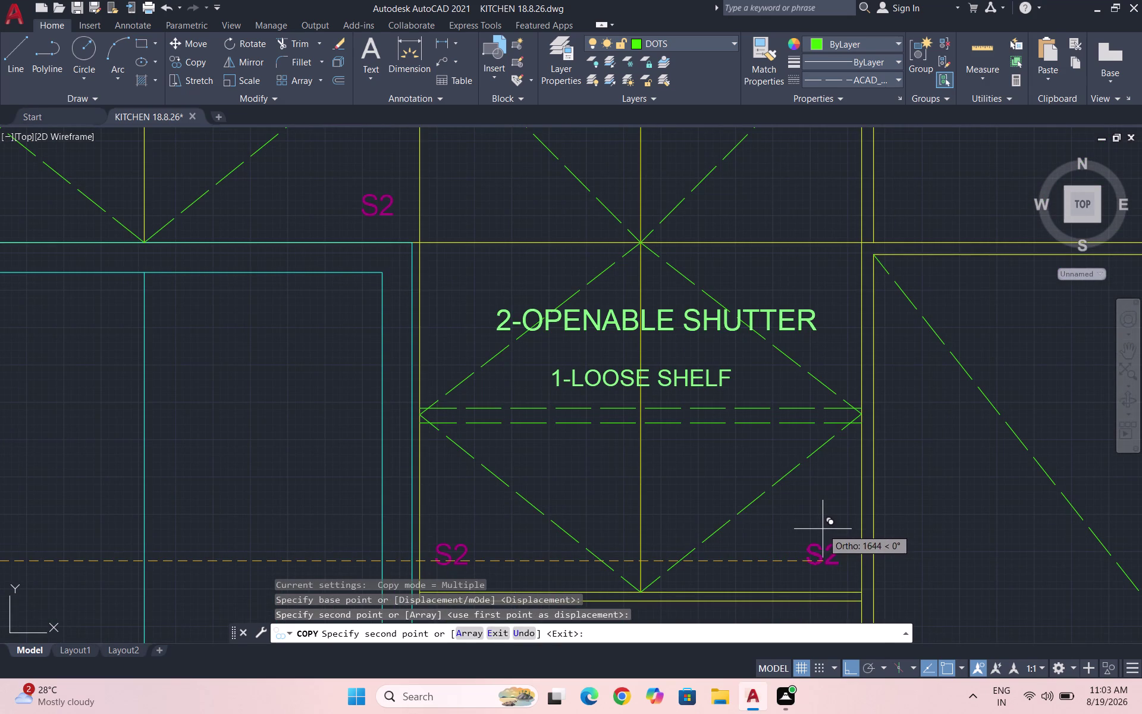
click(823, 529)
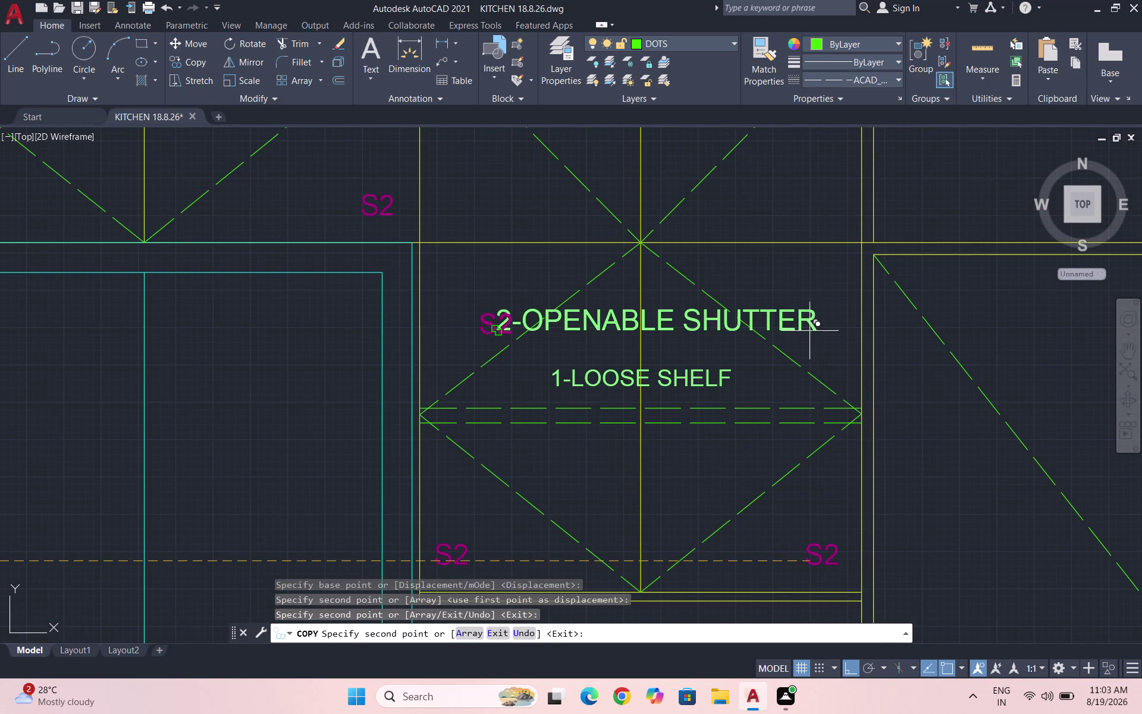
key(Escape)
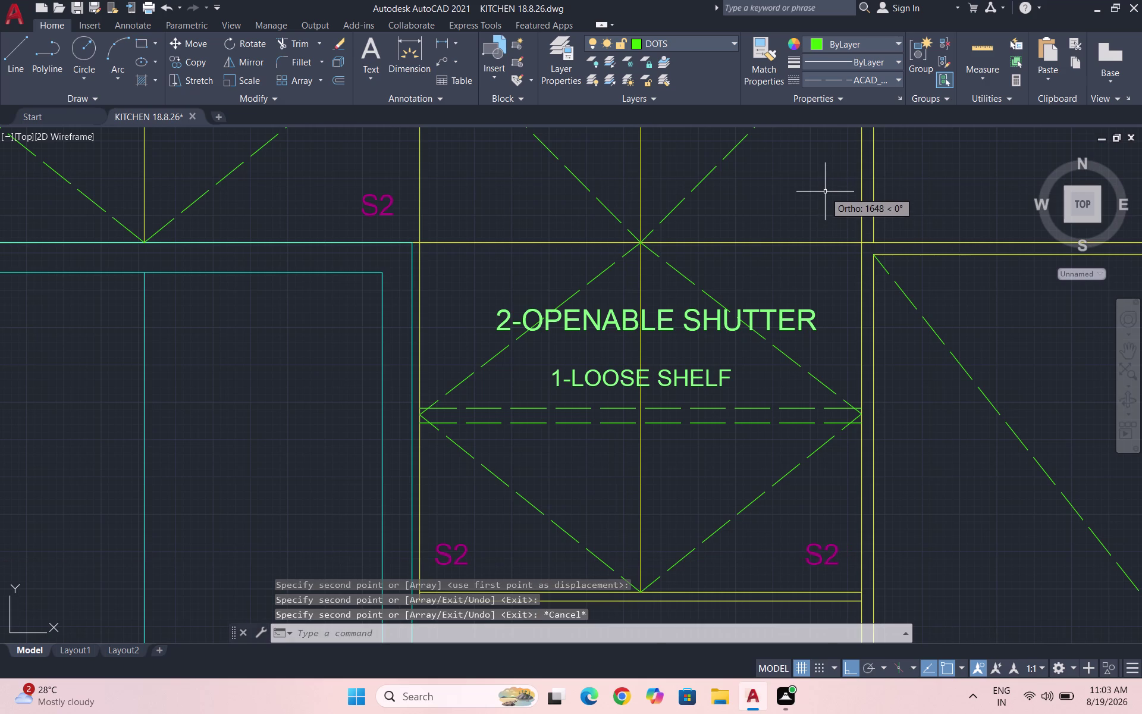
Copy the bottom-right S2 label up to the unit's top-right corner.
drag(852, 557, 845, 557)
click(781, 531)
text(CO)
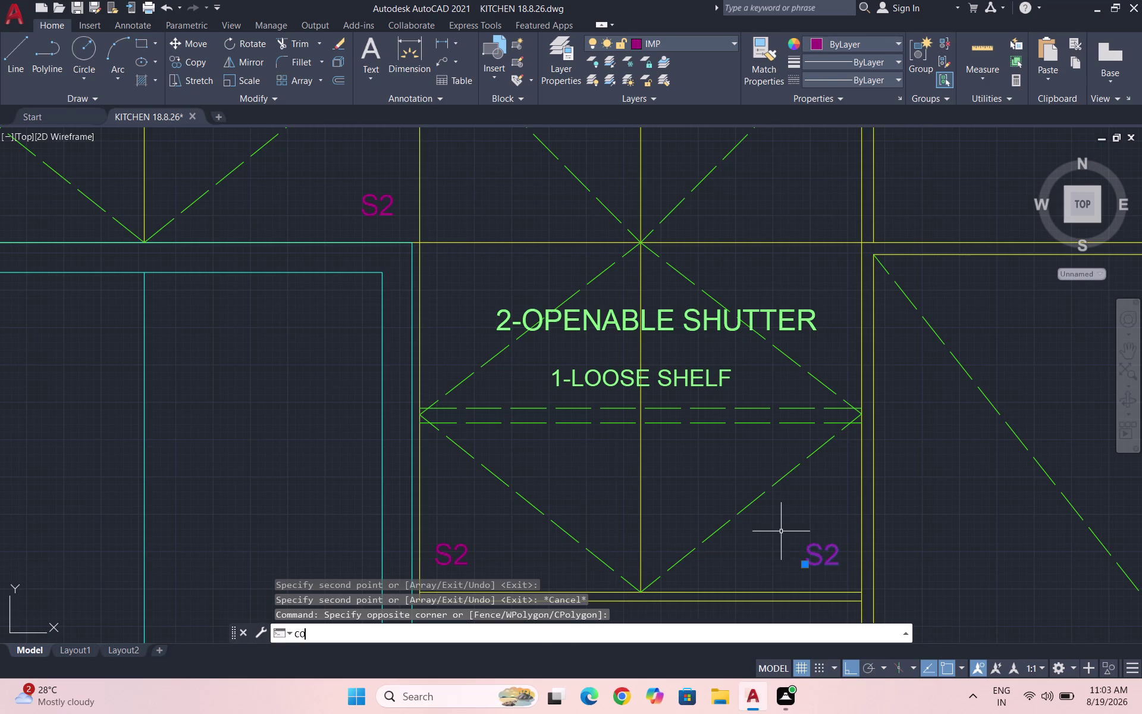
key(Return)
click(827, 552)
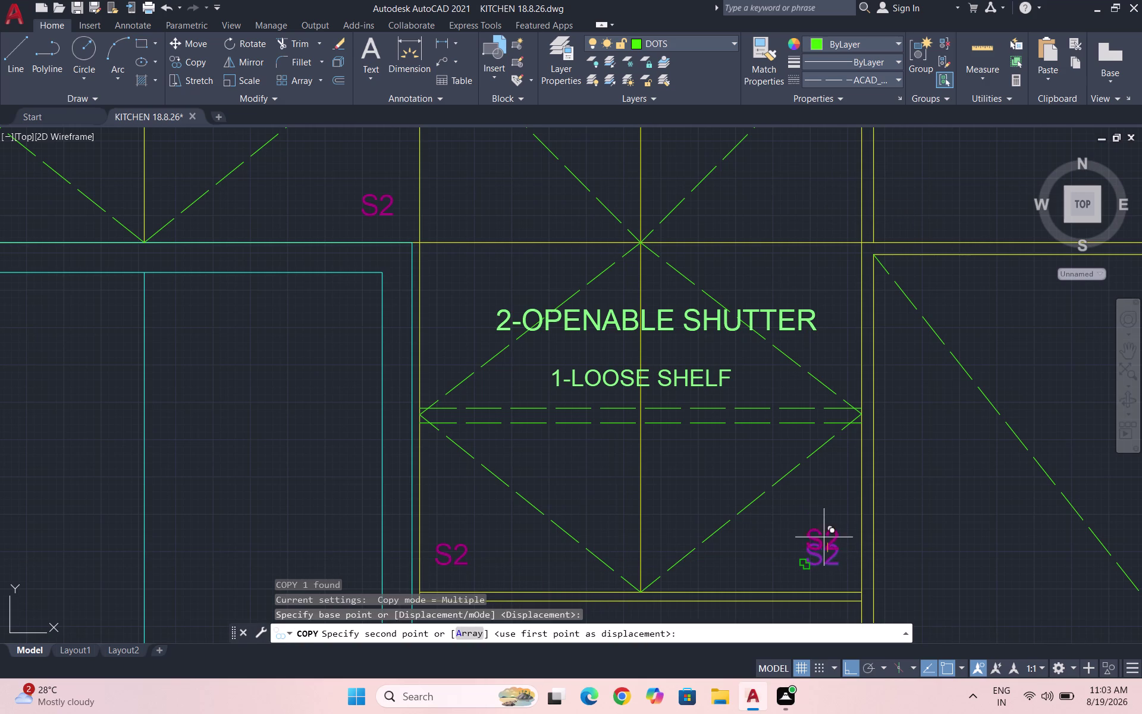
click(809, 210)
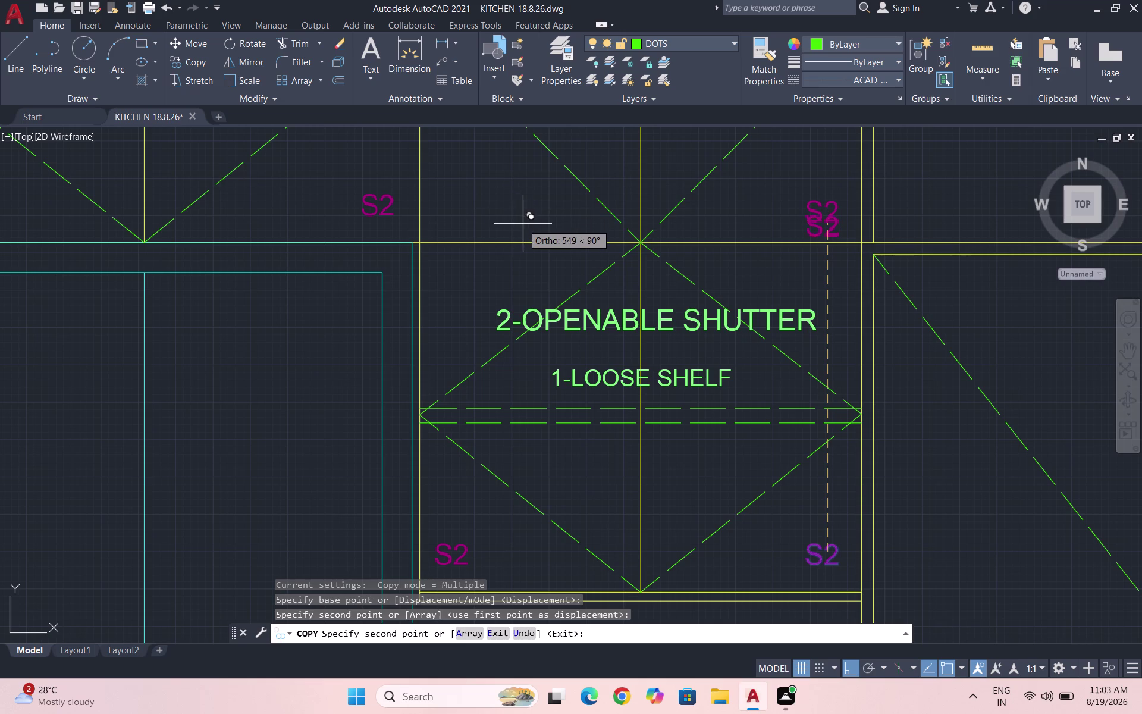
key(Escape)
Copy the bottom-left S2 label up to the unit's top-left corner.
drag(474, 565, 453, 554)
click(448, 552)
text(CO)
key(Return)
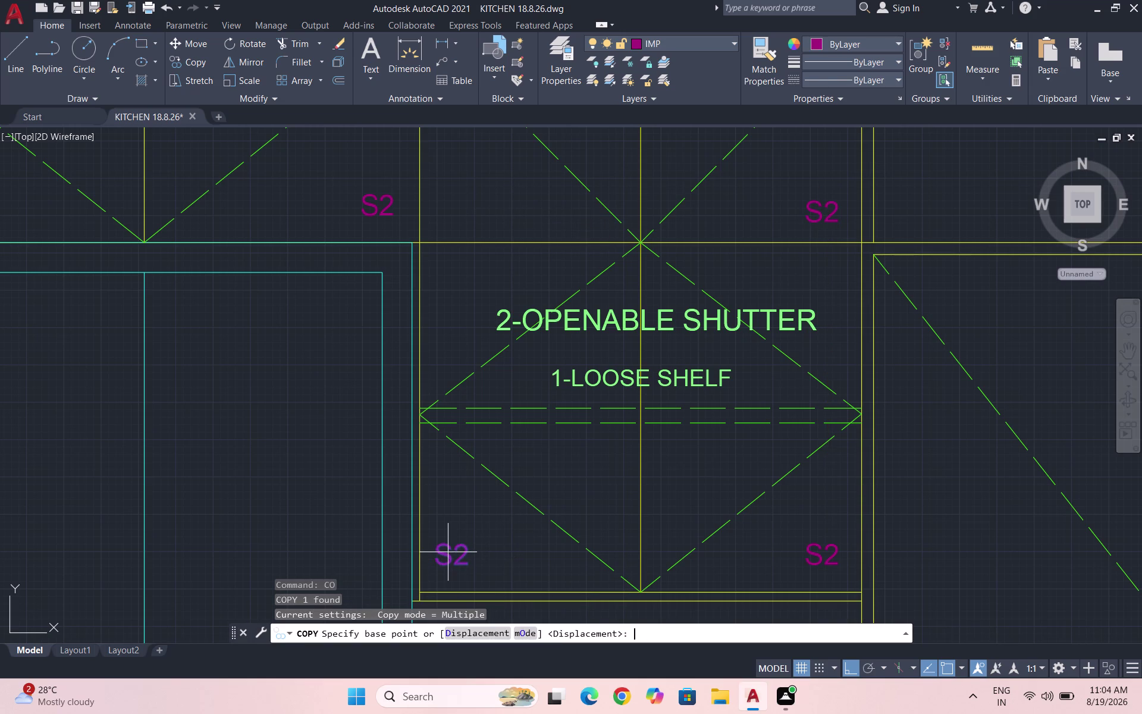
click(448, 552)
drag(450, 550, 448, 523)
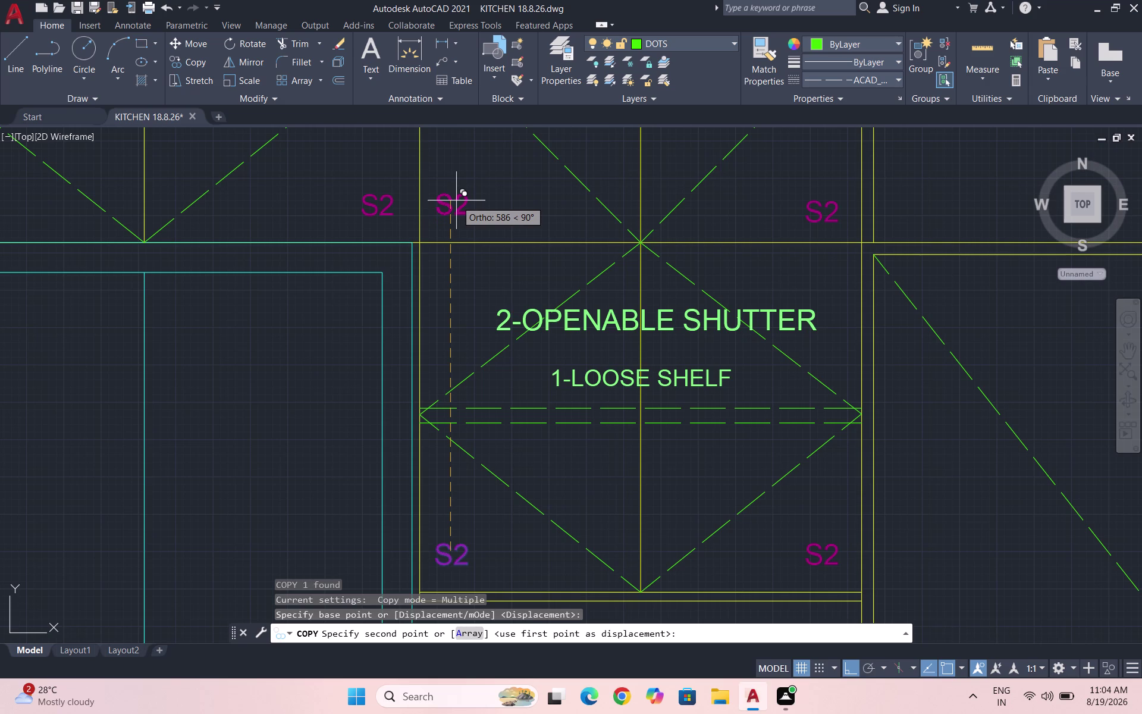
click(456, 201)
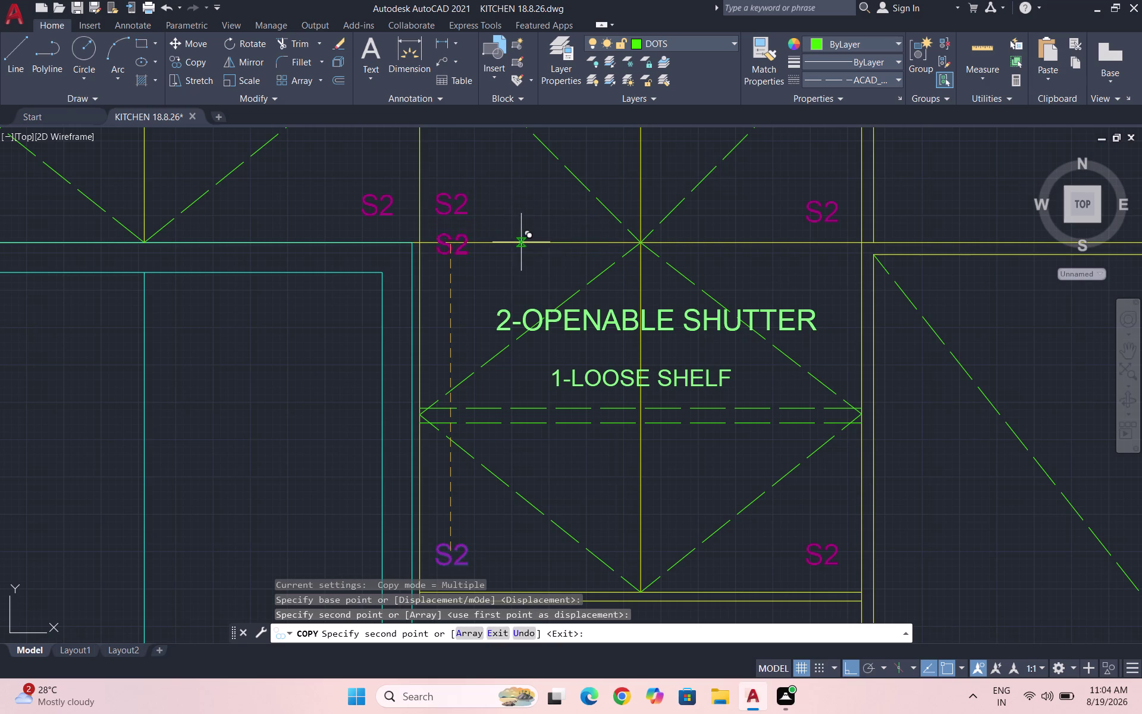
key(Escape)
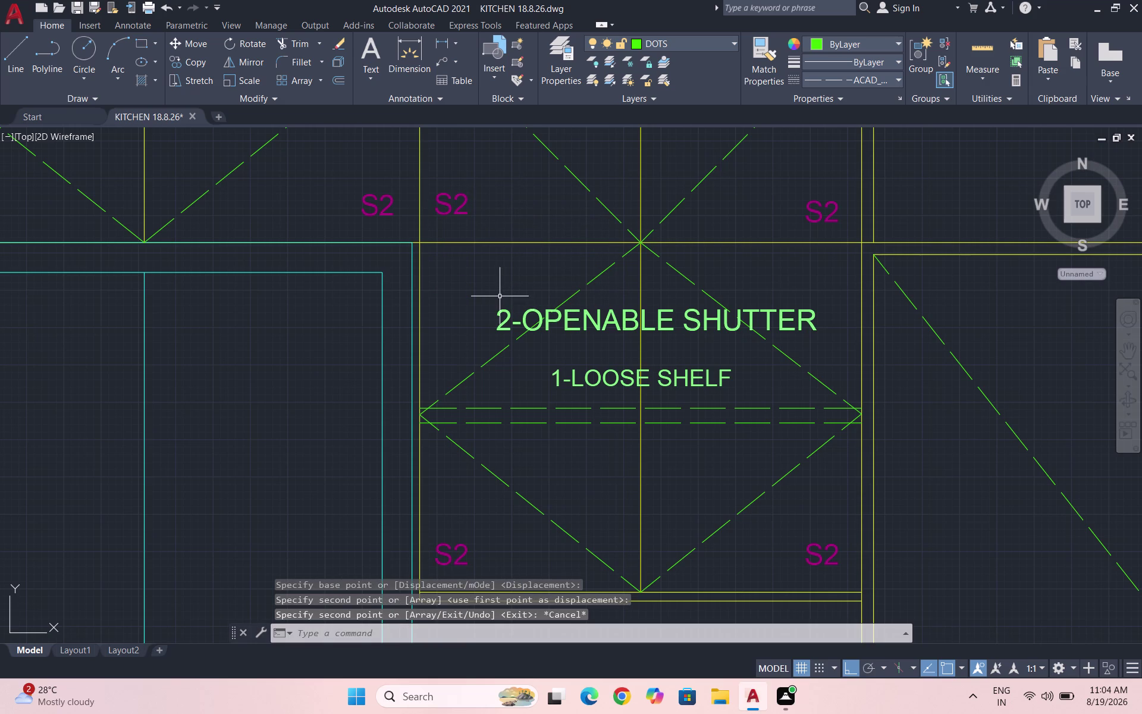
scroll(down, 3)
scroll(down, 3)
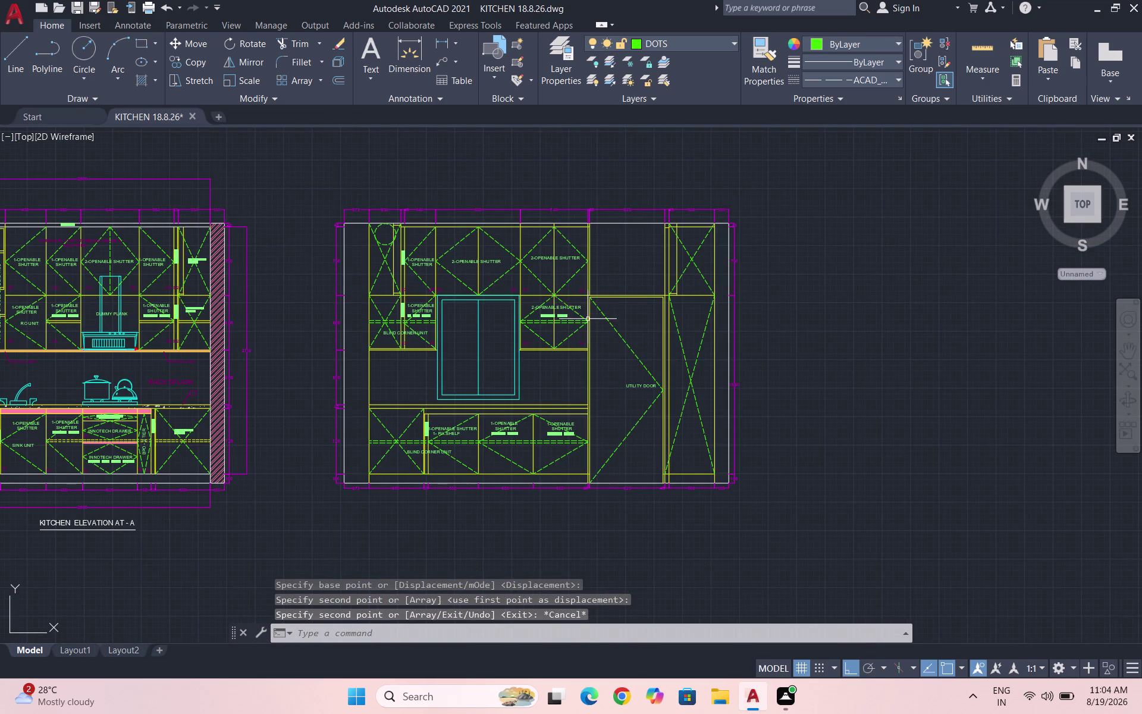
Save the drawing and zoom in on the S1 labels below elevation A's sink unit.
key(ctrl+s)
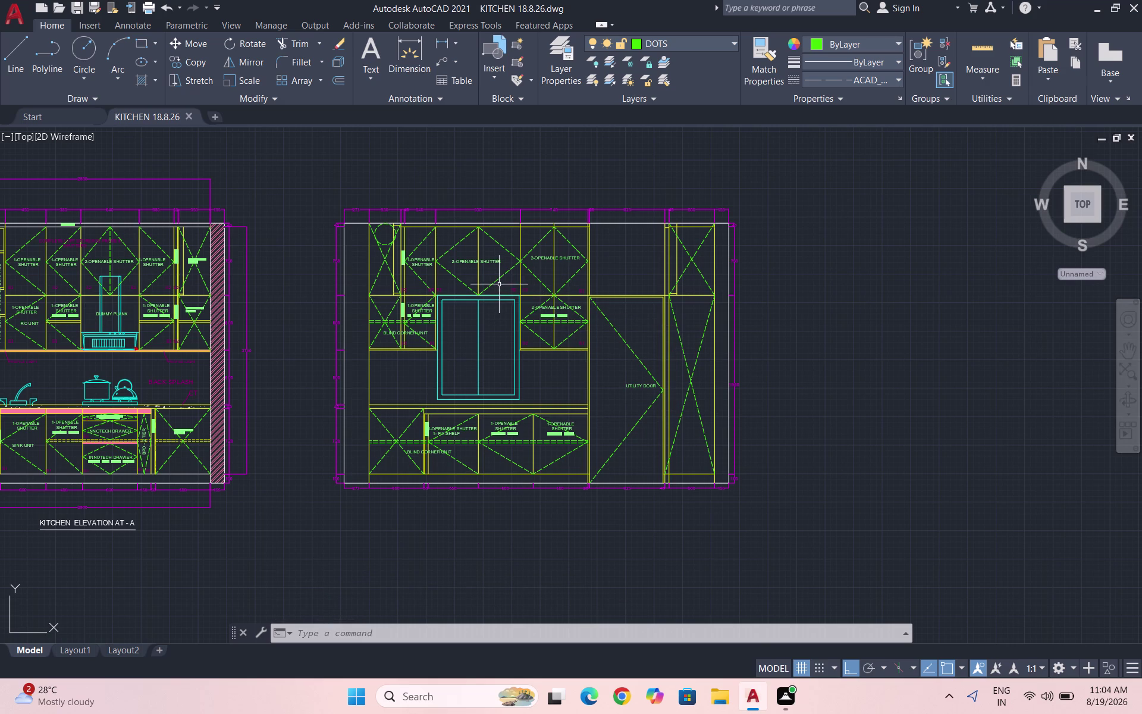
scroll(down, 3)
scroll(up, 3)
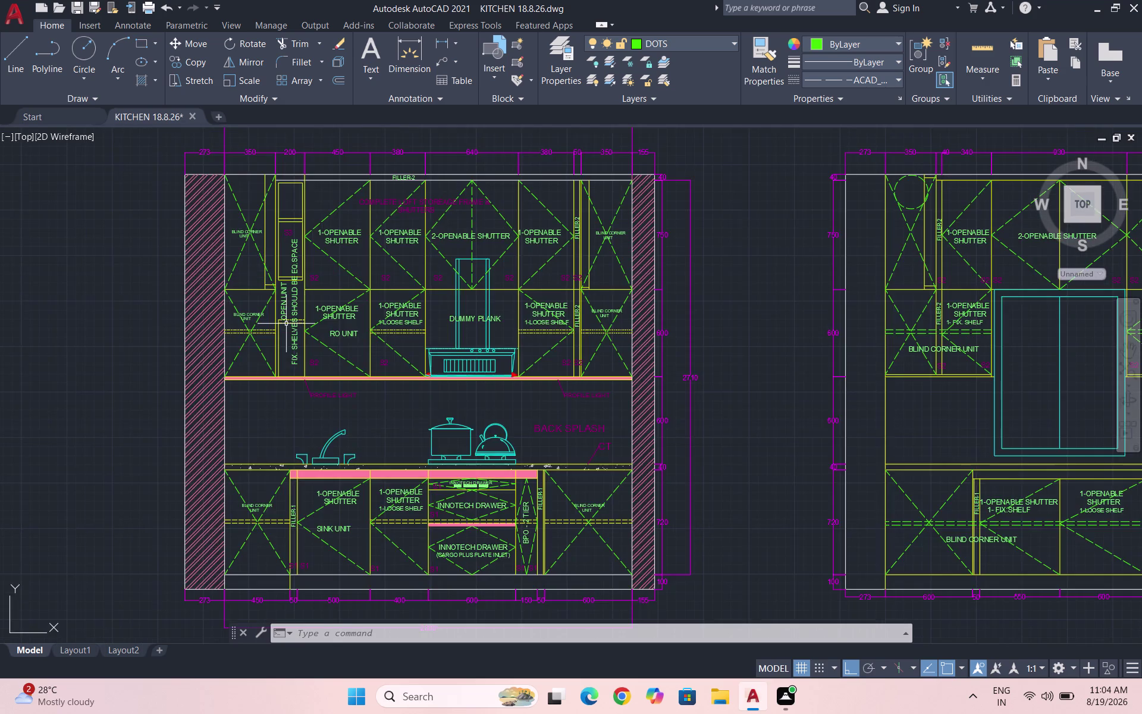
scroll(up, 3)
scroll(down, 3)
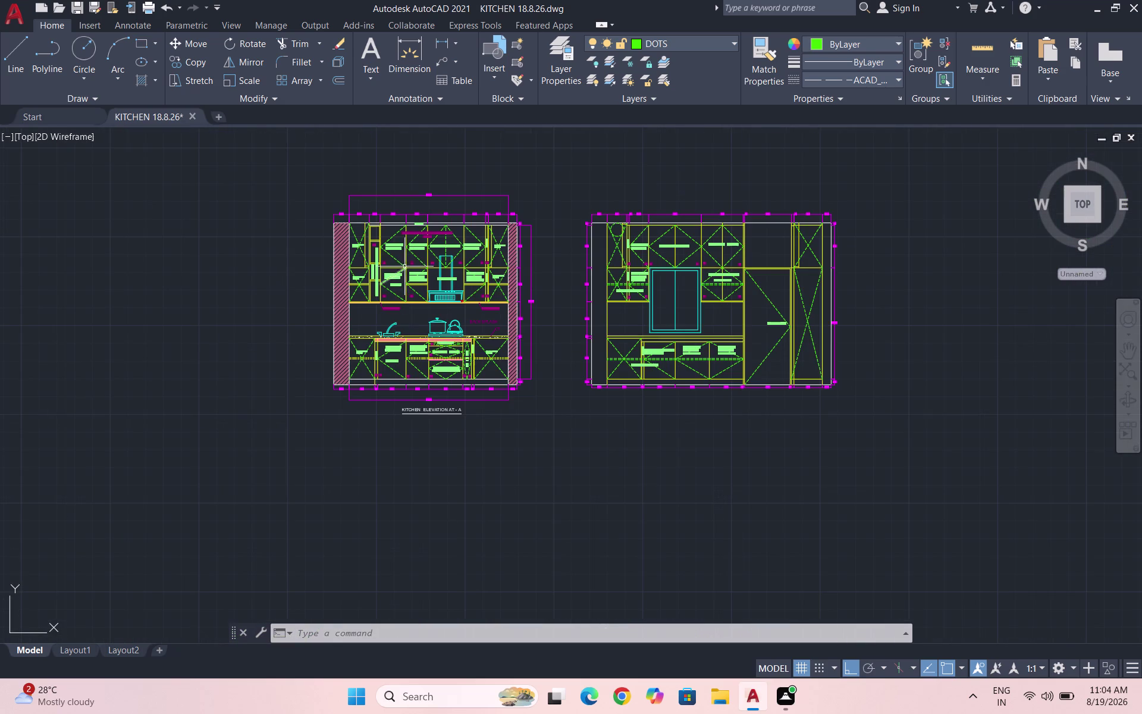
scroll(up, 3)
scroll(up, 3)
scroll(up, 3)
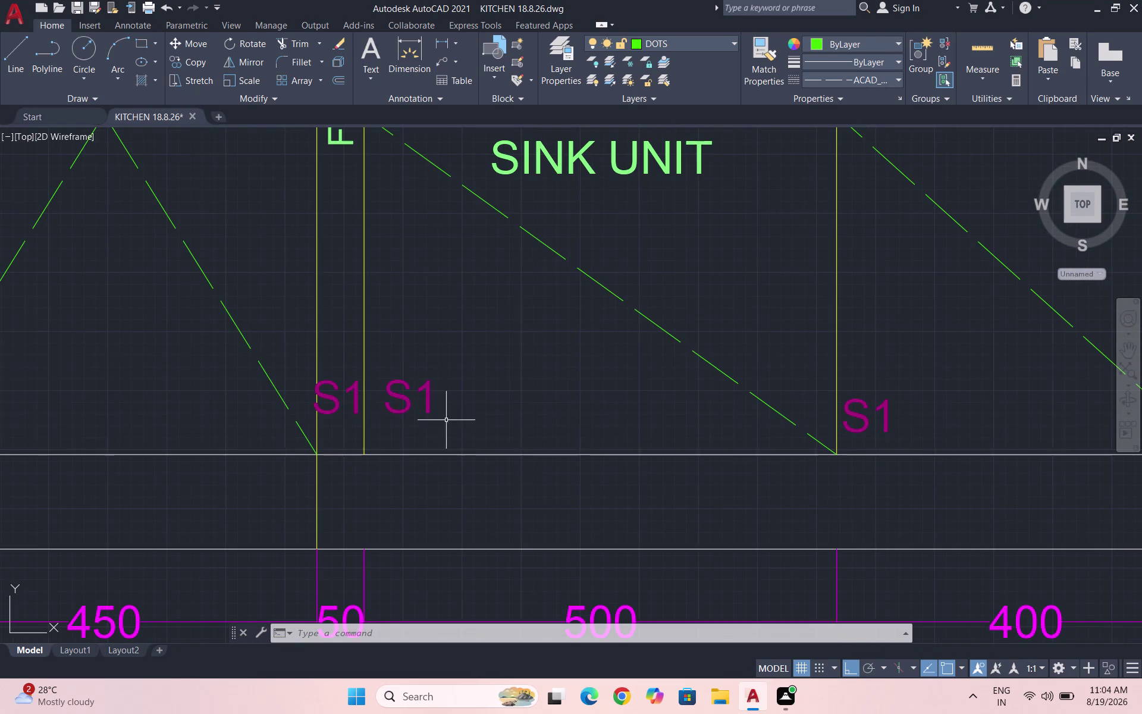
Select the S1 label under the sink unit and copy it from its base point.
drag(446, 420, 421, 409)
click(396, 380)
text(CO)
key(Return)
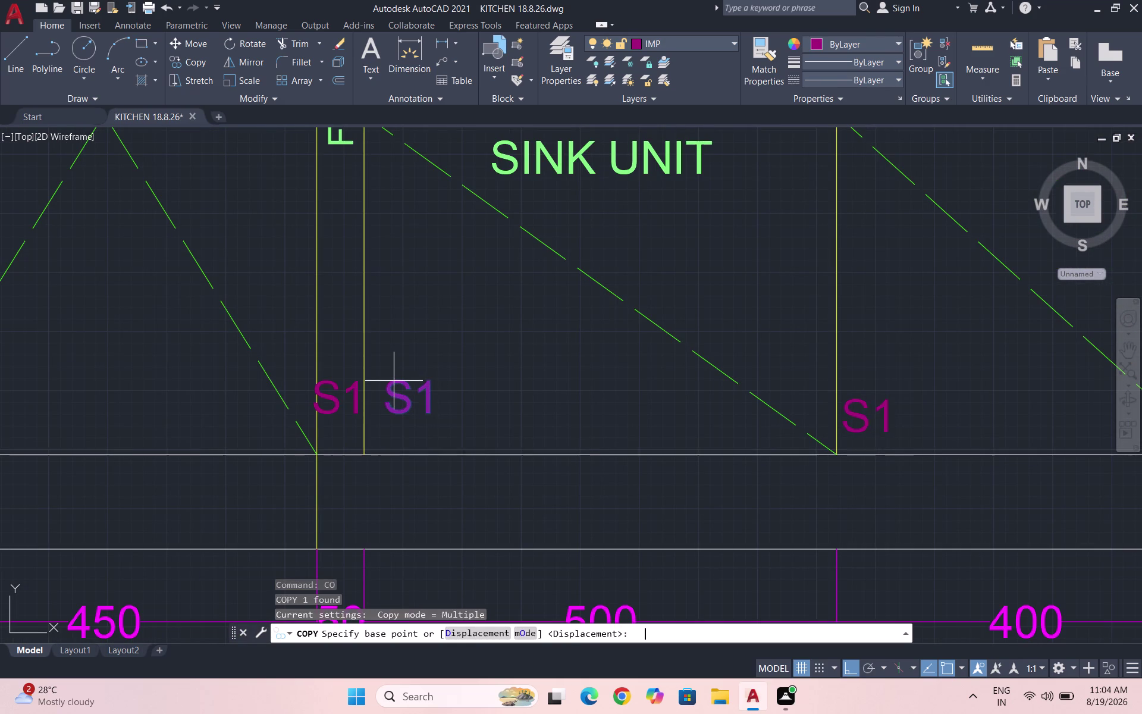
click(411, 398)
scroll(down, 3)
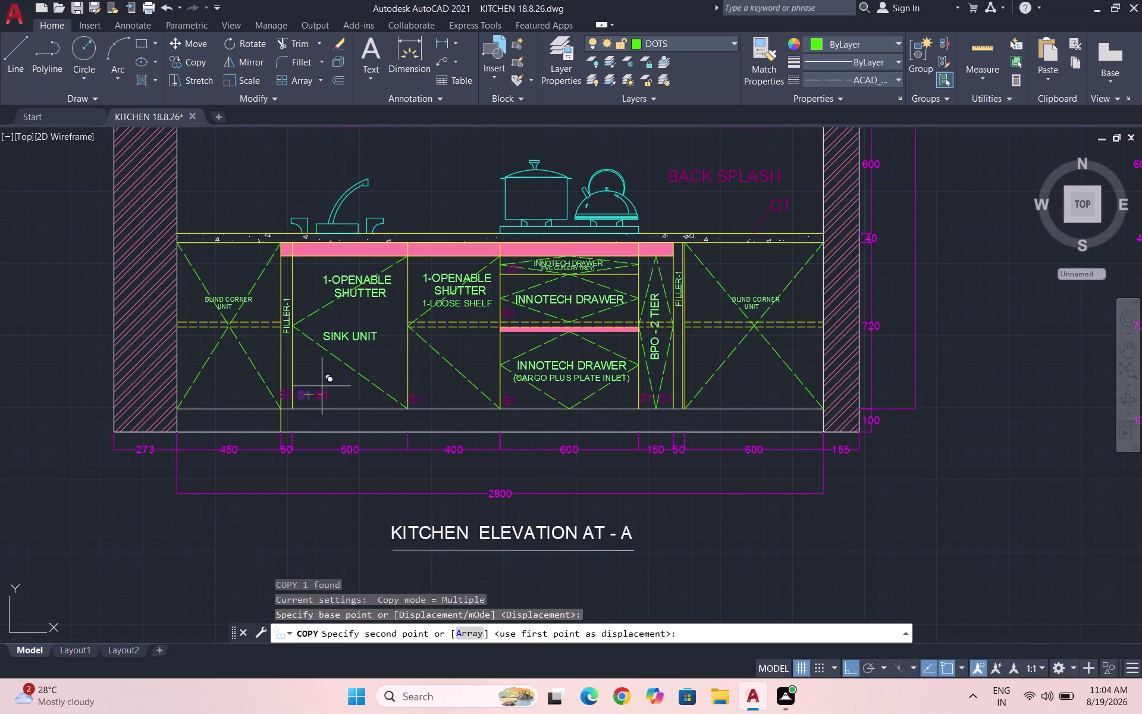
scroll(down, 3)
scroll(up, 3)
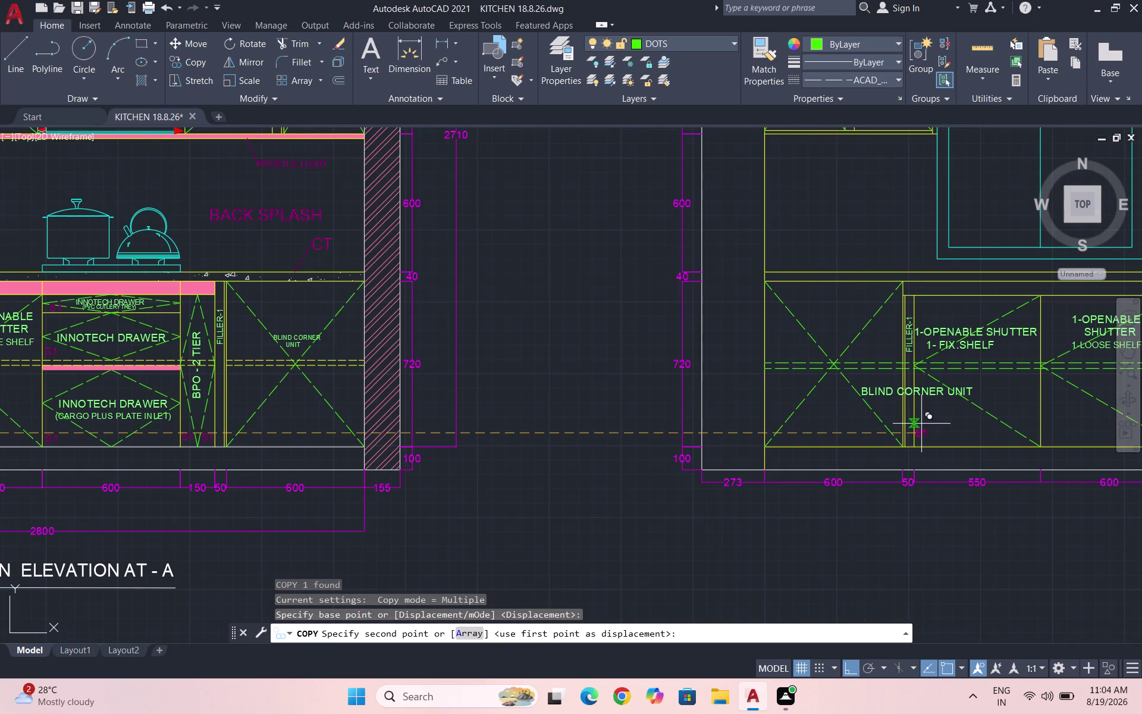
scroll(up, 3)
scroll(up, 3)
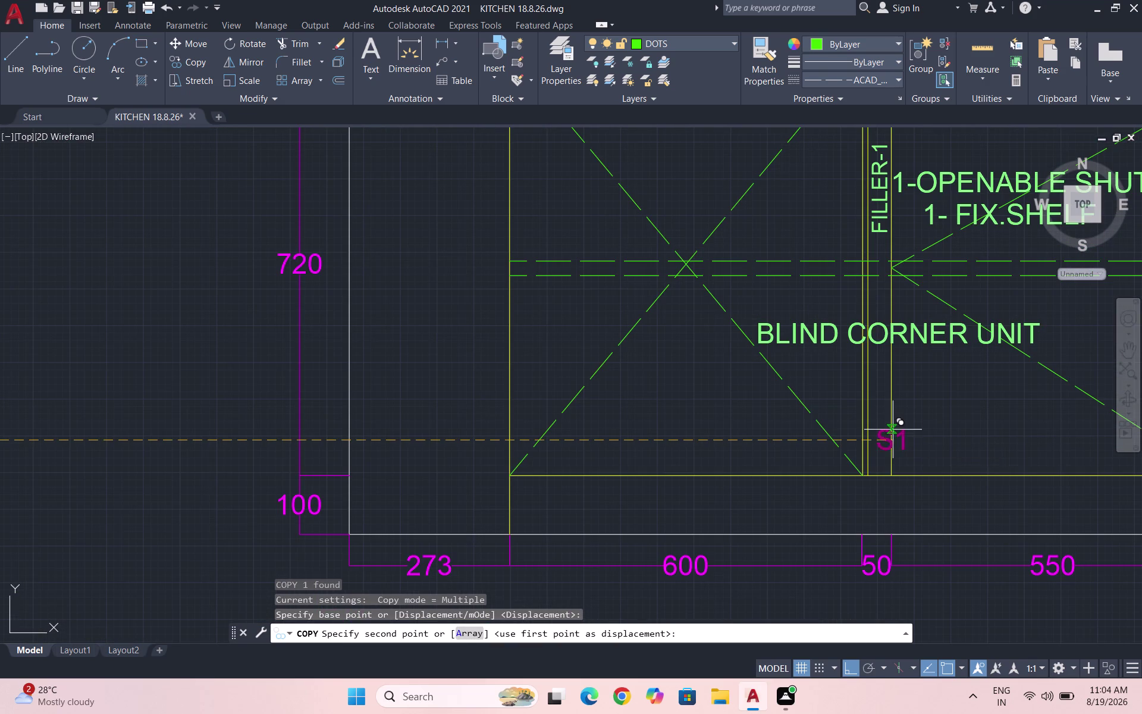
scroll(up, 3)
scroll(up, 3)
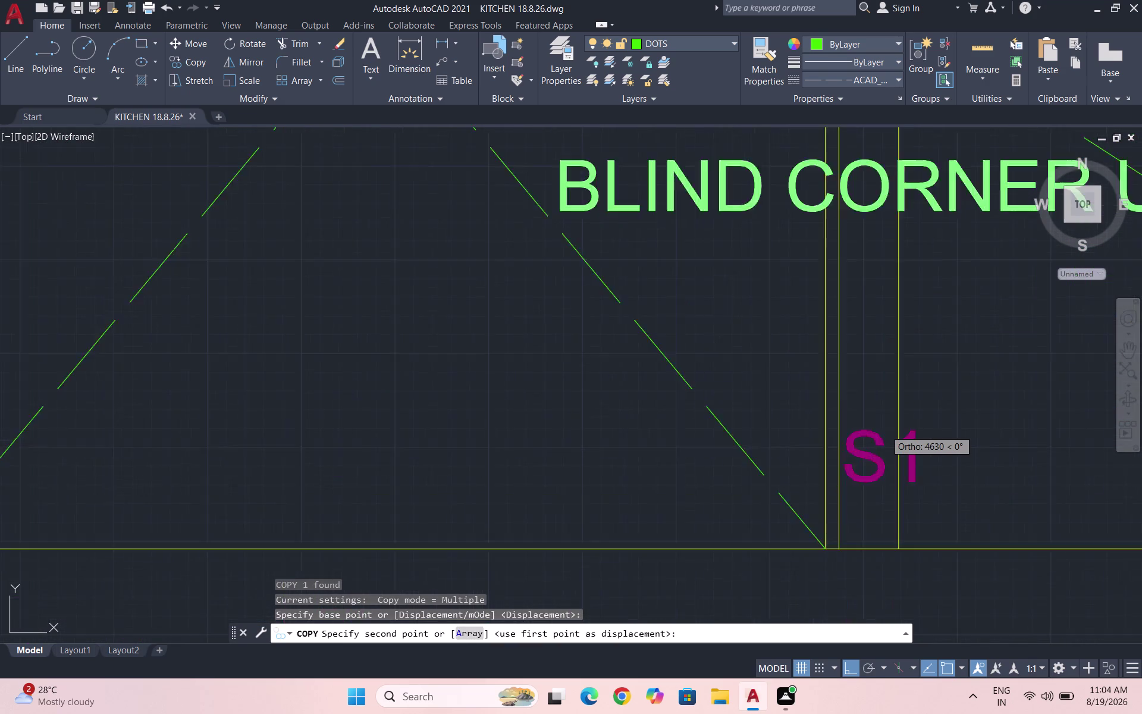
Place S1 copies at elevation B's blind corner unit, beside the filler, and under the first shutter.
click(859, 441)
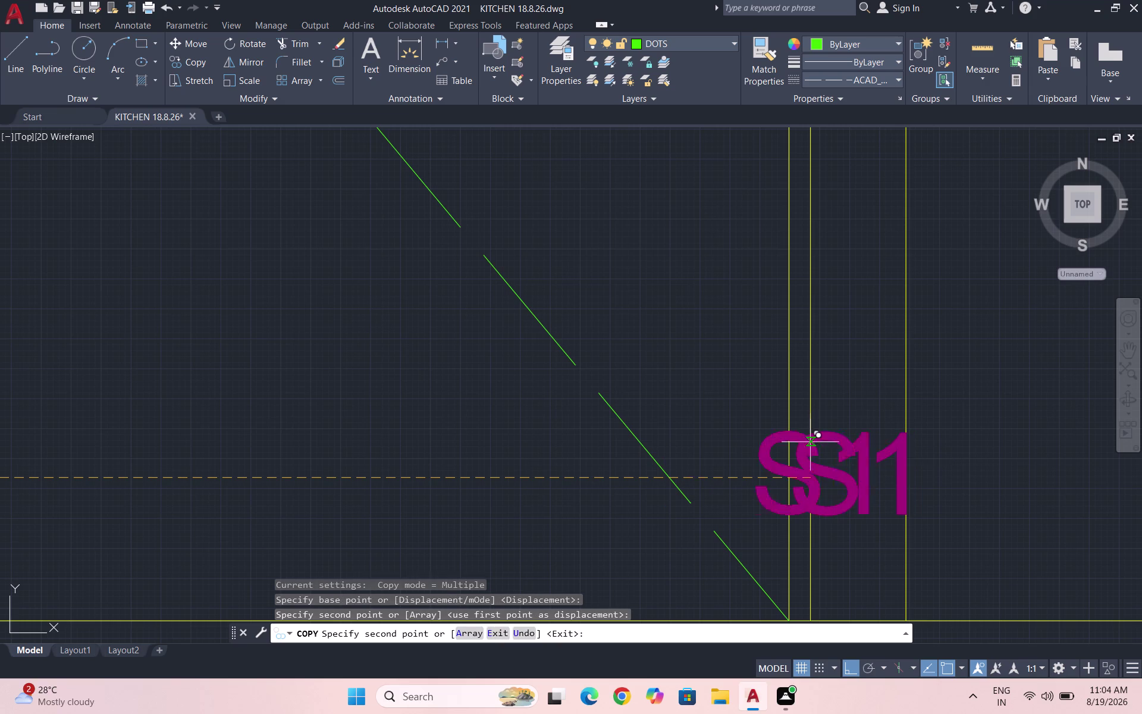
scroll(down, 3)
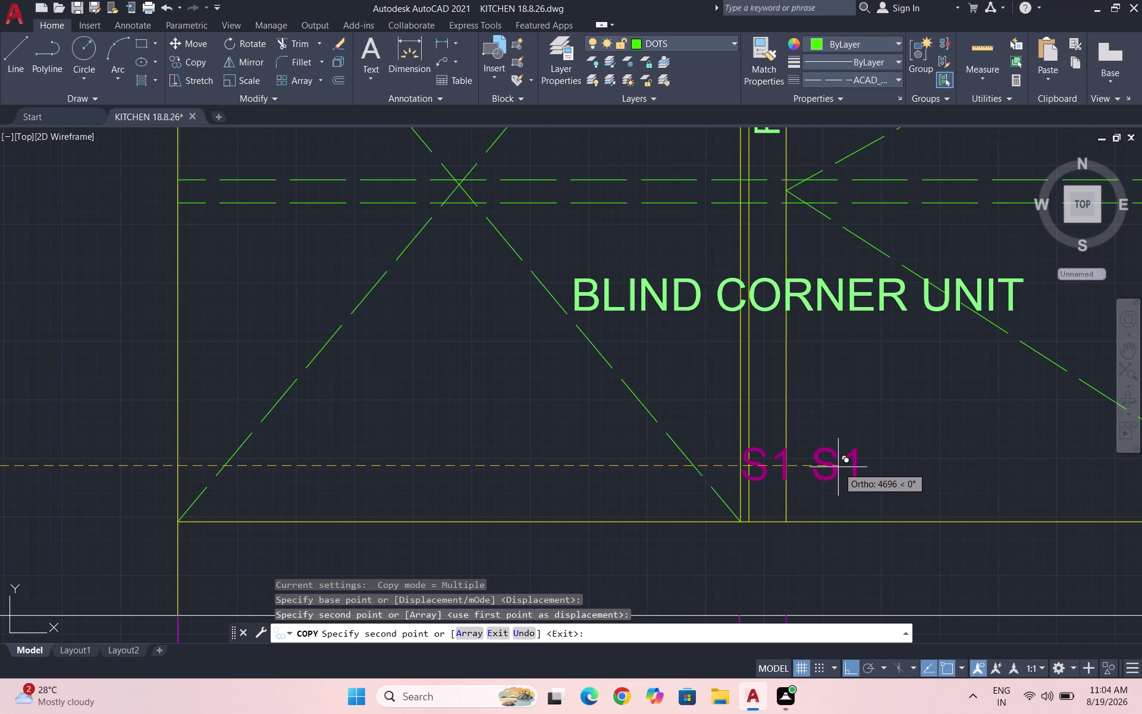
click(831, 467)
scroll(down, 3)
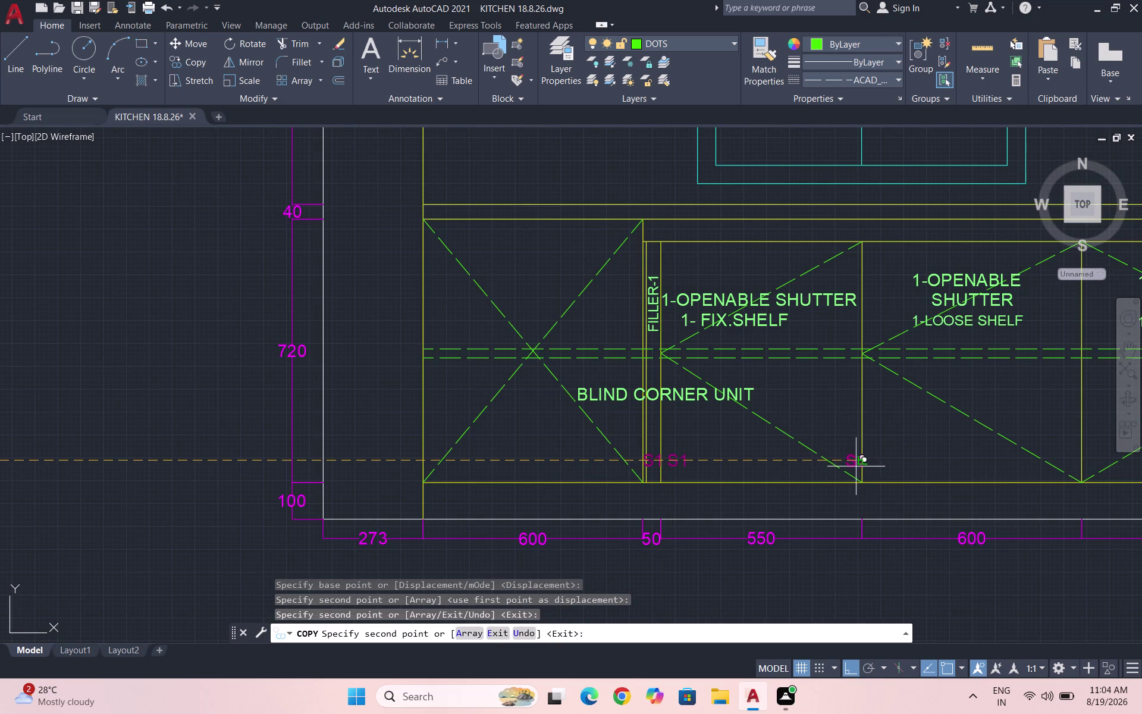
scroll(up, 3)
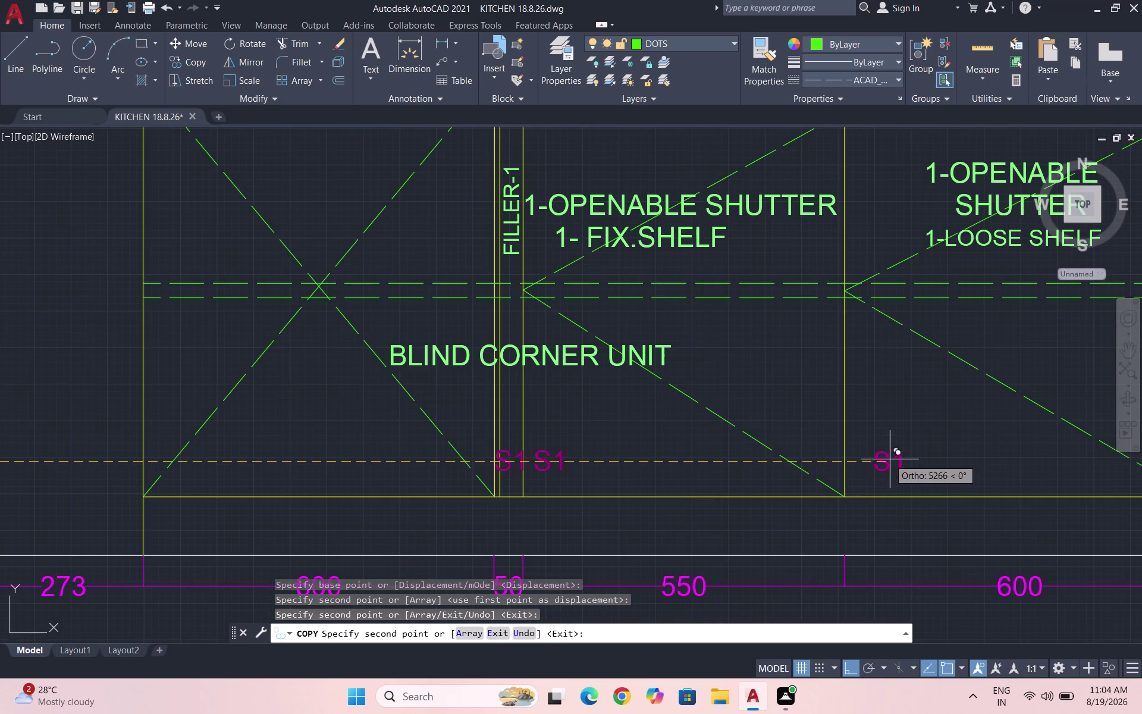
click(871, 452)
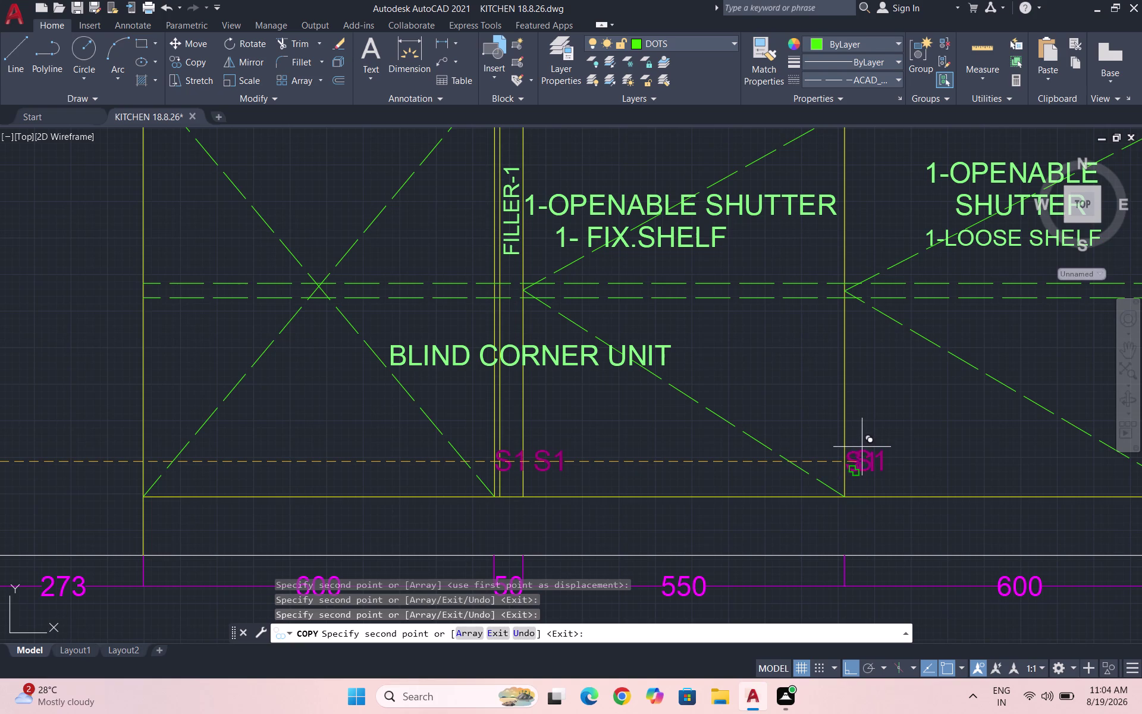
scroll(down, 3)
scroll(down, 3)
scroll(up, 3)
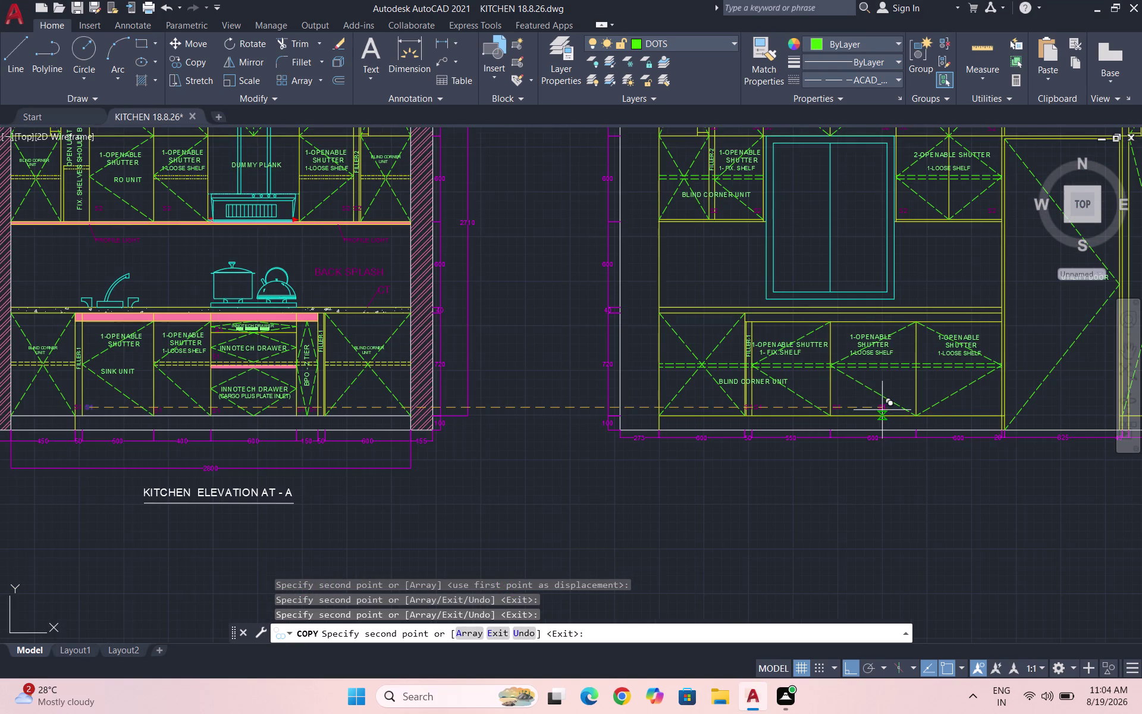
key(Escape)
key(Escape)
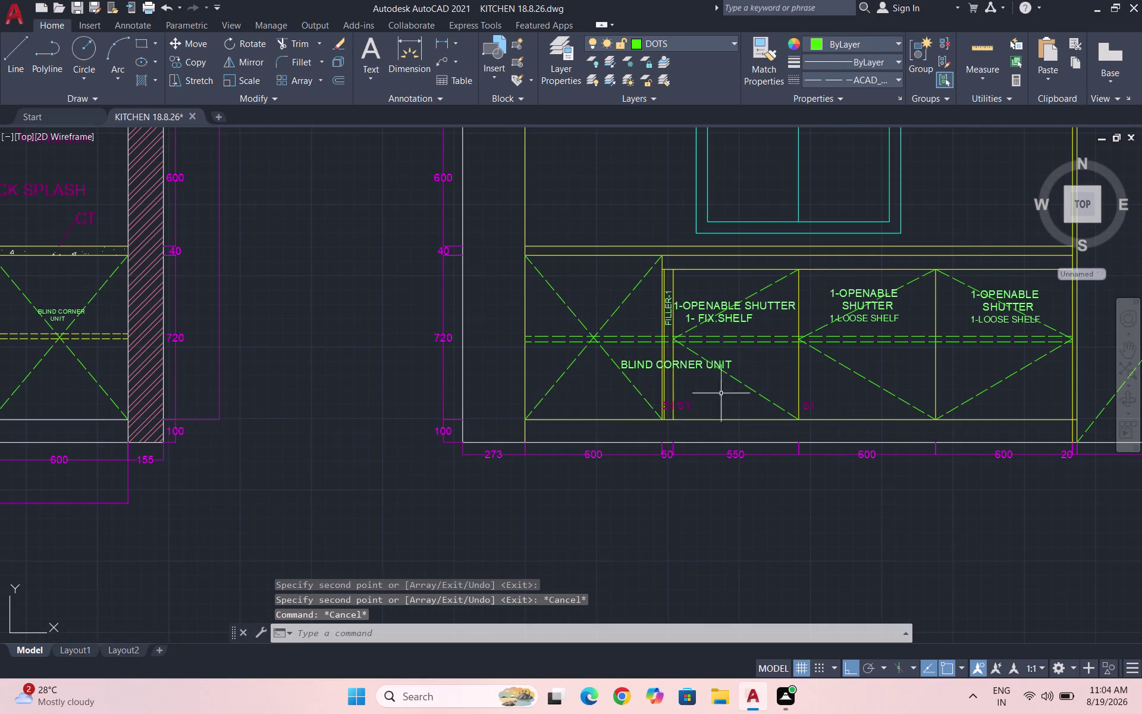
scroll(down, 3)
scroll(down, 3)
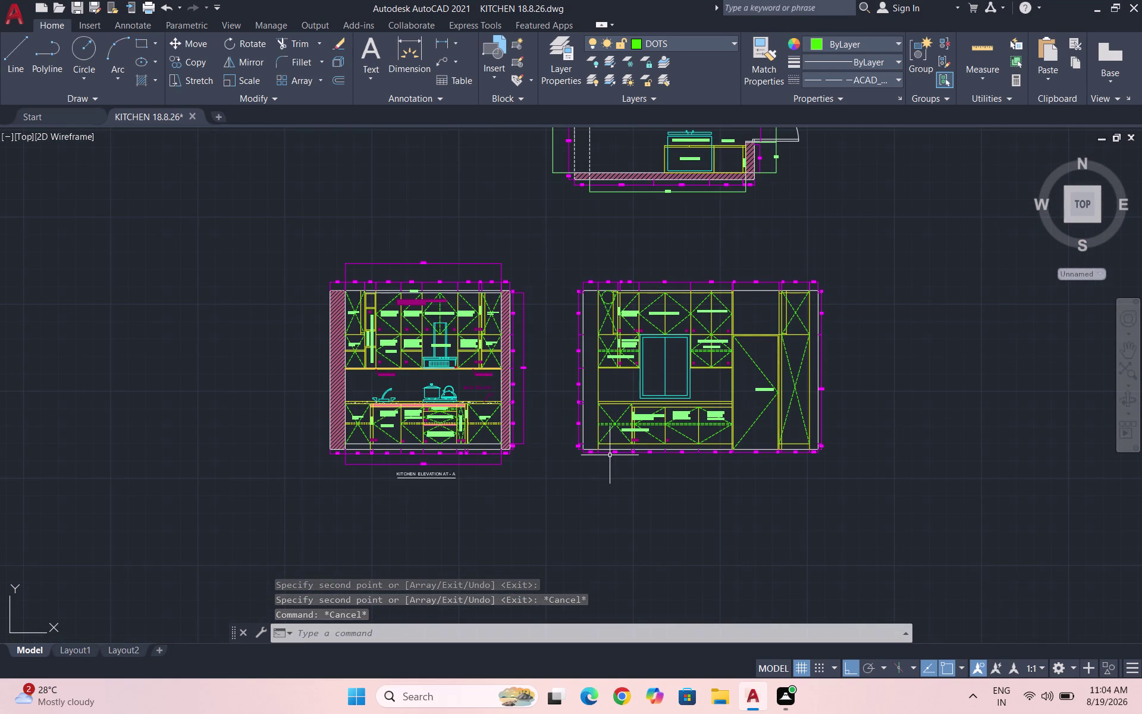
key(ctrl+s)
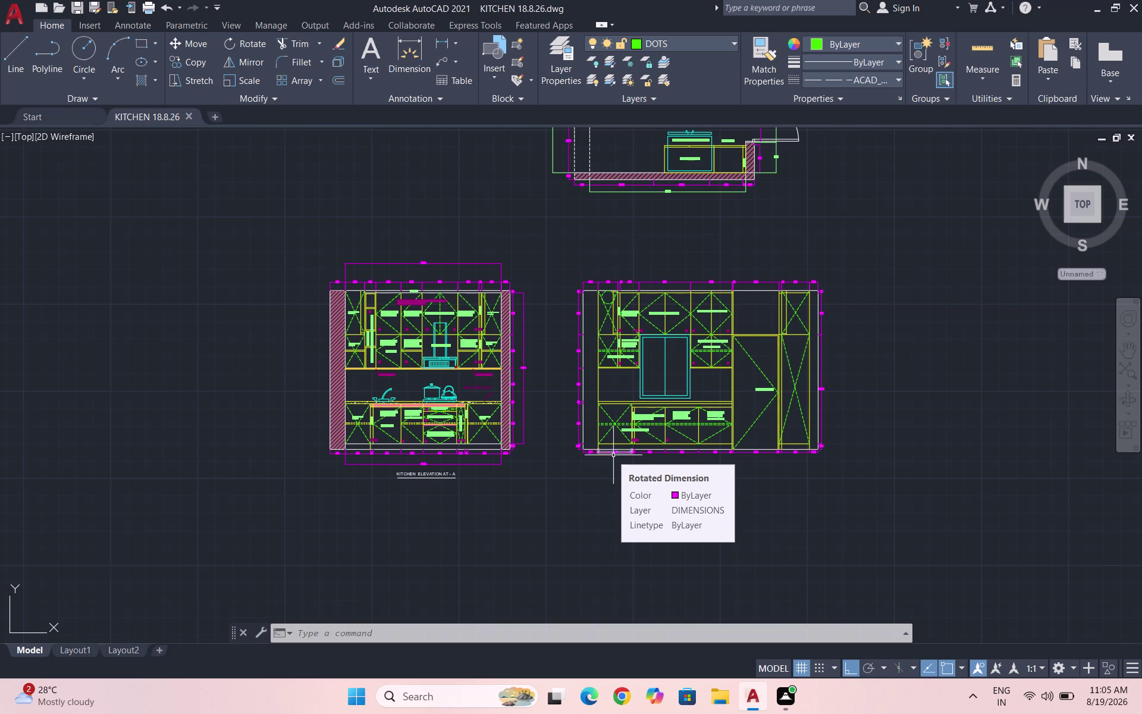
scroll(down, 3)
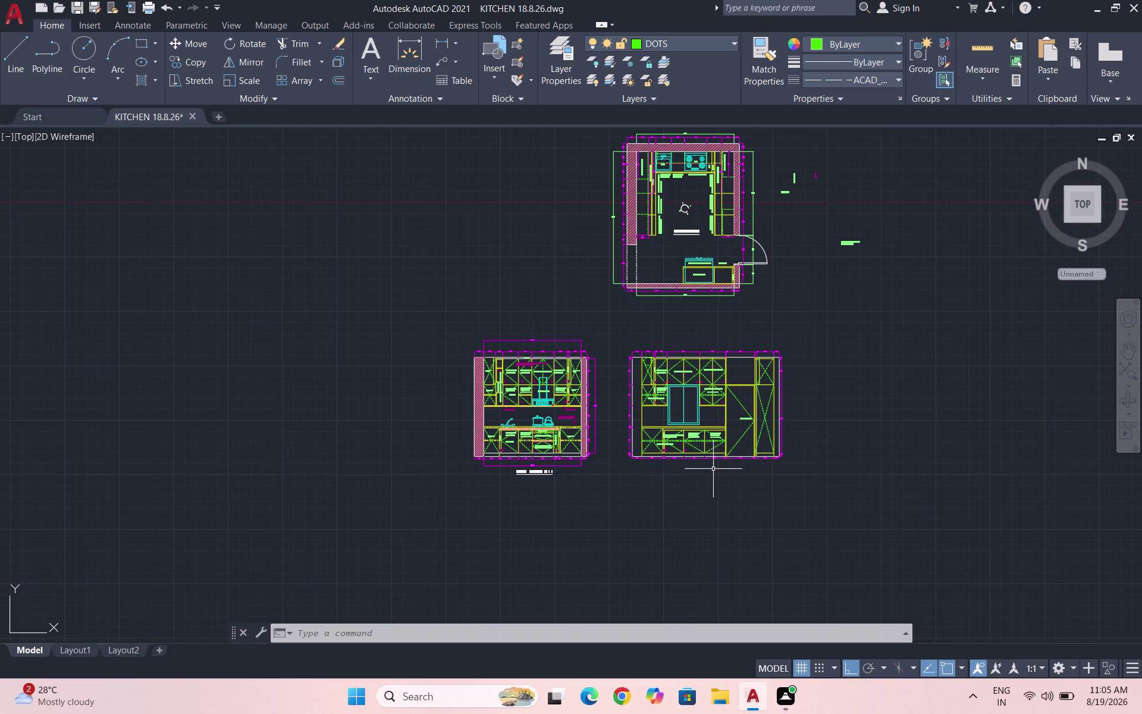
Save the kitchen drawing again.
scroll(up, 3)
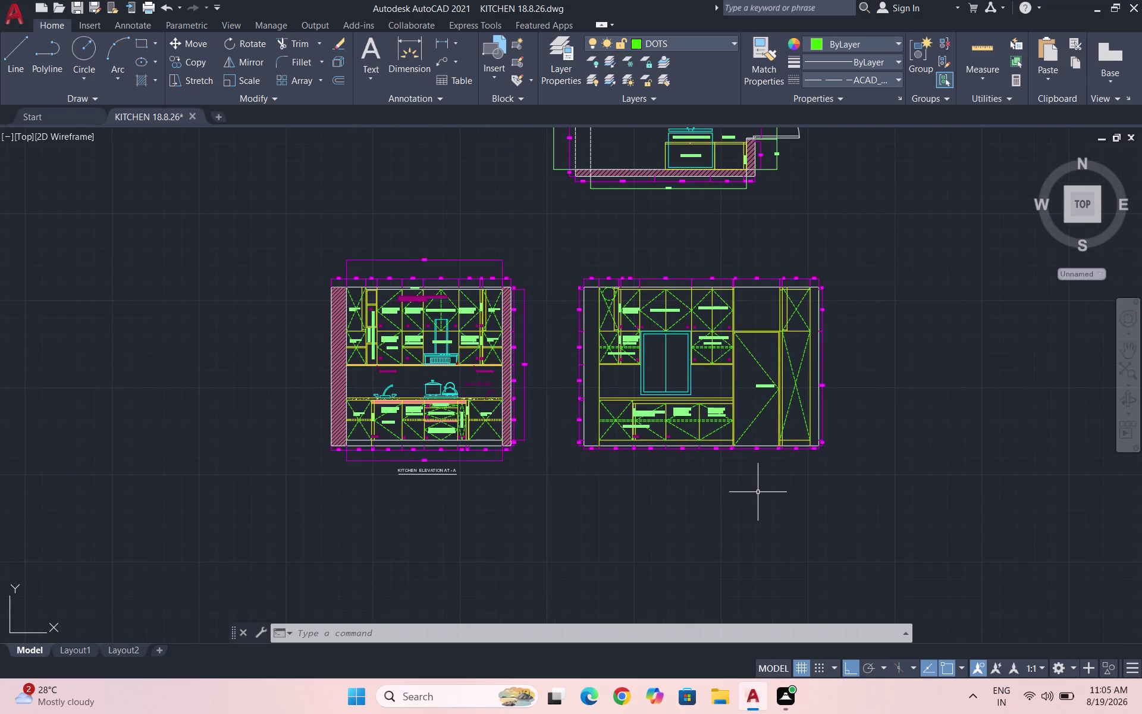
scroll(down, 3)
key(ctrl+s)
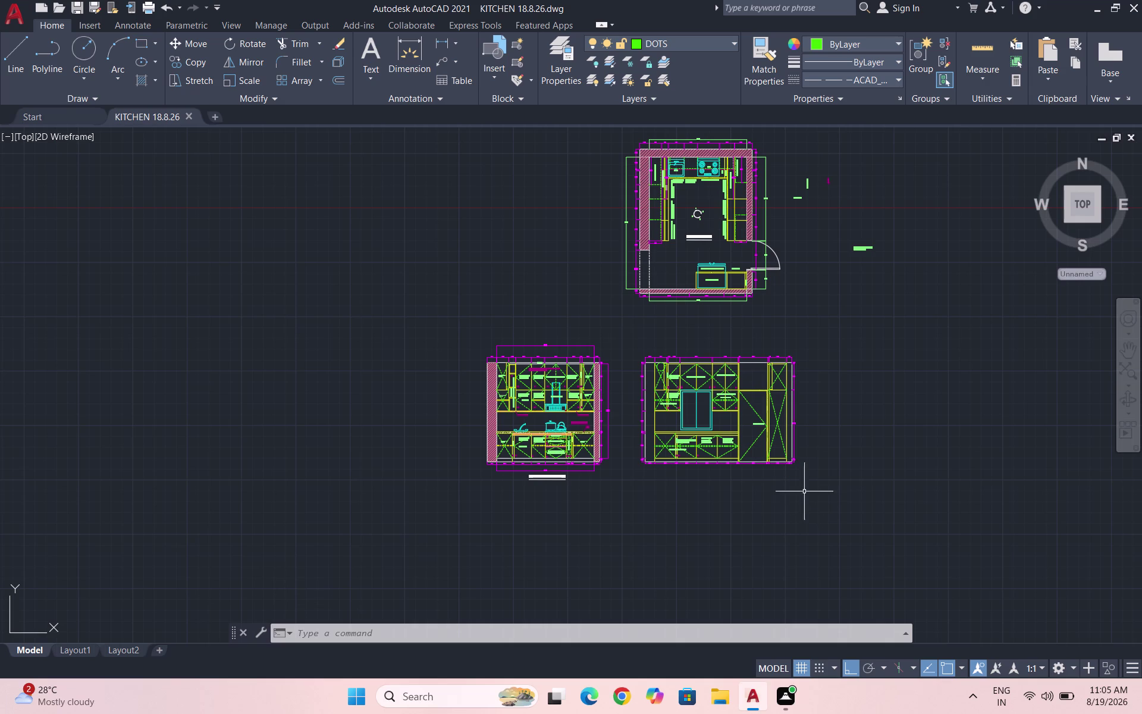
Zoom to the red triangle under elevation A's dummy plank hood and select it.
scroll(up, 3)
scroll(up, 3)
scroll(down, 3)
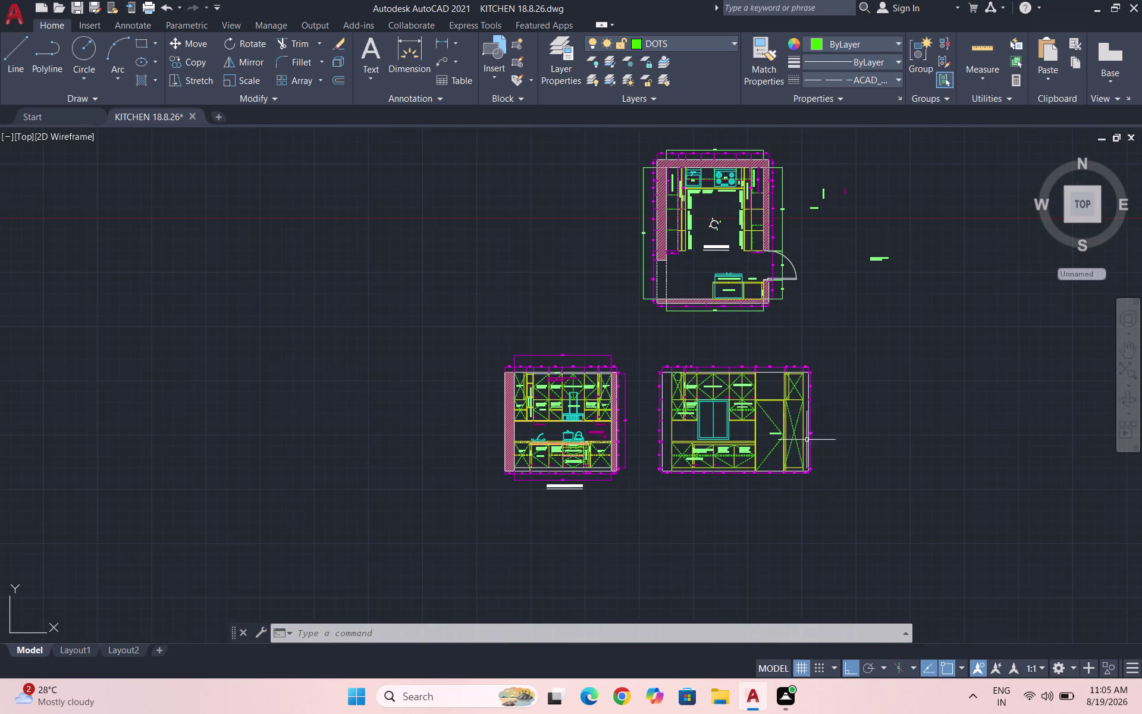
scroll(up, 3)
scroll(up, 3)
scroll(up, 3)
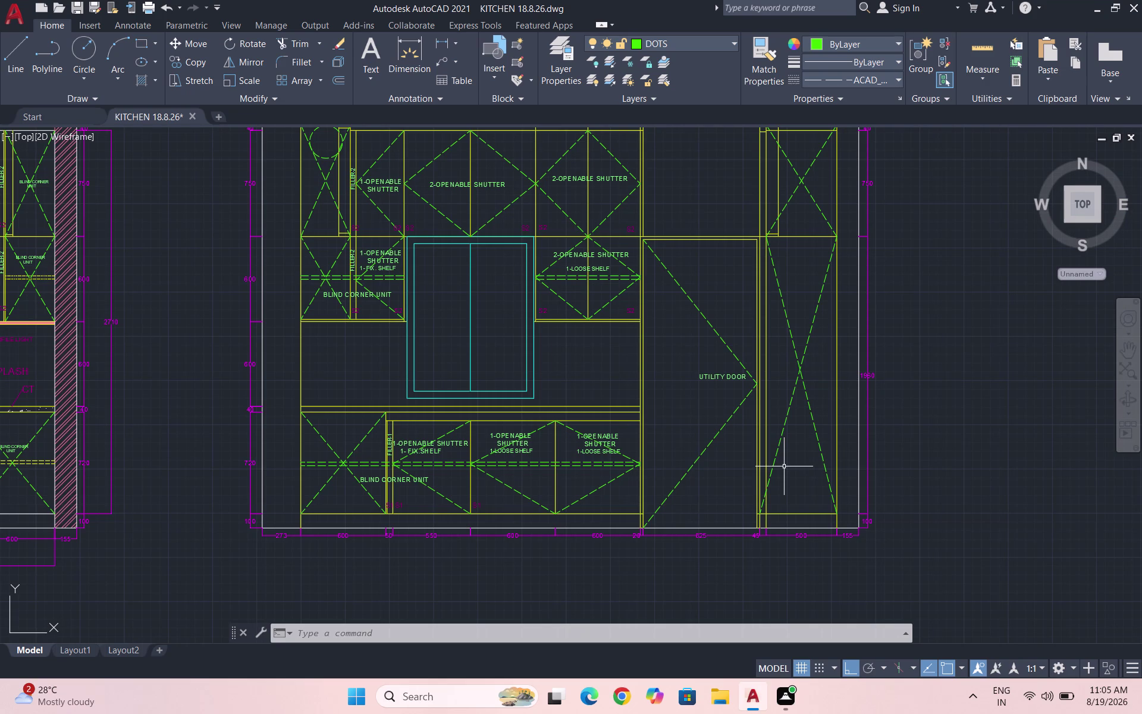
scroll(down, 3)
scroll(down, 3)
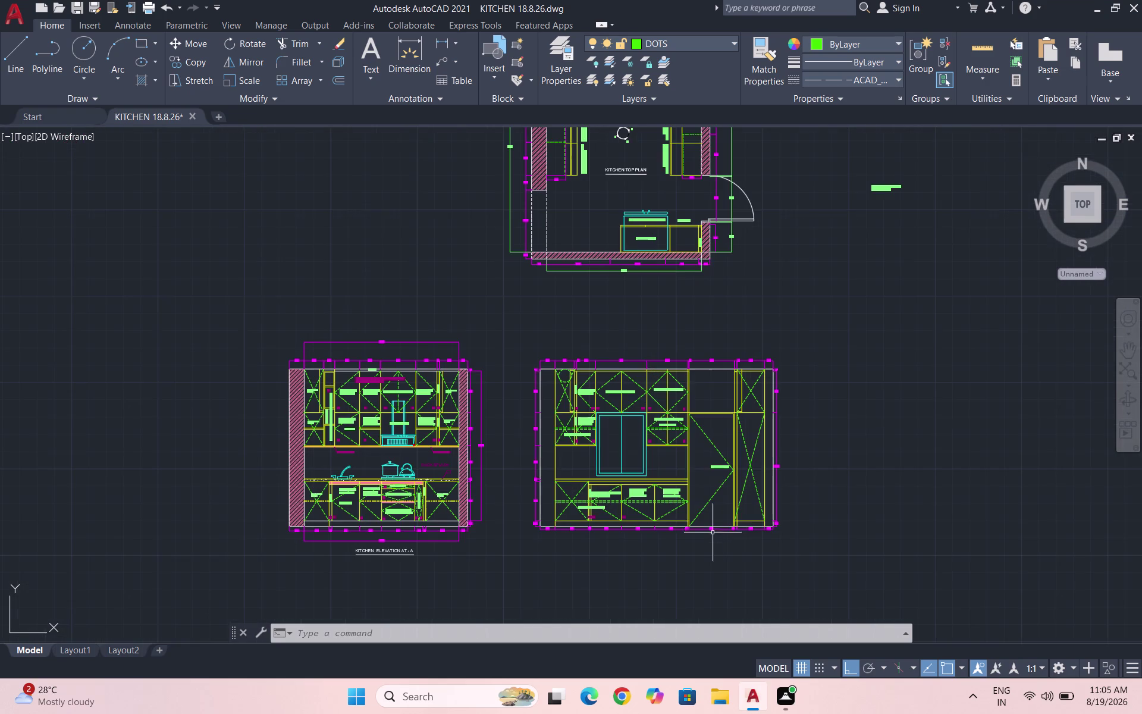
scroll(up, 3)
scroll(up, 3)
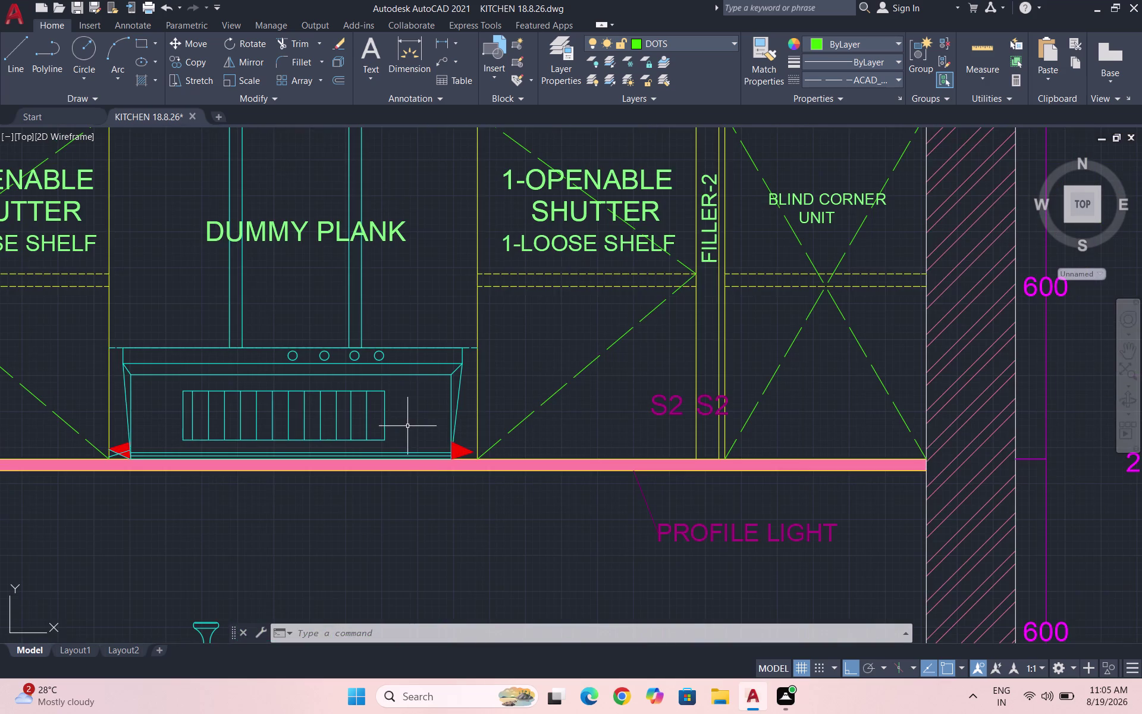
scroll(up, 3)
drag(511, 501, 501, 498)
Copy the red triangle marker, using its corner as the base point.
click(472, 445)
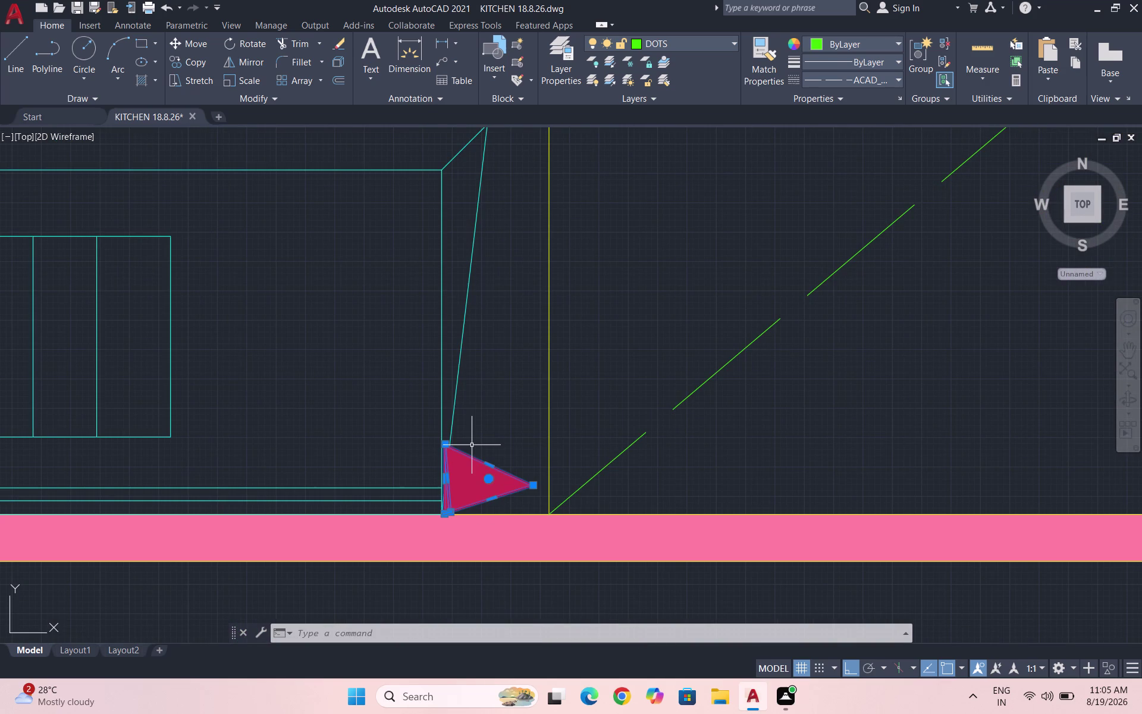
text(CO)
key(Return)
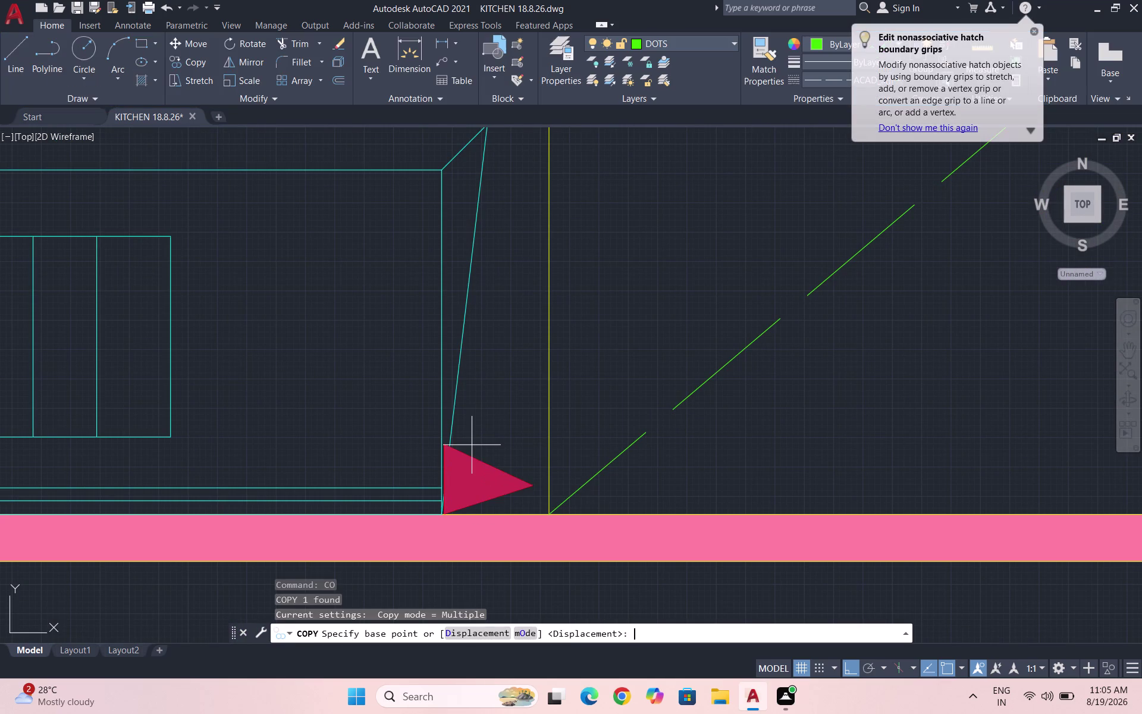
click(482, 481)
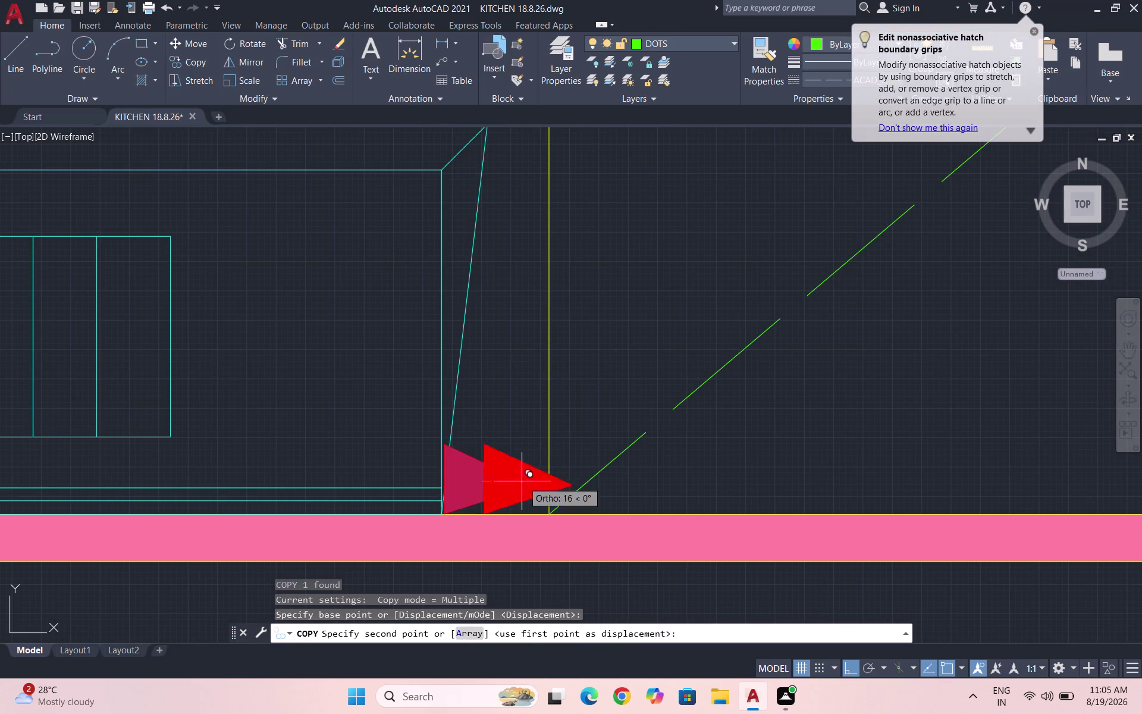
scroll(down, 3)
scroll(down, 3)
scroll(down, 3)
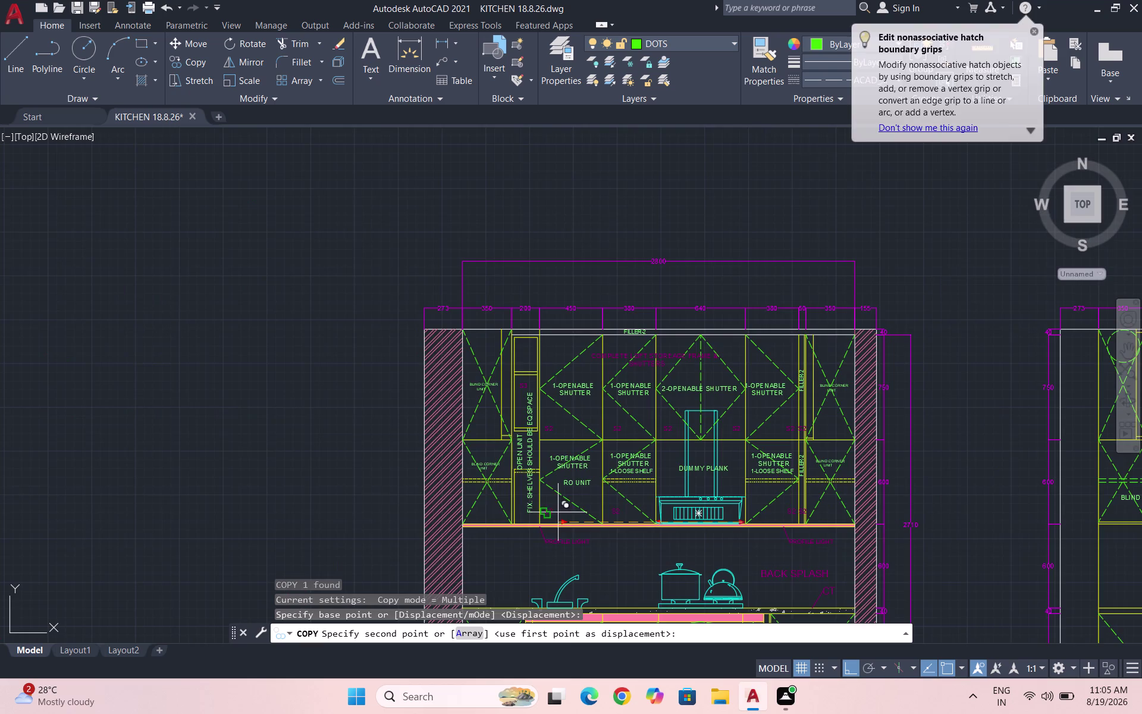
scroll(down, 3)
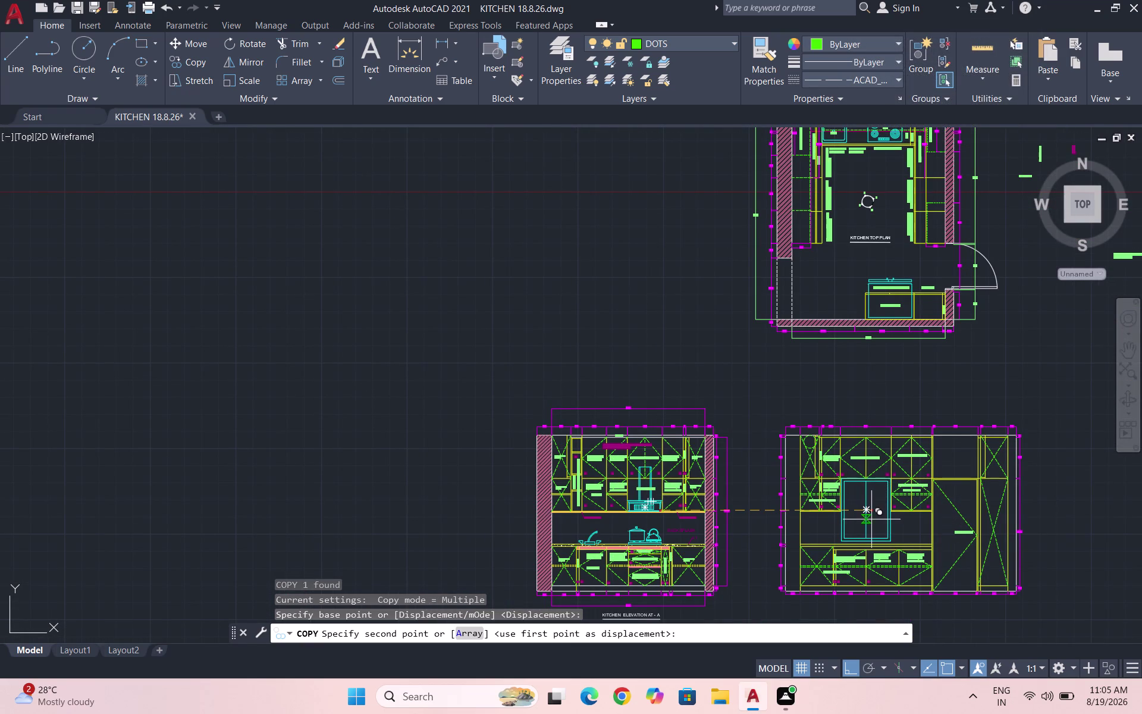
With Ortho off, place the copy at elevation B's opening edge and select it.
key(F8)
scroll(up, 3)
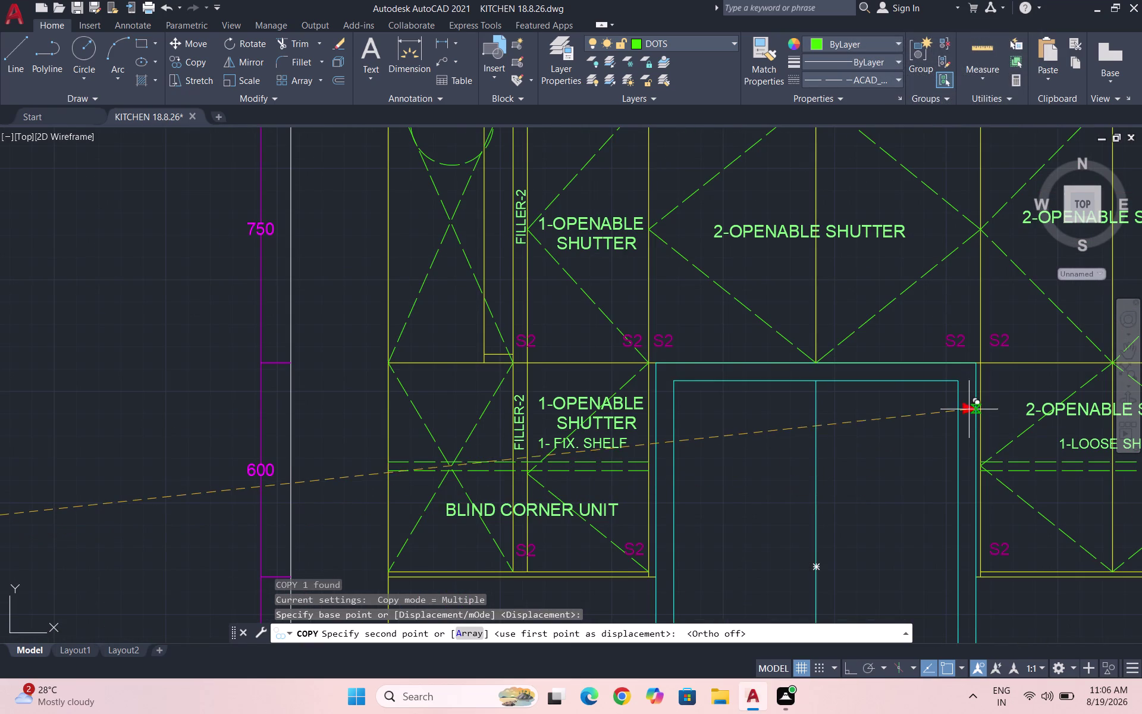
scroll(up, 3)
scroll(up, 3)
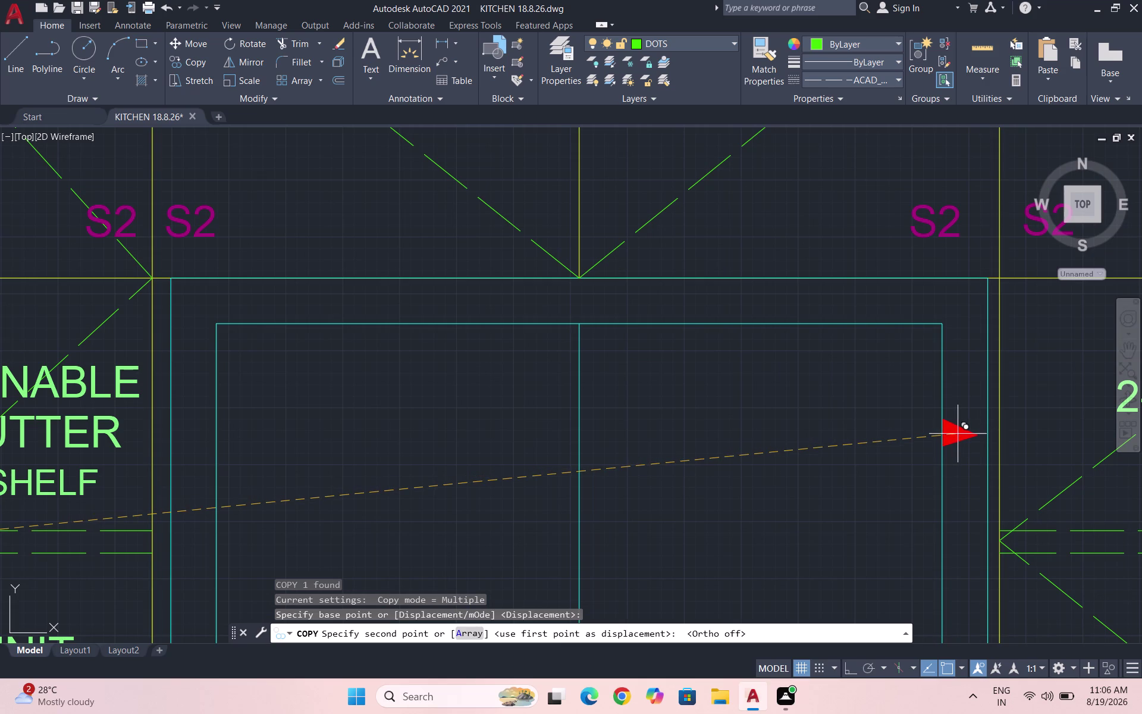
click(957, 434)
key(Escape)
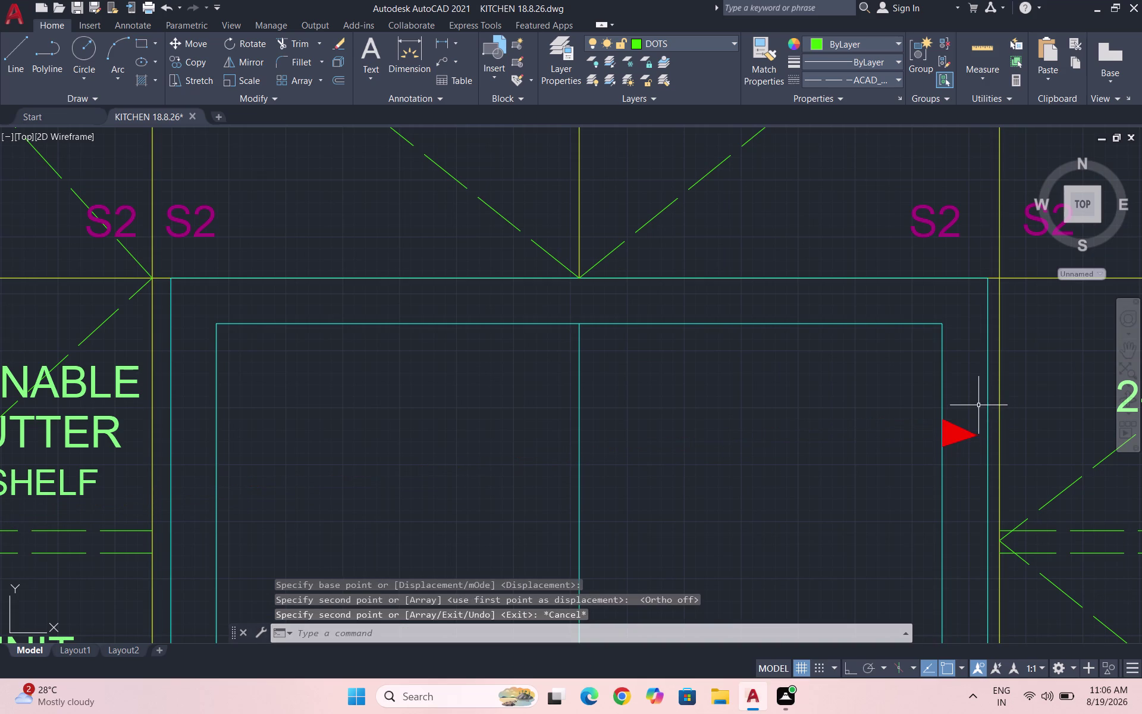
scroll(up, 3)
drag(1001, 506, 978, 471)
Mirror the new triangle across a vertical axis, keeping the original.
click(962, 444)
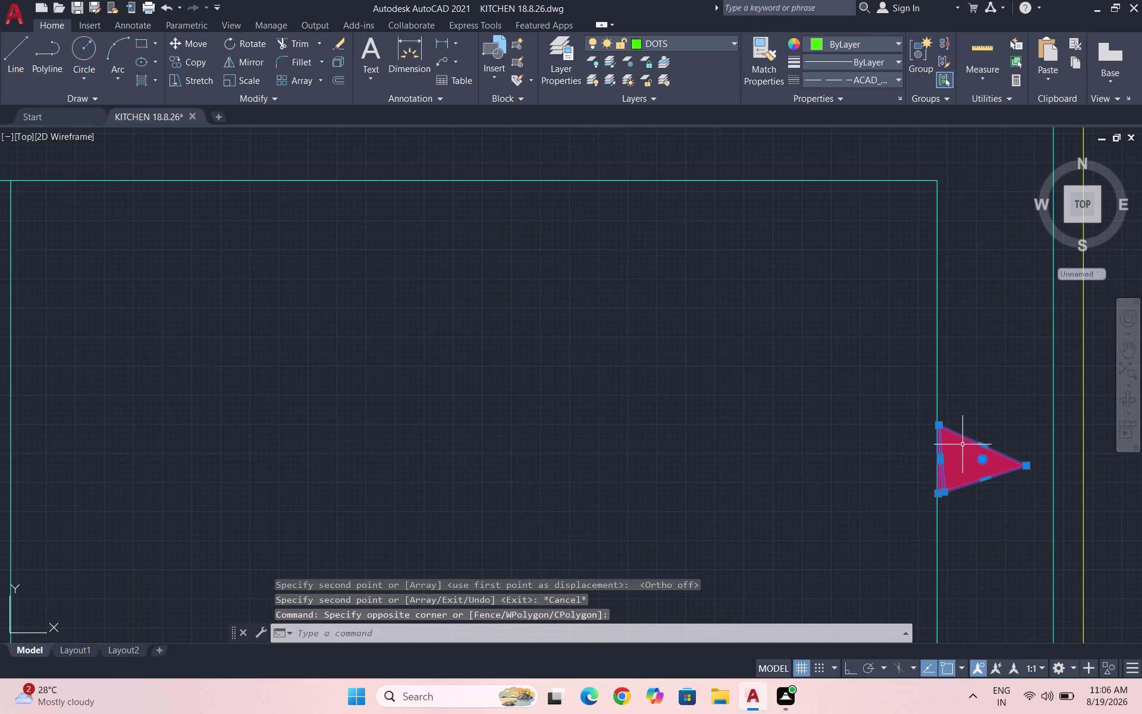
text(MI)
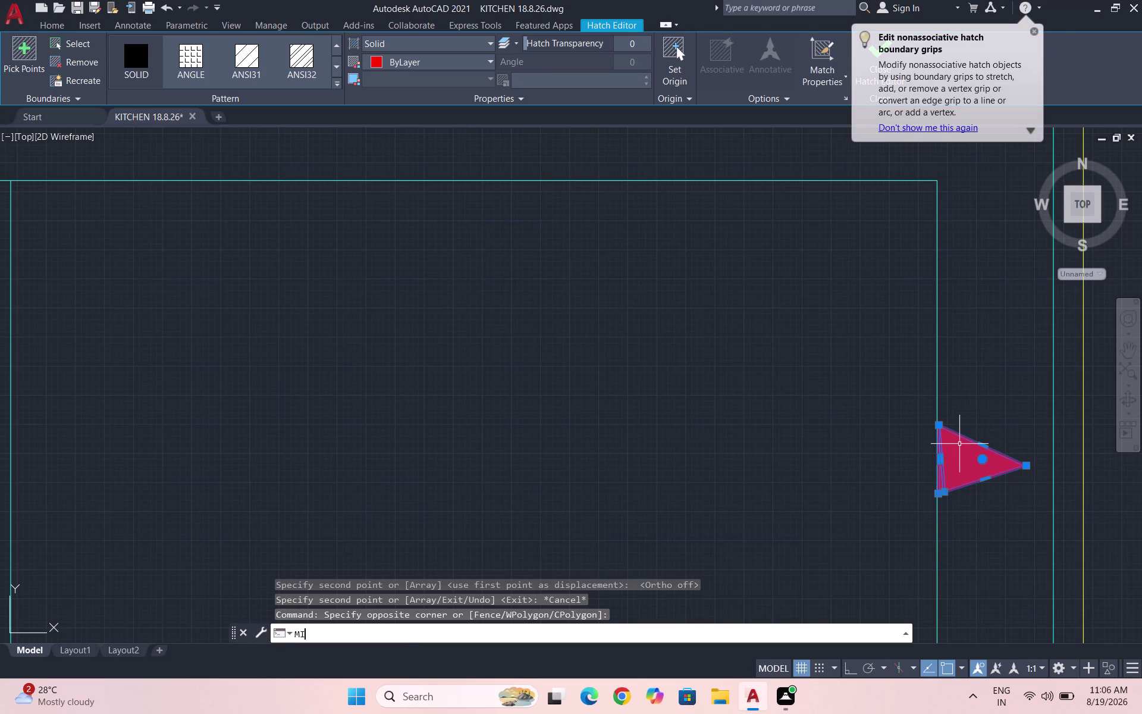
key(Return)
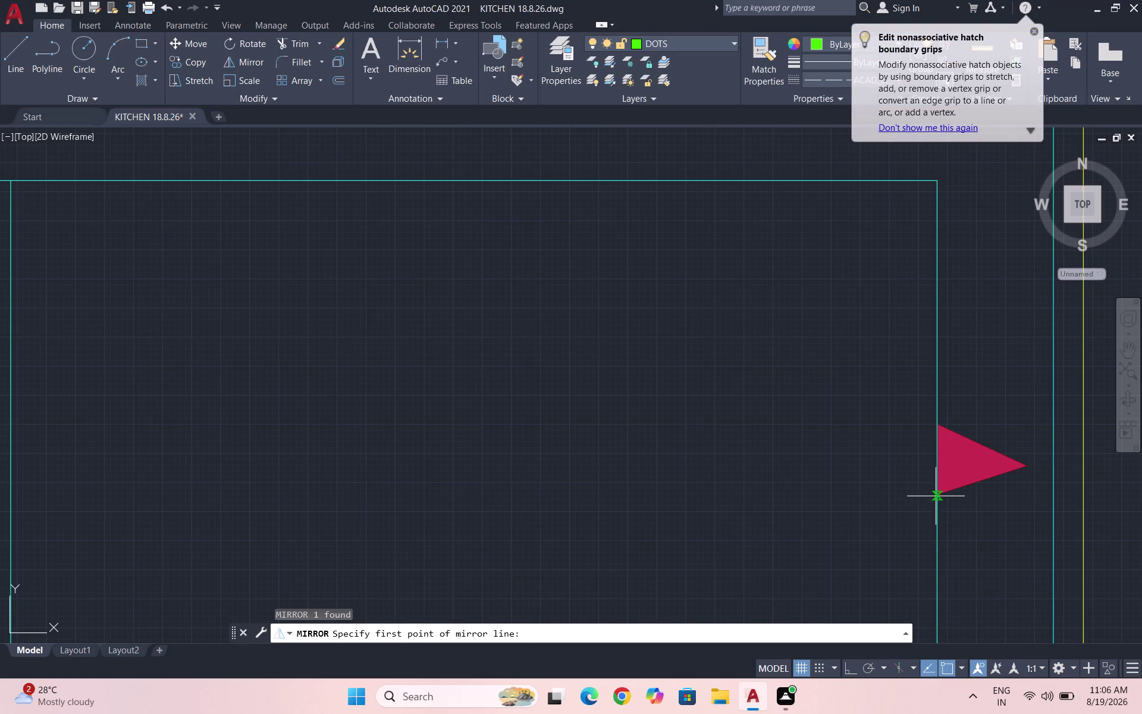
click(936, 496)
click(938, 426)
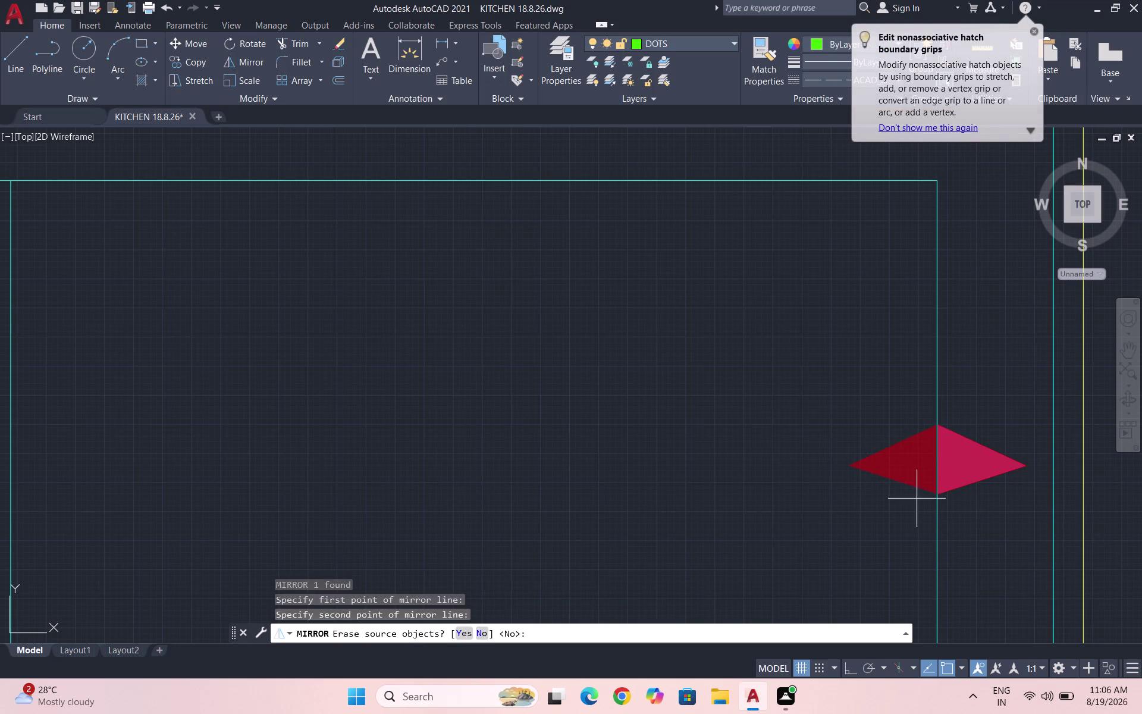
click(484, 634)
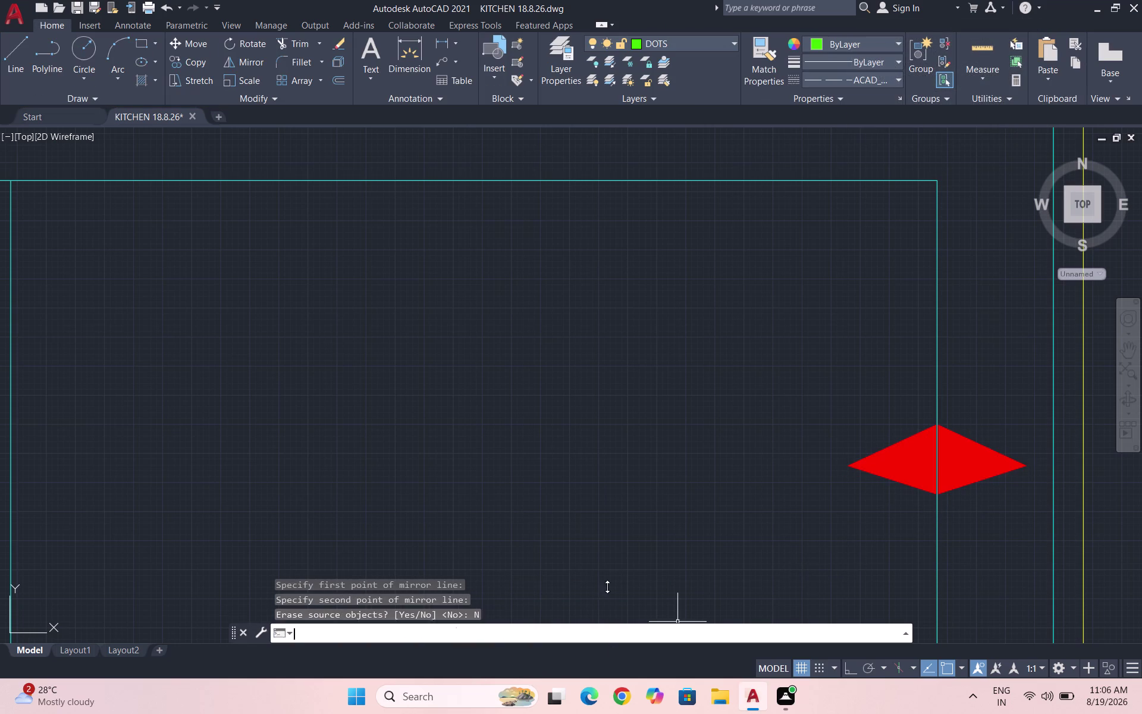
Select the mirrored left-pointing triangle and start moving it from a base point.
drag(883, 498, 877, 483)
click(841, 426)
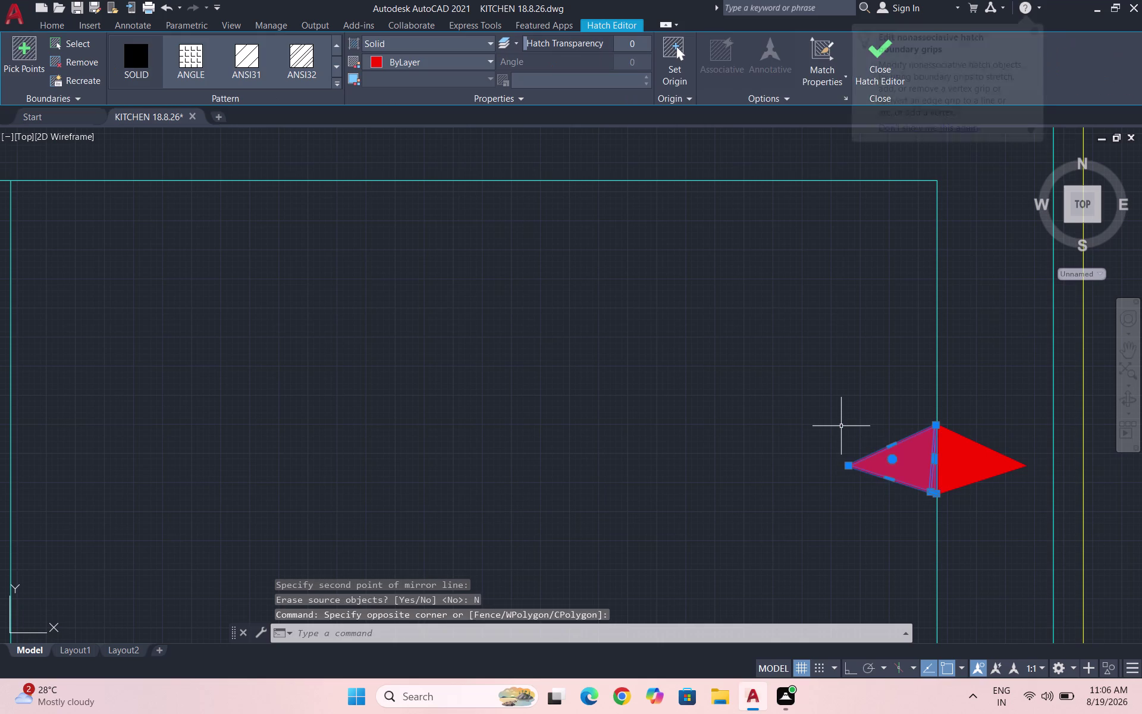
key(m)
key(Return)
key(4)
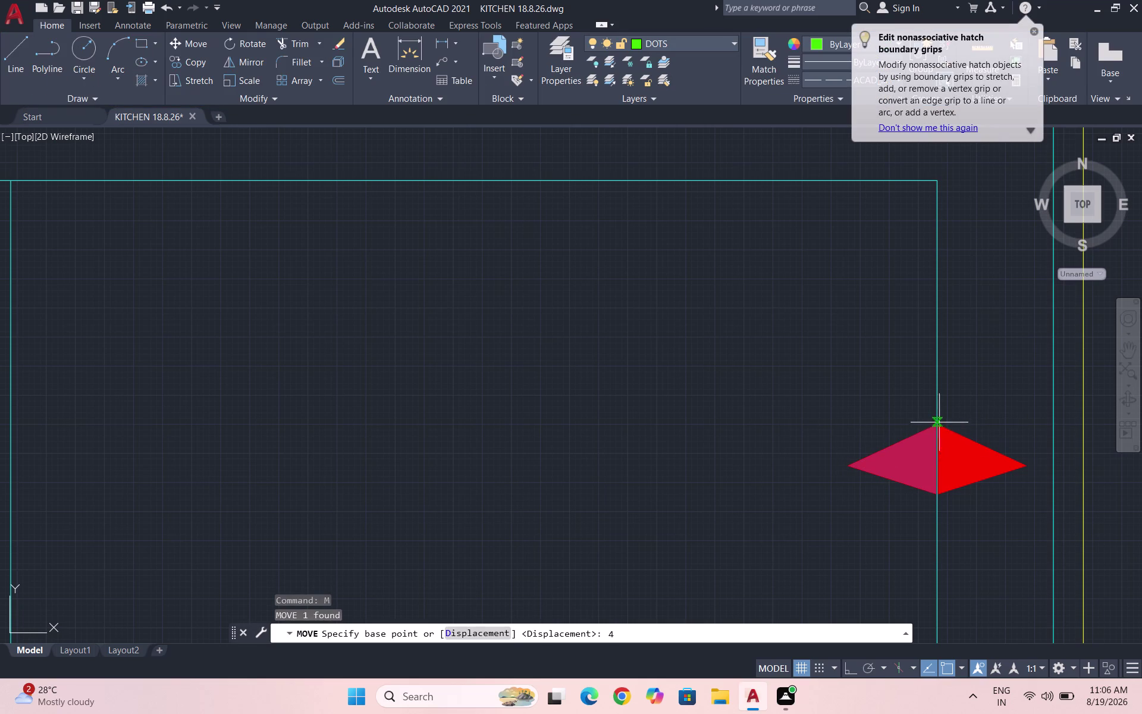
scroll(up, 3)
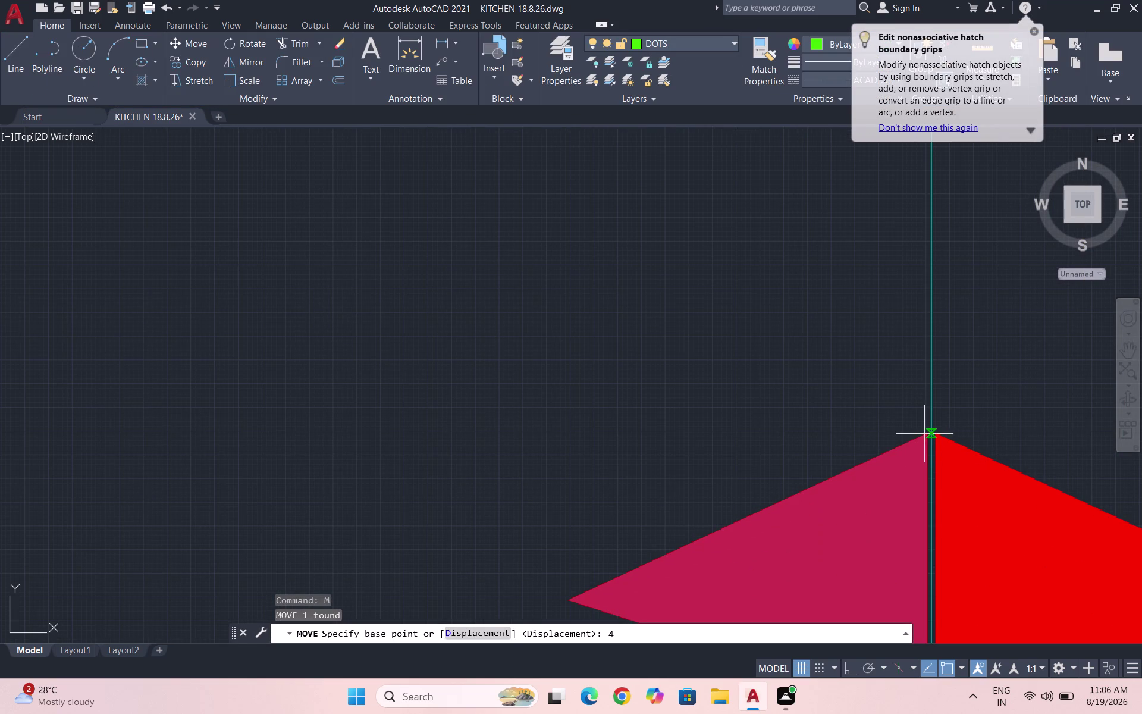
click(924, 432)
scroll(down, 3)
click(941, 414)
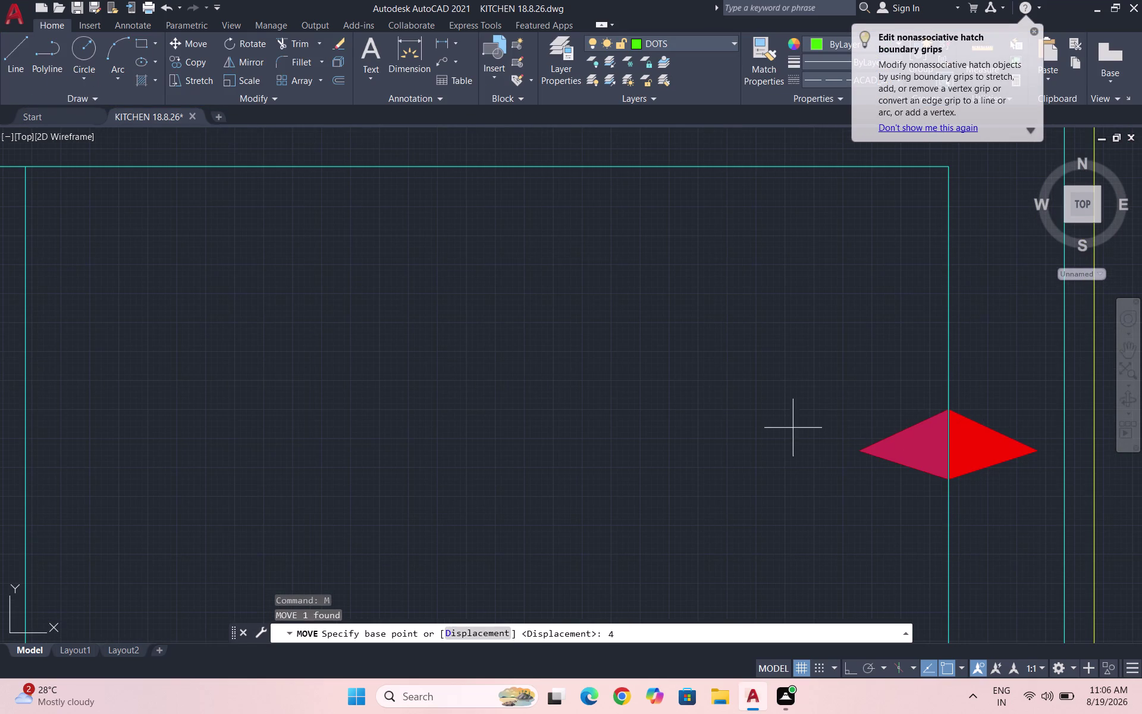
key(Return)
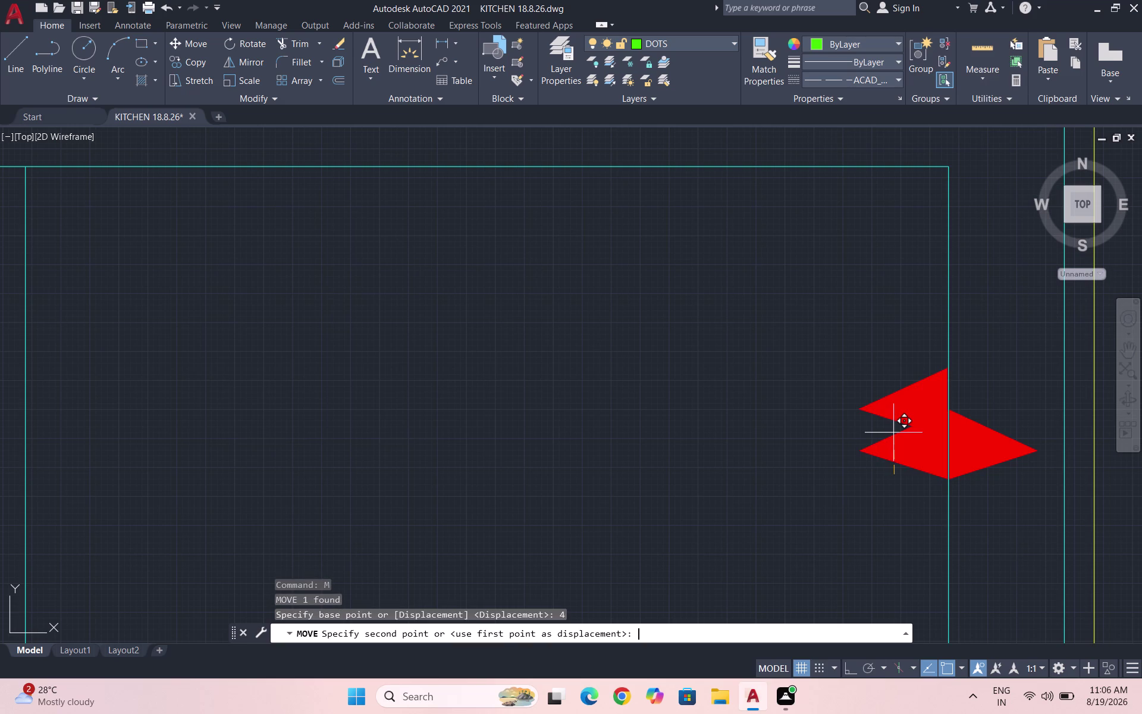
Slide it horizontally with Ortho on to the opening's left side, then select the right-side triangle.
scroll(down, 3)
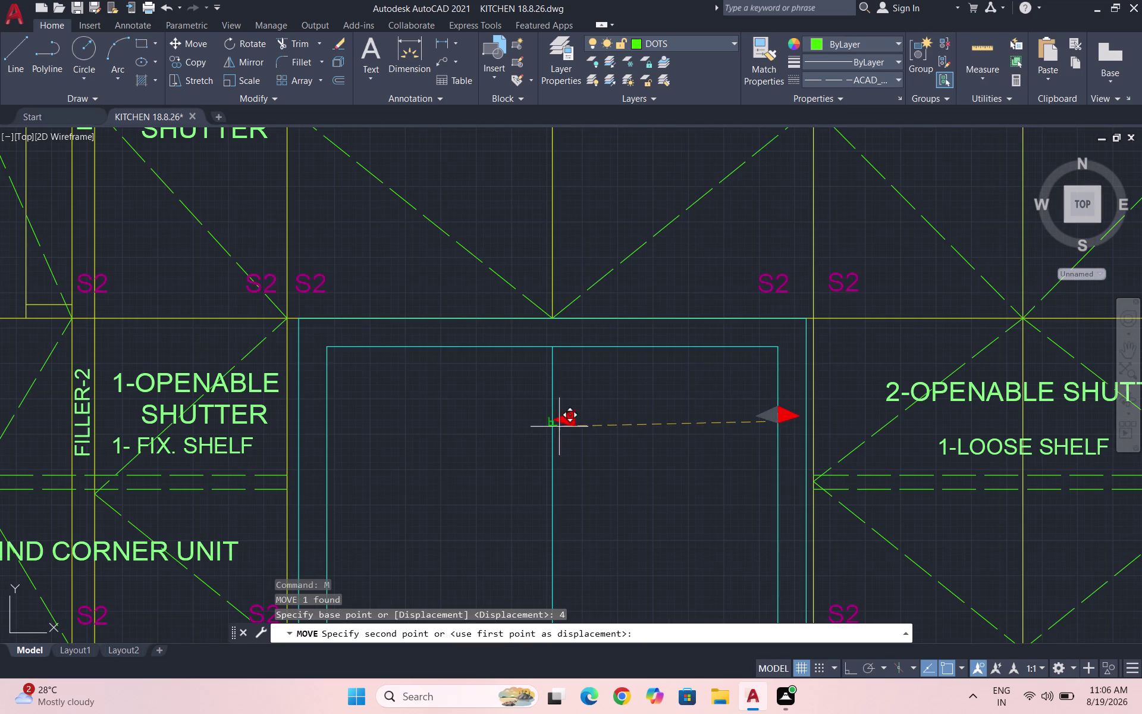
key(F8)
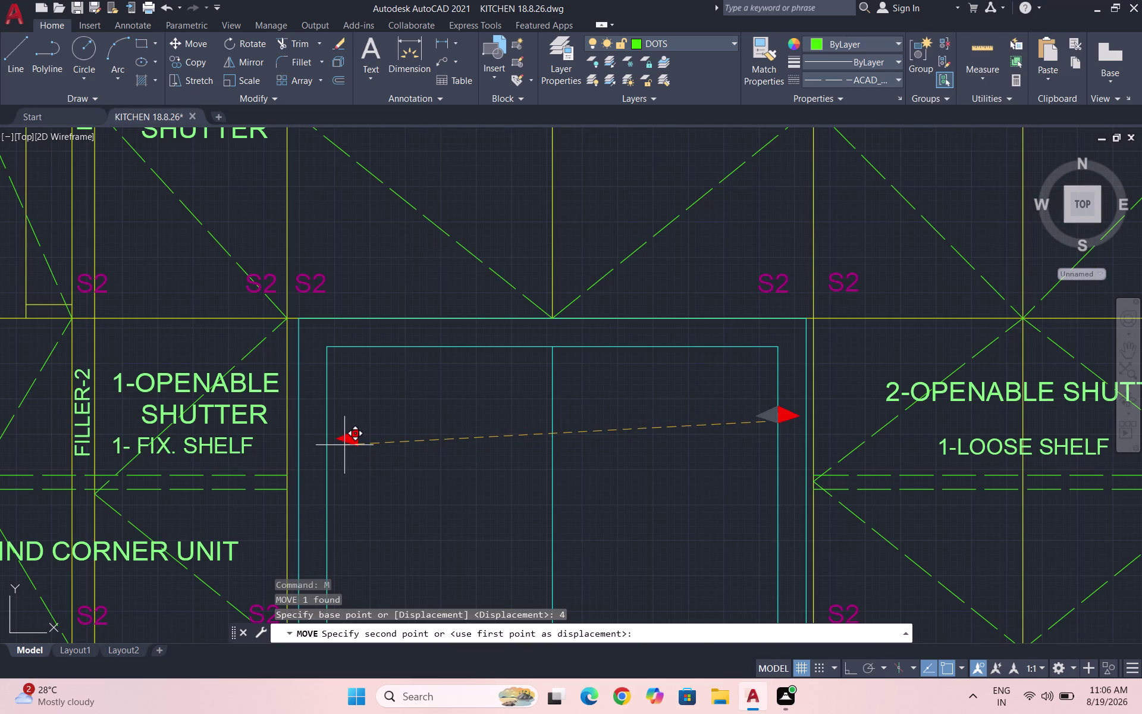
scroll(up, 3)
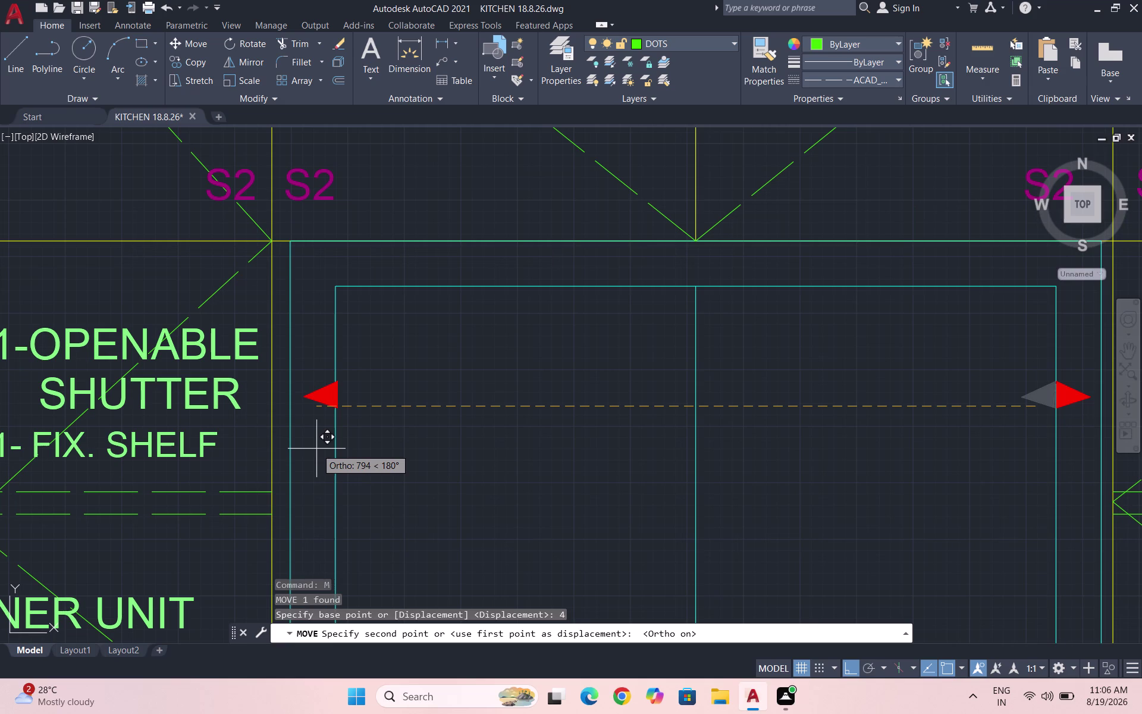
click(313, 448)
scroll(down, 3)
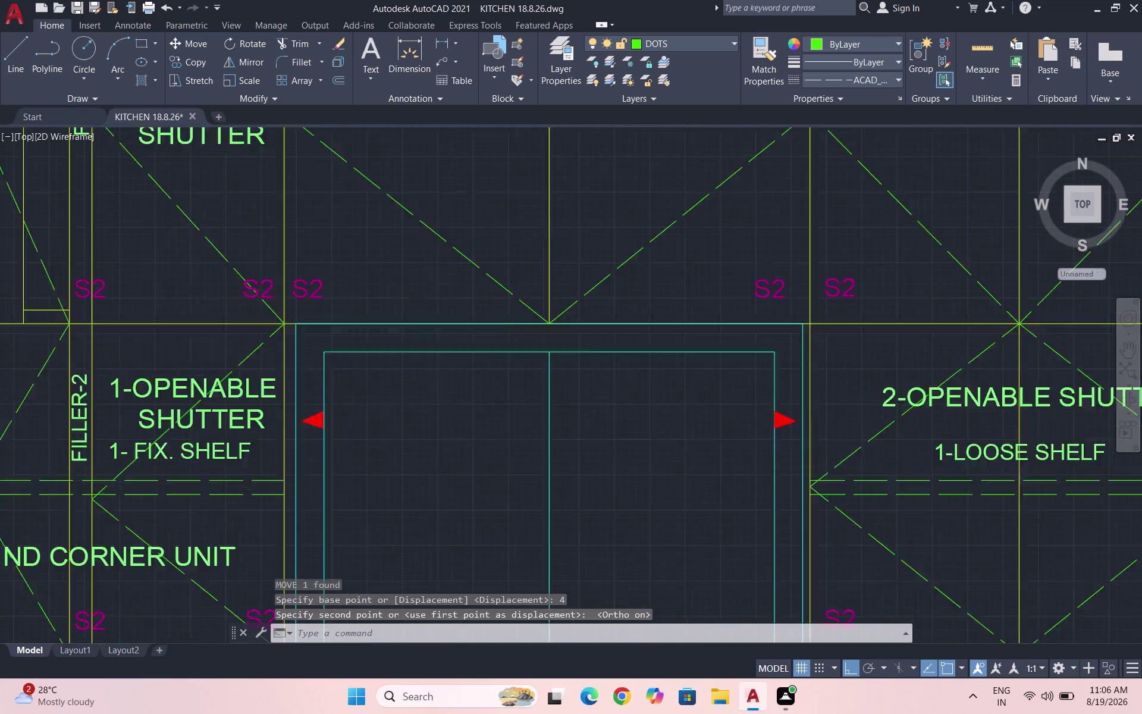
scroll(down, 3)
scroll(up, 3)
scroll(up, 3)
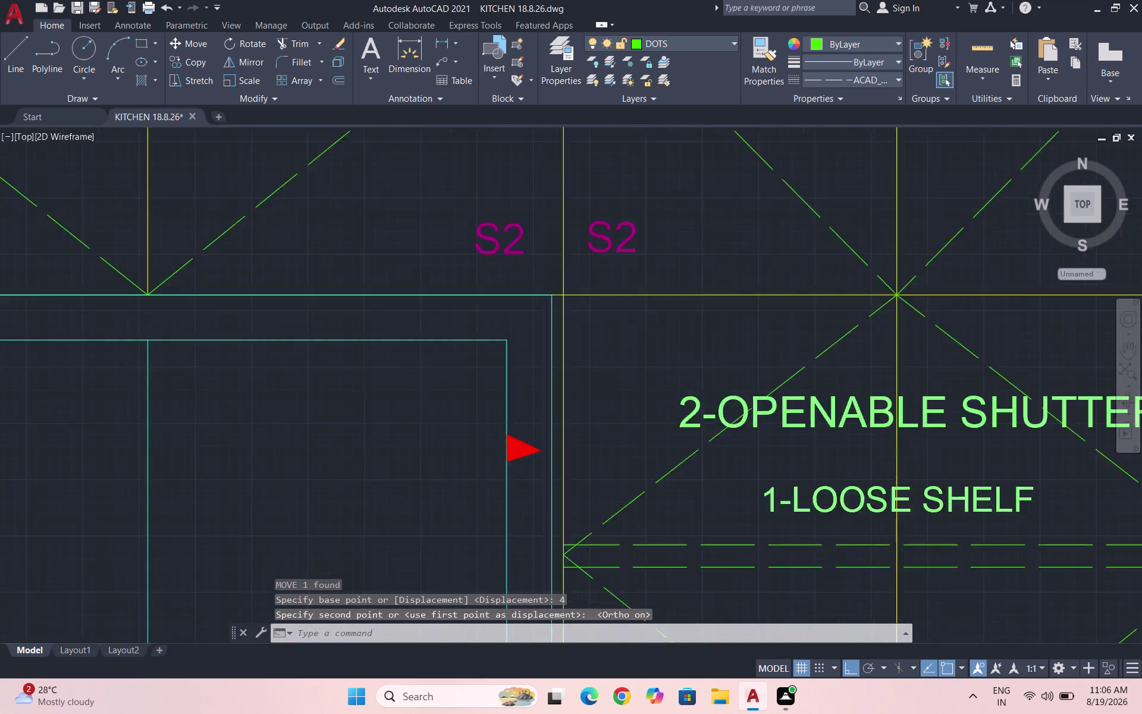
drag(551, 479, 543, 466)
click(527, 432)
Copy the right-side triangle up to the top of the cabinet opening.
text(C)
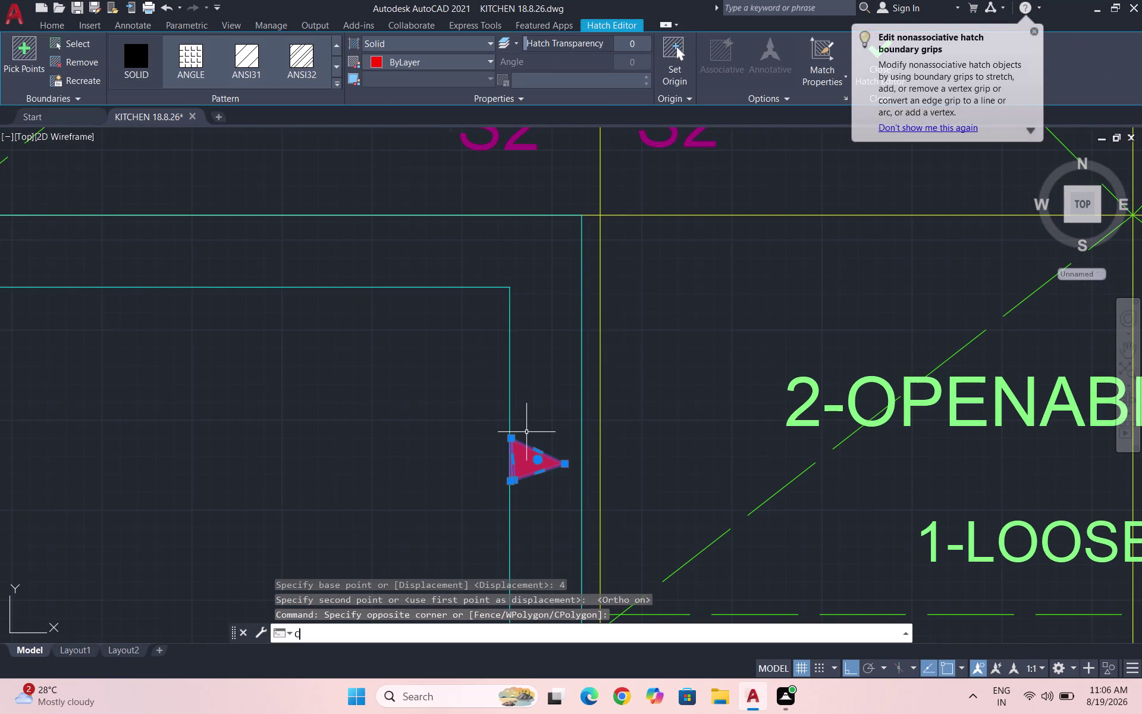
text(O)
key(Return)
click(526, 466)
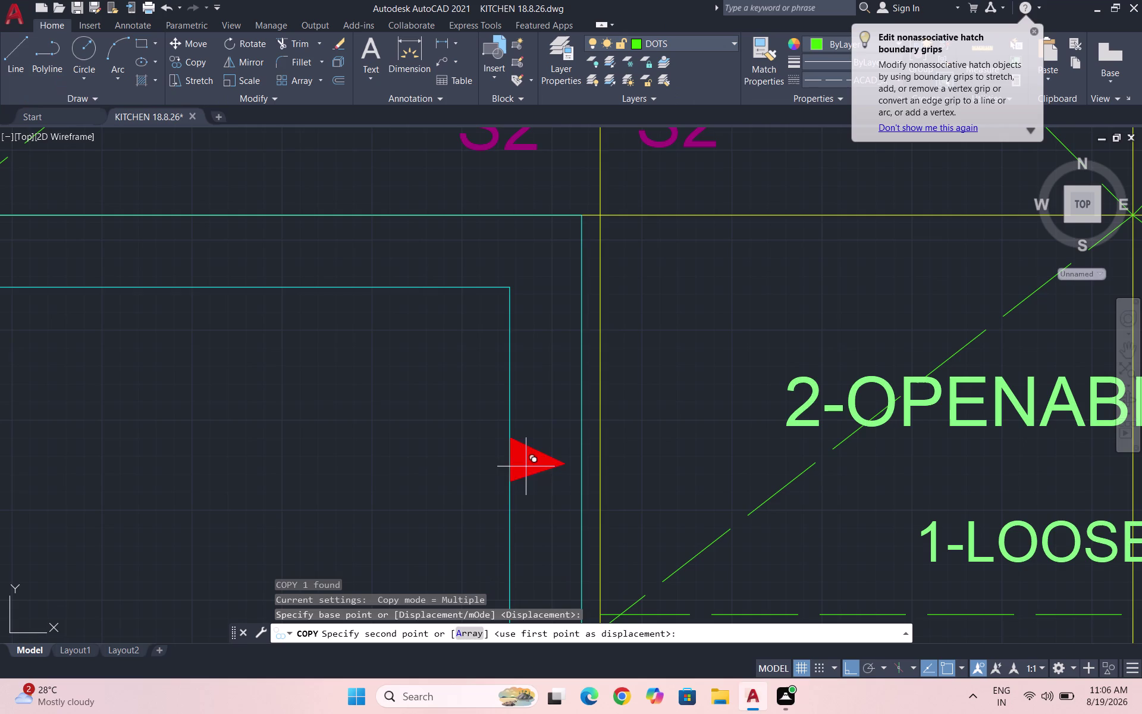
scroll(down, 3)
click(360, 299)
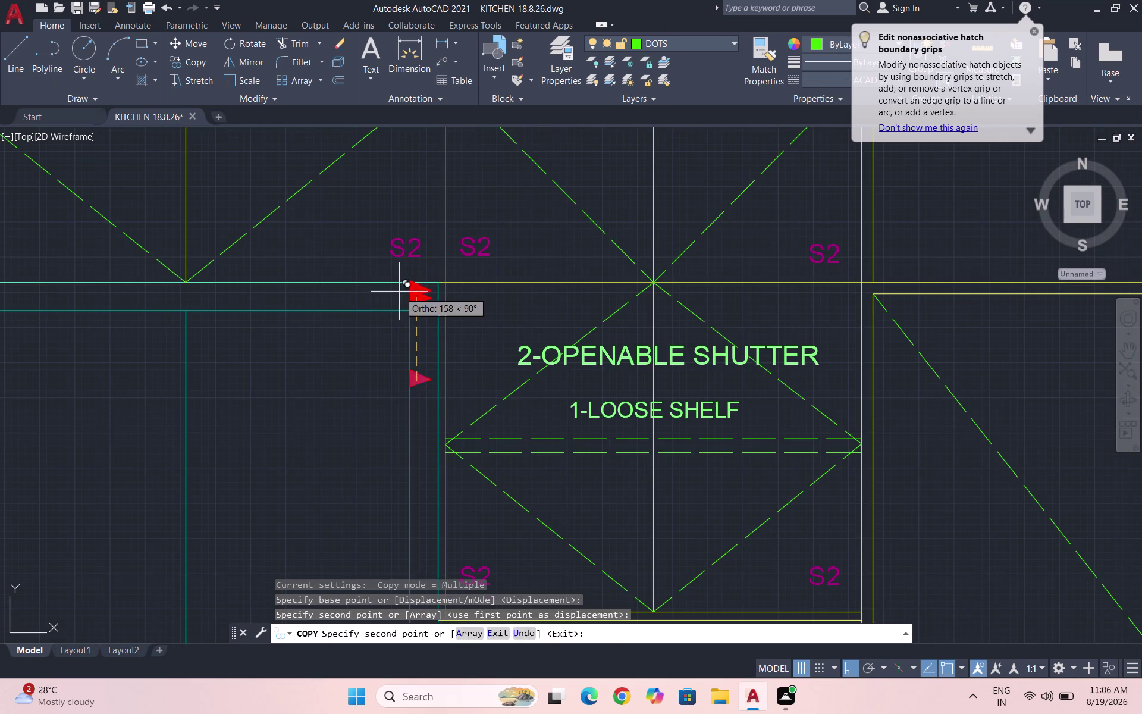
key(Escape)
scroll(up, 3)
Rotate the top copy 90° about its tip so it points upward.
drag(440, 327, 422, 305)
click(387, 290)
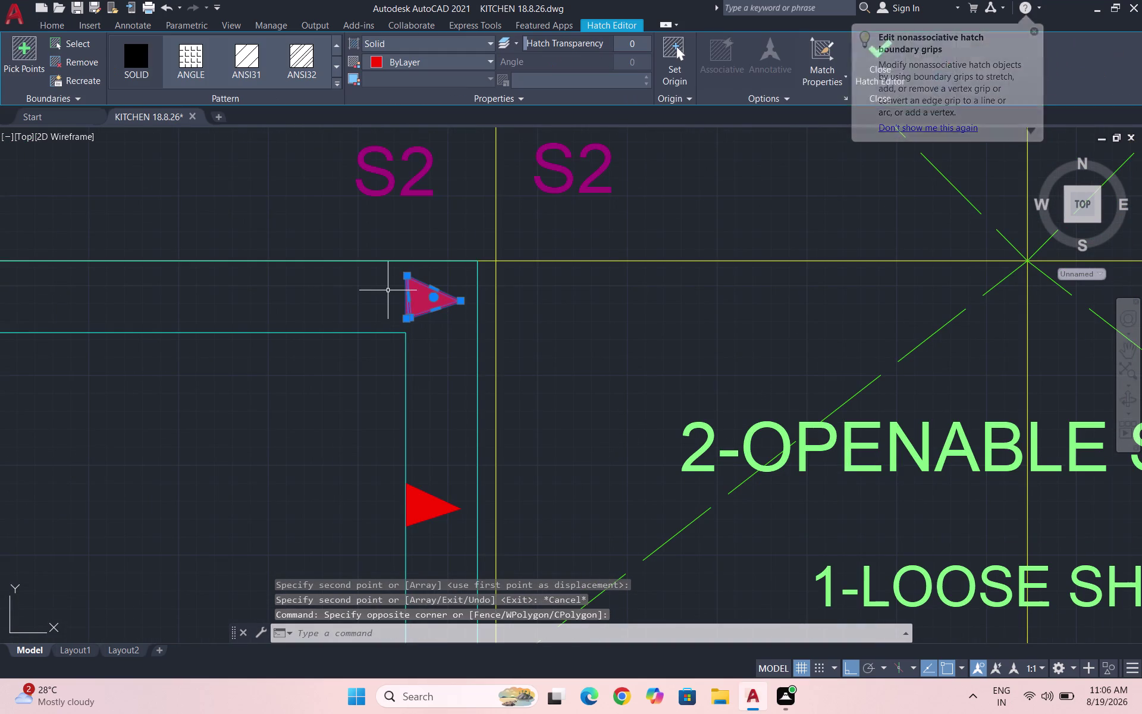
text(RO)
key(Return)
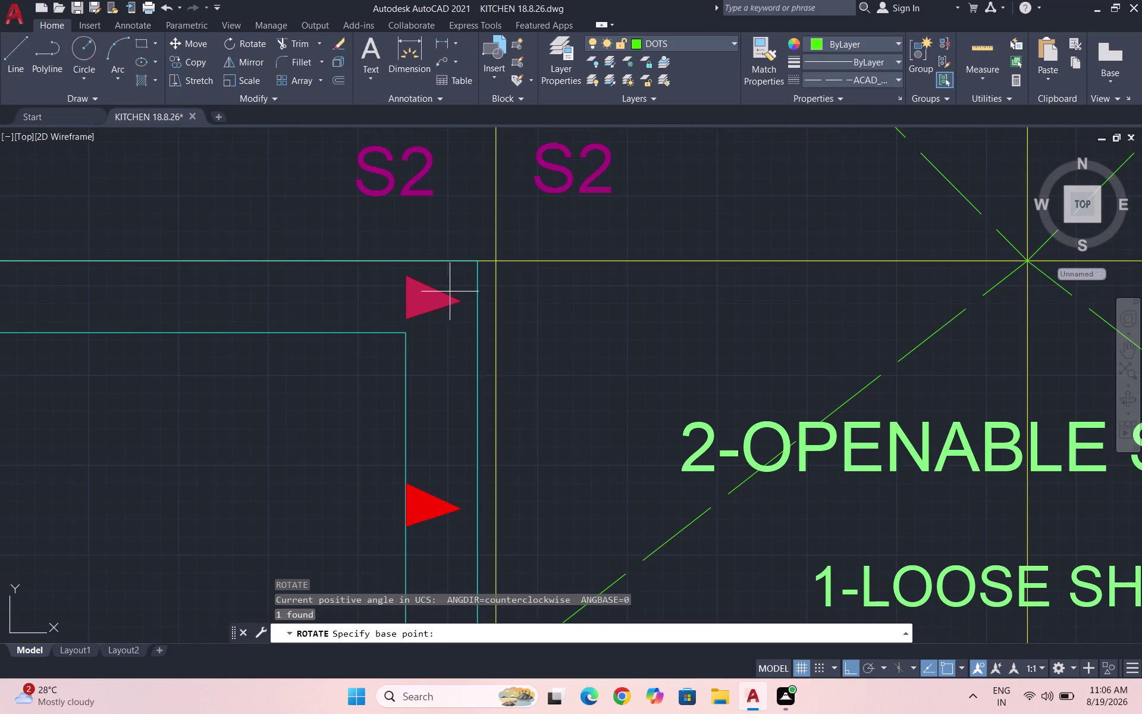
click(459, 300)
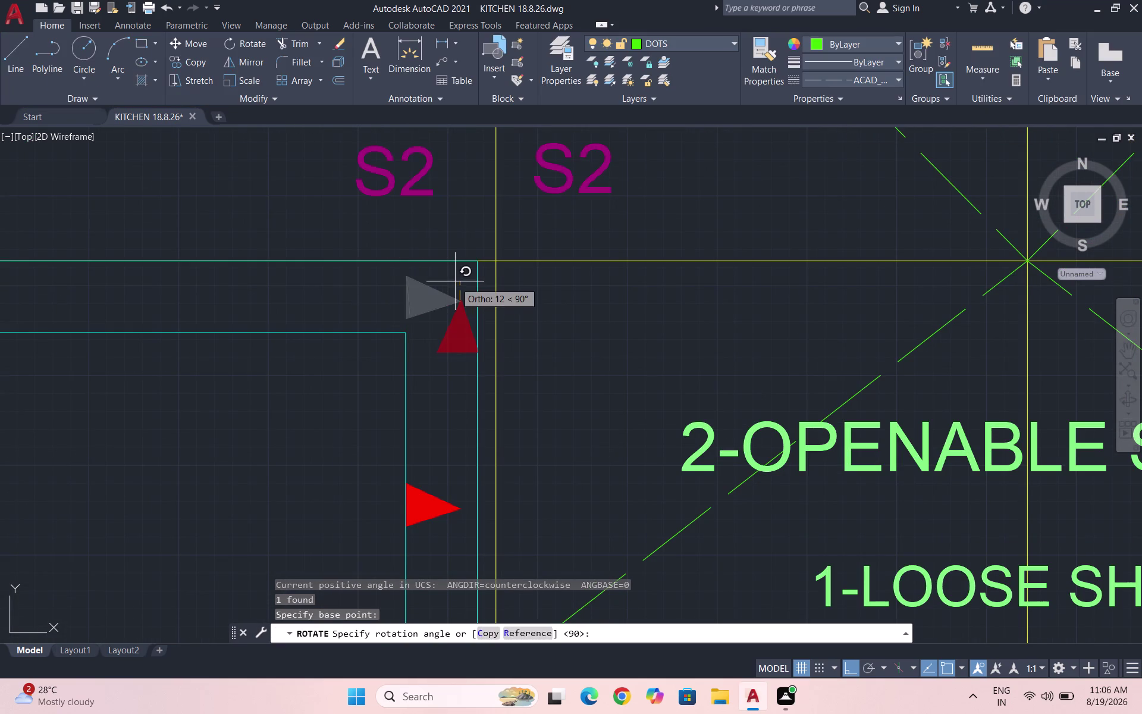
click(455, 282)
scroll(up, 3)
With Ortho off, begin moving the upward triangle toward the frame's top edge.
drag(499, 434, 478, 422)
click(373, 375)
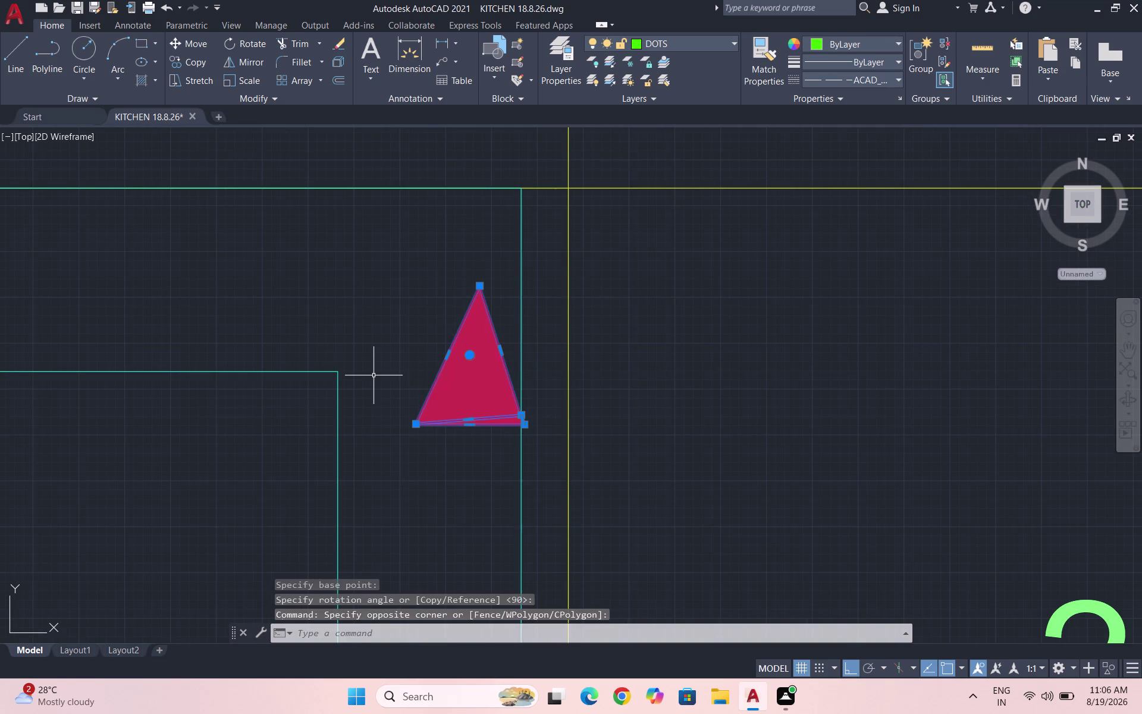
key(m)
key(Return)
scroll(down, 3)
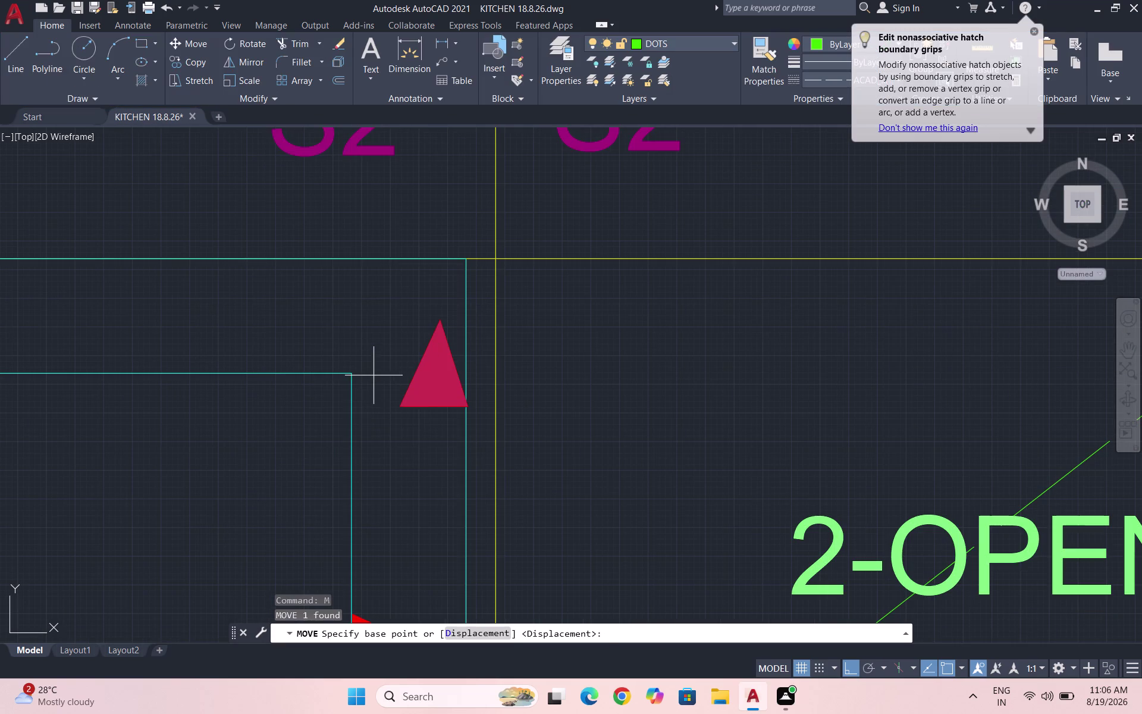
scroll(up, 3)
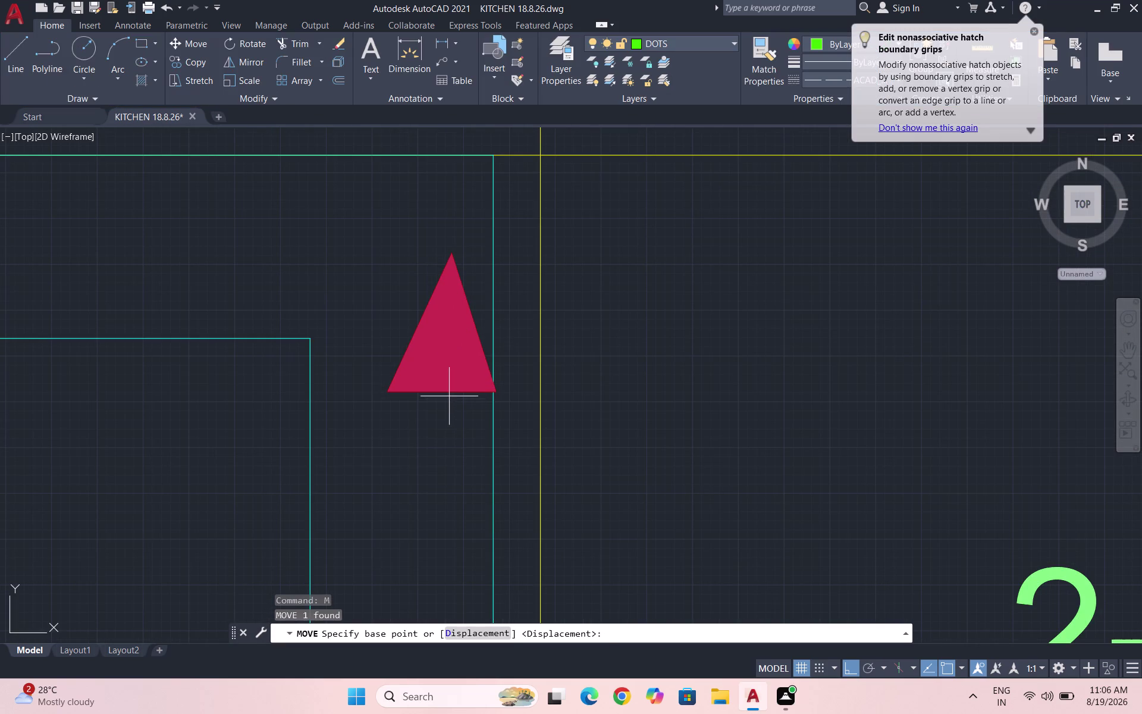
click(443, 391)
scroll(down, 3)
scroll(up, 3)
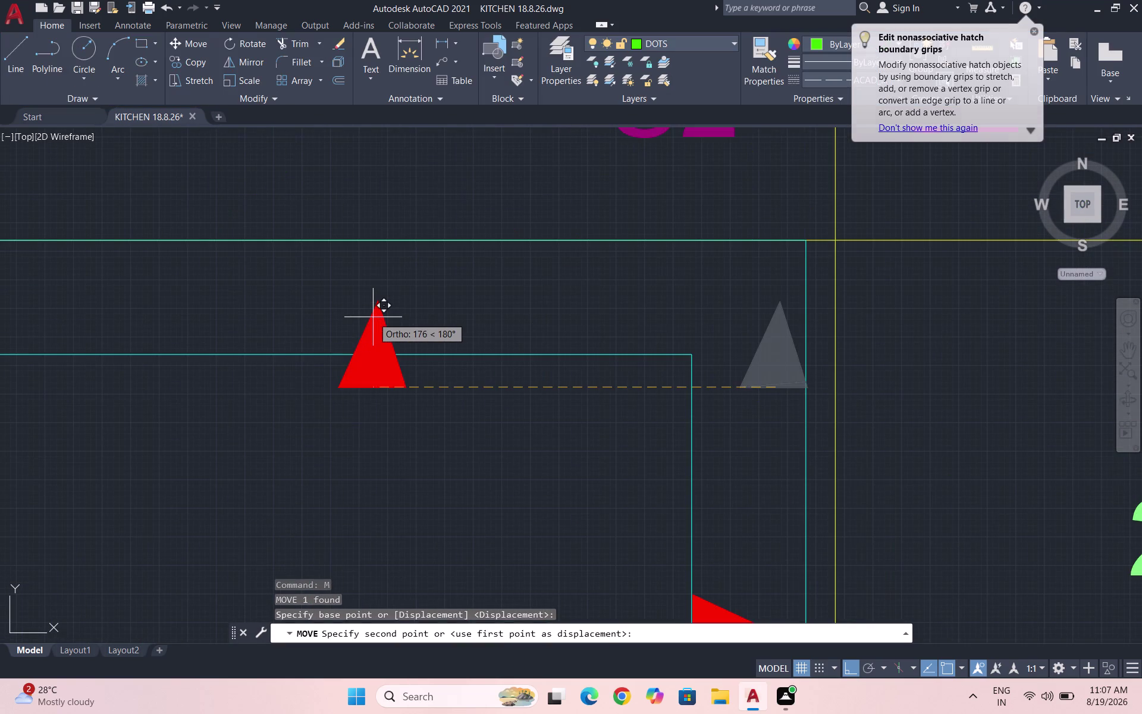
key(F8)
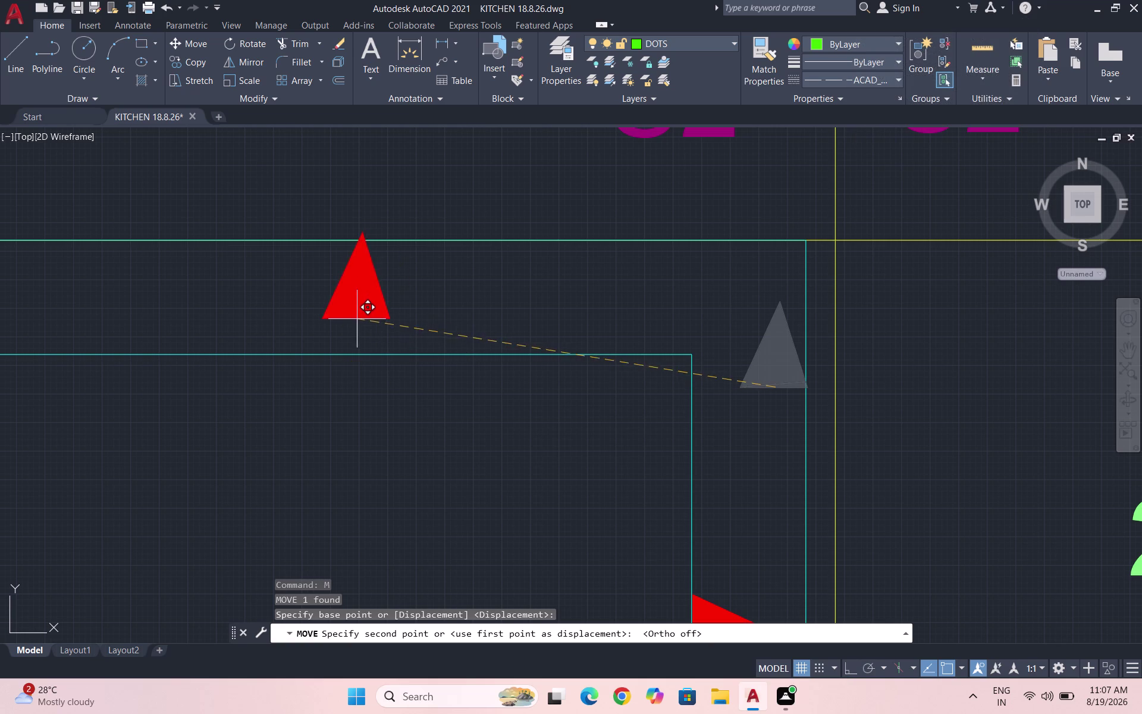
scroll(up, 3)
scroll(down, 3)
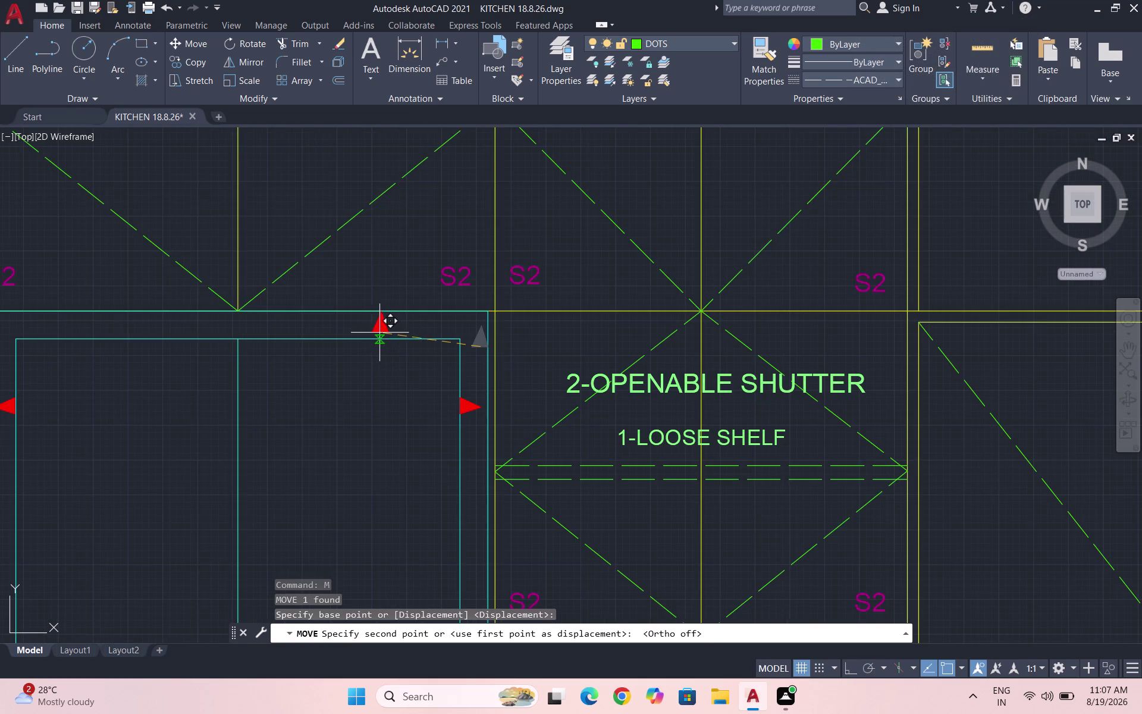
scroll(up, 3)
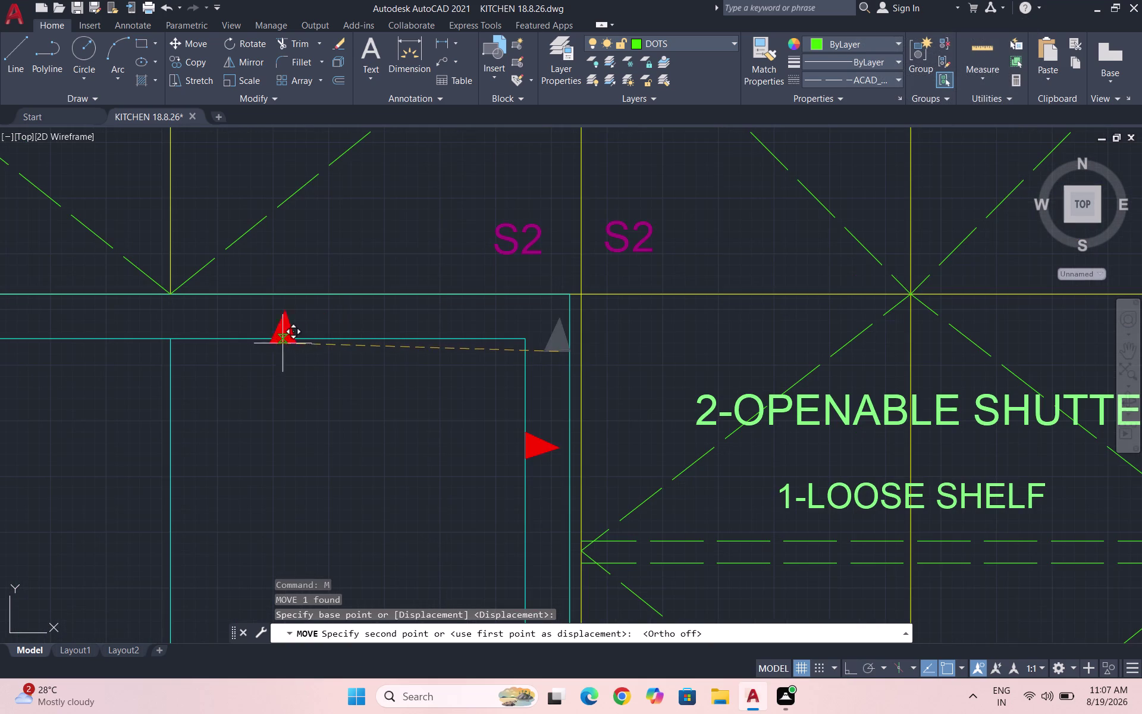